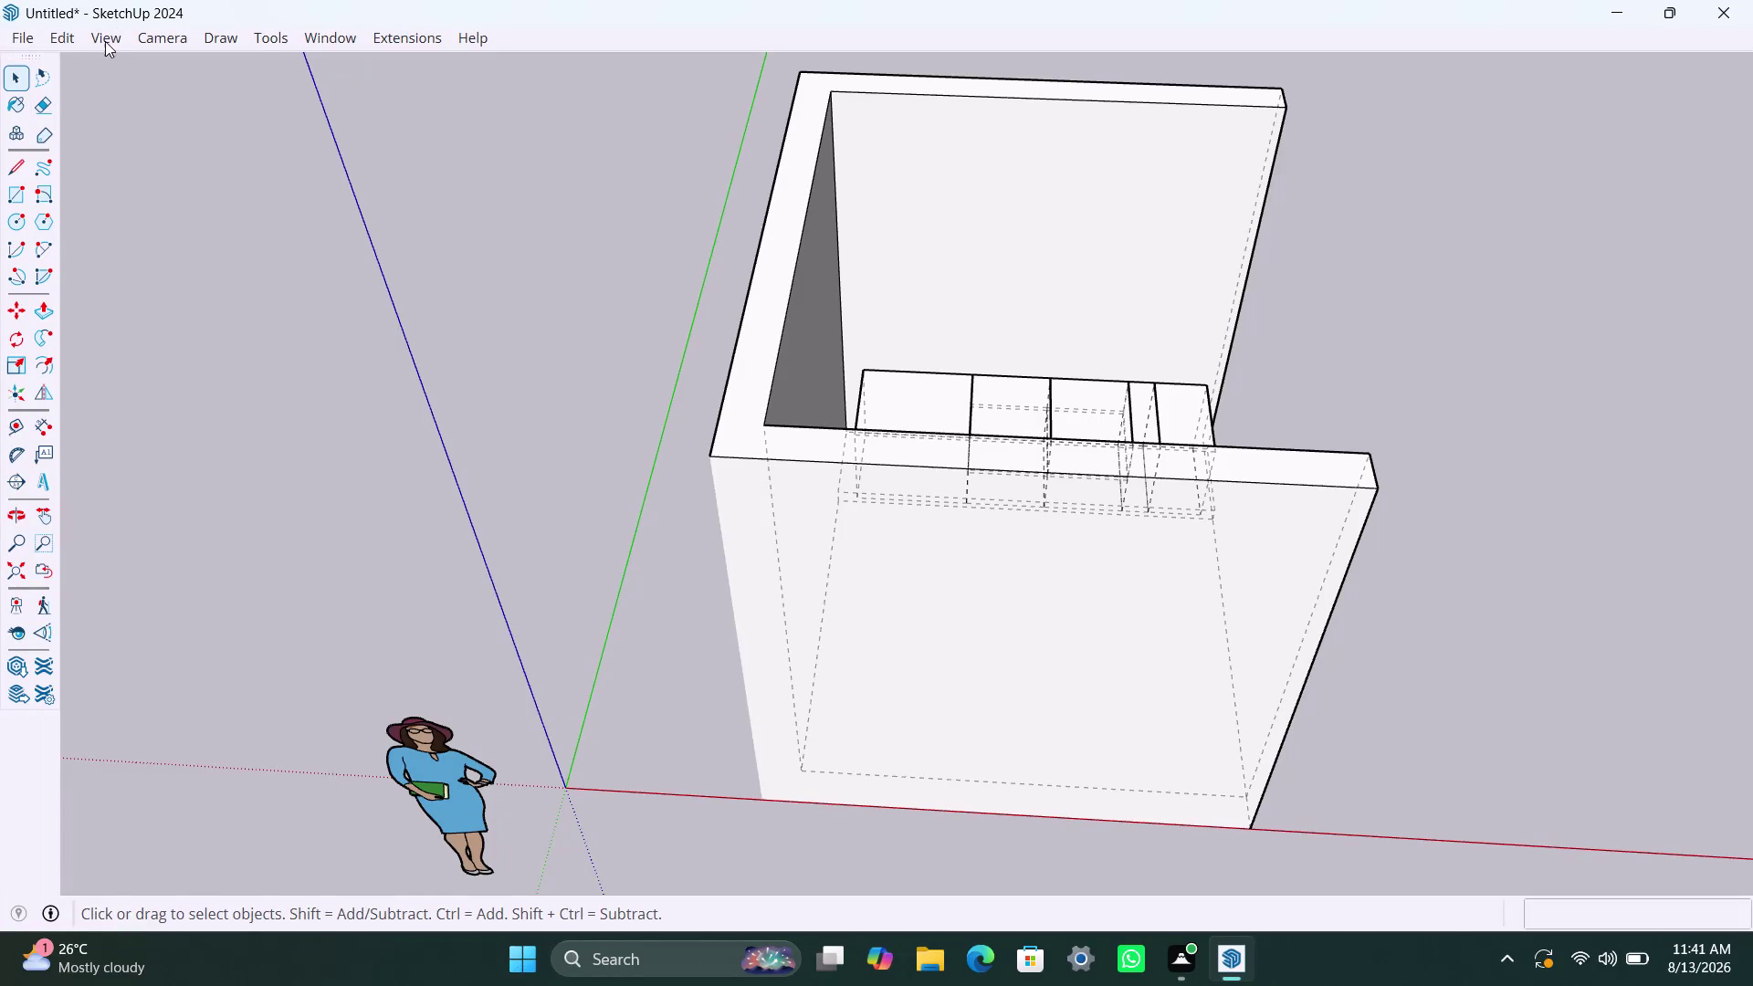
Toggle Hidden Geometry on and back off from the View menu to hide dashed edges.
click(105, 41)
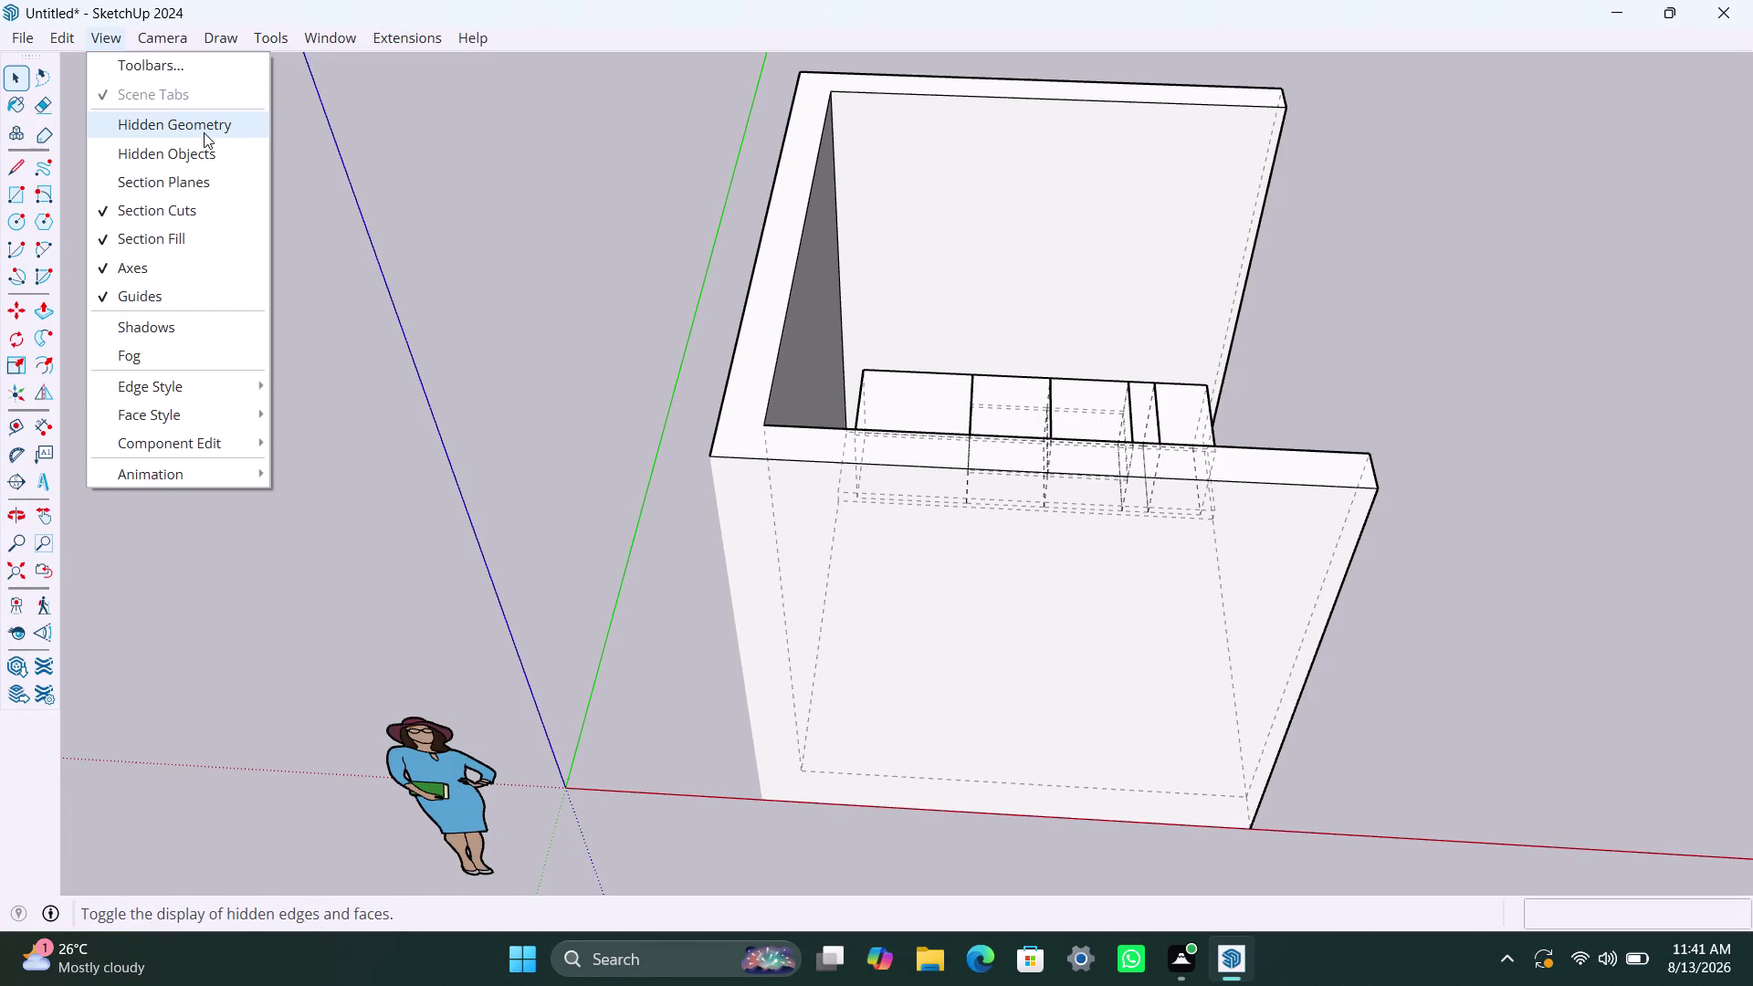
click(210, 132)
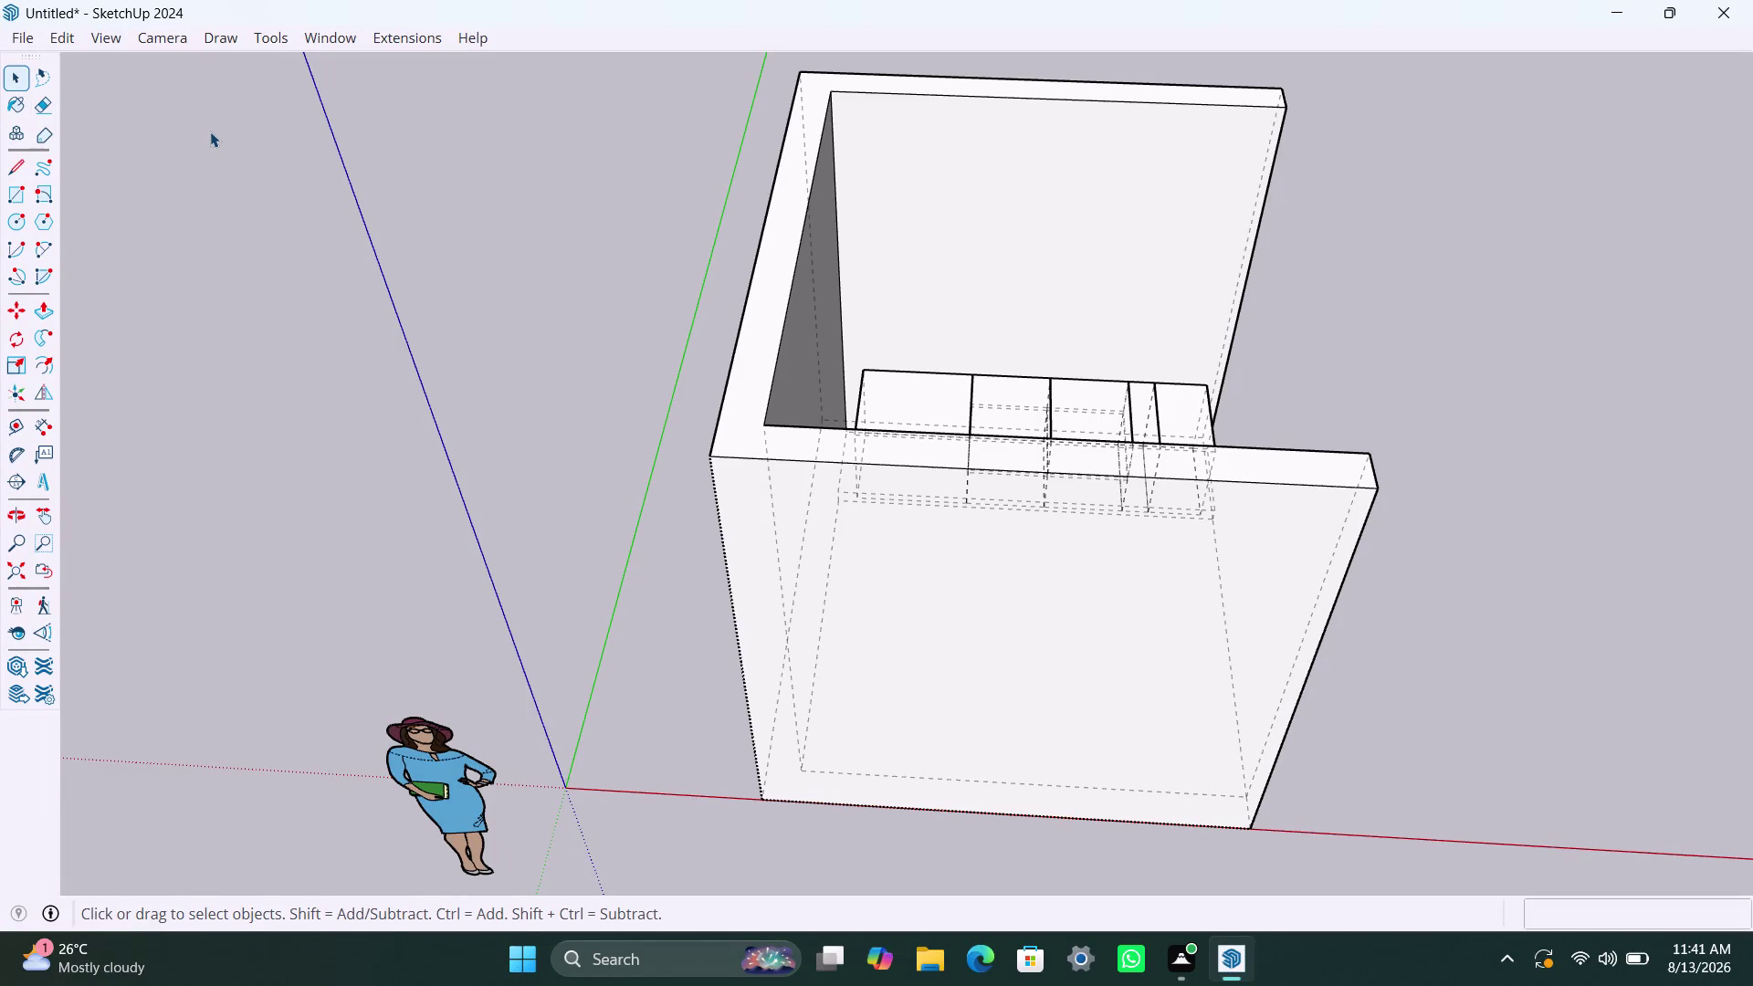
click(102, 34)
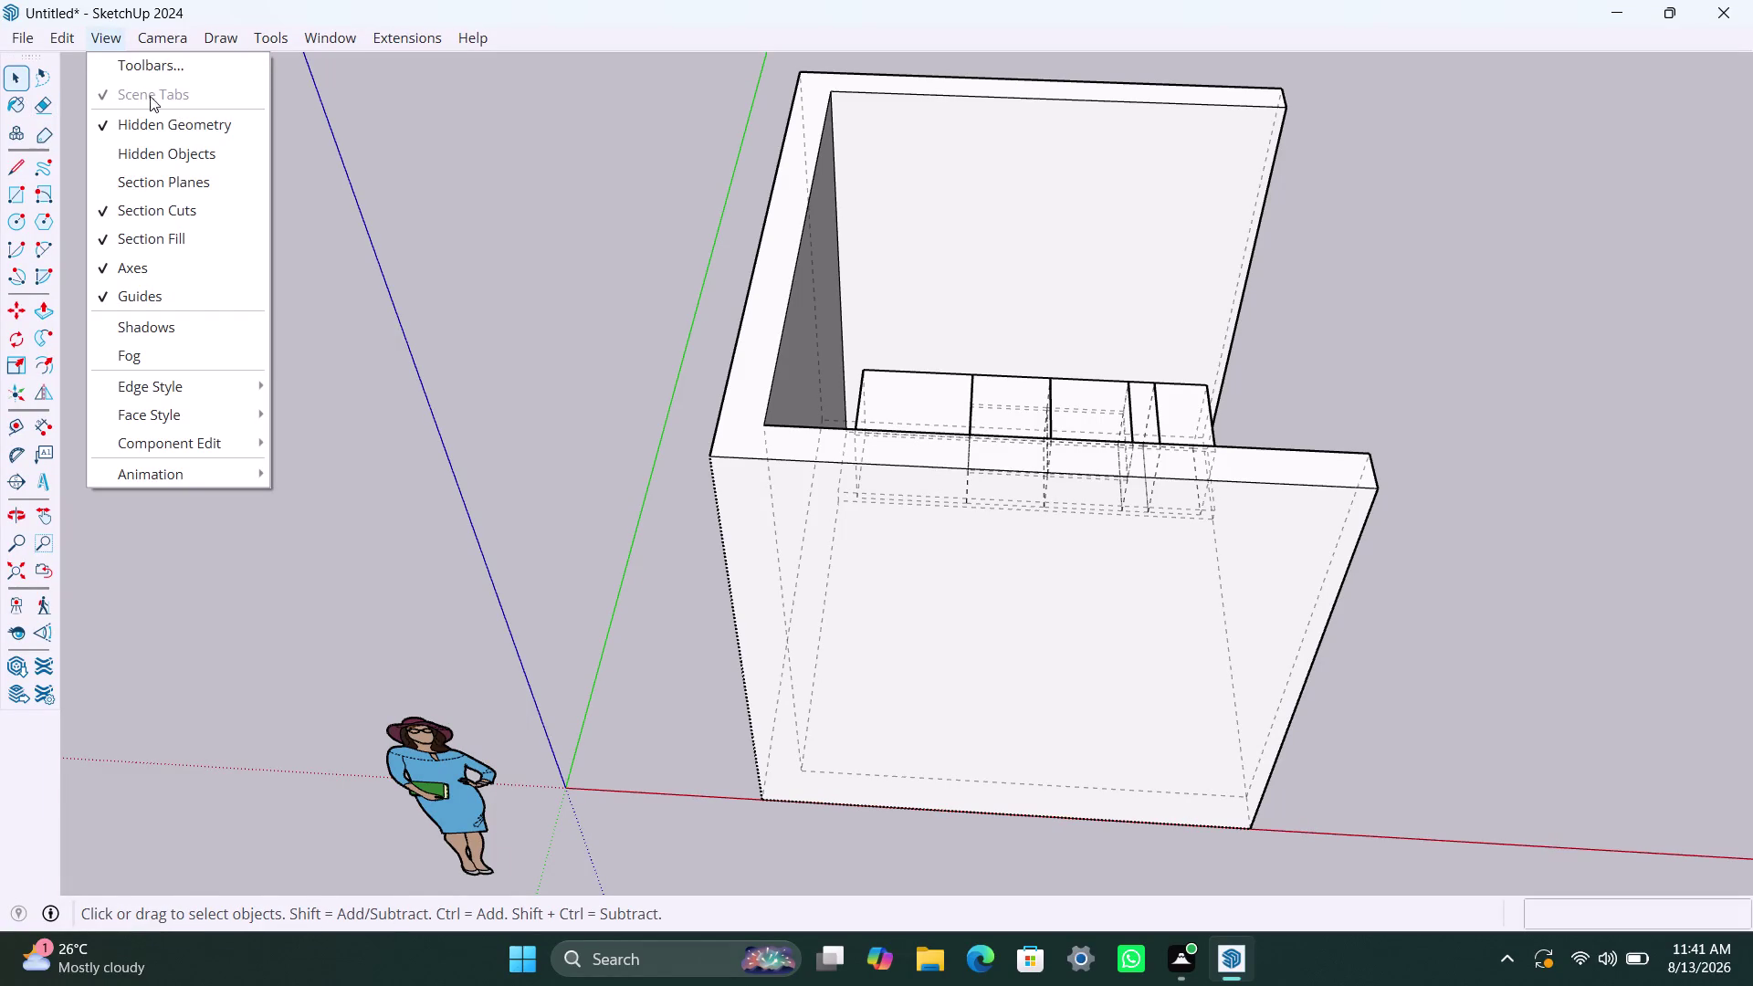
click(187, 124)
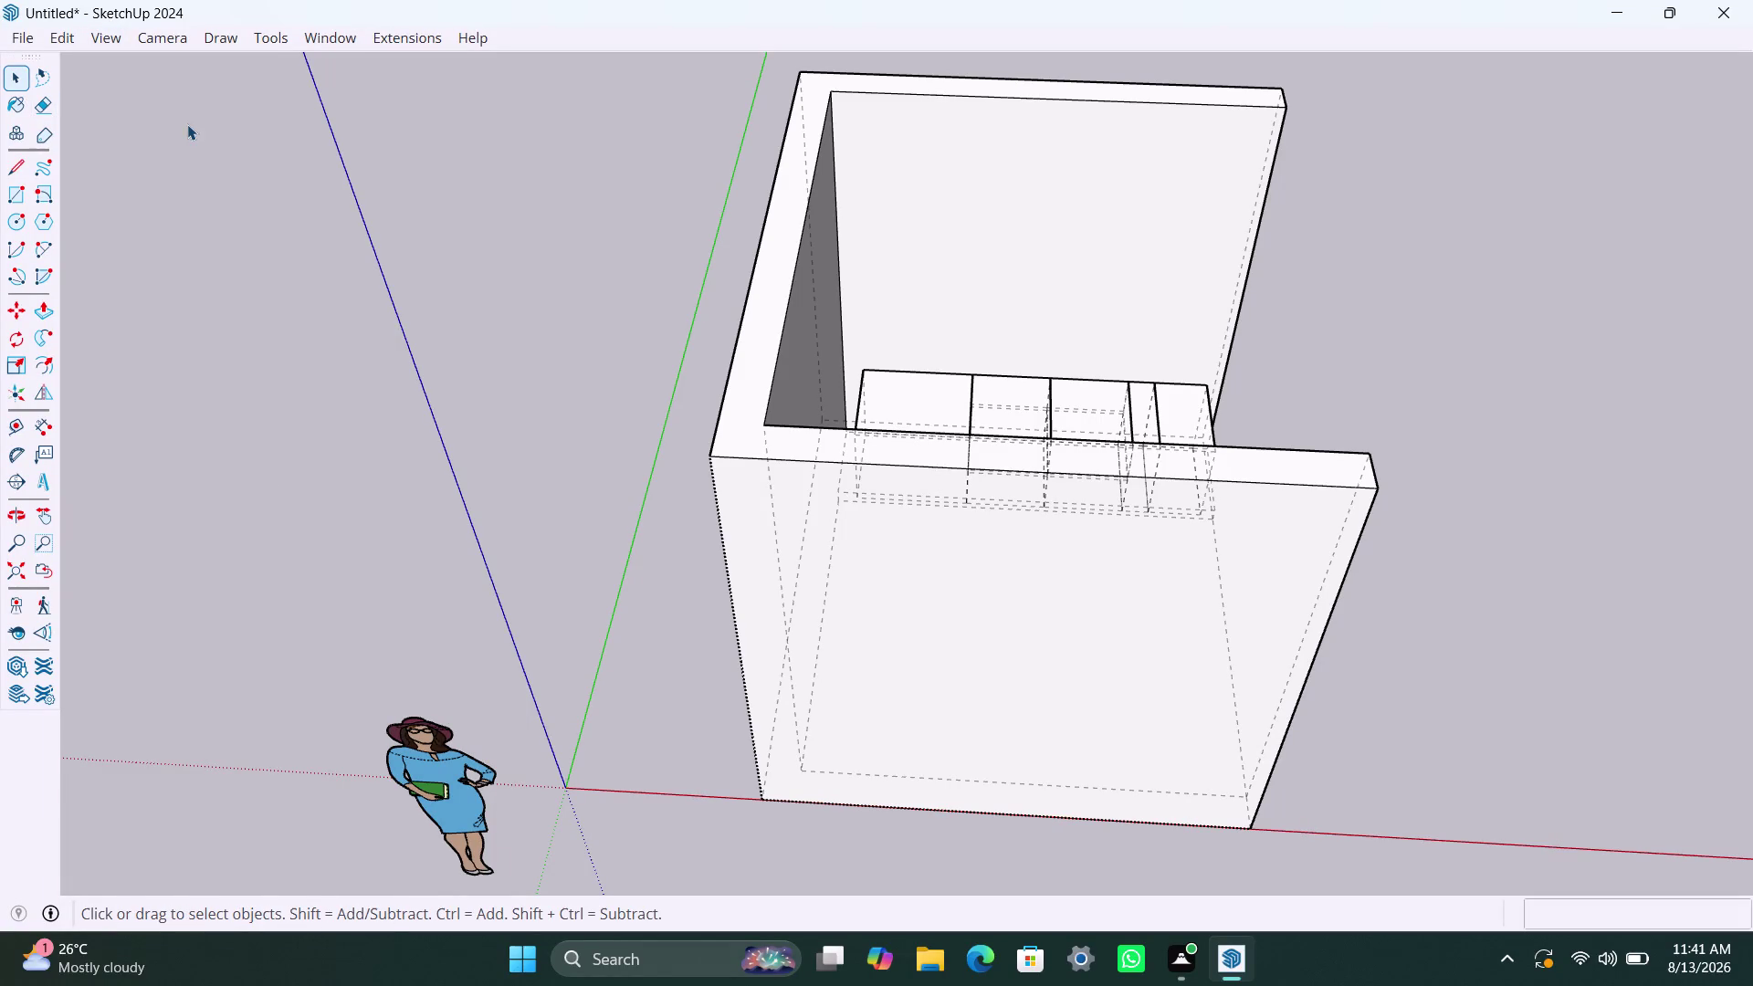
click(108, 34)
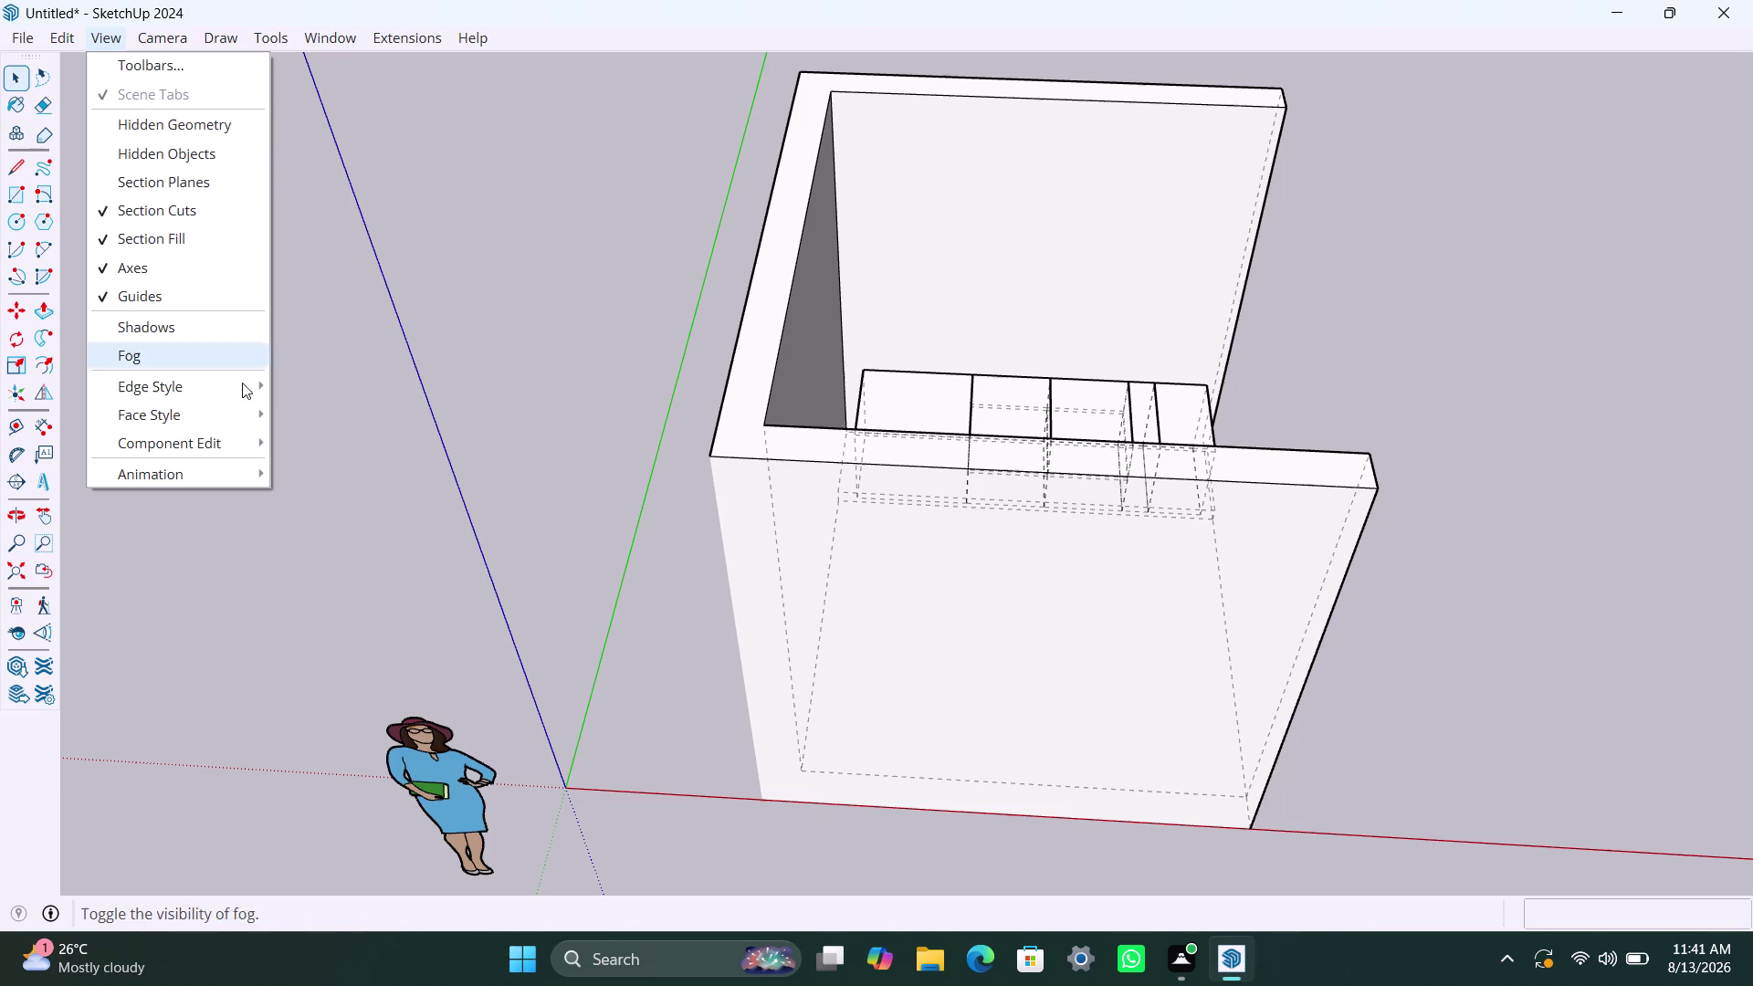
click(260, 394)
click(311, 410)
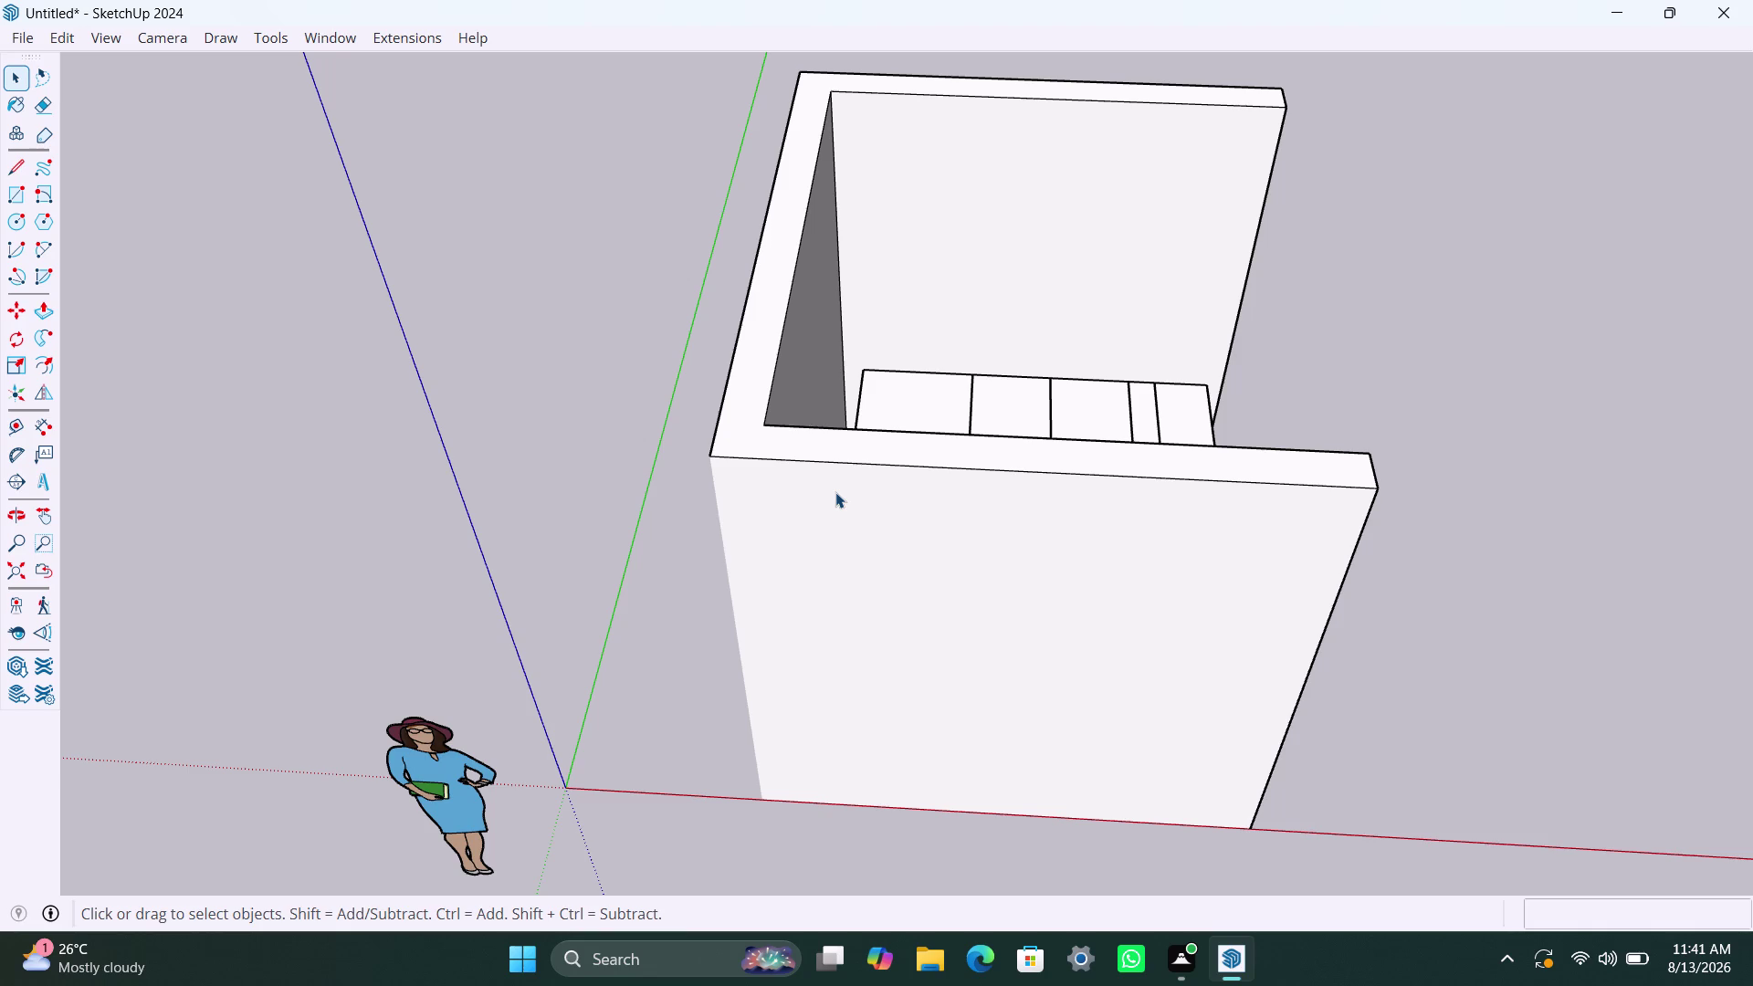
Orbit and zoom in on the sideboard standing inside the room.
scroll(down, 3)
middle_drag(1092, 487, 1097, 542)
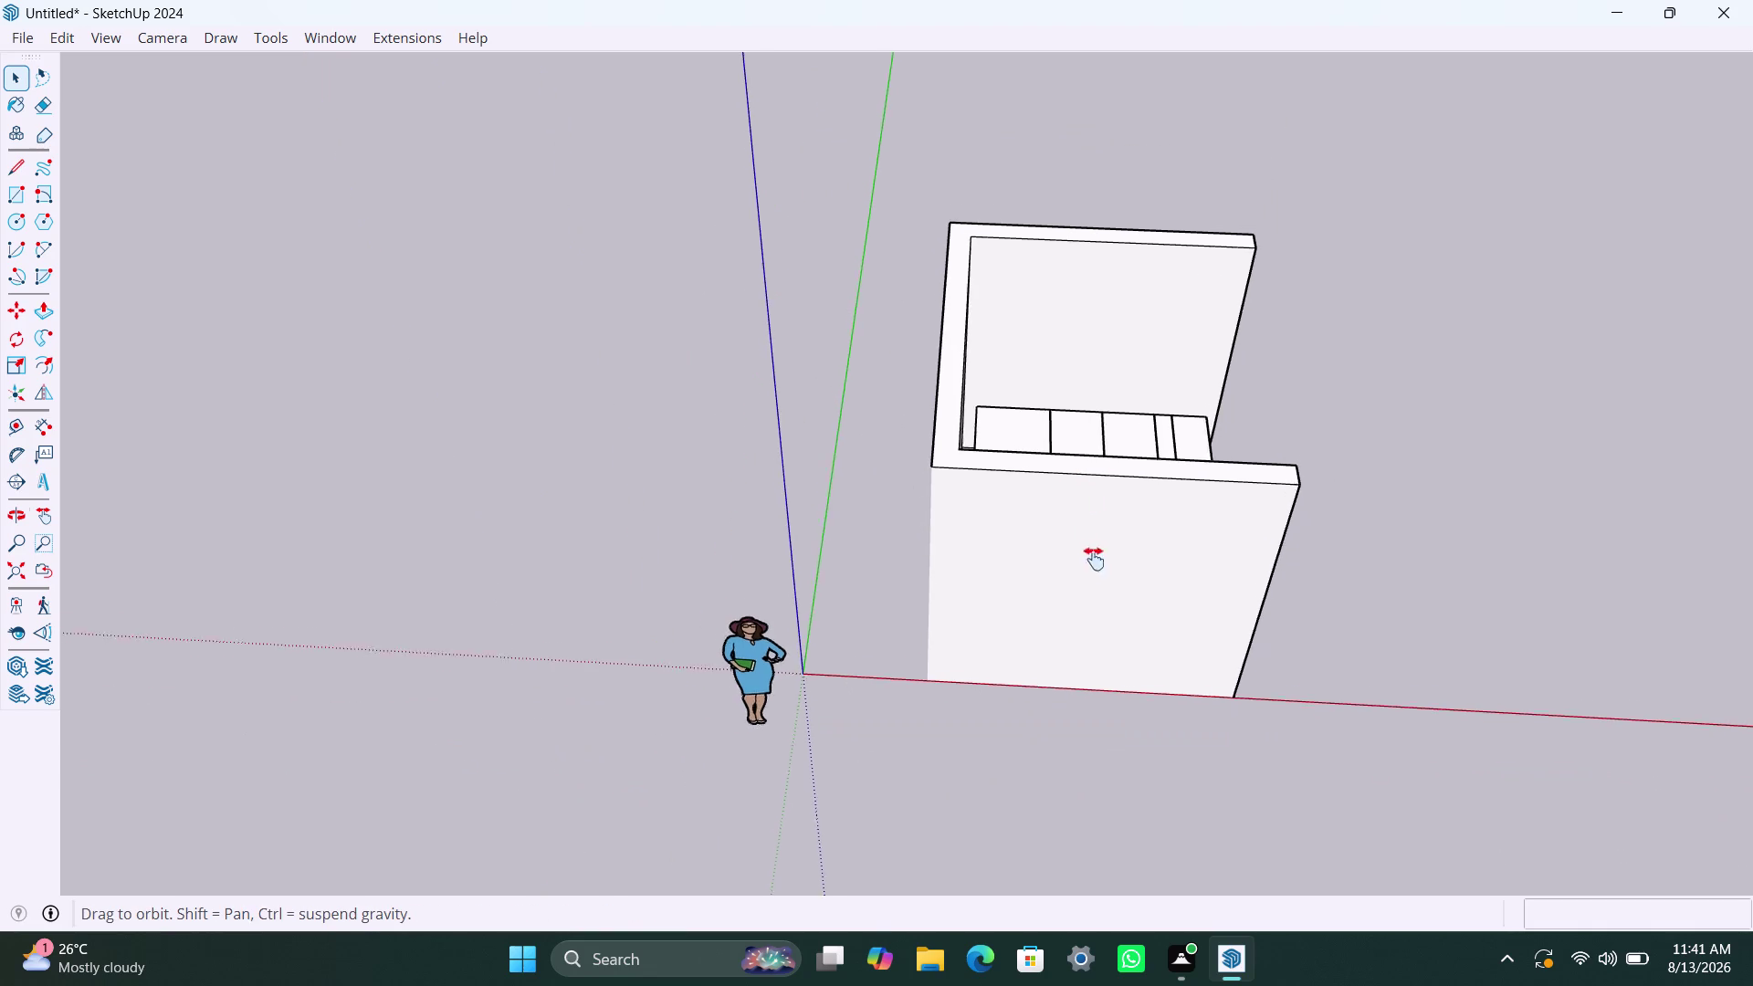
middle_drag(1097, 542, 955, 741)
scroll(down, 3)
scroll(up, 3)
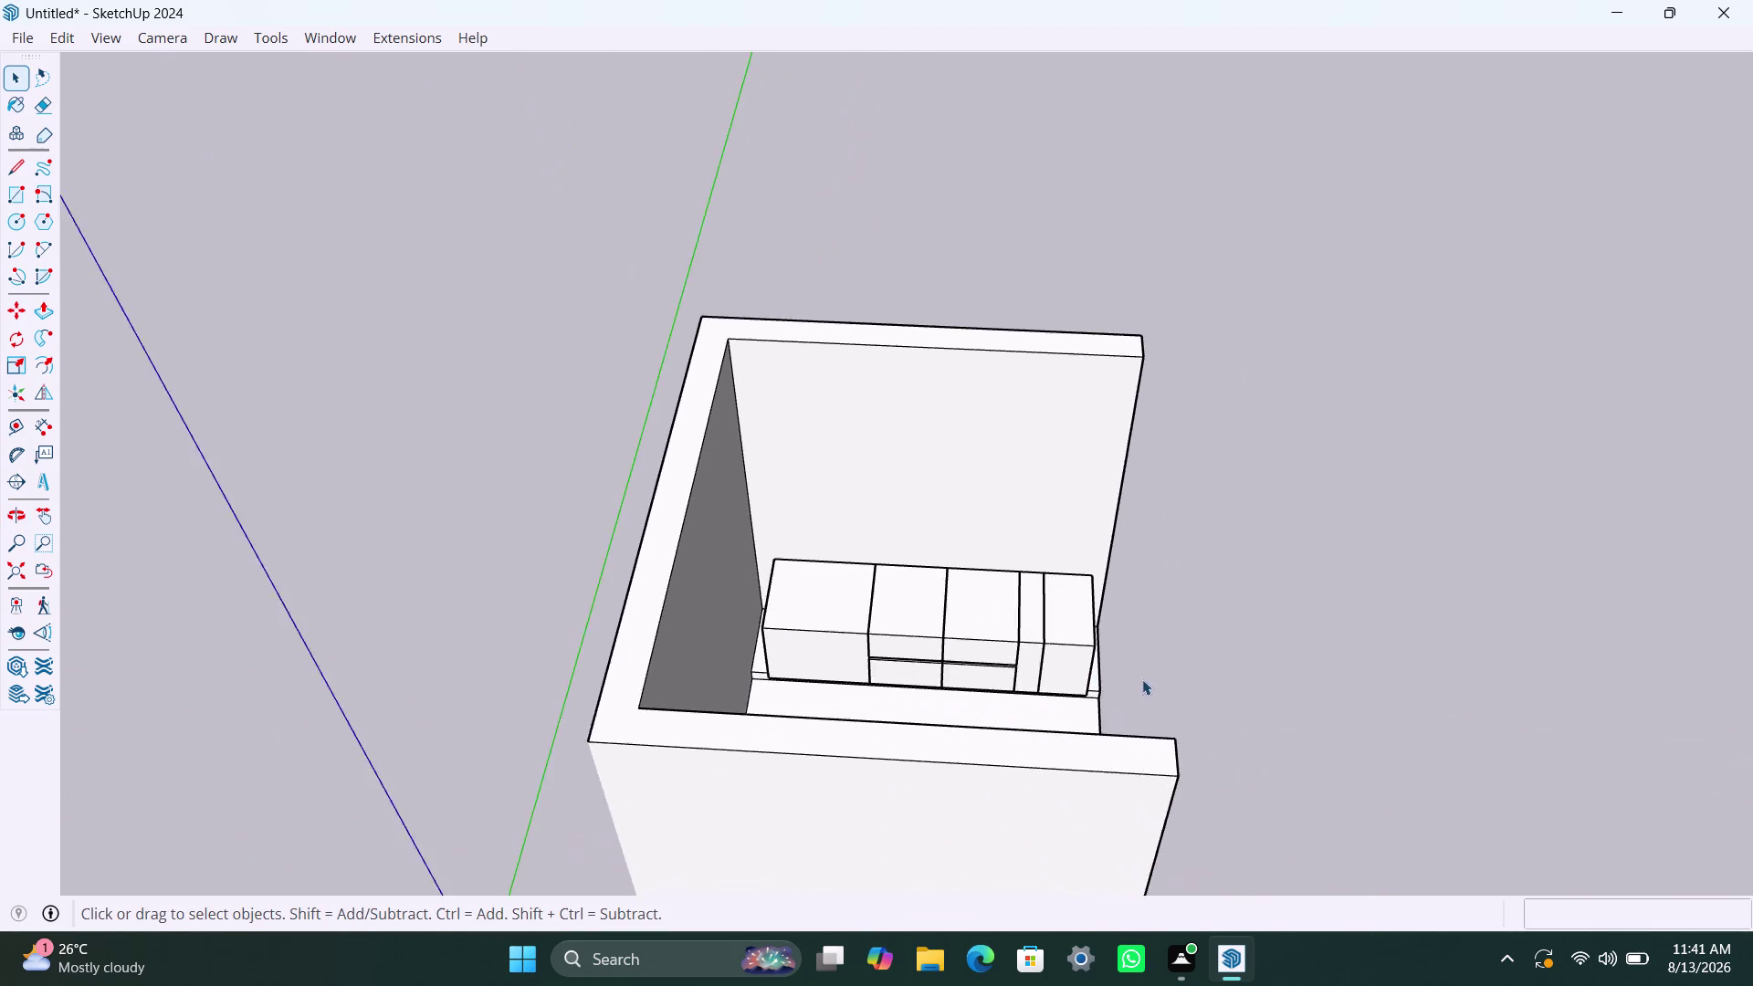
scroll(up, 3)
scroll(up, 3)
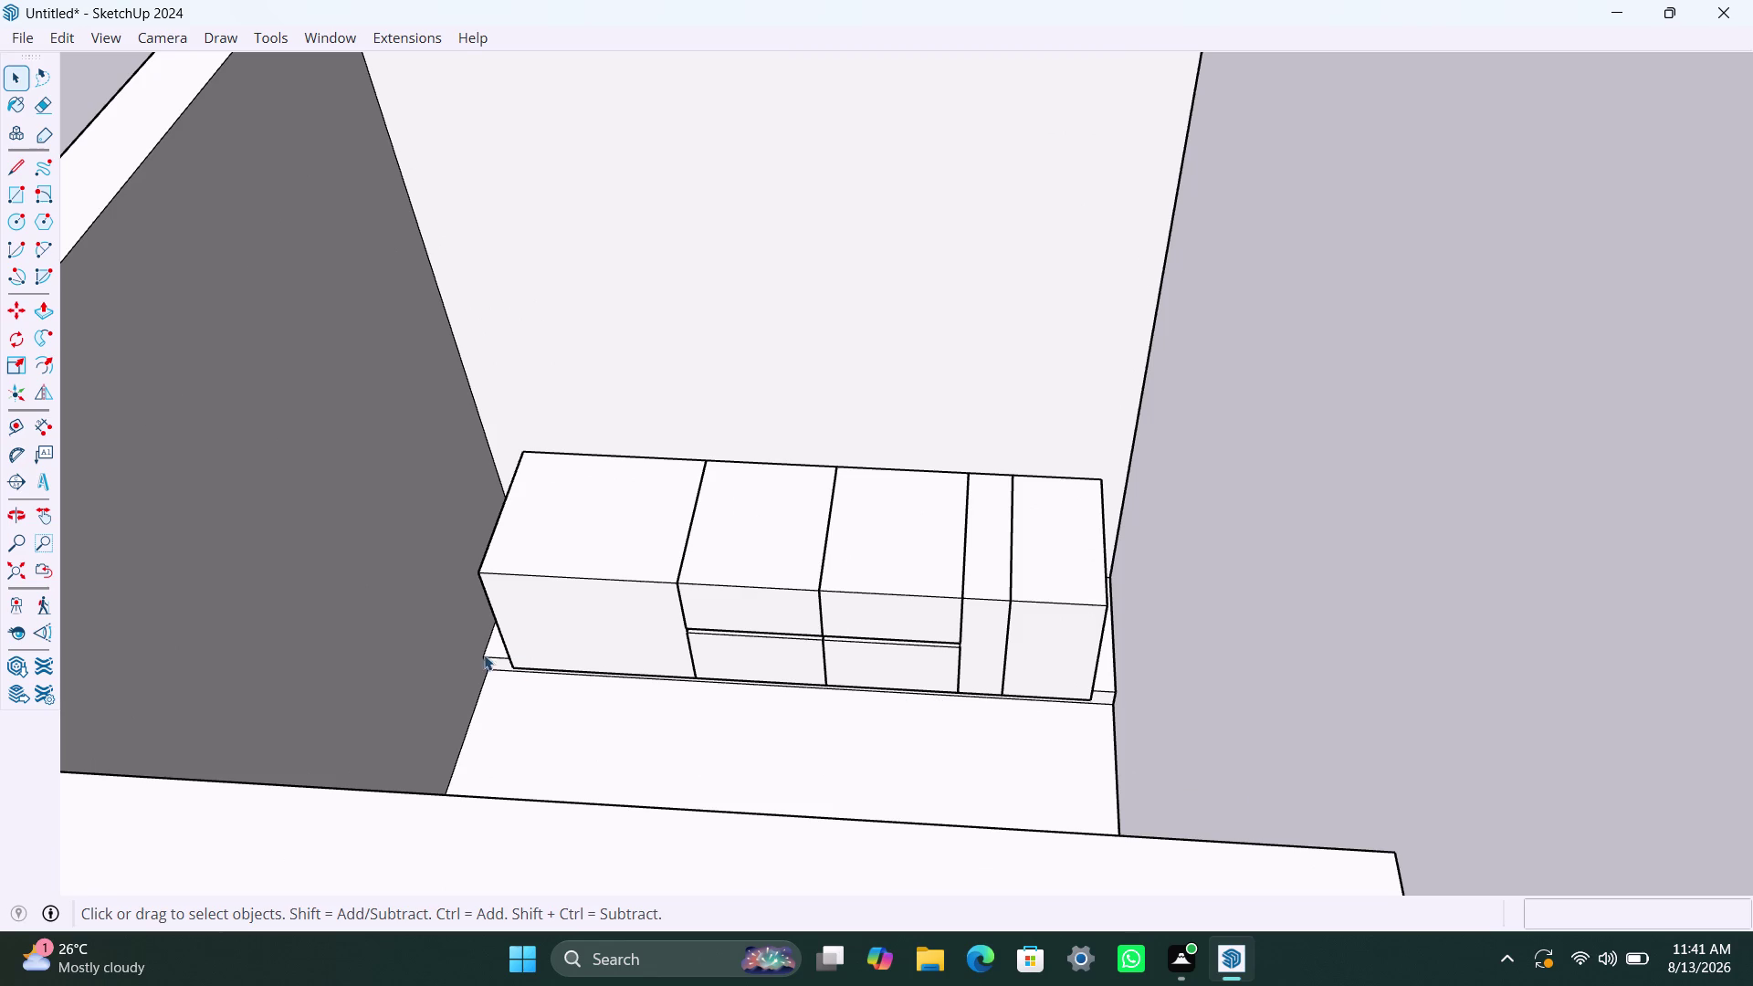
scroll(down, 3)
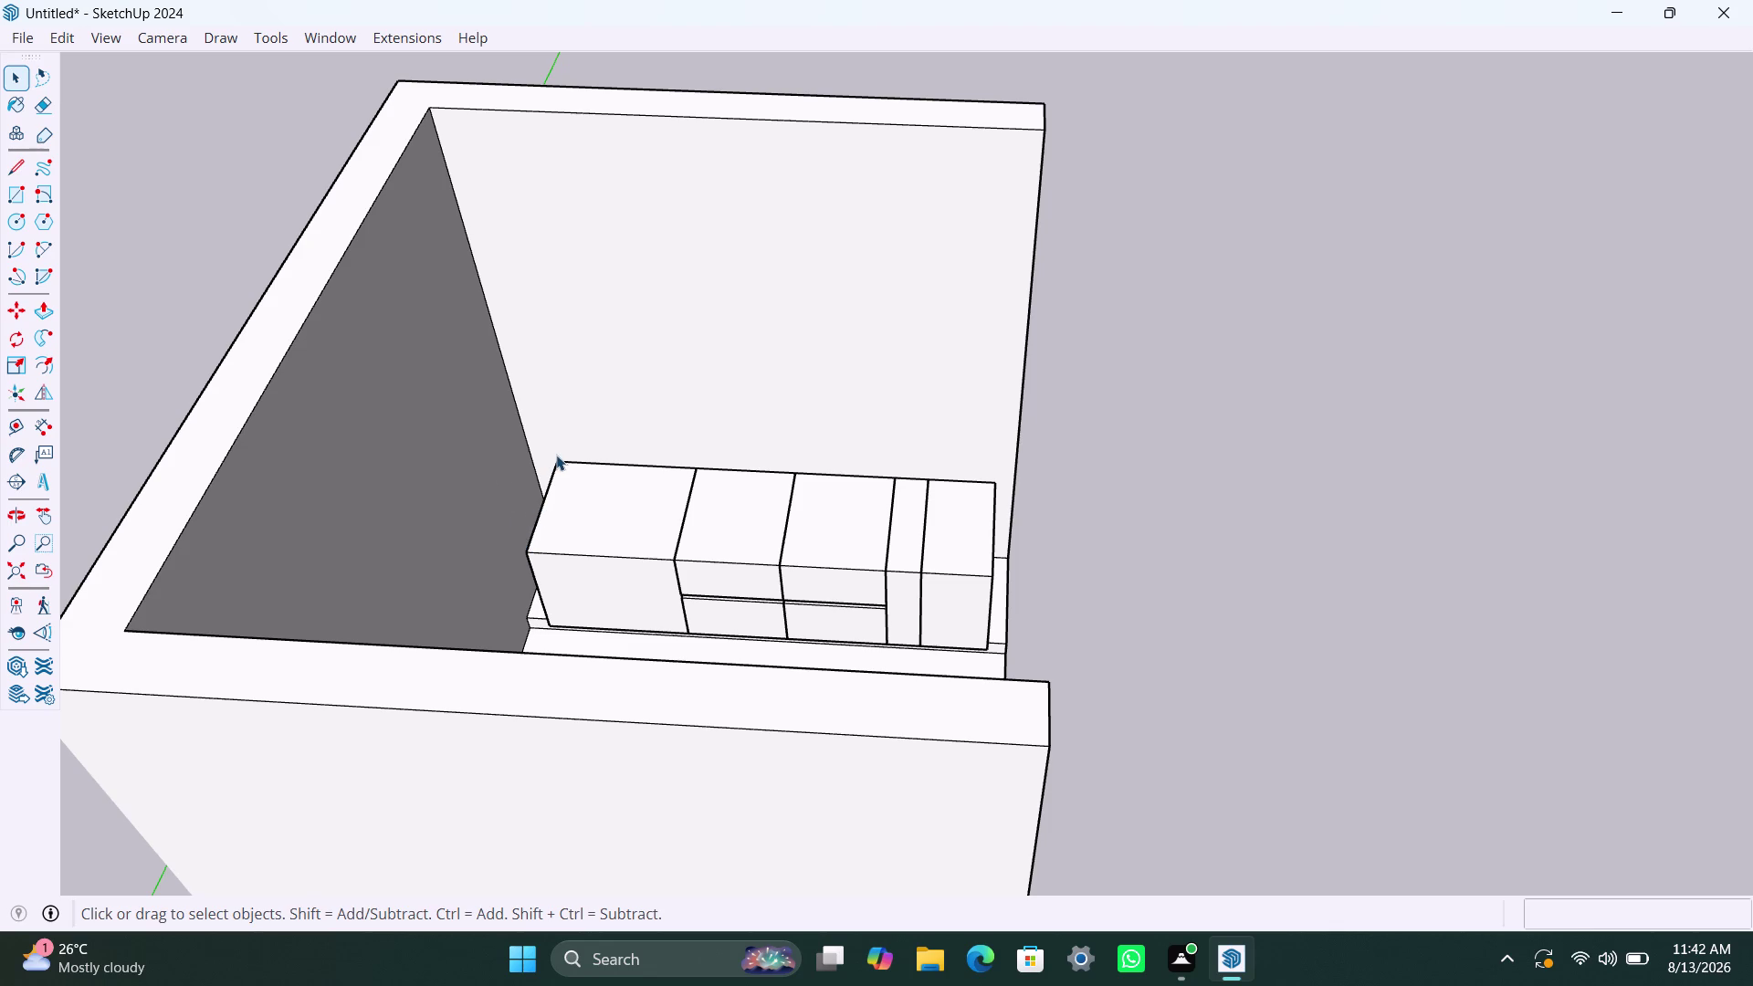
click(538, 616)
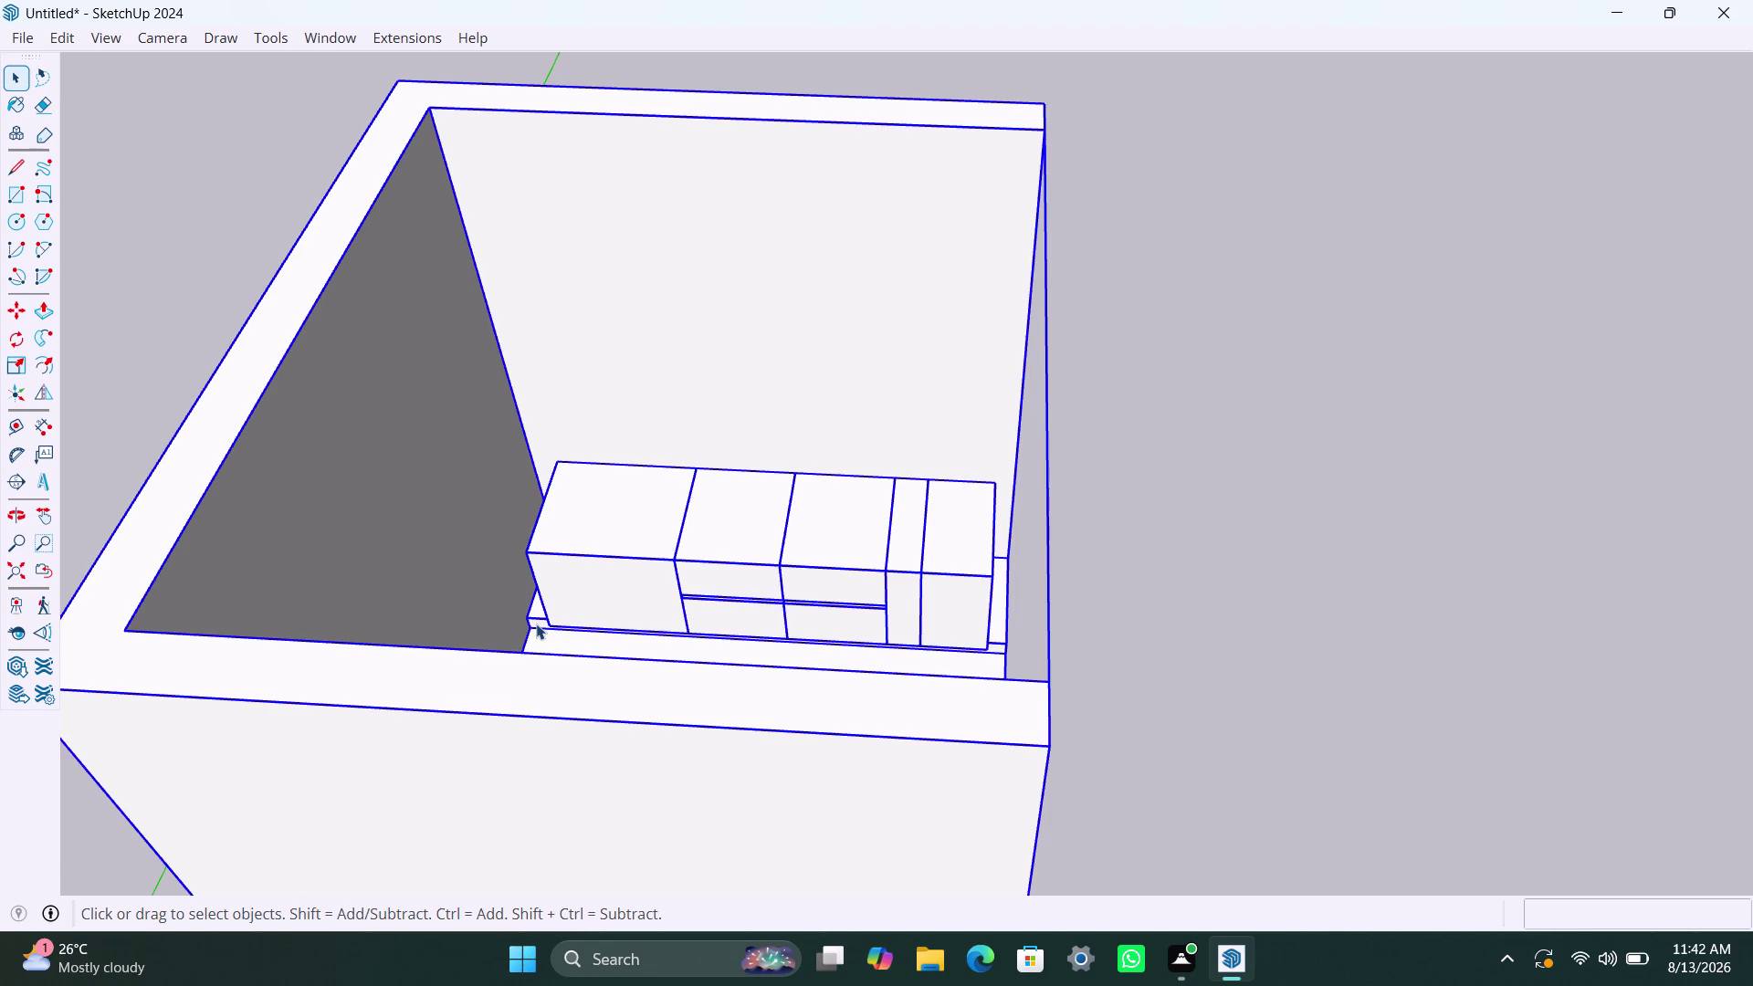
Select the room group and inspect its right-click context menus.
triple_click(535, 623)
double_click(535, 622)
click(535, 621)
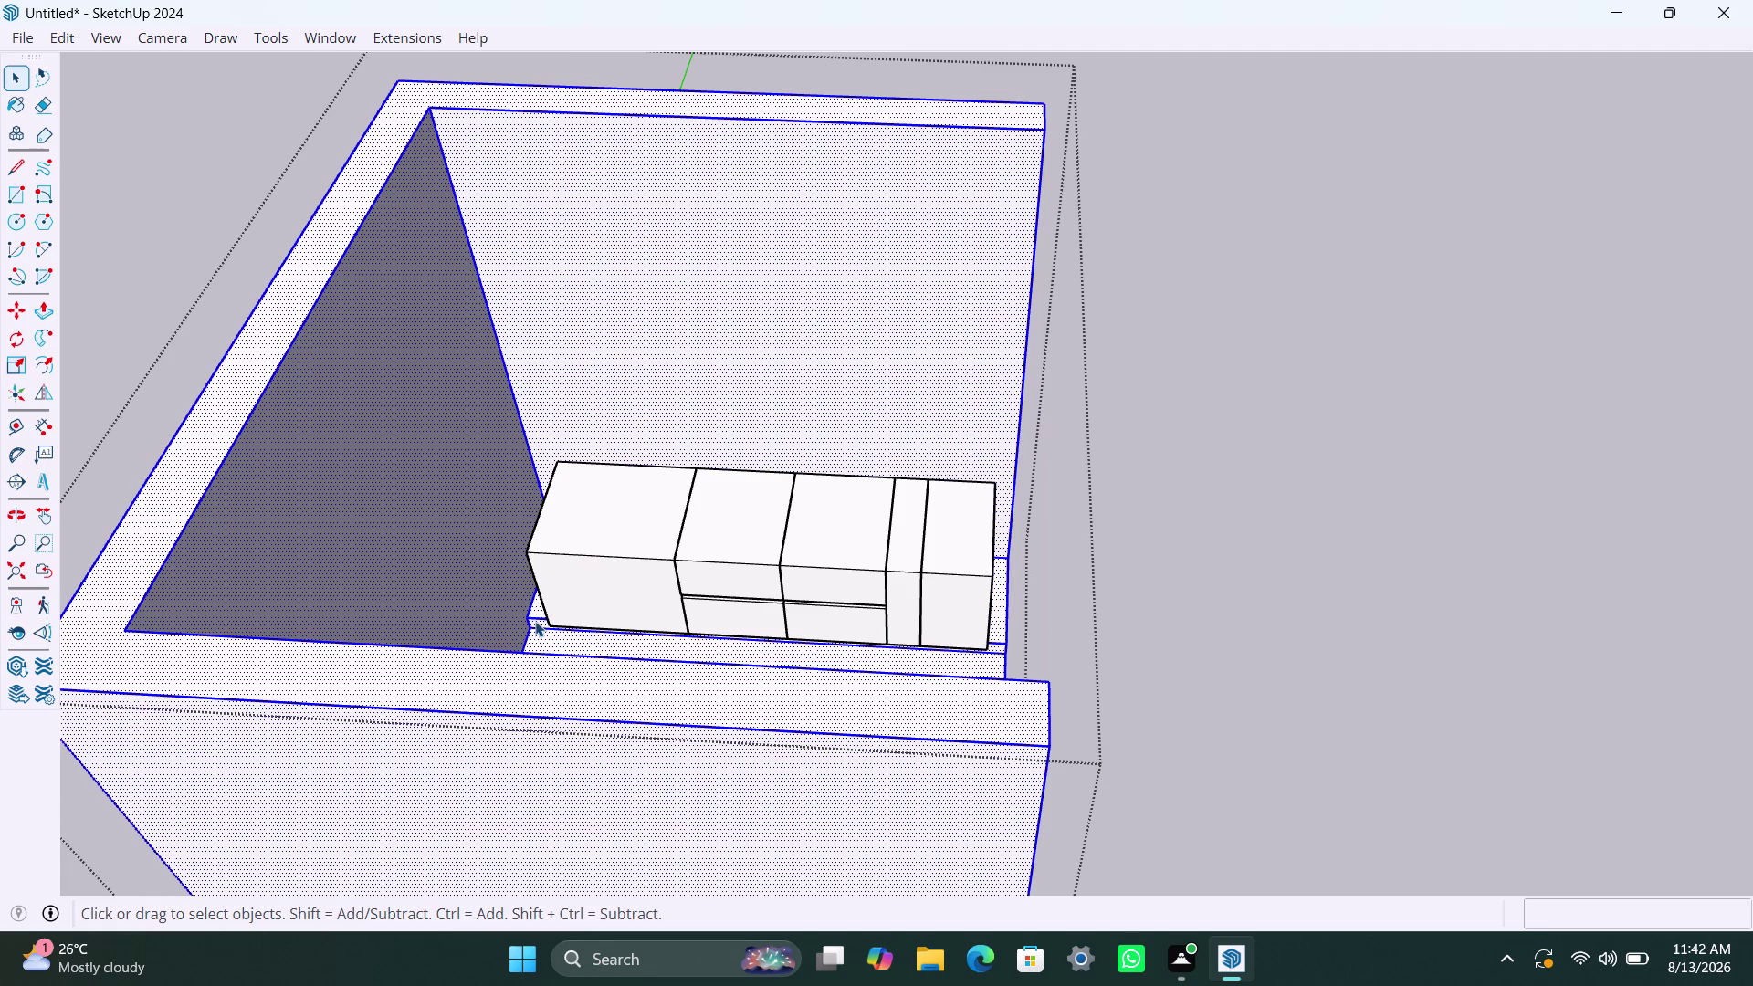
click(1235, 548)
click(1006, 627)
triple_click(997, 641)
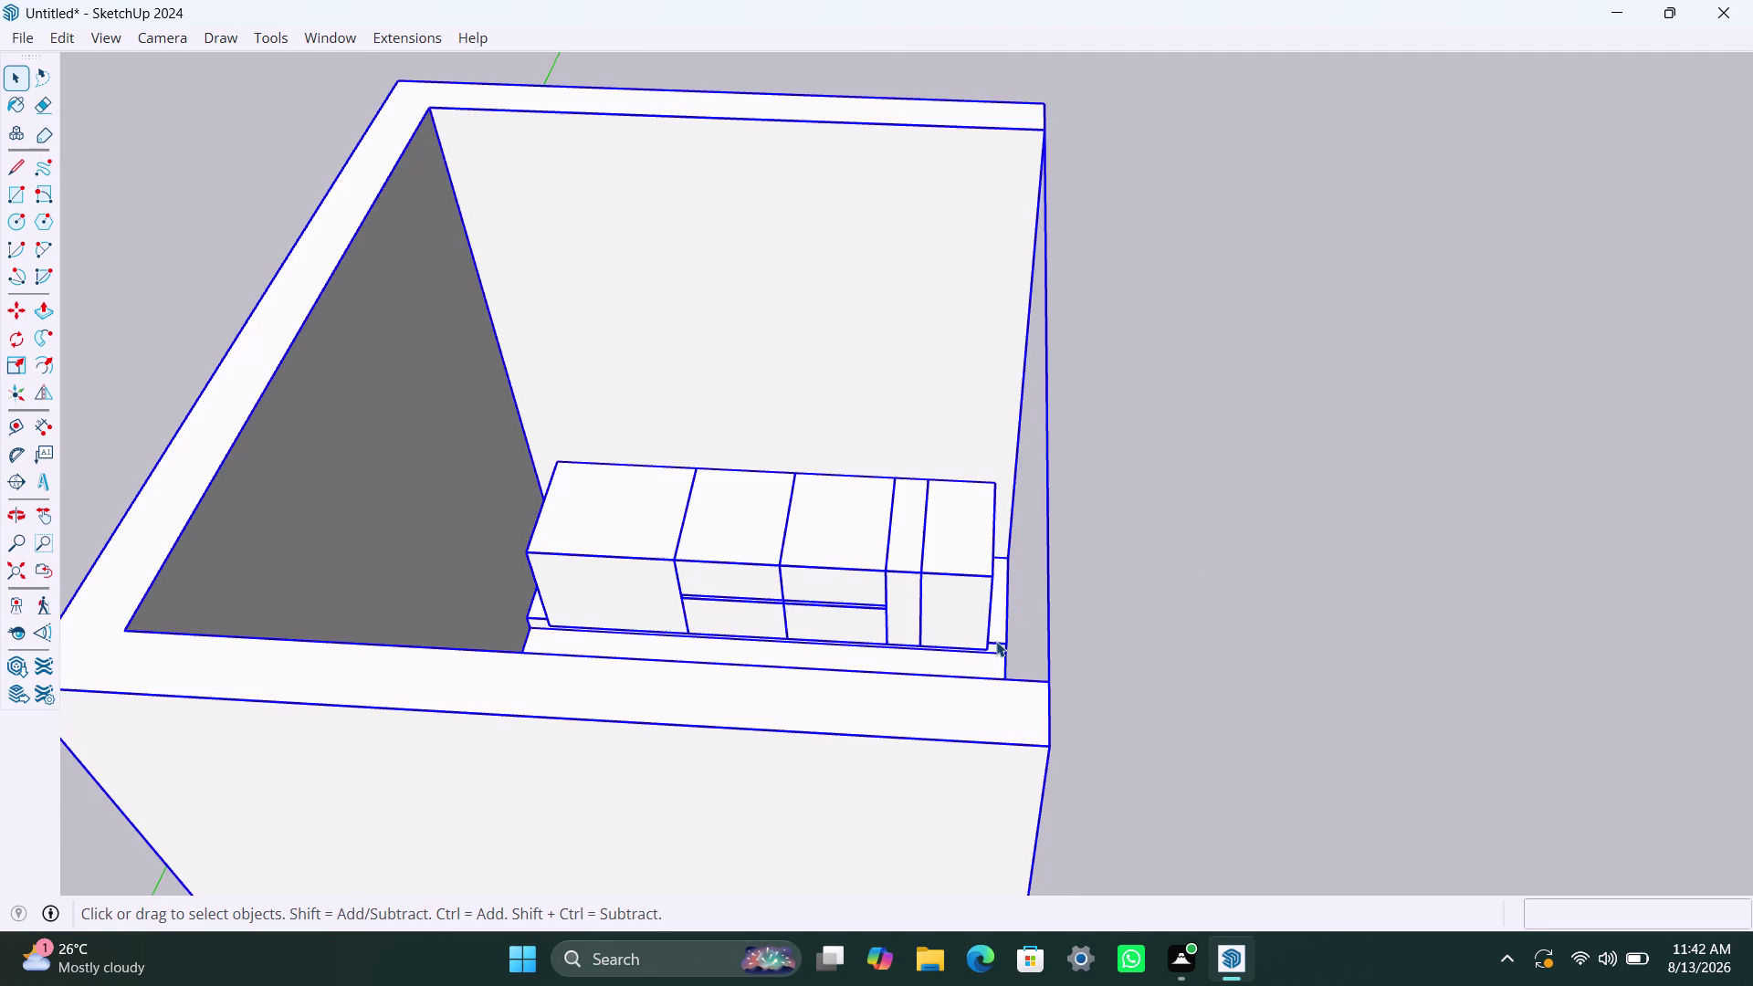
right_click(992, 638)
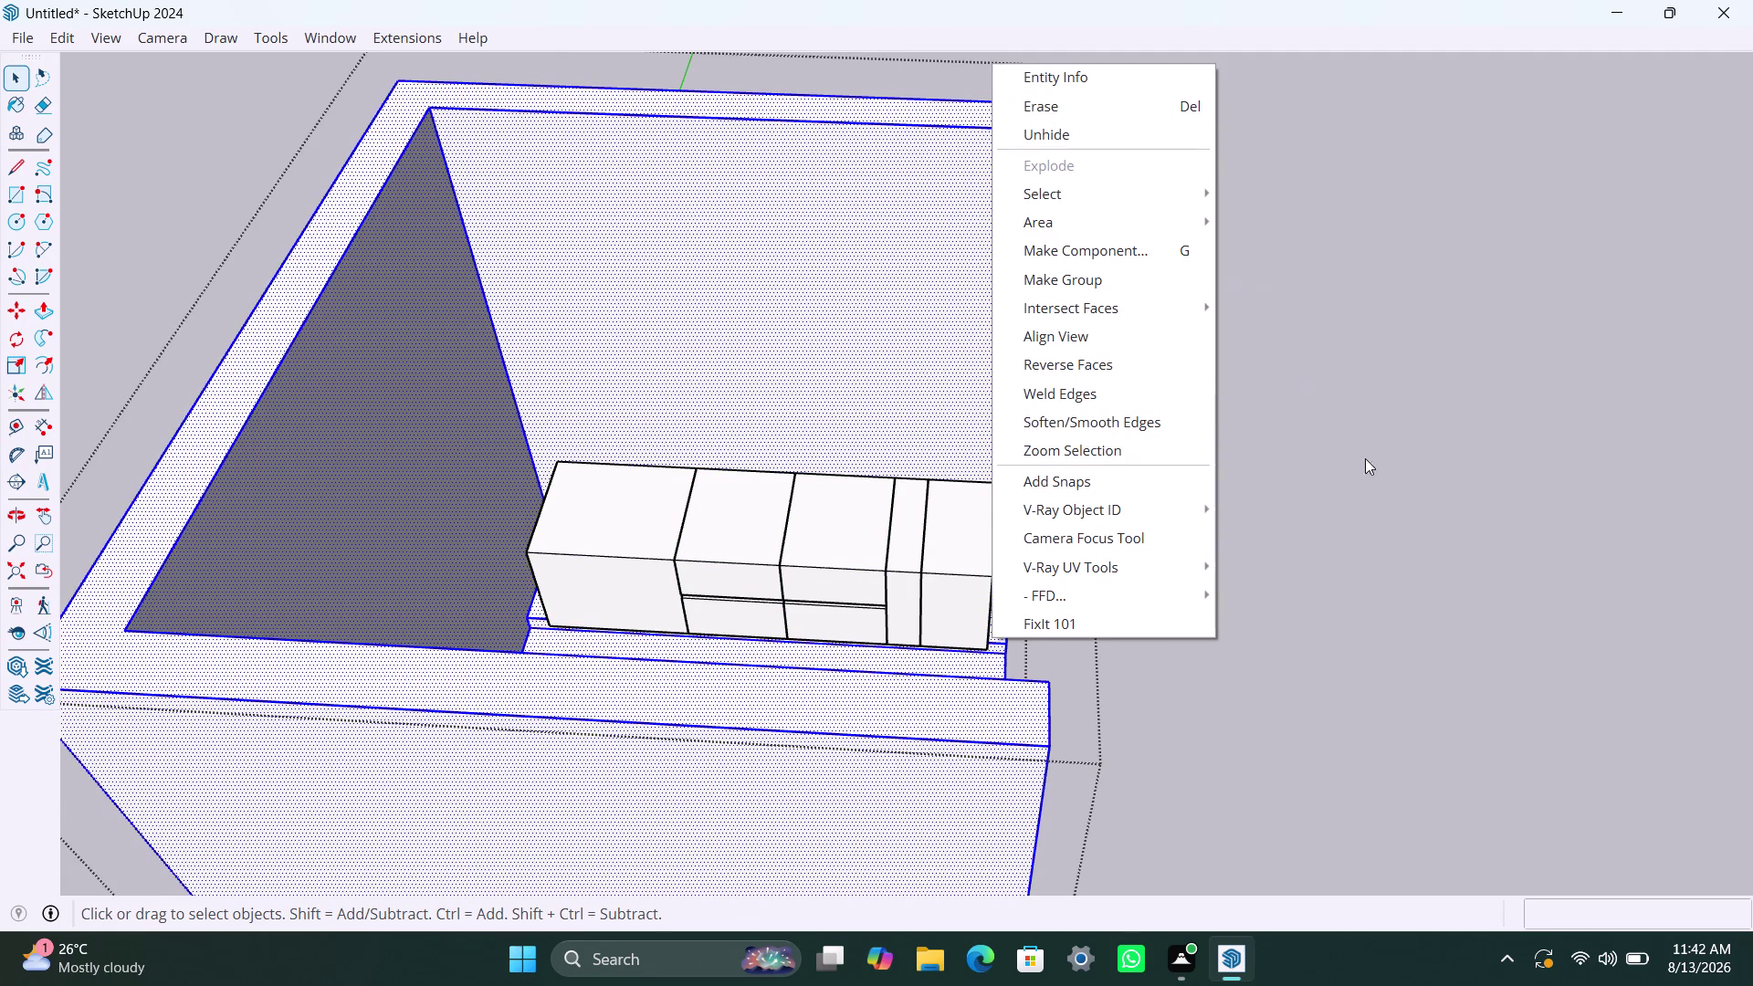
click(1382, 458)
click(958, 703)
right_click(998, 394)
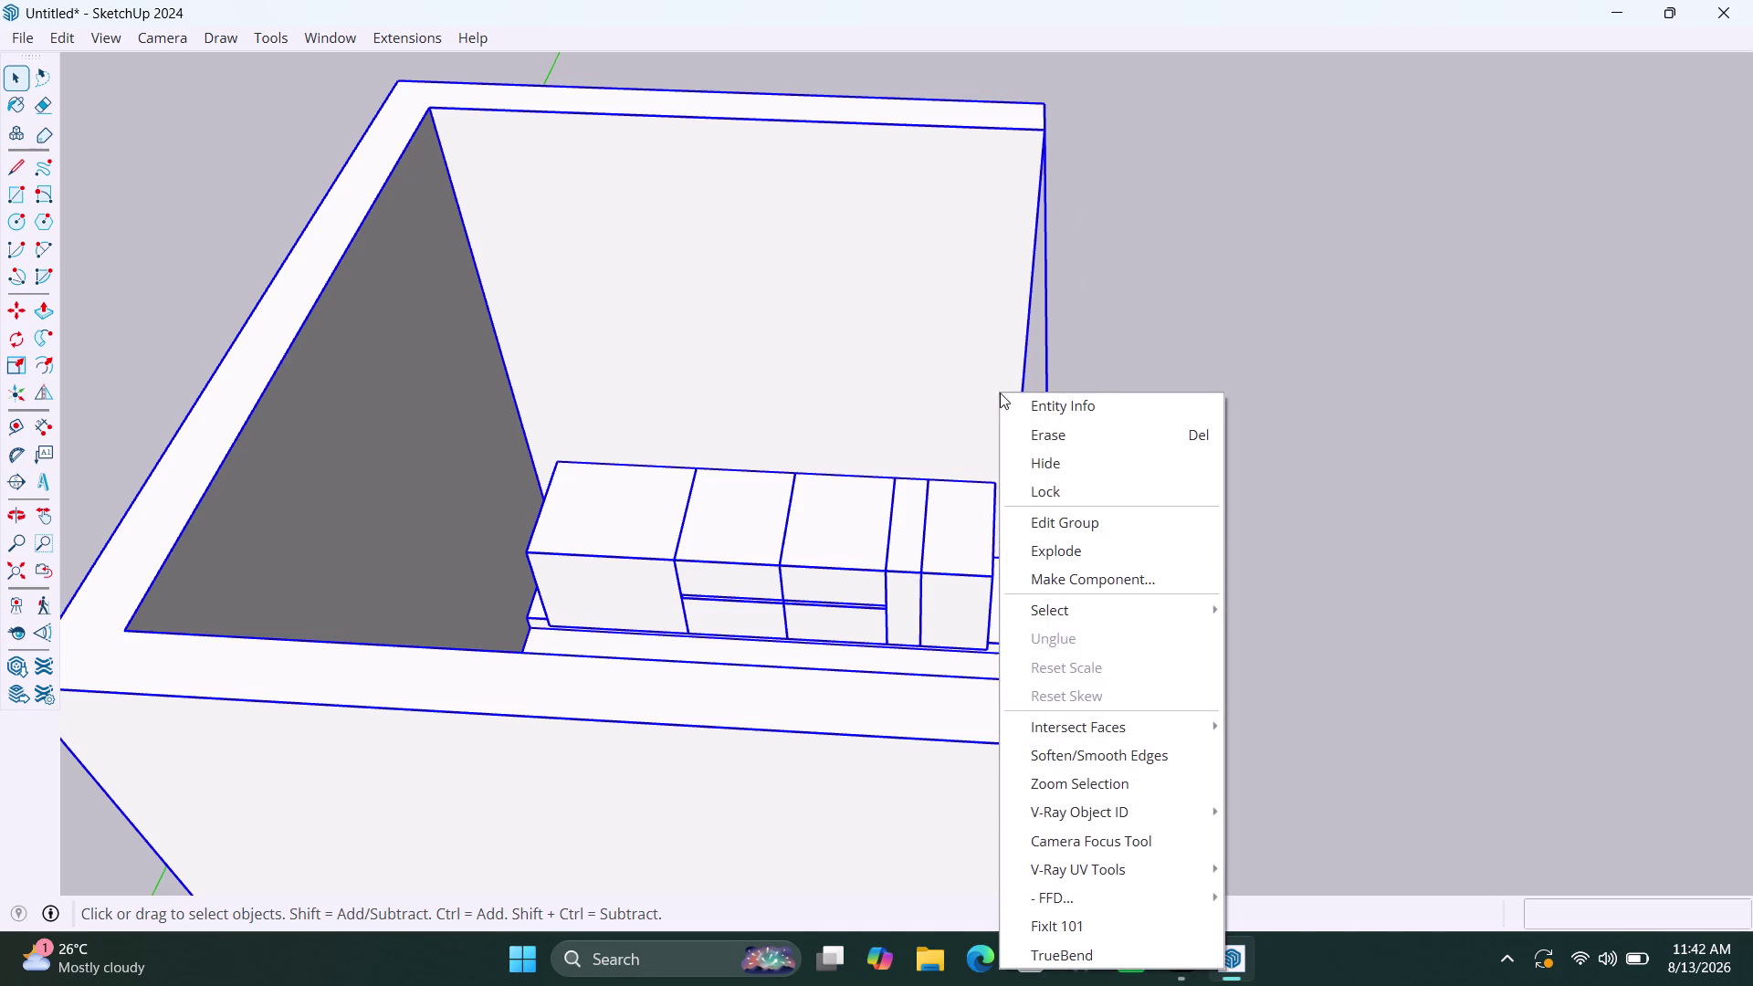
click(1077, 559)
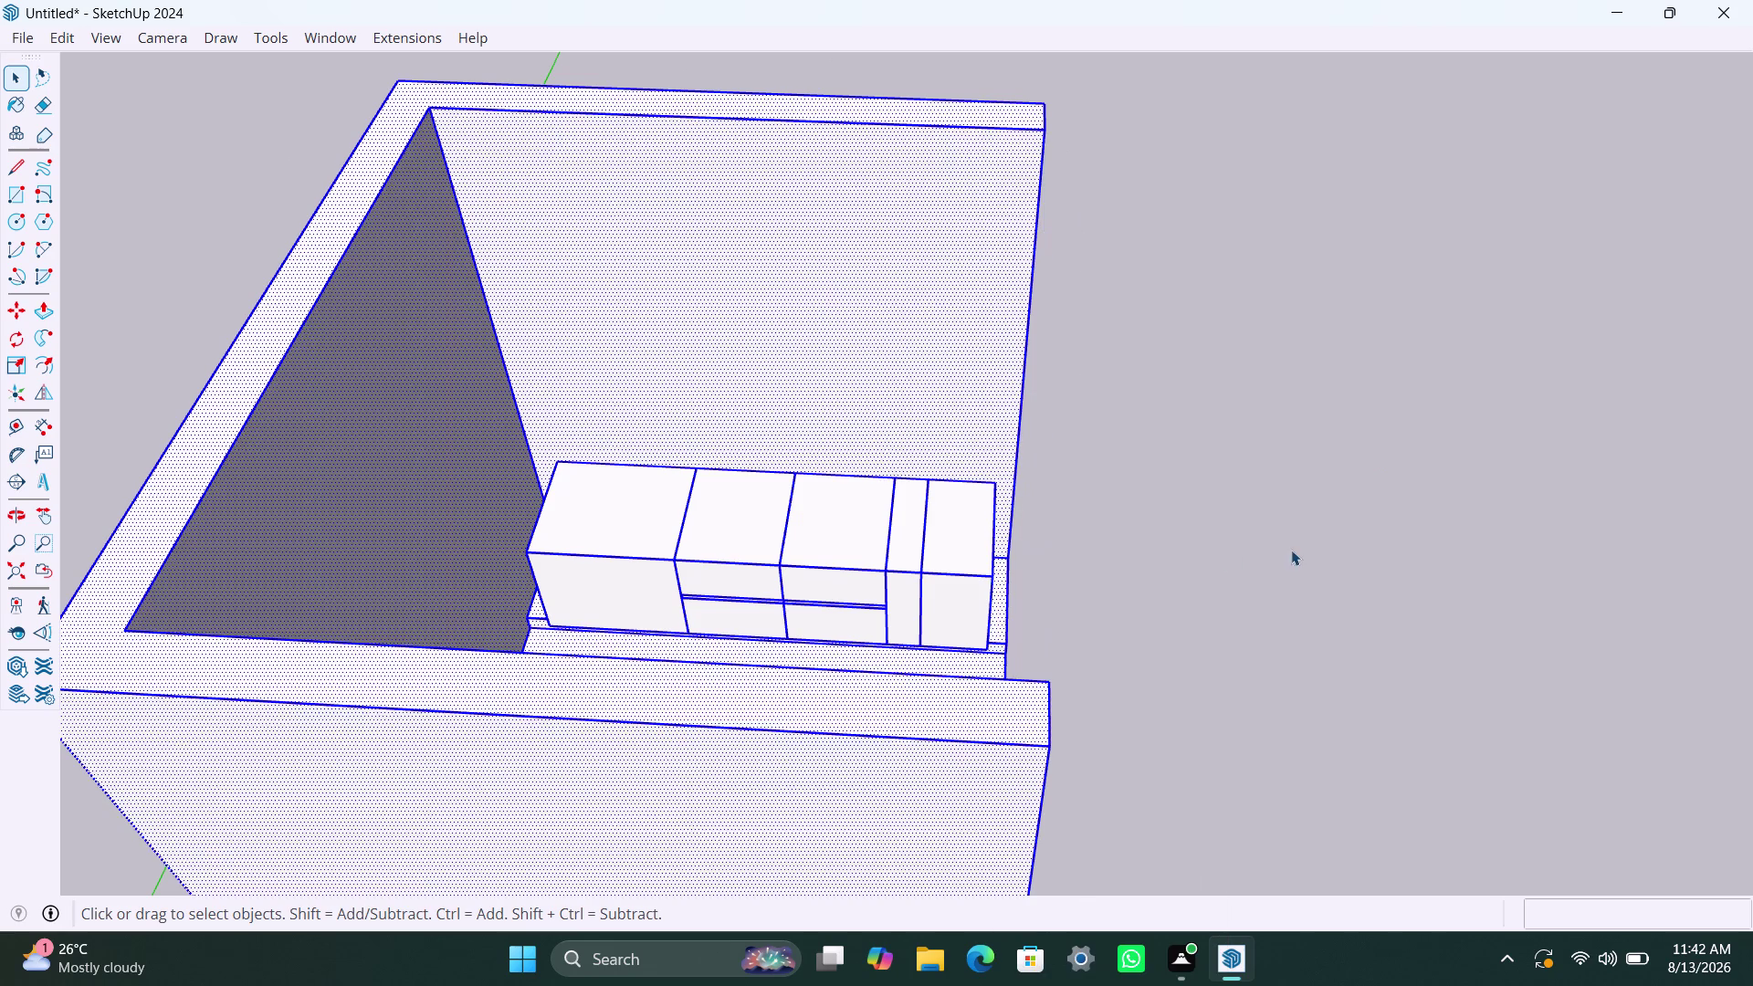
click(1291, 549)
Click through the sideboard's cabinets and the platform's end face to isolate the platform.
click(966, 589)
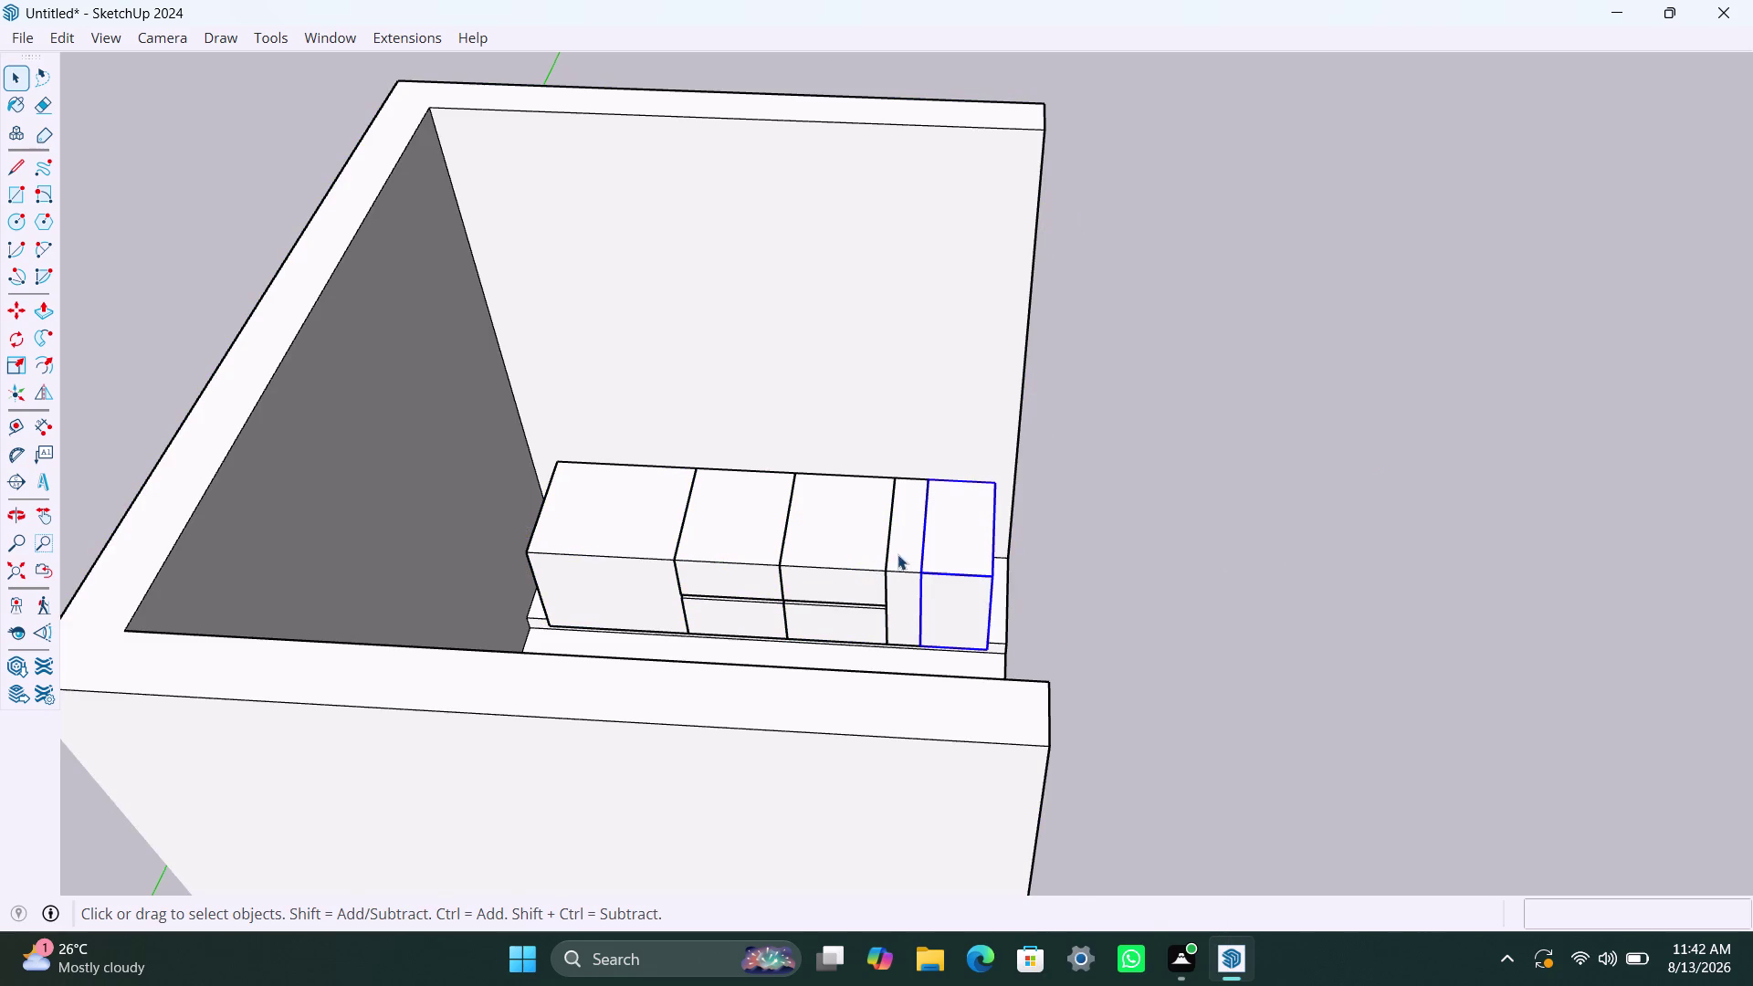
click(898, 554)
click(871, 563)
click(749, 544)
click(646, 540)
click(740, 611)
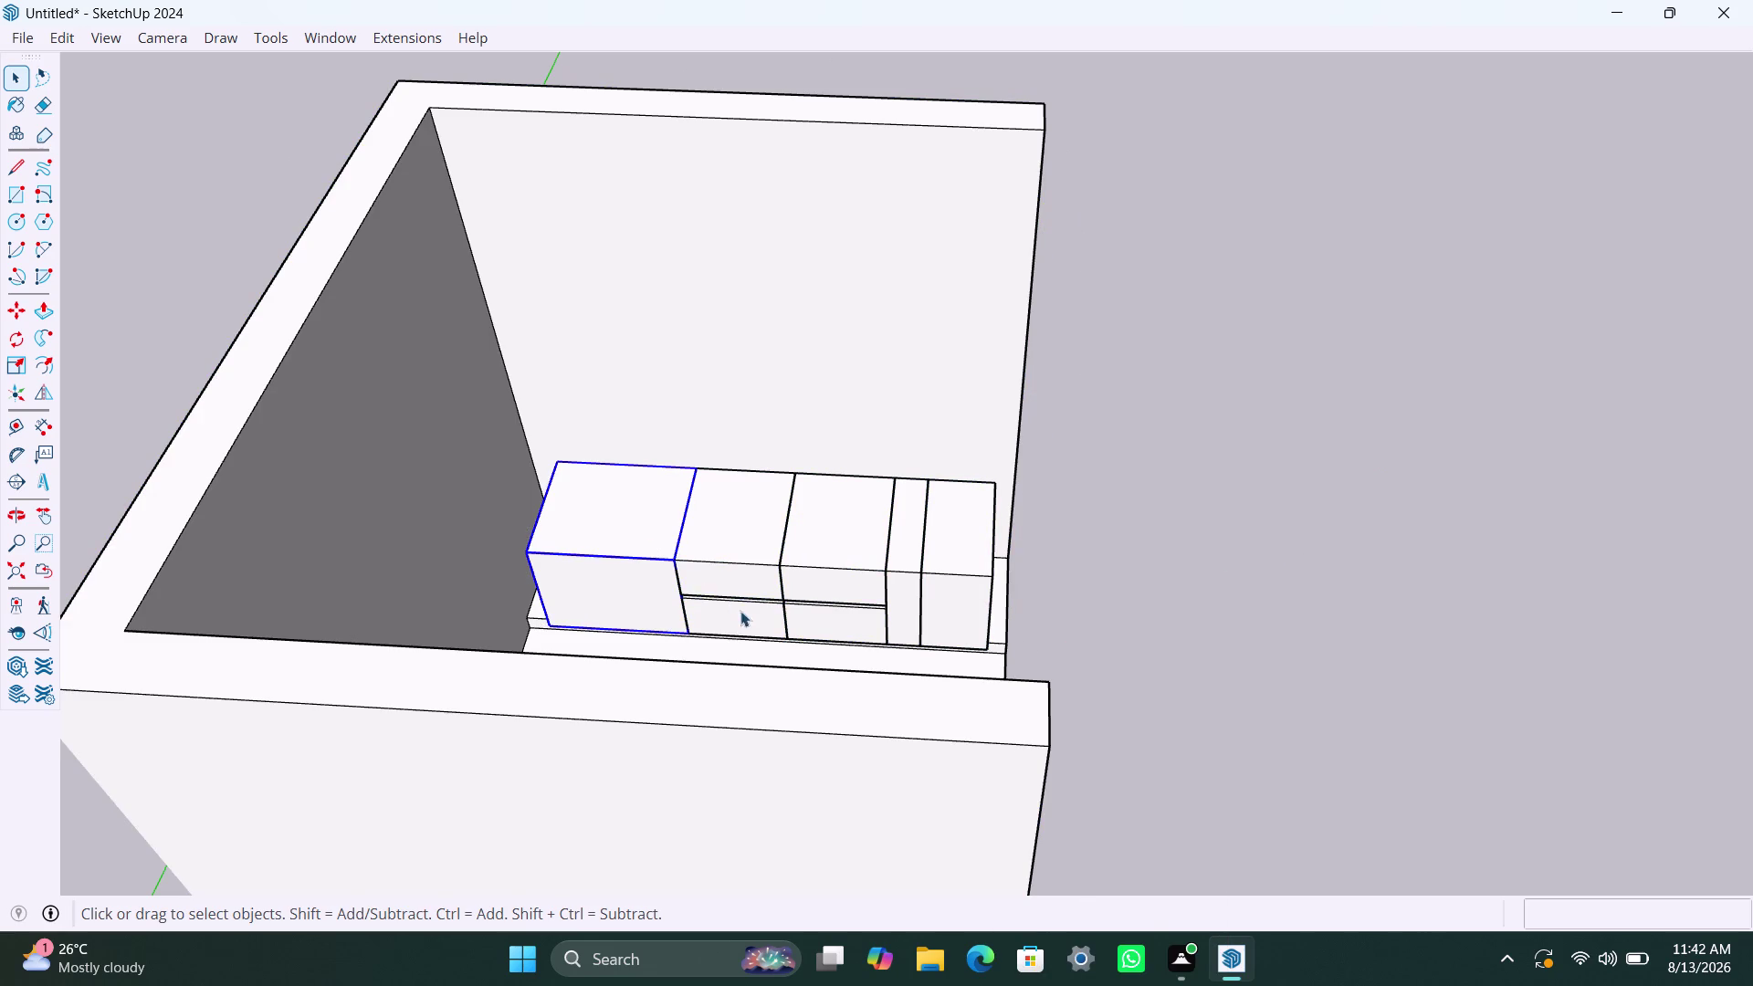
click(819, 602)
click(1001, 614)
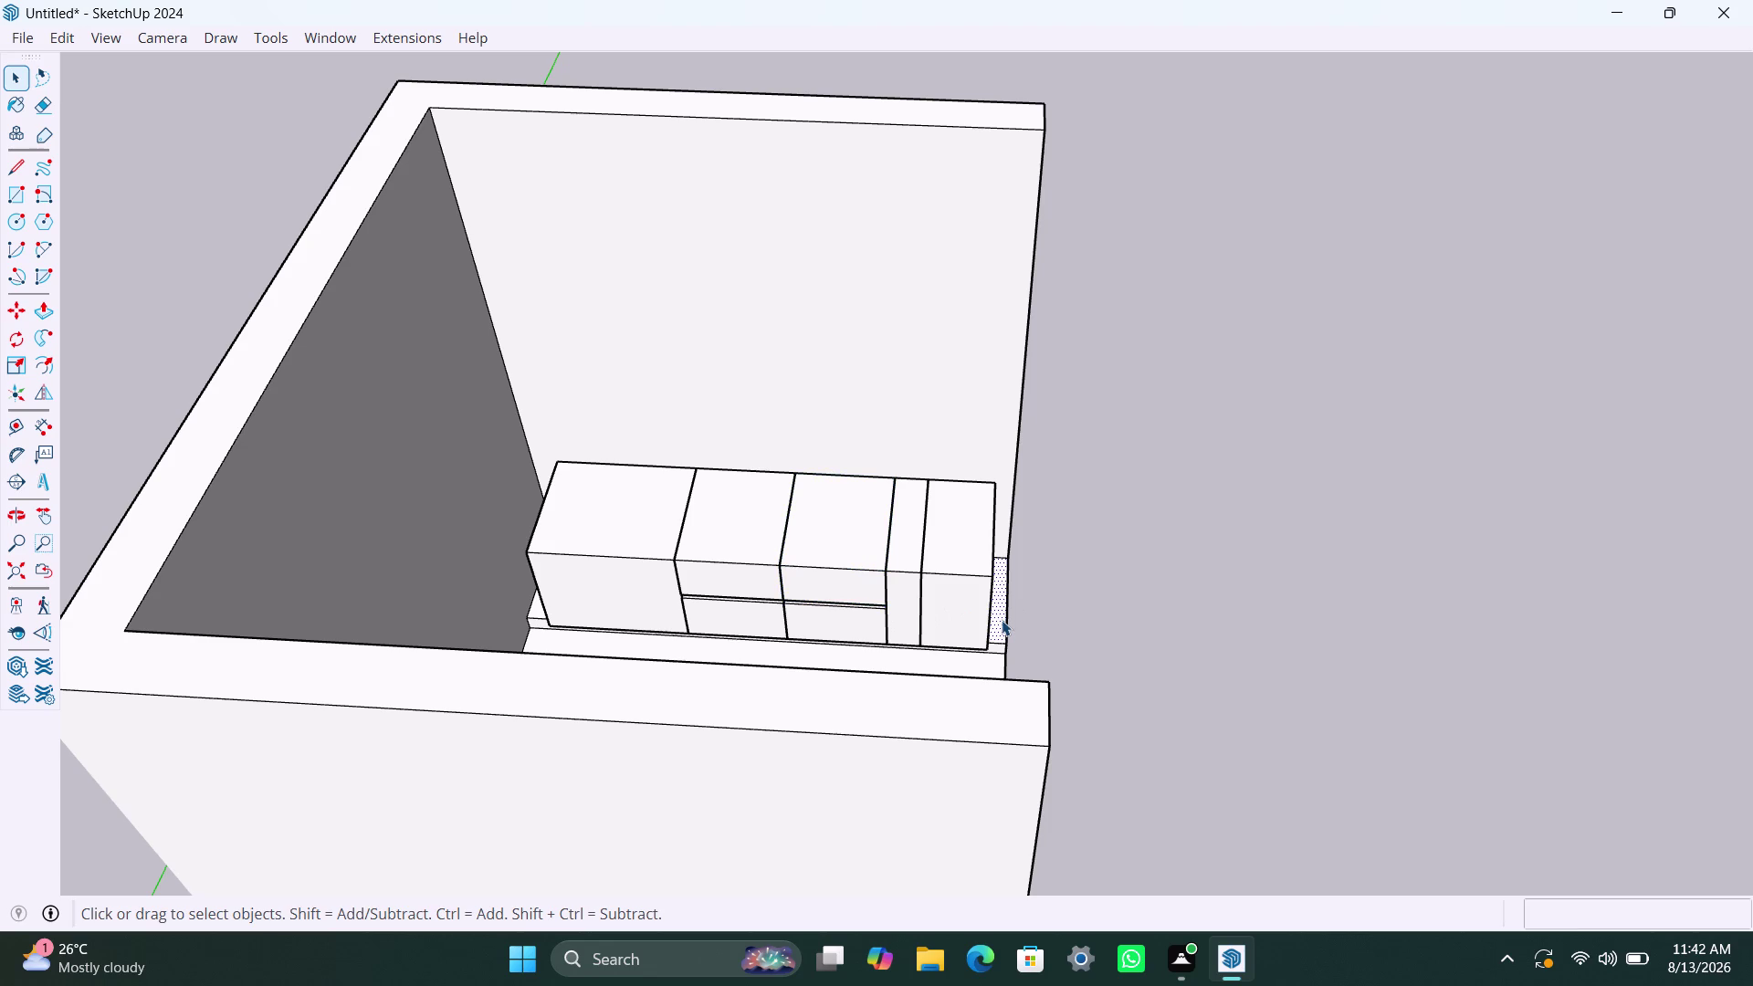
double_click(1002, 620)
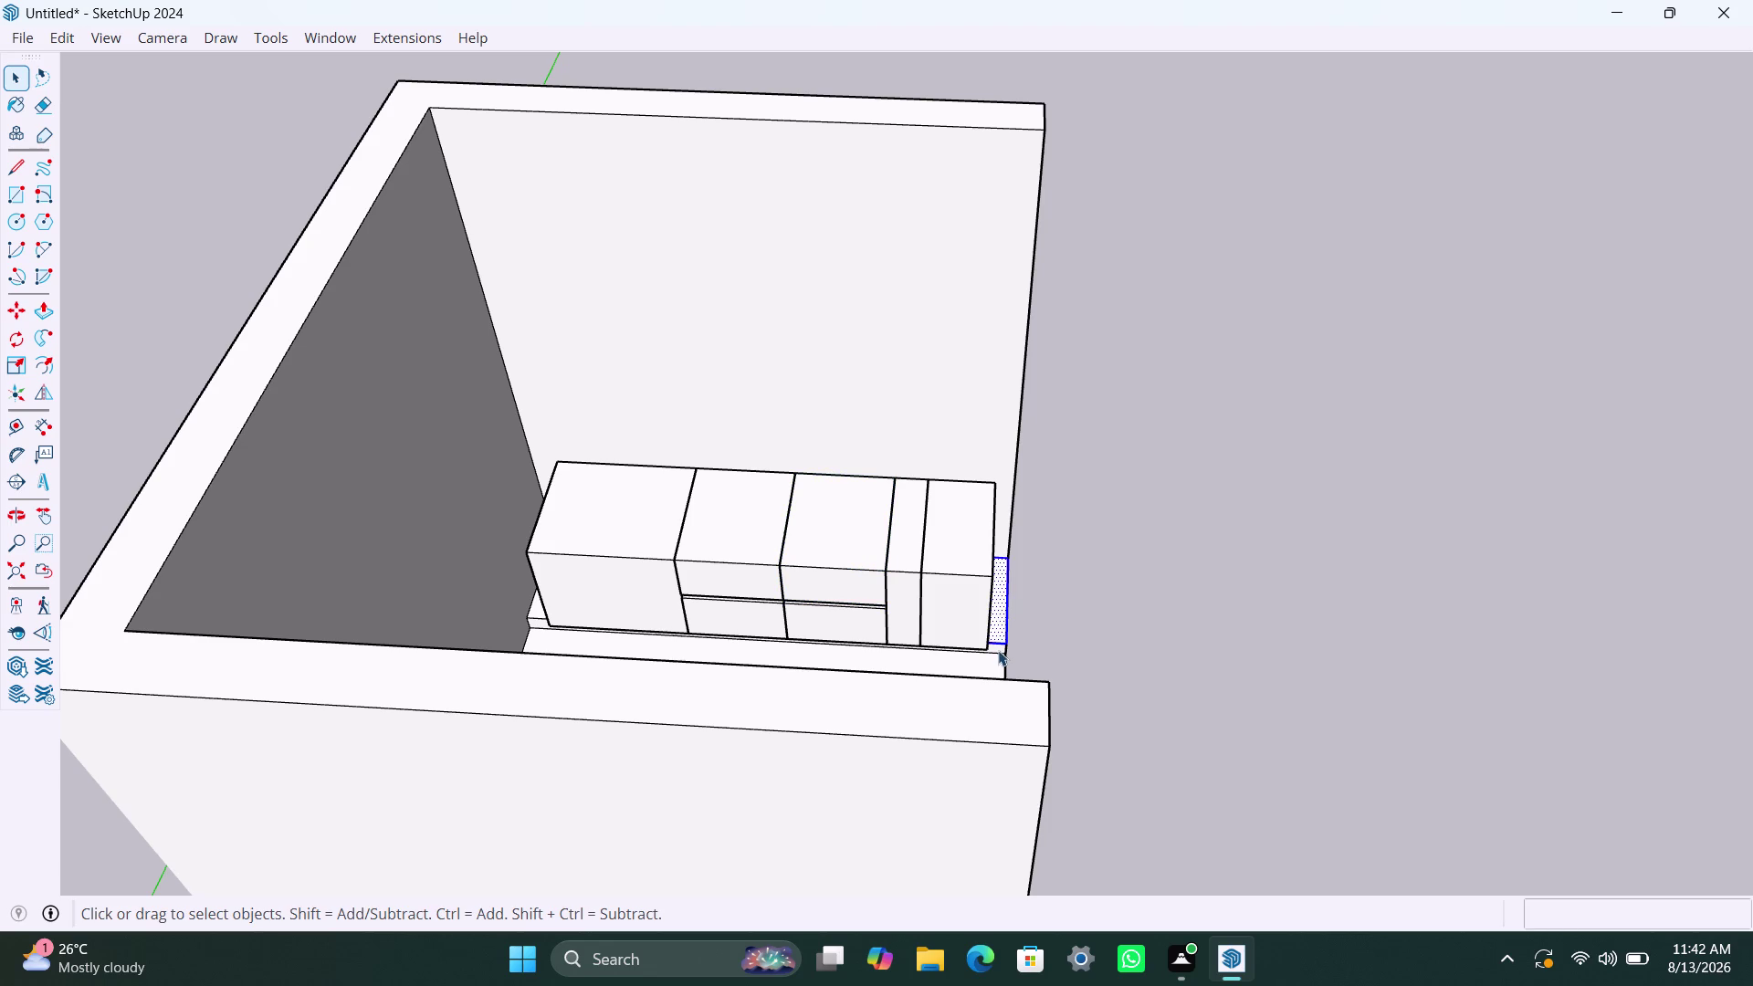
click(997, 648)
click(997, 647)
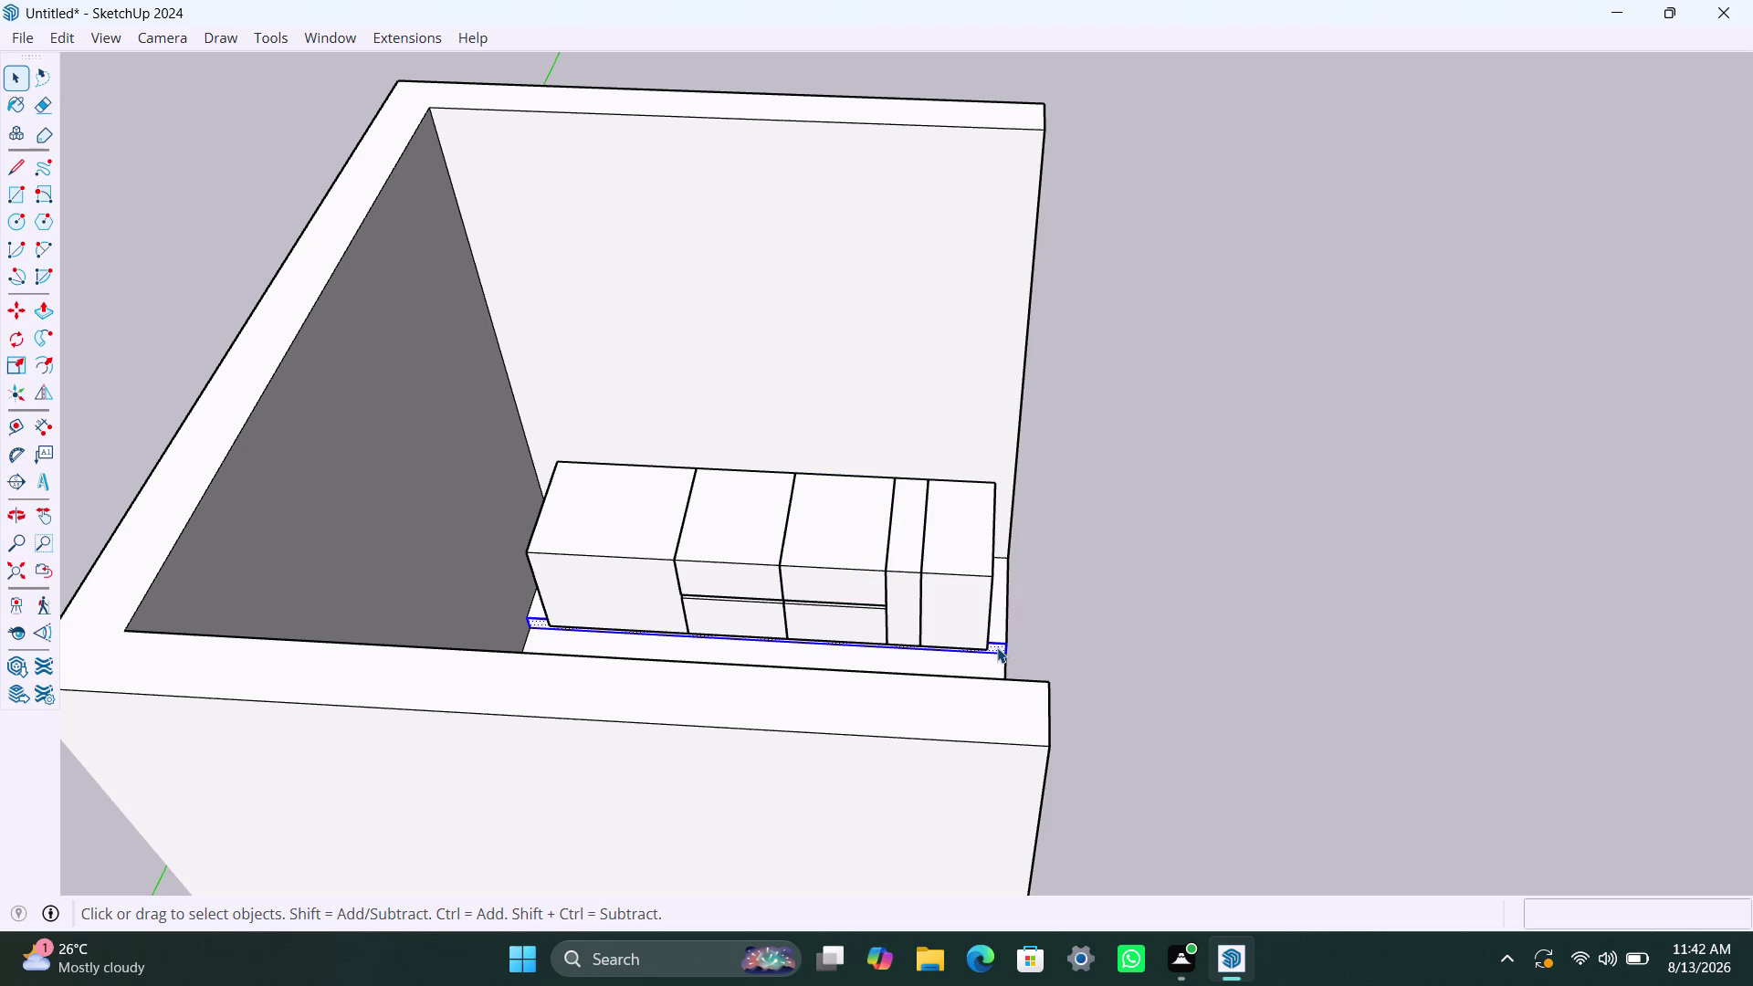
double_click(997, 647)
double_click(997, 648)
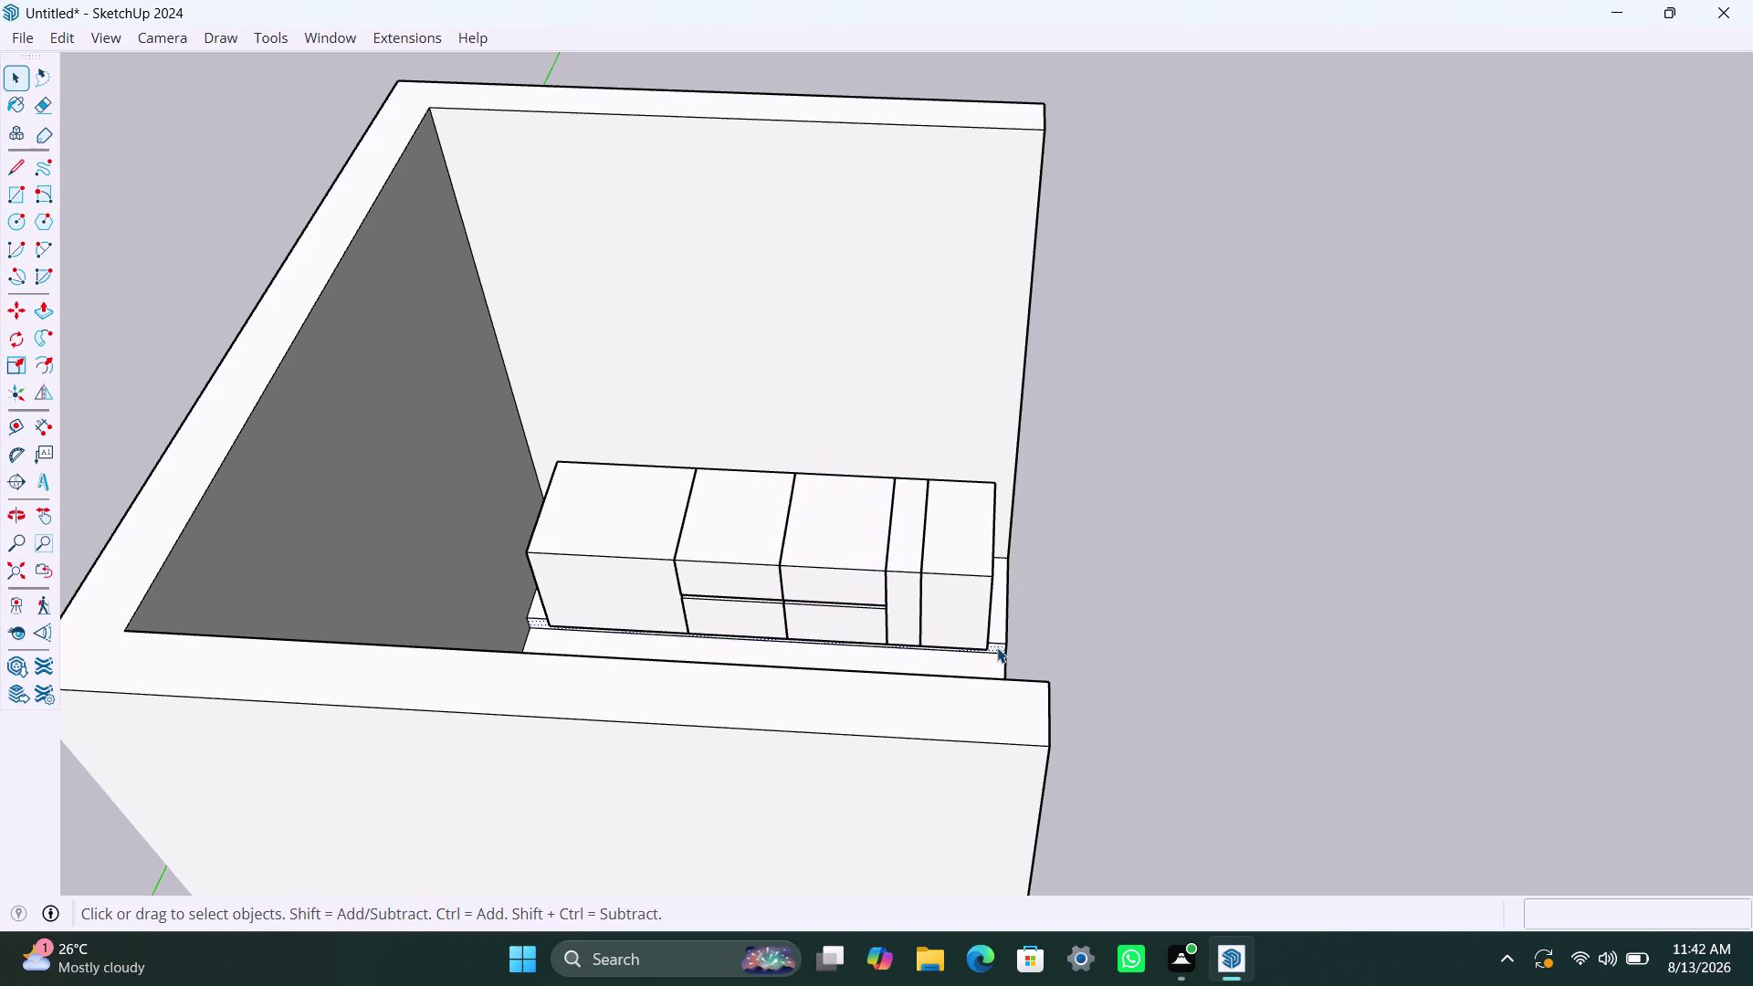
Zoom in and select the thin platform under the sideboard with its edges.
scroll(up, 3)
triple_click(566, 635)
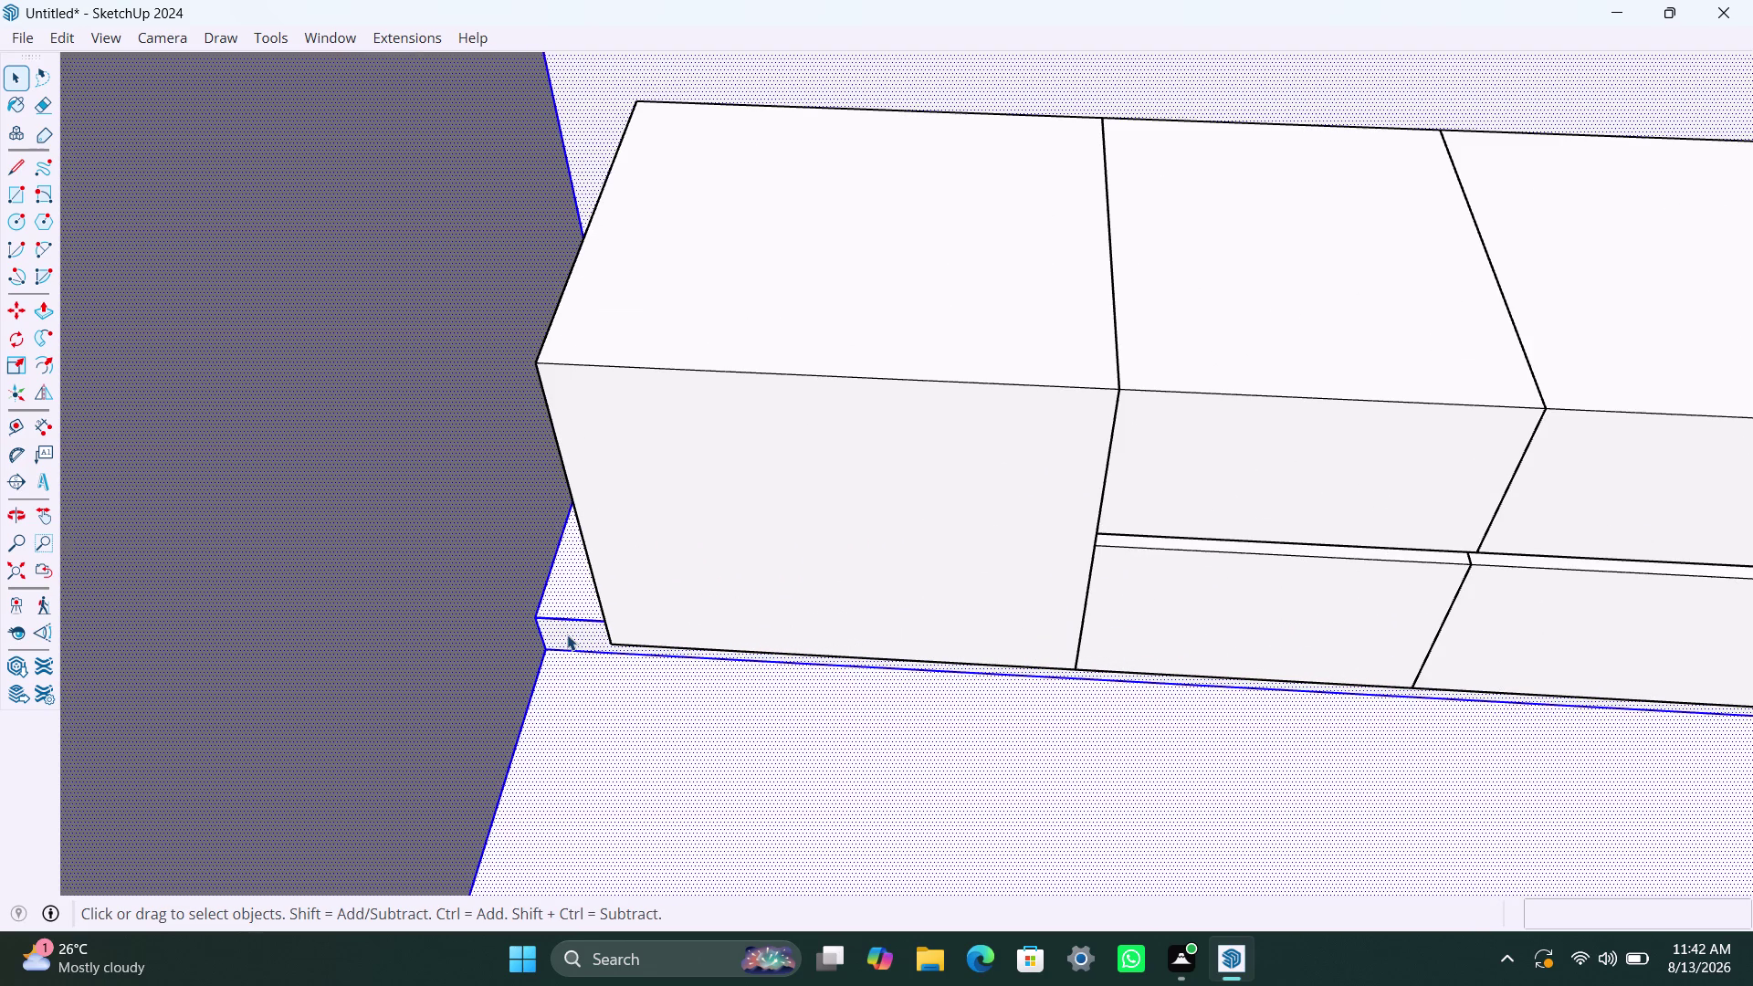
click(567, 634)
double_click(567, 635)
click(567, 634)
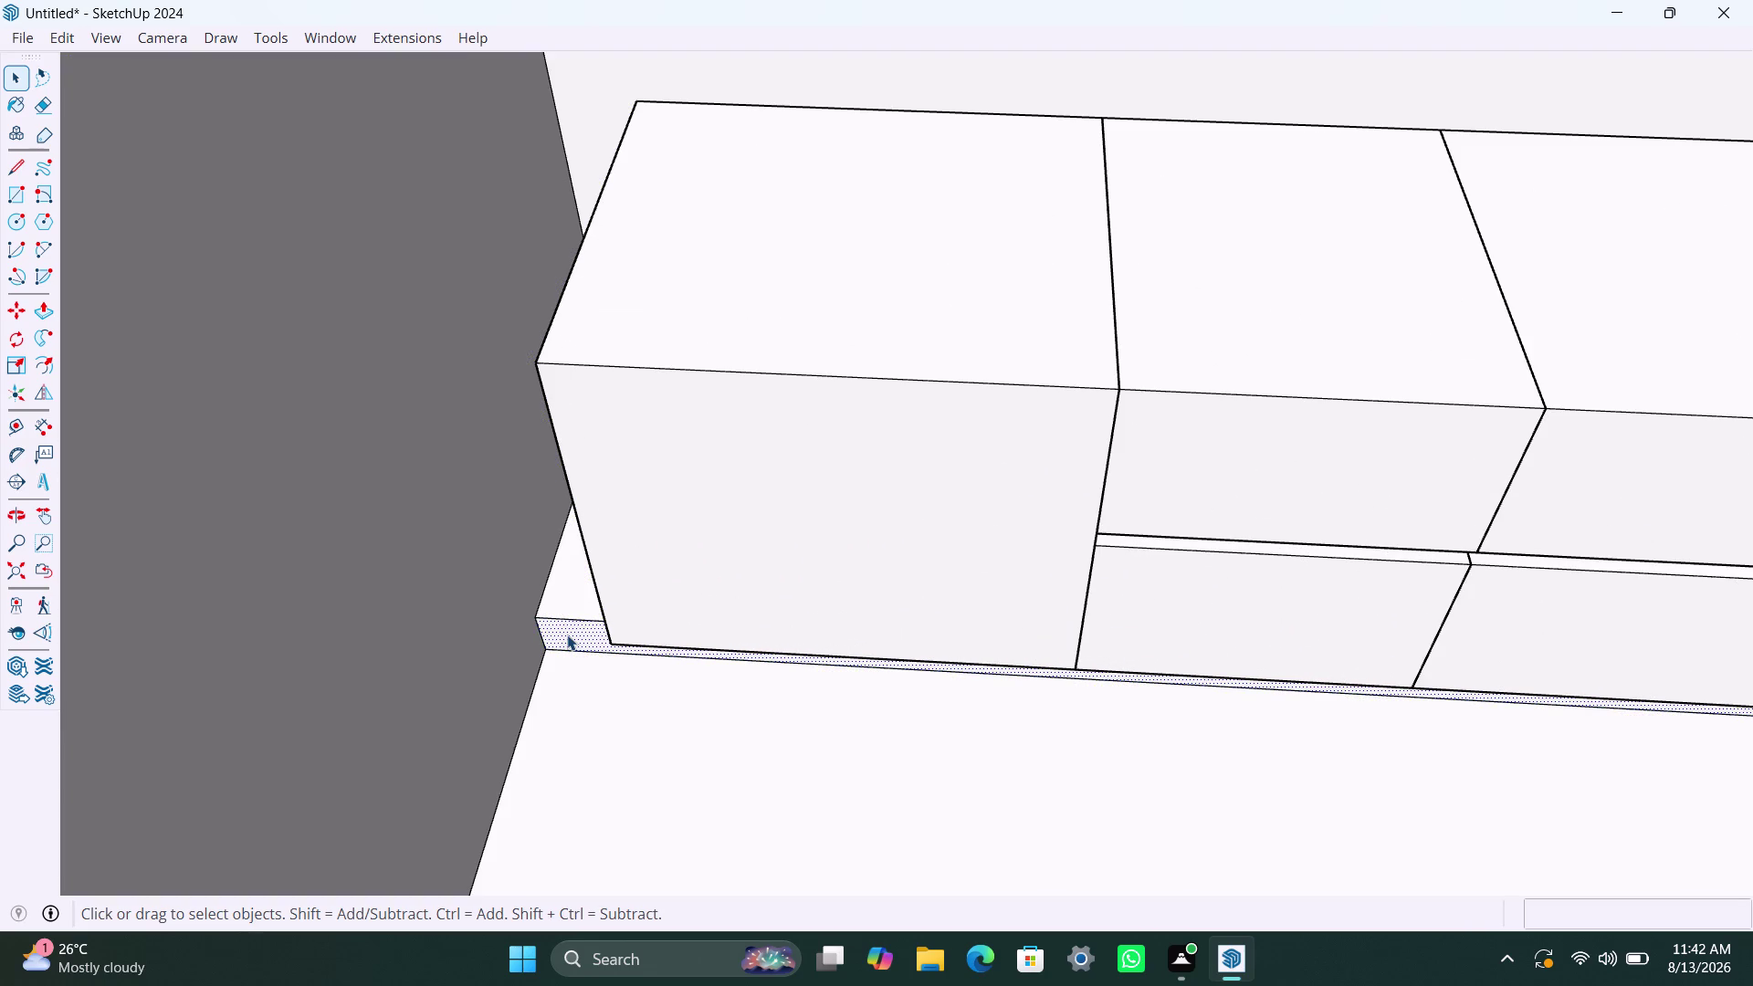
double_click(567, 634)
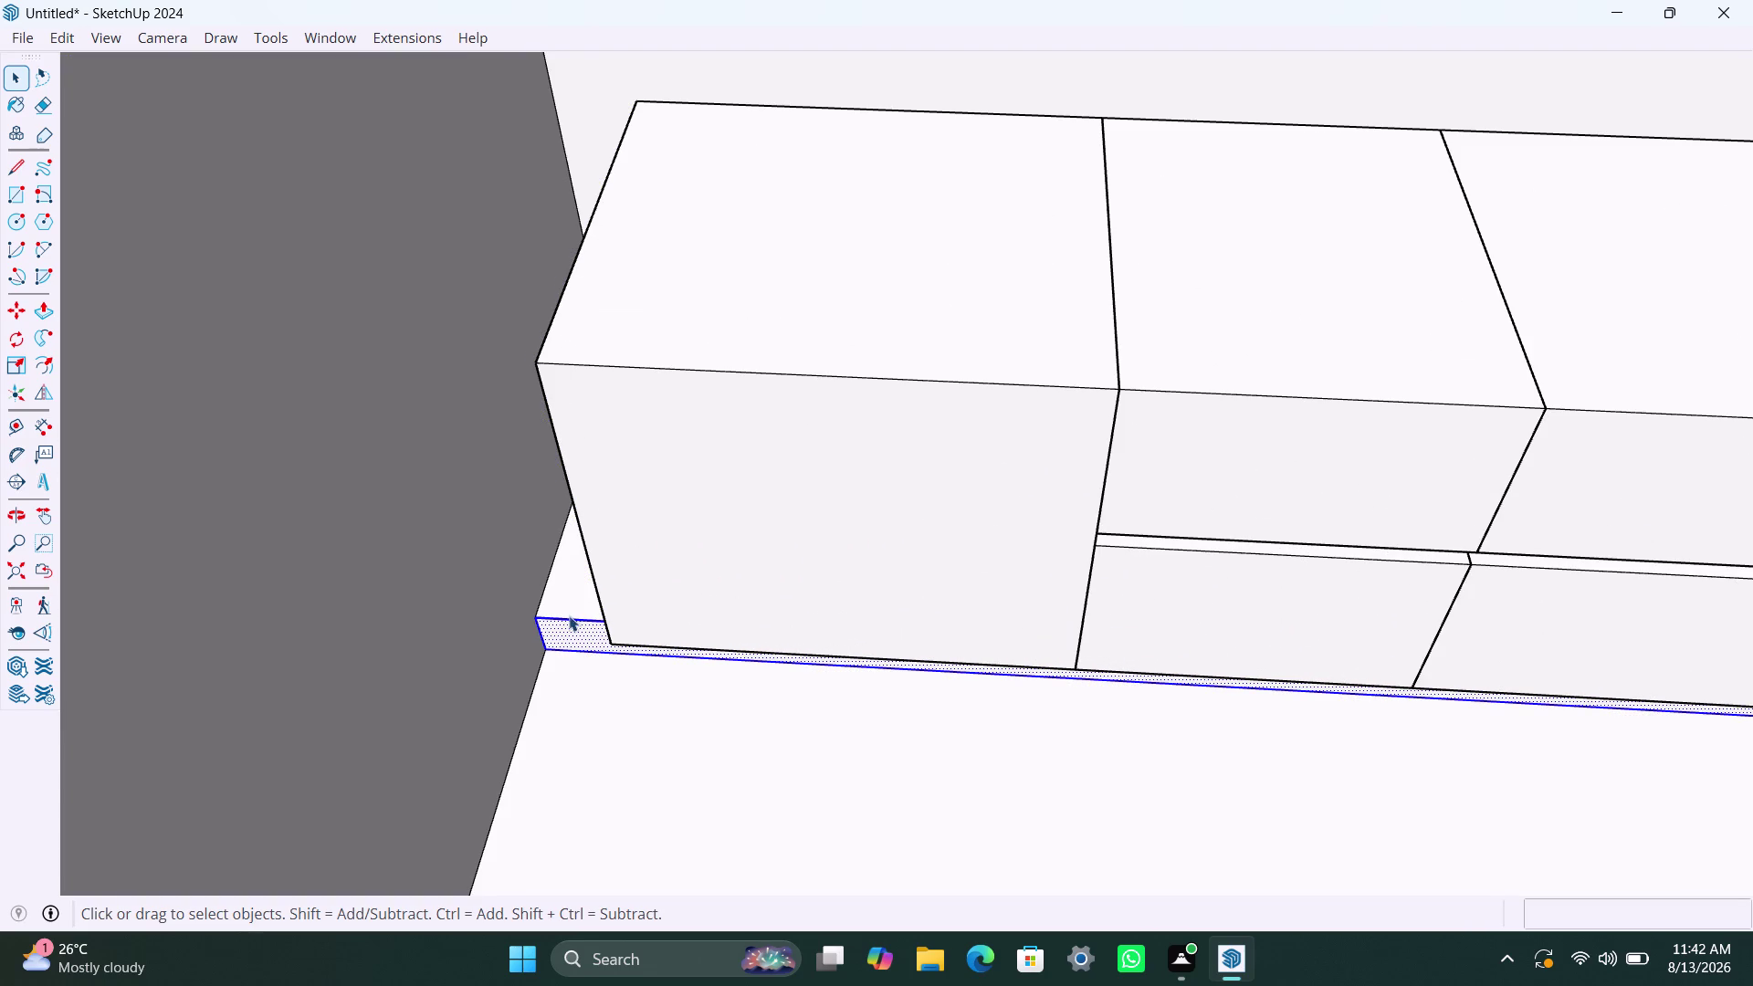
click(569, 612)
double_click(553, 606)
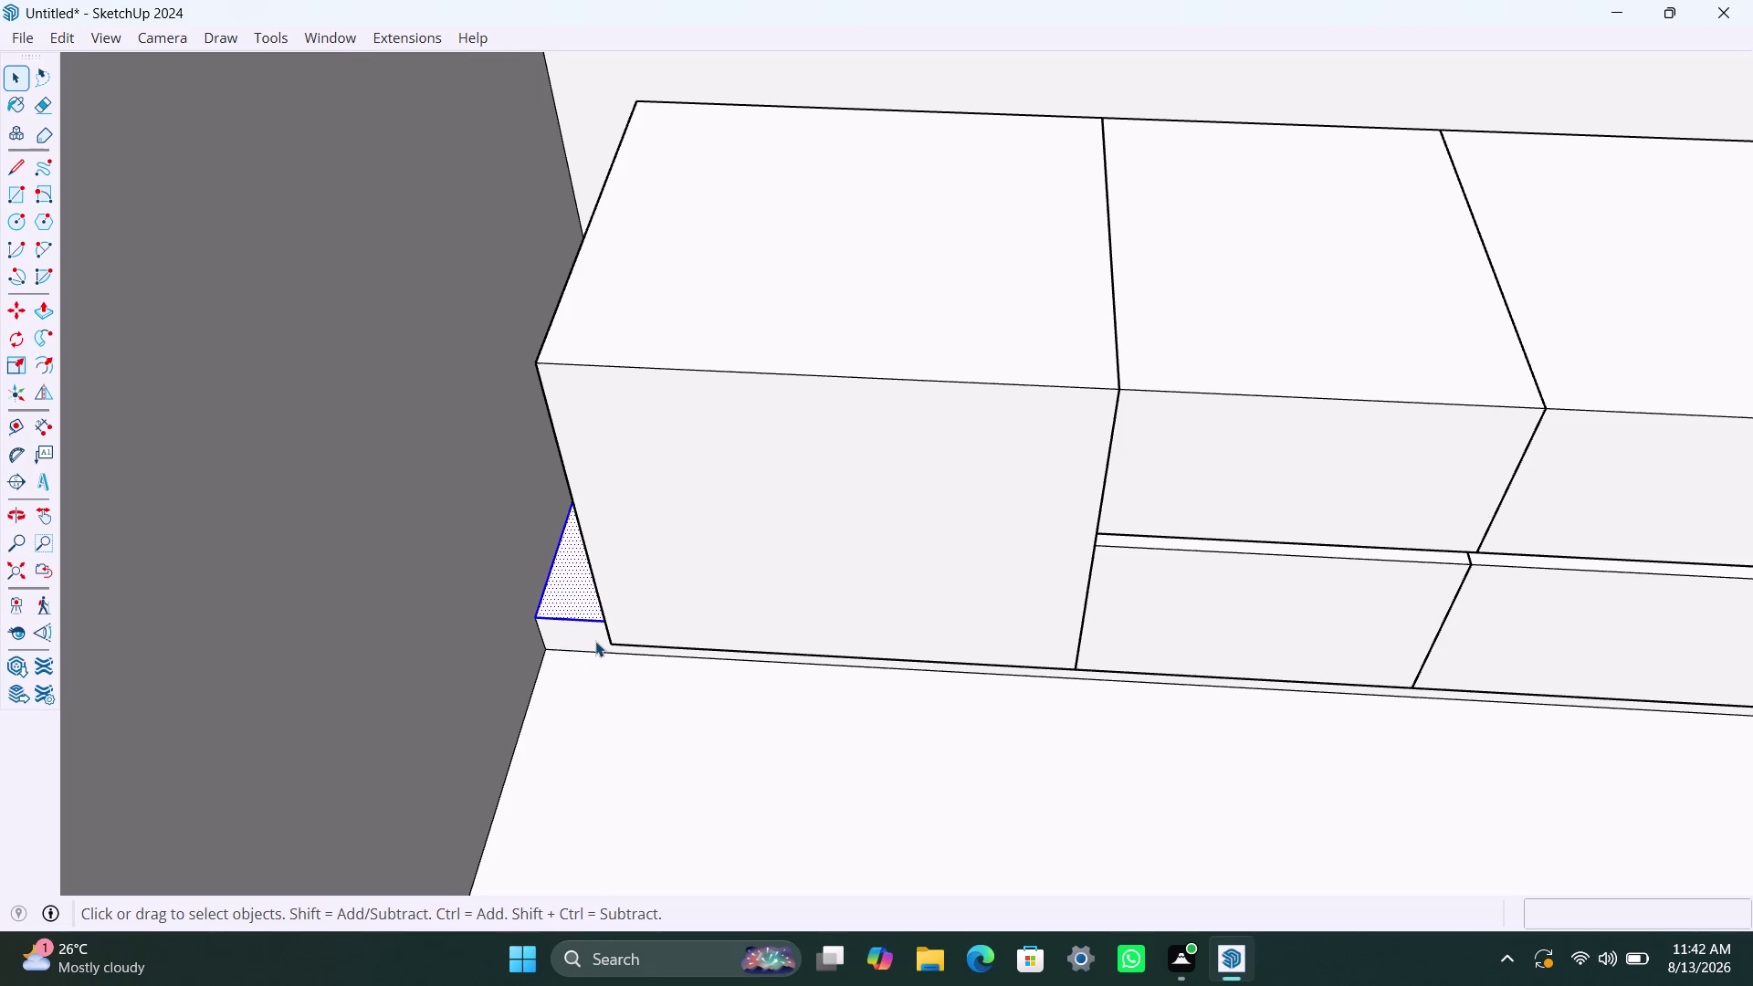
double_click(585, 635)
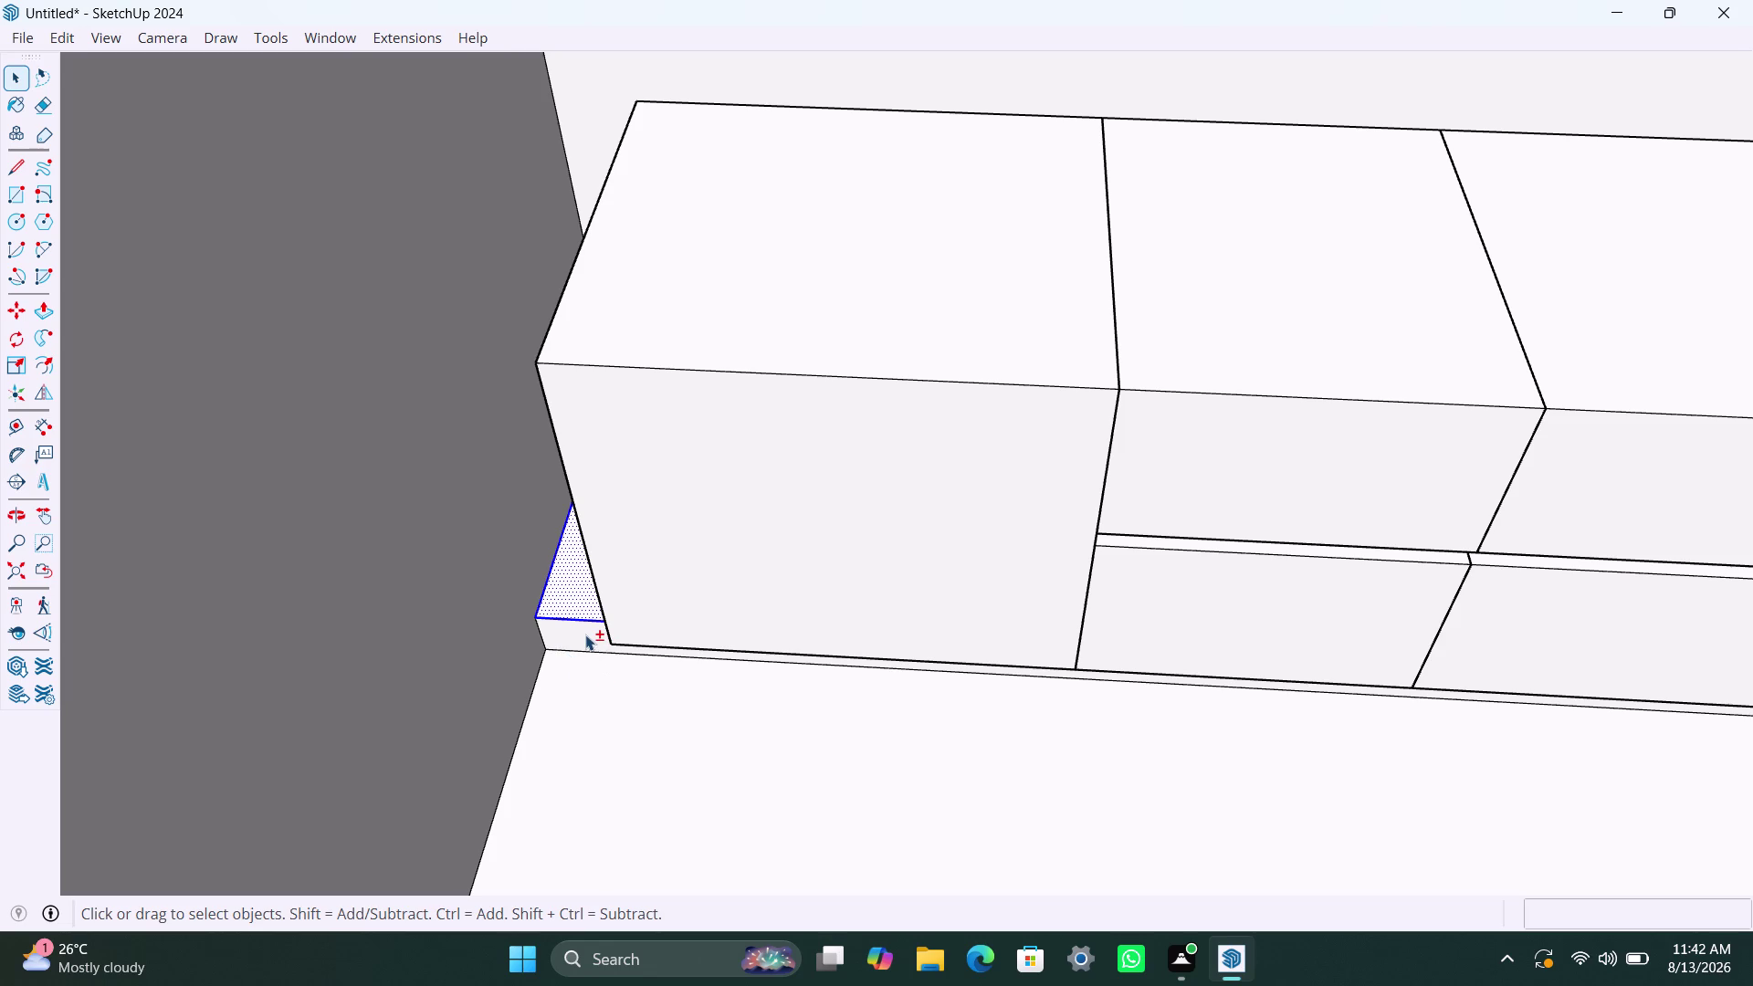
double_click(585, 635)
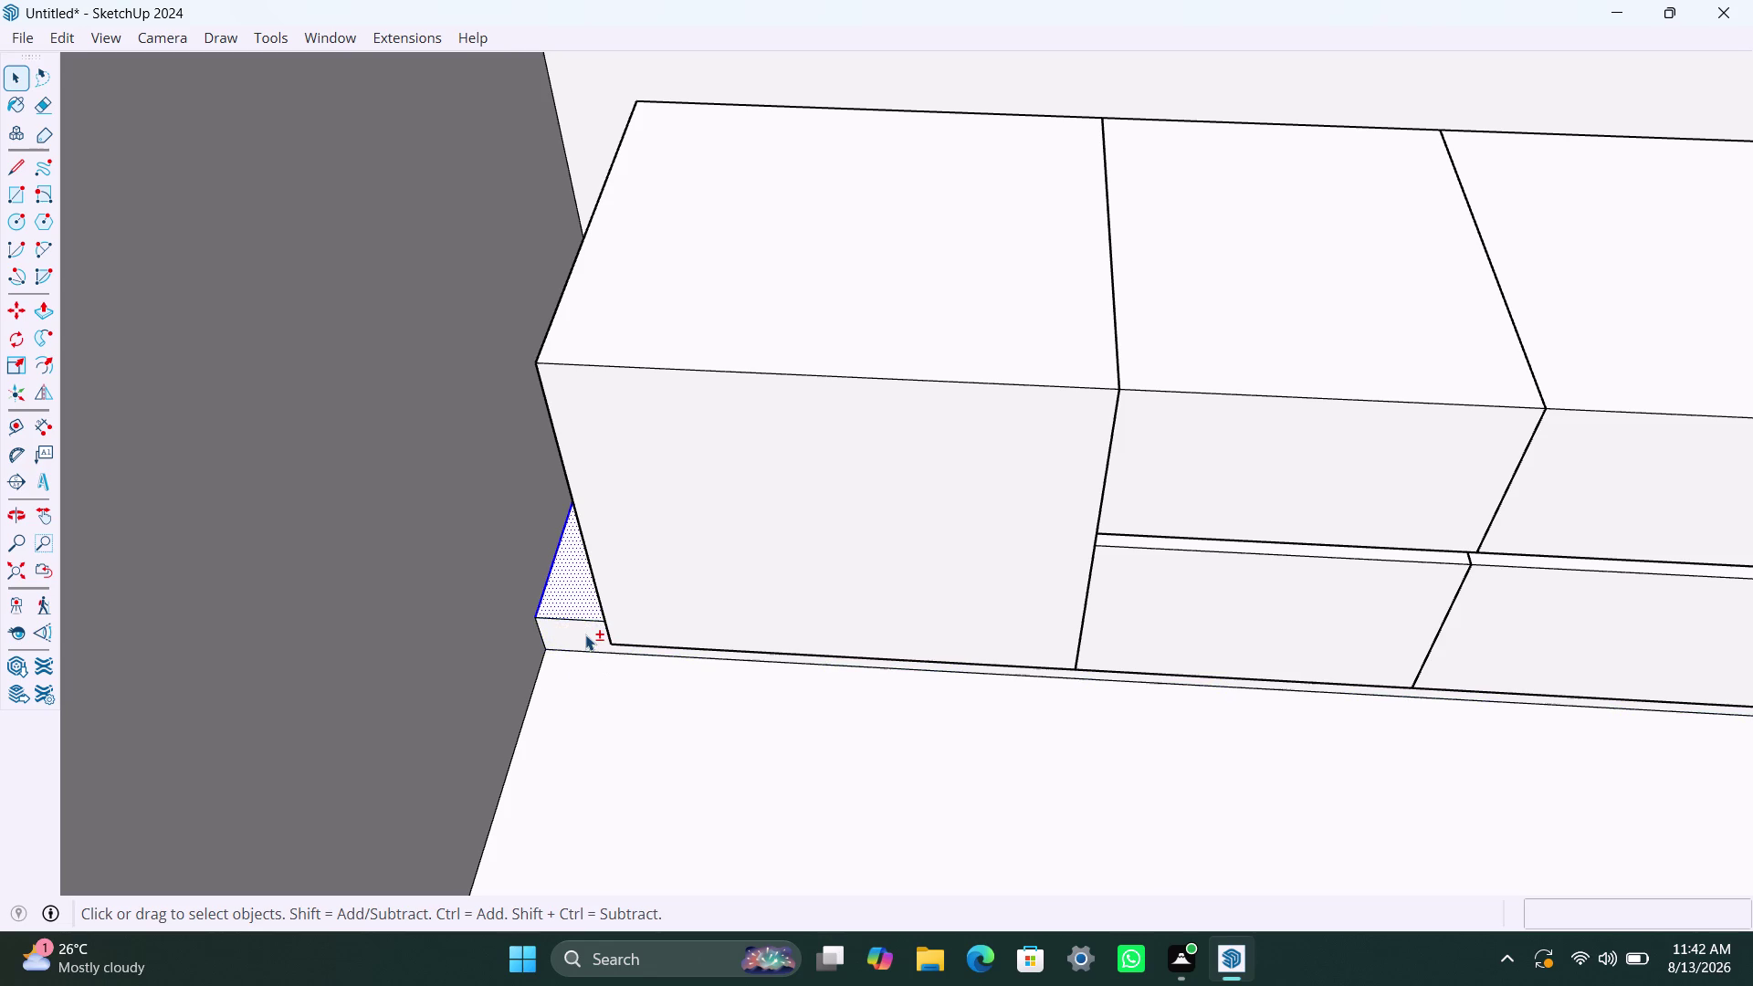
triple_click(586, 635)
click(585, 634)
double_click(572, 595)
double_click(575, 632)
right_click(575, 632)
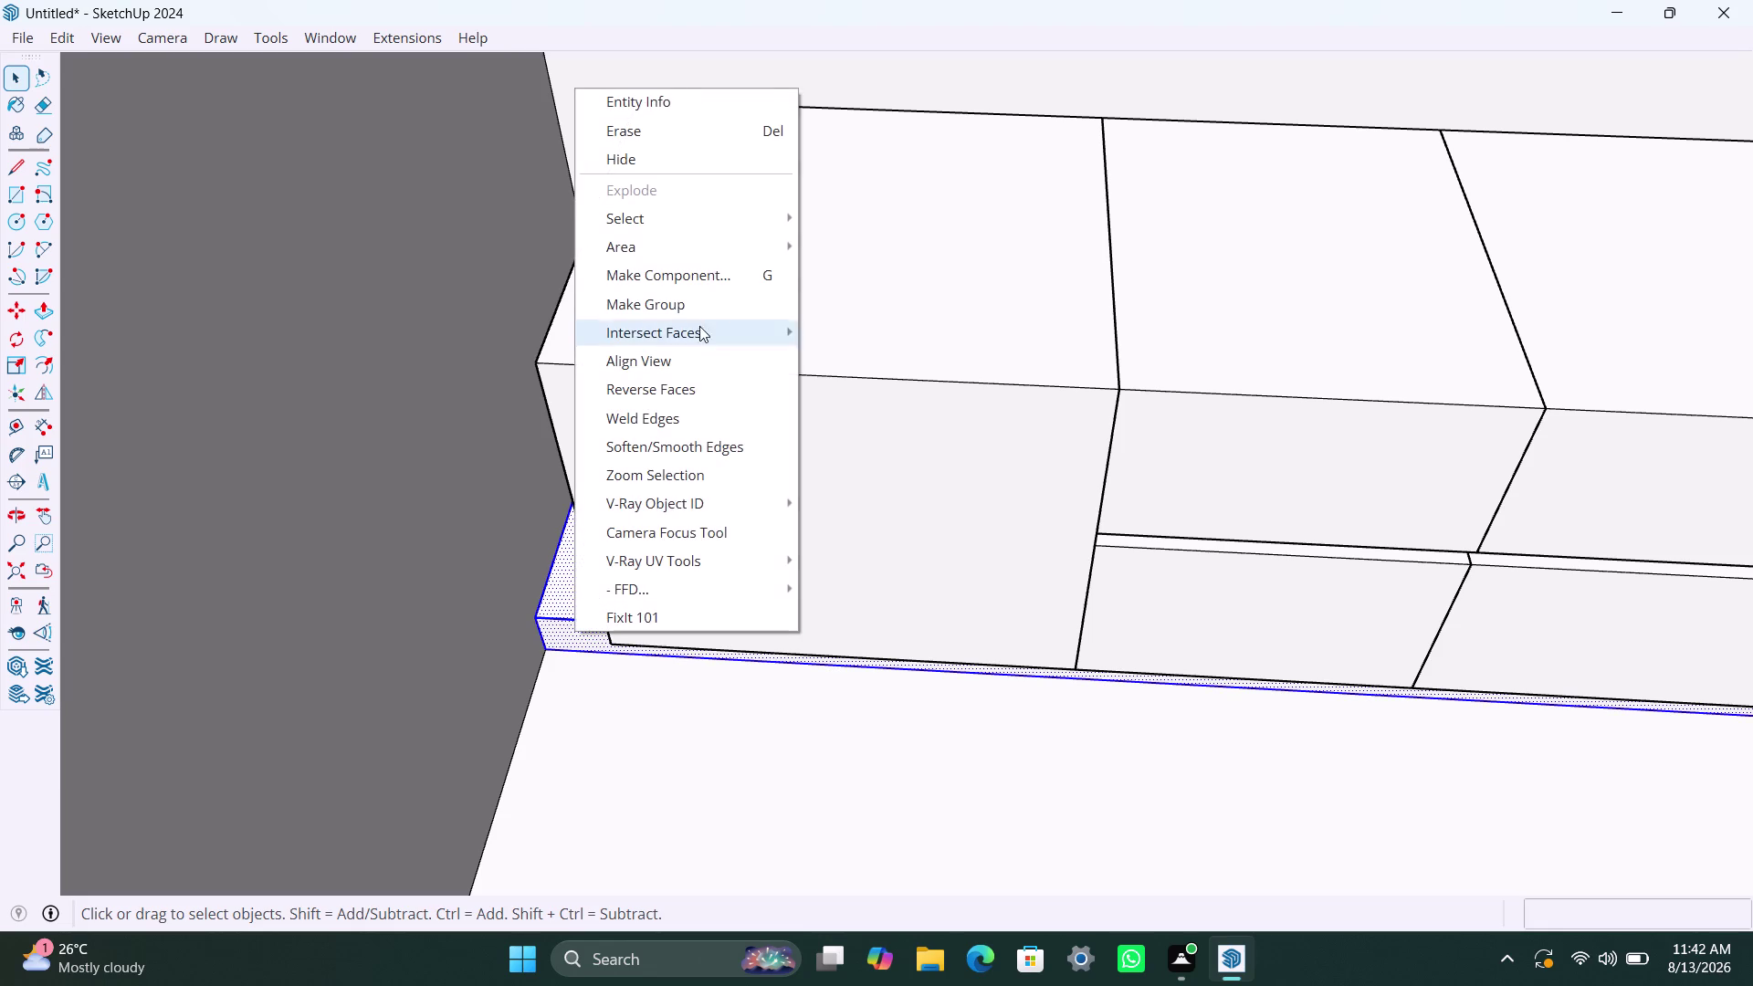
click(700, 307)
click(573, 619)
Copy the base strip with Move onto the sideboard top, overhanging its right end.
key(m)
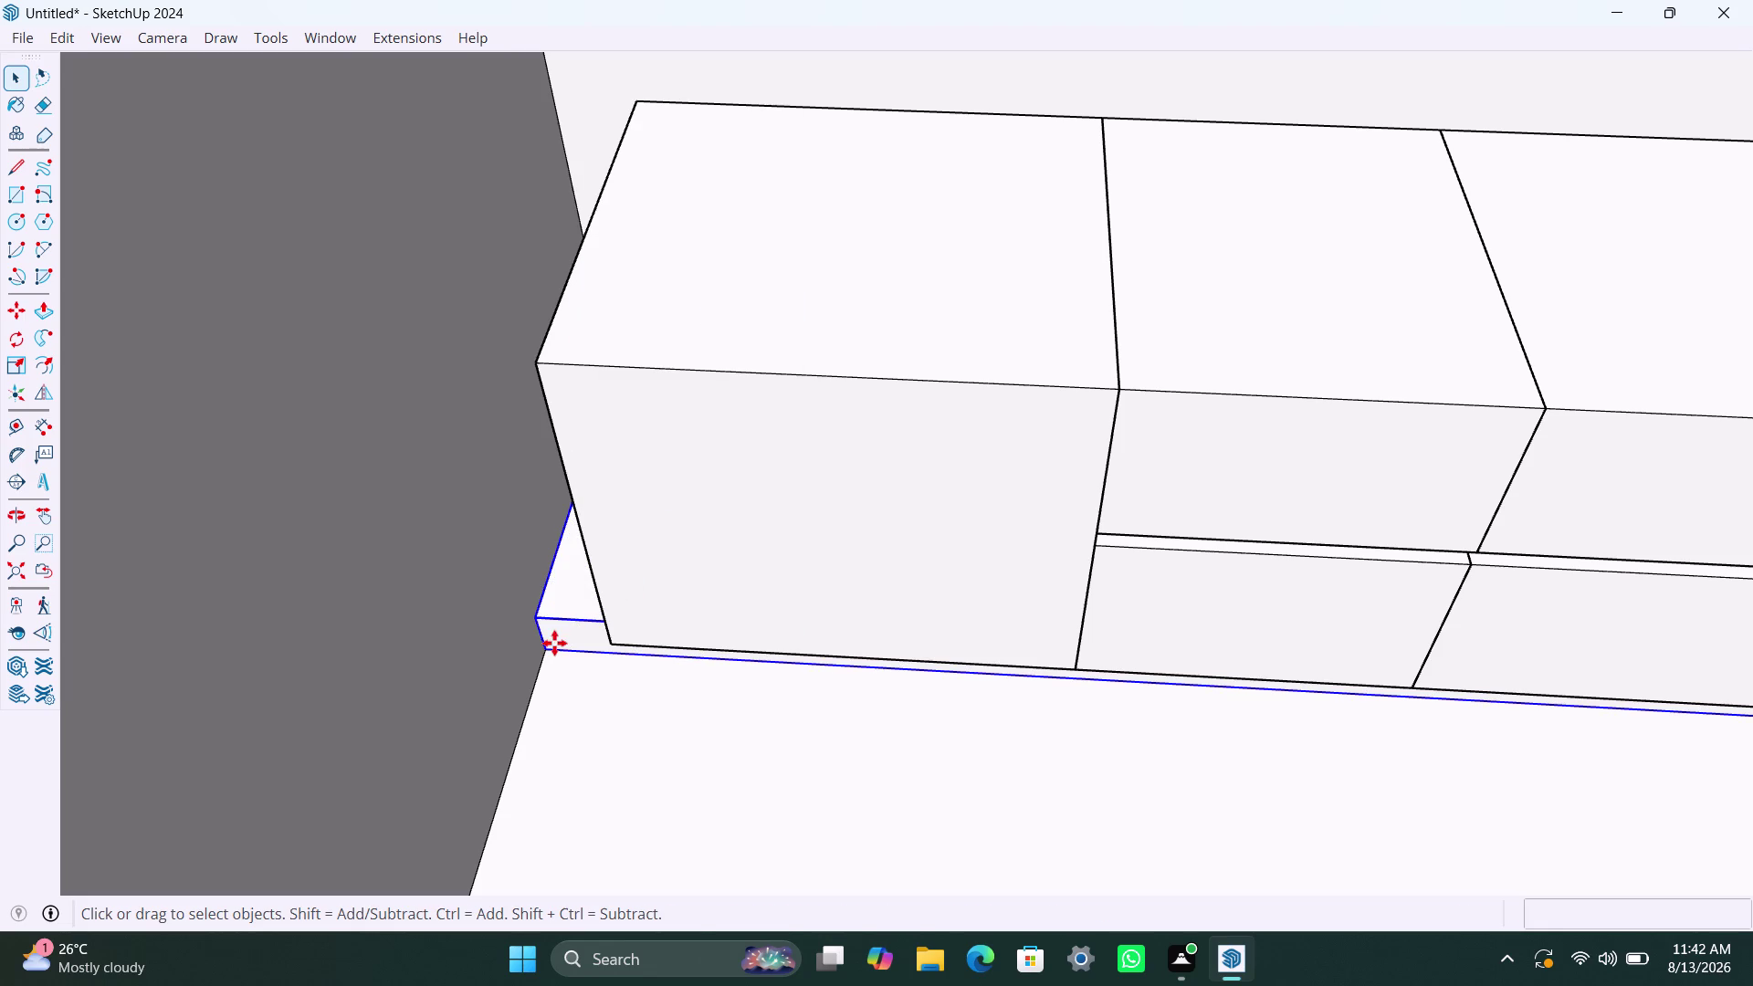
click(547, 660)
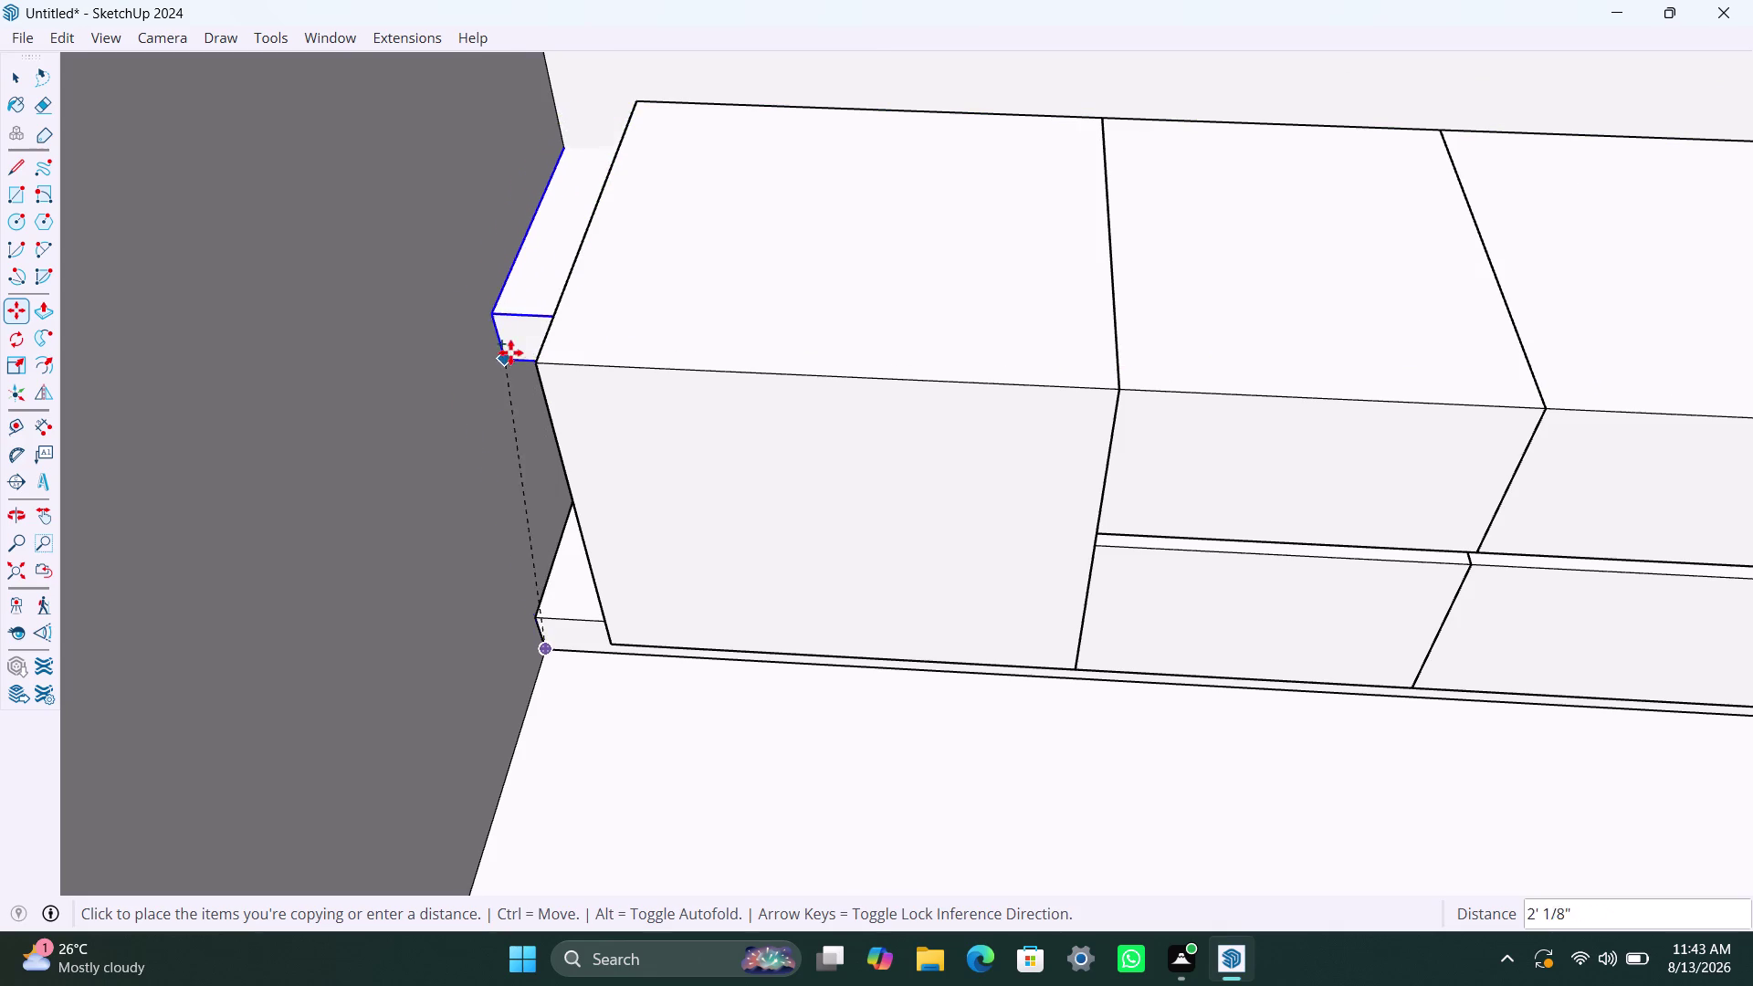
click(544, 359)
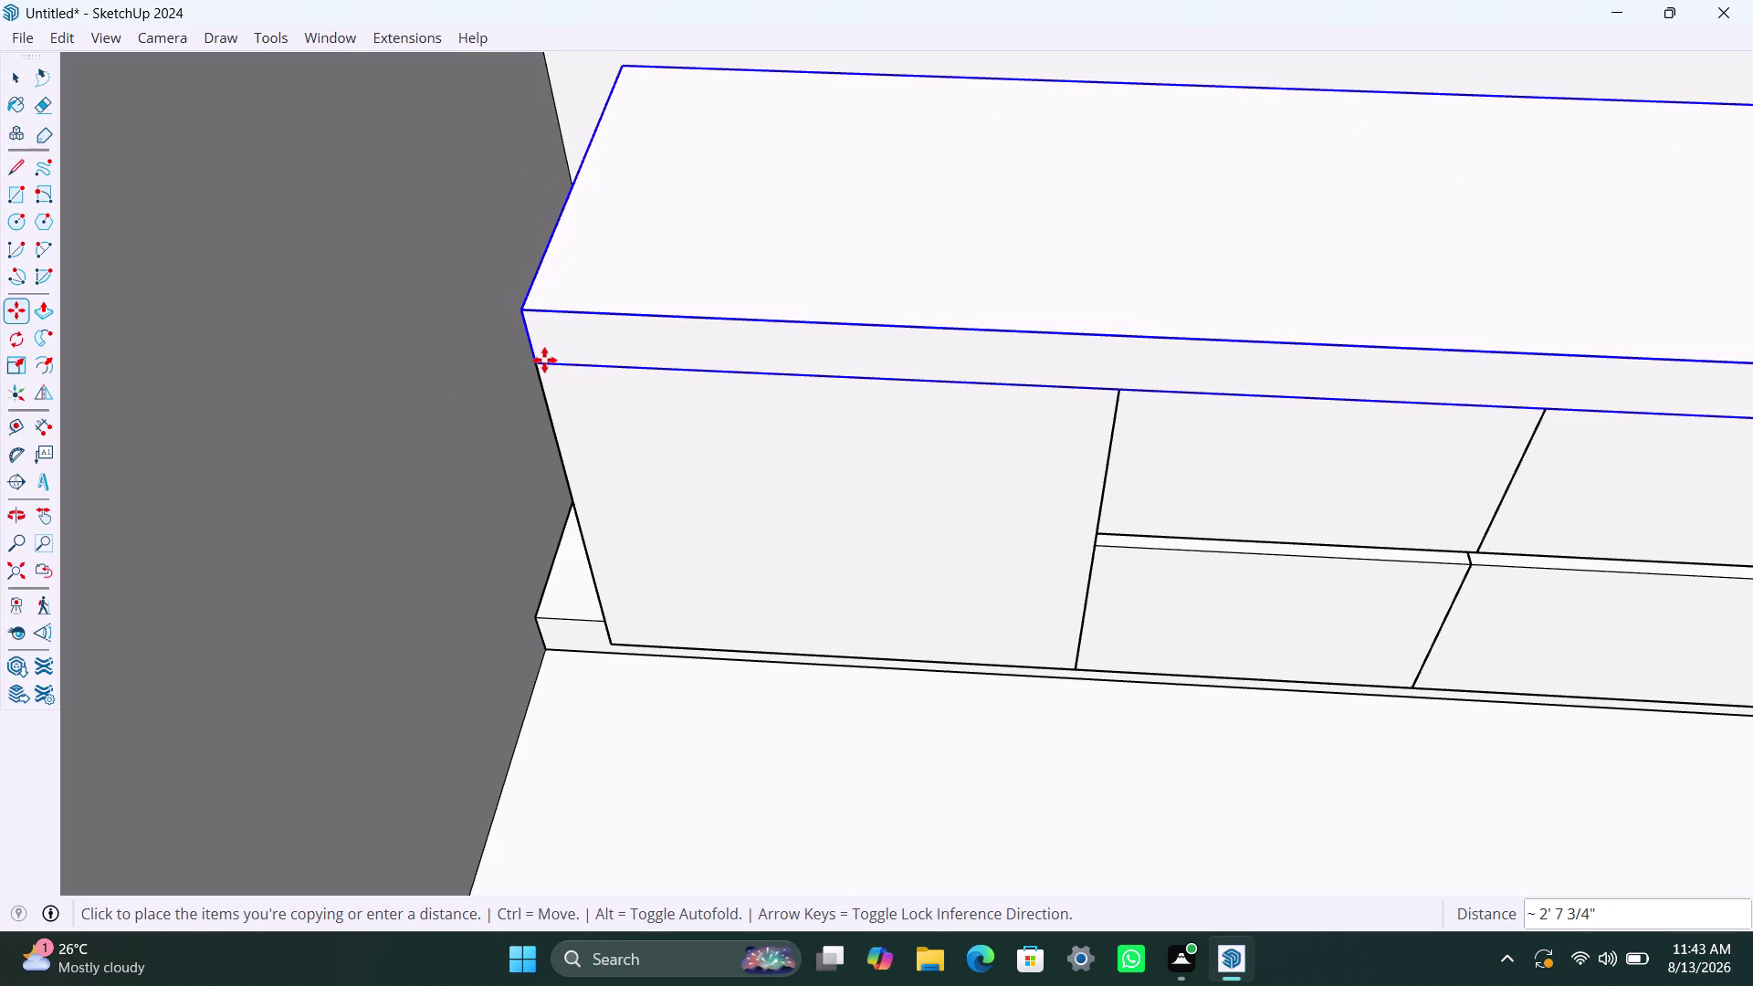
key(Escape)
scroll(down, 3)
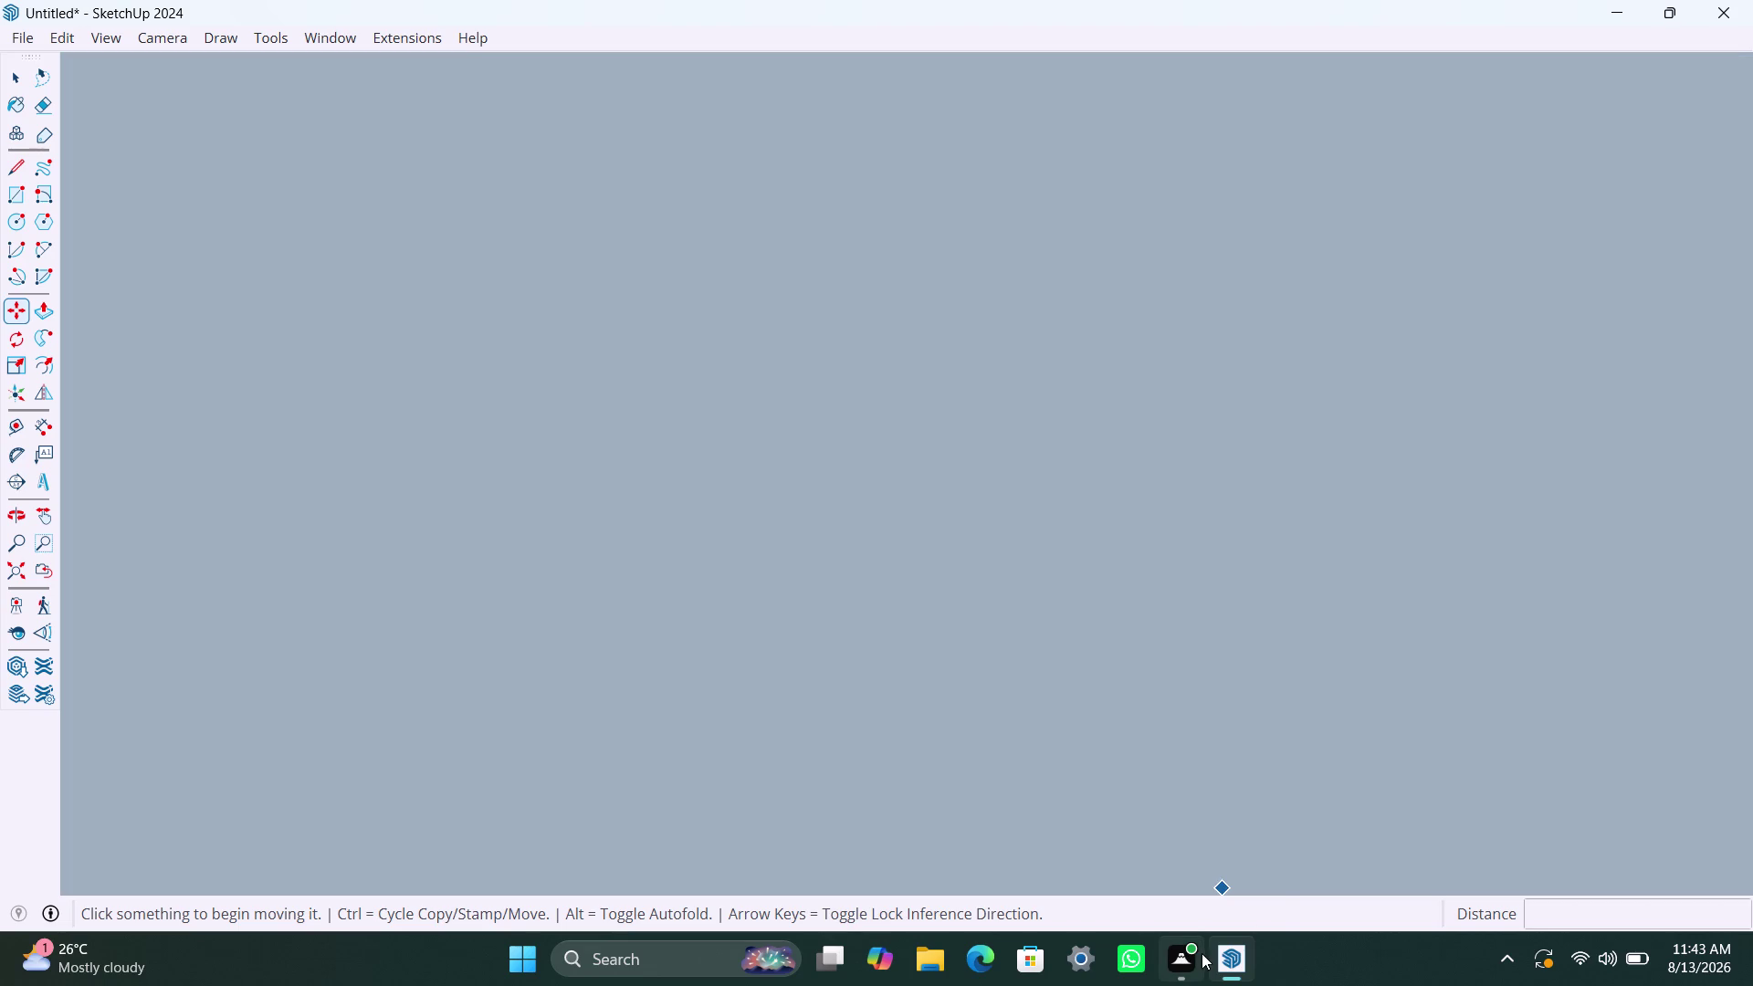
click(14, 570)
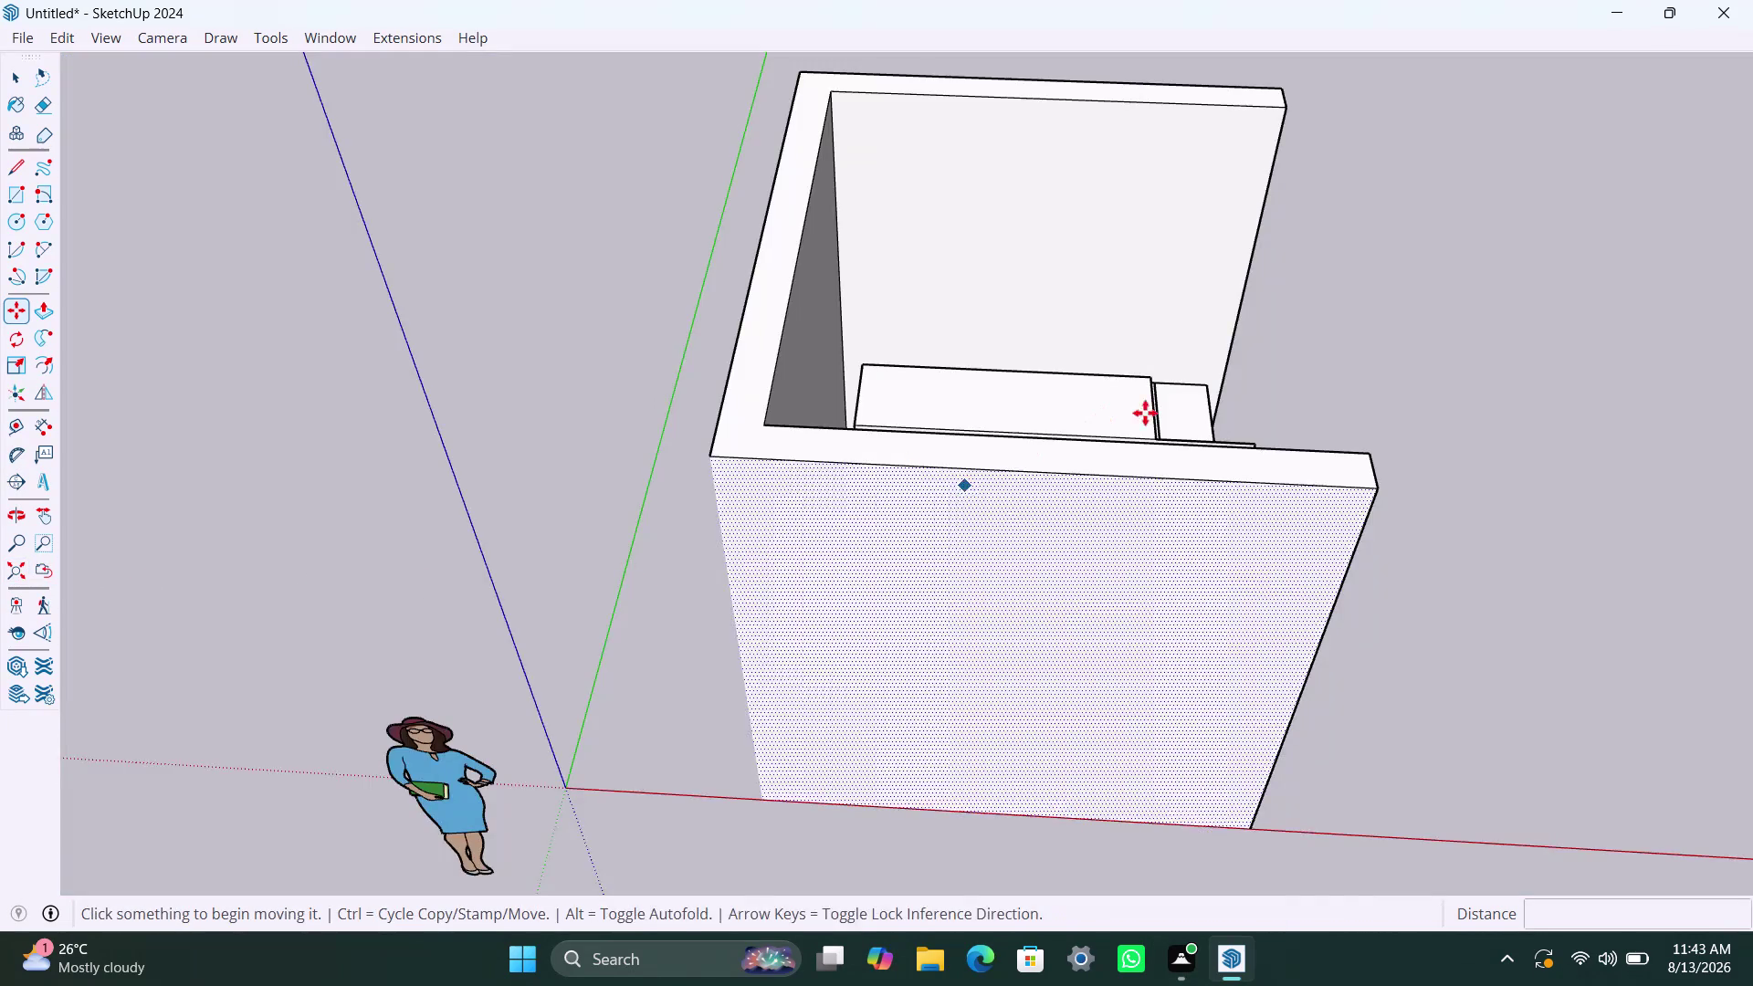
scroll(up, 3)
scroll(up, 3)
middle_drag(1359, 447, 1308, 519)
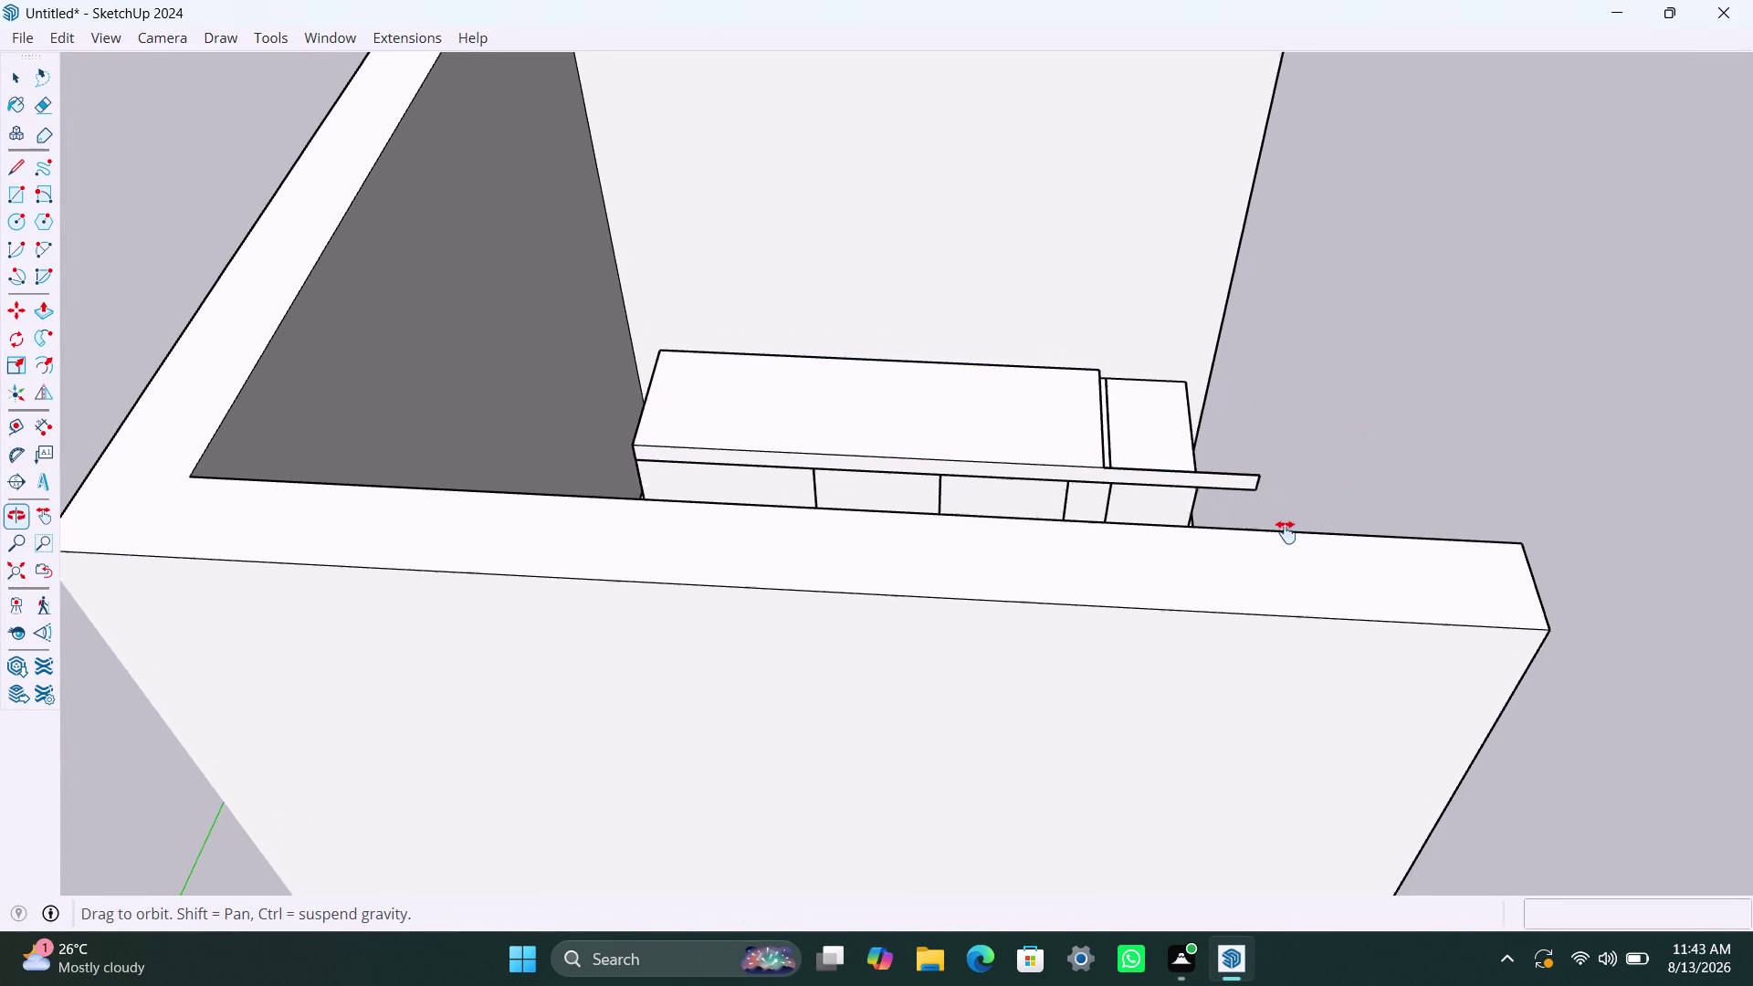
middle_drag(1308, 520, 787, 783)
scroll(up, 3)
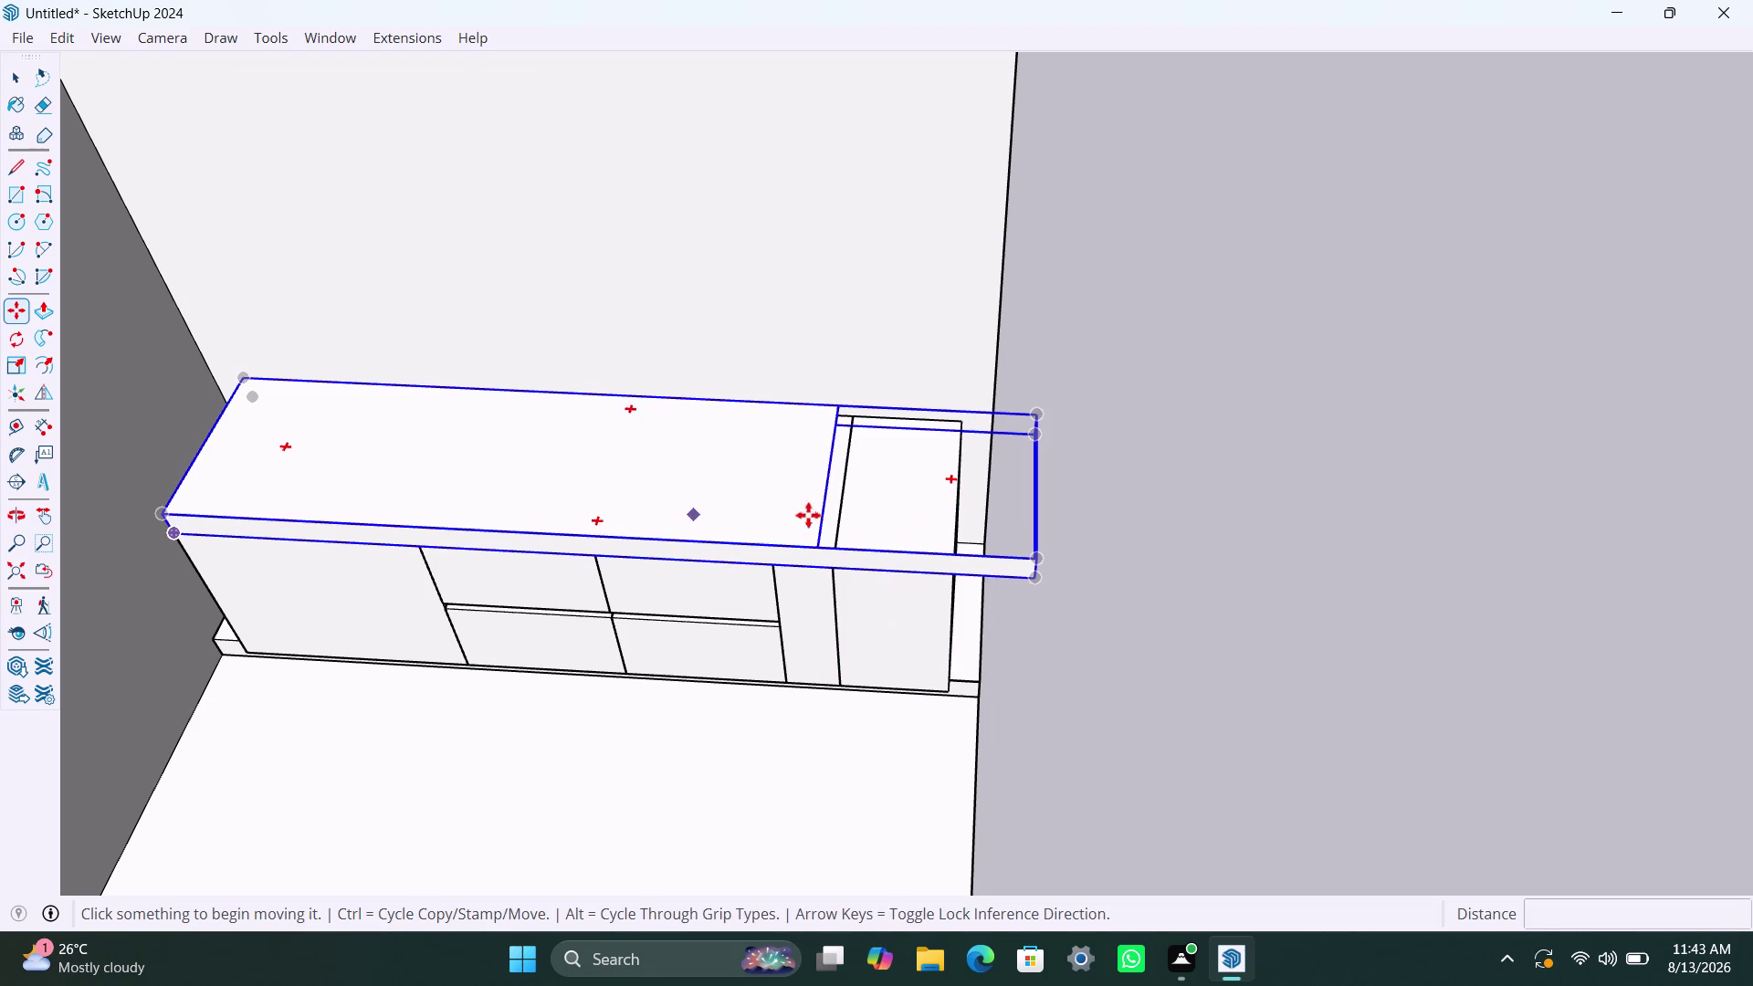
Open the top panel group and draw a cut line where the tall cabinet begins.
key(space)
click(1013, 558)
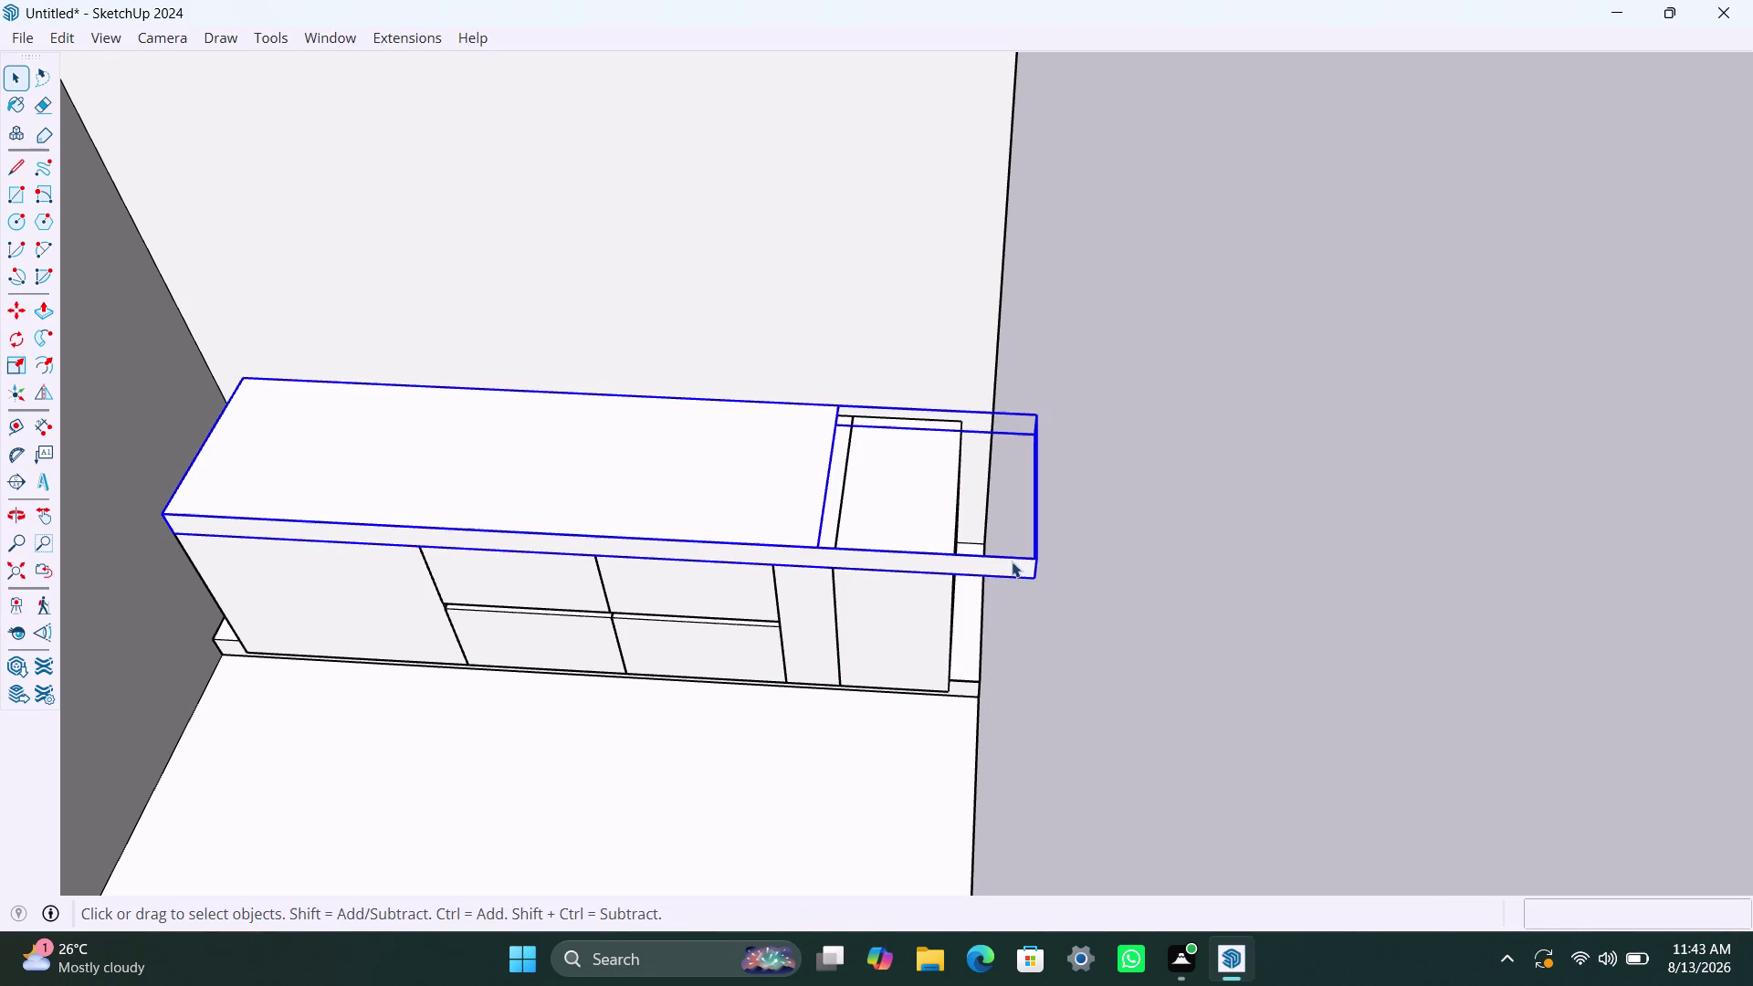
click(1009, 566)
click(1010, 566)
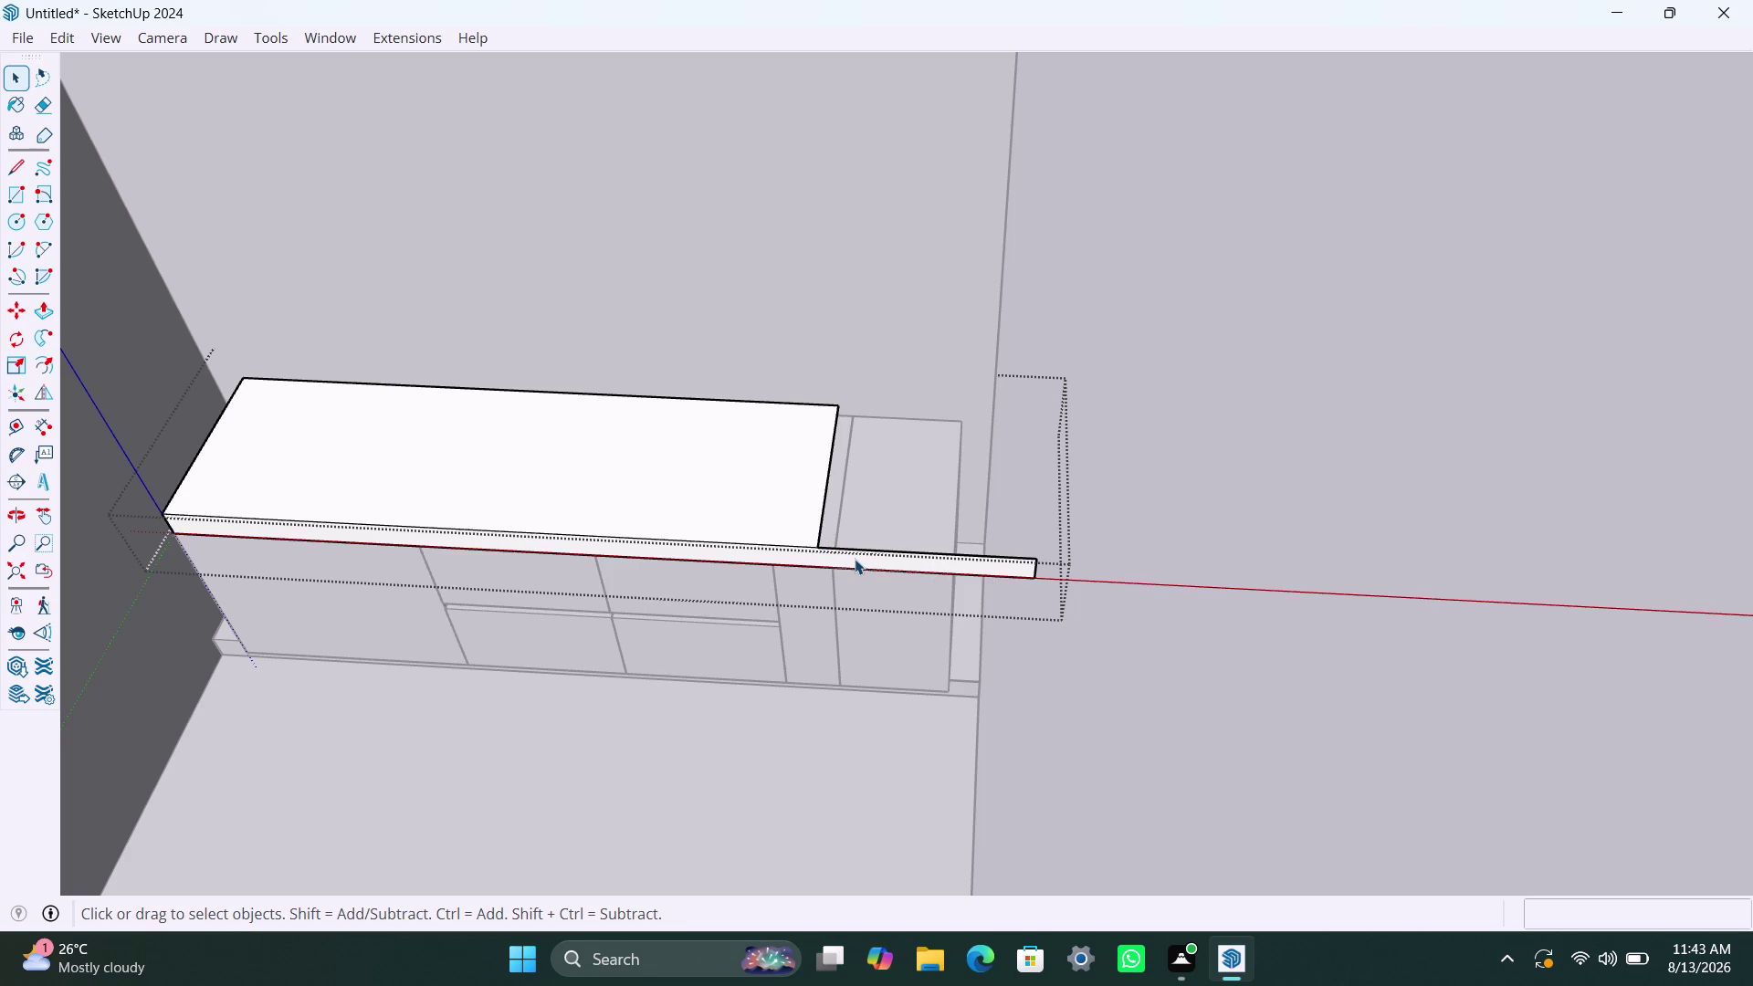
key(l)
click(822, 547)
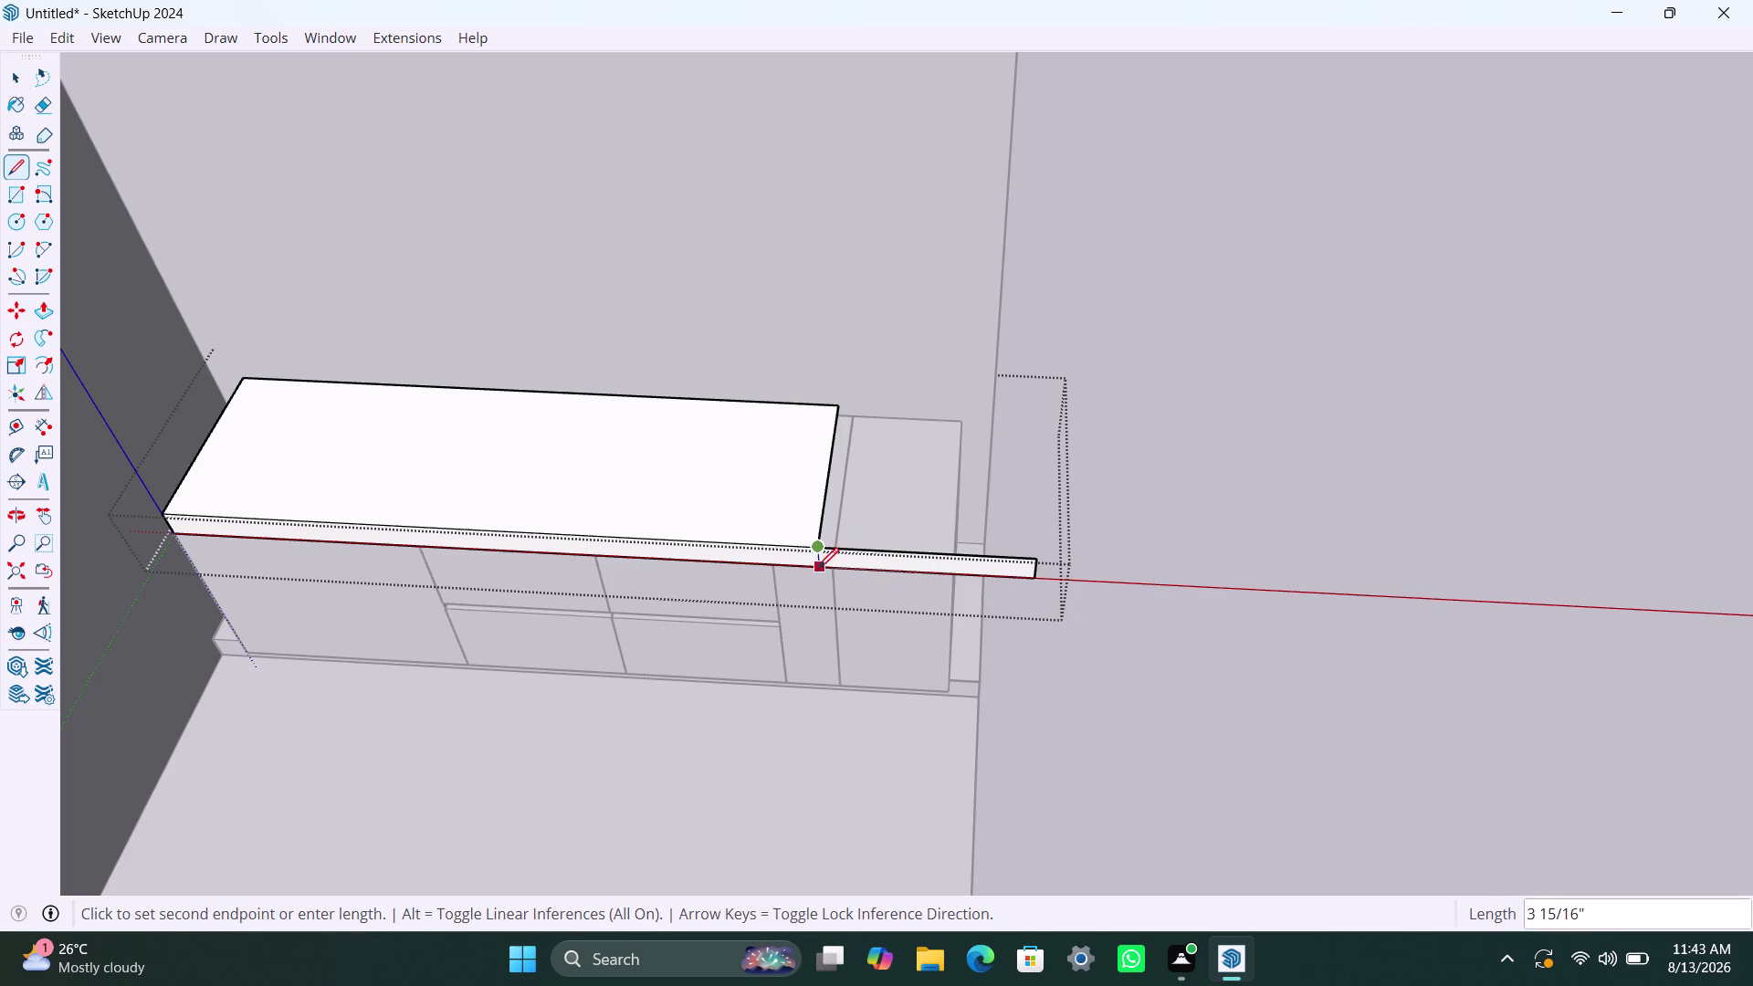
click(817, 573)
key(space)
Re-enter the top panel group and select its overhanging piece.
click(936, 552)
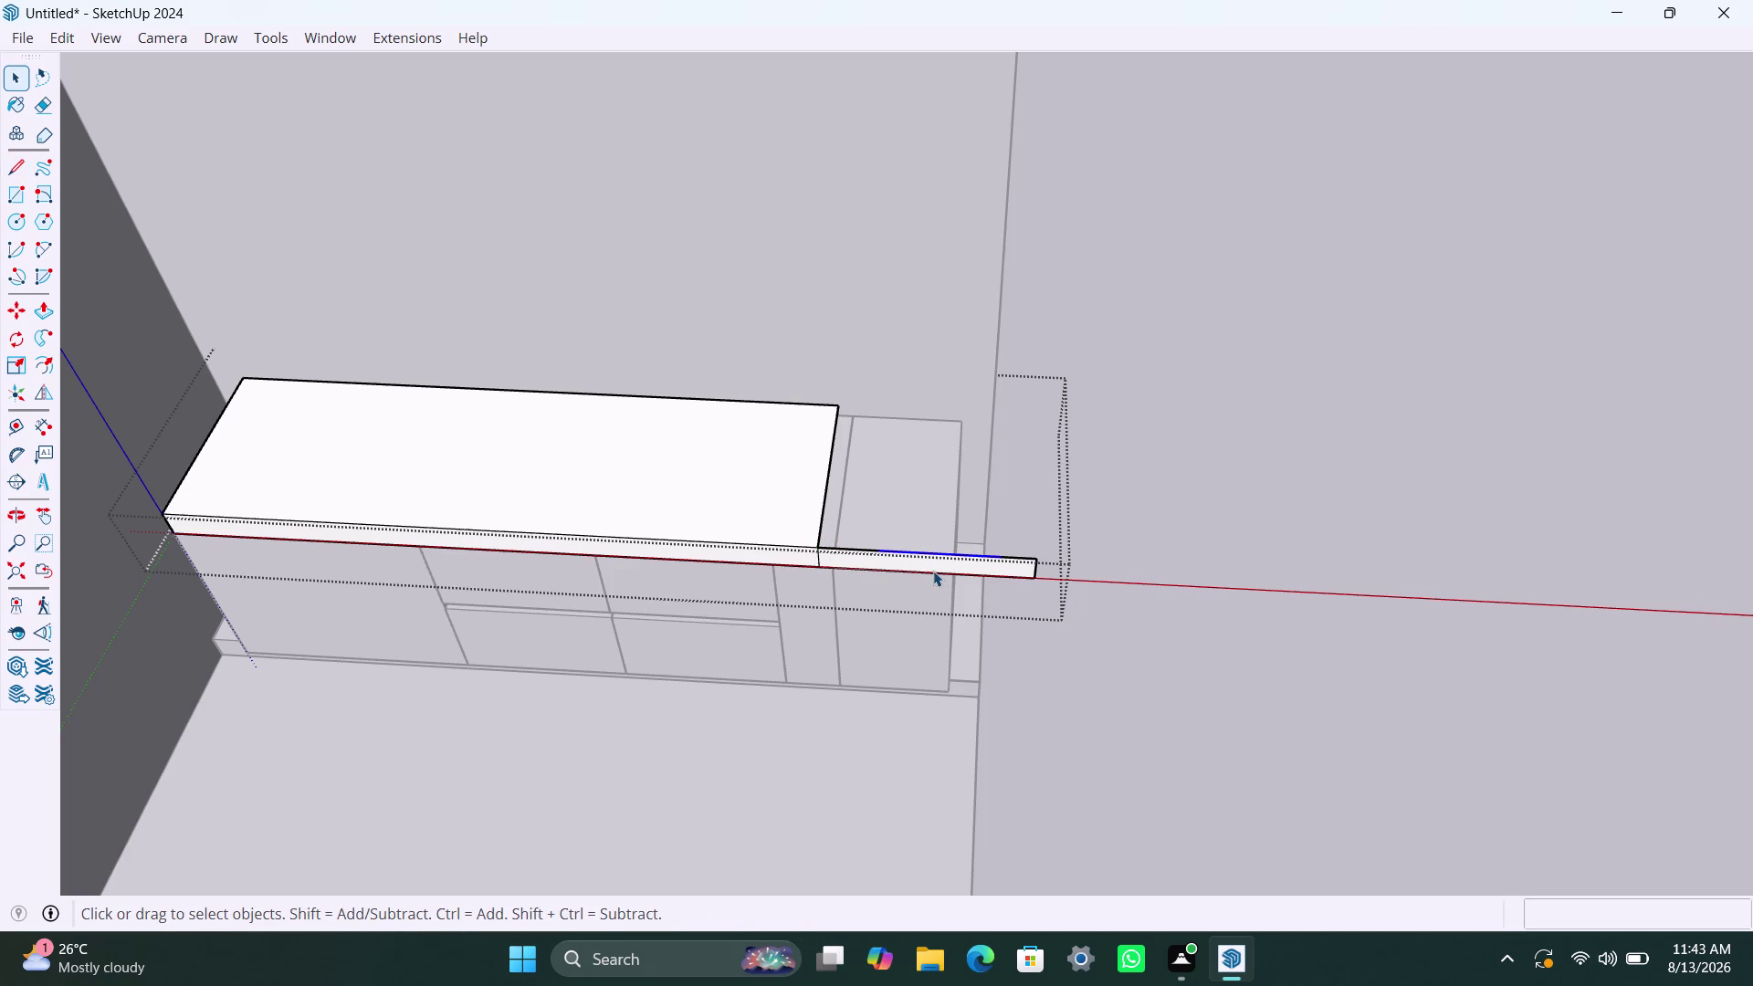
click(933, 570)
click(1253, 570)
click(1023, 571)
double_click(916, 569)
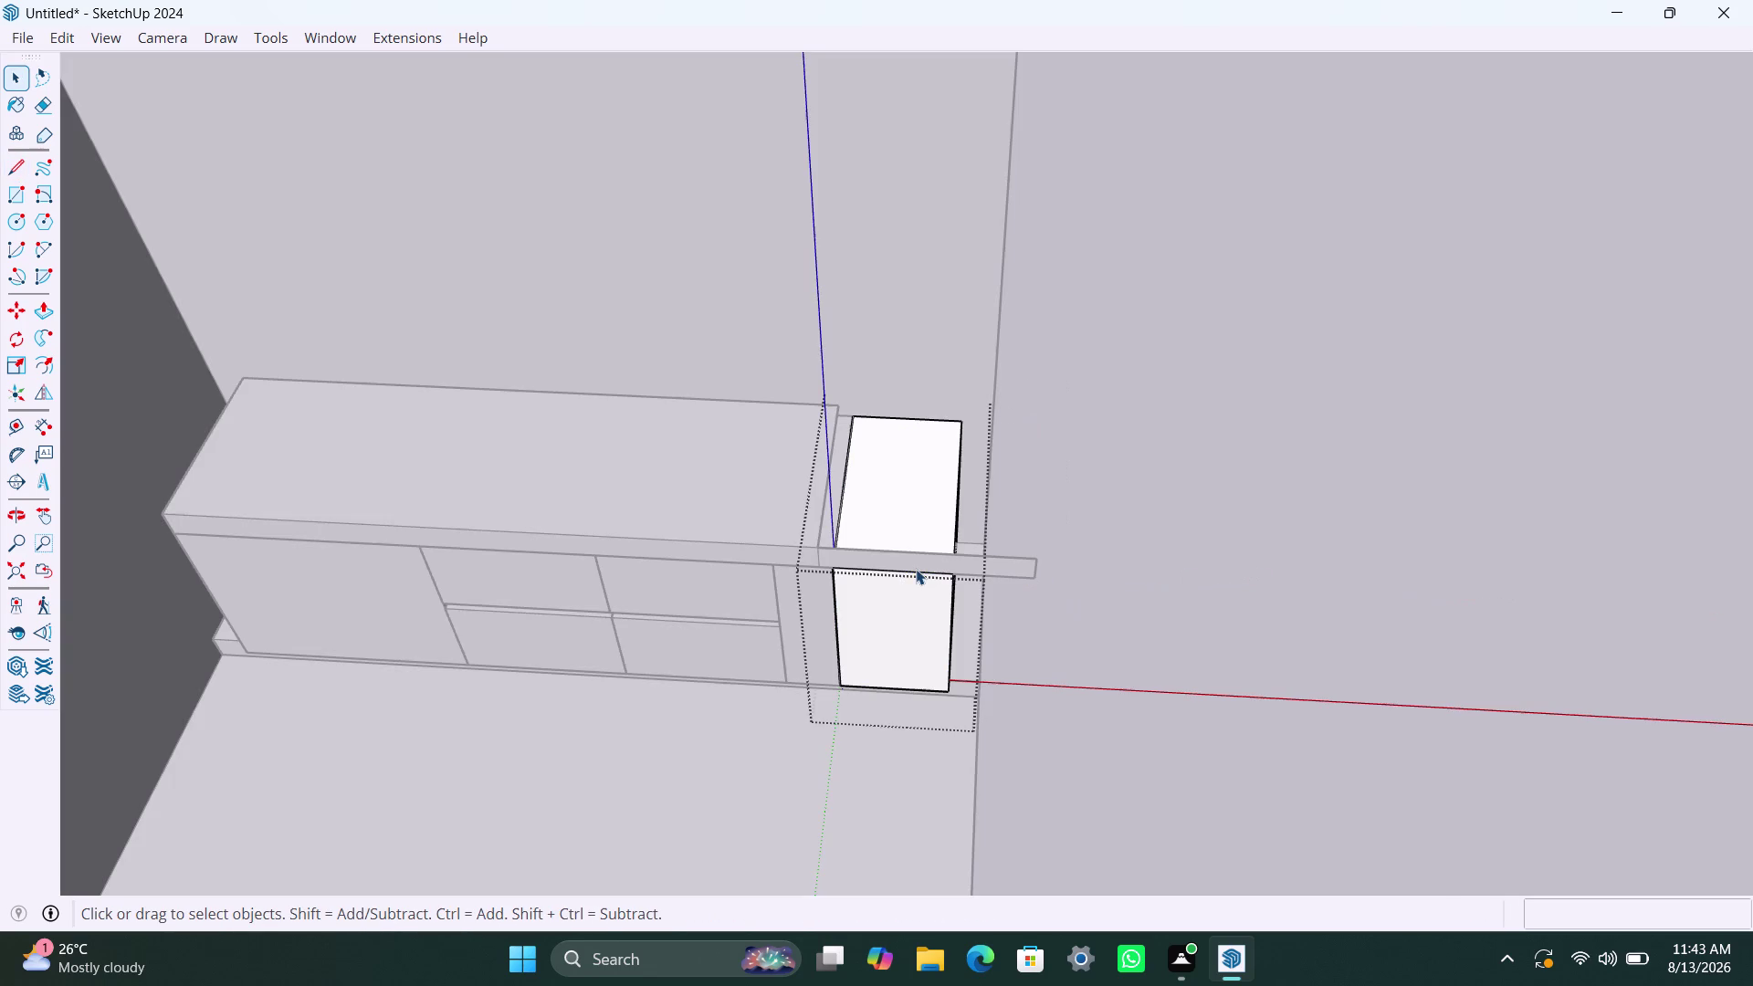
click(1136, 576)
click(886, 560)
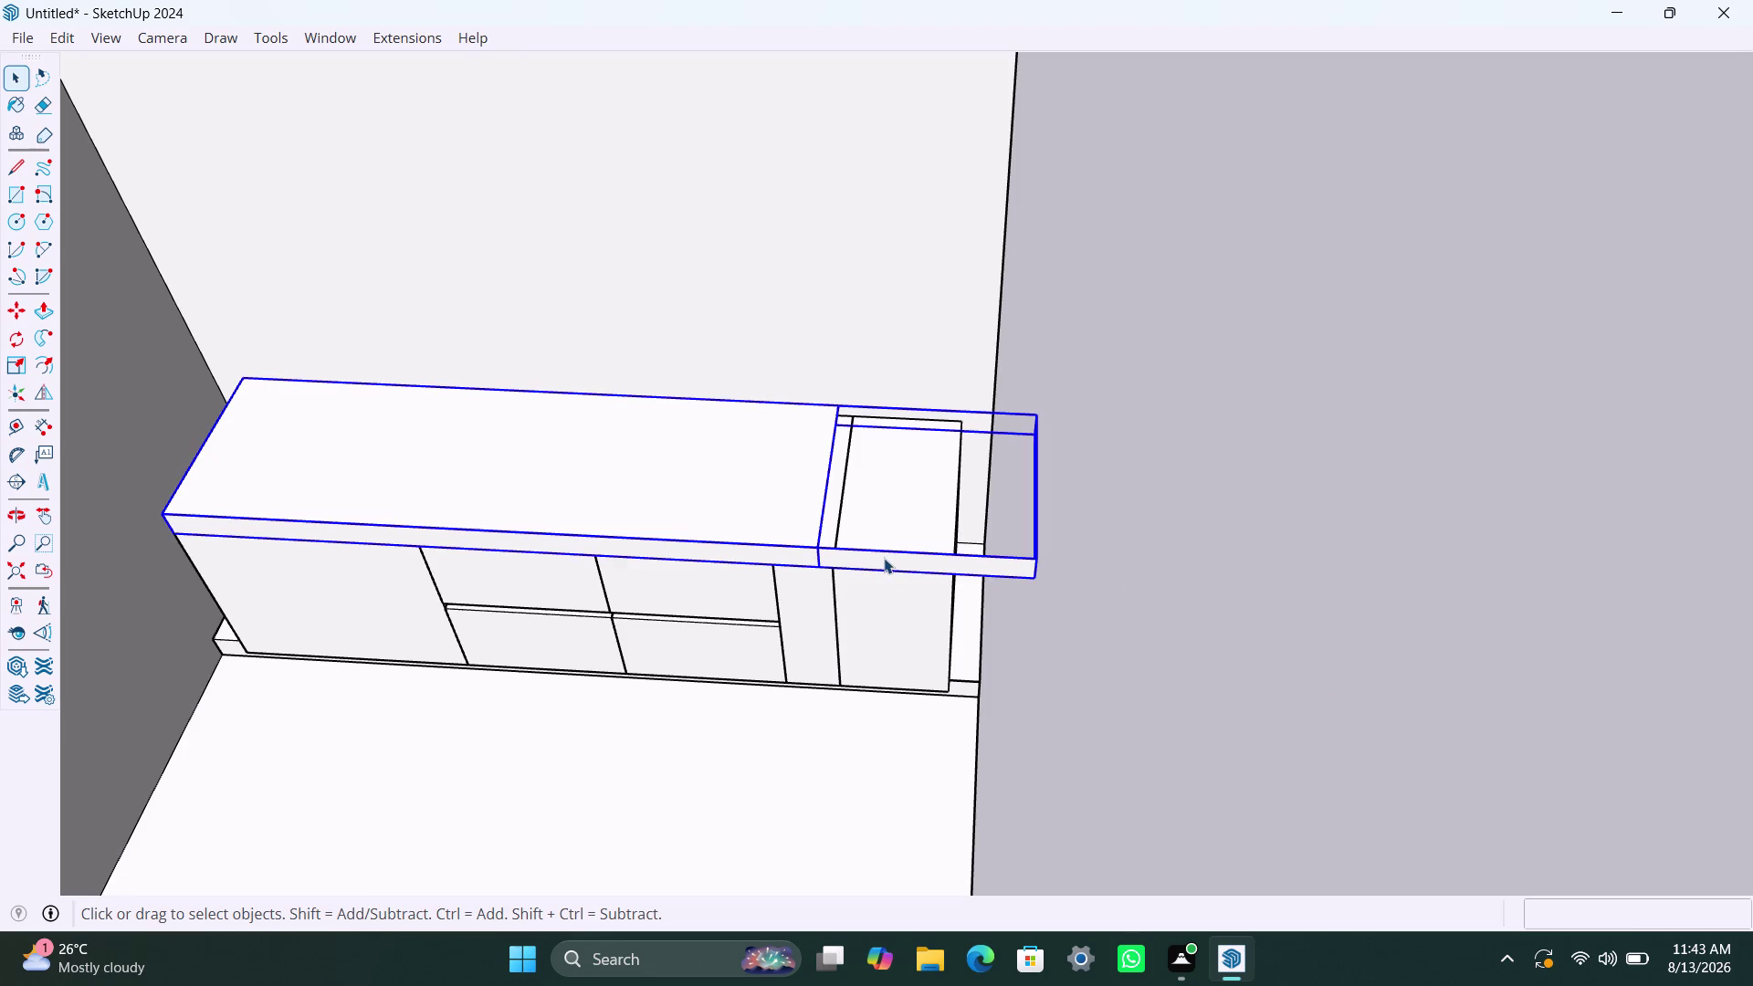
click(884, 557)
click(884, 558)
click(937, 552)
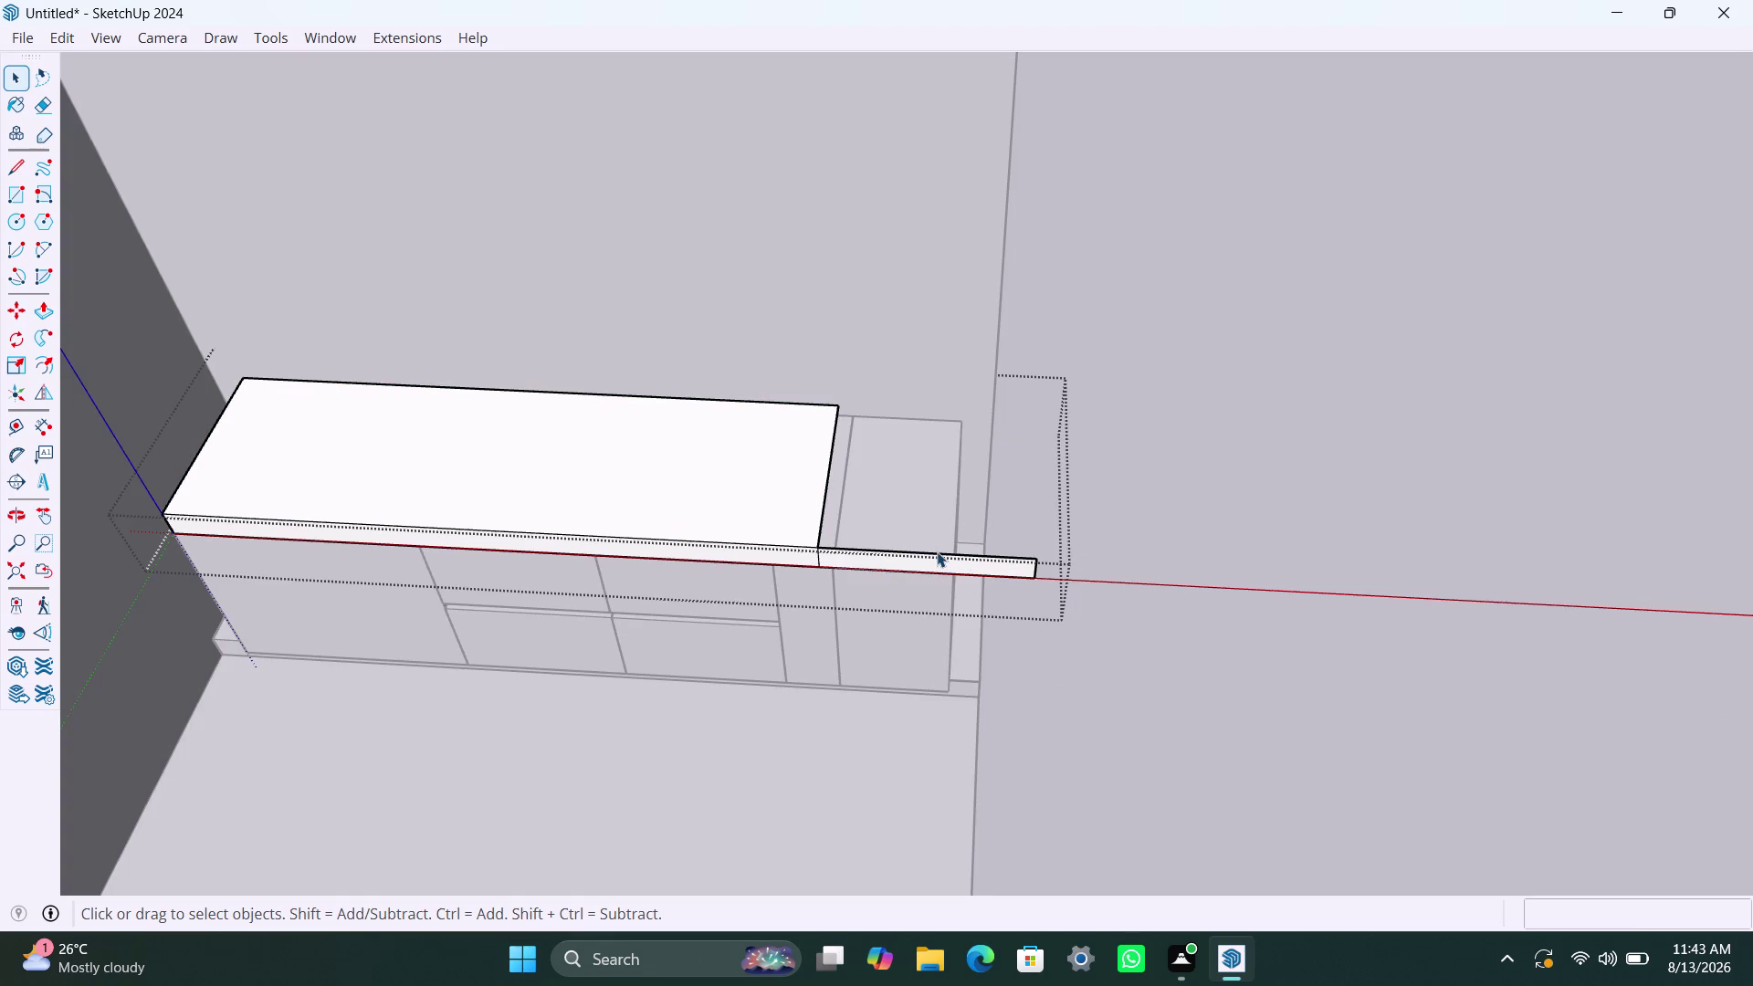
Delete the overhanging face and its leftover edges, then exit the group.
key(Delete)
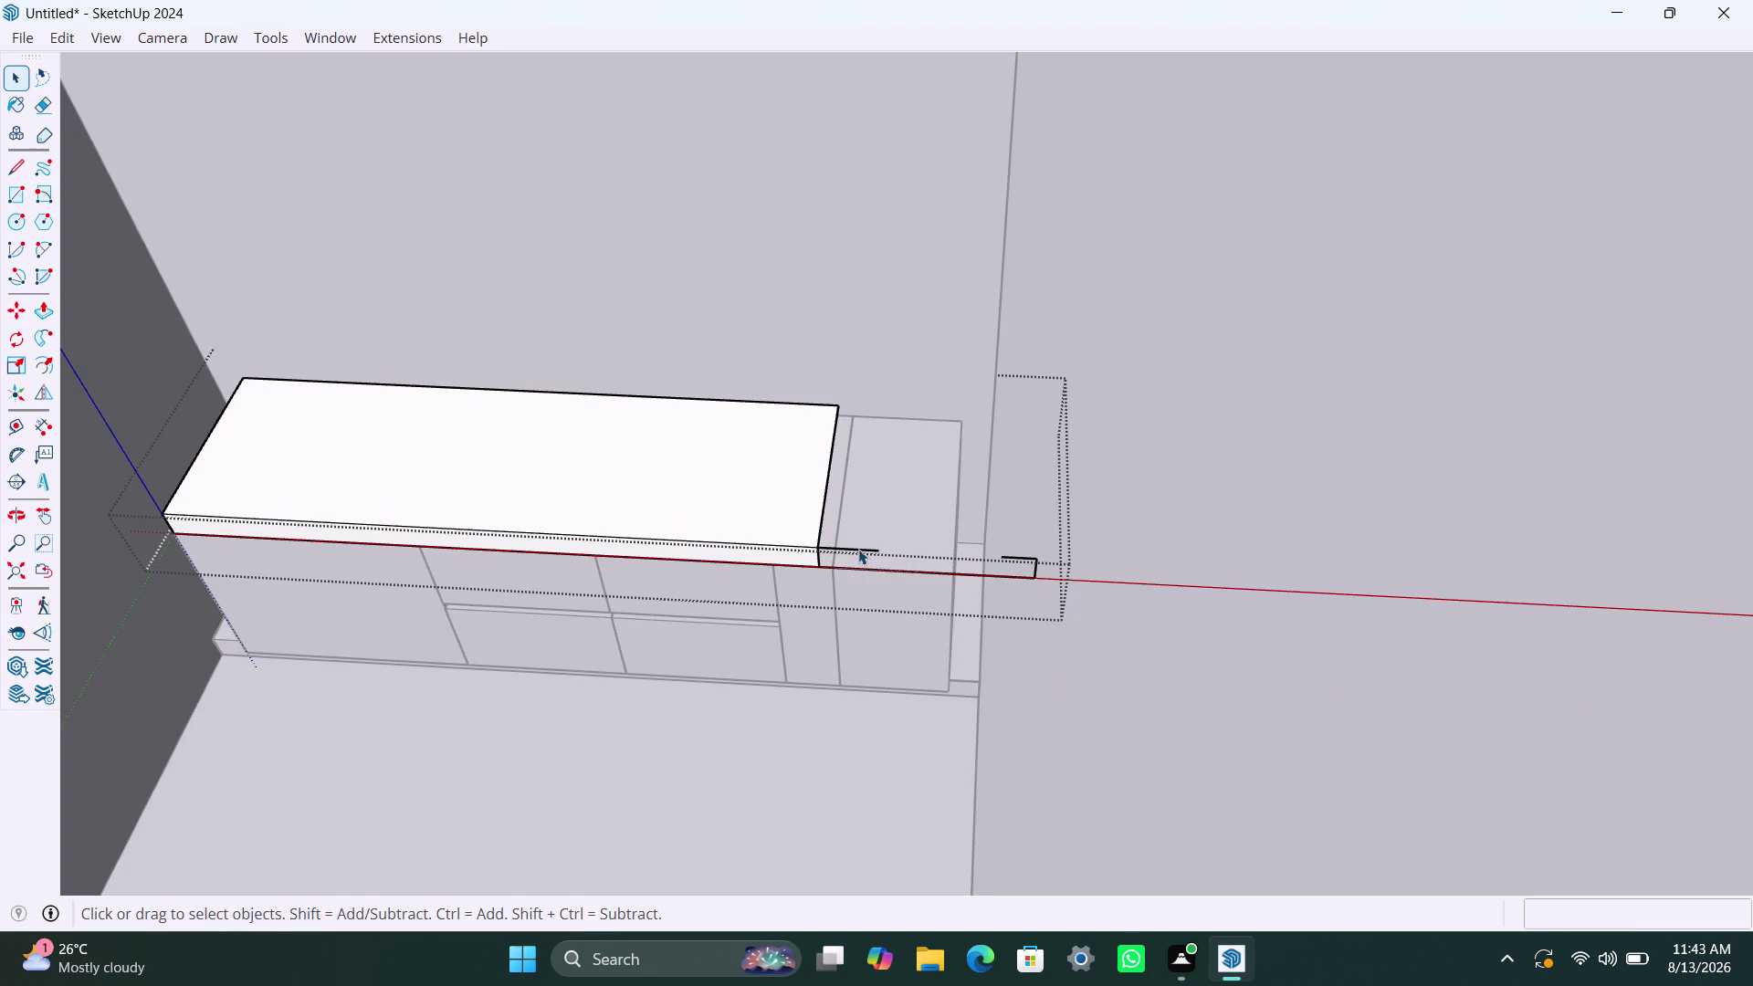
click(858, 548)
key(Delete)
click(866, 566)
click(877, 570)
key(Delete)
click(1024, 557)
key(Delete)
click(1037, 570)
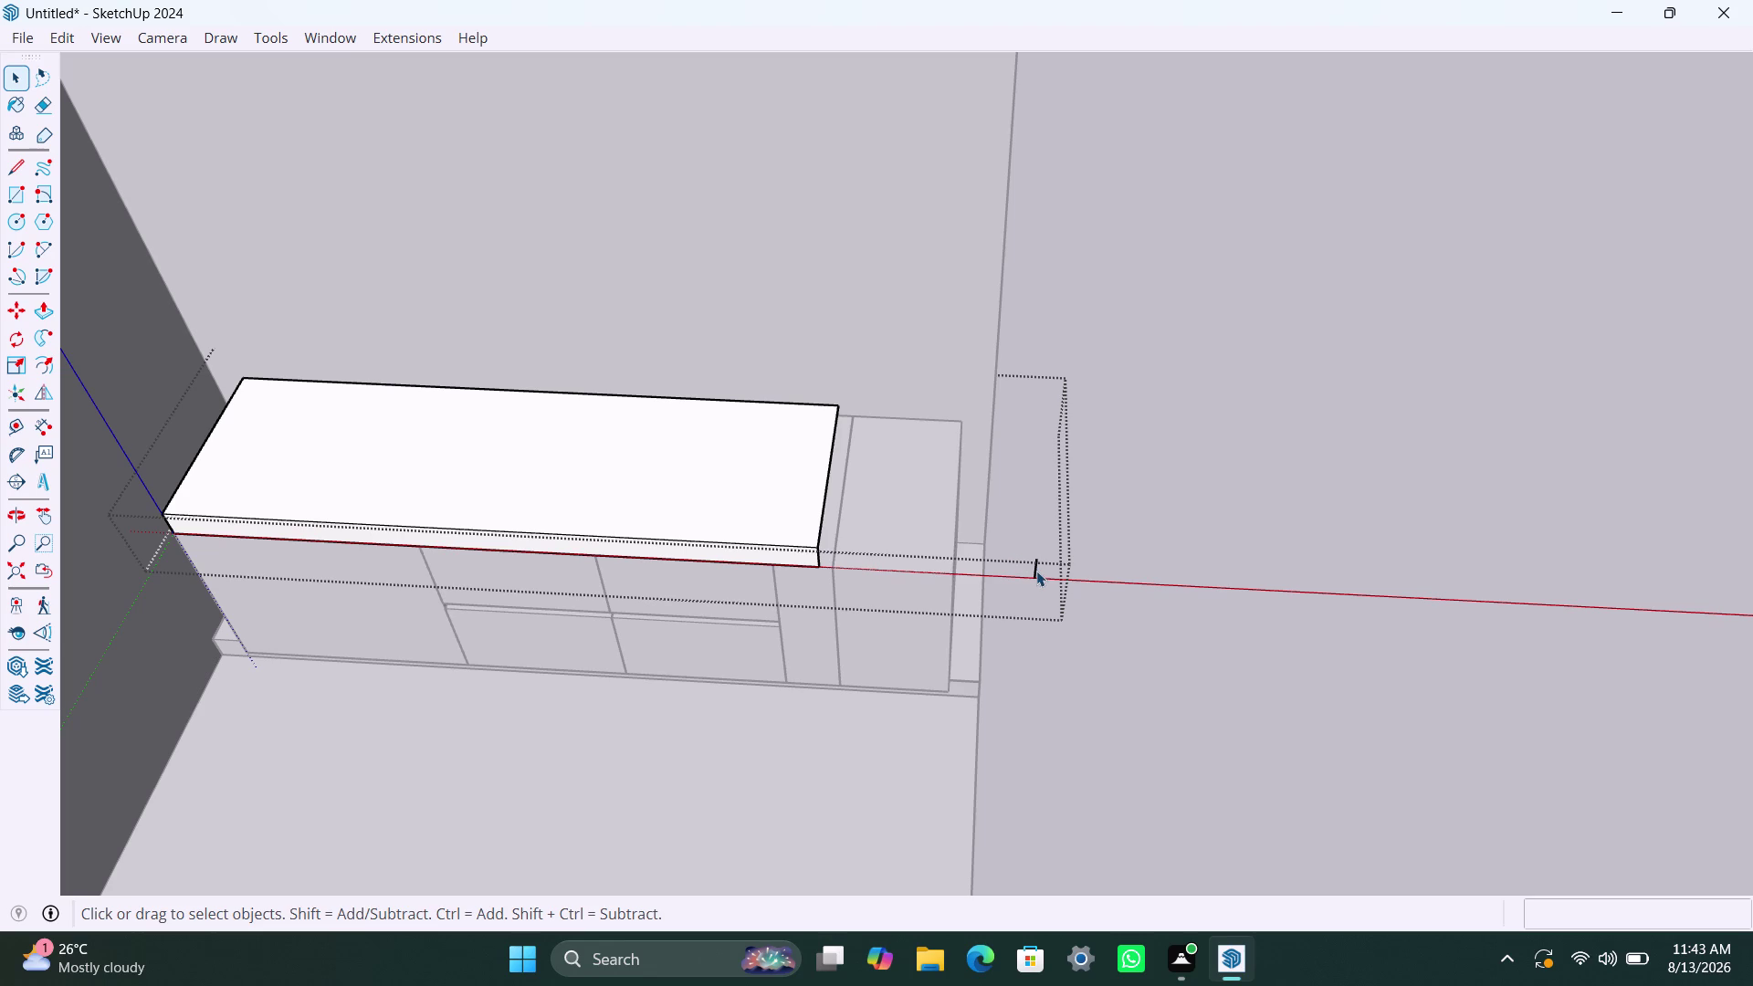
key(Delete)
click(1229, 556)
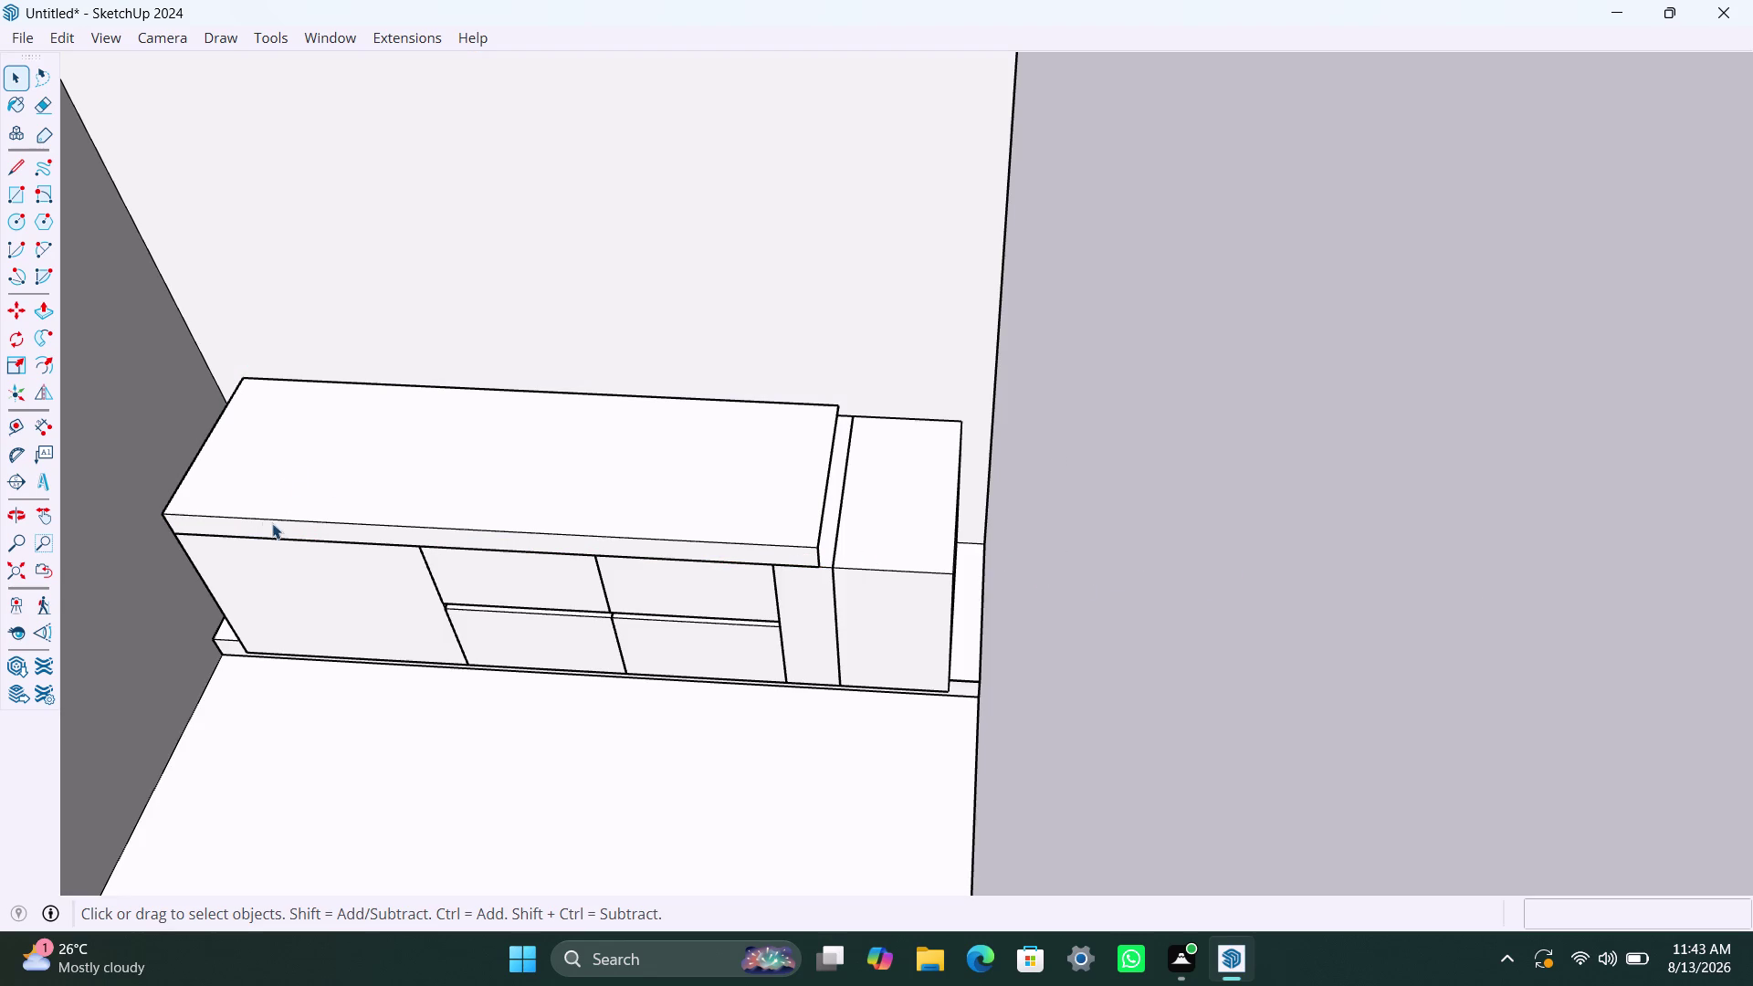
Move the top panel along the red axis toward the left wall.
click(261, 523)
key(m)
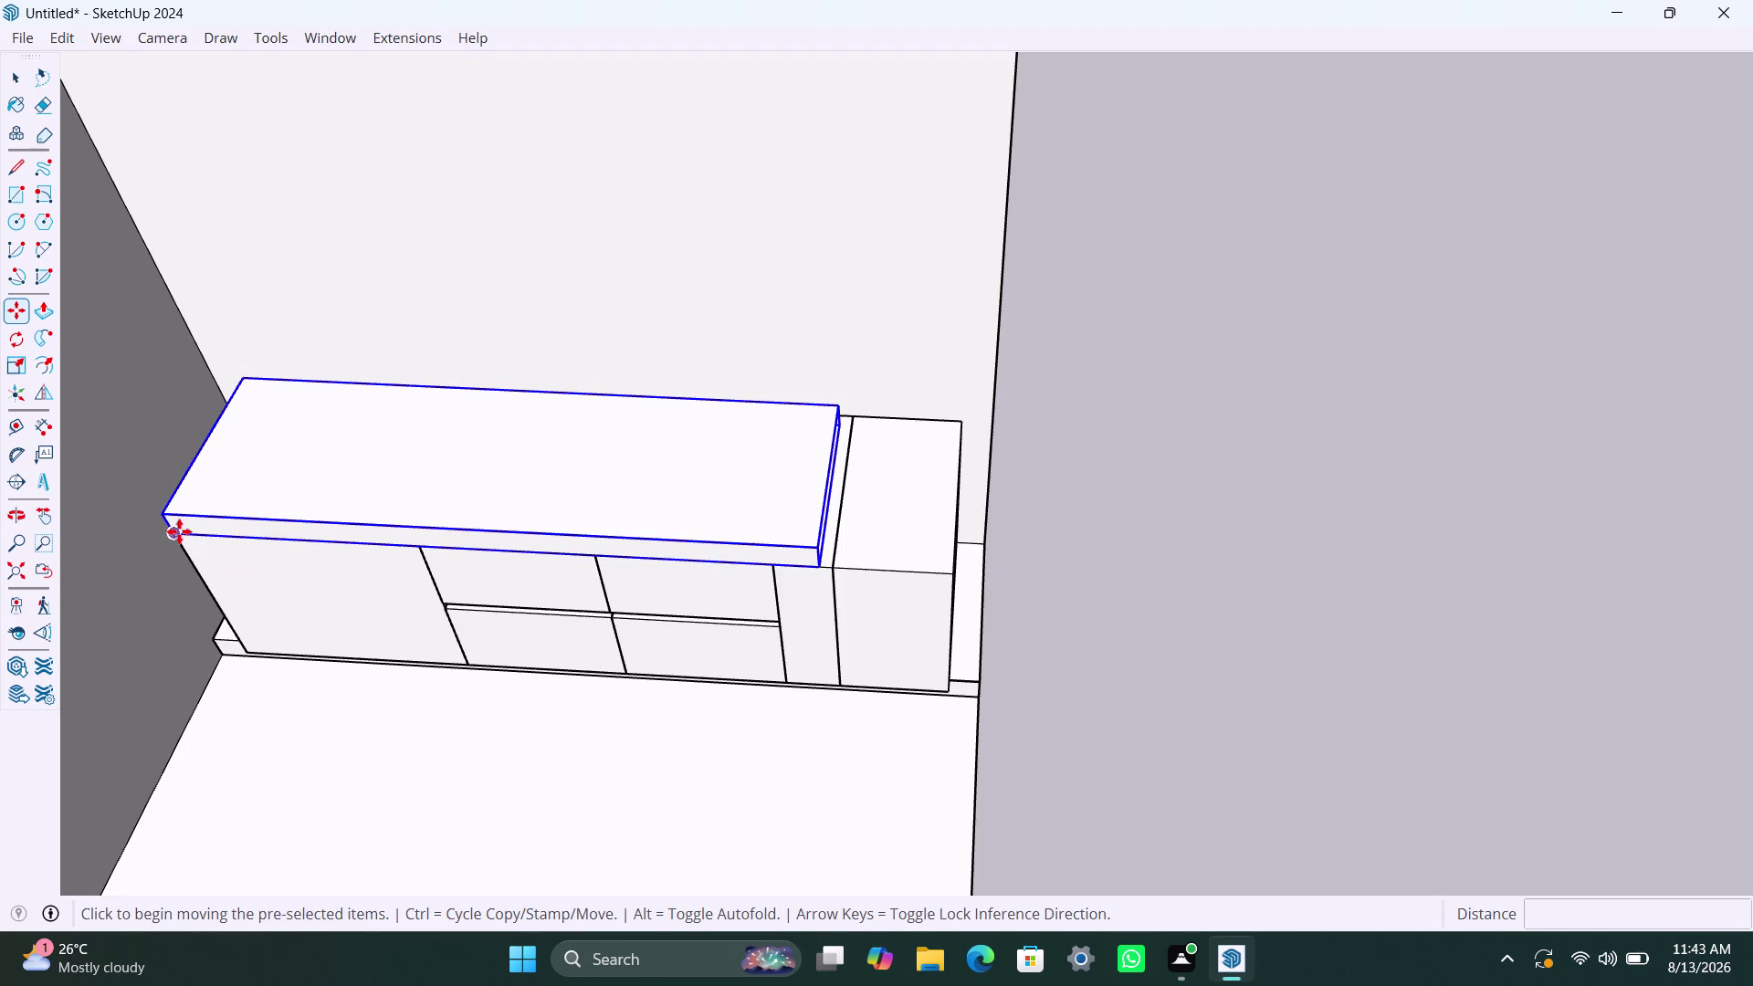
click(179, 531)
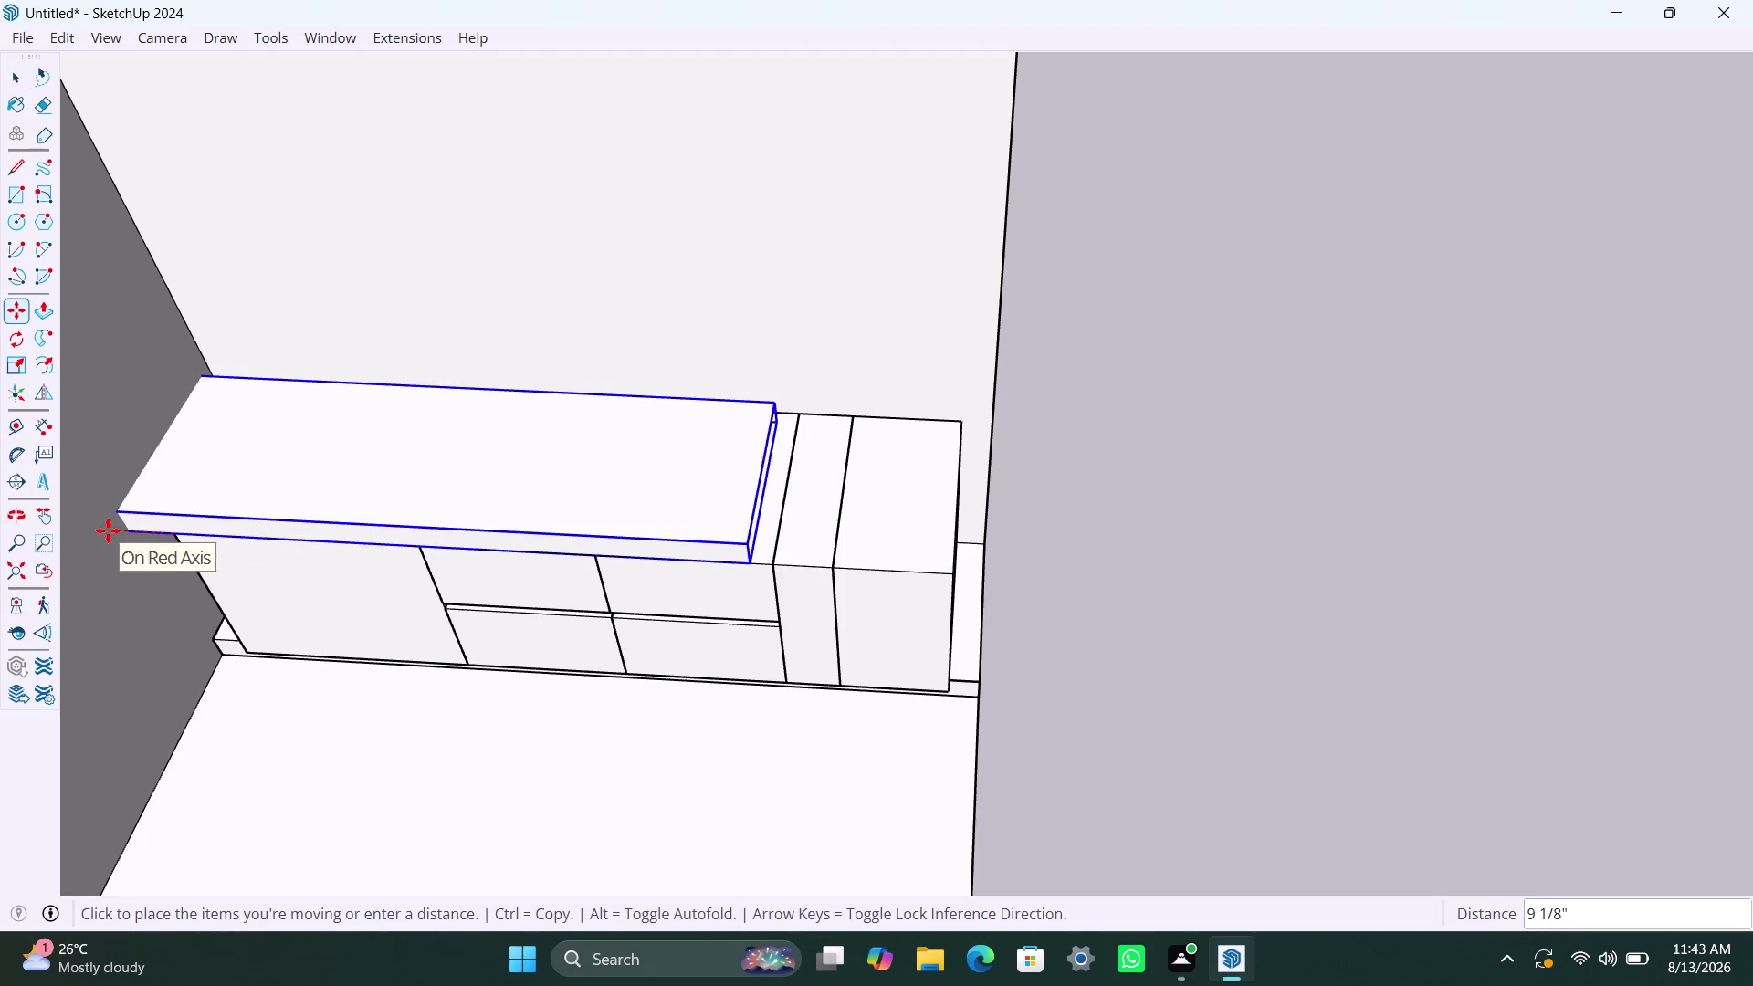
click(115, 532)
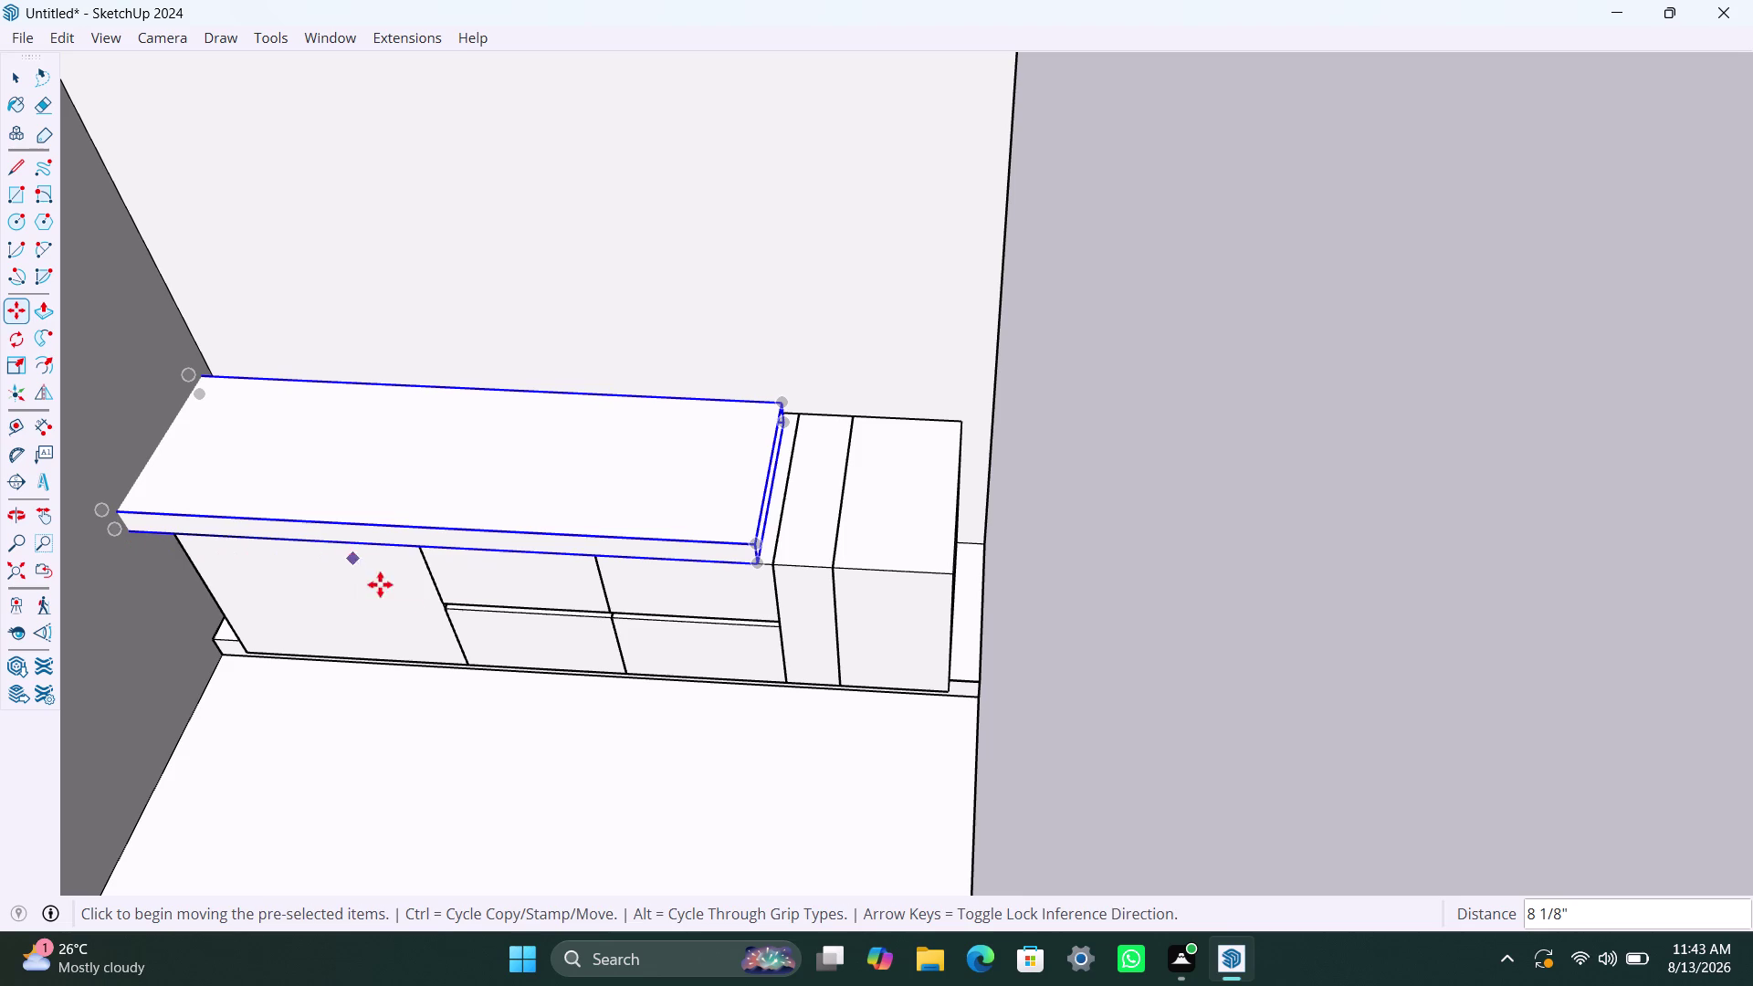
key(Escape)
scroll(up, 3)
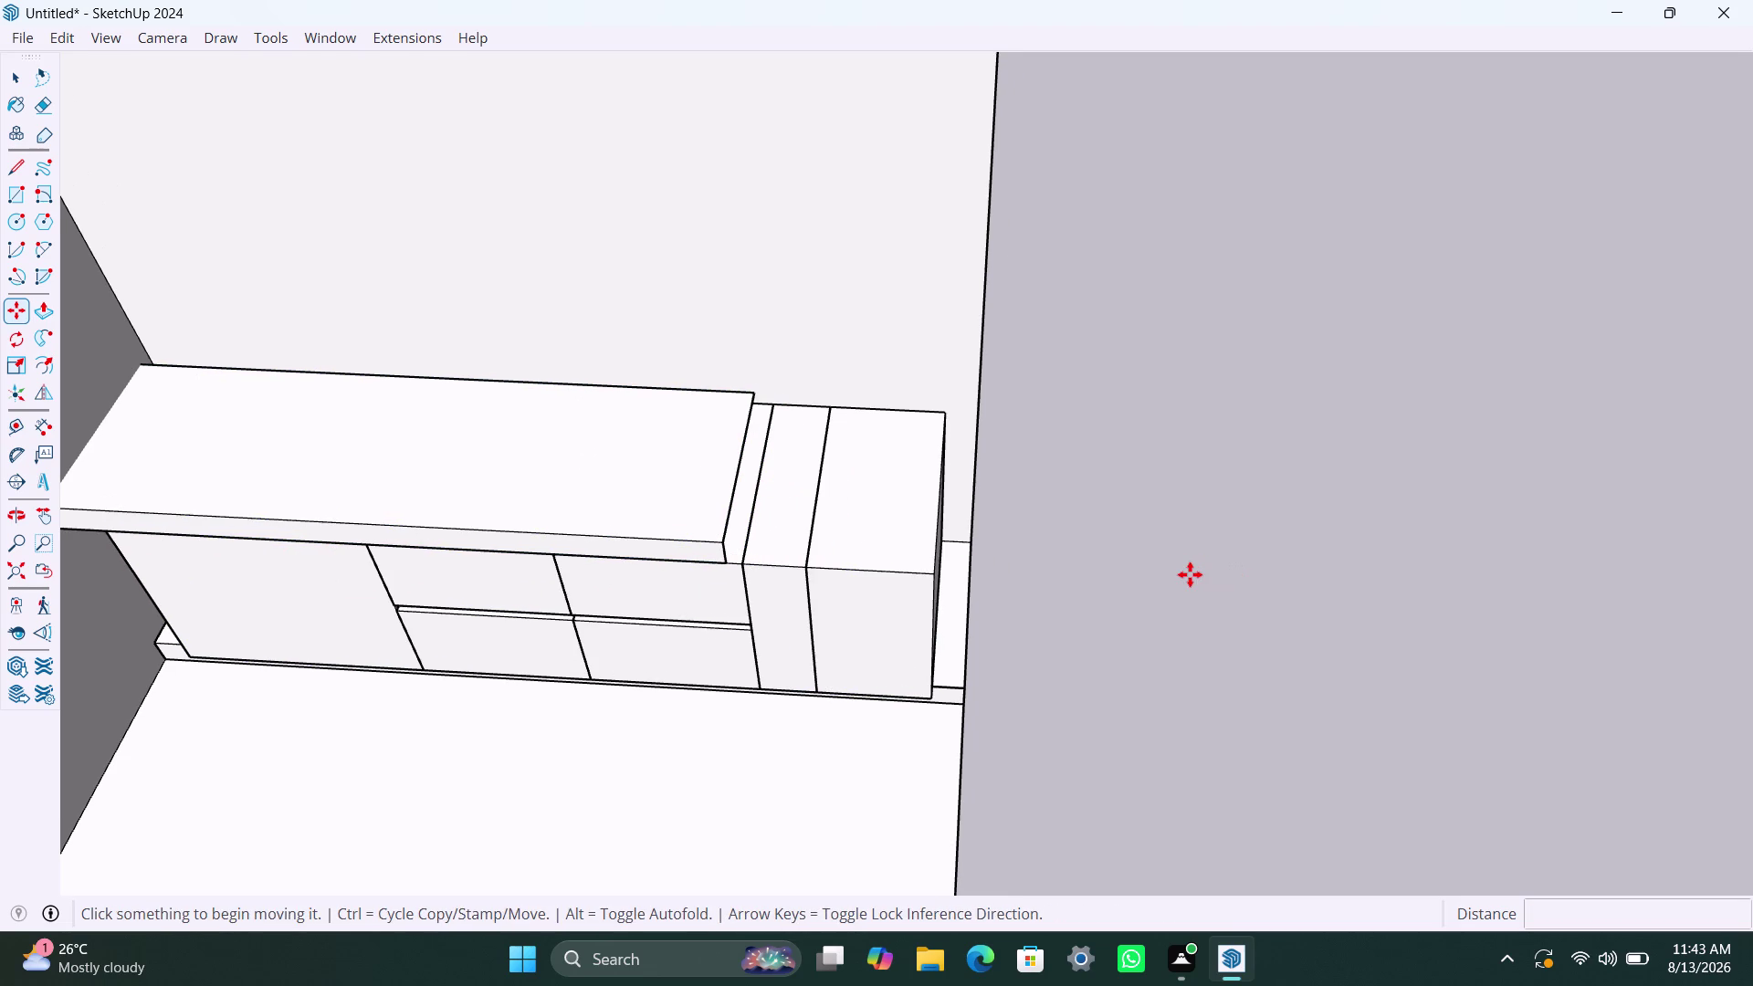
middle_drag(1188, 577, 678, 603)
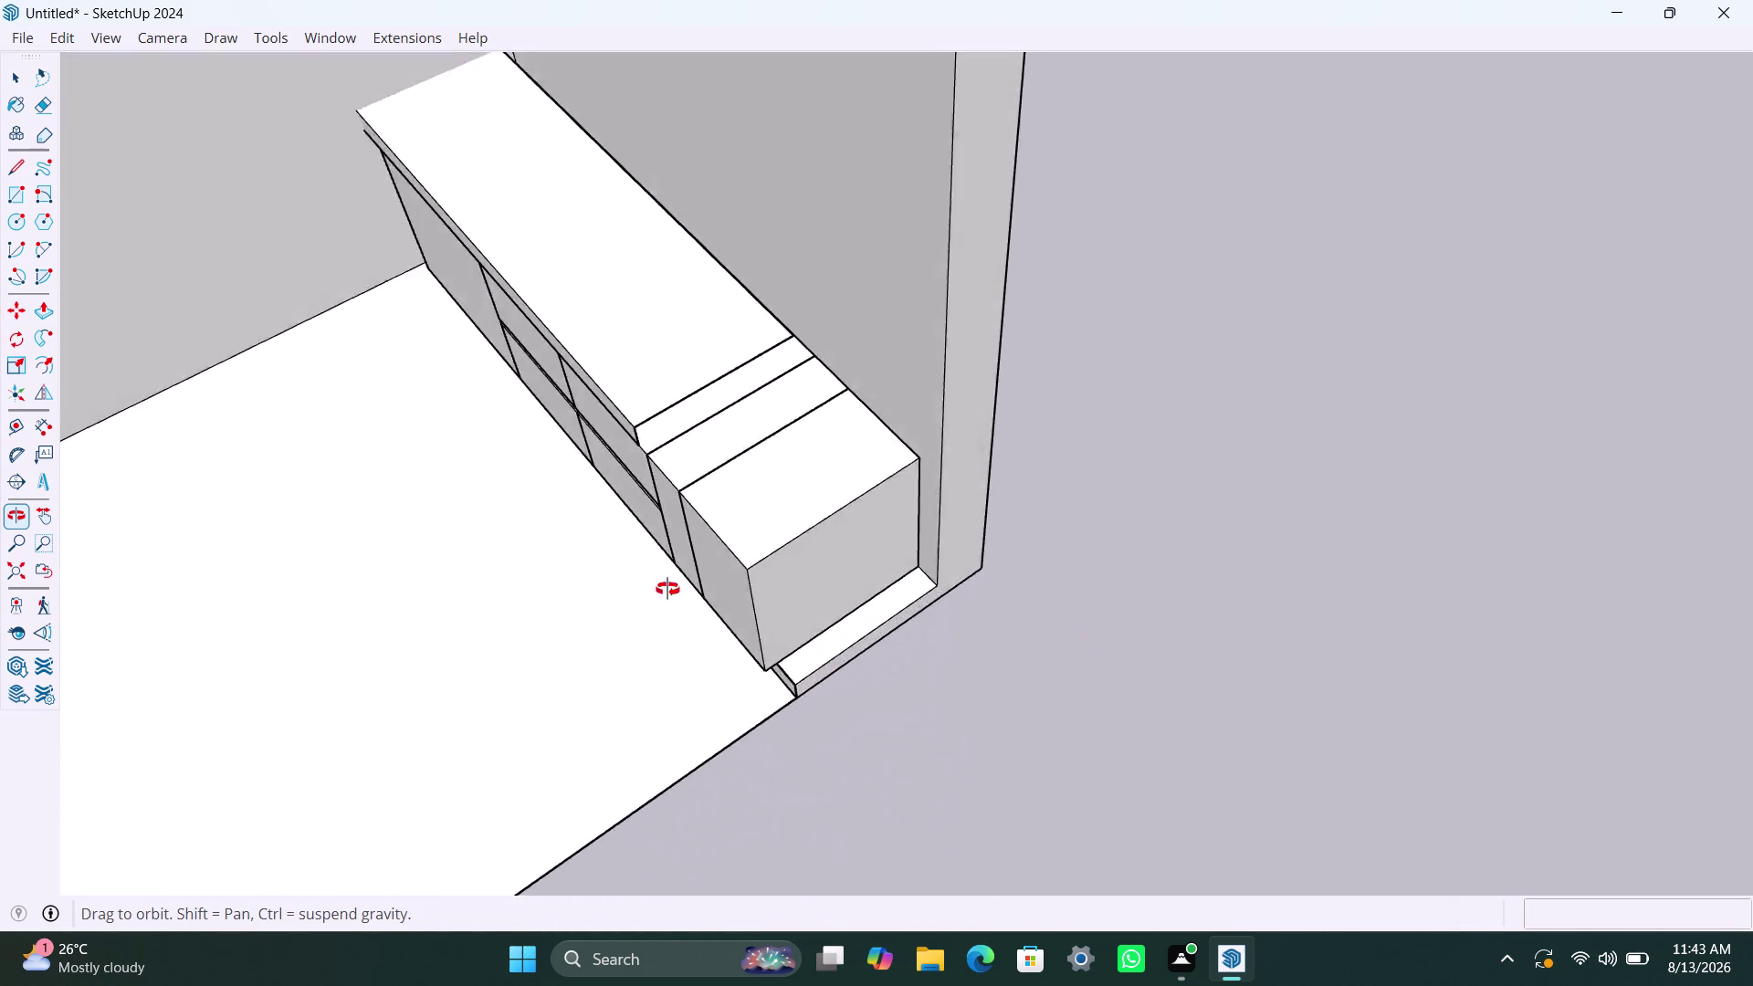
middle_drag(678, 603, 526, 363)
scroll(up, 3)
key(space)
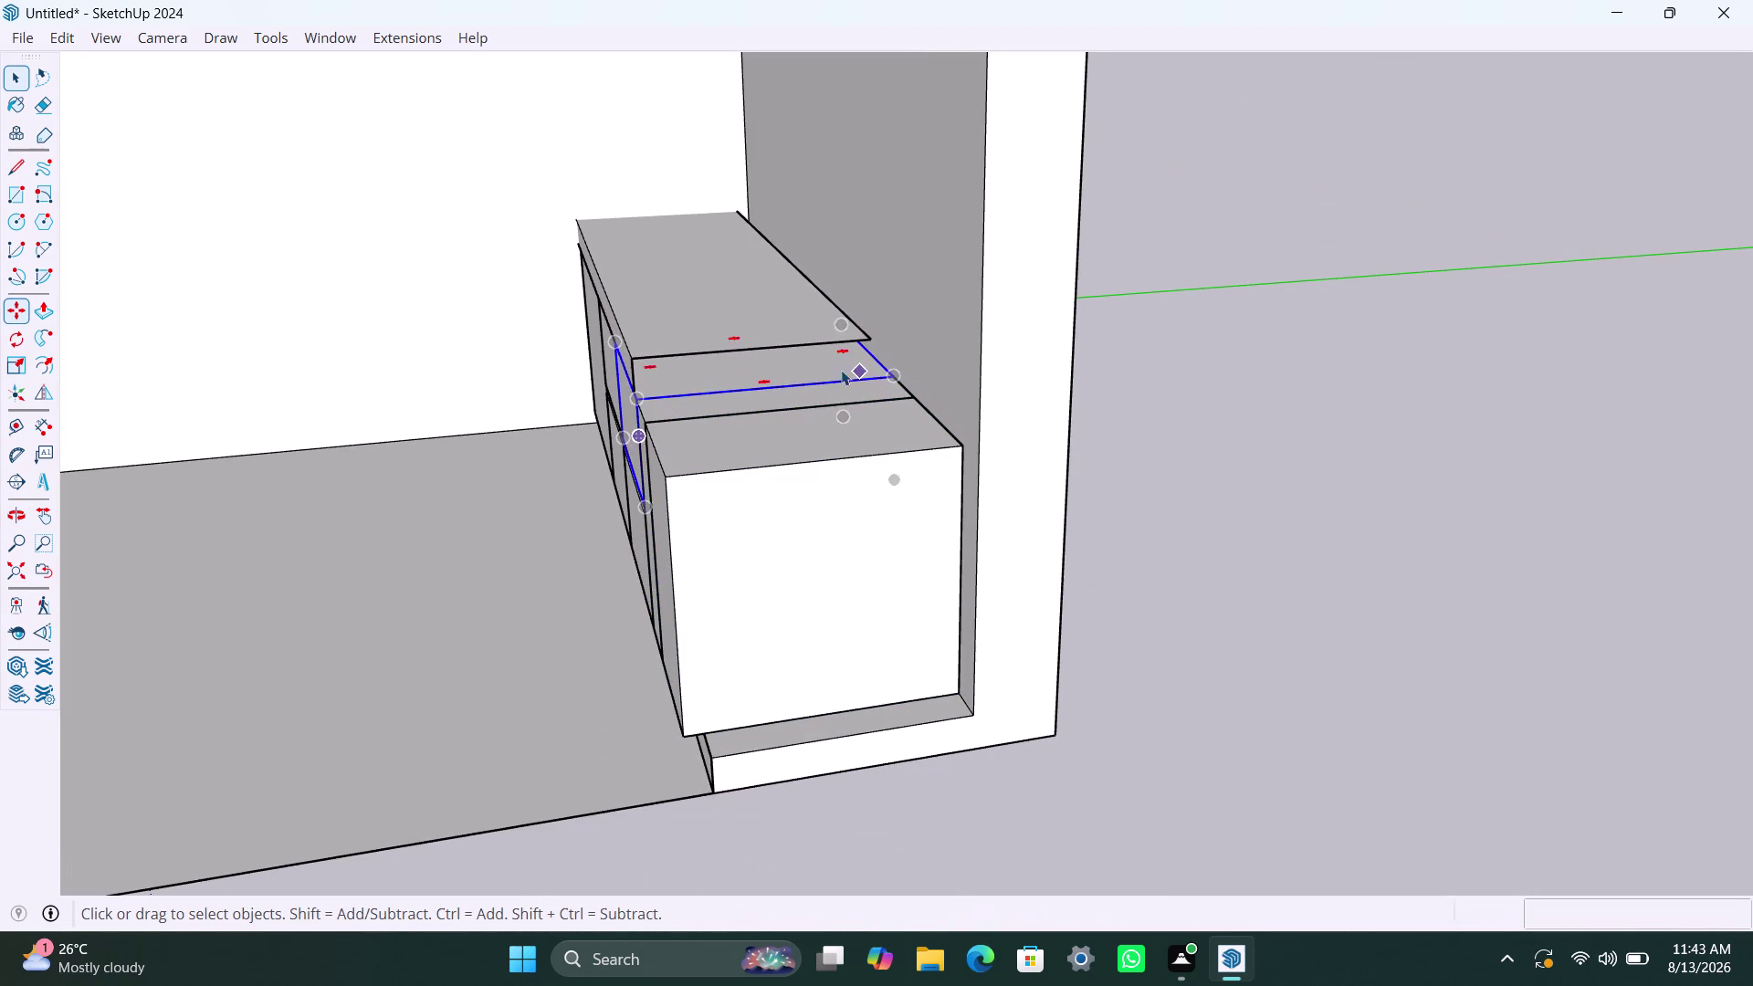
click(704, 352)
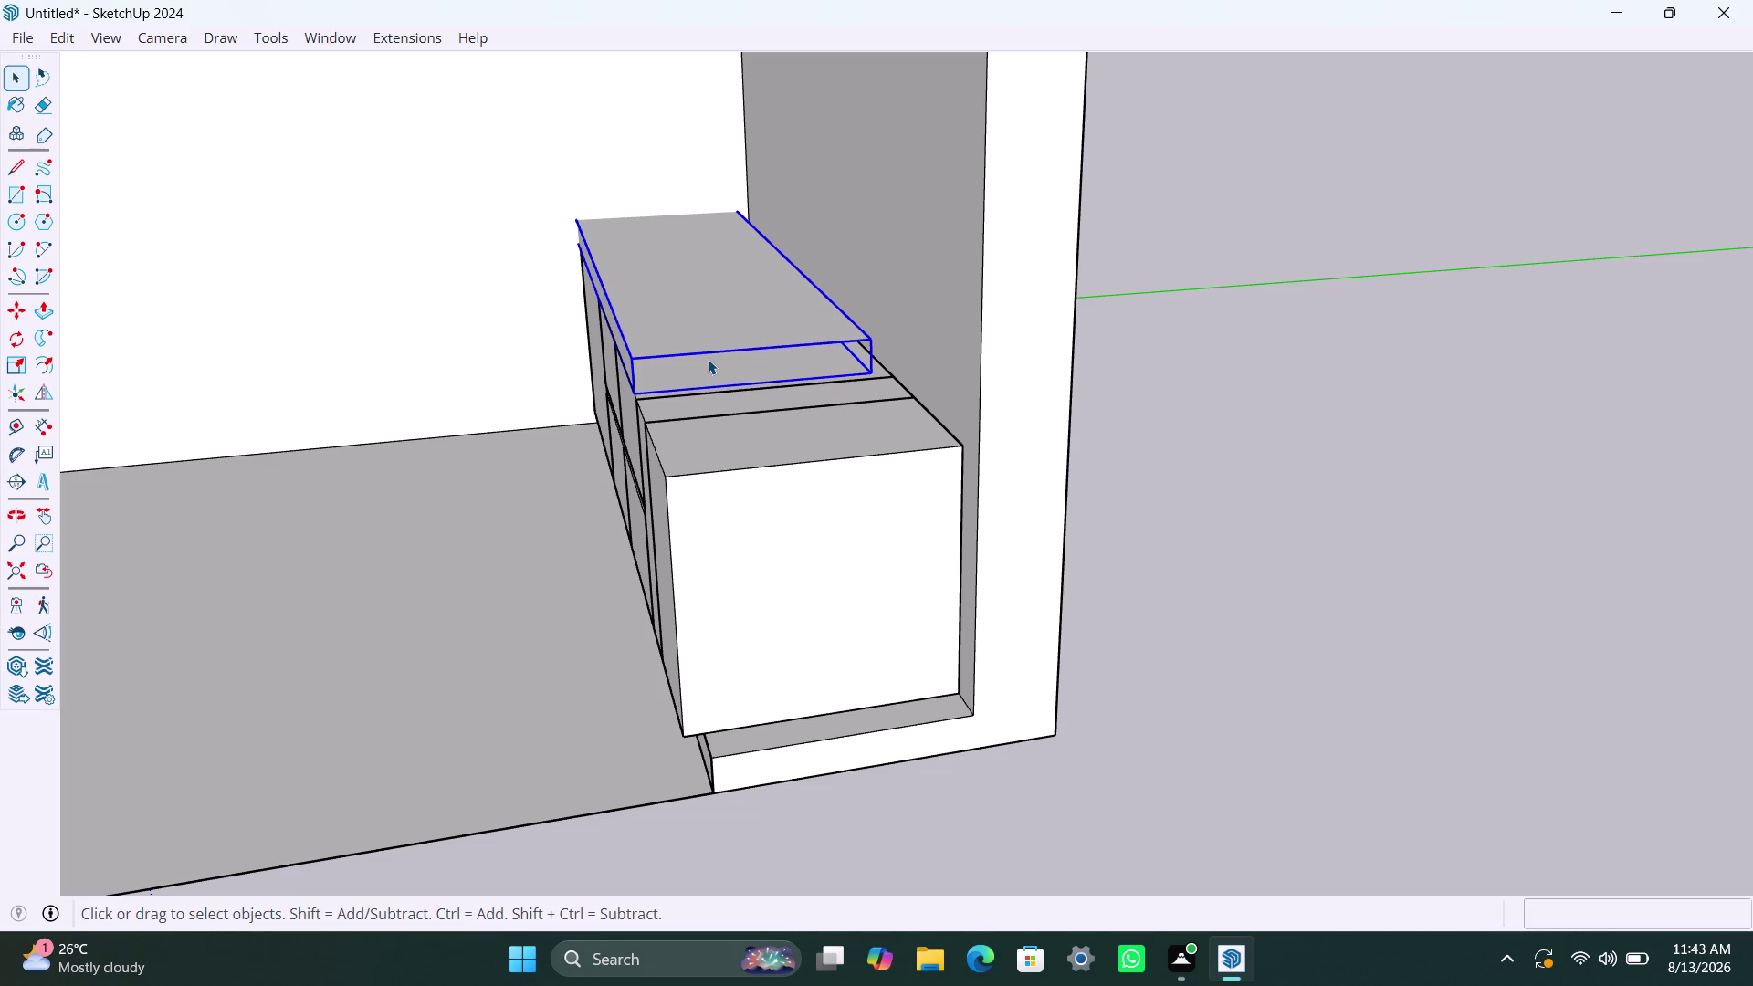
Move the top panel outside the room and orbit to face its front edge.
key(m)
click(699, 360)
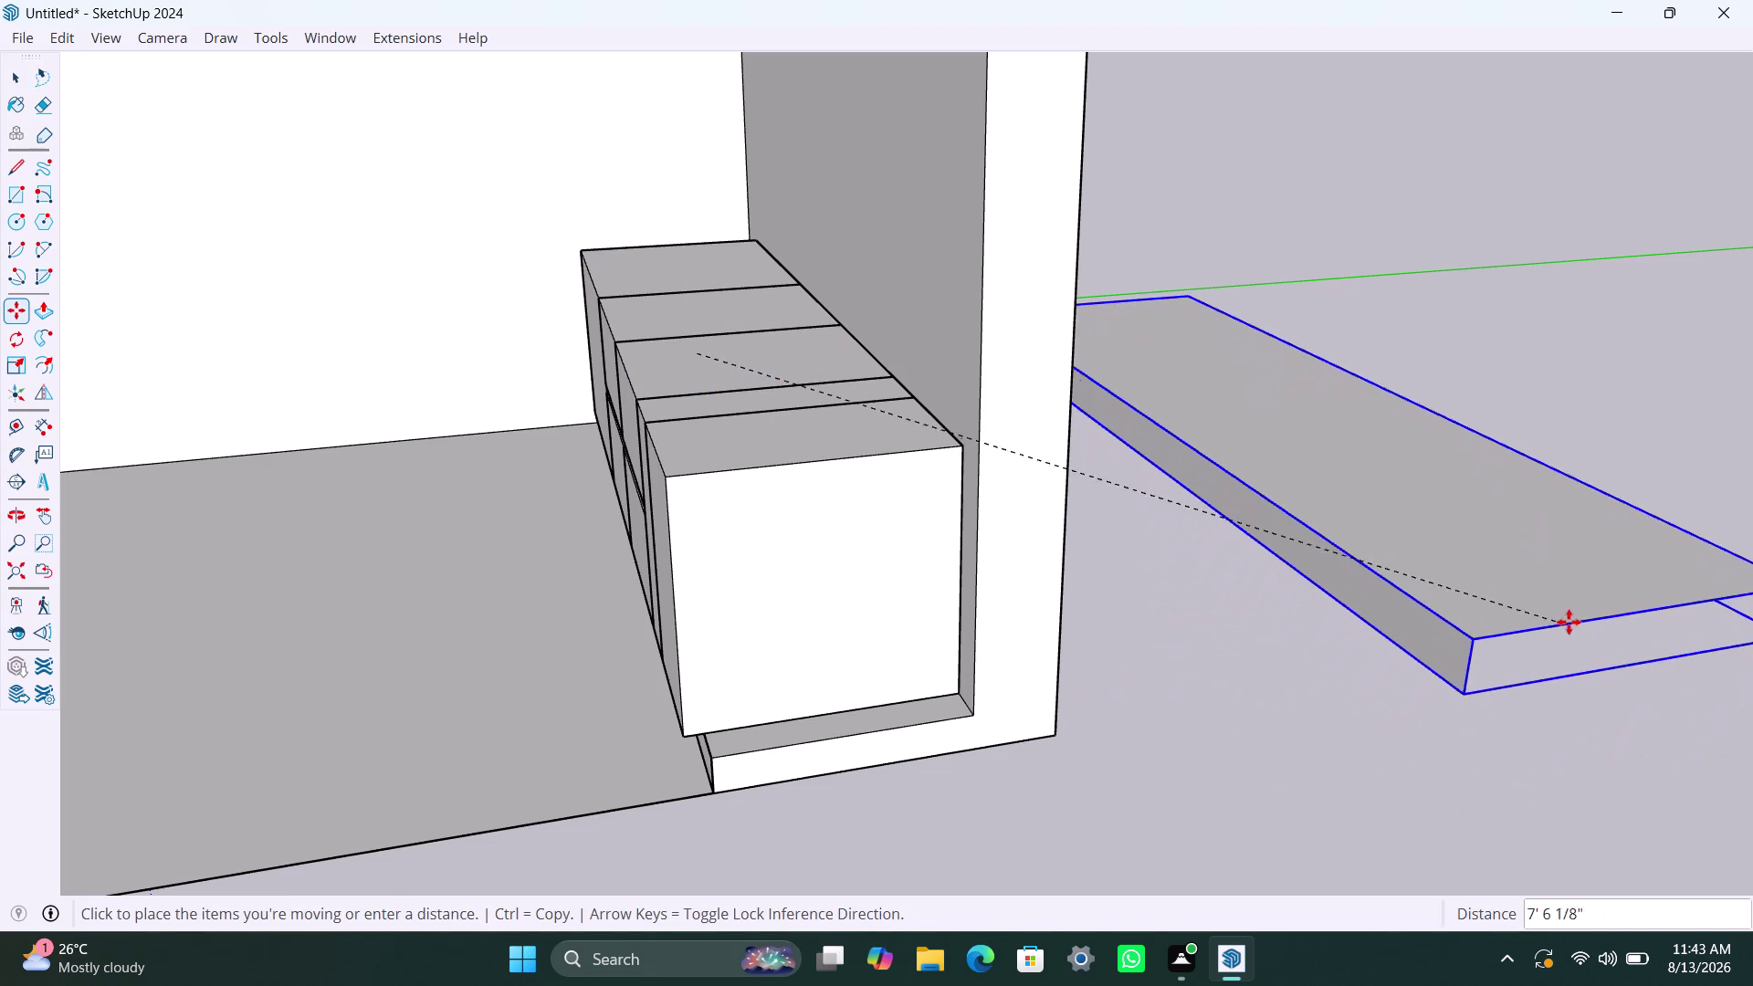
click(1568, 620)
key(space)
click(1312, 717)
scroll(down, 3)
middle_drag(1392, 695, 1391, 693)
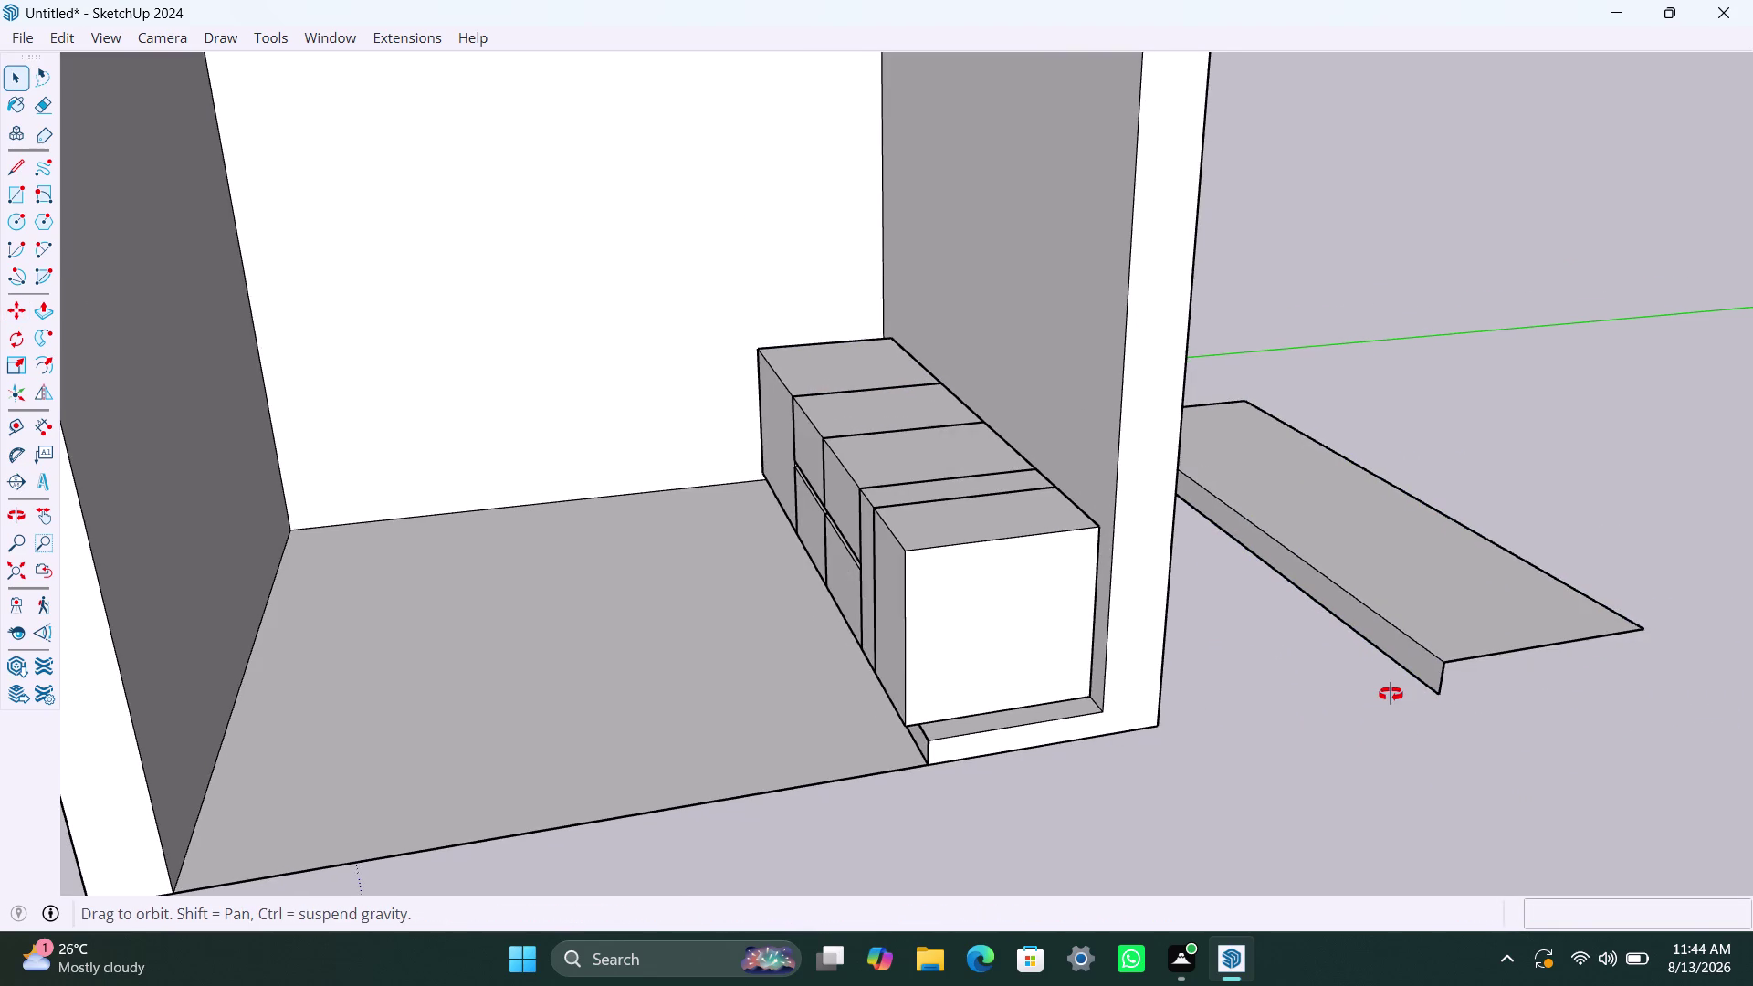
middle_drag(1390, 694, 923, 452)
scroll(up, 3)
scroll(up, 3)
Draw a bottom edge and a vertical edge beneath the panel to close its front face.
key(l)
click(890, 452)
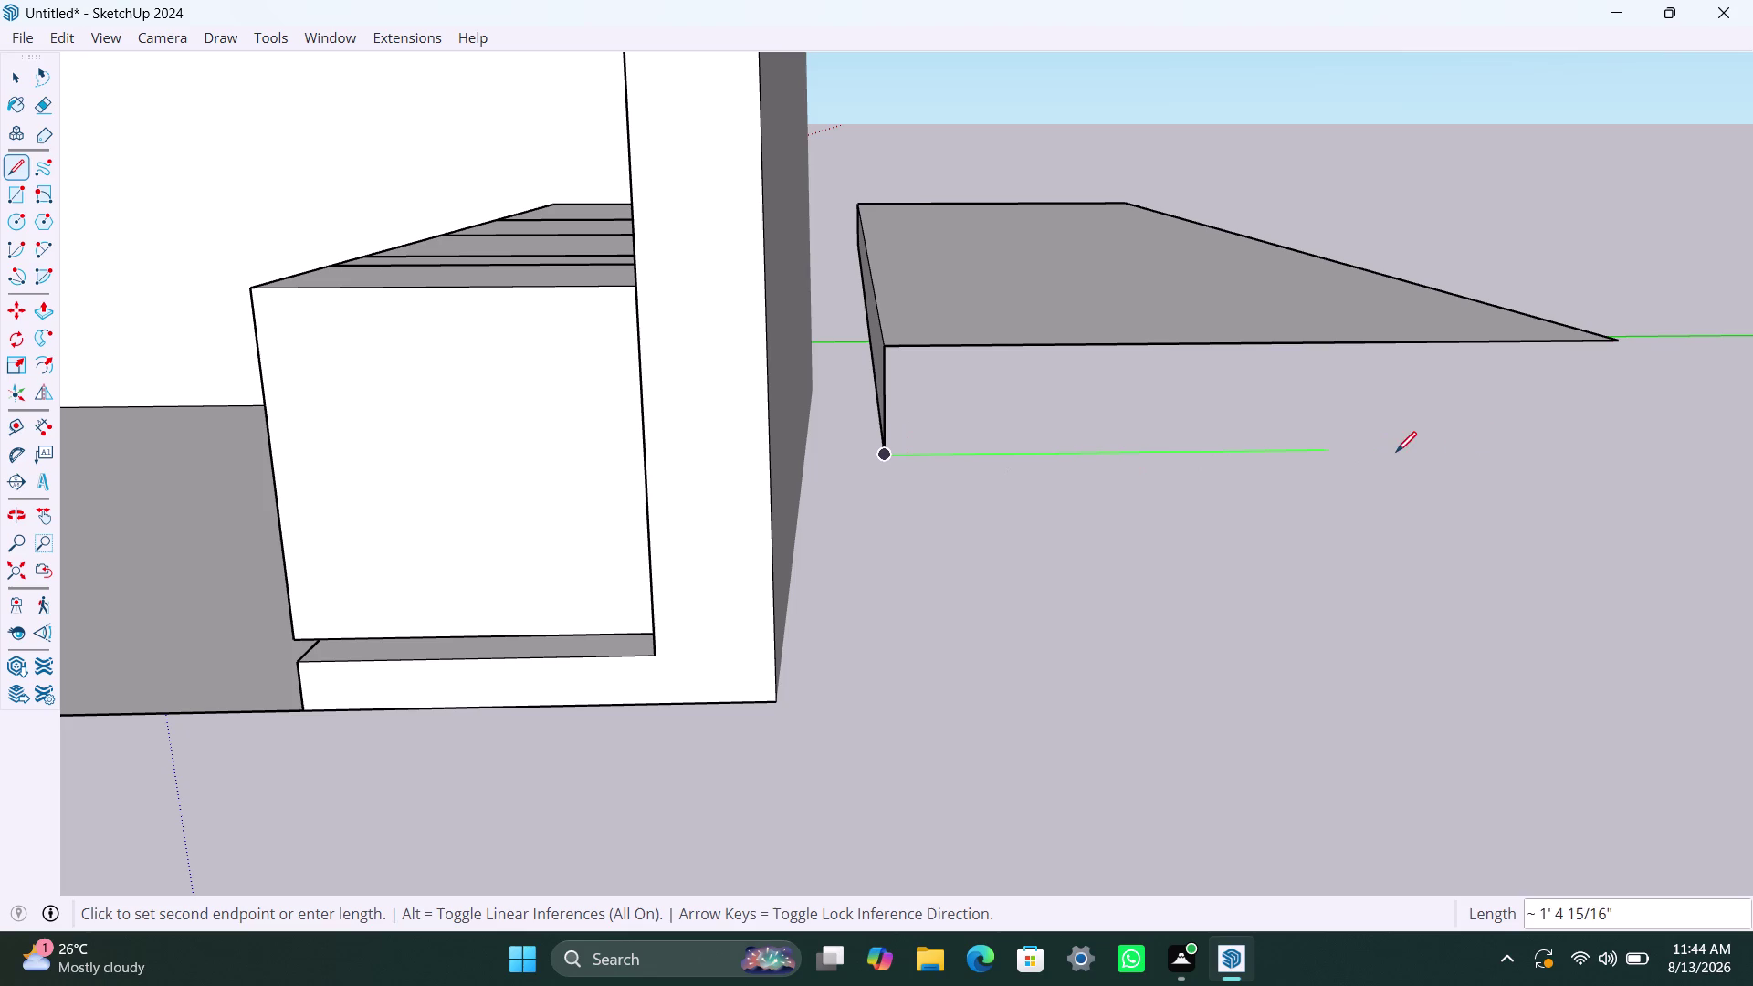
click(1628, 434)
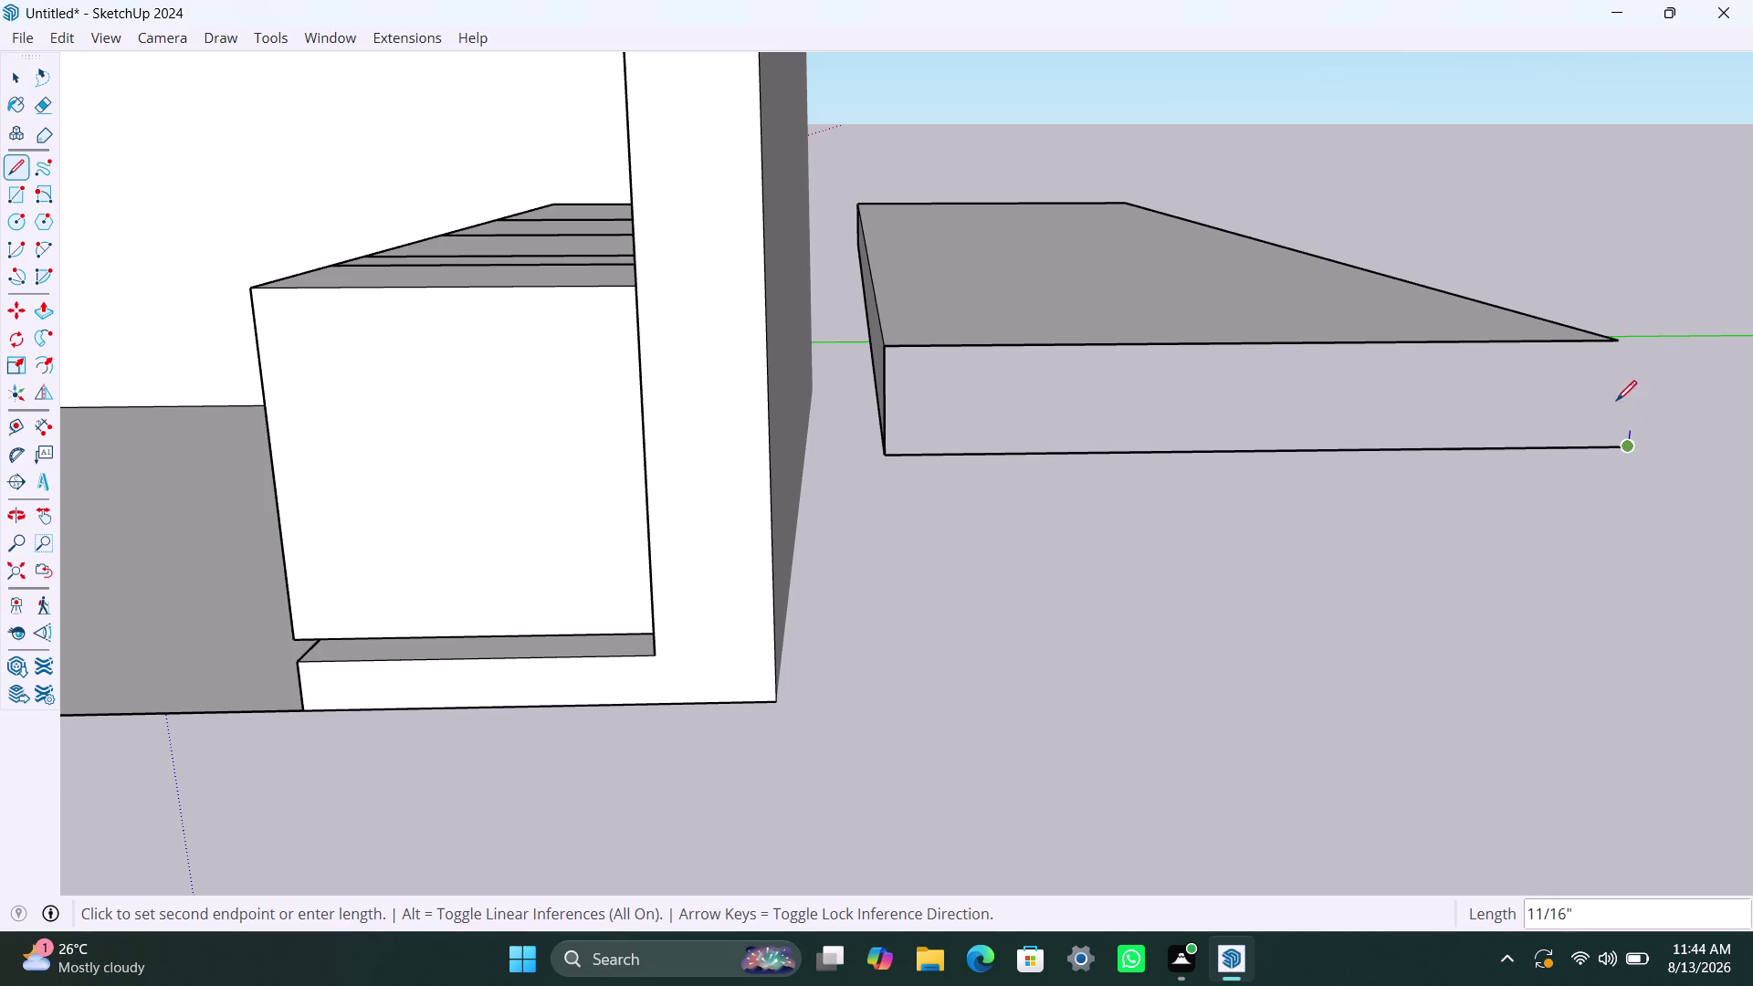
click(1614, 347)
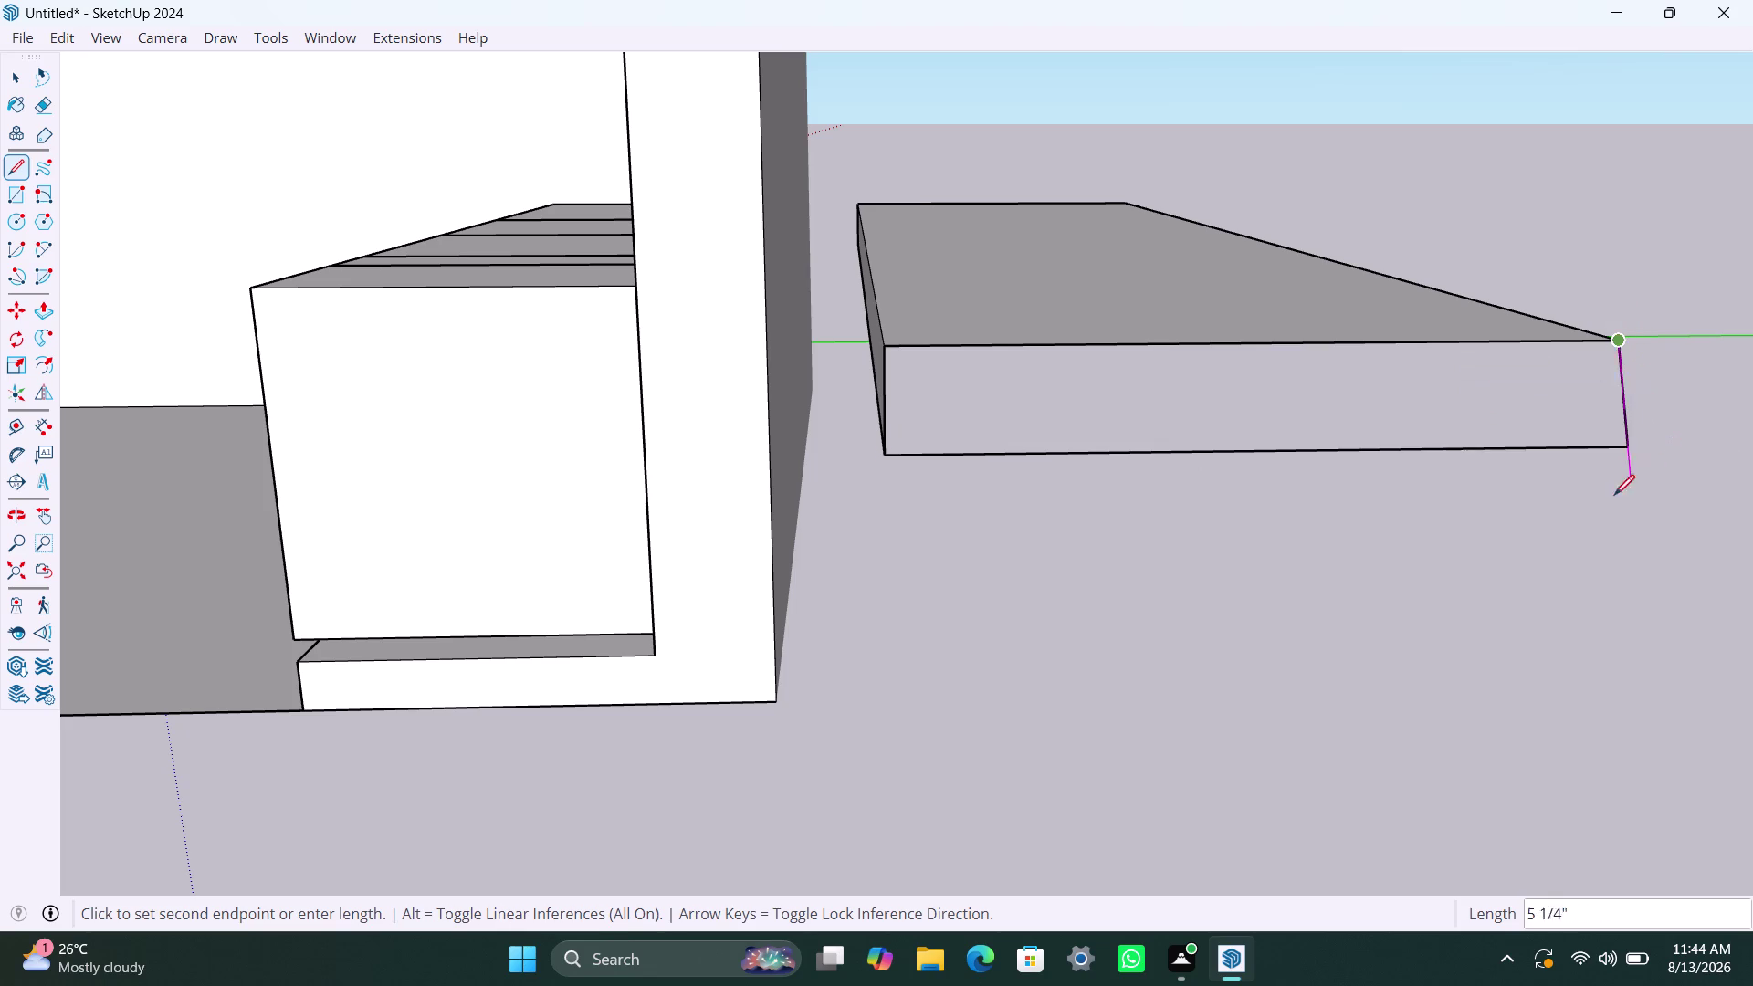
scroll(down, 3)
middle_drag(1652, 500, 1049, 445)
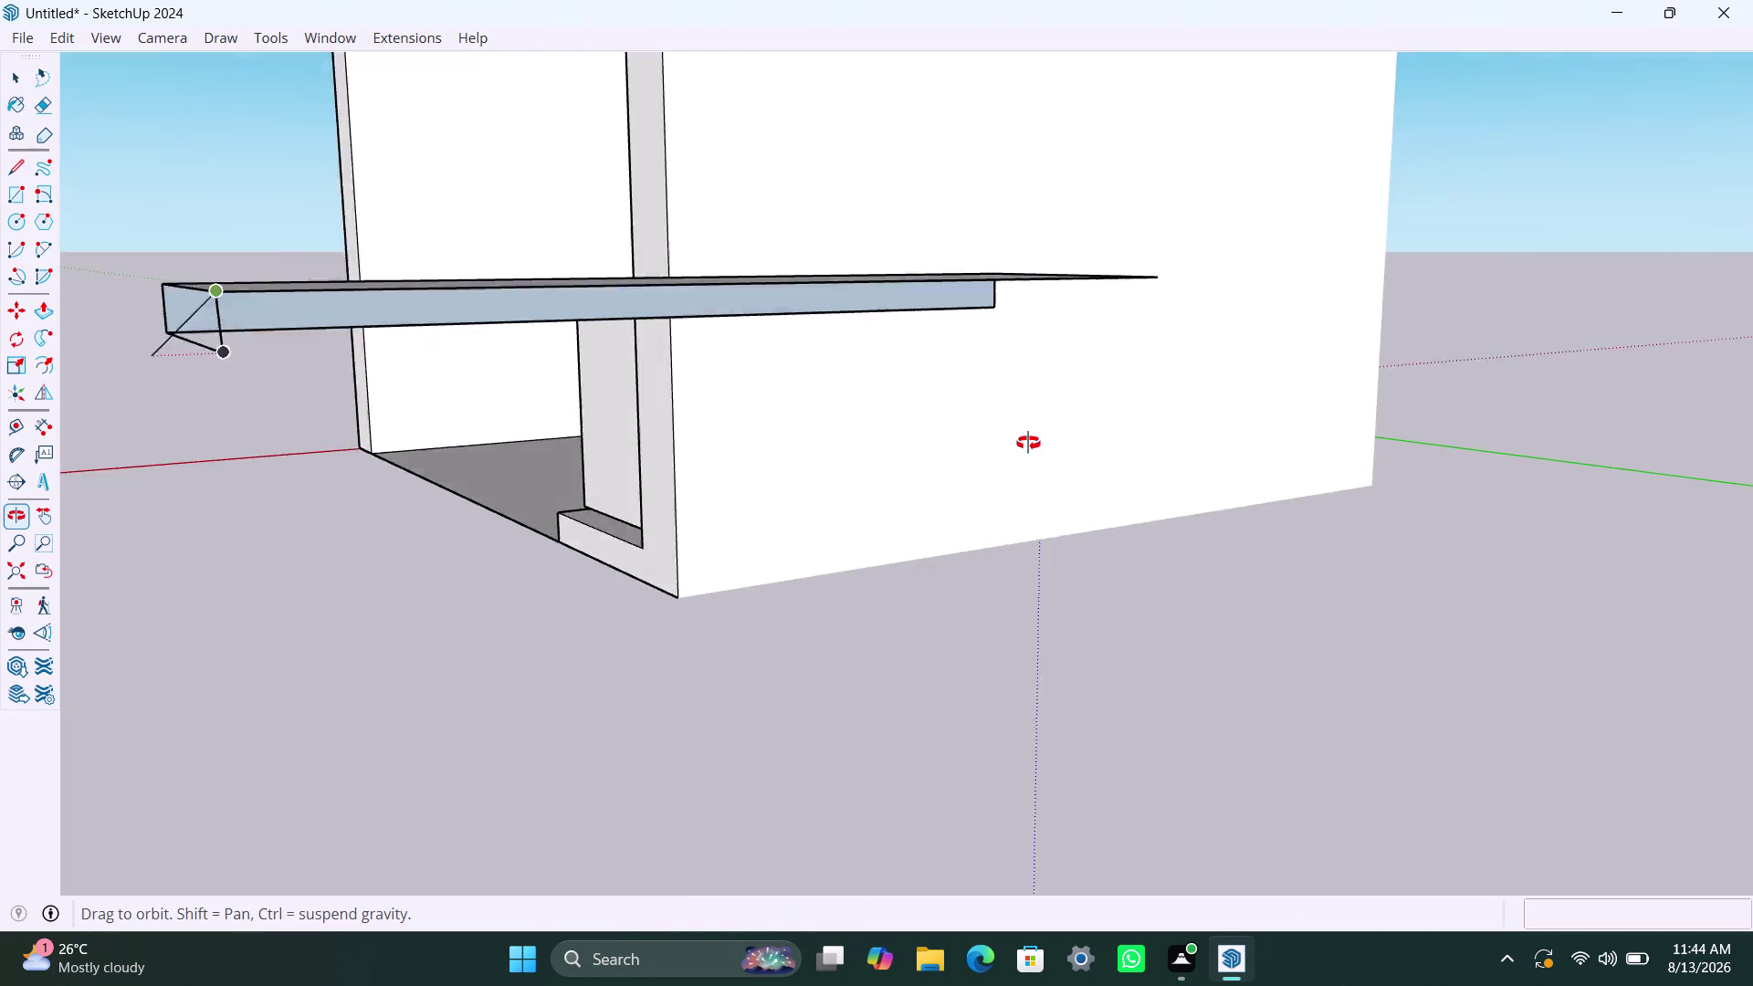
Draw initial edges from the slab's end out to the new right end.
middle_drag(1049, 445, 1027, 442)
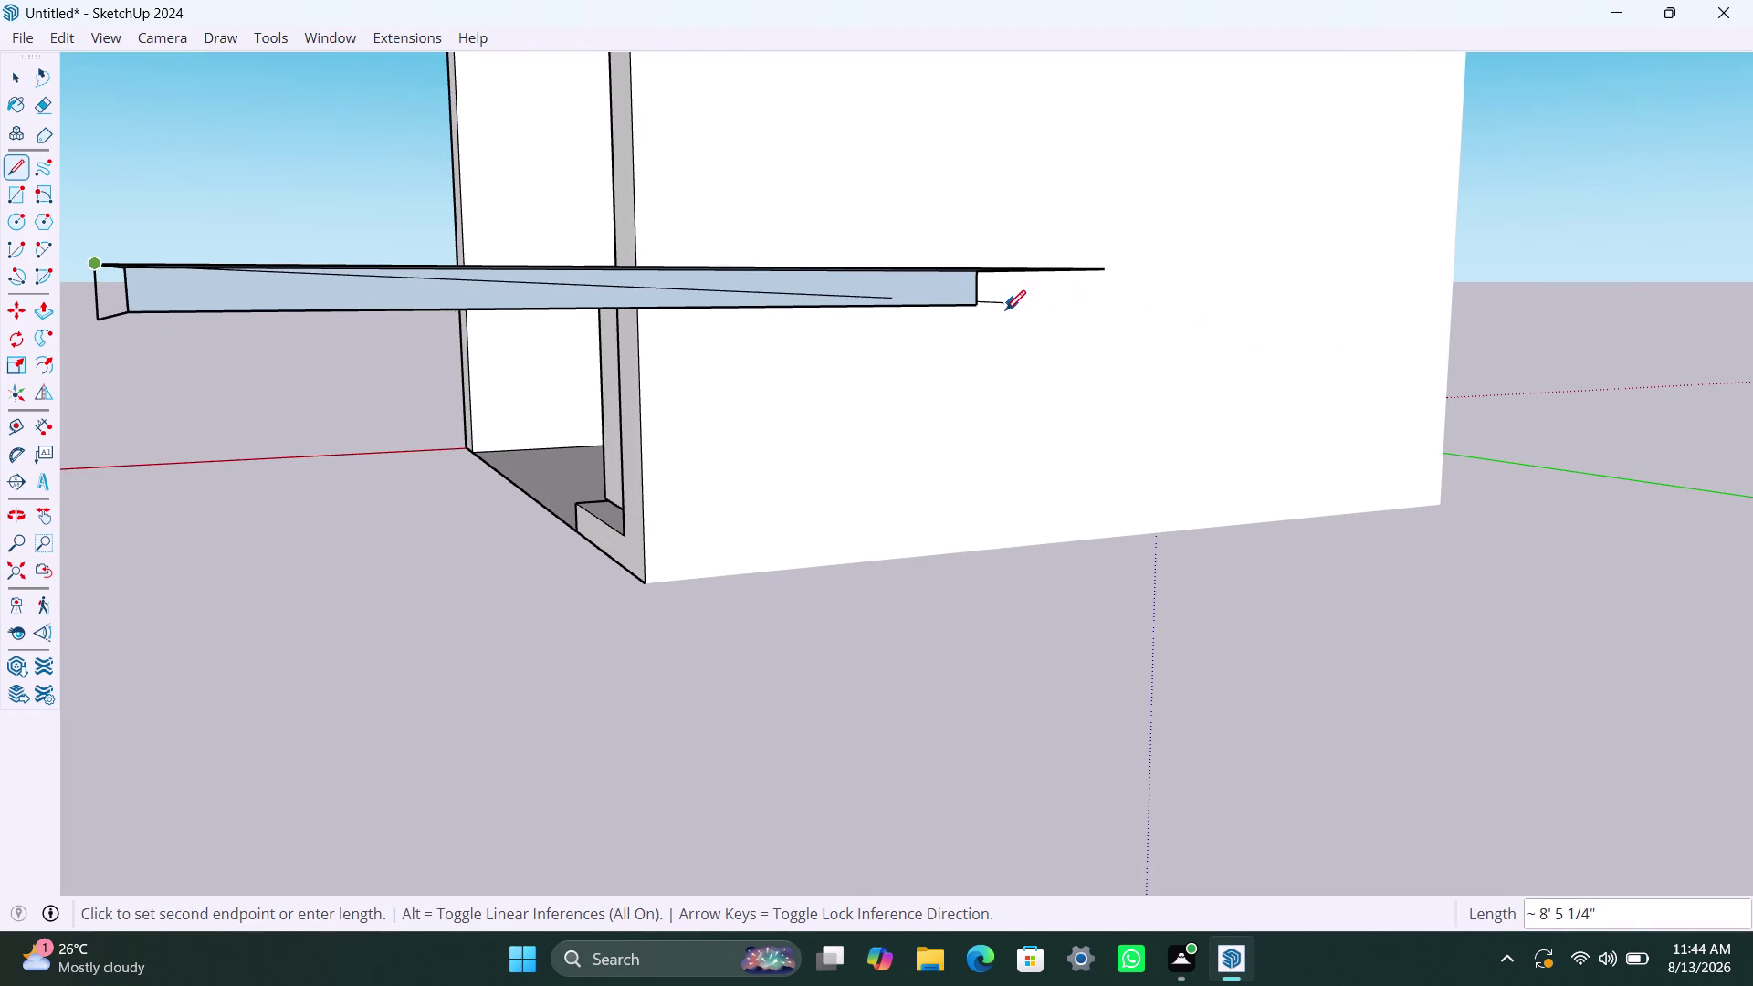
key(Escape)
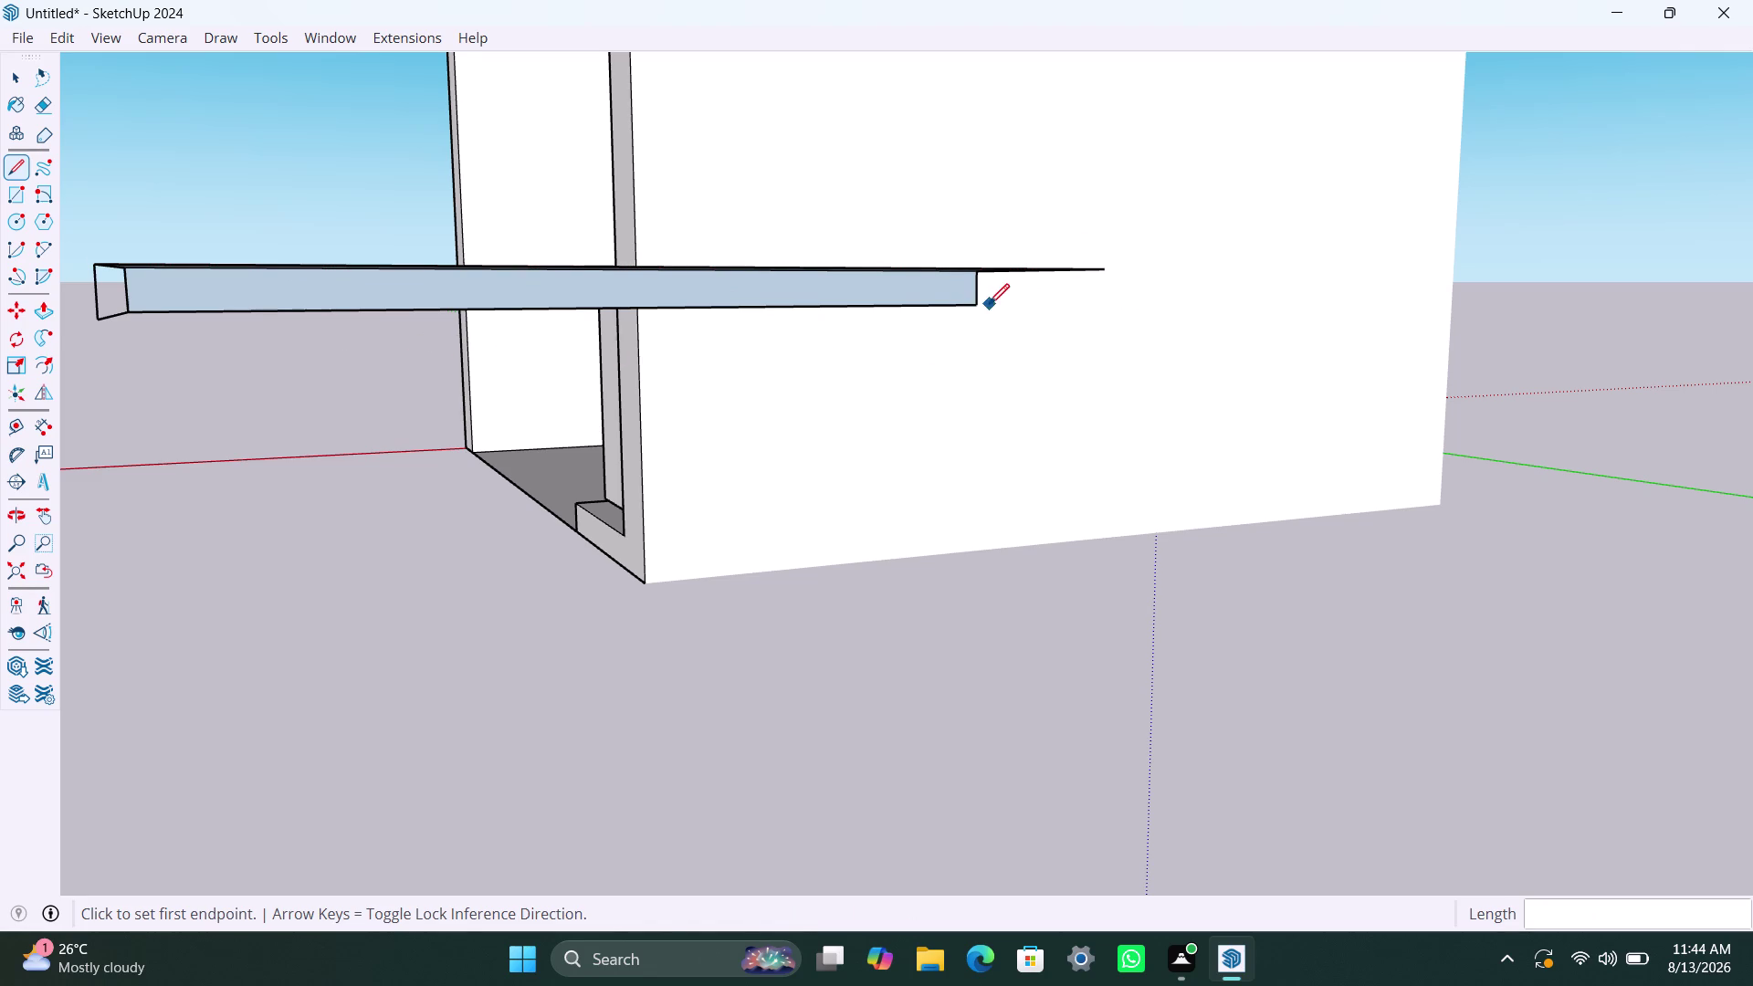
click(978, 301)
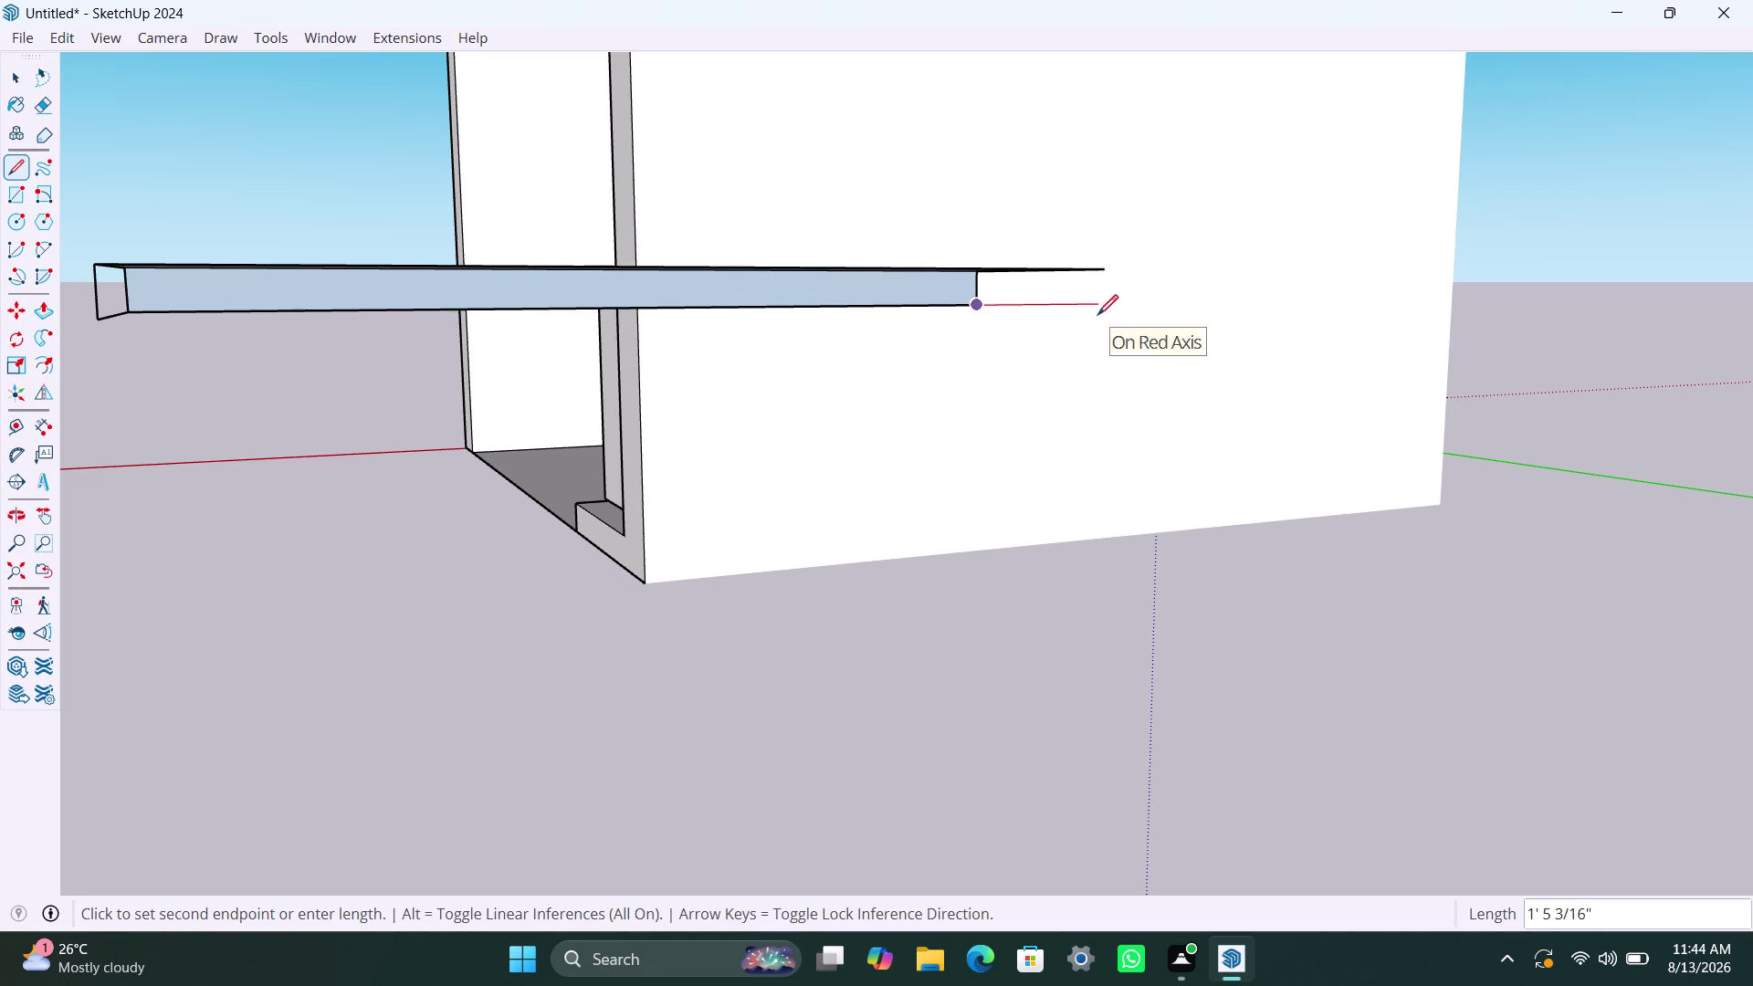
click(1094, 324)
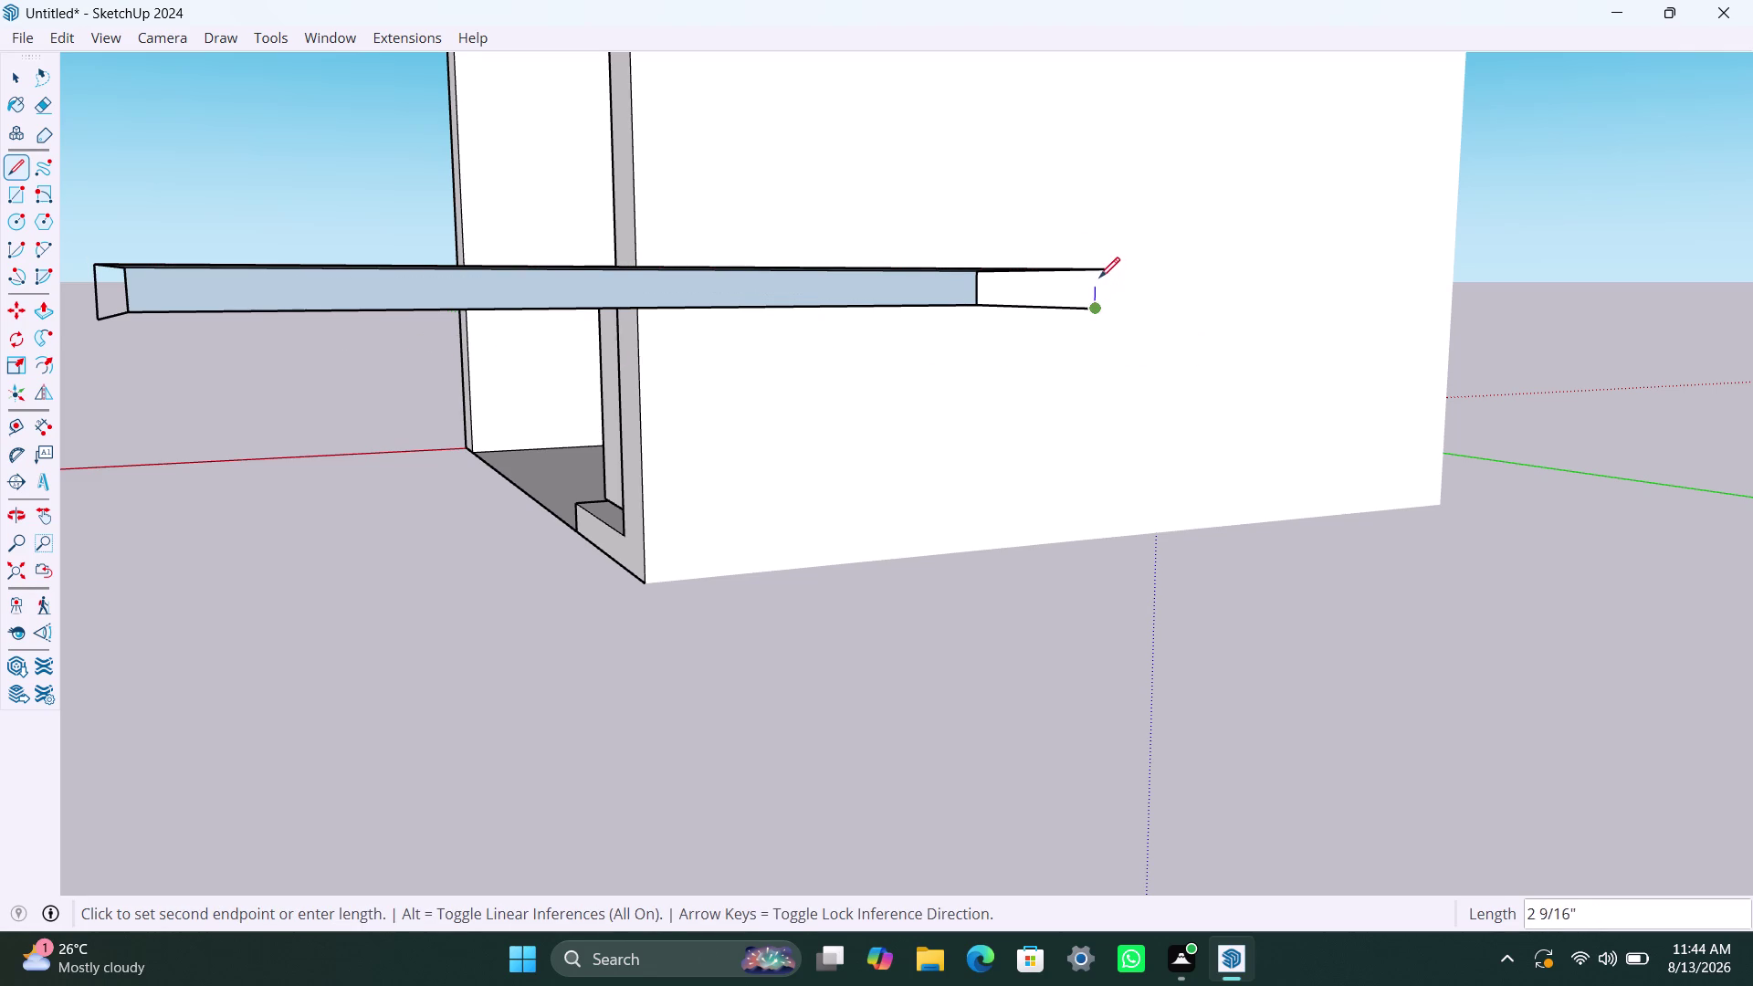
key(Escape)
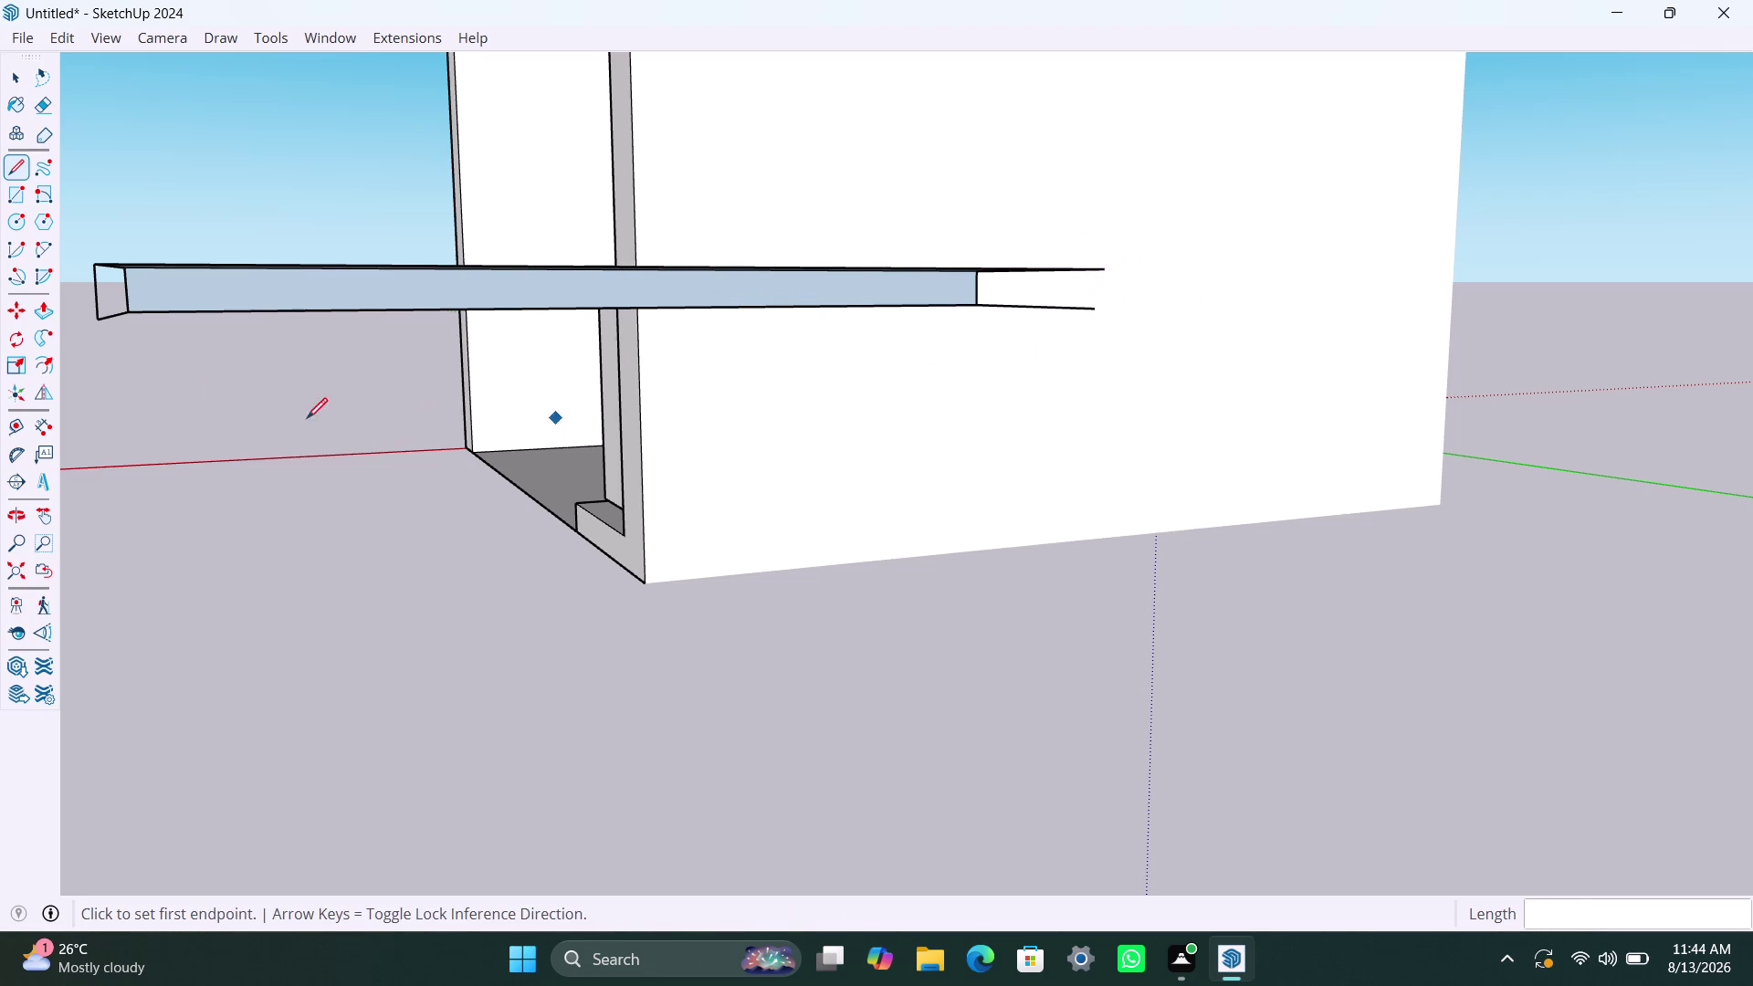
click(102, 314)
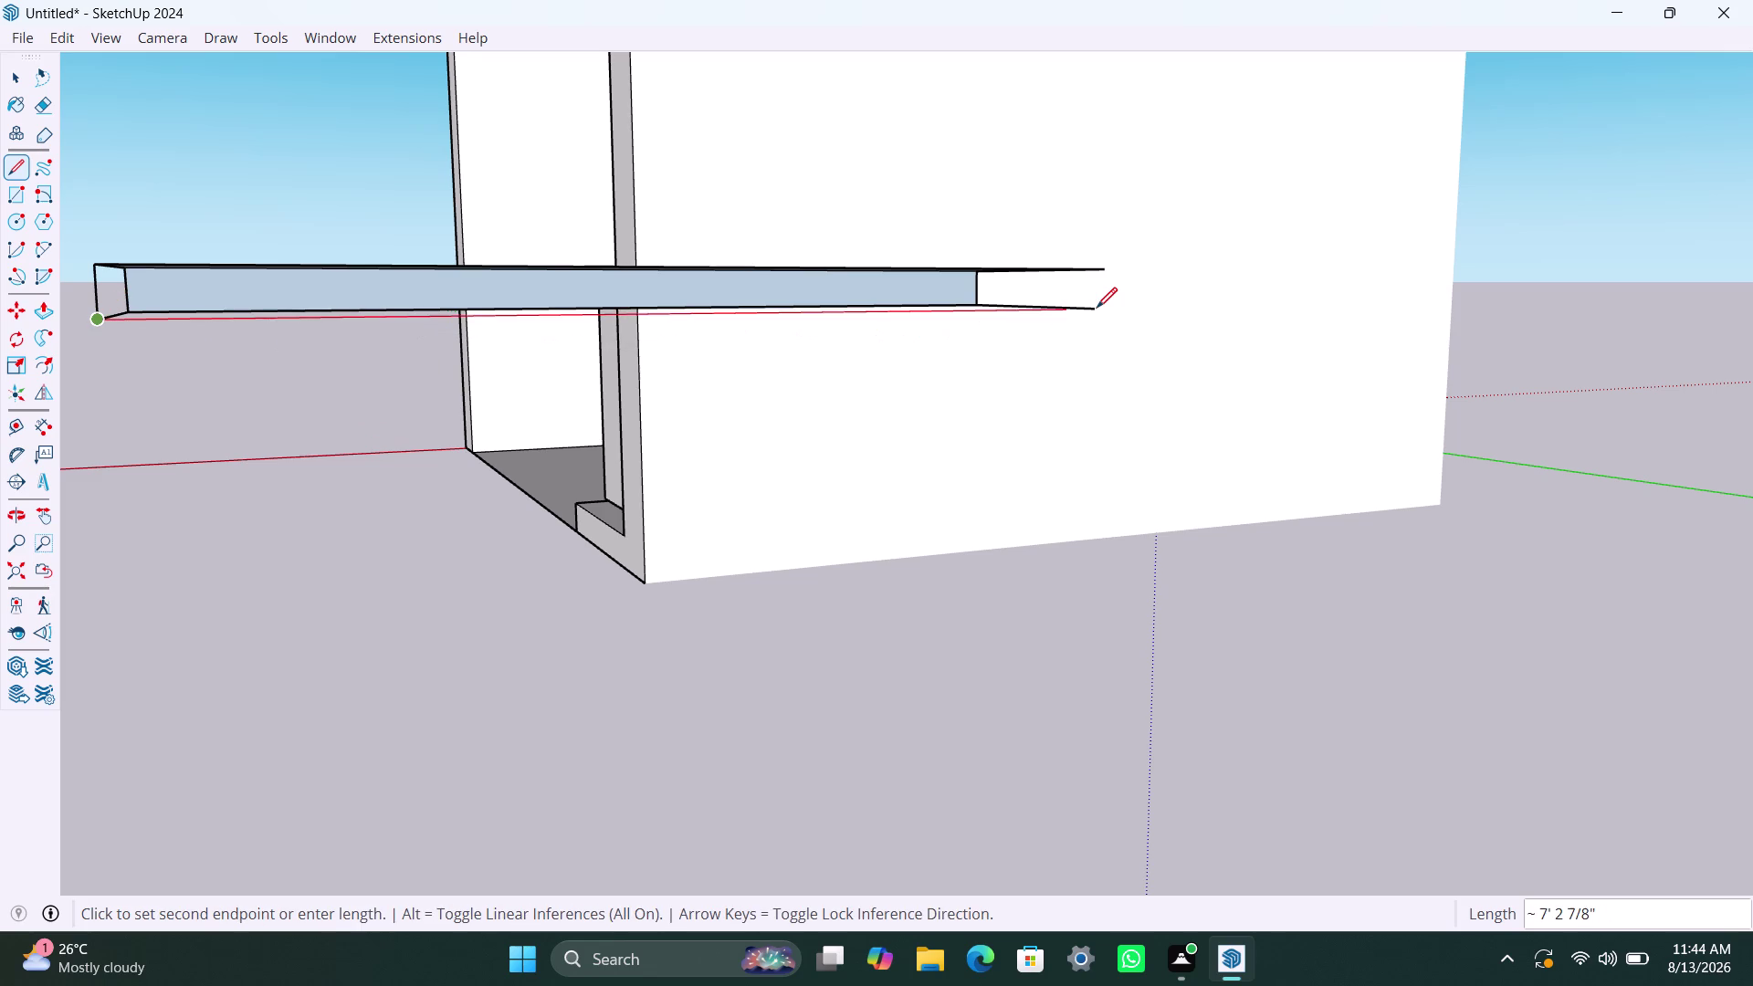
click(1099, 308)
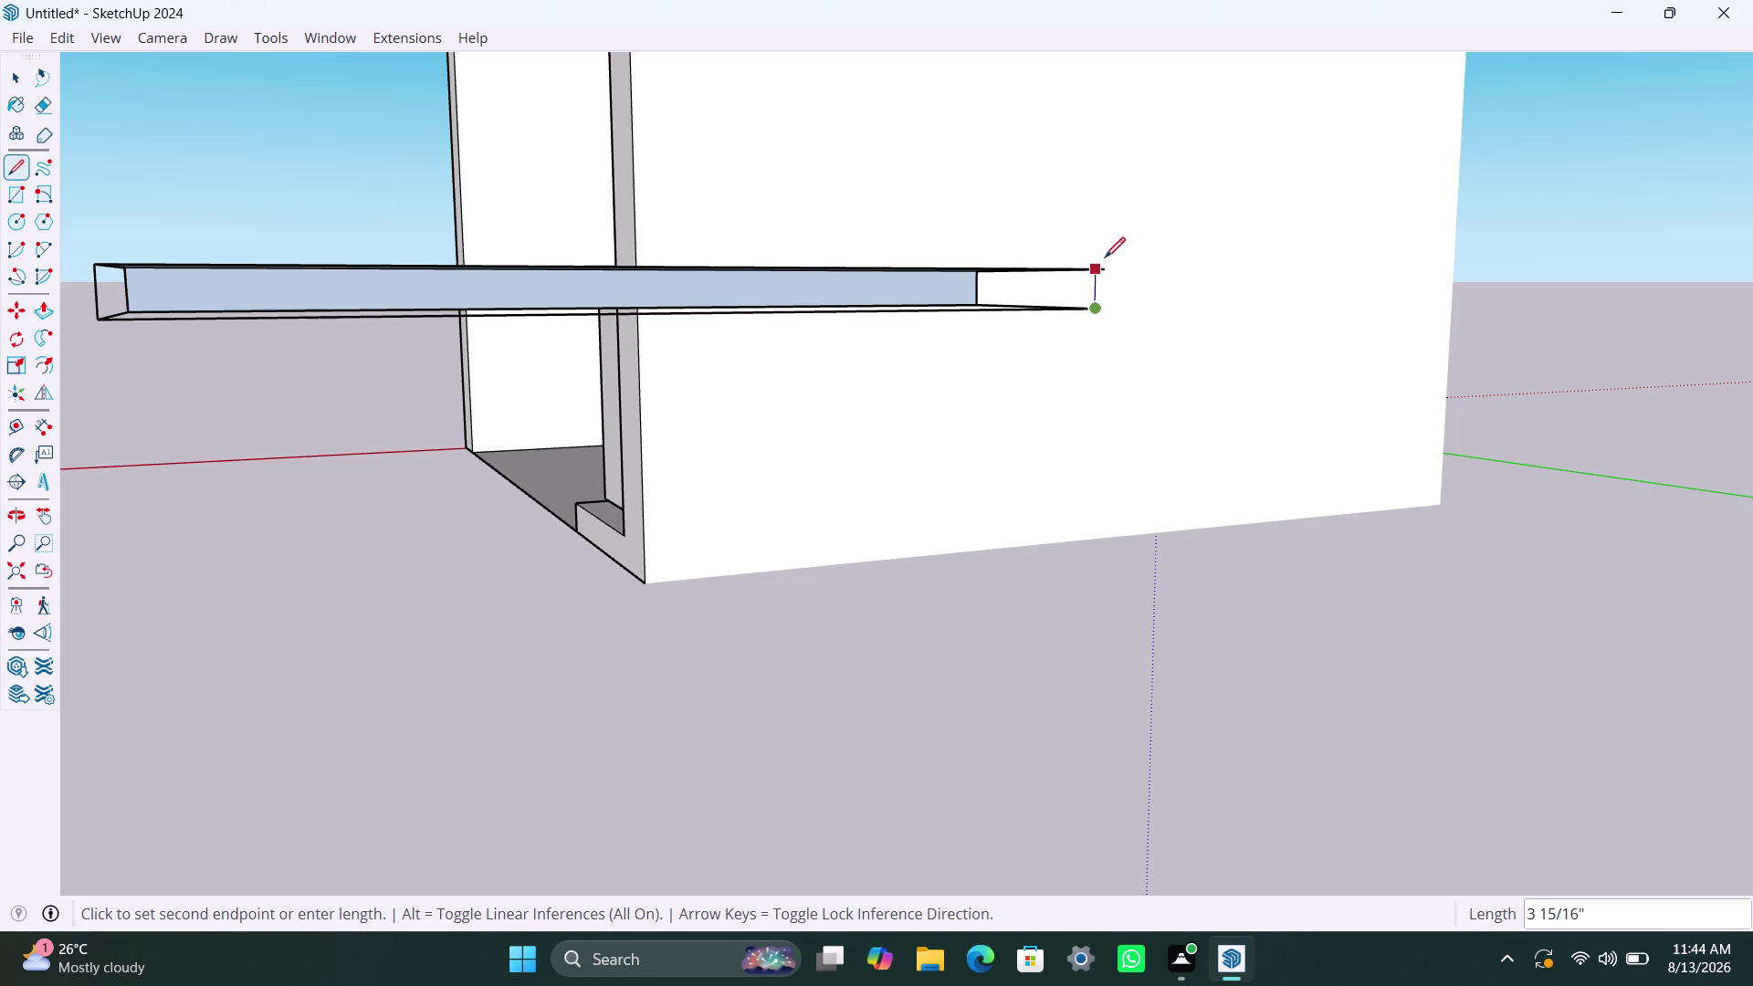
key(Escape)
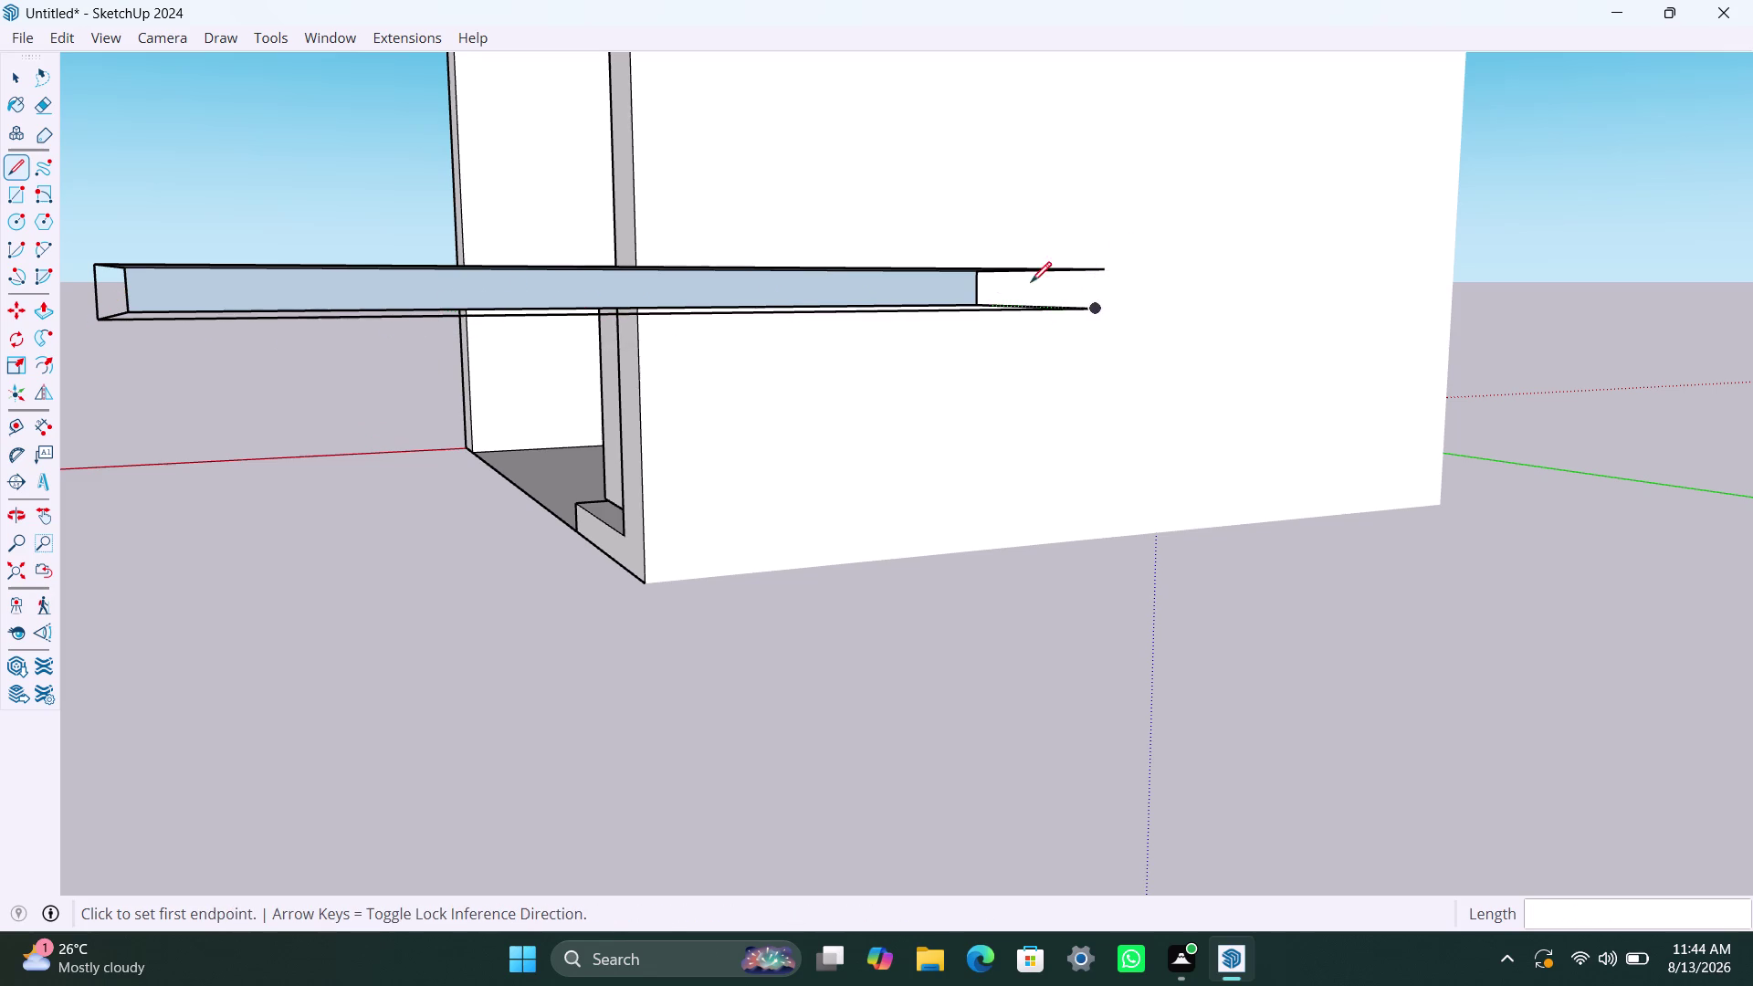
Place another right-end point, then undo the five stray edges.
click(1106, 268)
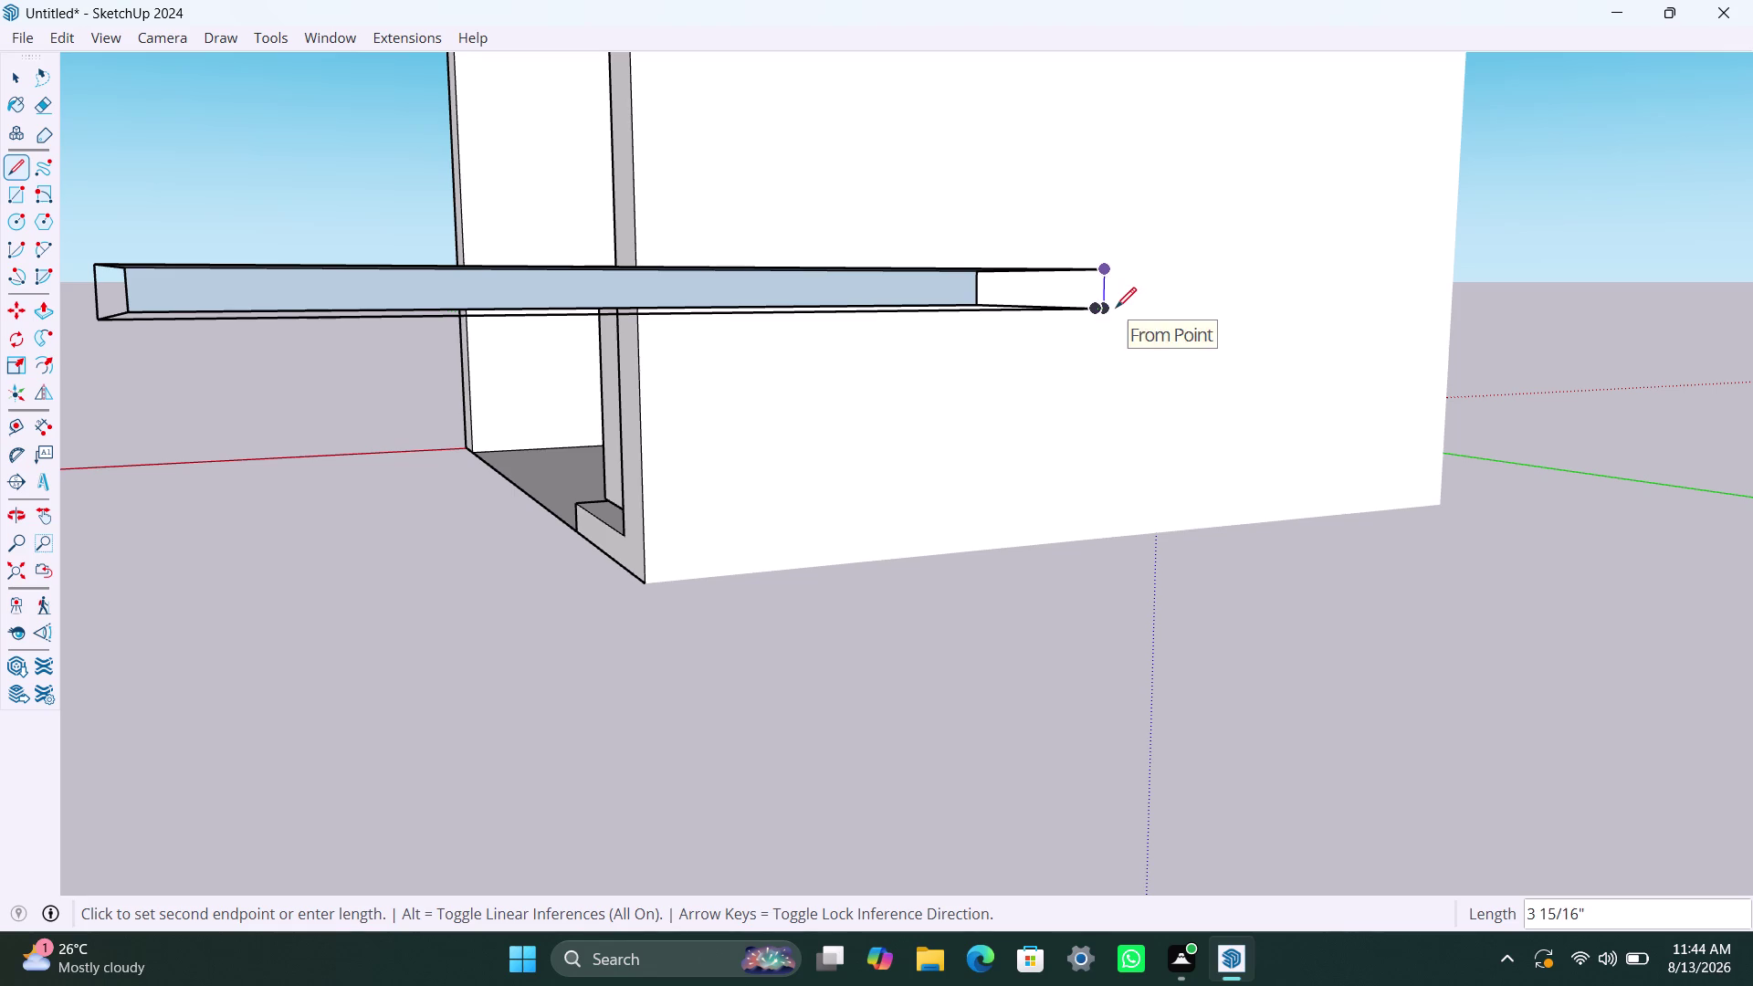
key(ctrl+z)
key(ctrl+z)
key(ctrl+z)
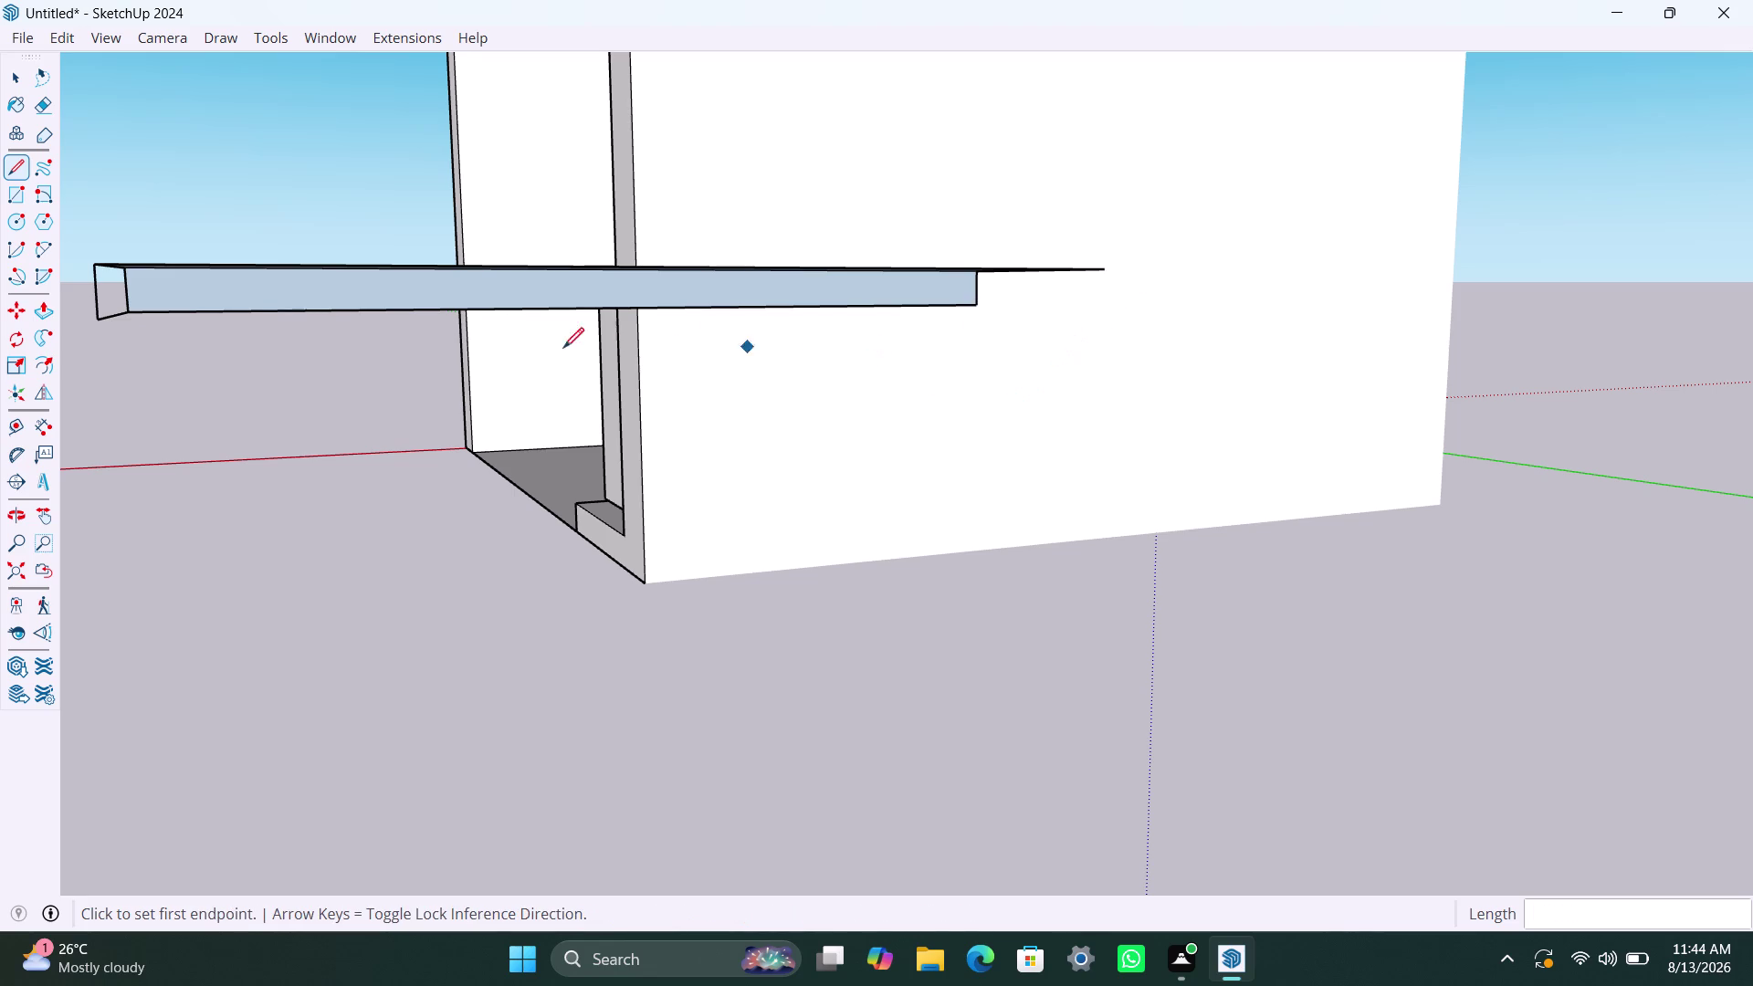
key(ctrl+z)
key(ctrl+z)
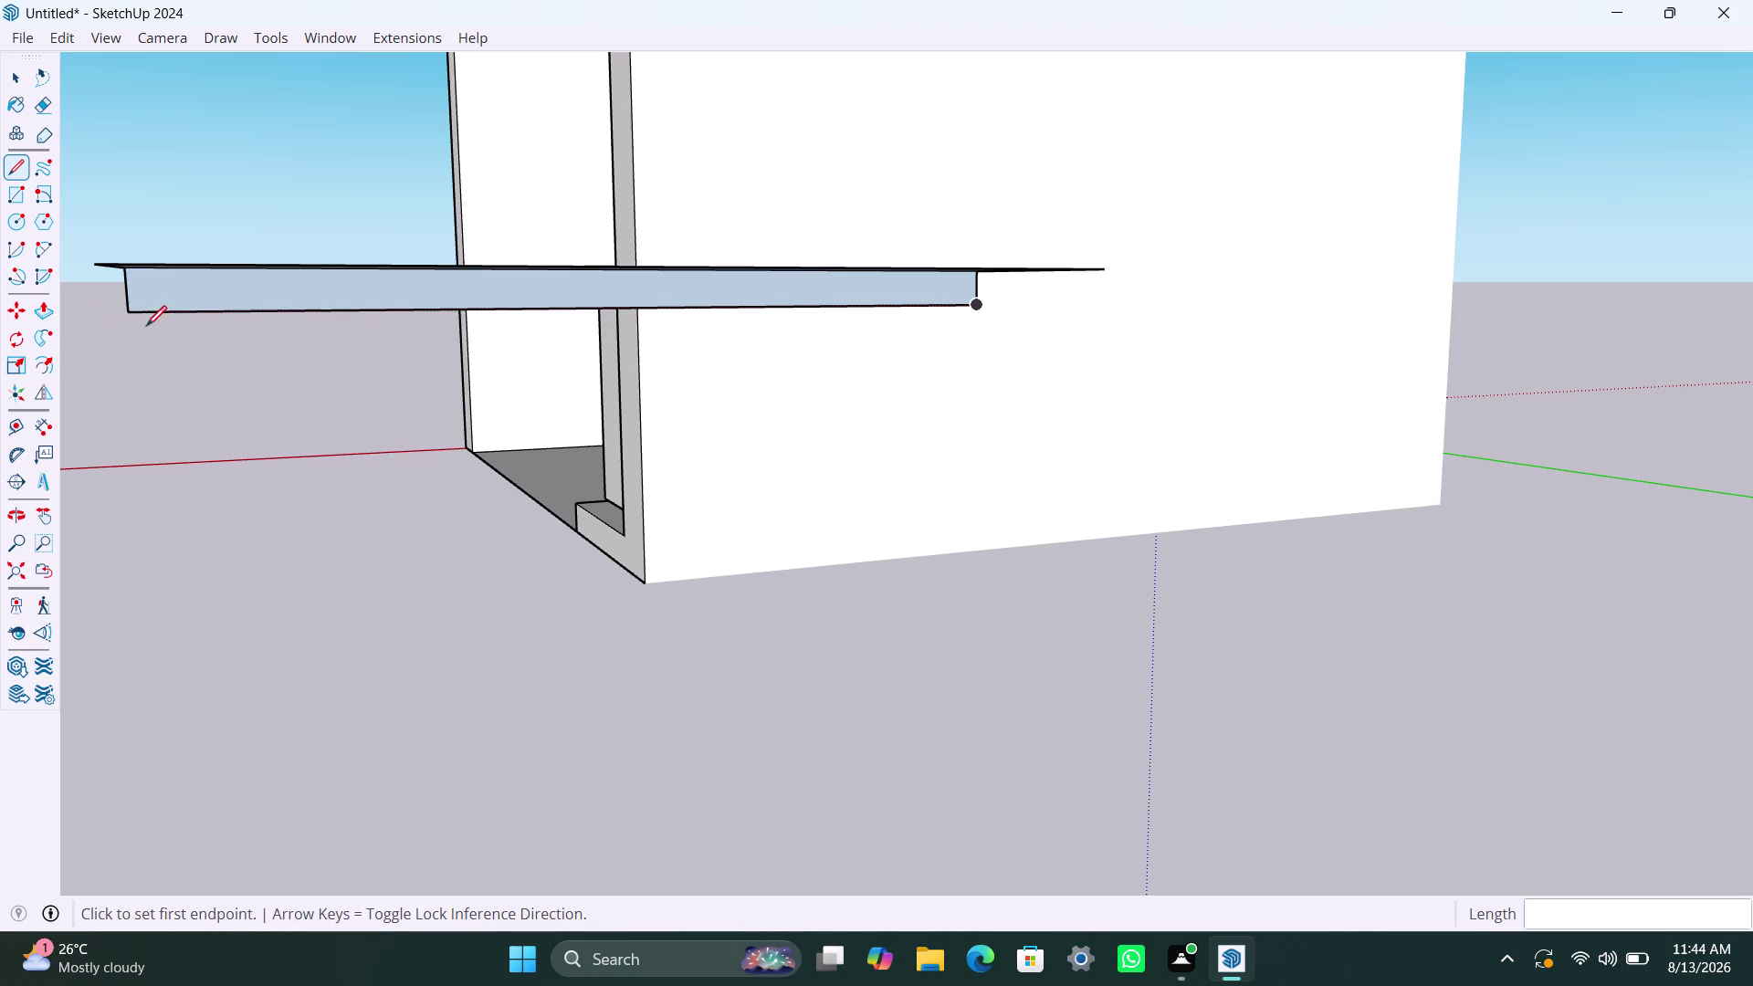
Close the slab's left end with a vertical edge.
click(100, 266)
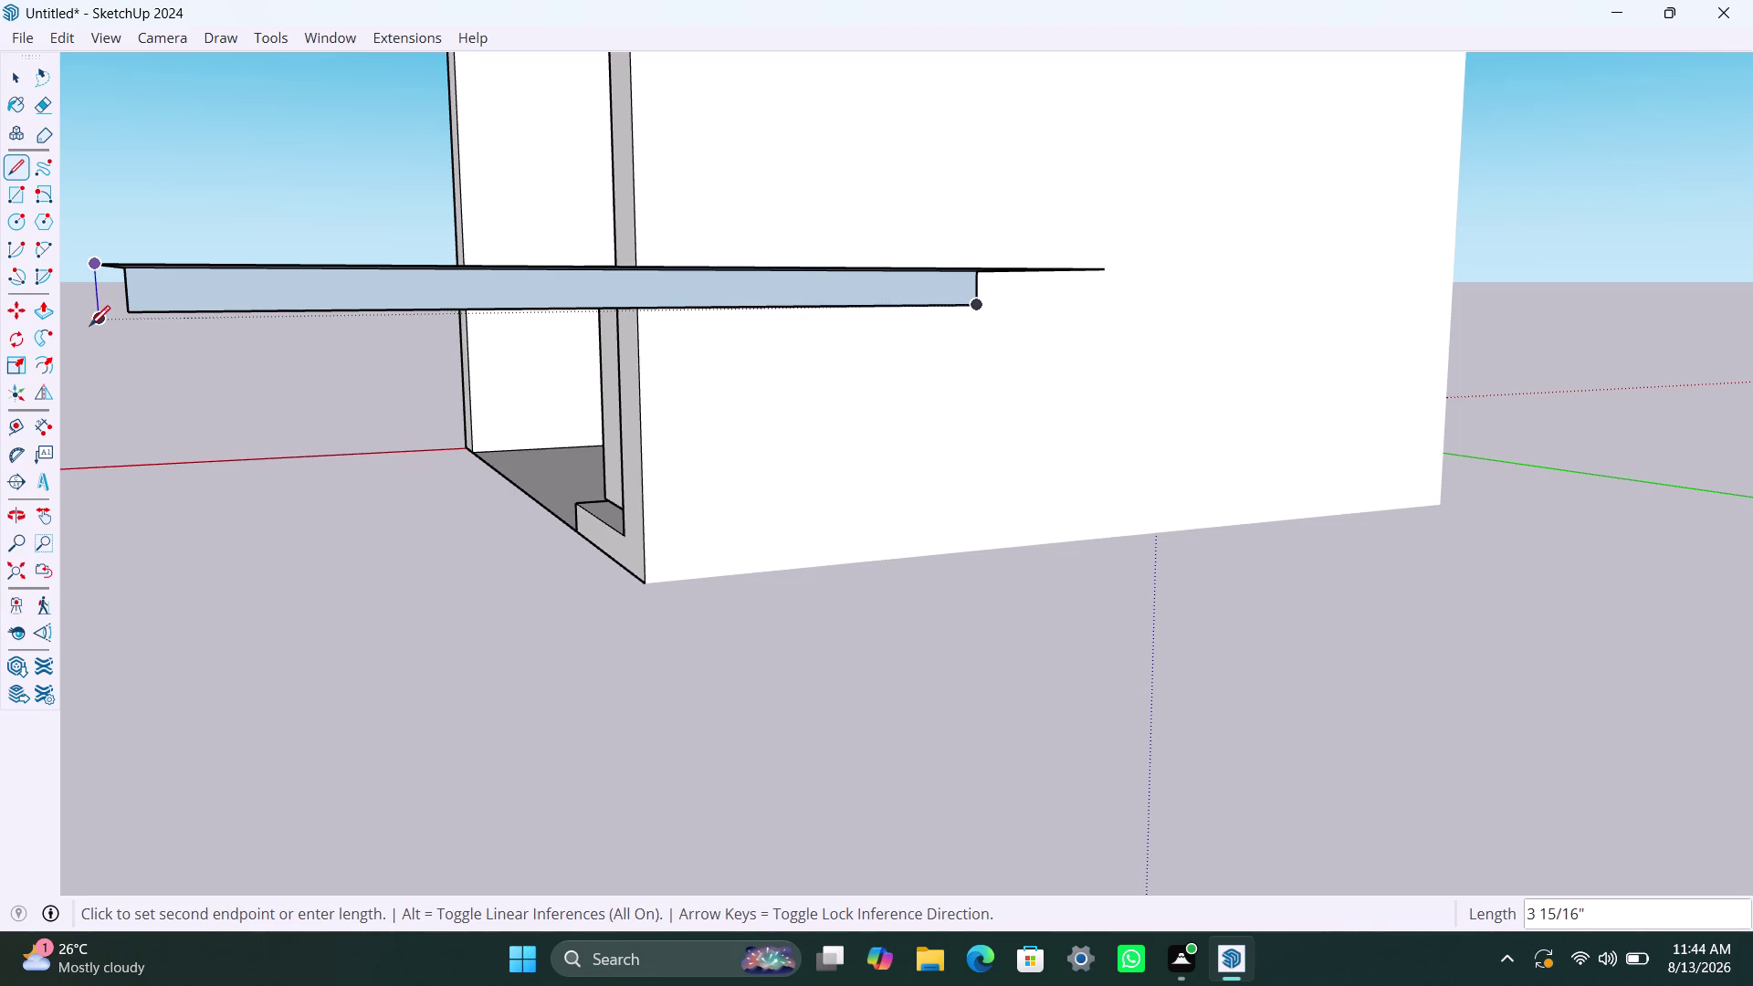
click(96, 320)
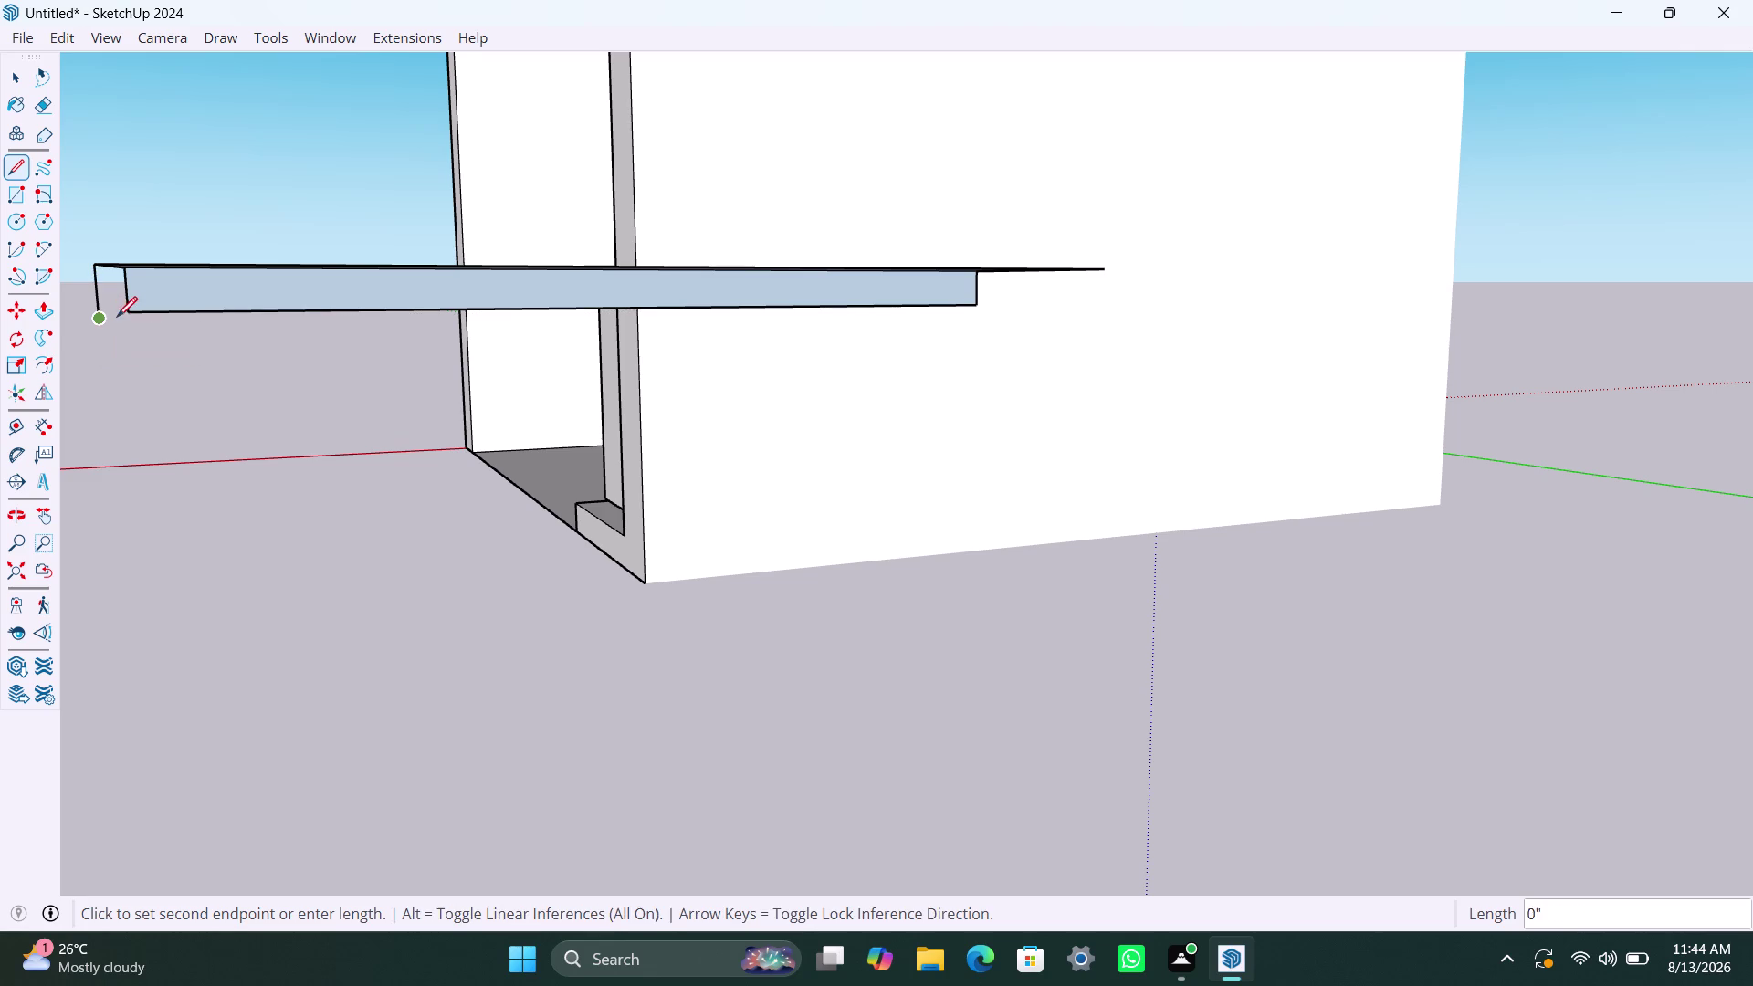
click(137, 310)
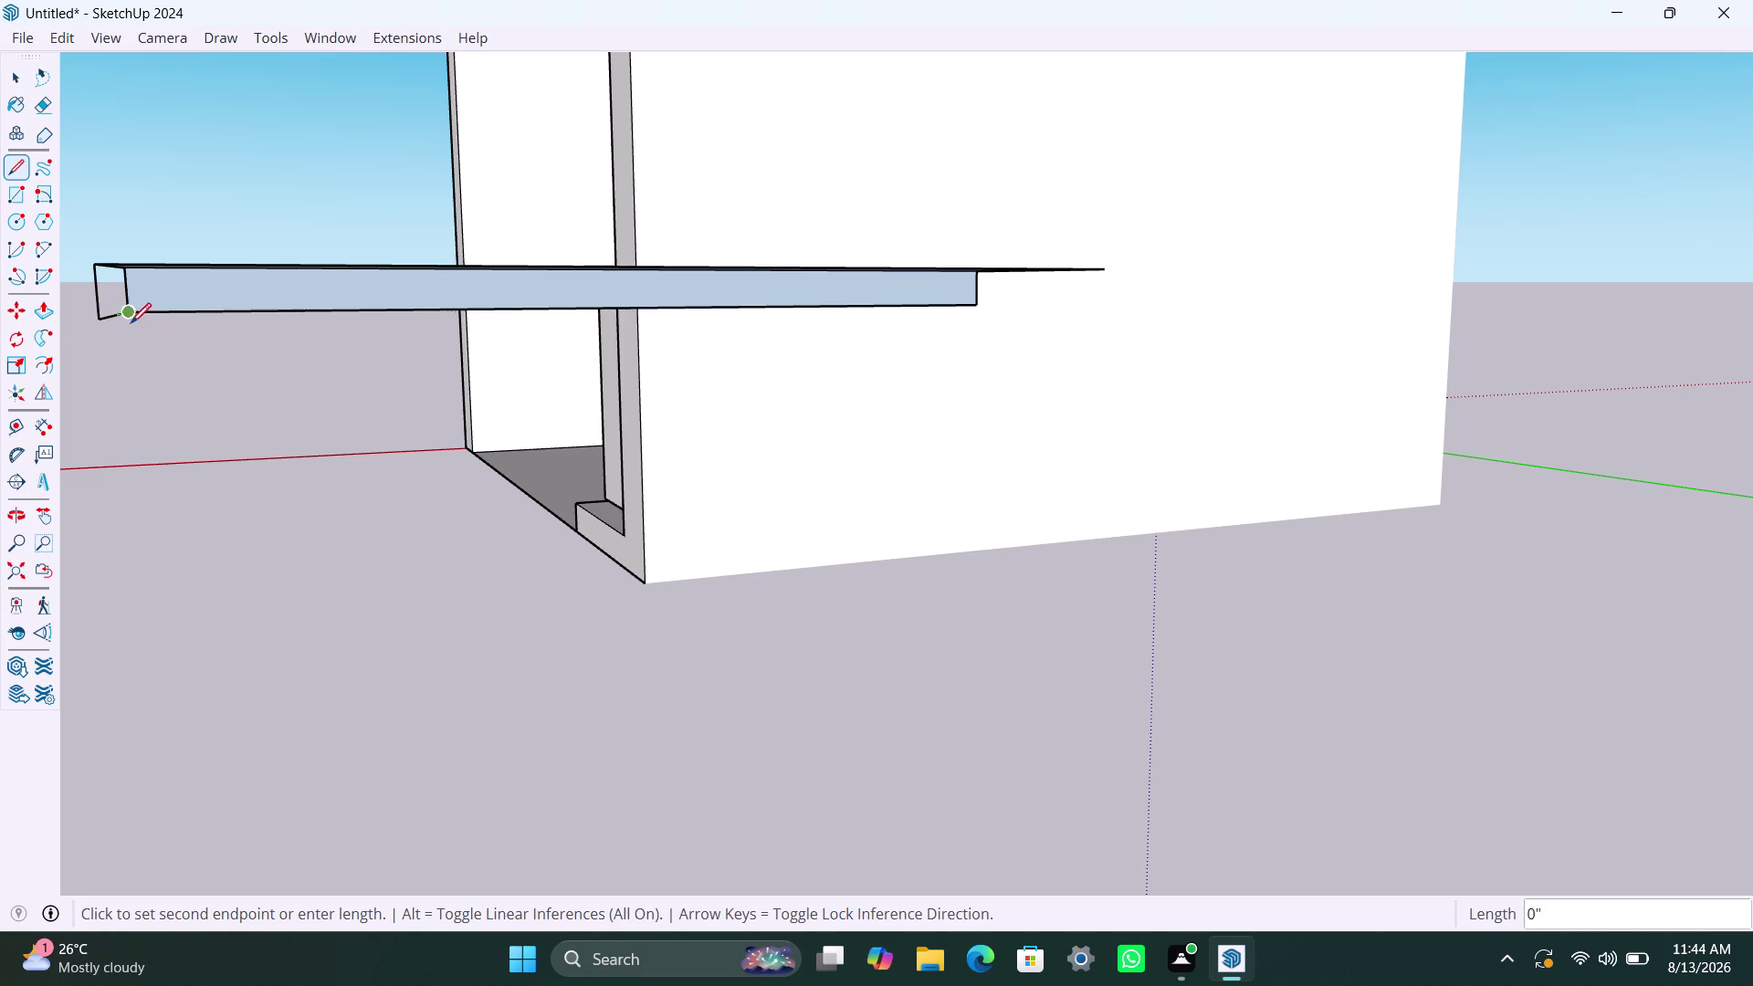
key(Escape)
Draw the bottom edge and right-end vertical edge, connecting back to the slab.
click(105, 318)
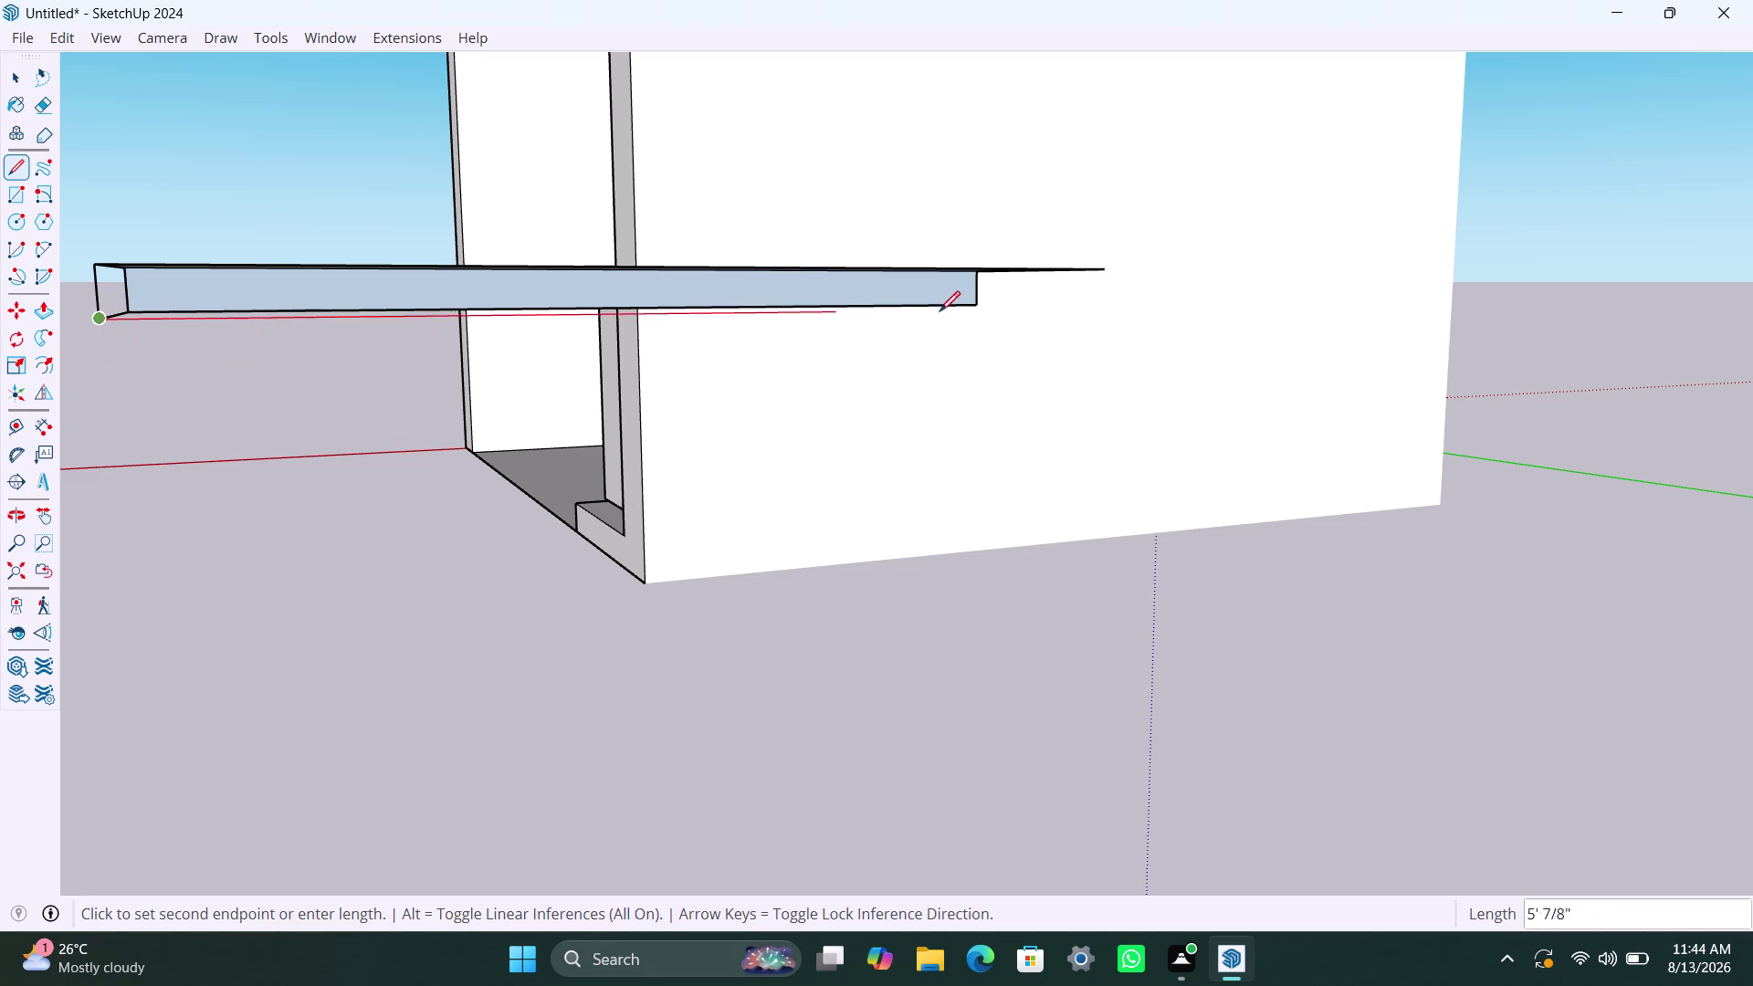
click(1109, 319)
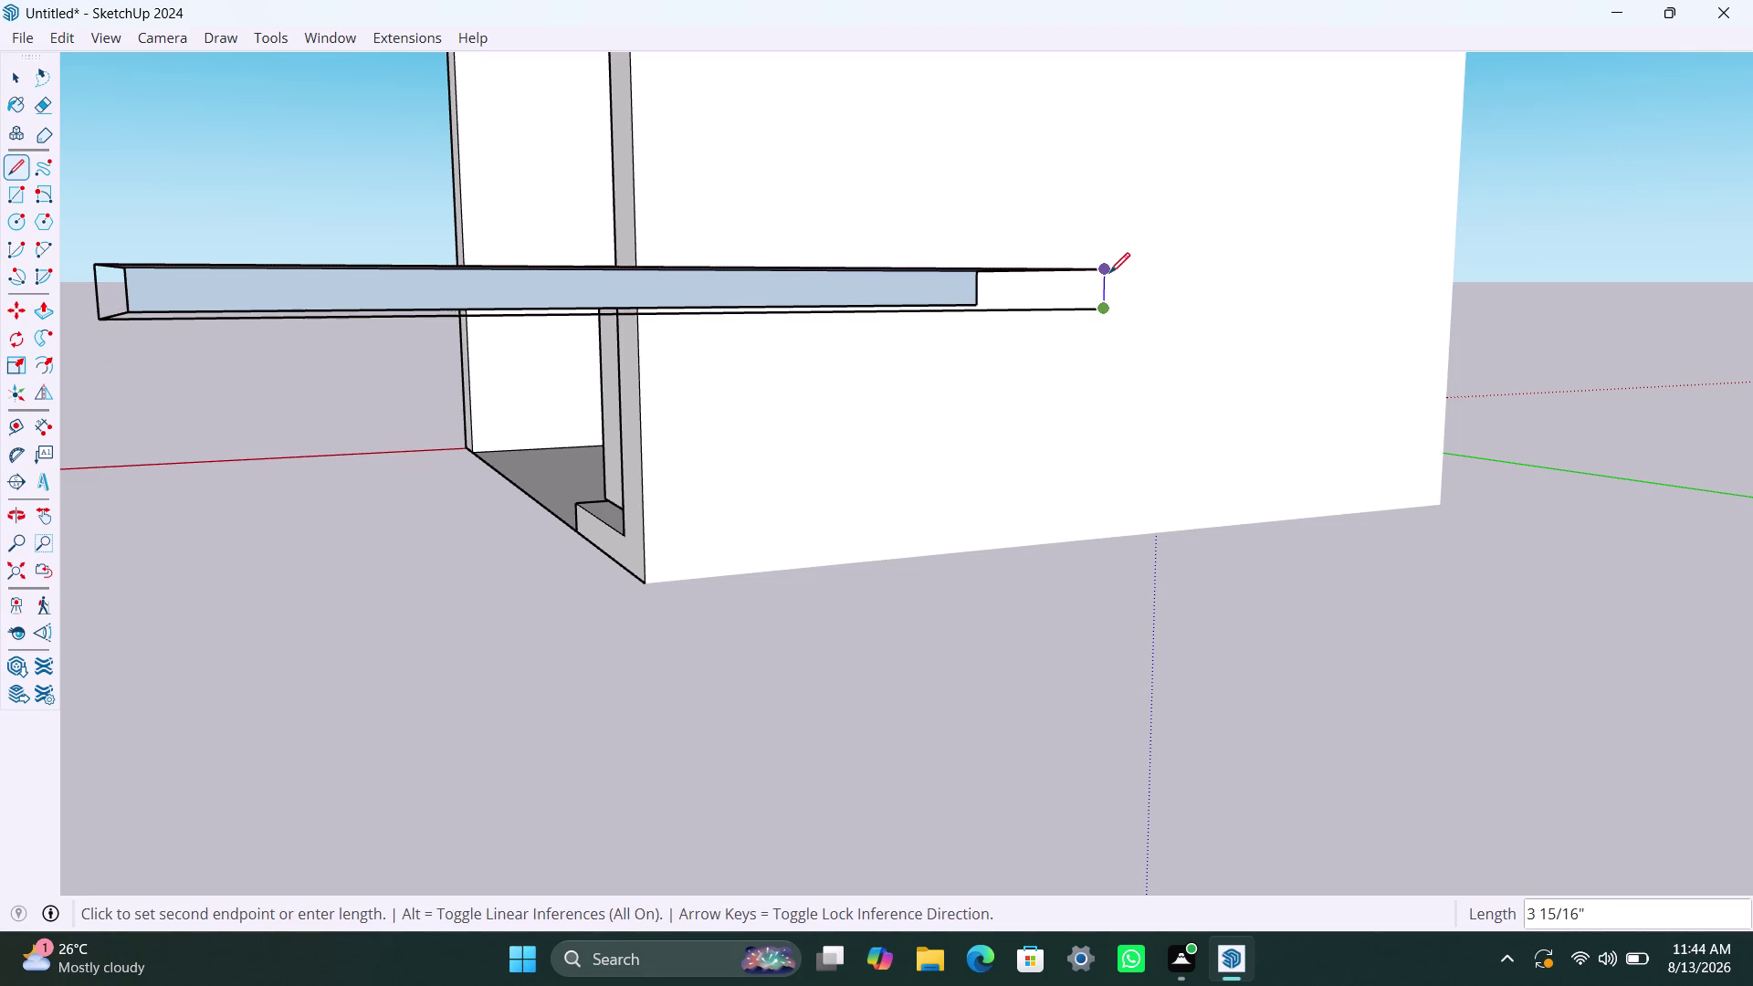
click(1110, 273)
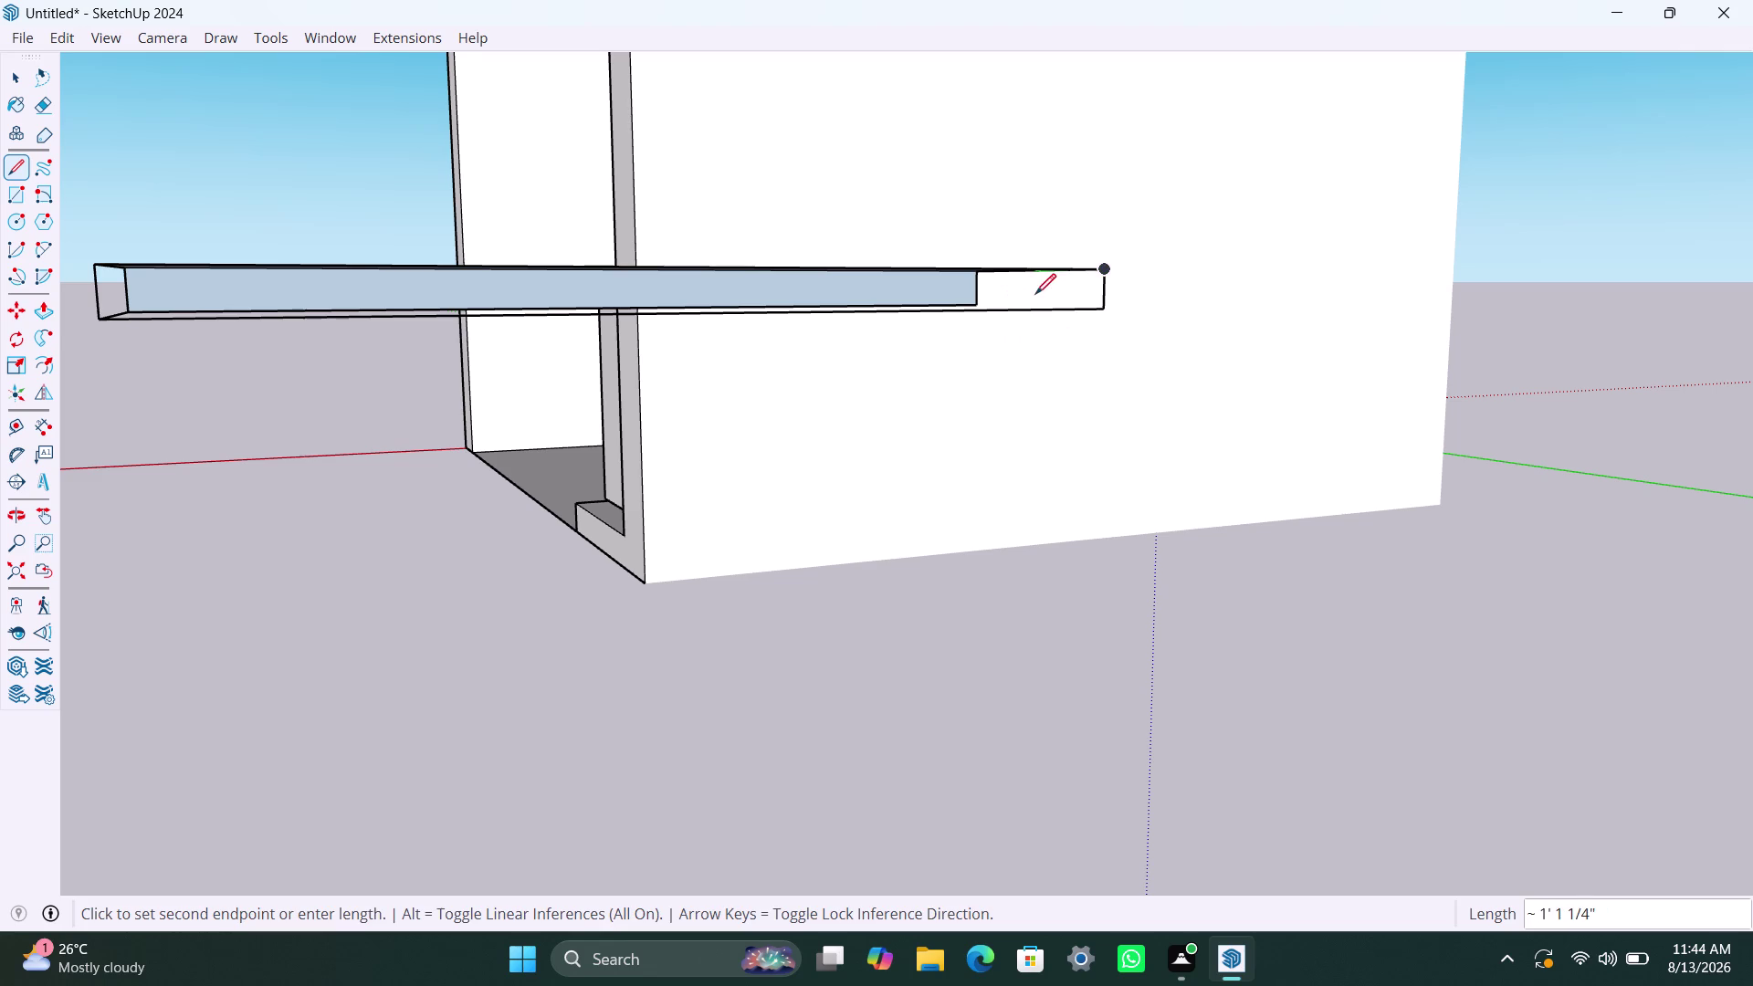
key(Escape)
click(1108, 308)
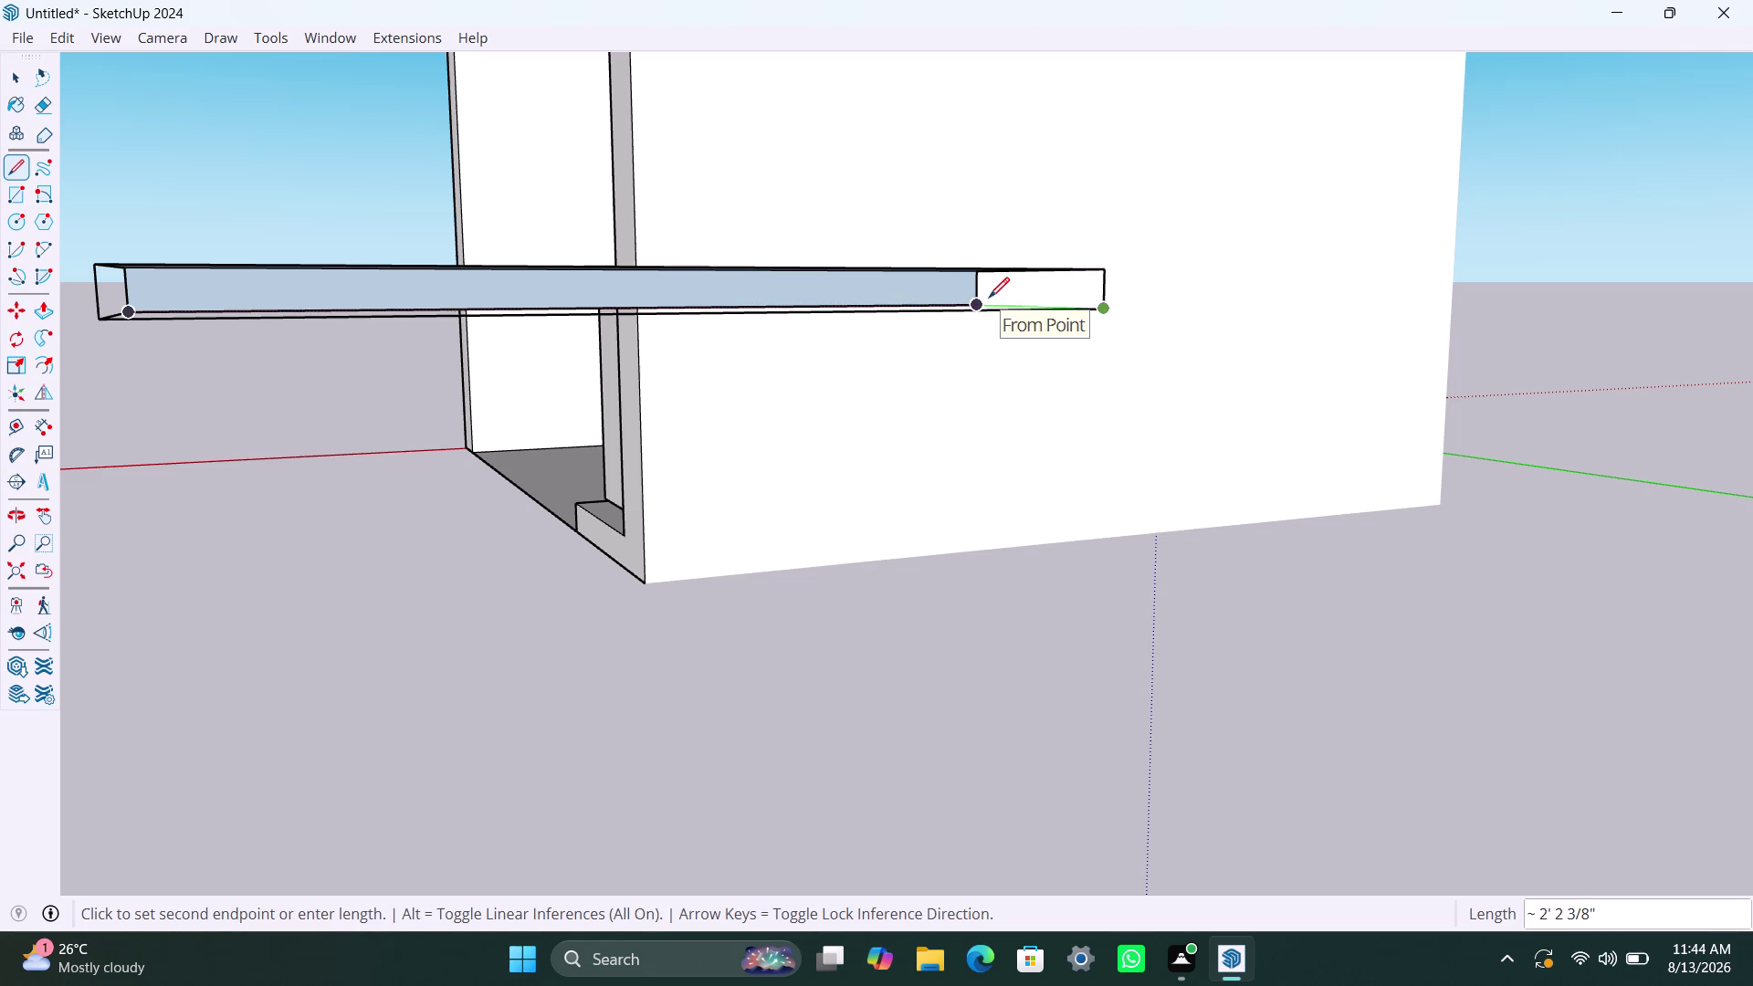
click(988, 294)
key(Escape)
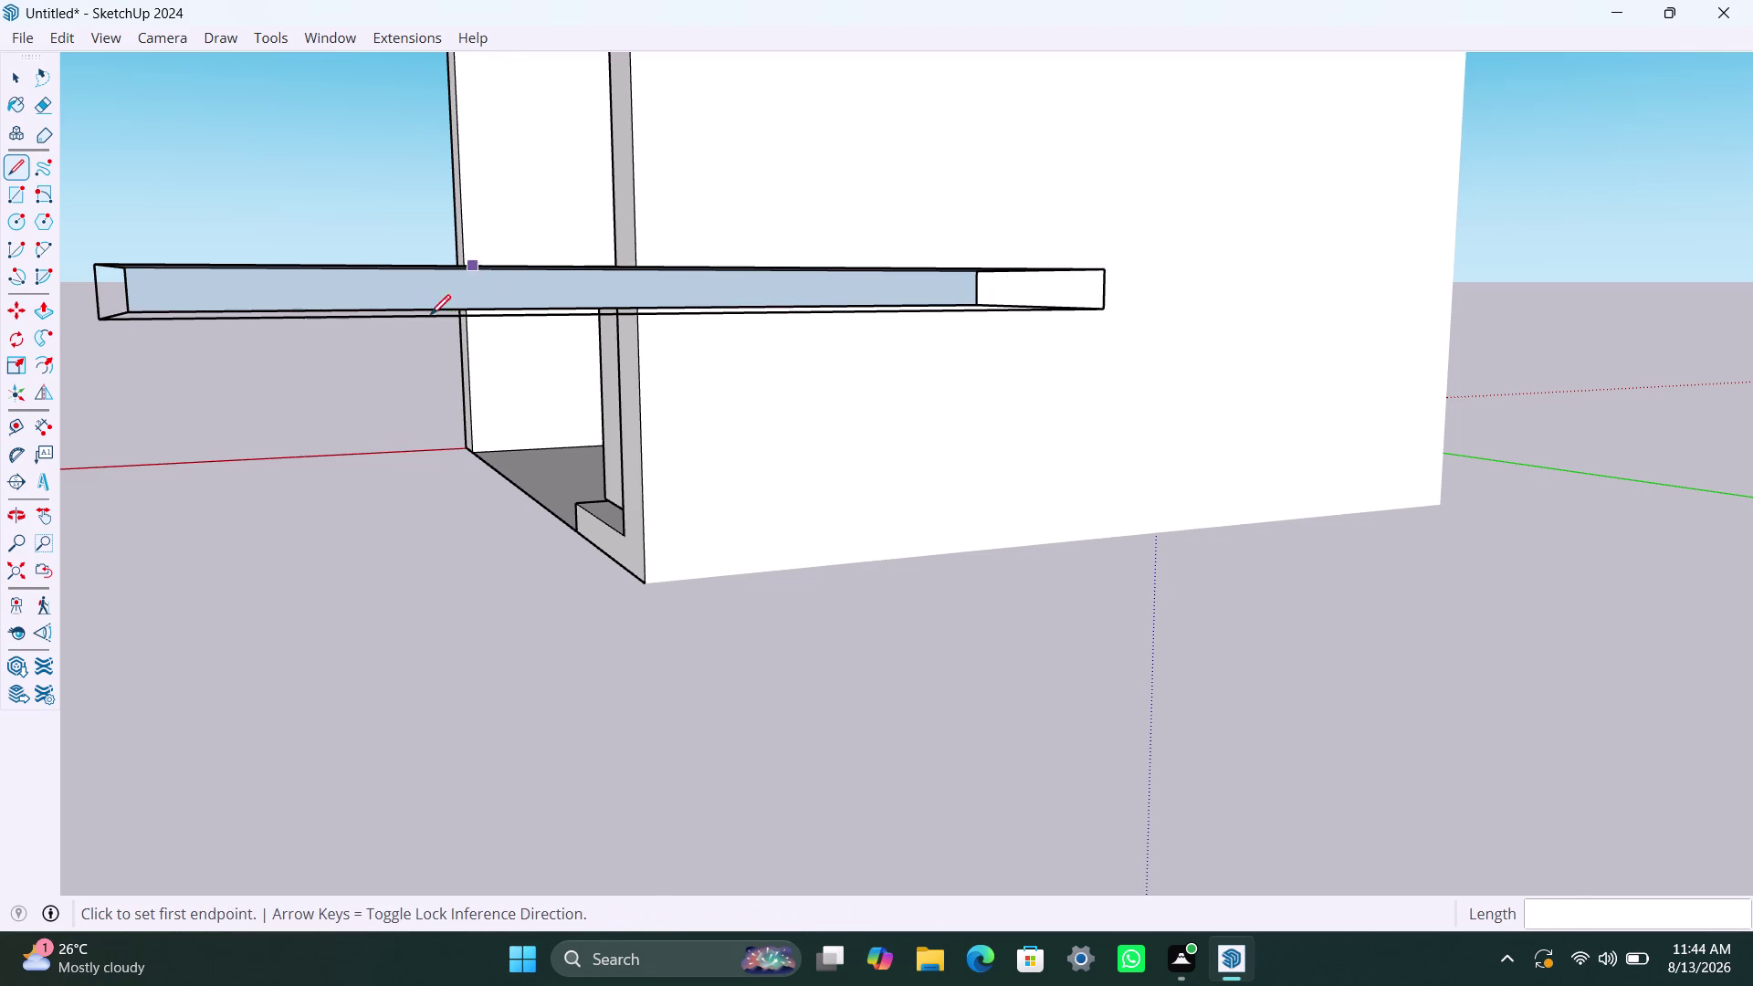
scroll(down, 3)
scroll(down, 3)
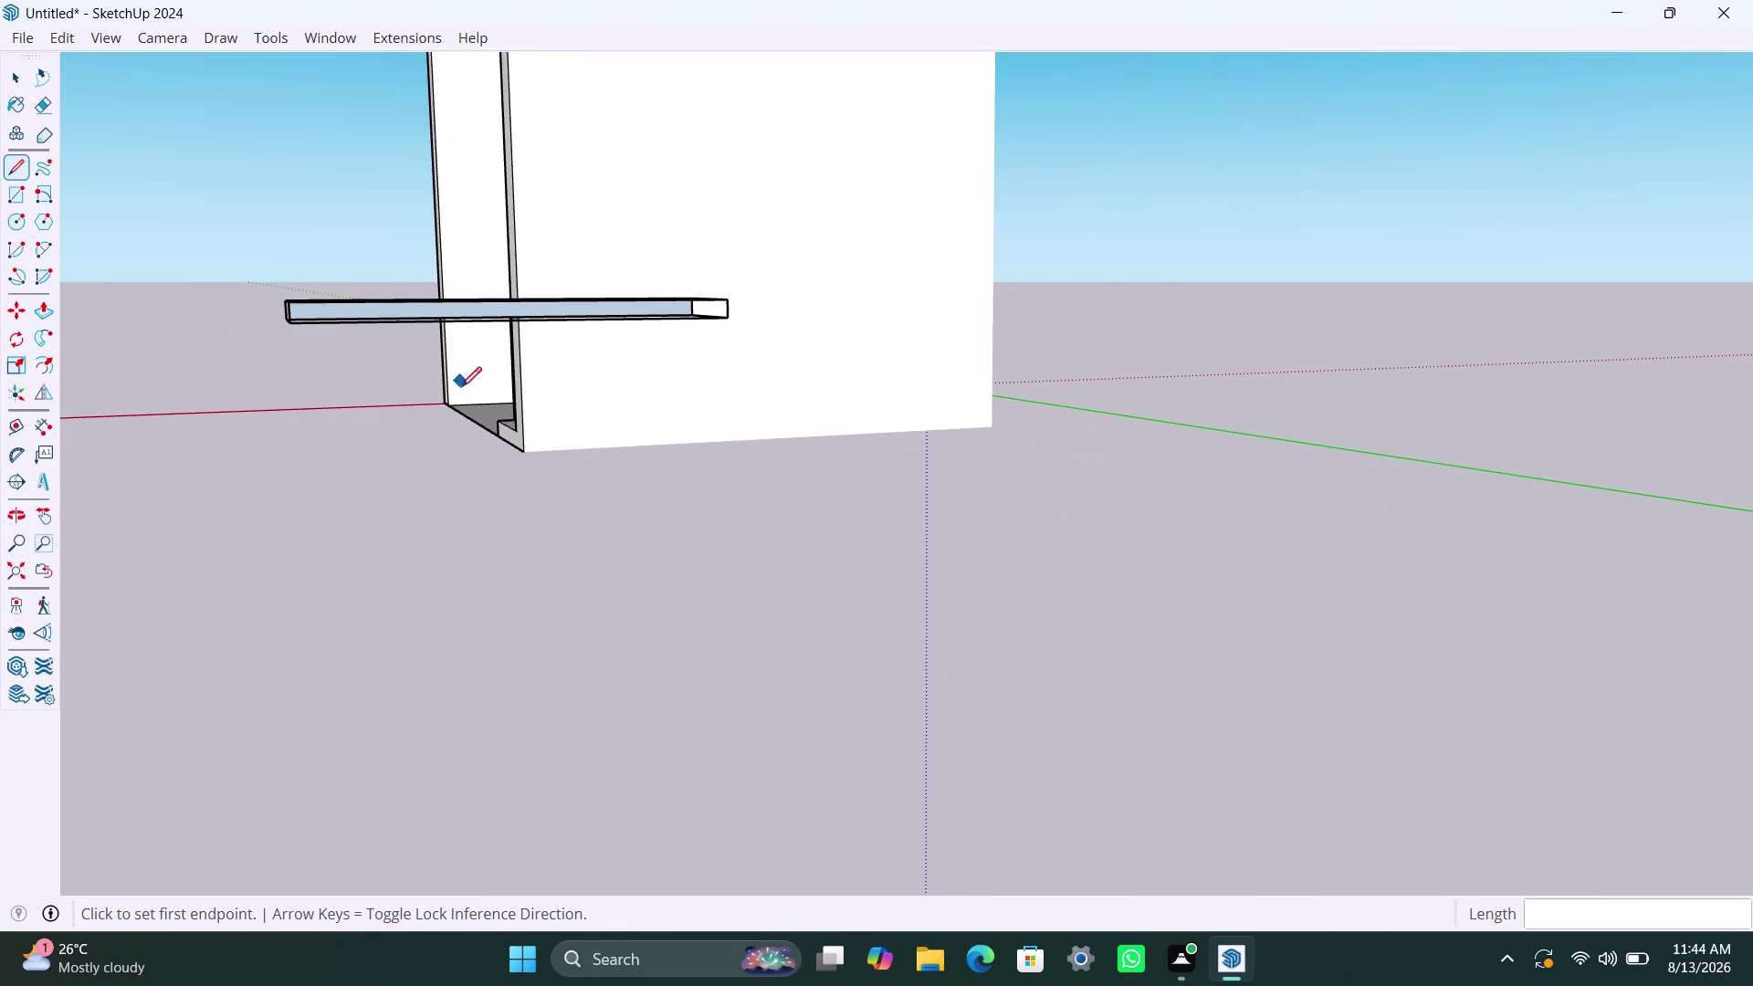
Orbit and zoom in close under the slab, switching to the Select tool.
middle_drag(473, 428, 603, 730)
scroll(up, 3)
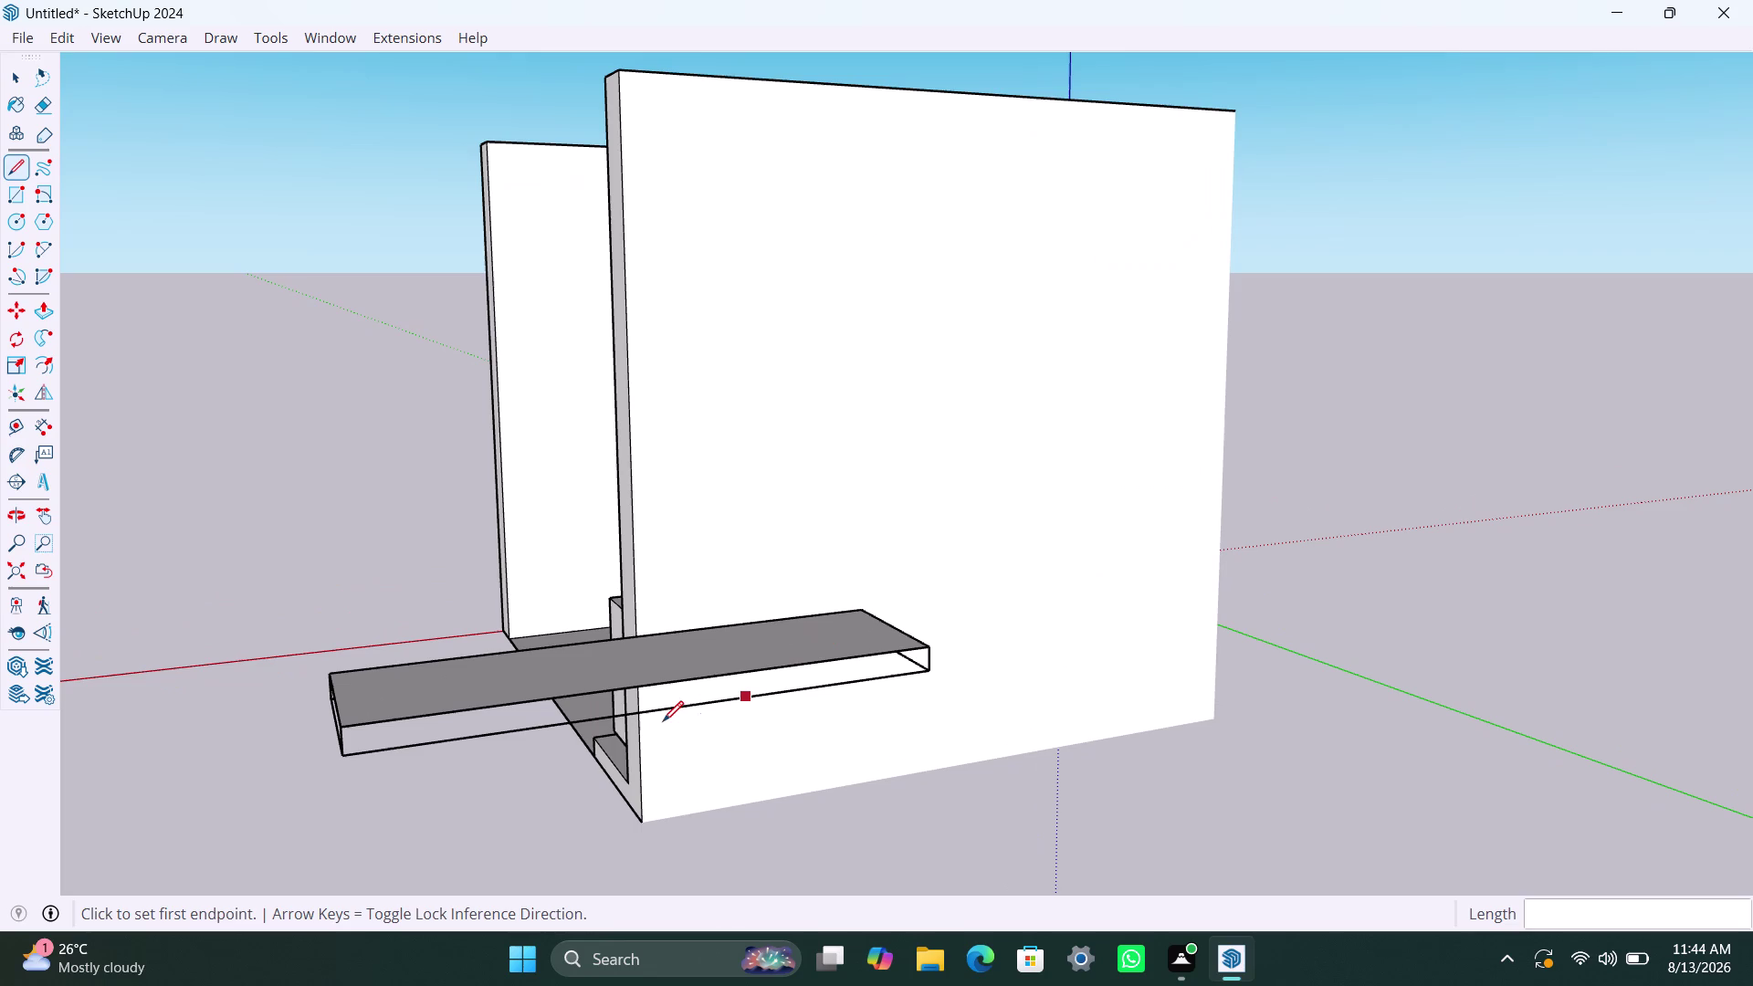
middle_drag(666, 744, 1136, 487)
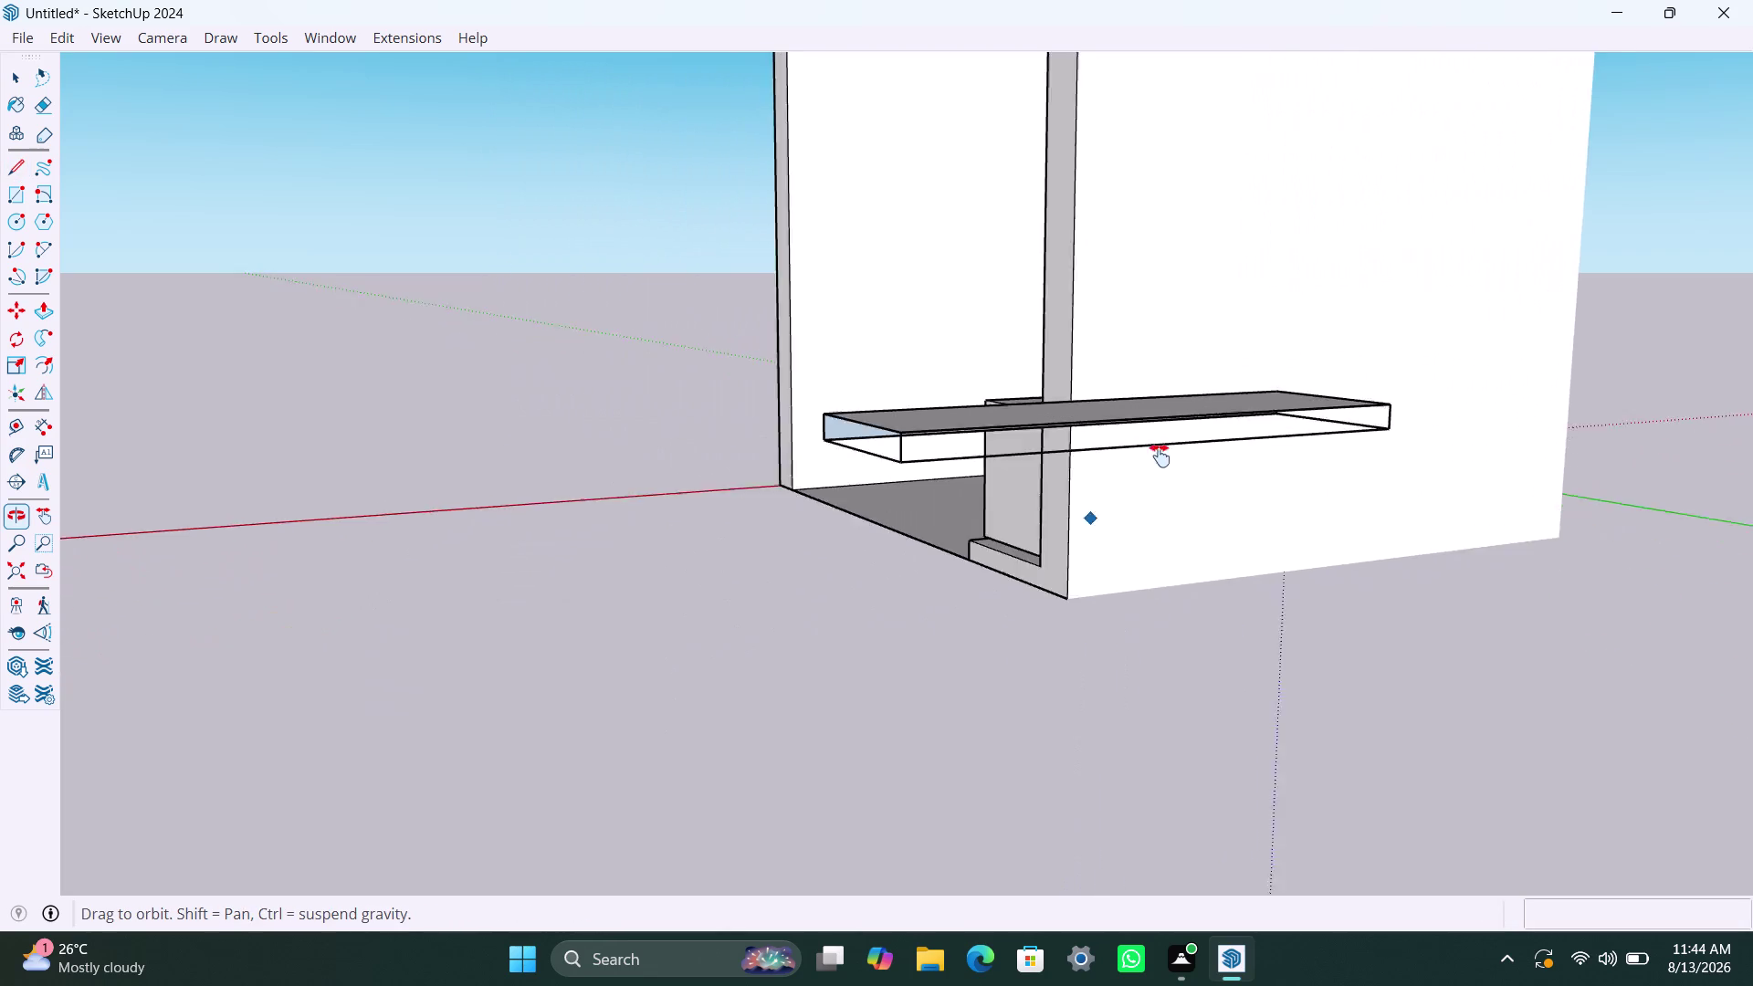
middle_drag(1136, 487, 1164, 448)
scroll(up, 3)
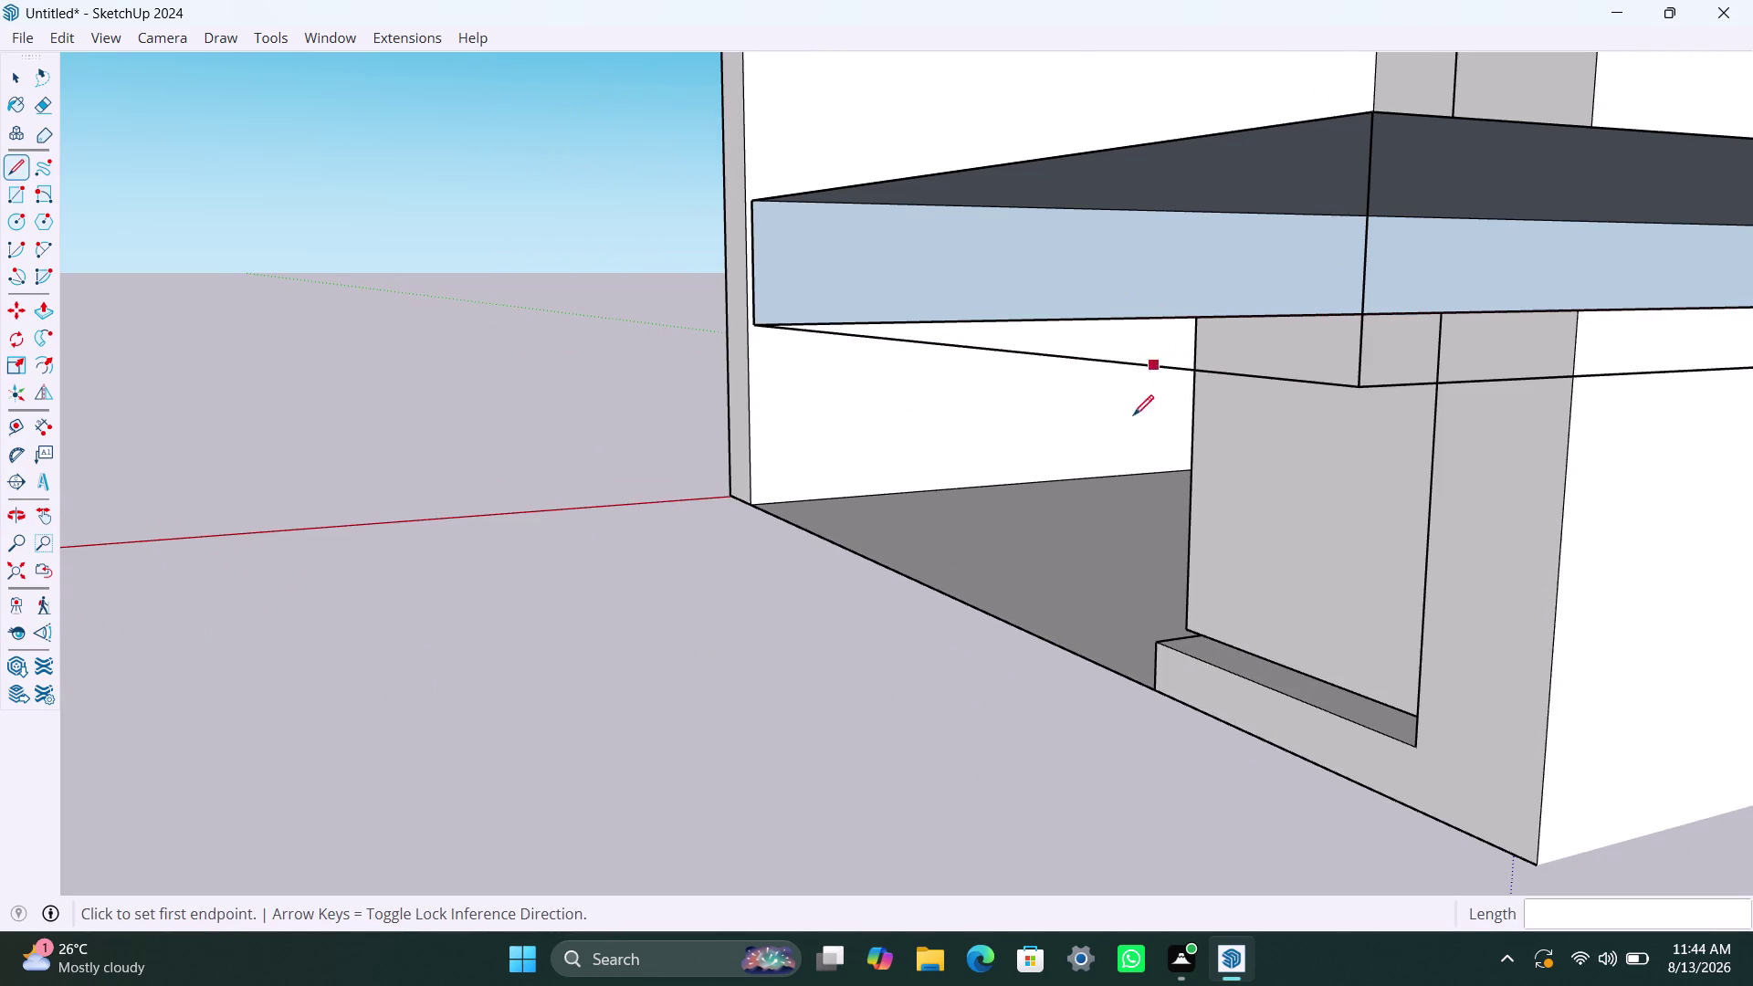
key(space)
key(space)
Select the slab group, inspect its context menu, and delete it.
click(1356, 301)
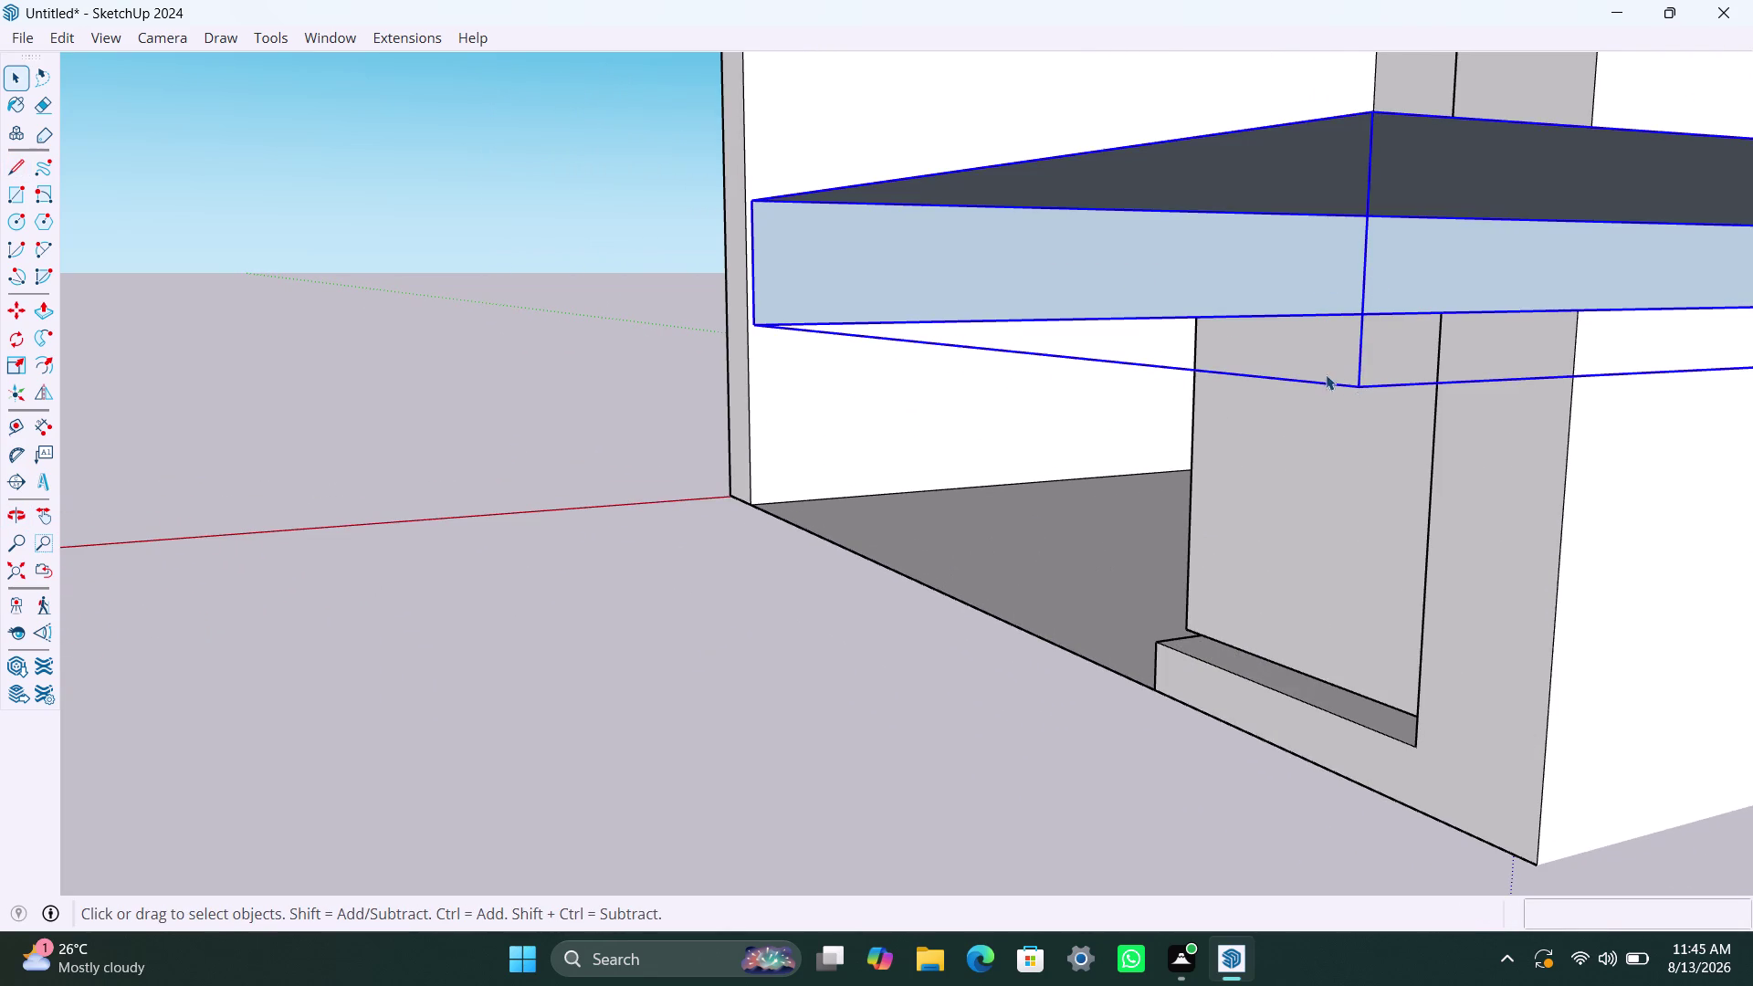
scroll(down, 3)
scroll(down, 3)
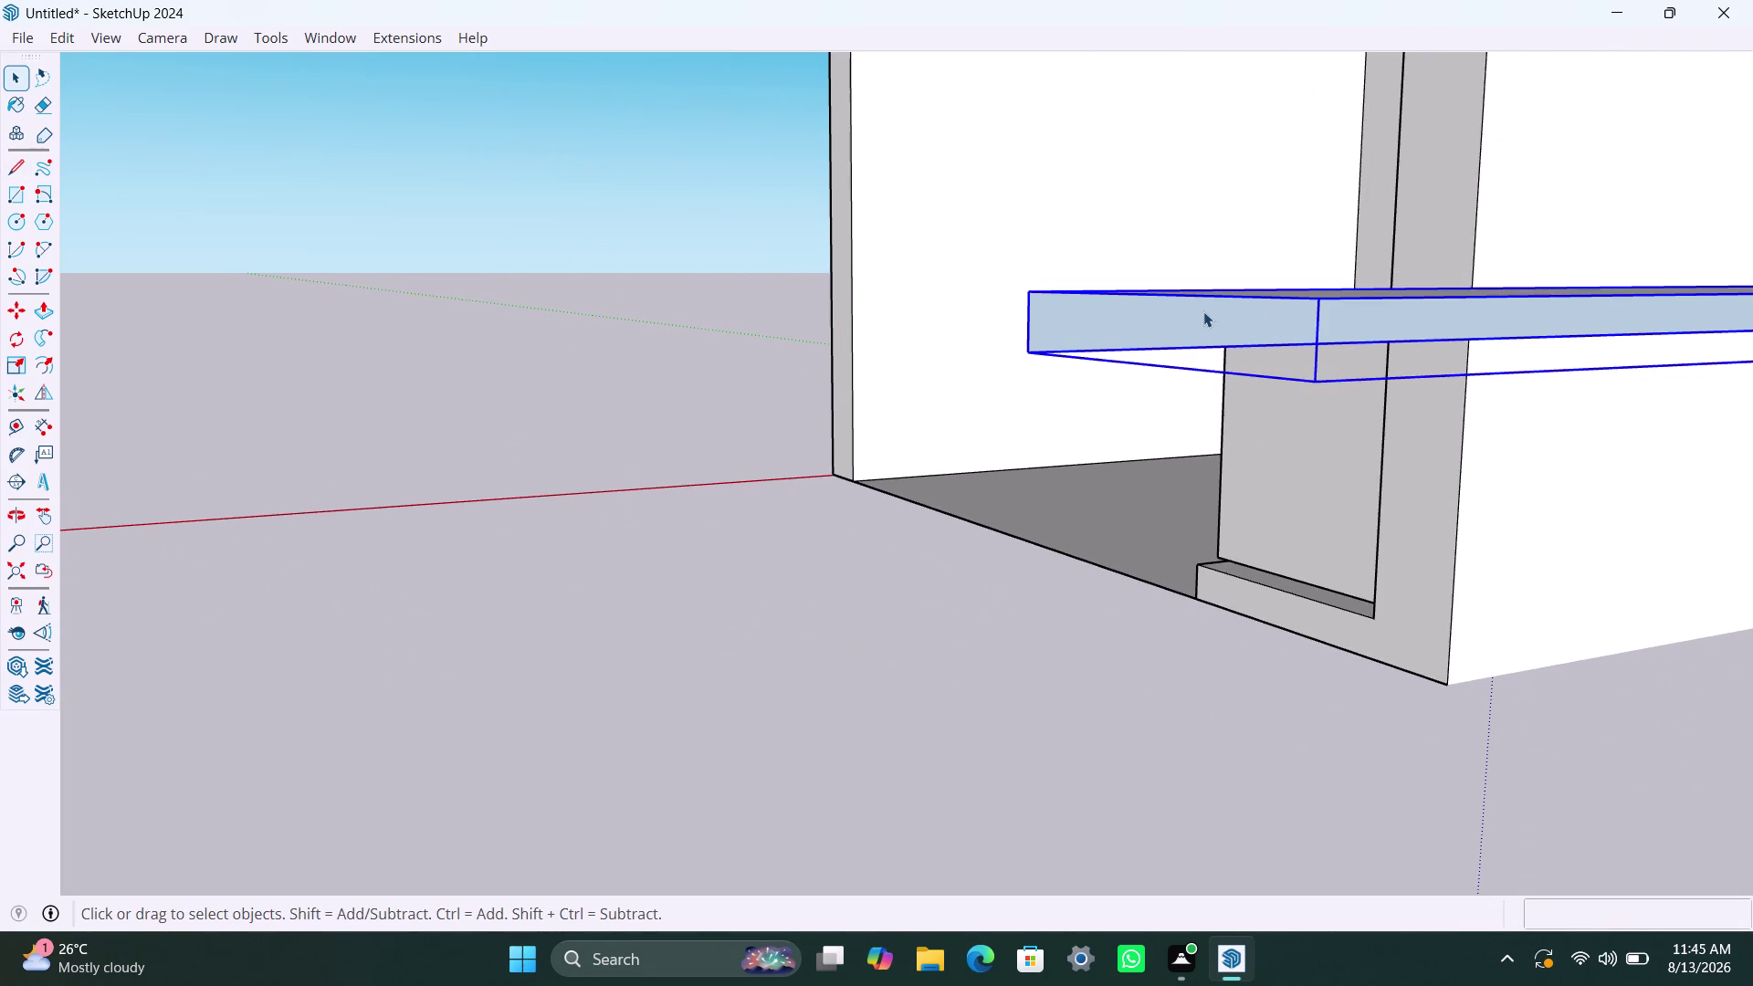
click(1200, 311)
right_click(1230, 302)
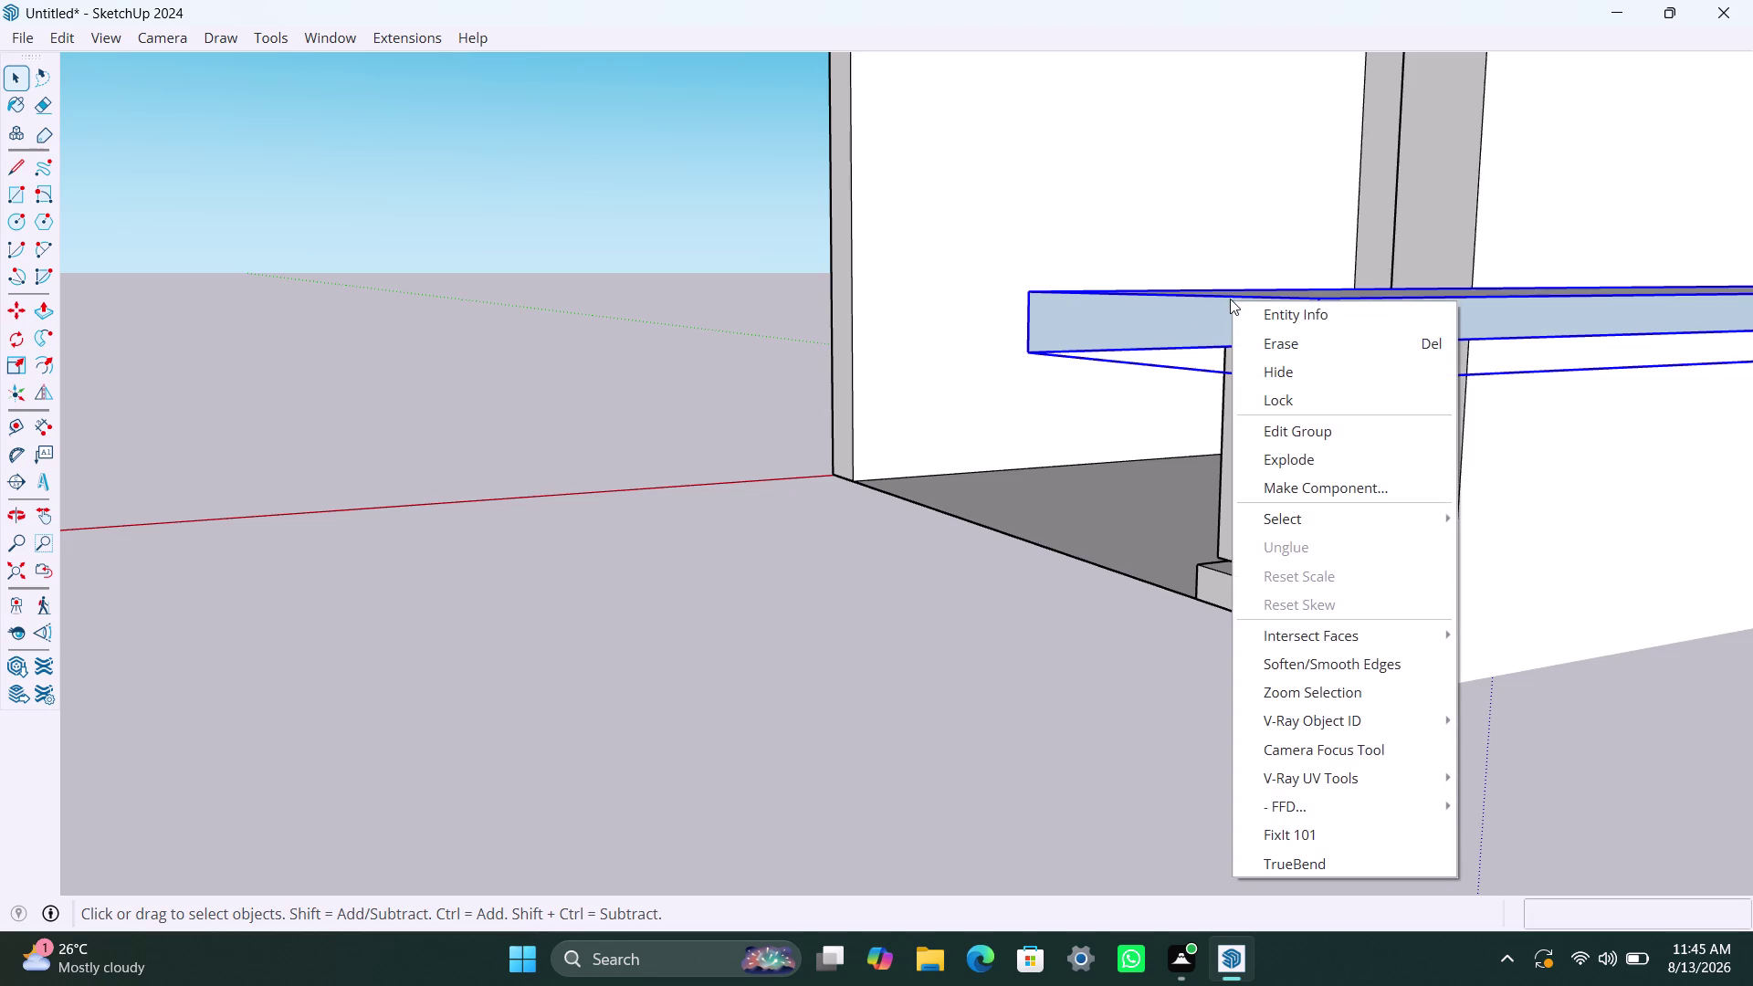
click(1011, 574)
triple_click(1214, 364)
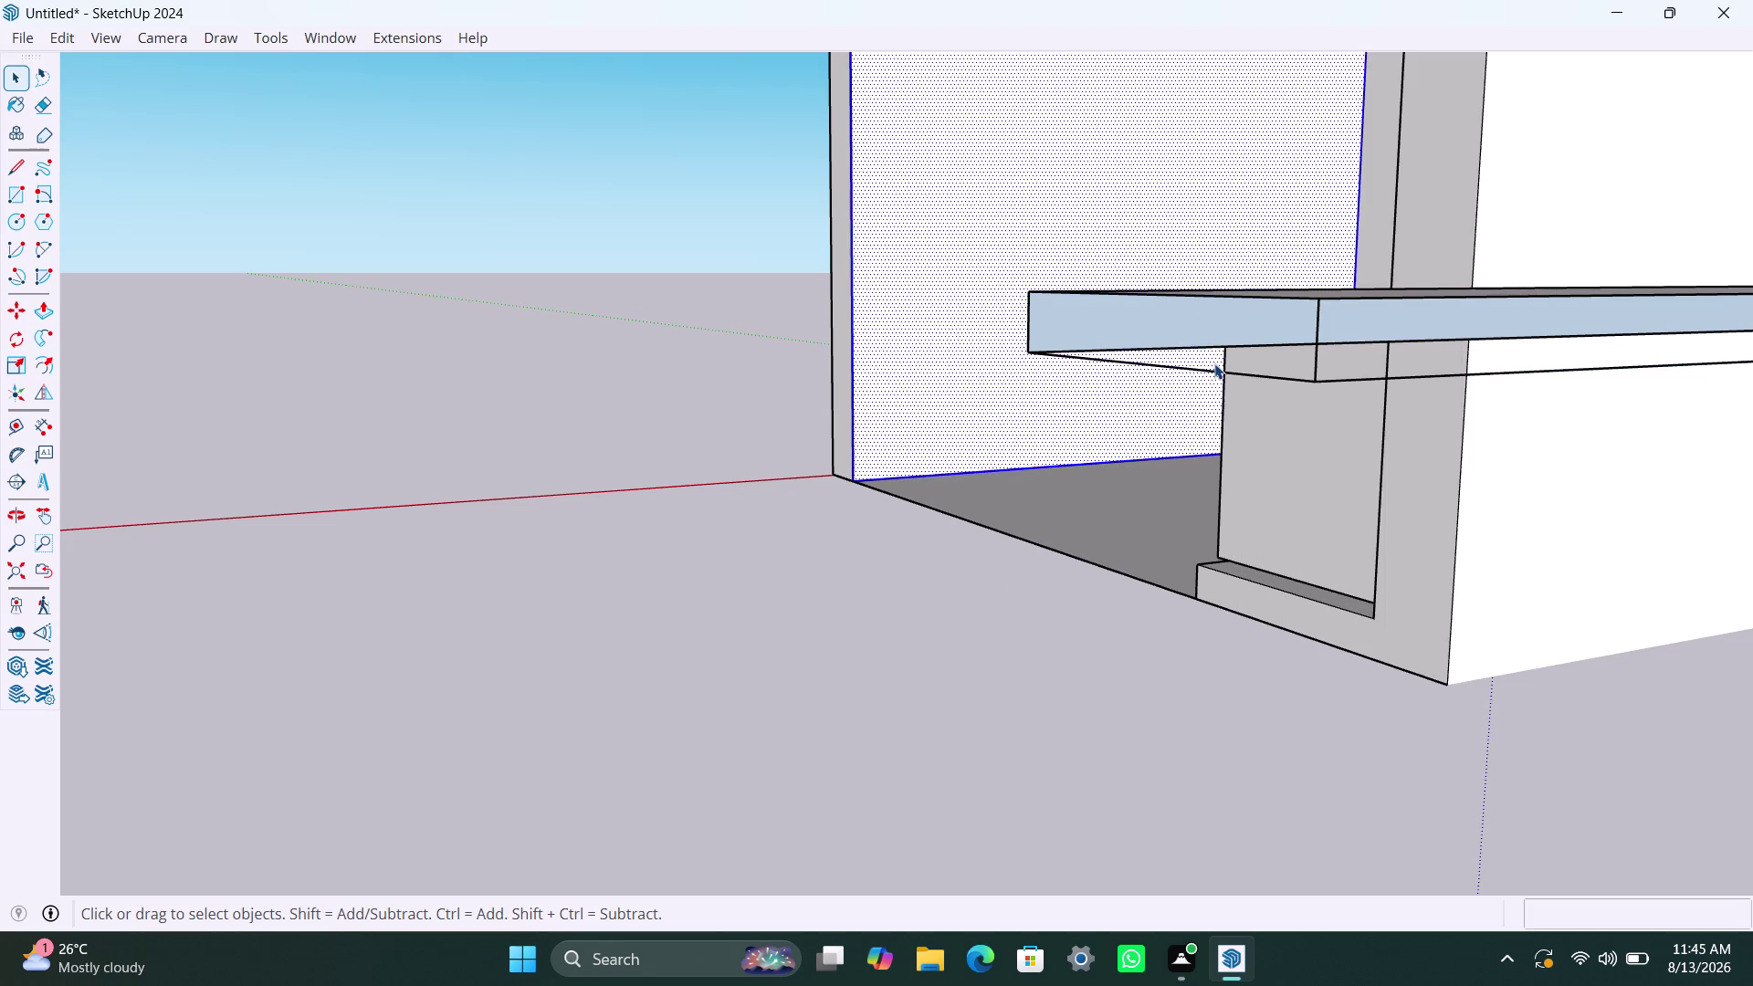
click(1042, 566)
click(1205, 302)
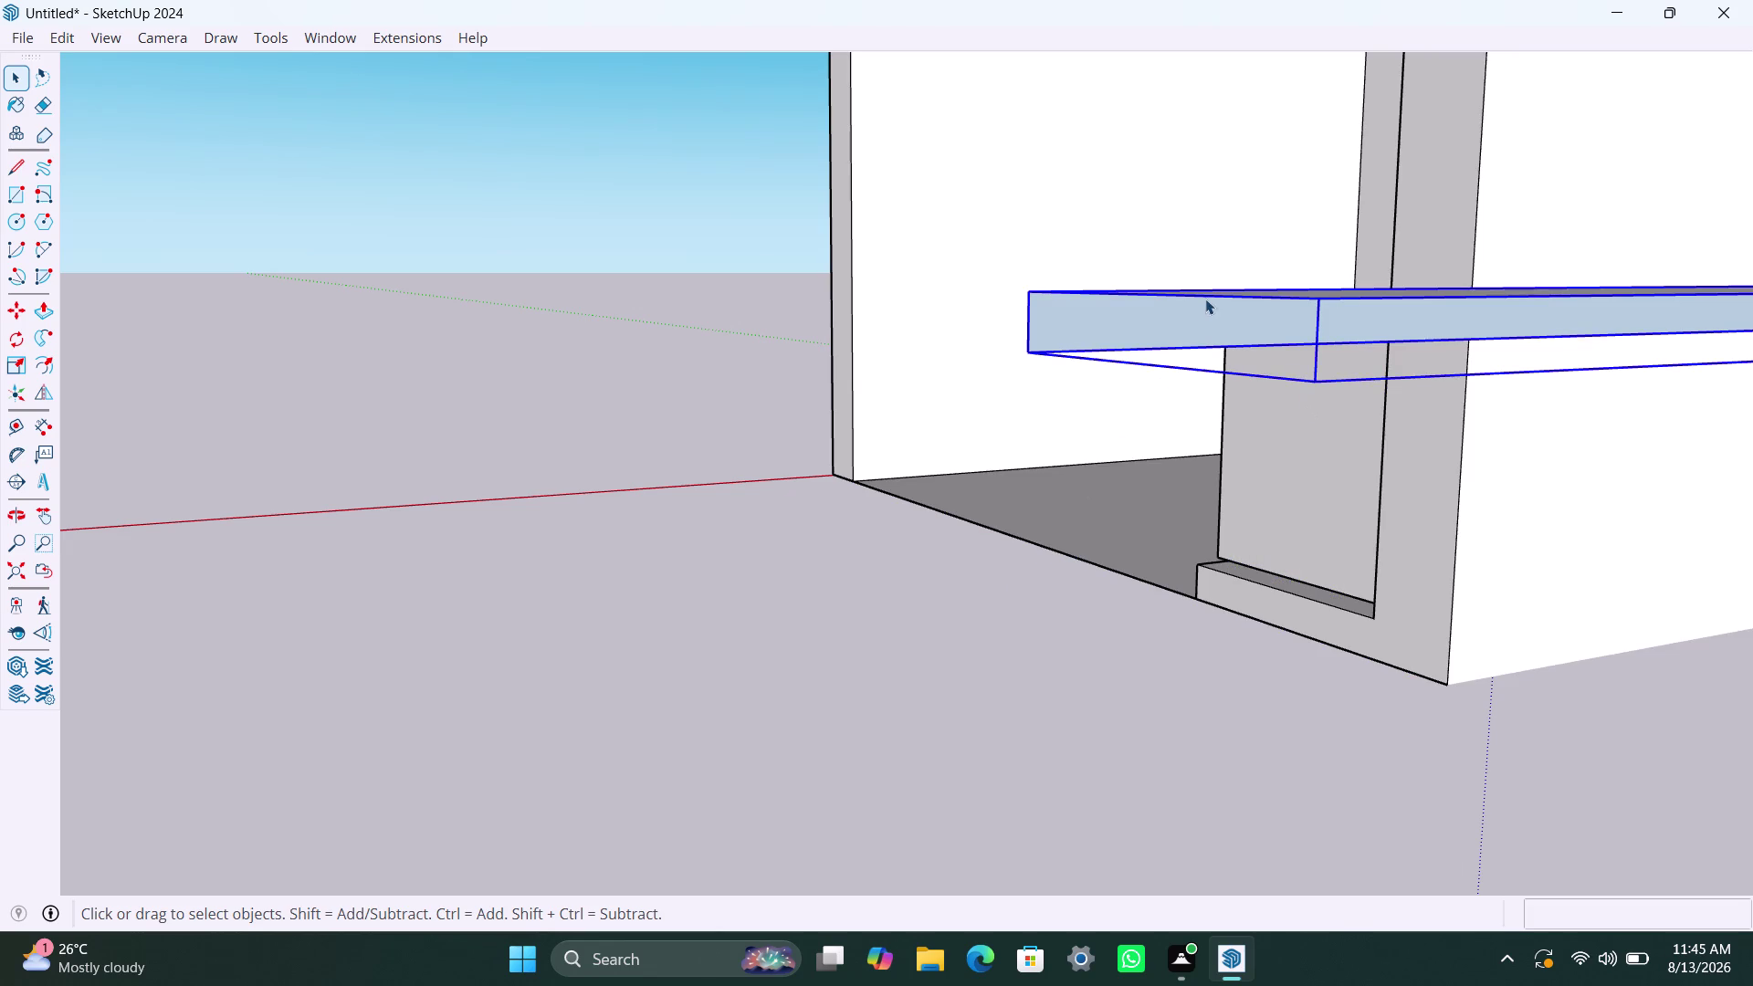
key(Delete)
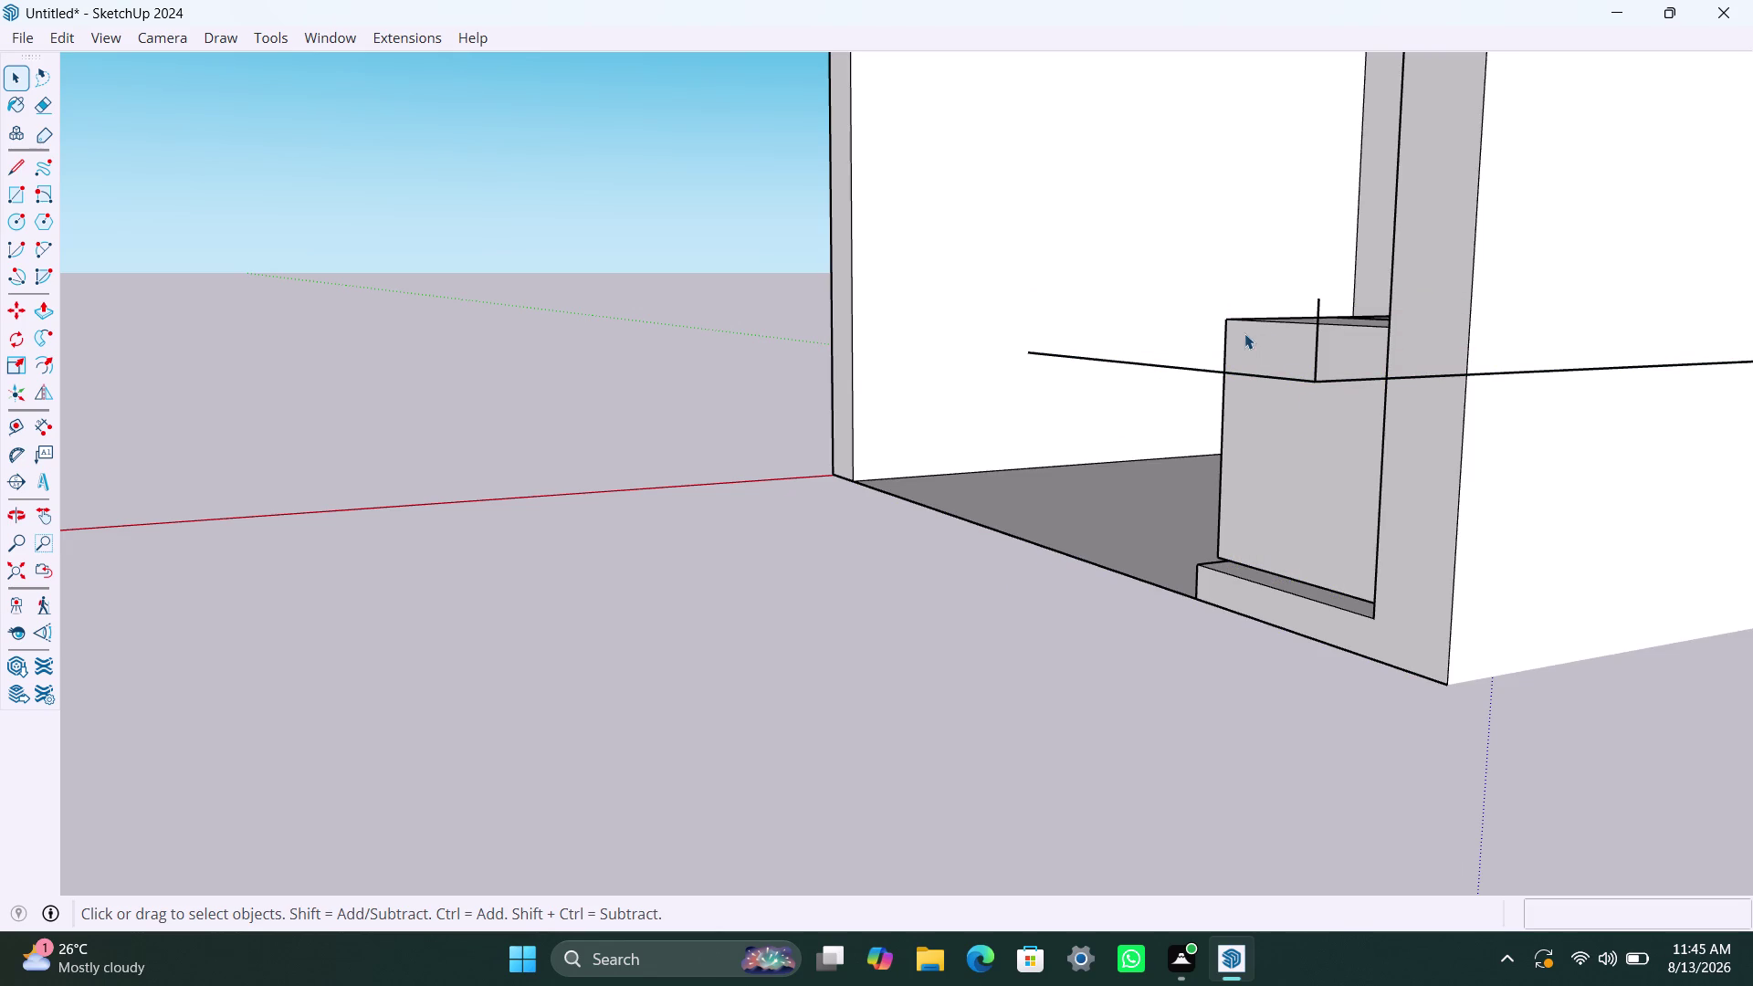
Swing the view away from the slab to see the whole room.
scroll(down, 3)
middle_drag(1151, 409, 782, 519)
drag(740, 321, 740, 337)
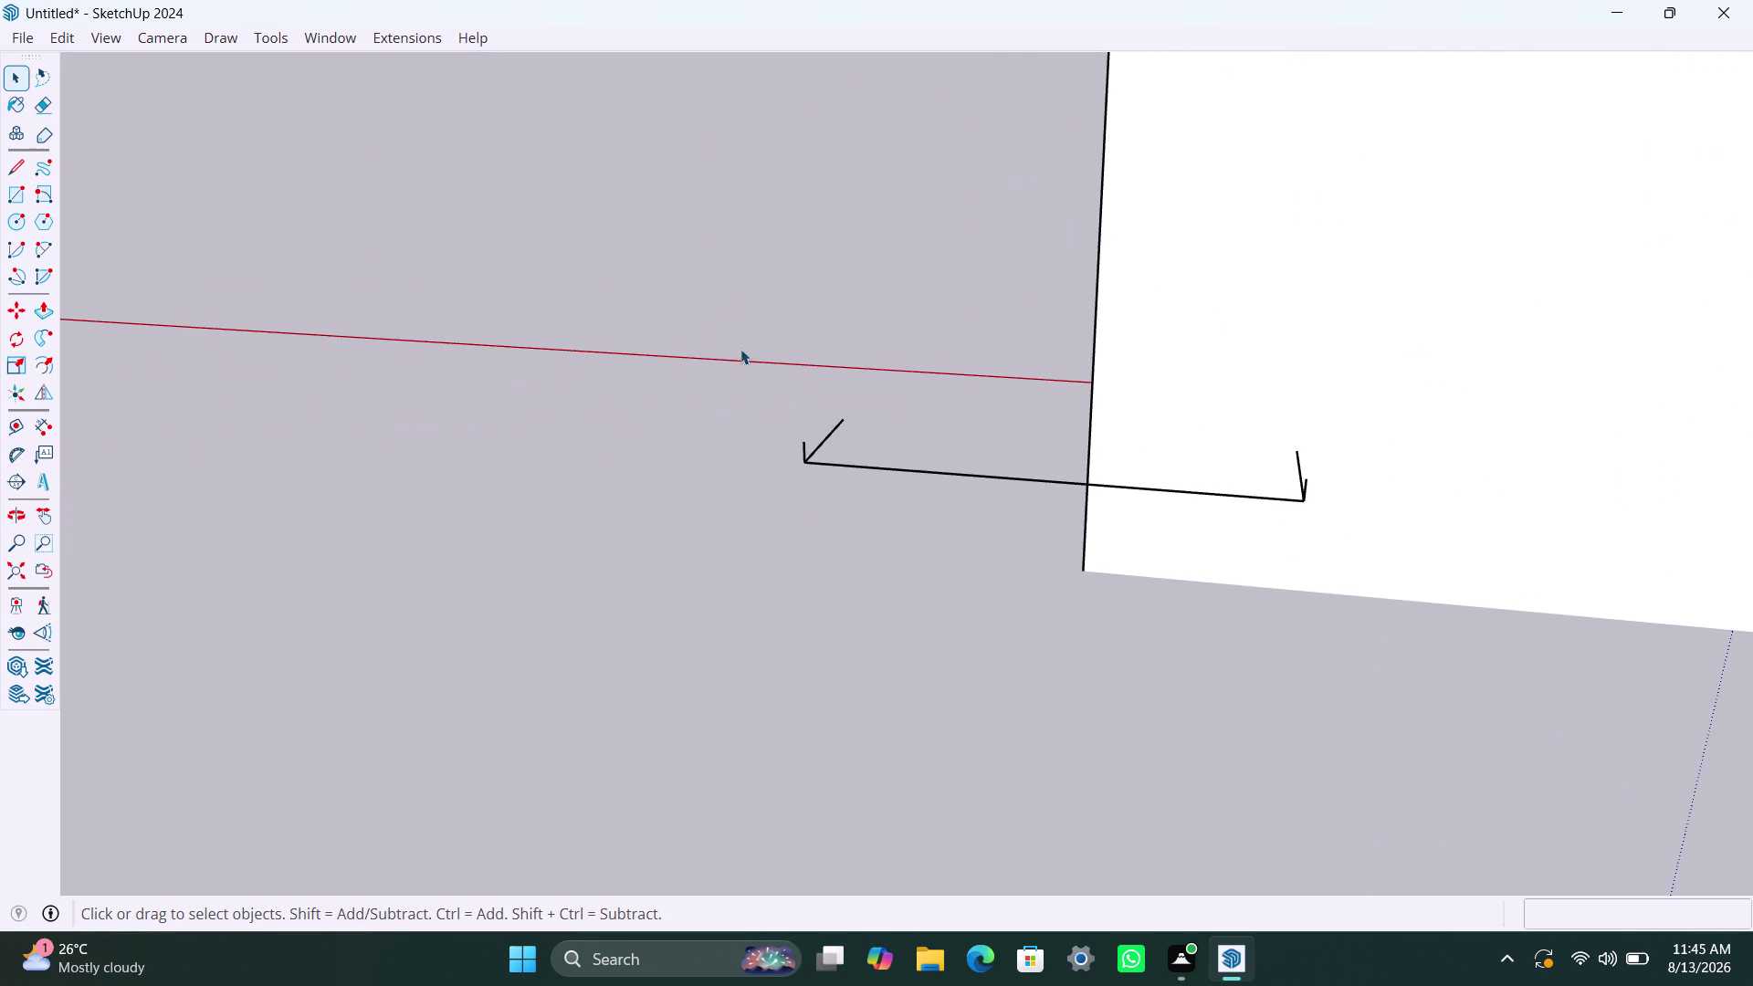
drag(739, 337, 1409, 590)
key(Delete)
scroll(down, 3)
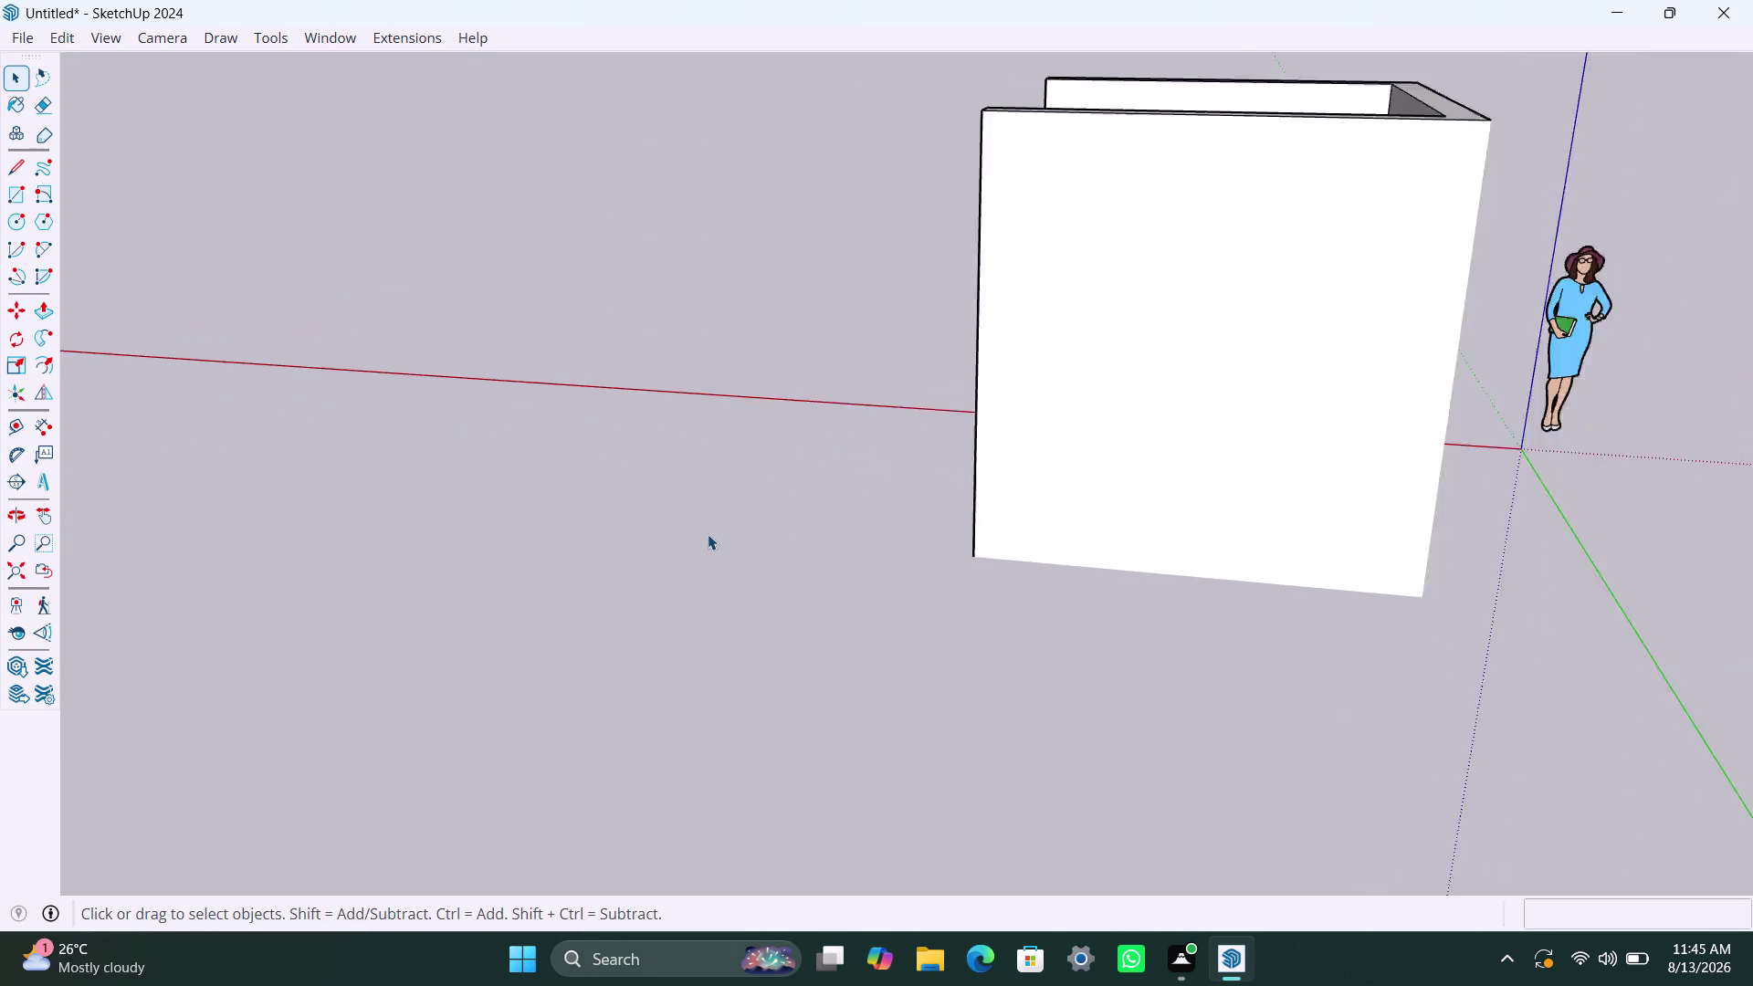
scroll(up, 3)
scroll(up, 3)
Undo eleven times to restore the deleted slab and earlier edits.
key(ctrl+z)
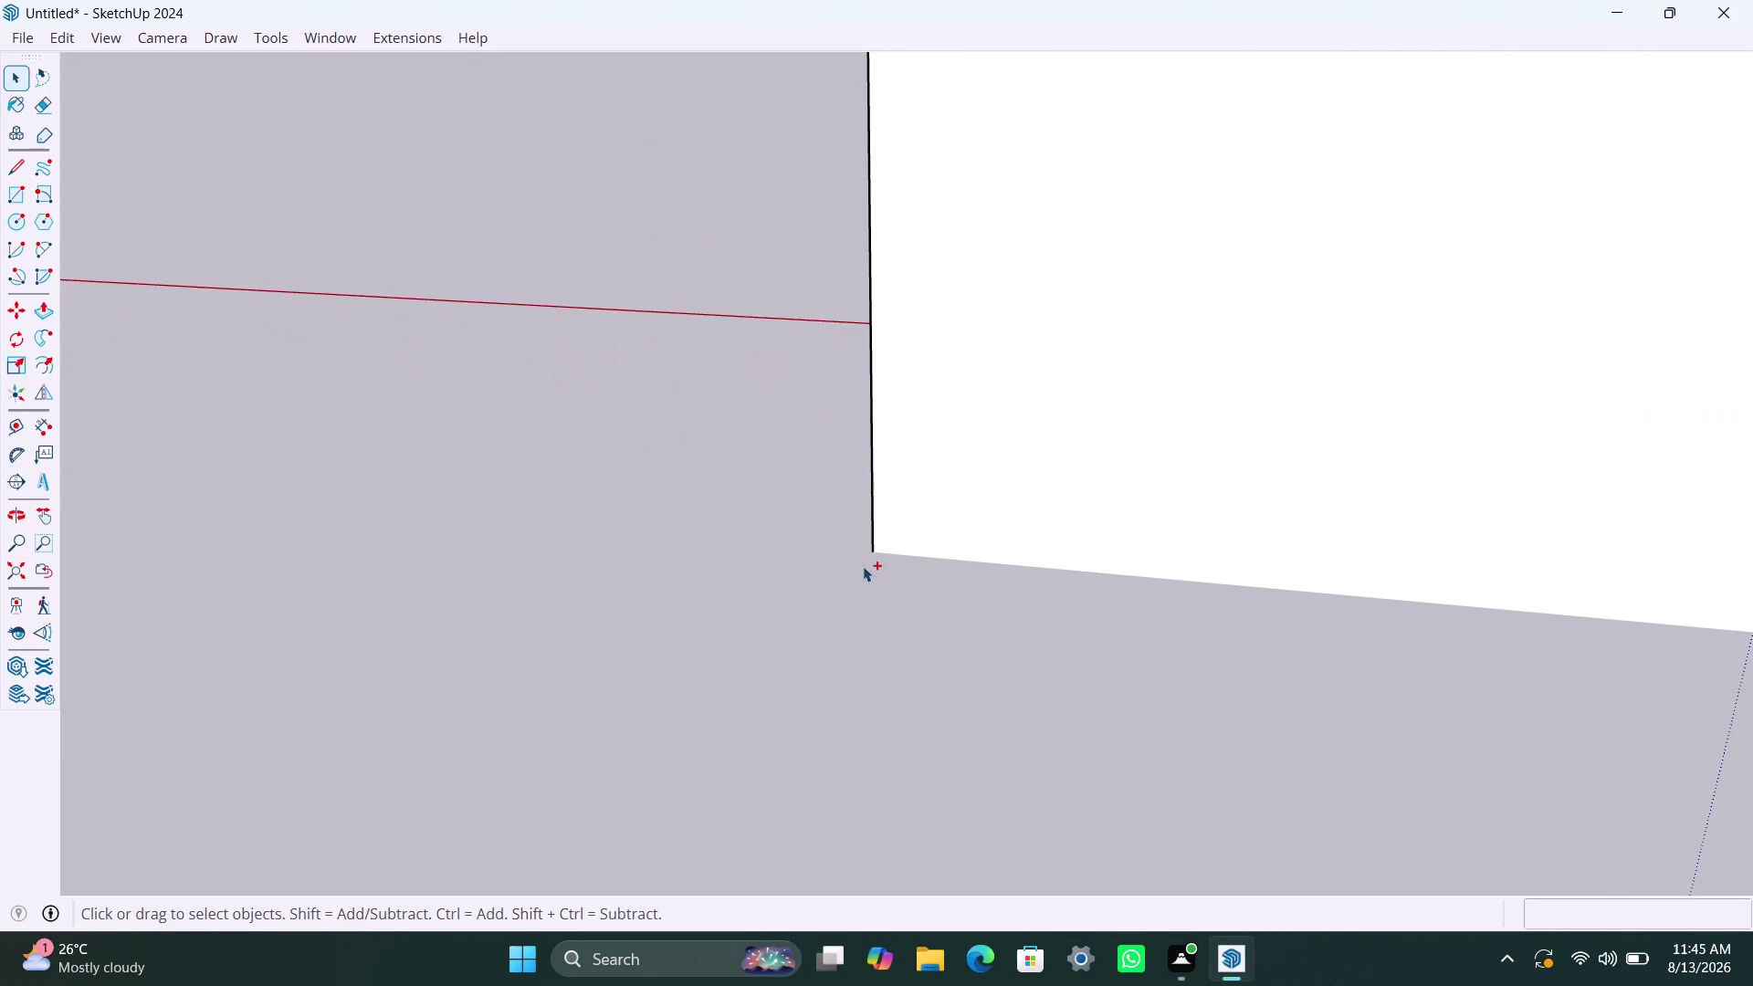
key(ctrl+z)
key(ctrl+z)
key(ctrl+z)
key(ctrl+z)
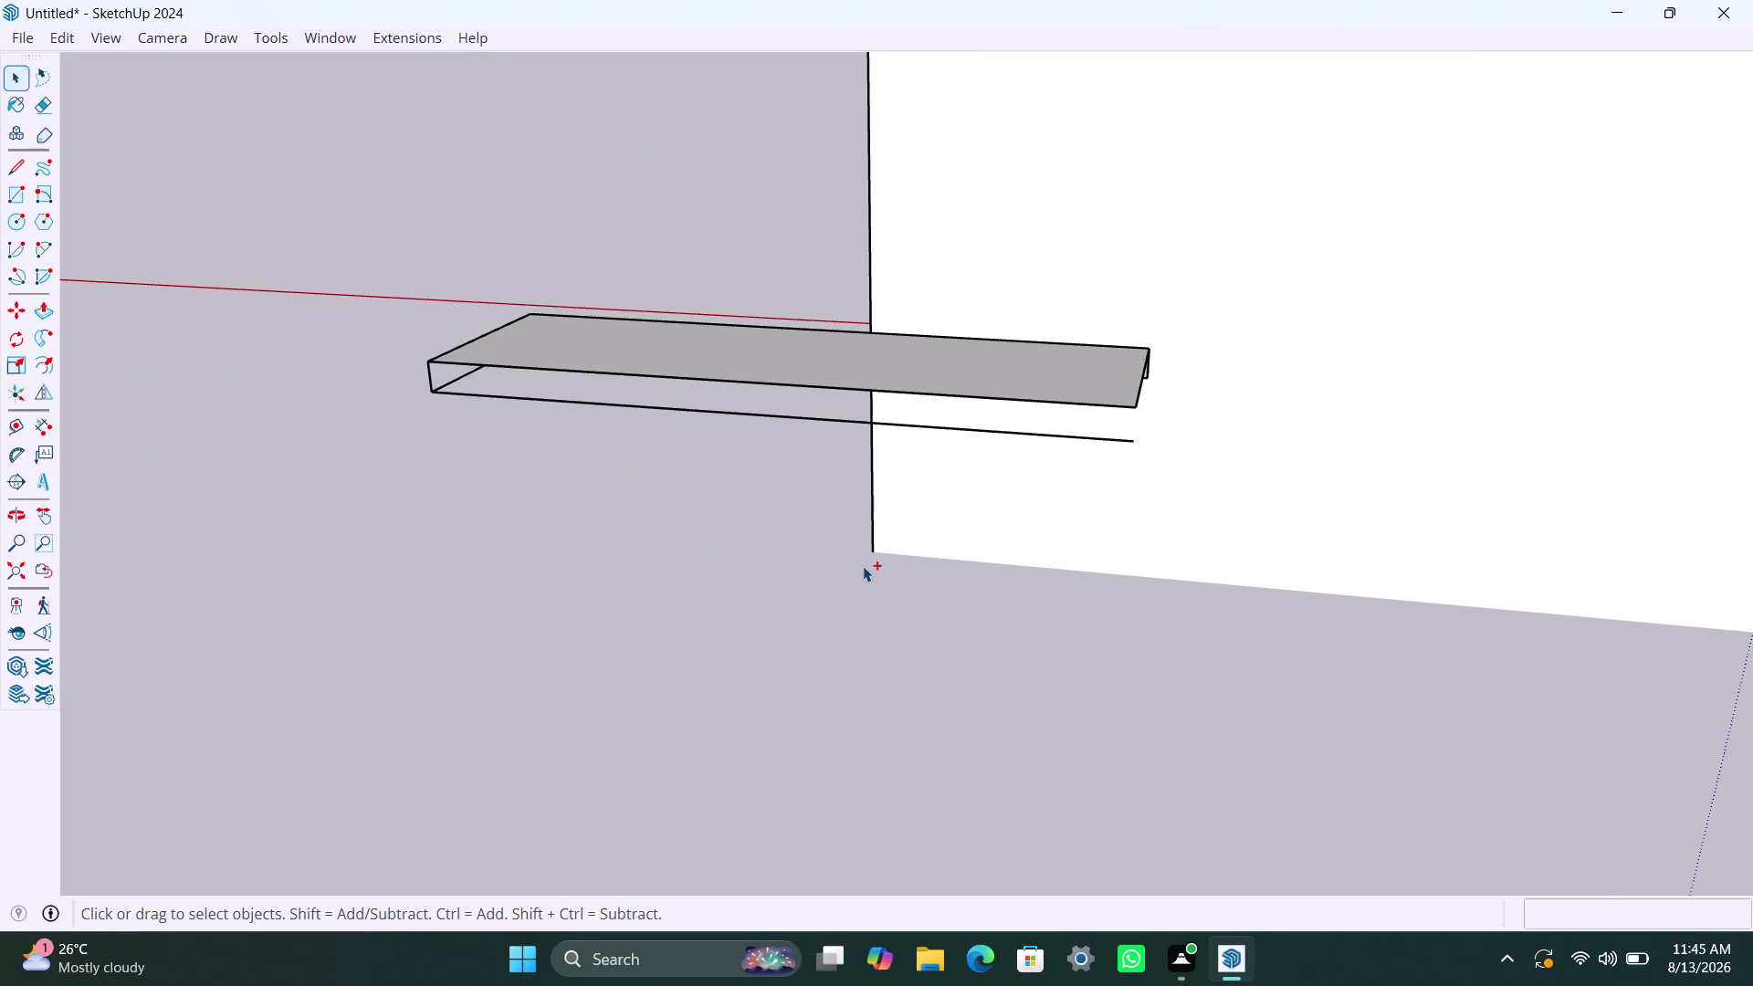
key(ctrl+z)
key(ctrl+z)
key(ctrl+z)
key(ctrl+z)
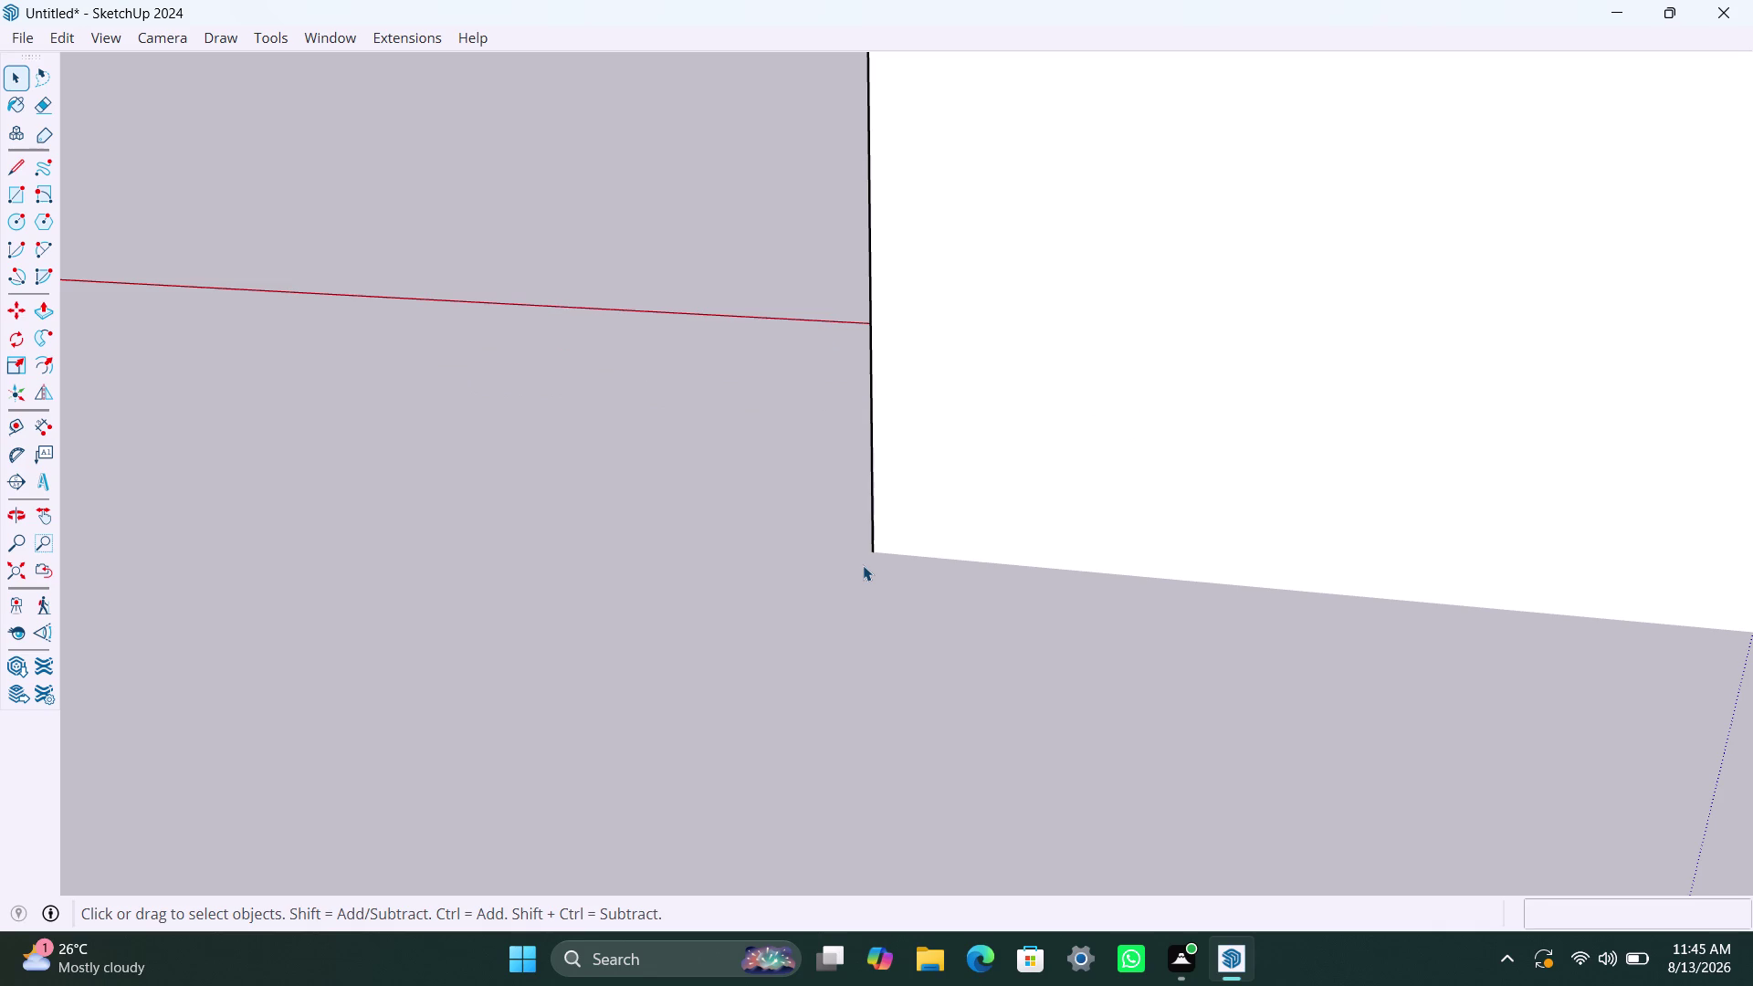
key(ctrl+z)
key(ctrl+z)
Orbit to the sideboard inside the room and select its top panel.
scroll(down, 3)
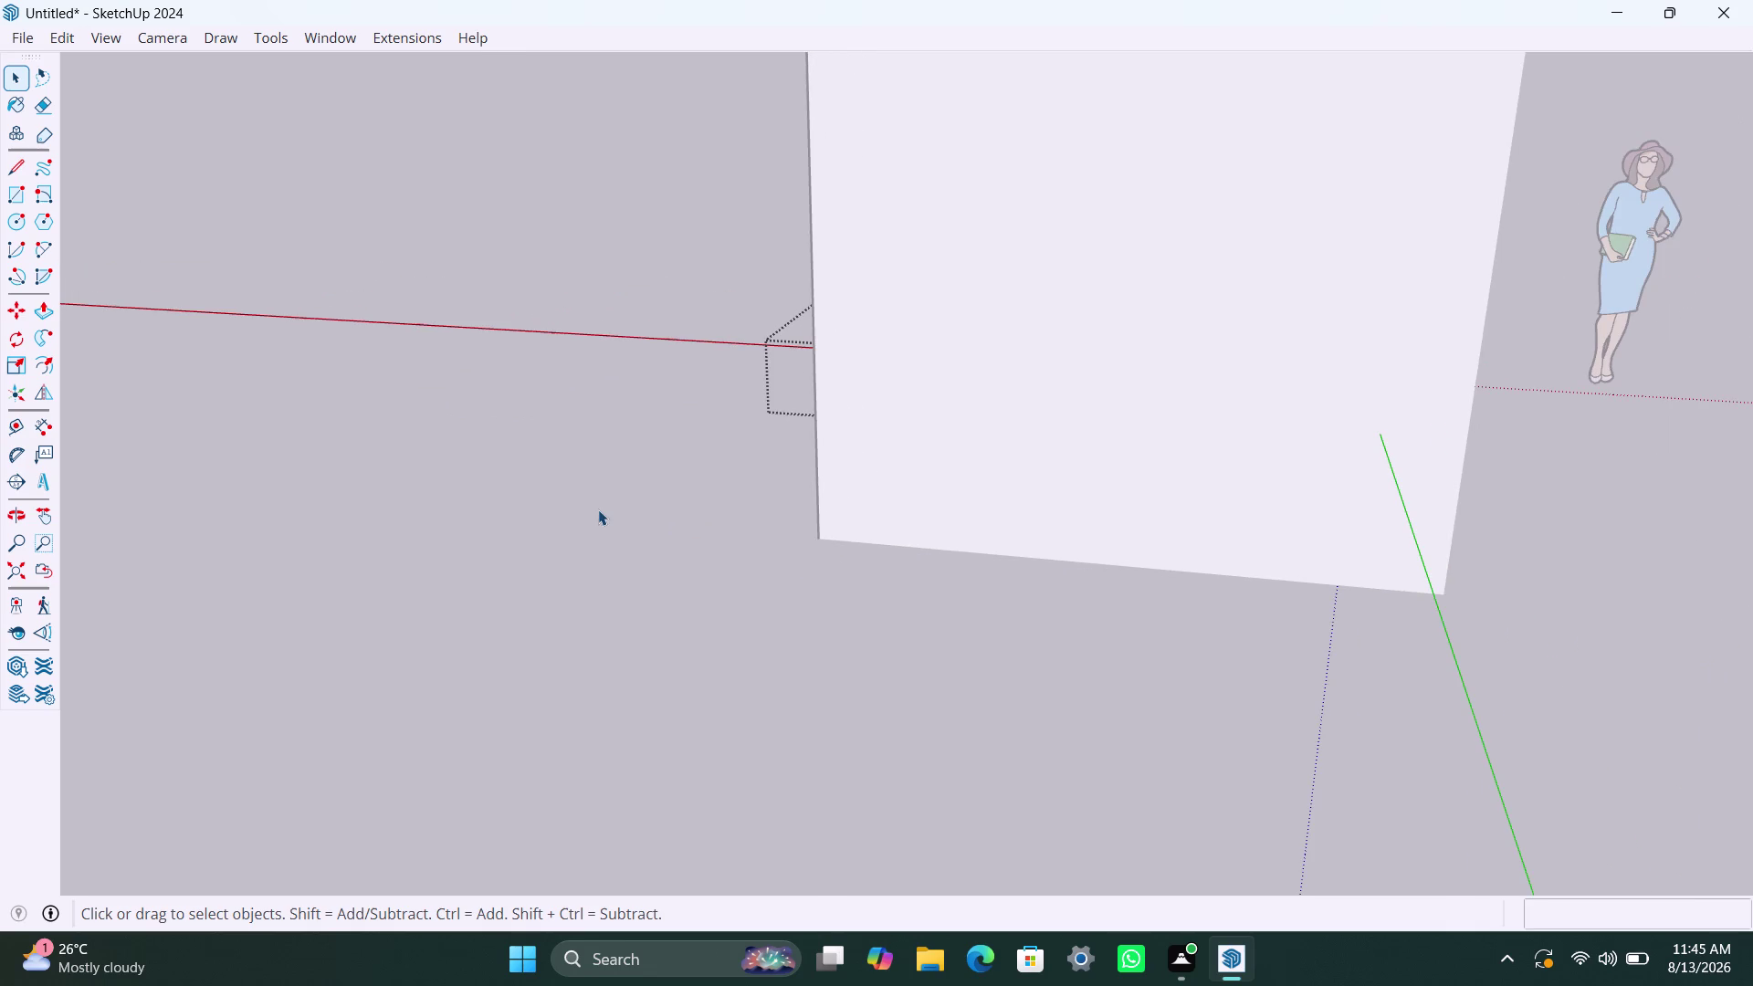
middle_drag(596, 514, 976, 637)
scroll(down, 3)
middle_drag(724, 591, 958, 732)
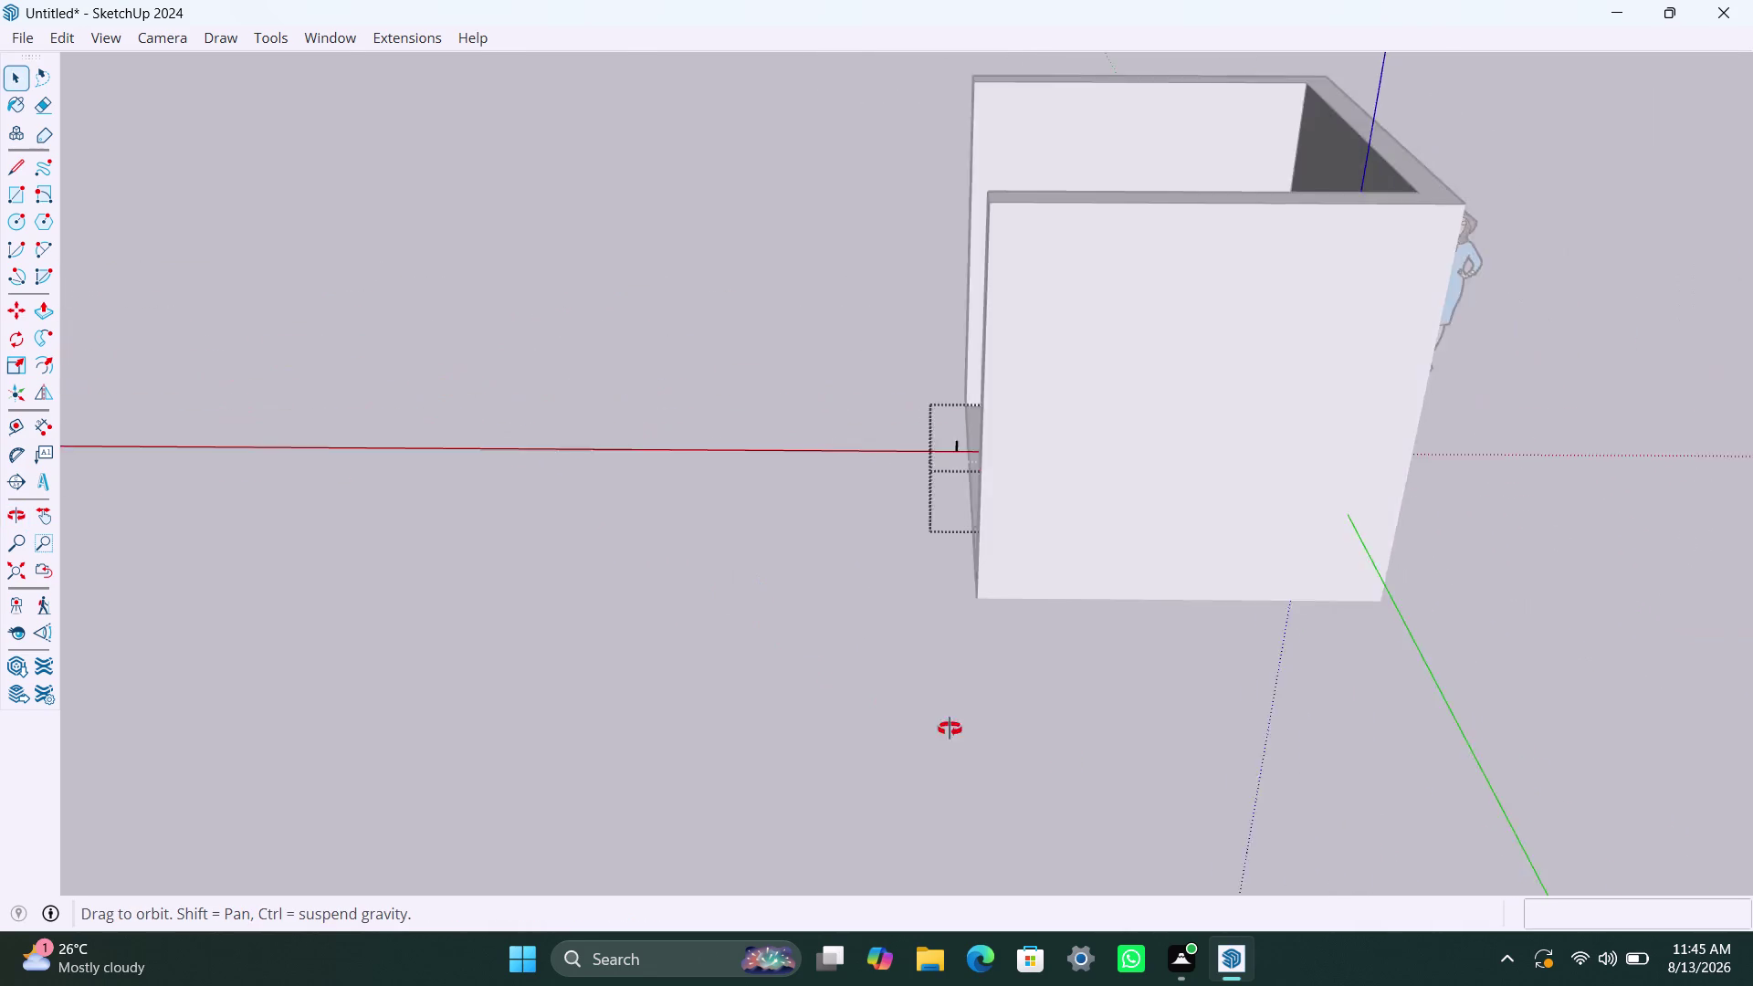
middle_drag(959, 732, 1706, 535)
middle_drag(831, 506, 1034, 597)
click(1222, 530)
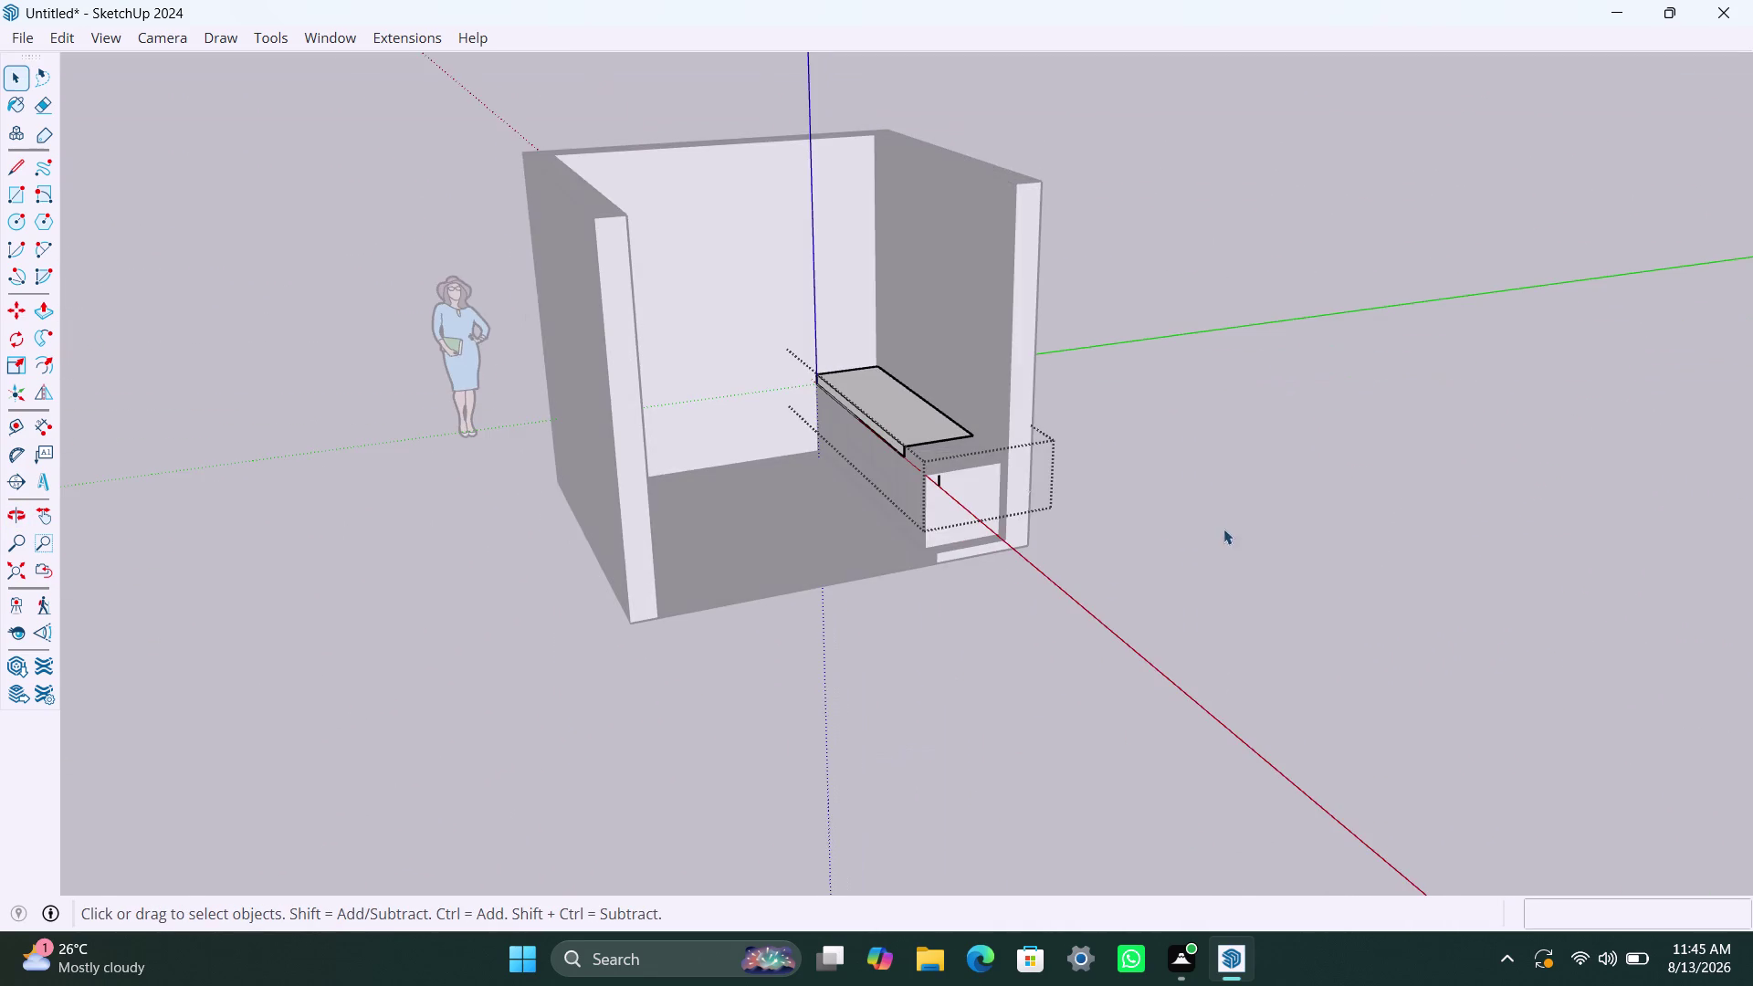
scroll(up, 3)
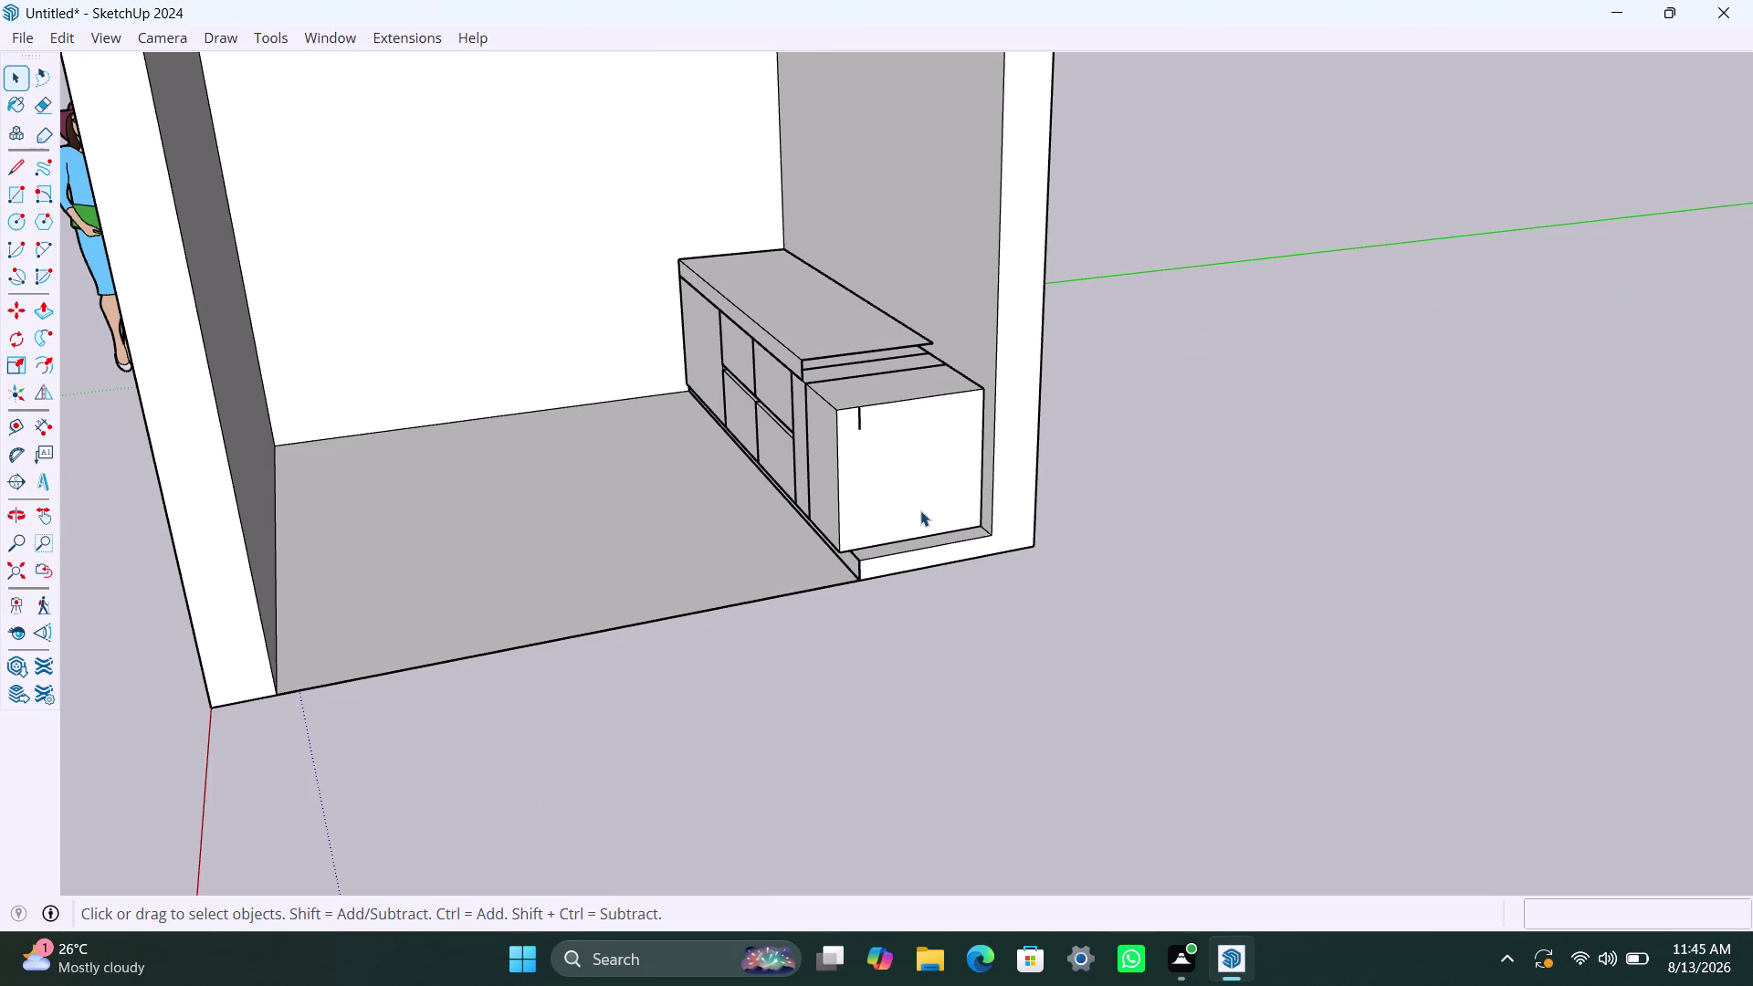
scroll(up, 3)
Undo the recent sideboard edits until the top panel is gone.
key(ctrl+z)
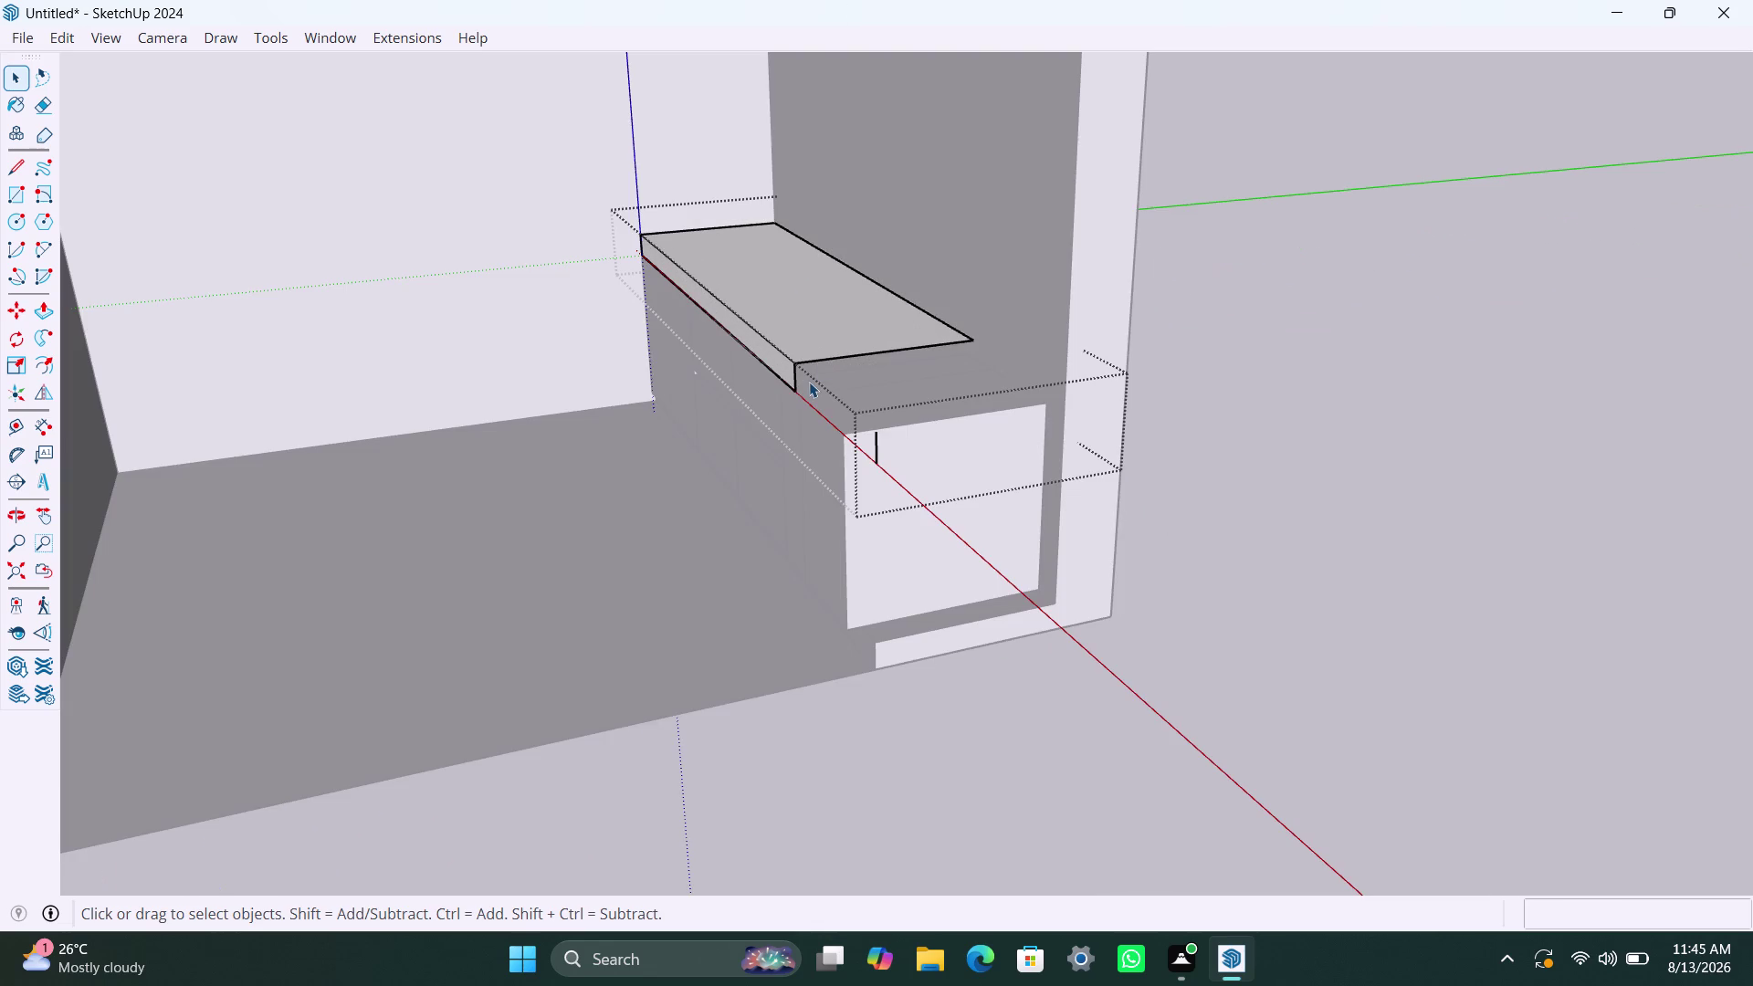
key(ctrl+z)
key(ctrl+z)
key(ctrl+z)
key(ctrl+z)
key(ctrl+z)
key(ctrl+z)
key(ctrl+z)
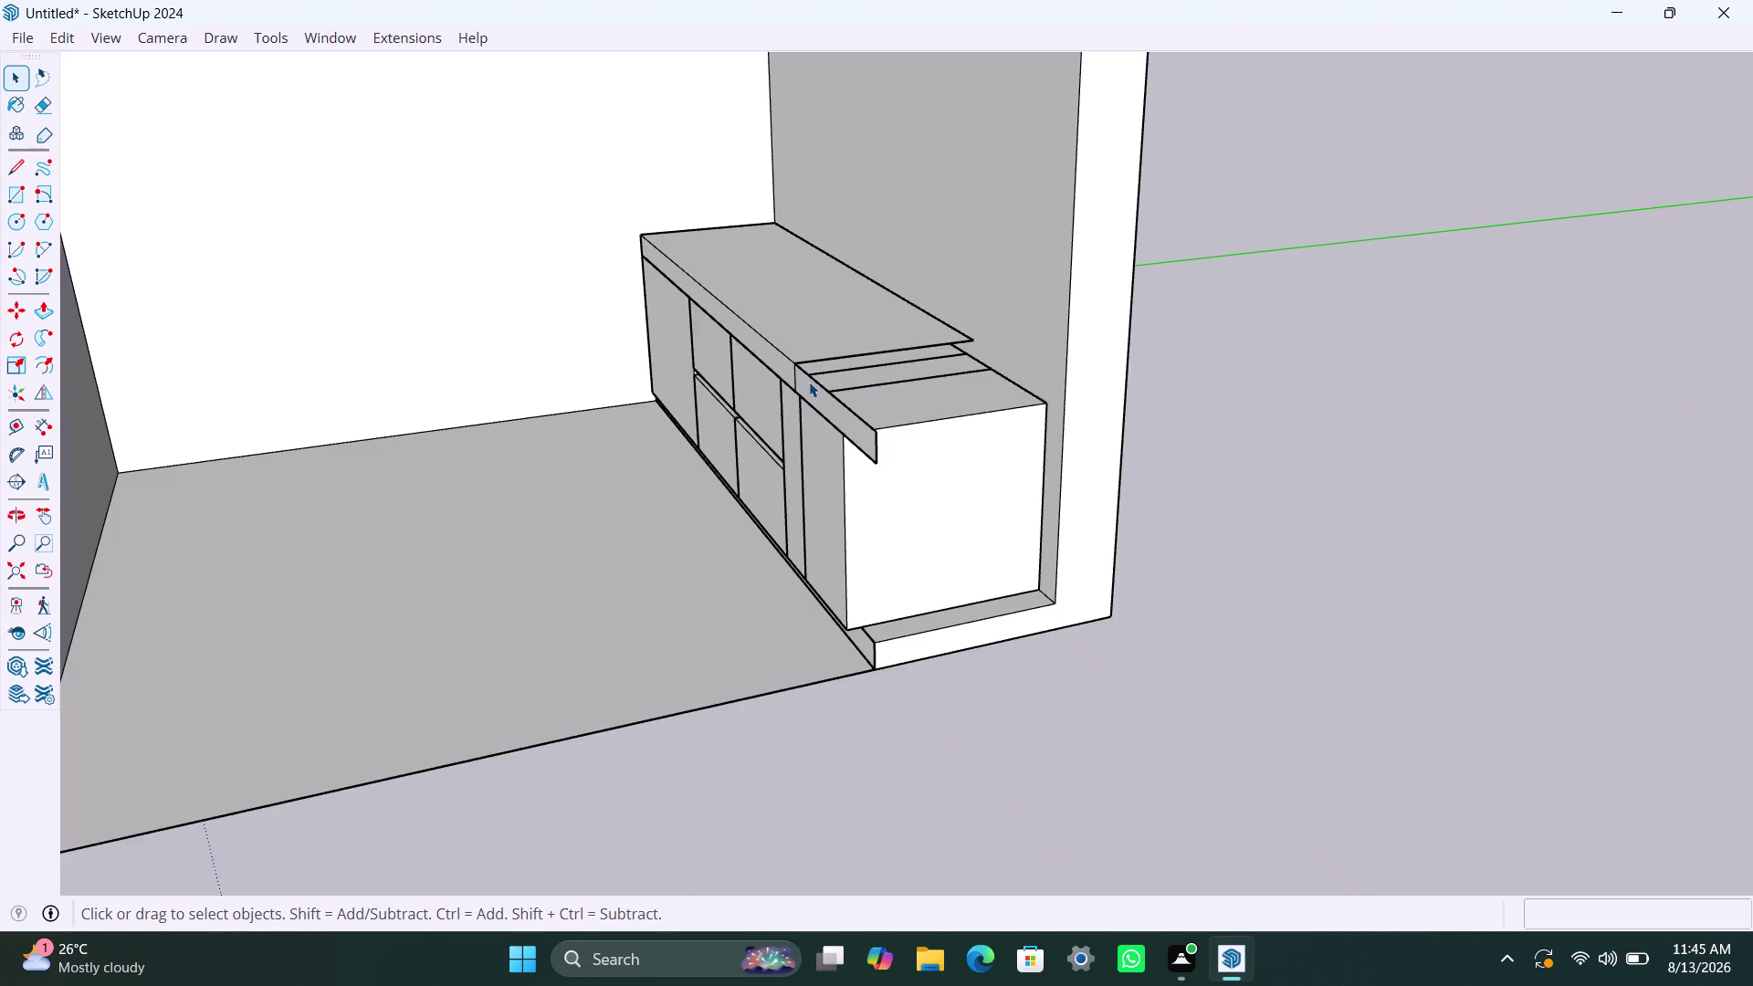
key(ctrl+z)
key(ctrl+z)
key(ctrl+z)
key(ctrl+z)
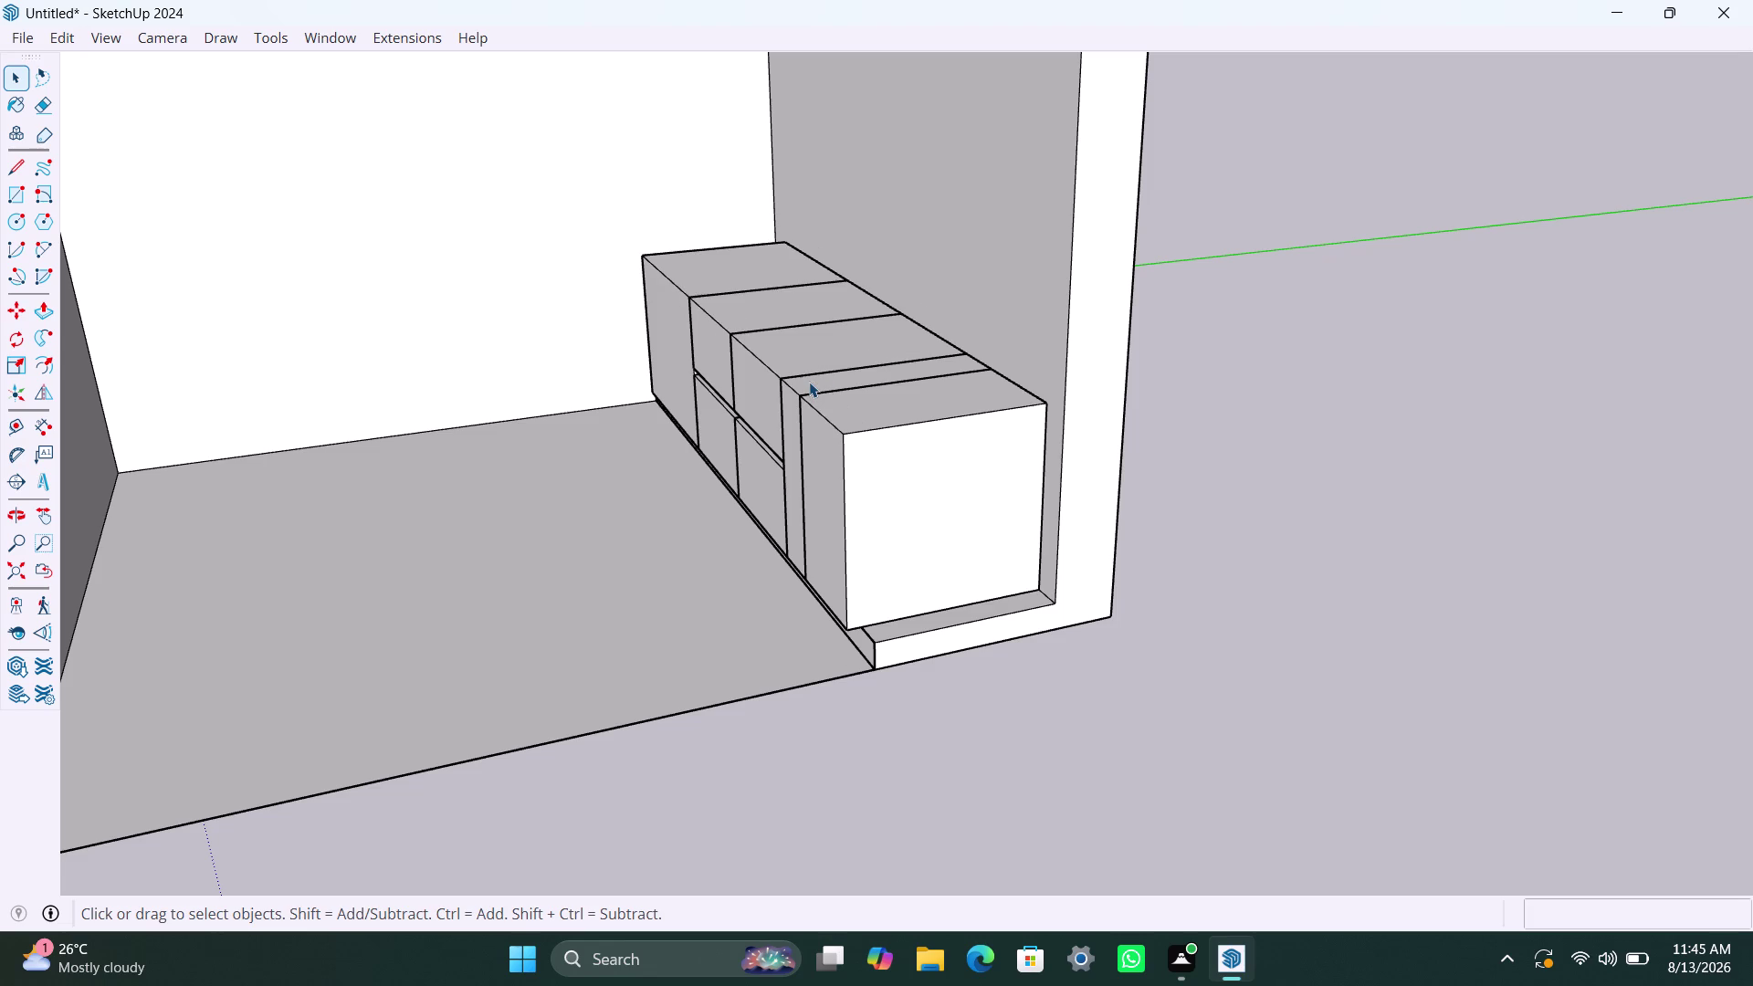
Clear the selection and orbit to look straight down on the sideboard.
scroll(up, 3)
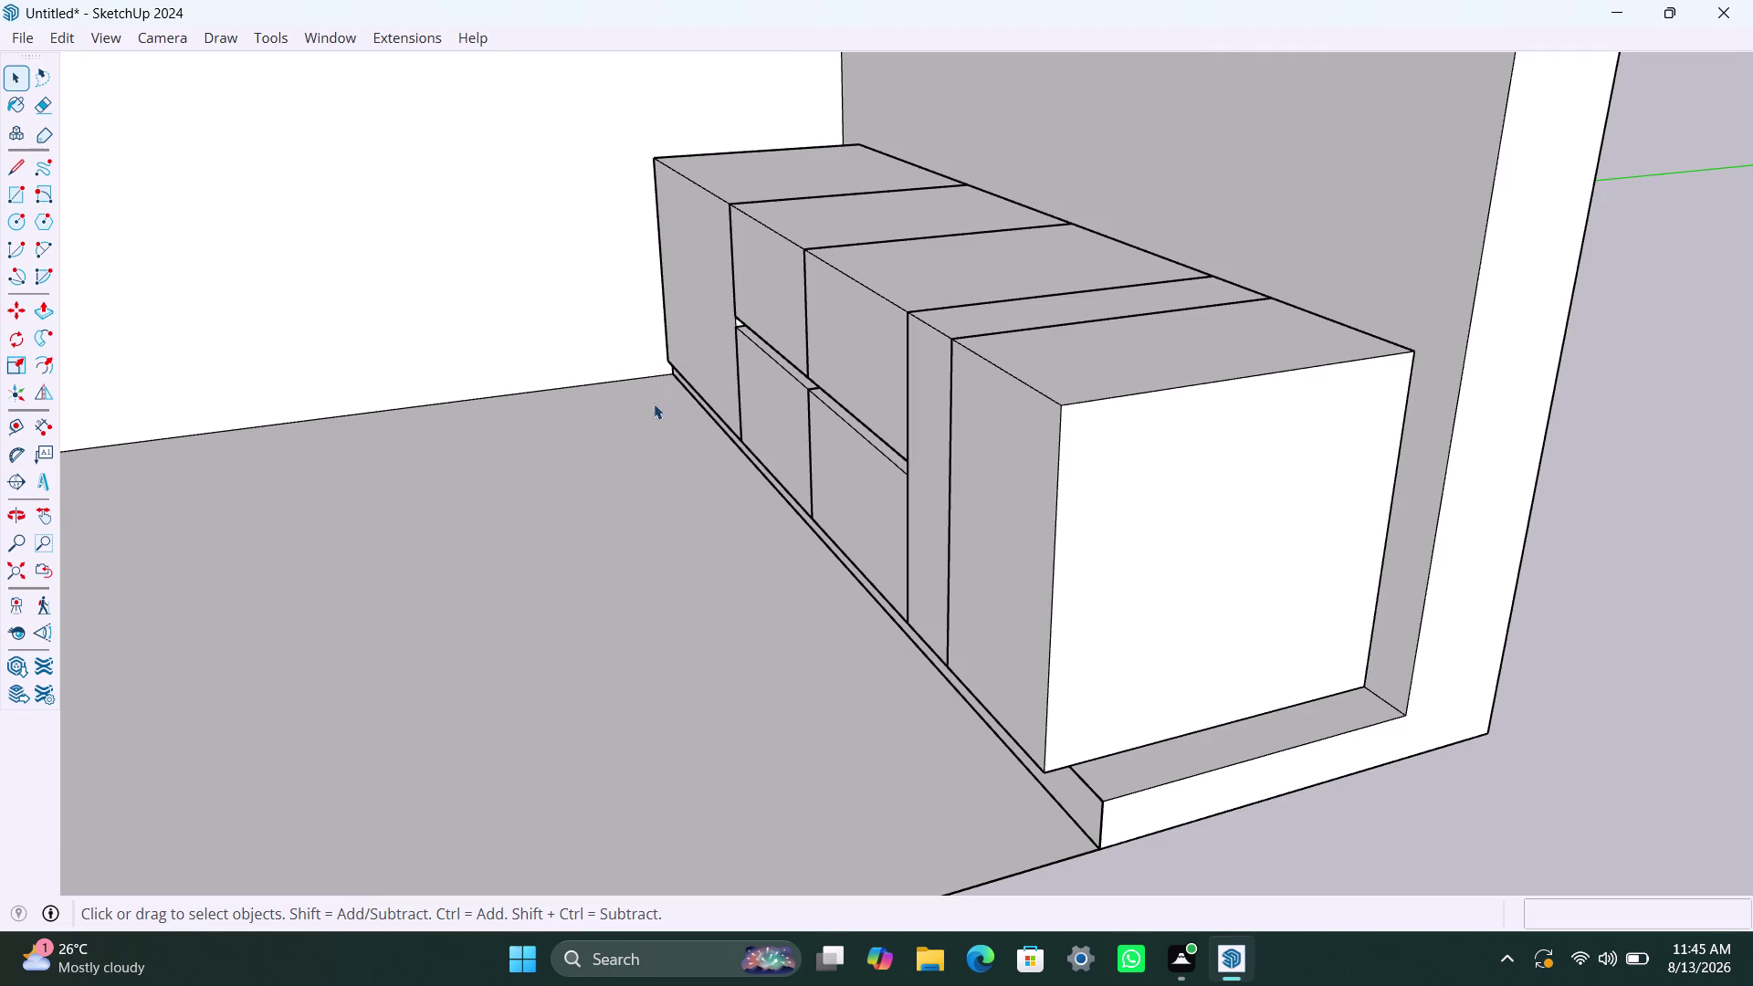
click(554, 515)
click(1639, 331)
scroll(down, 3)
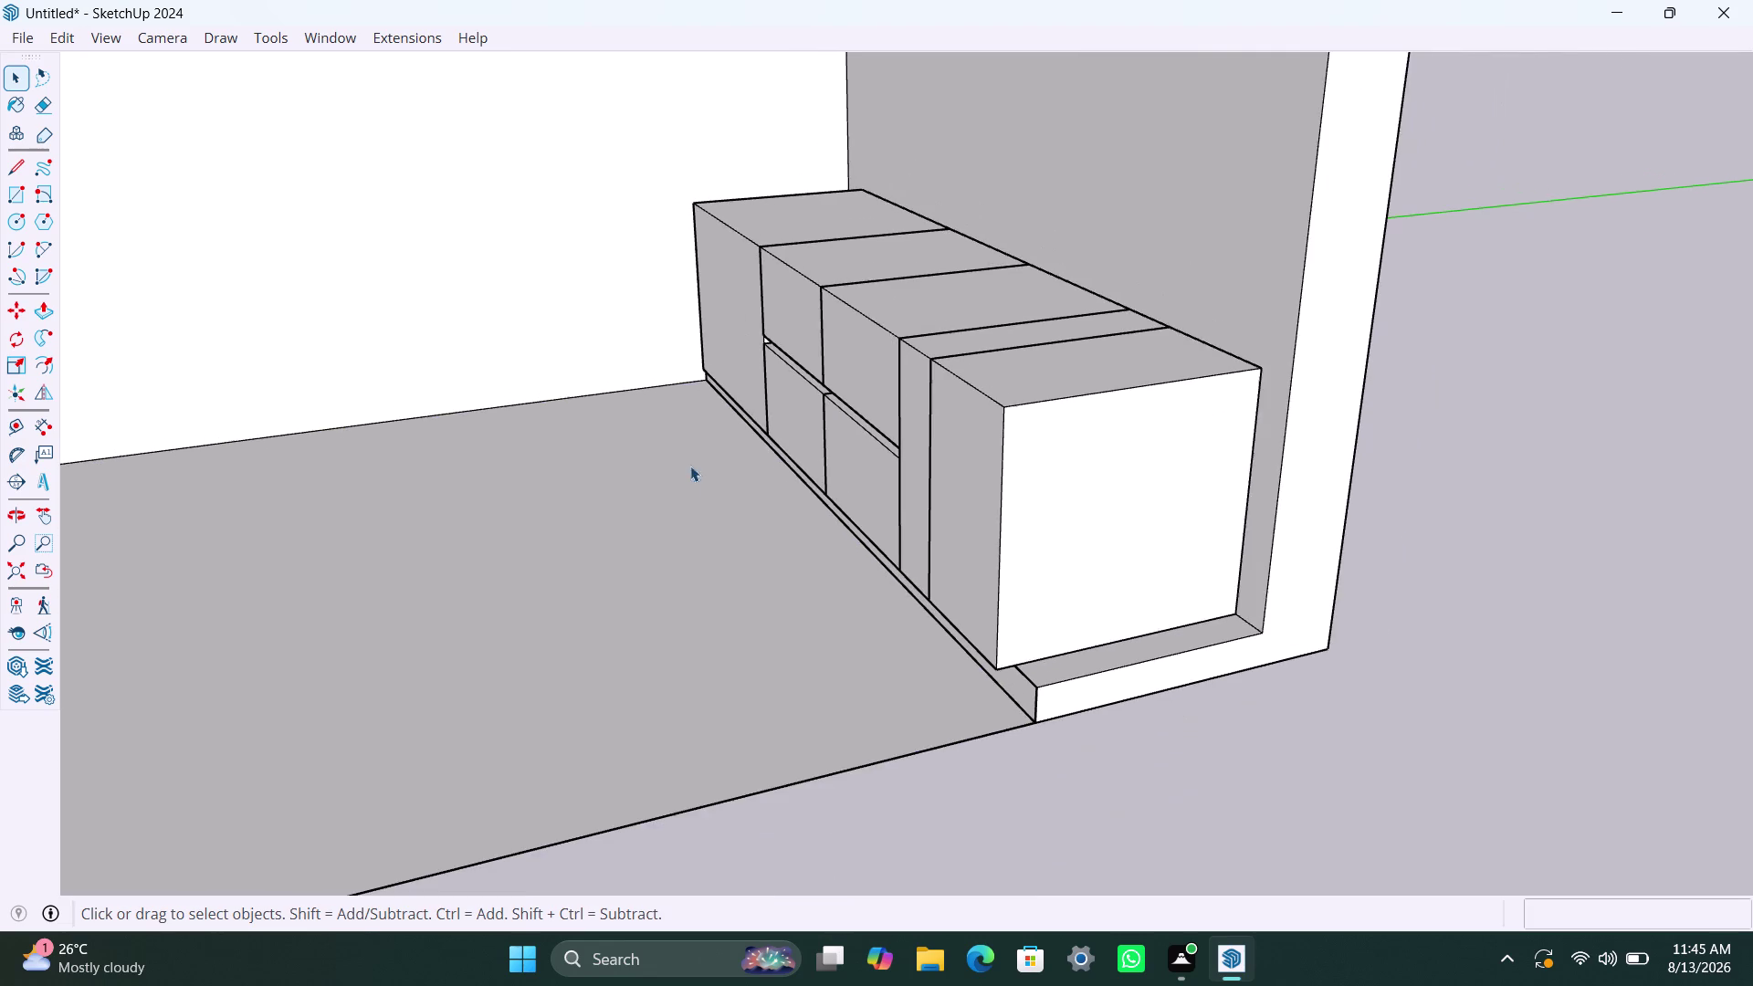
middle_drag(687, 527, 1016, 847)
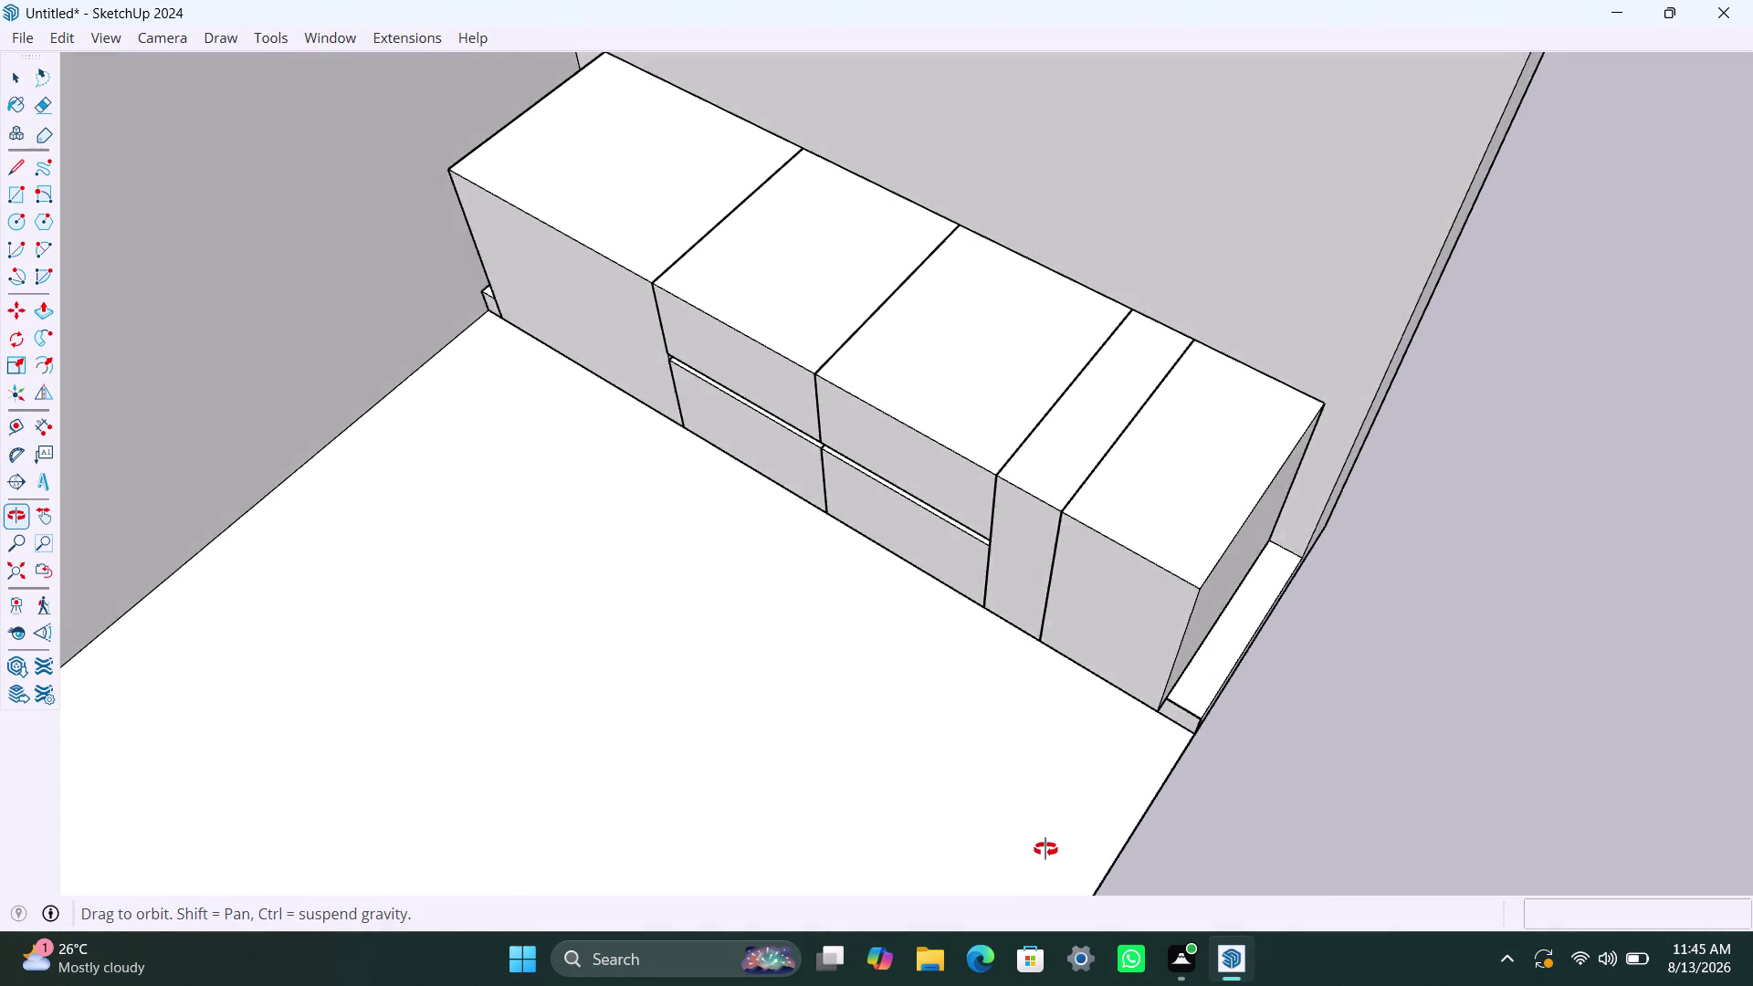
middle_drag(1017, 846, 1181, 860)
scroll(down, 3)
middle_drag(519, 582, 626, 696)
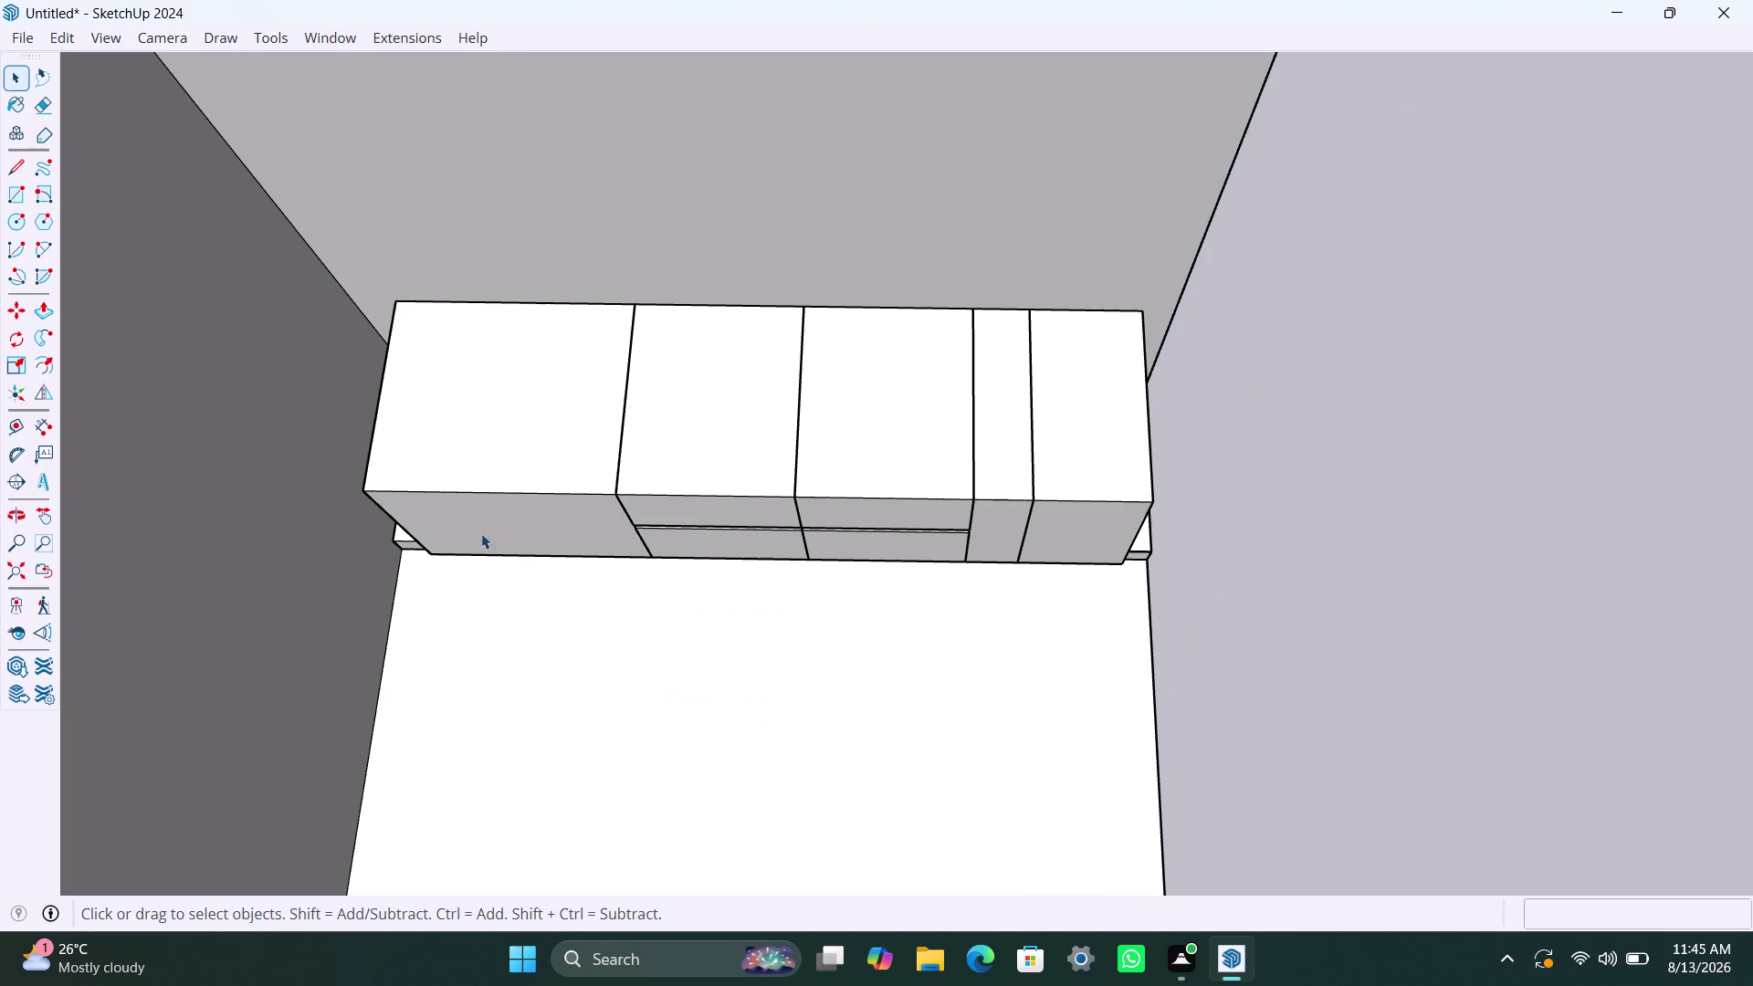
key(r)
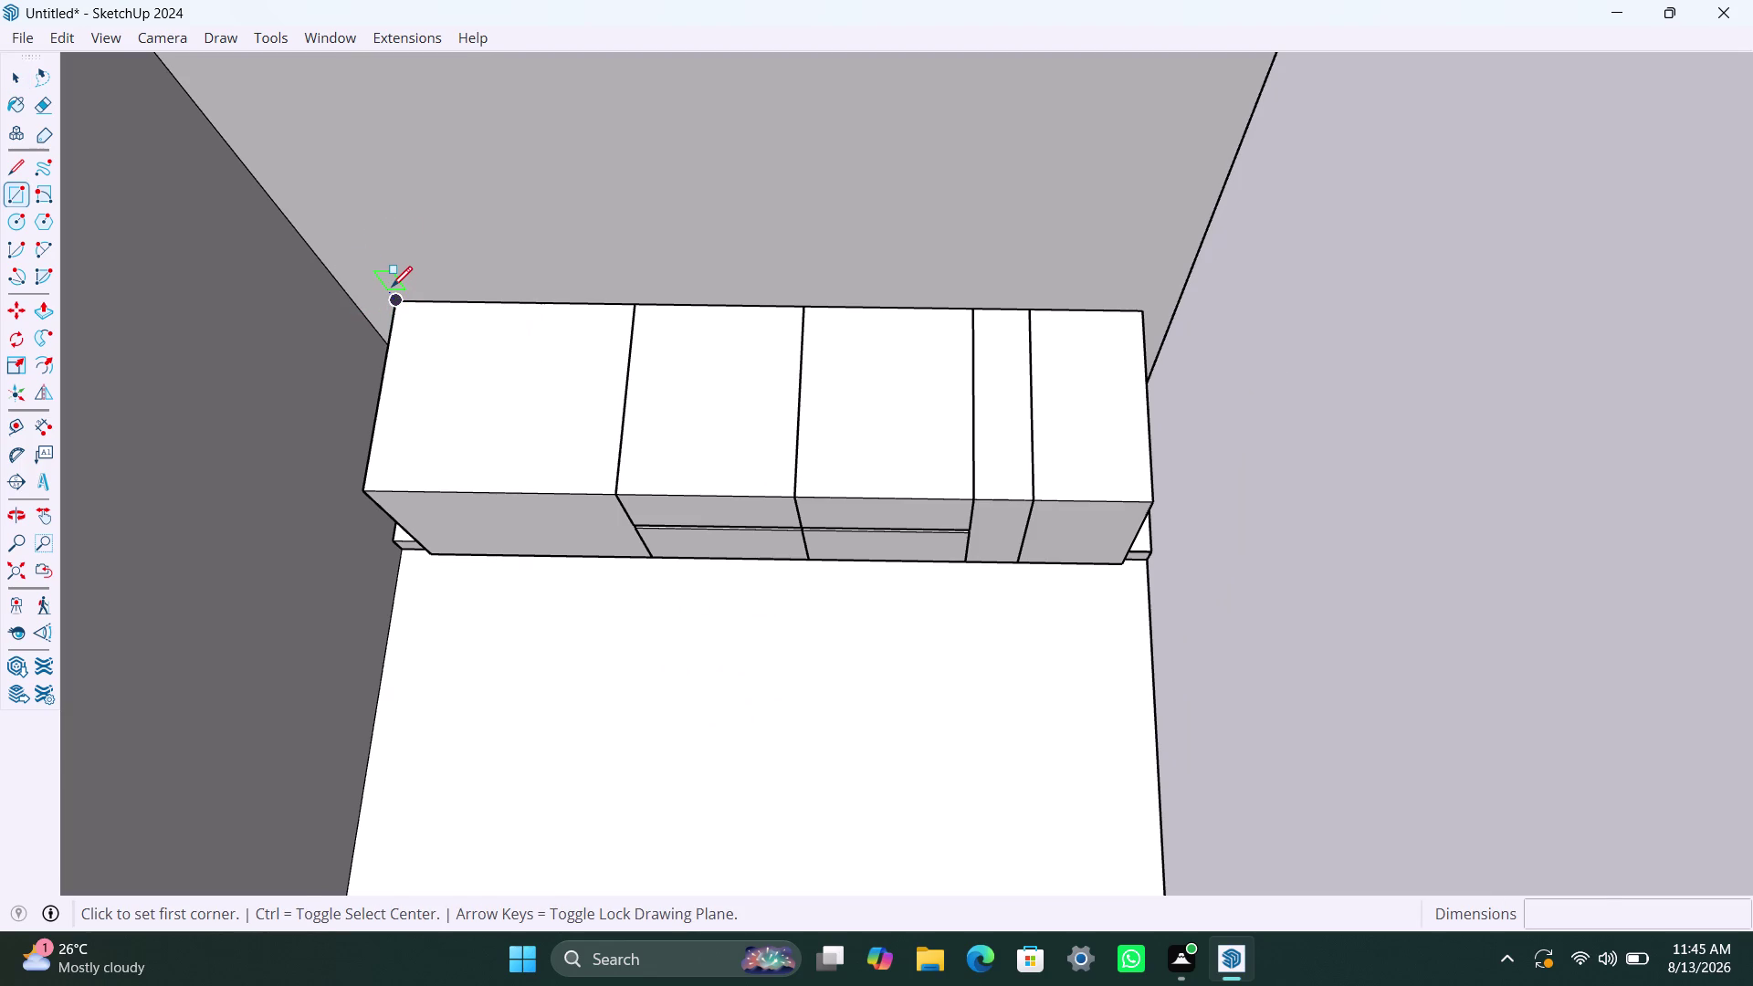
Draw a rectangle from the wall corner across the sideboard top.
click(392, 285)
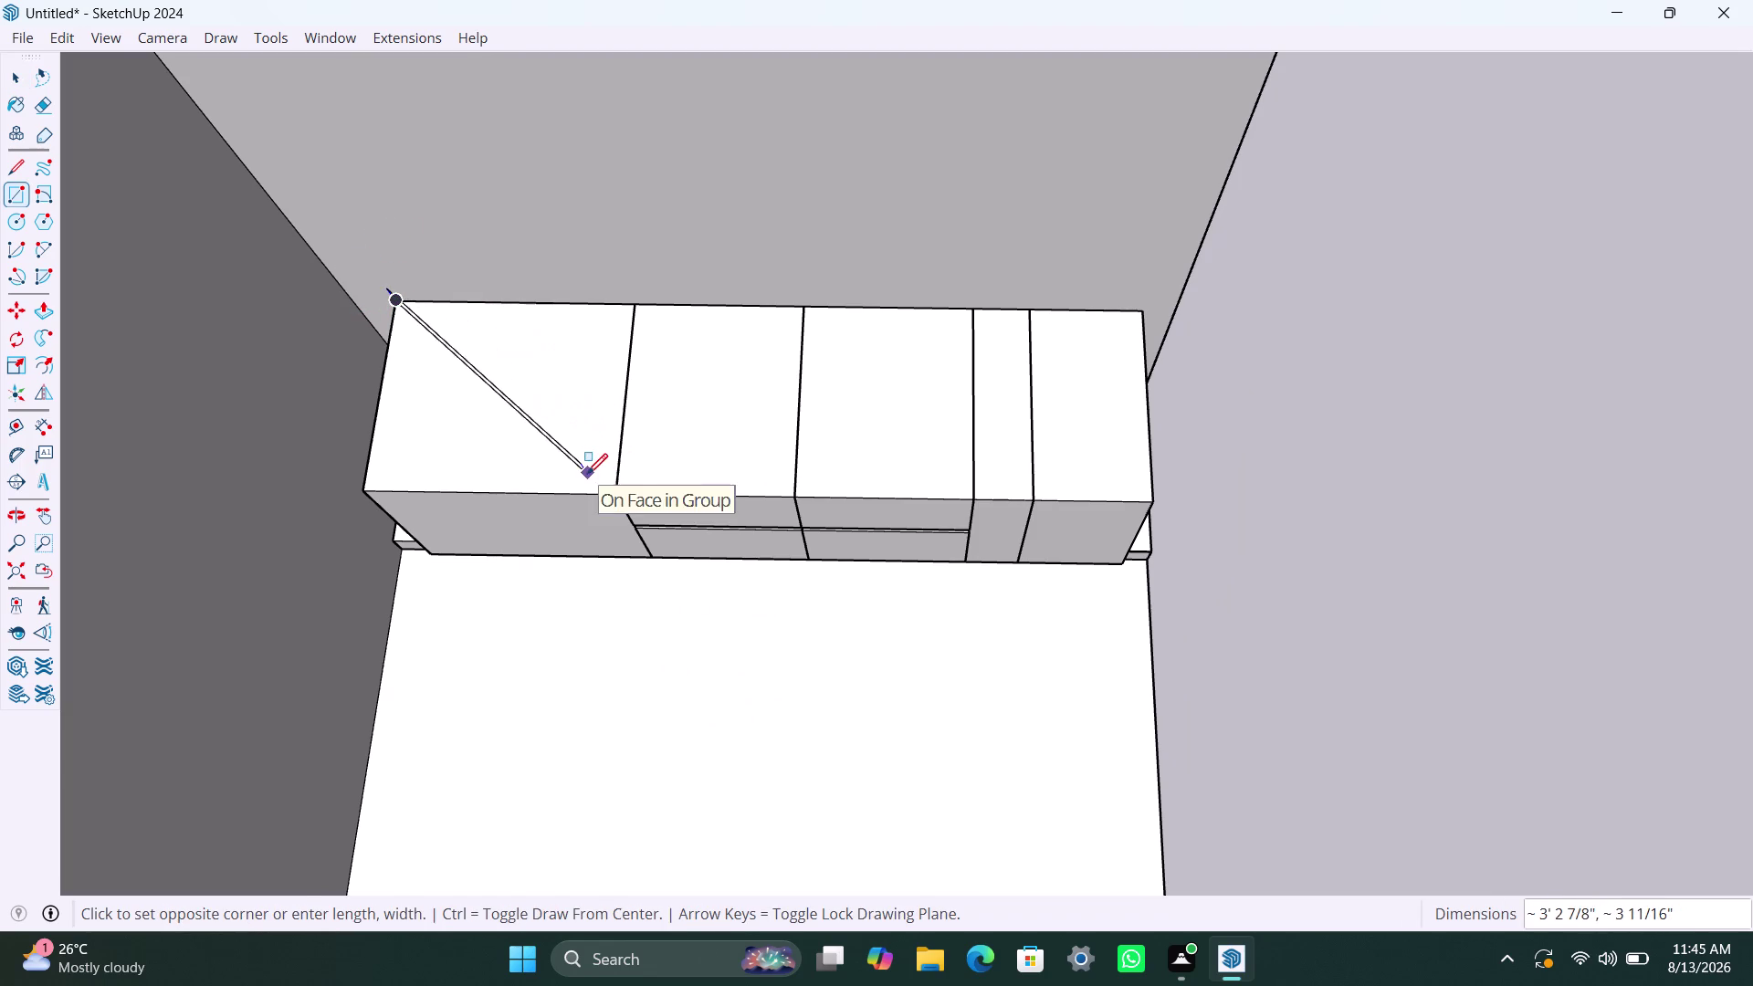
key(Escape)
key(Down)
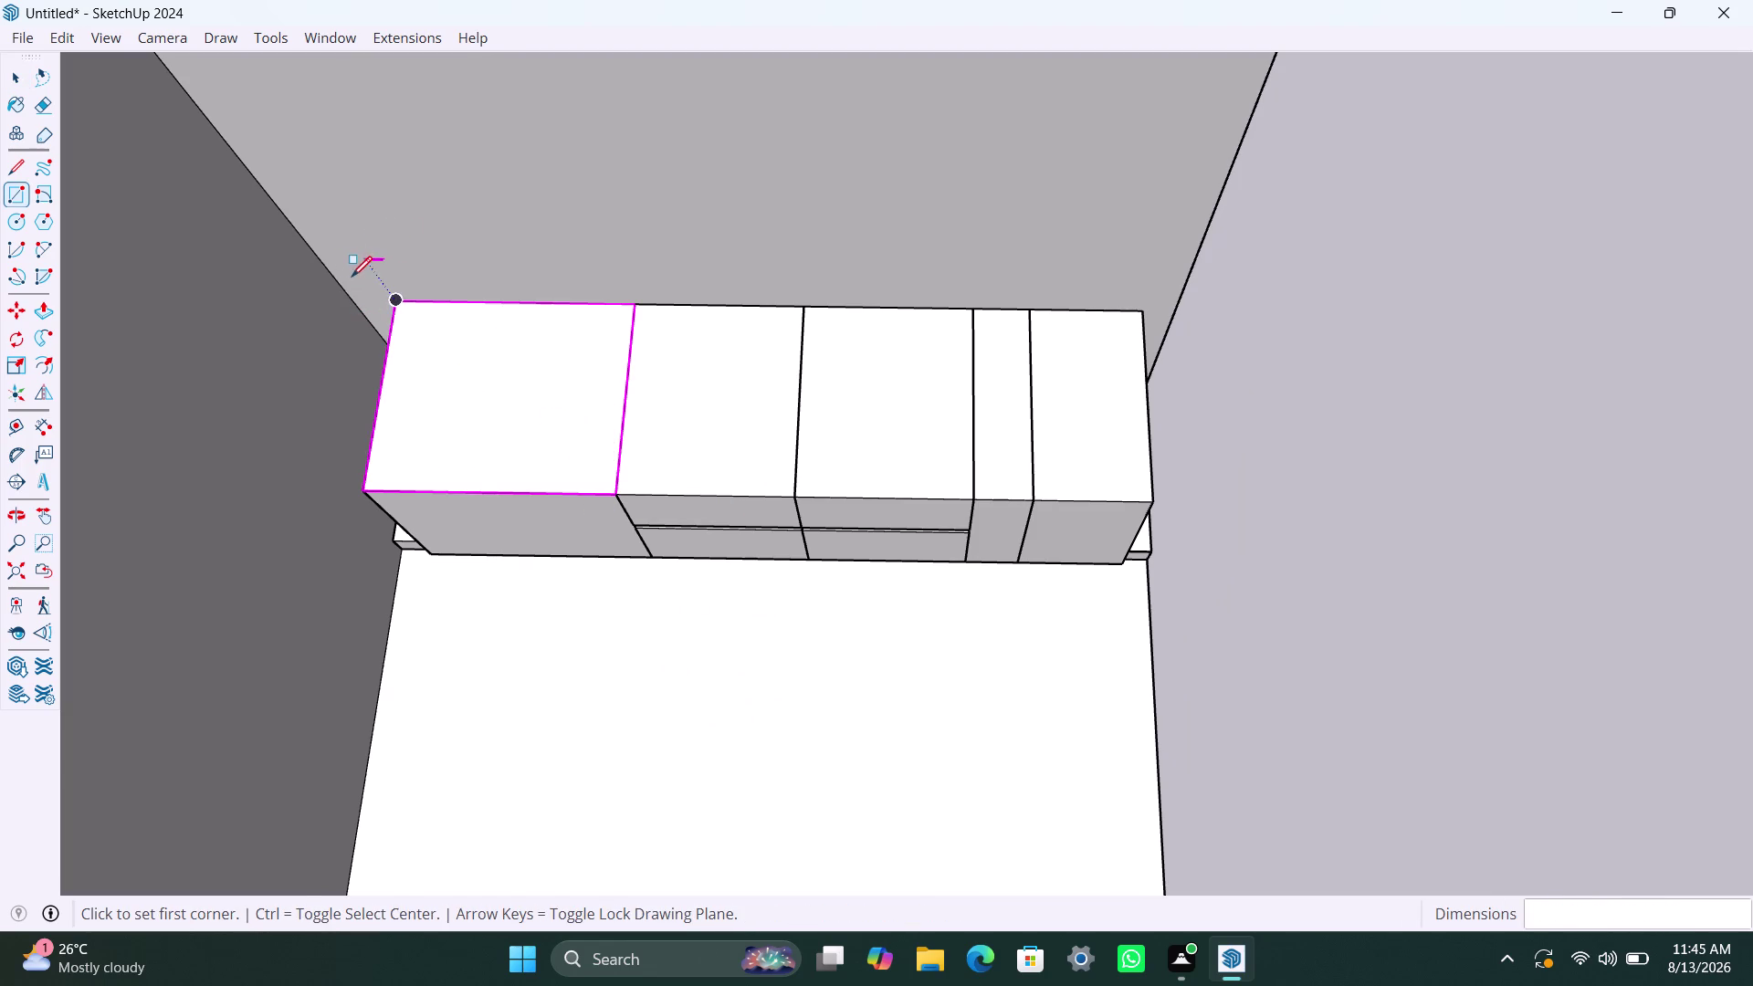
click(346, 299)
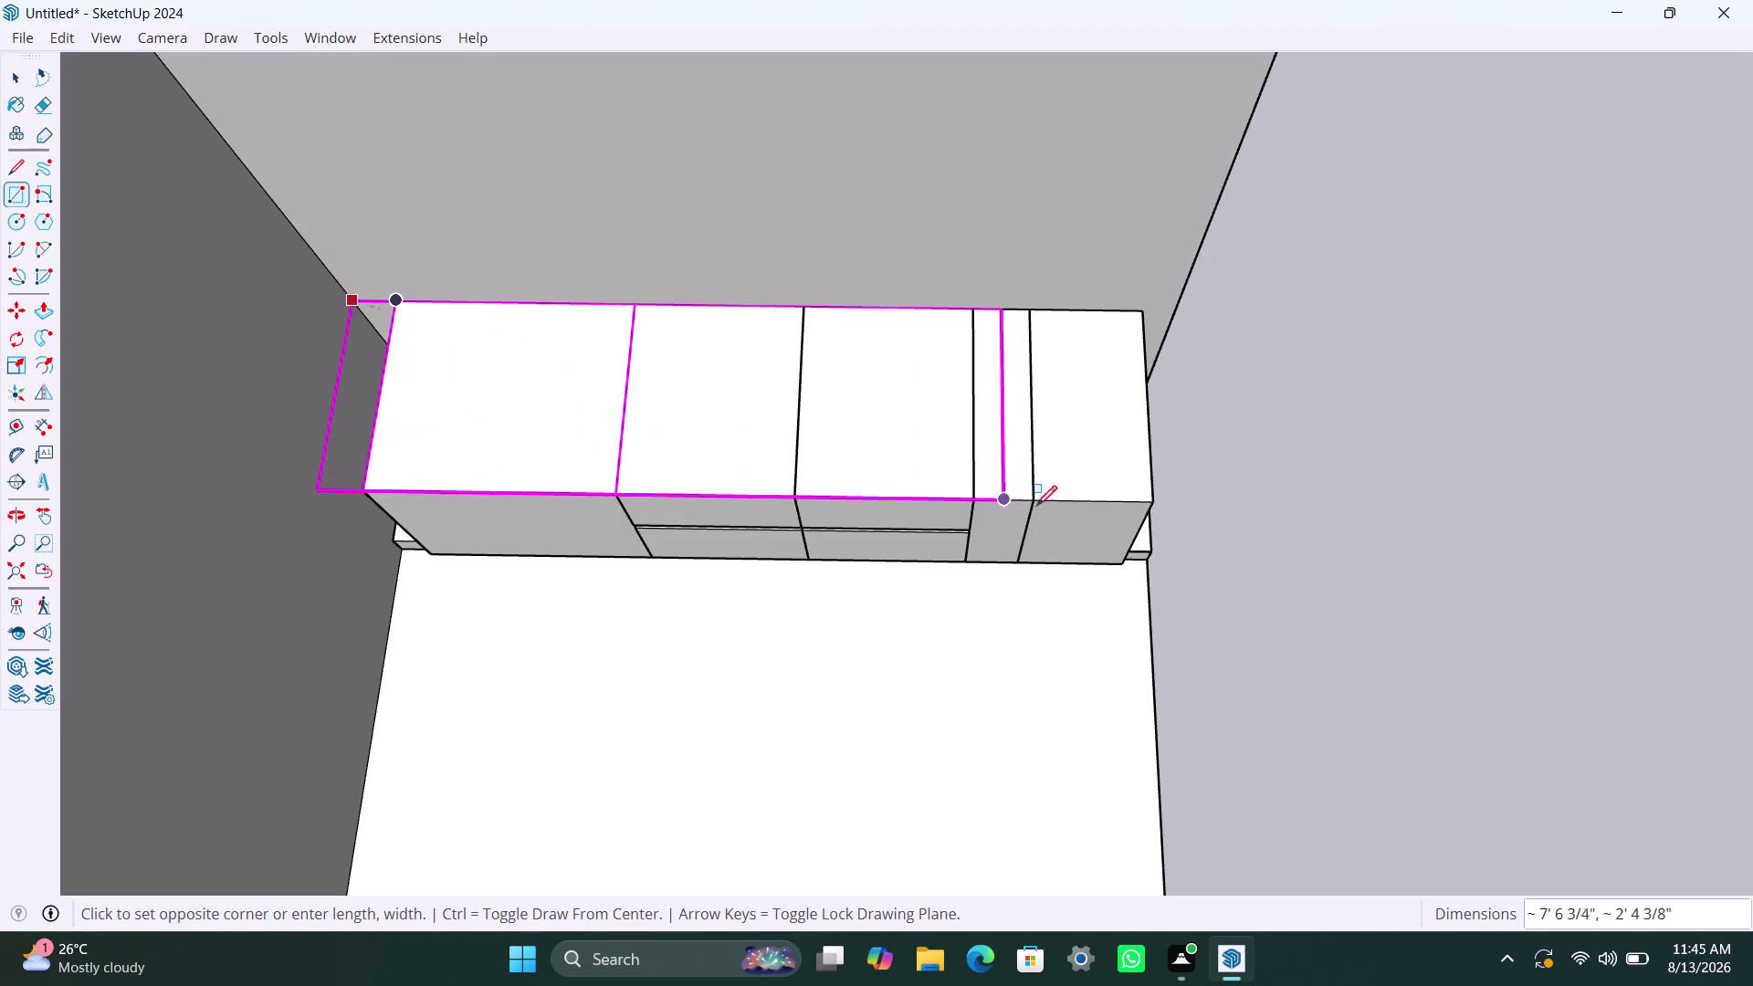
click(1152, 502)
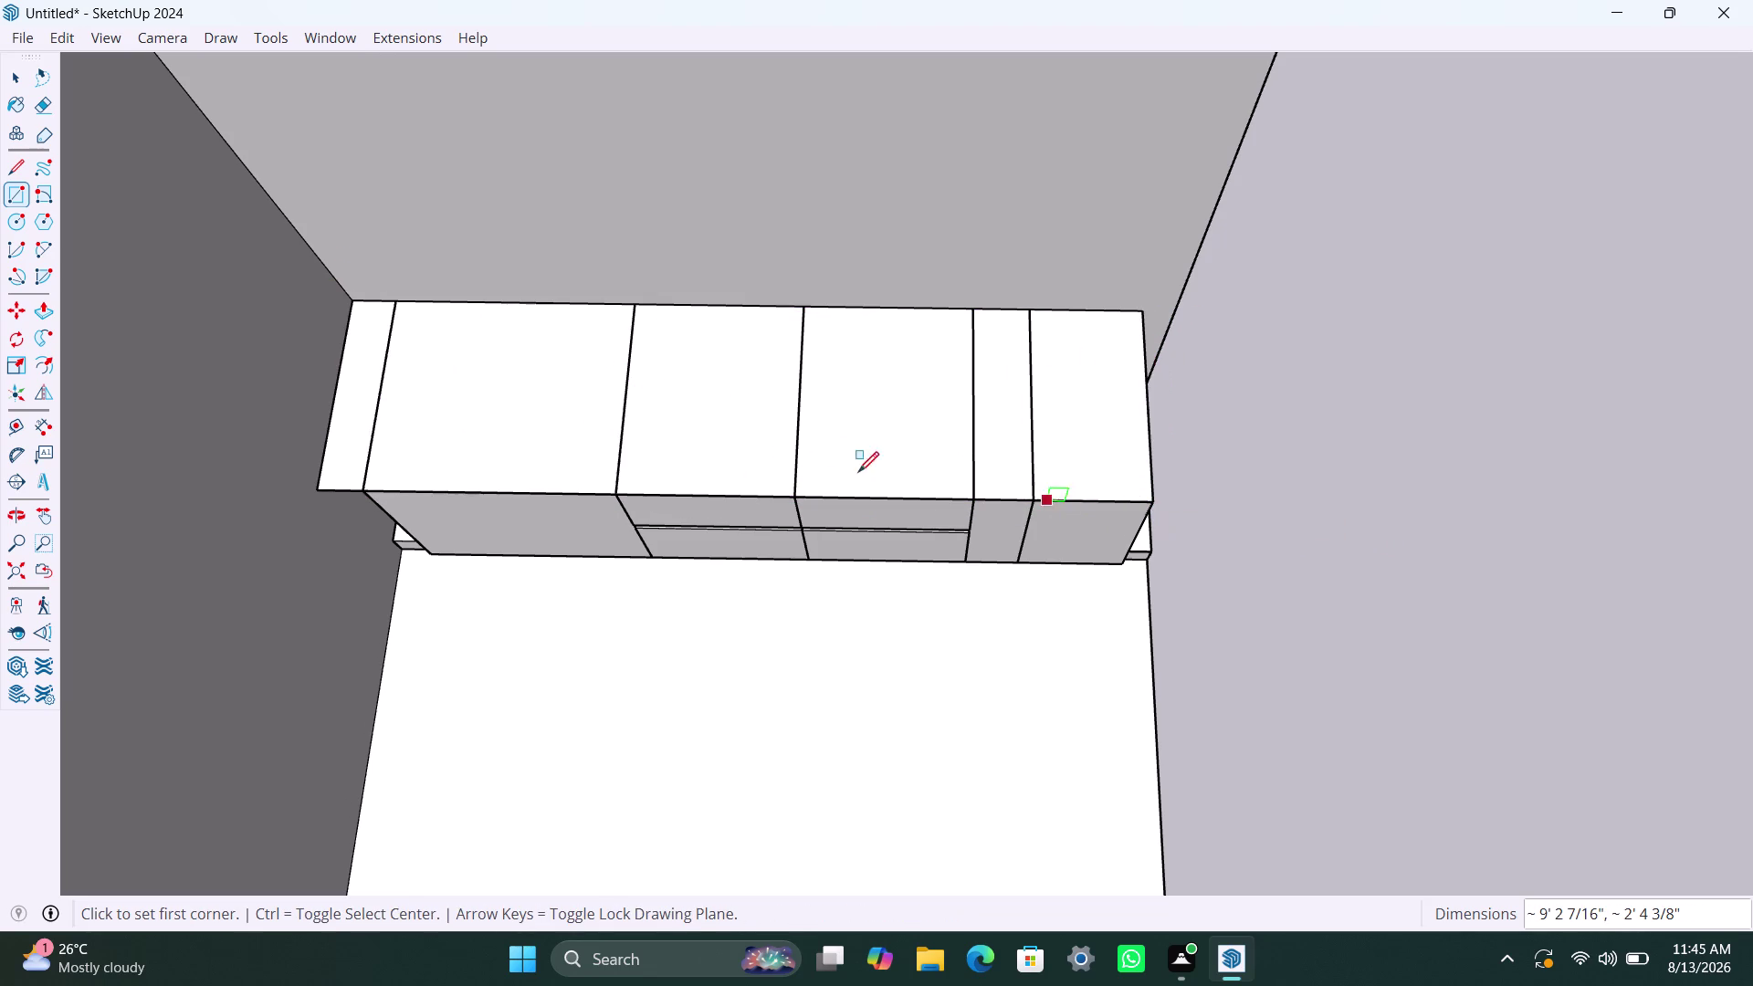
key(Down)
click(524, 413)
key(Escape)
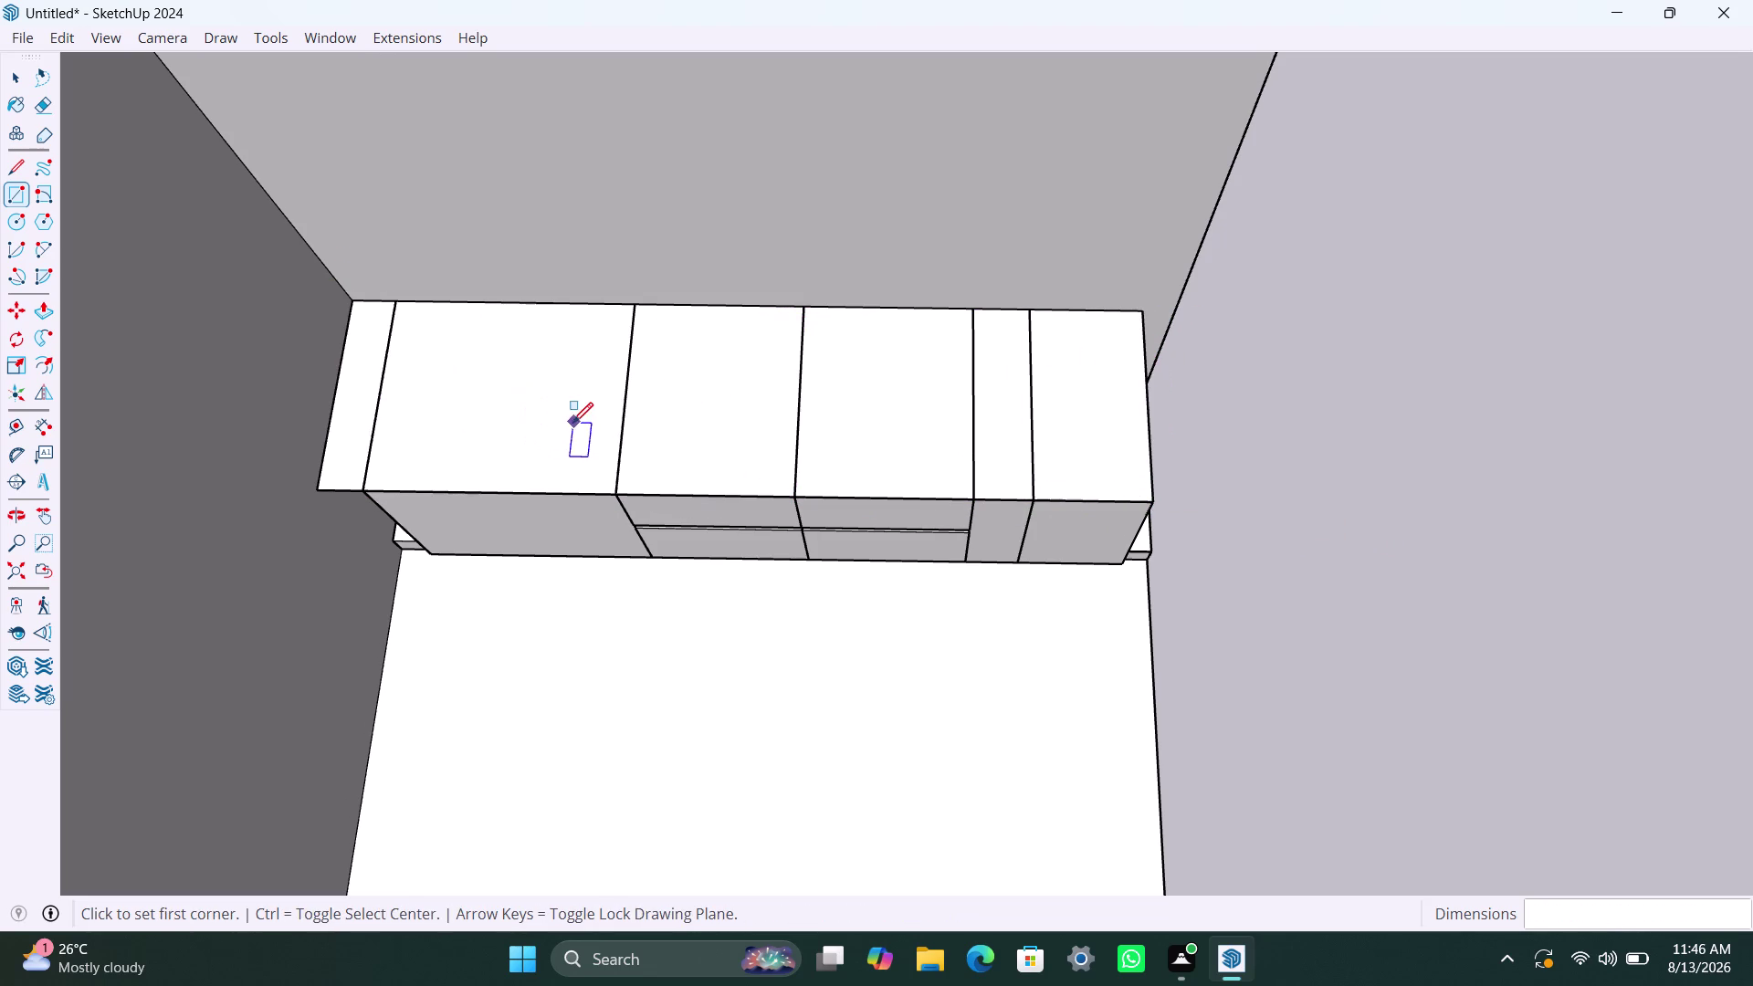
Select the rectangle with its edges and make it a group.
key(Escape)
key(space)
click(561, 422)
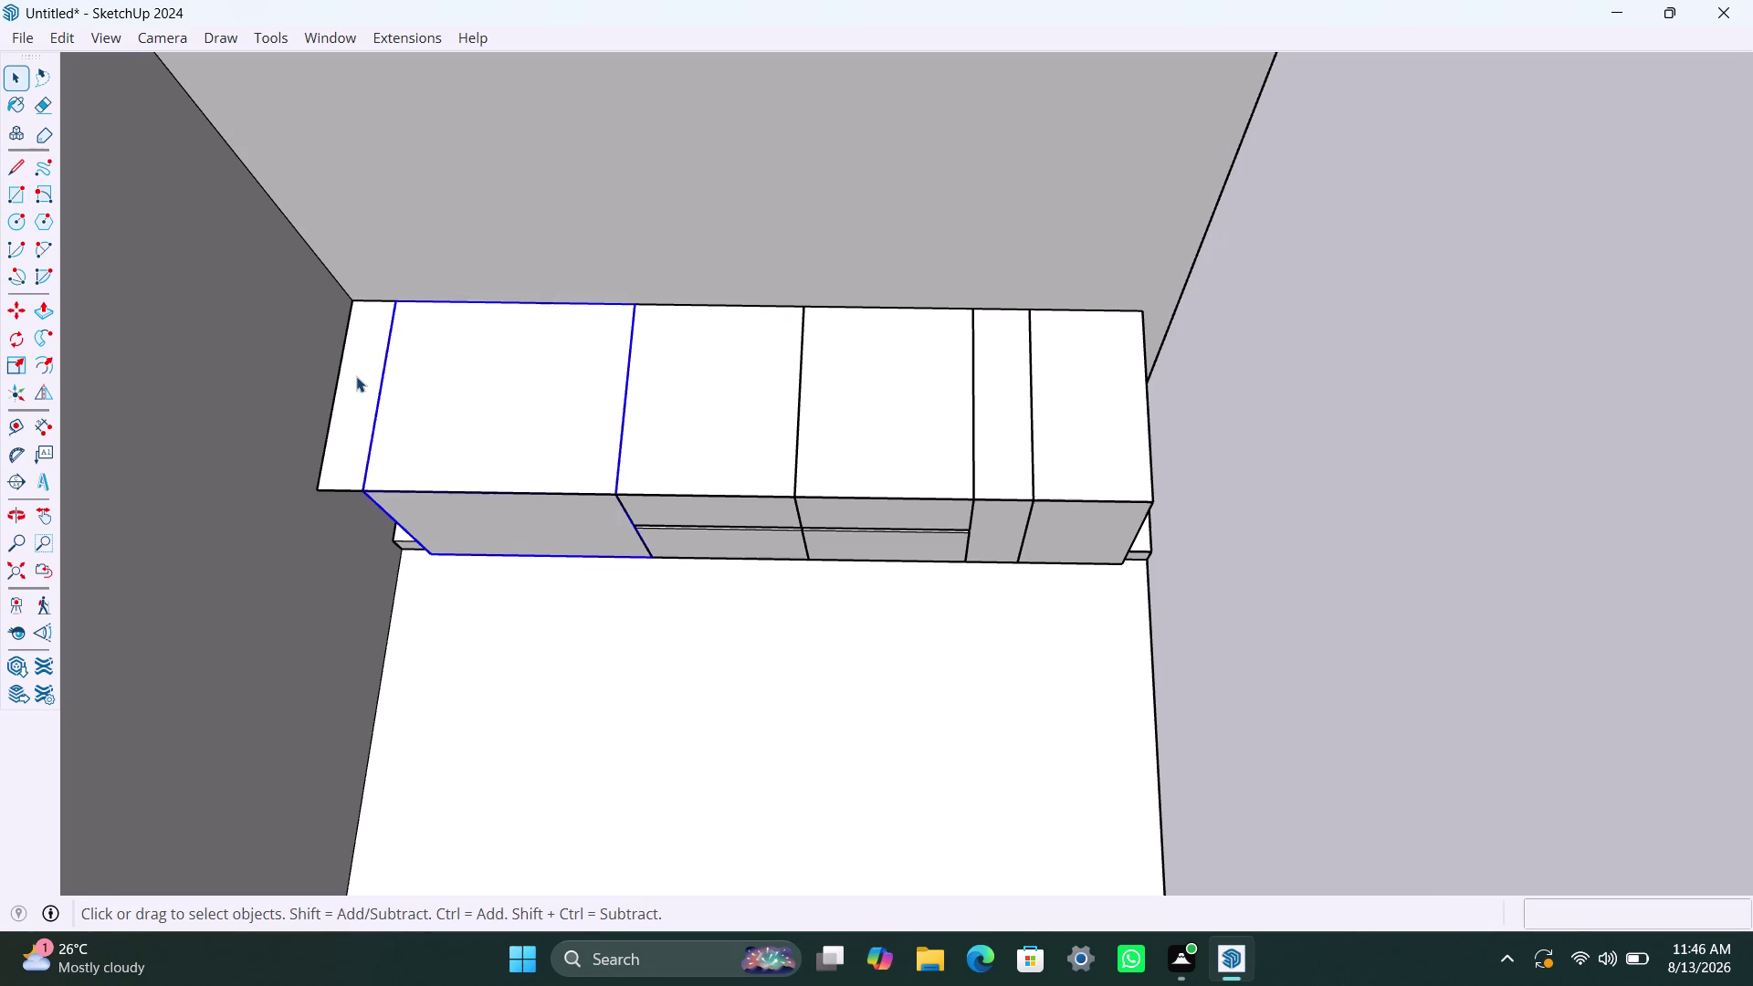
double_click(350, 374)
right_click(349, 374)
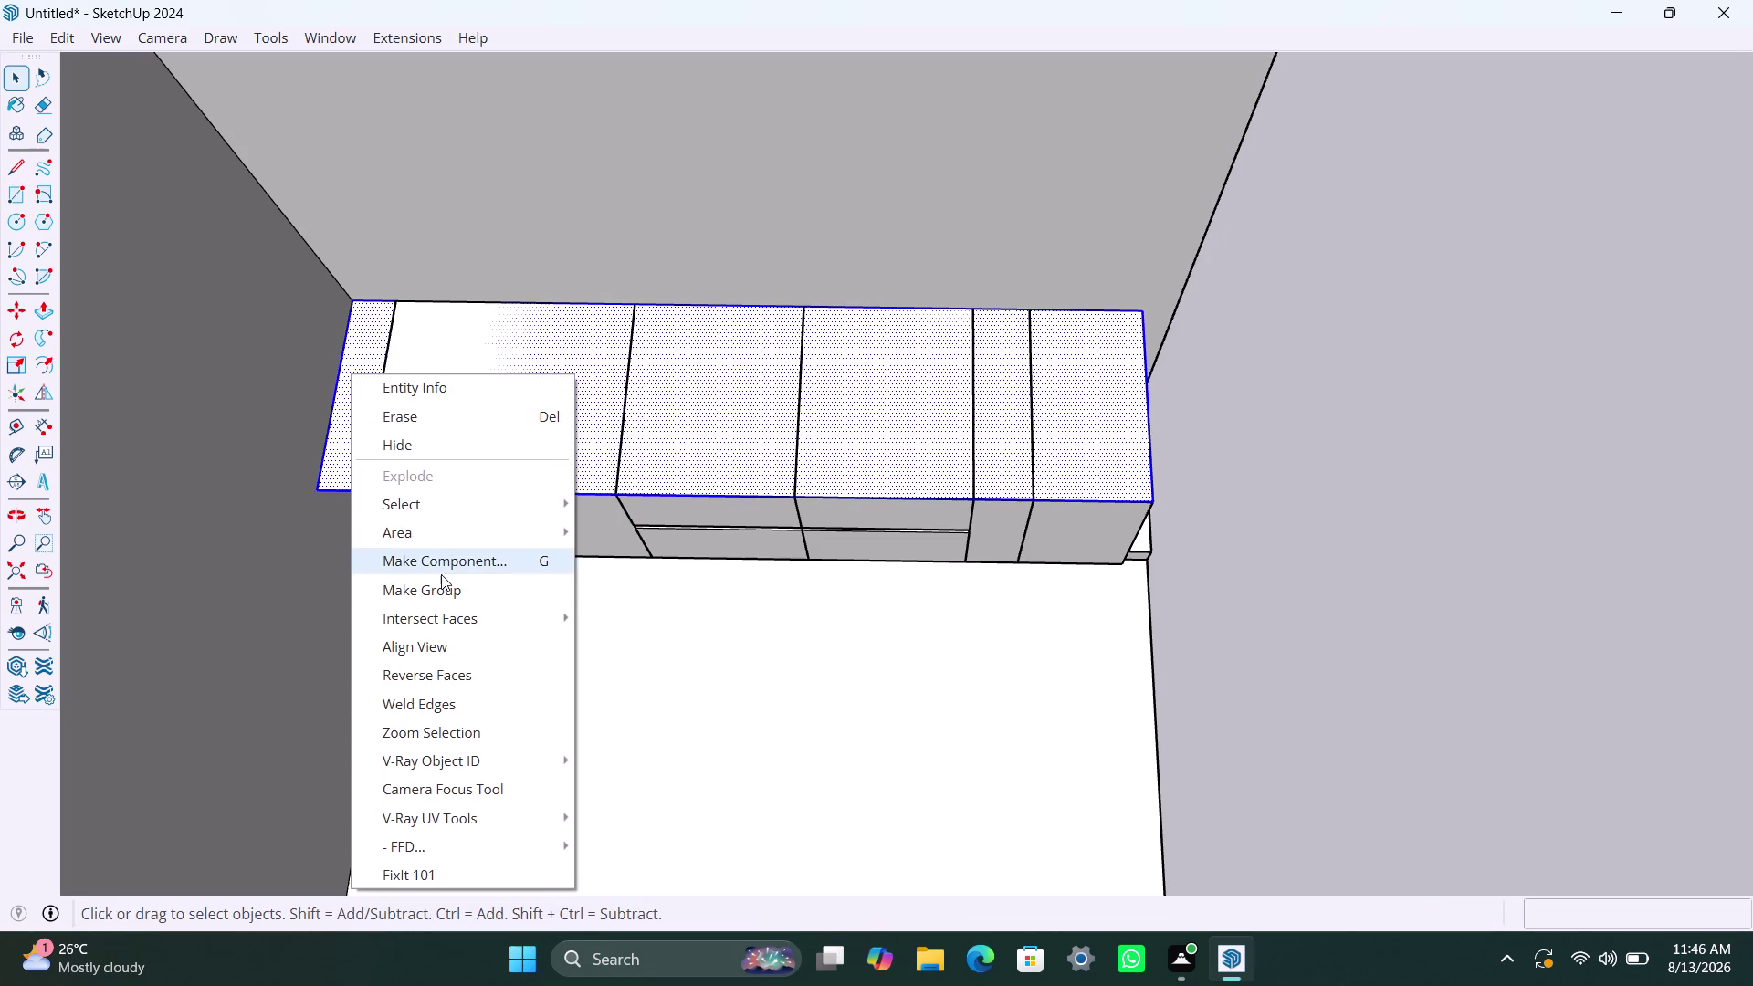
click(445, 593)
click(347, 431)
click(347, 431)
click(347, 431)
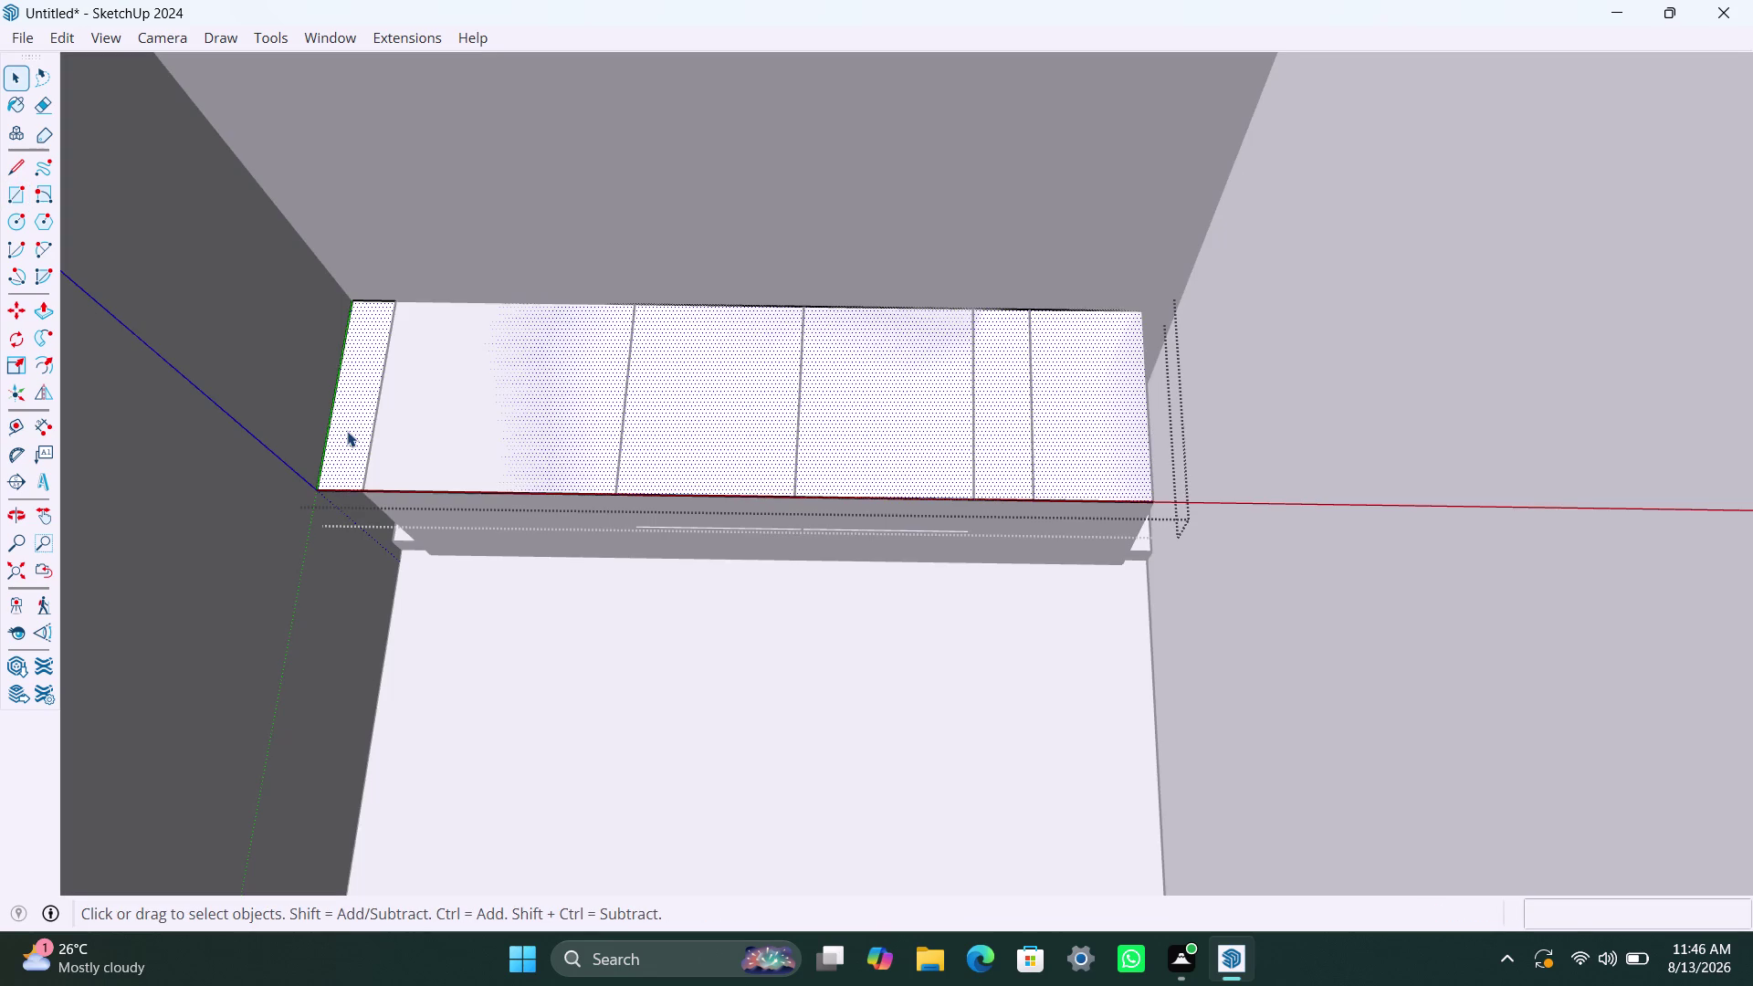
Push/Pull the grouped rectangle up 30 mm into a slab.
key(p)
click(347, 430)
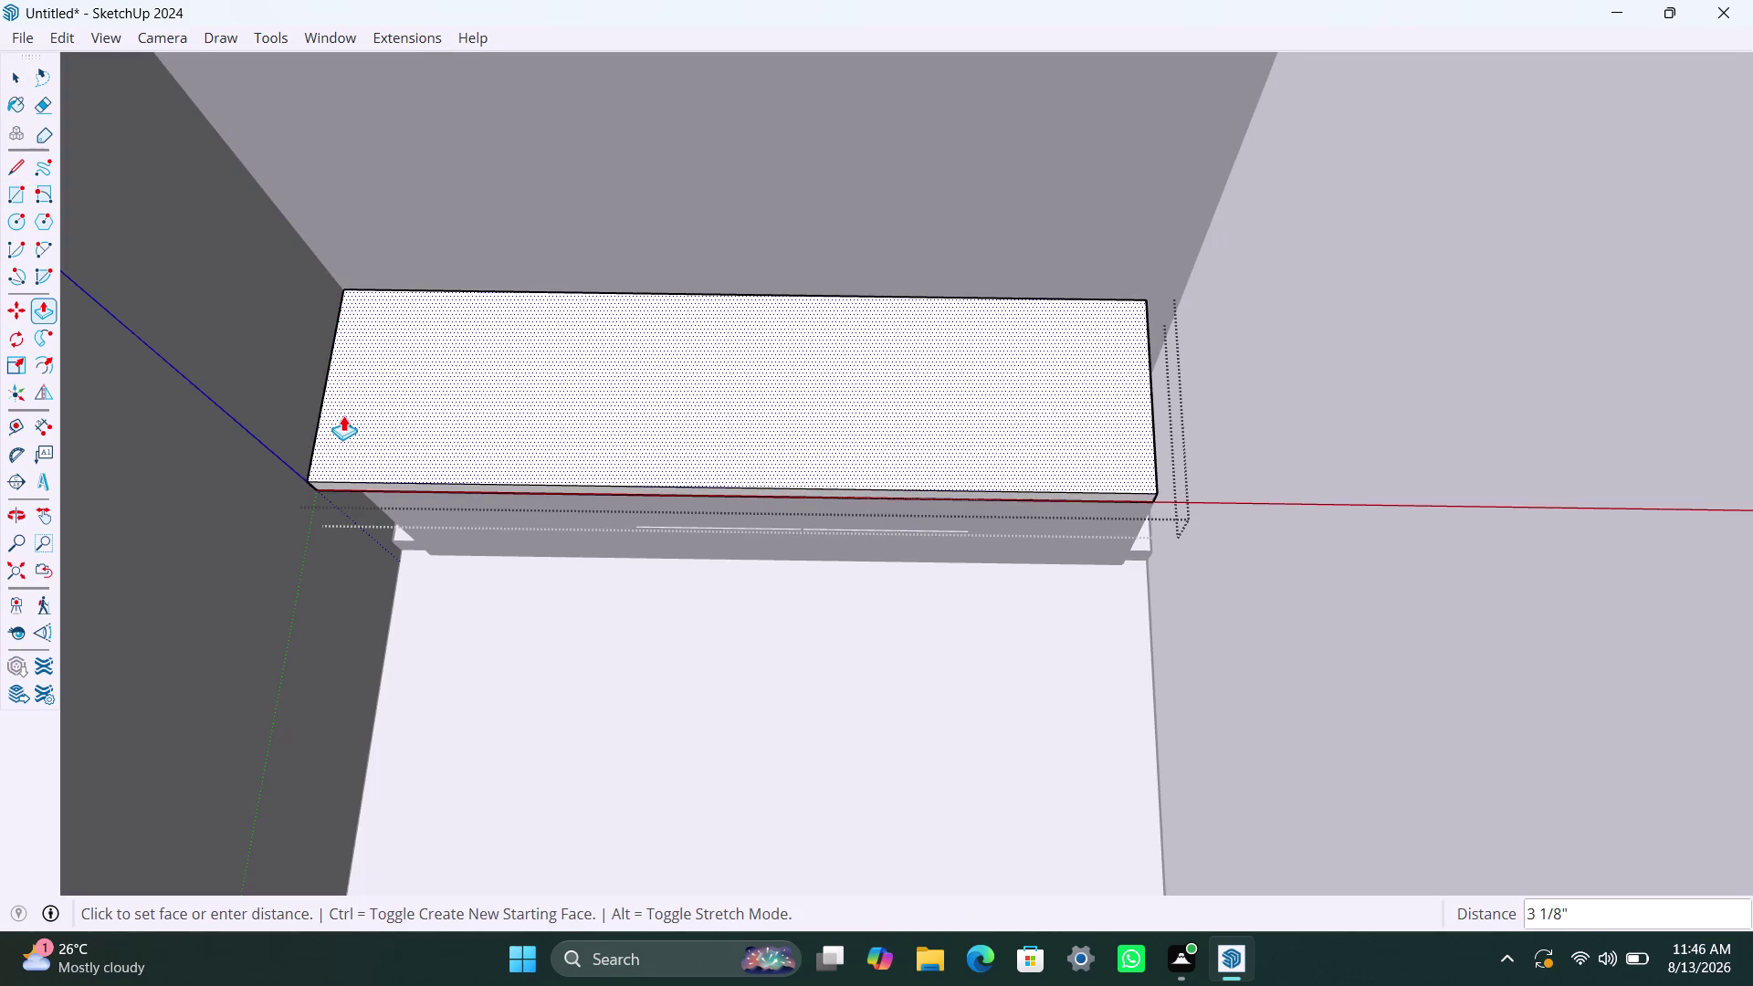
text(30)
text(mm)
key(Return)
key(space)
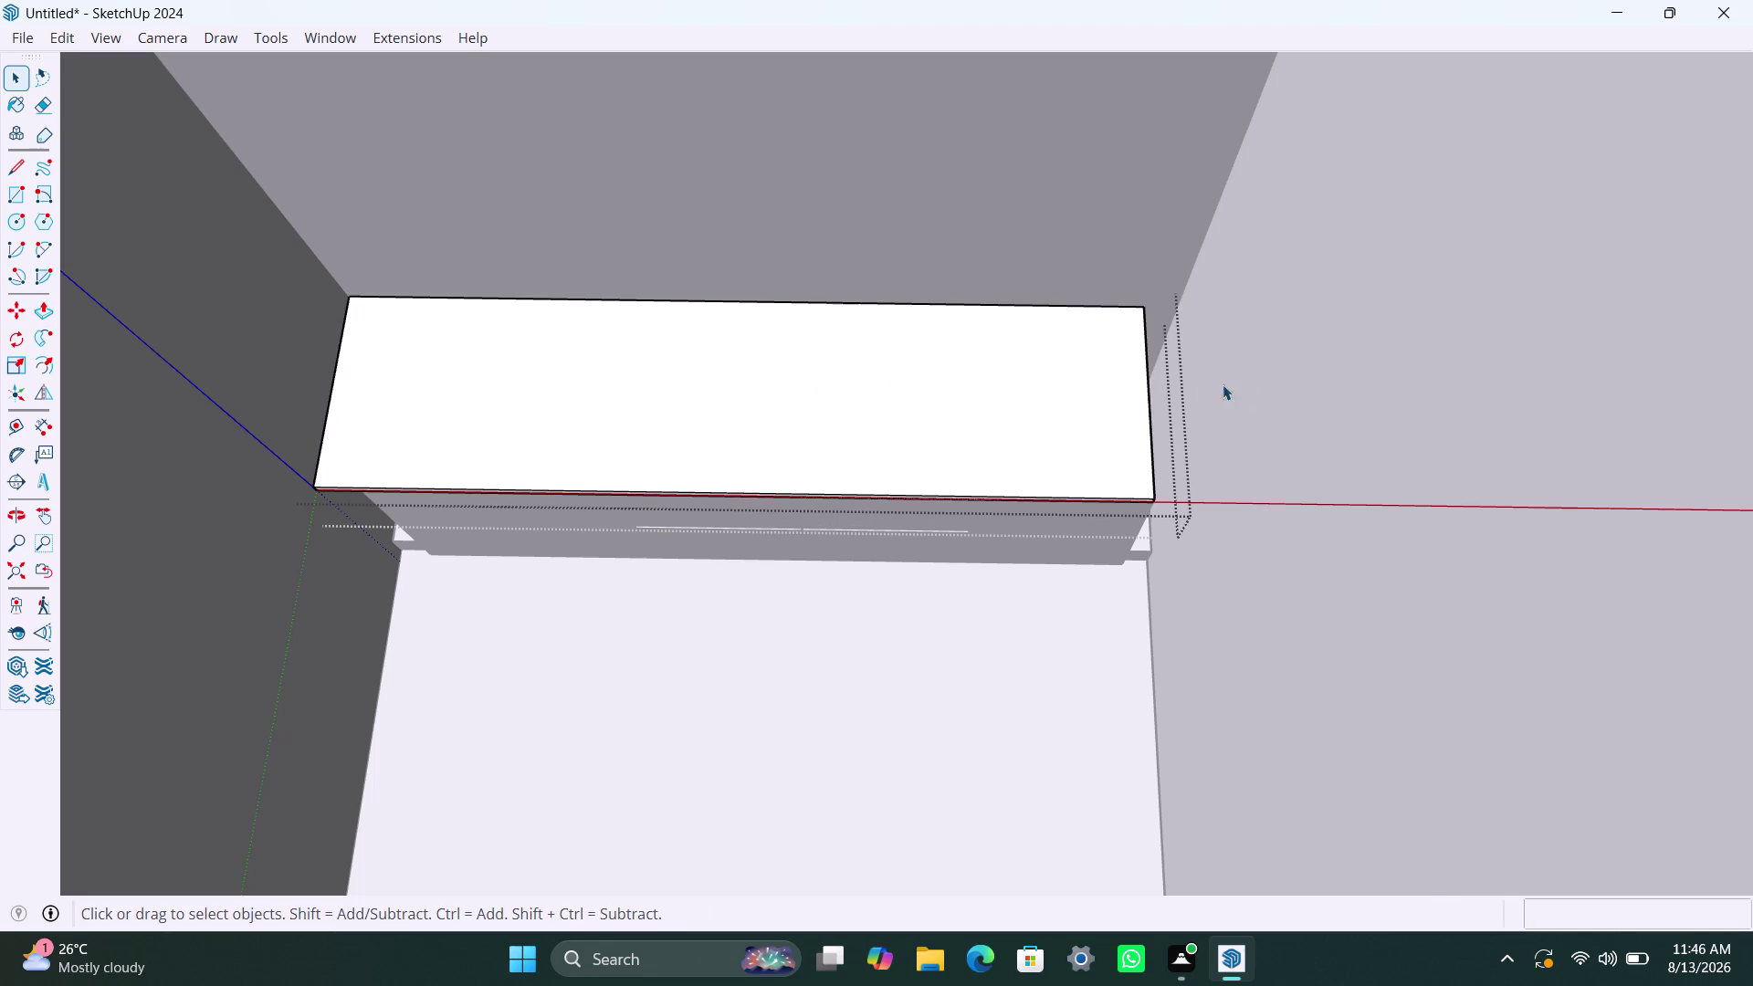
click(1264, 392)
scroll(down, 3)
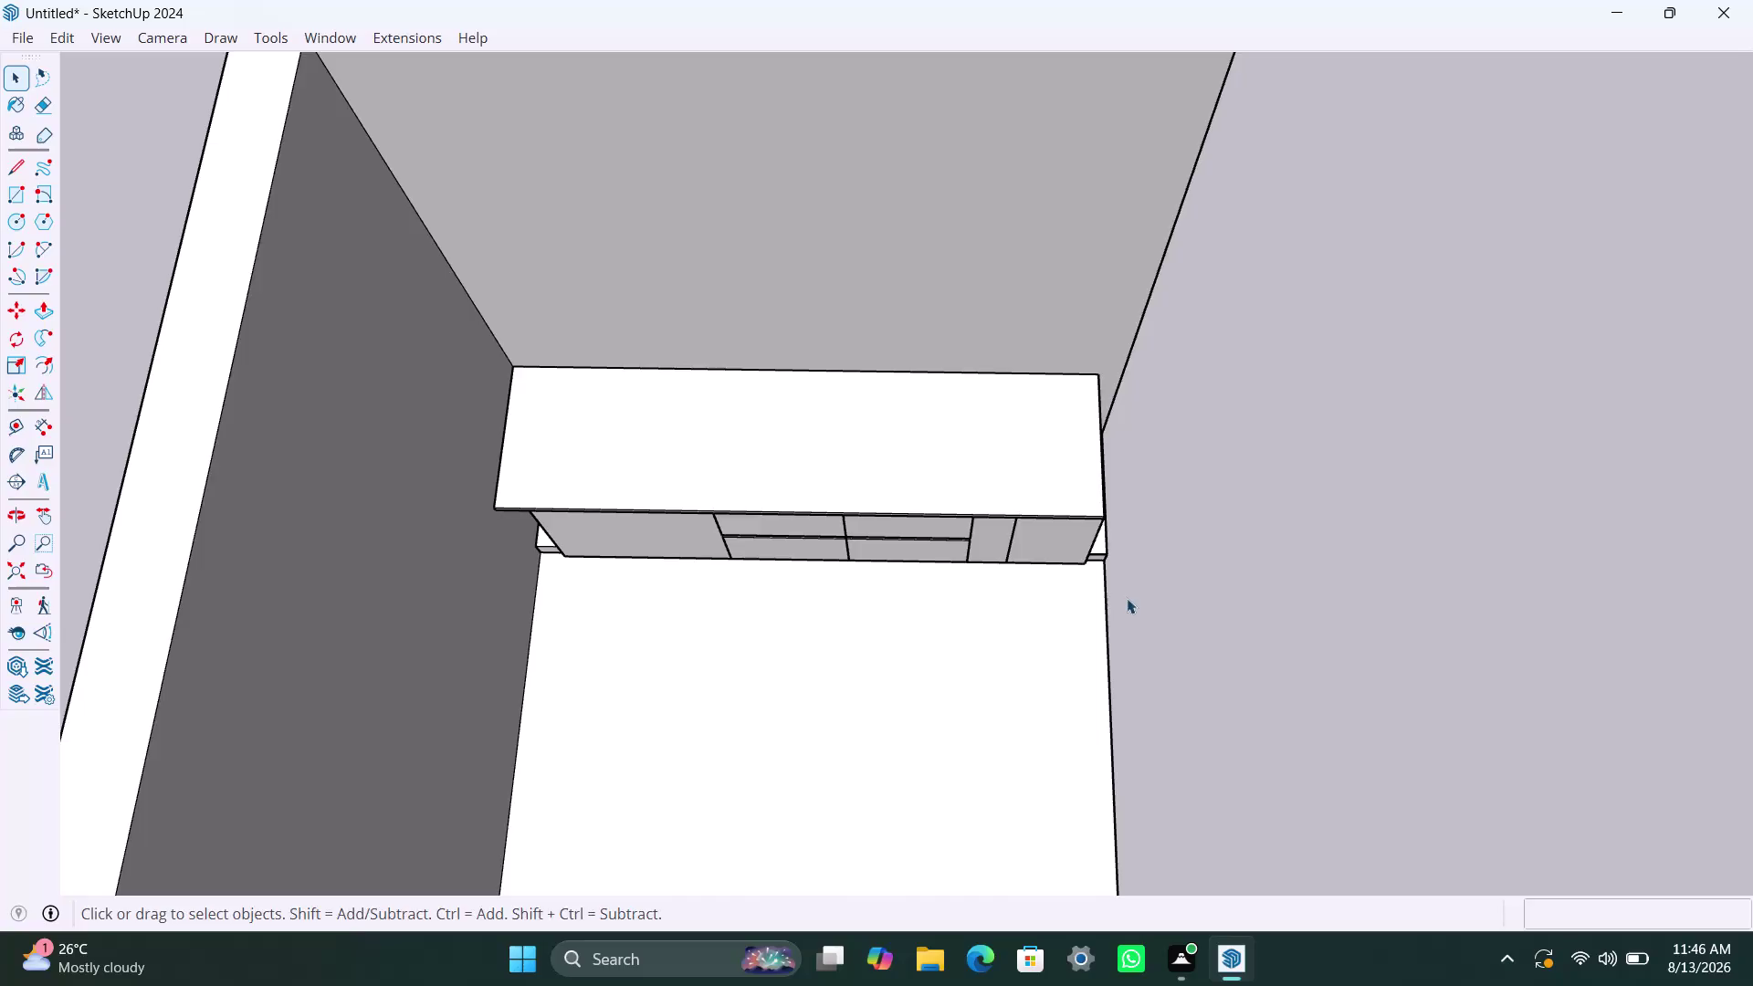
Open the sideboard's top slab group and pick its front face with Push/Pull.
middle_drag(1131, 607, 587, 512)
scroll(up, 3)
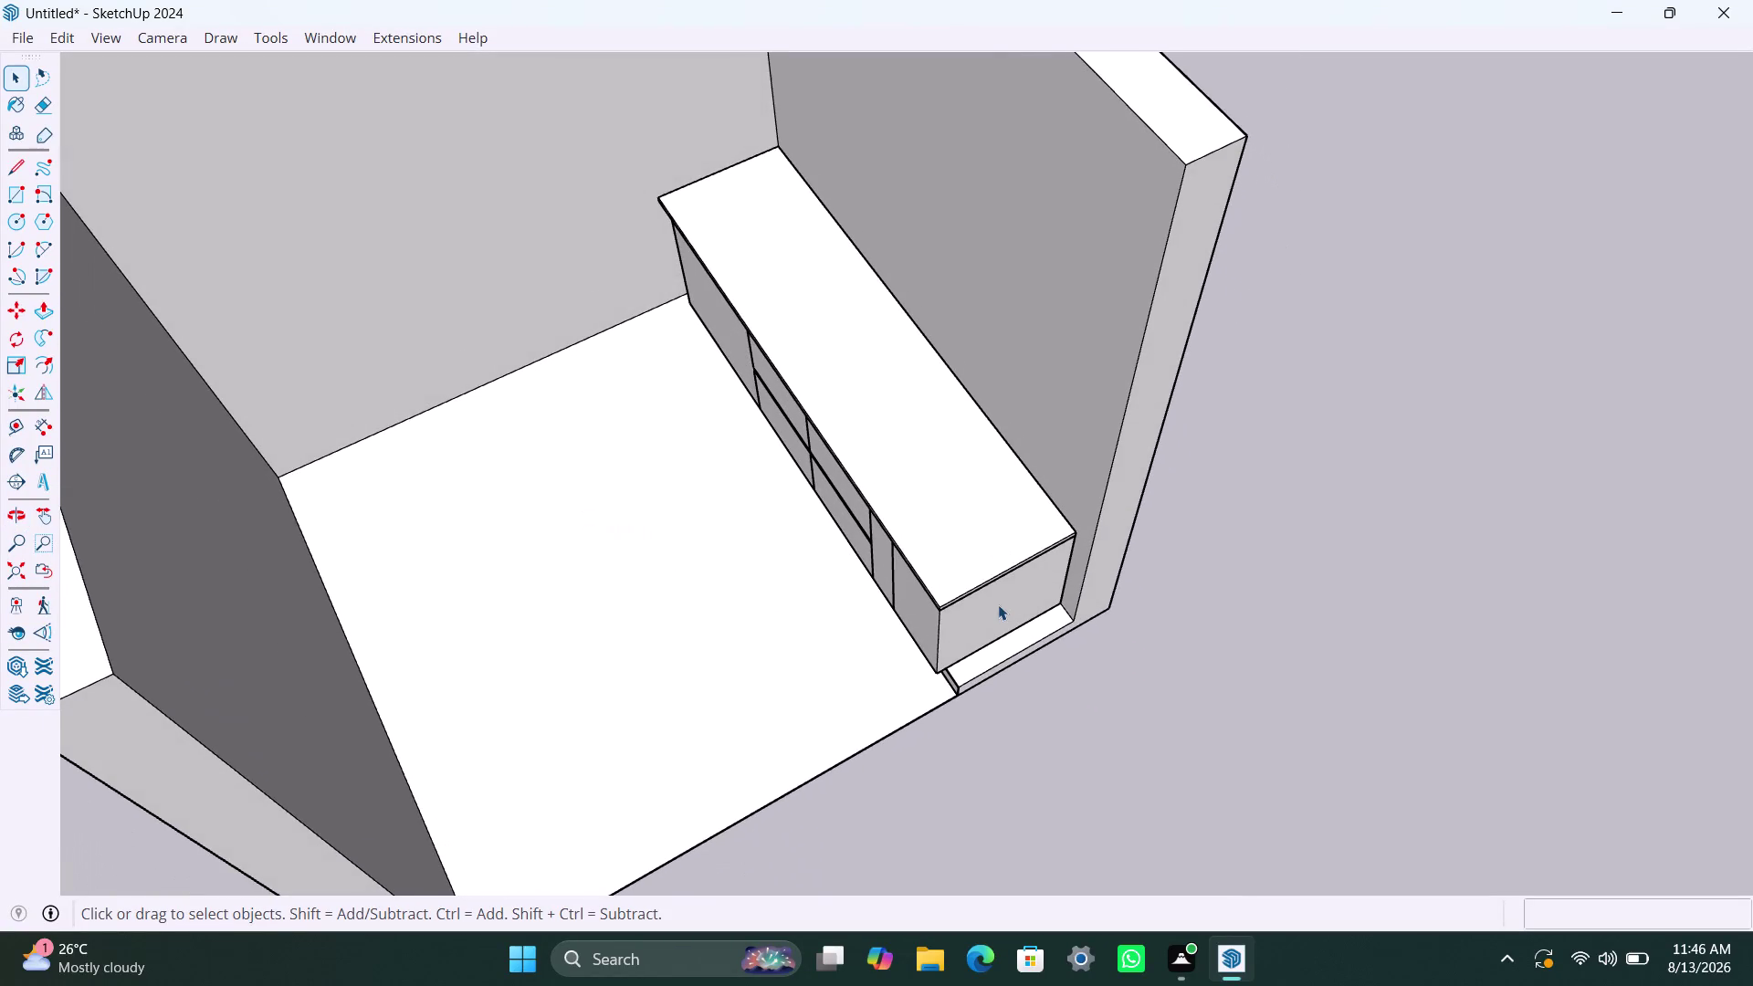
scroll(up, 3)
scroll(up, 3)
click(927, 600)
double_click(927, 600)
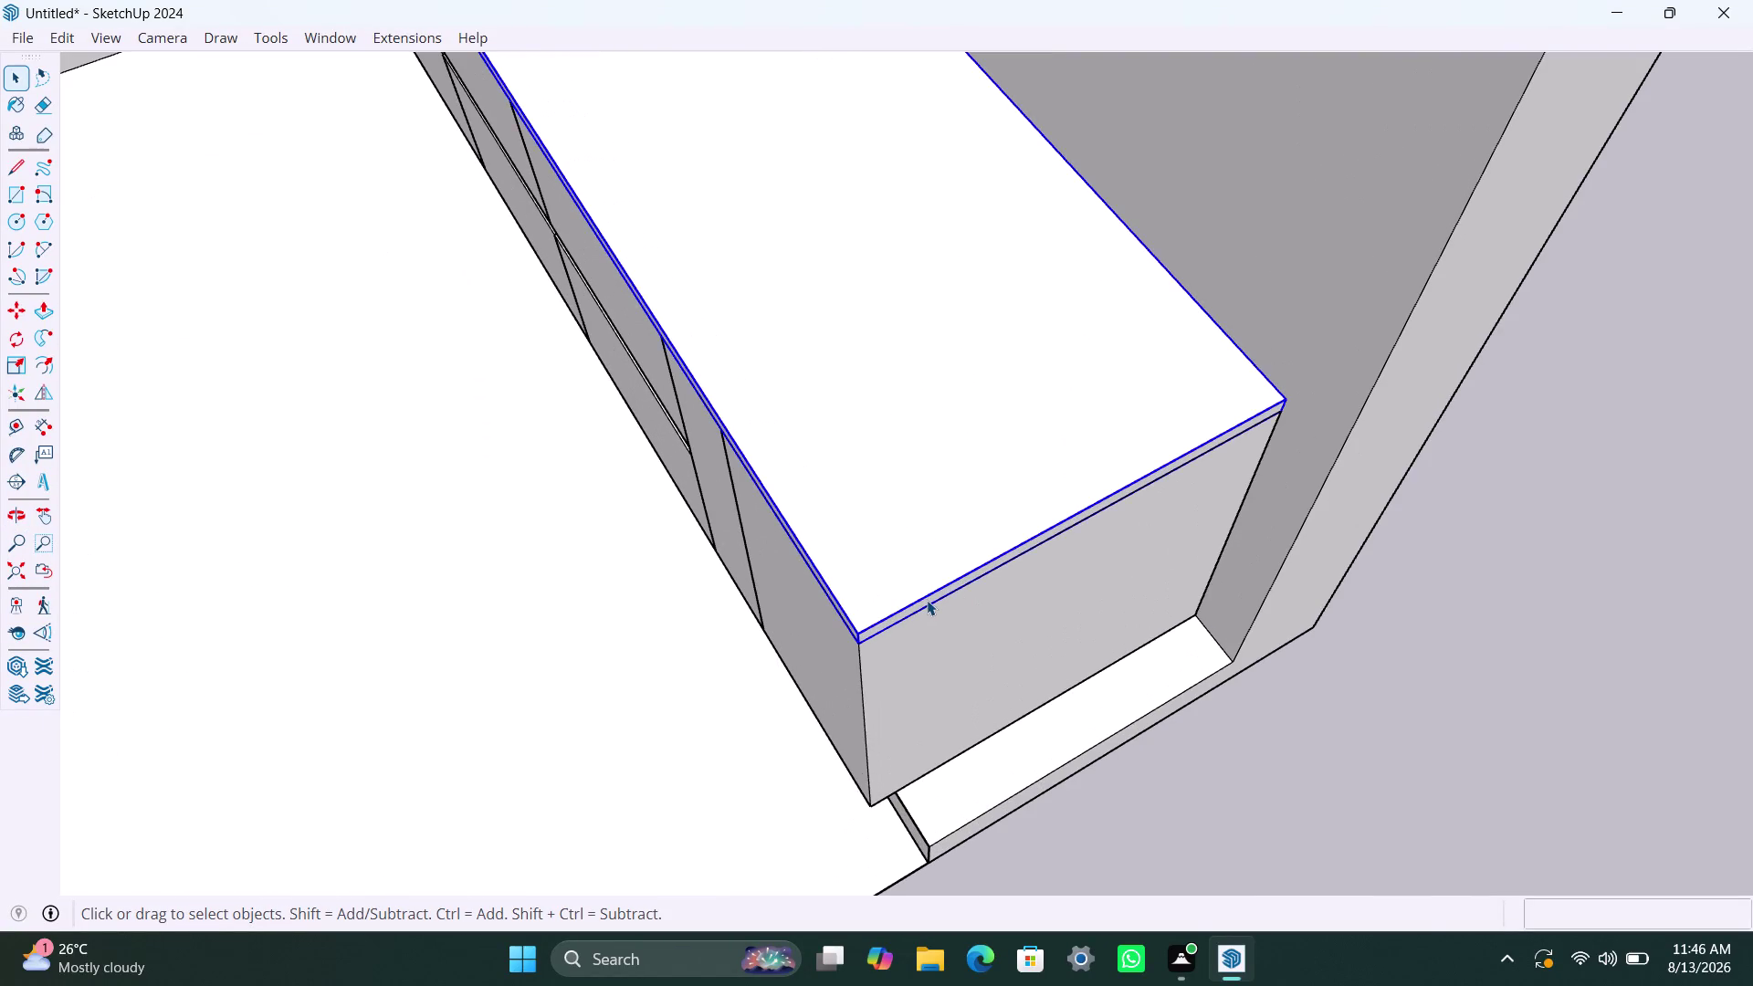
click(929, 604)
click(928, 602)
scroll(up, 3)
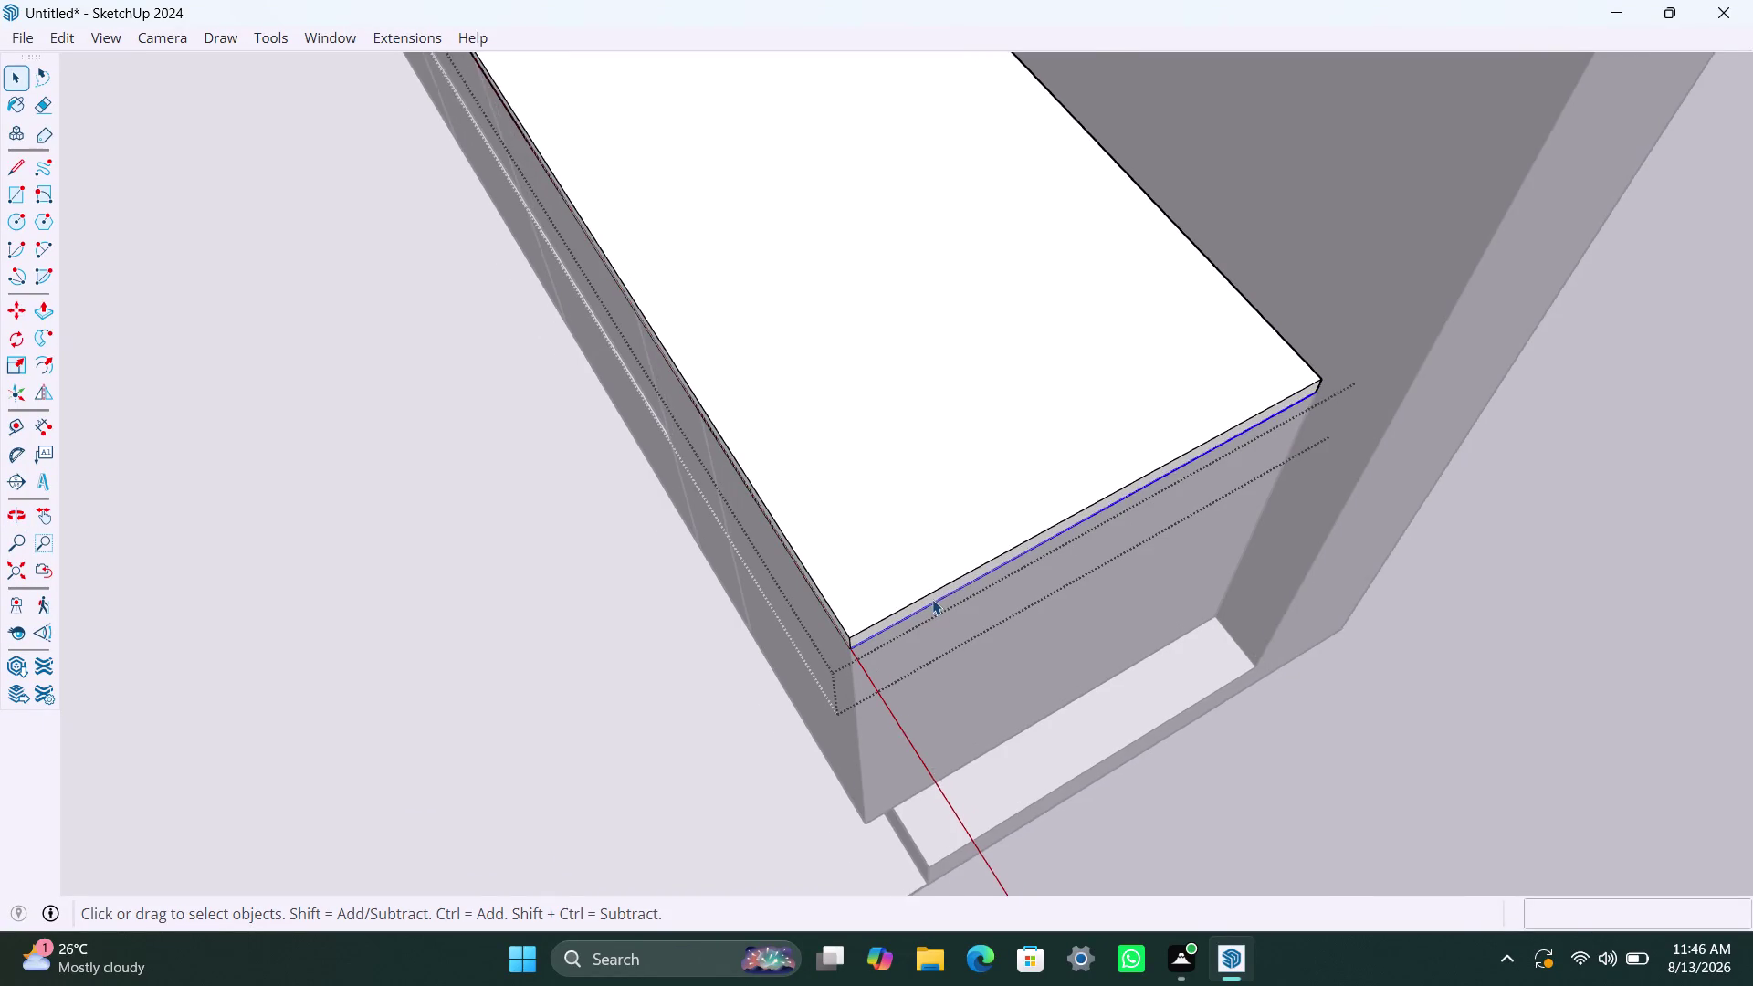
click(931, 597)
click(928, 599)
scroll(up, 3)
click(932, 599)
key(p)
click(934, 593)
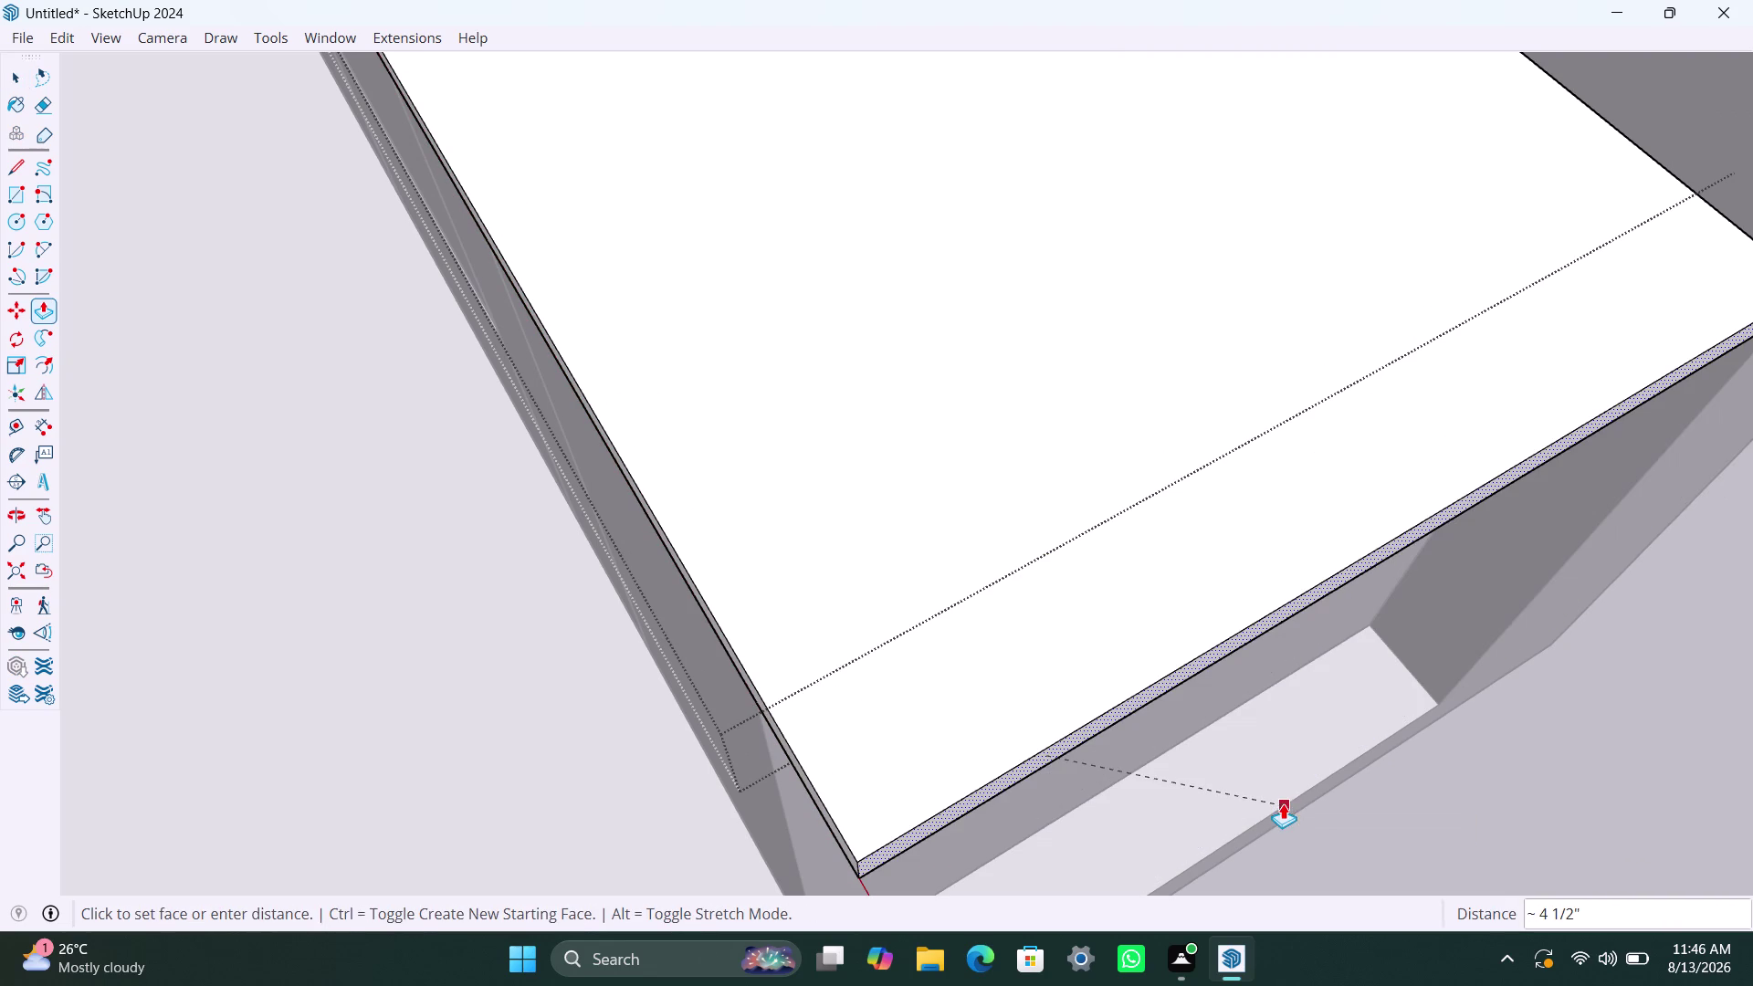
Try pulling the slab's front and end faces, cancelling, then orbit to view below.
click(1283, 803)
key(Escape)
key(Escape)
key(Escape)
key(Escape)
scroll(down, 3)
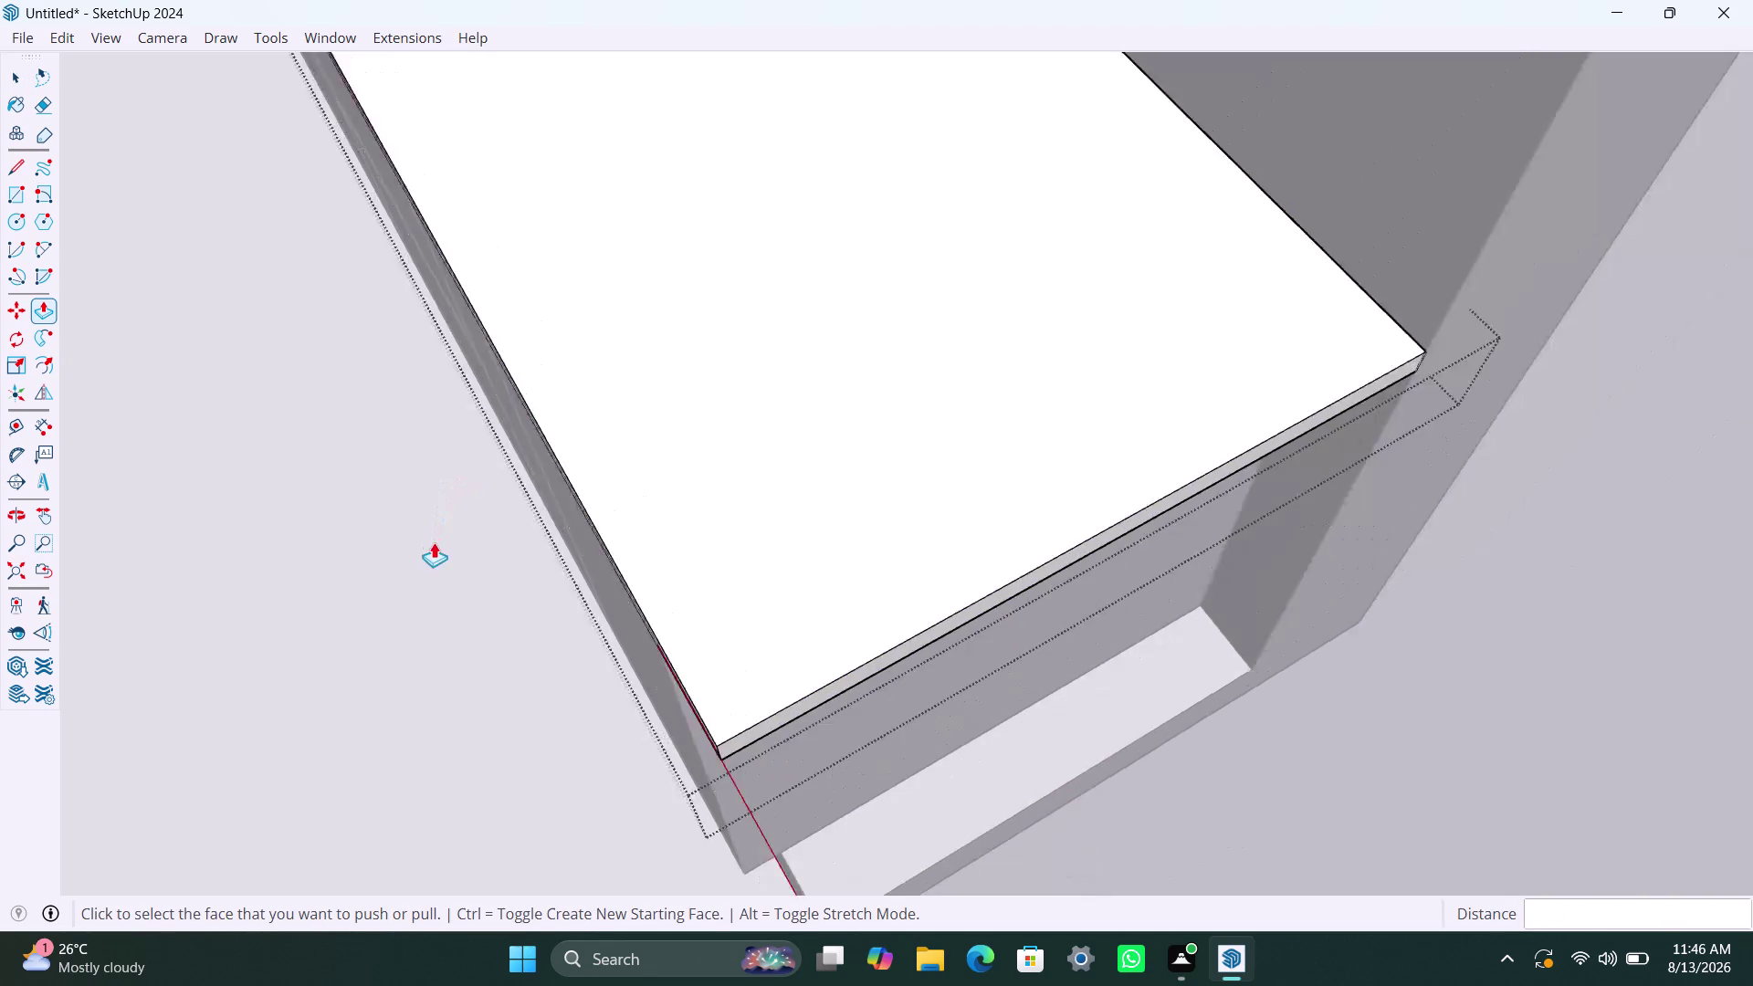
scroll(down, 3)
middle_drag(429, 653, 720, 689)
click(1110, 594)
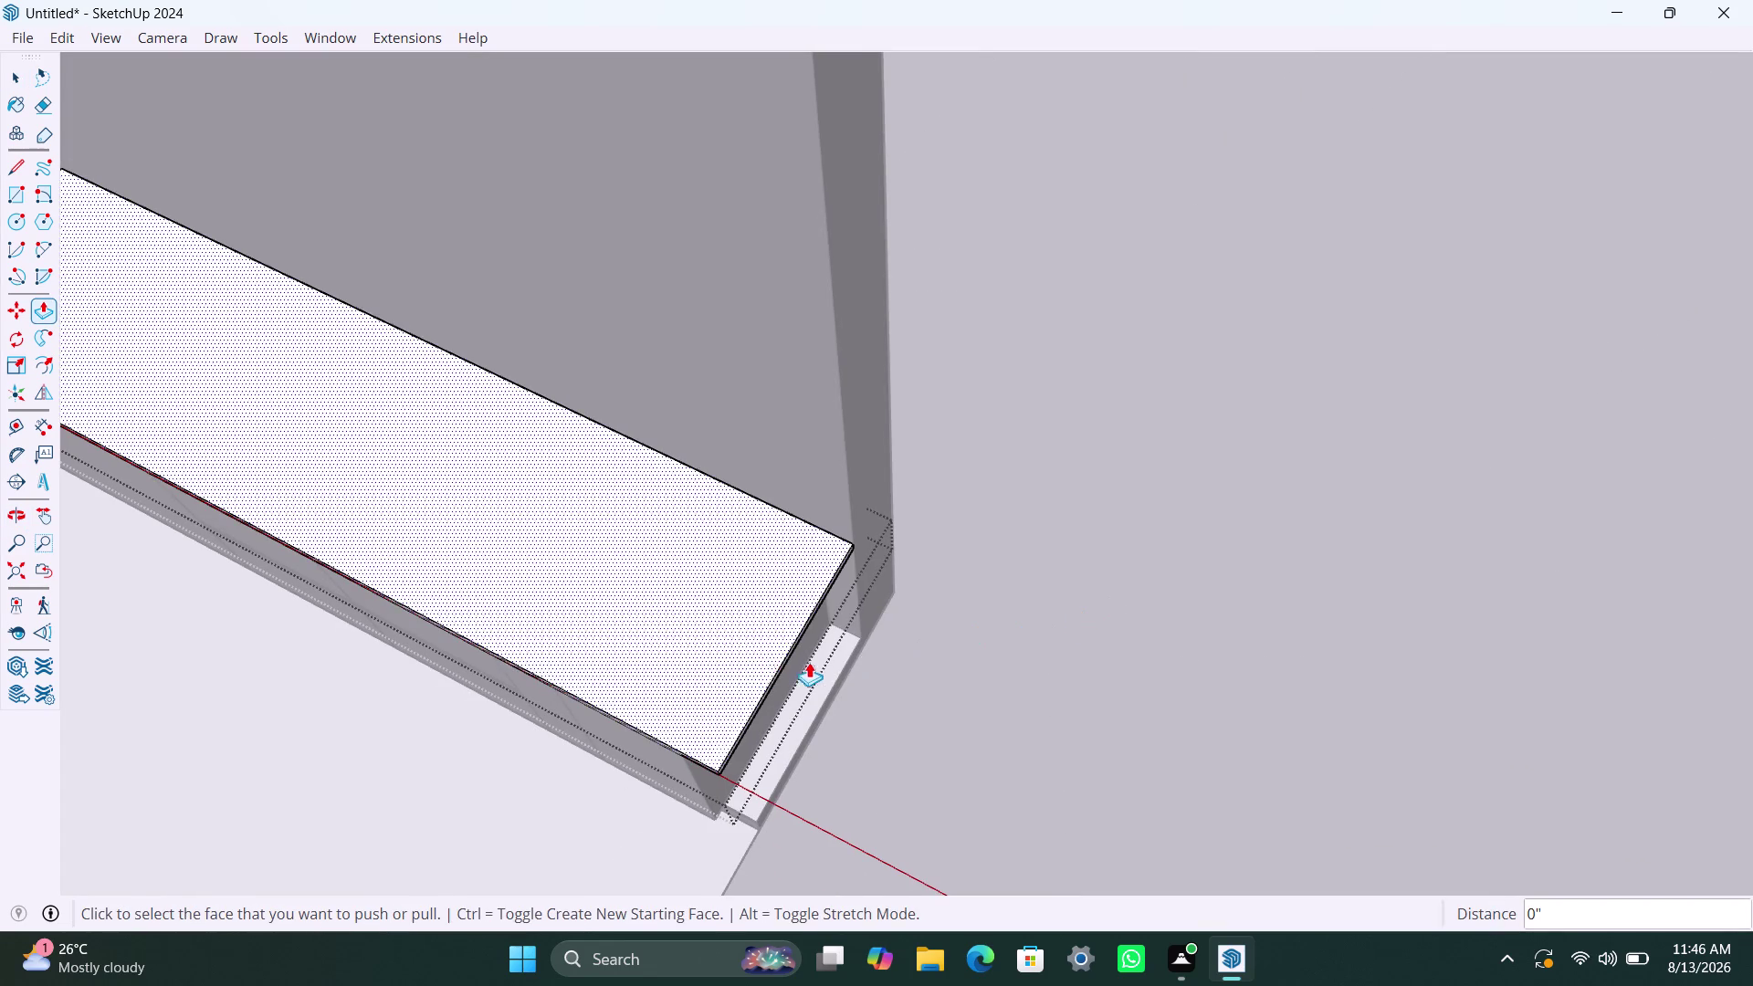
key(space)
key(space)
key(space)
key(space)
scroll(down, 3)
middle_drag(506, 696, 776, 631)
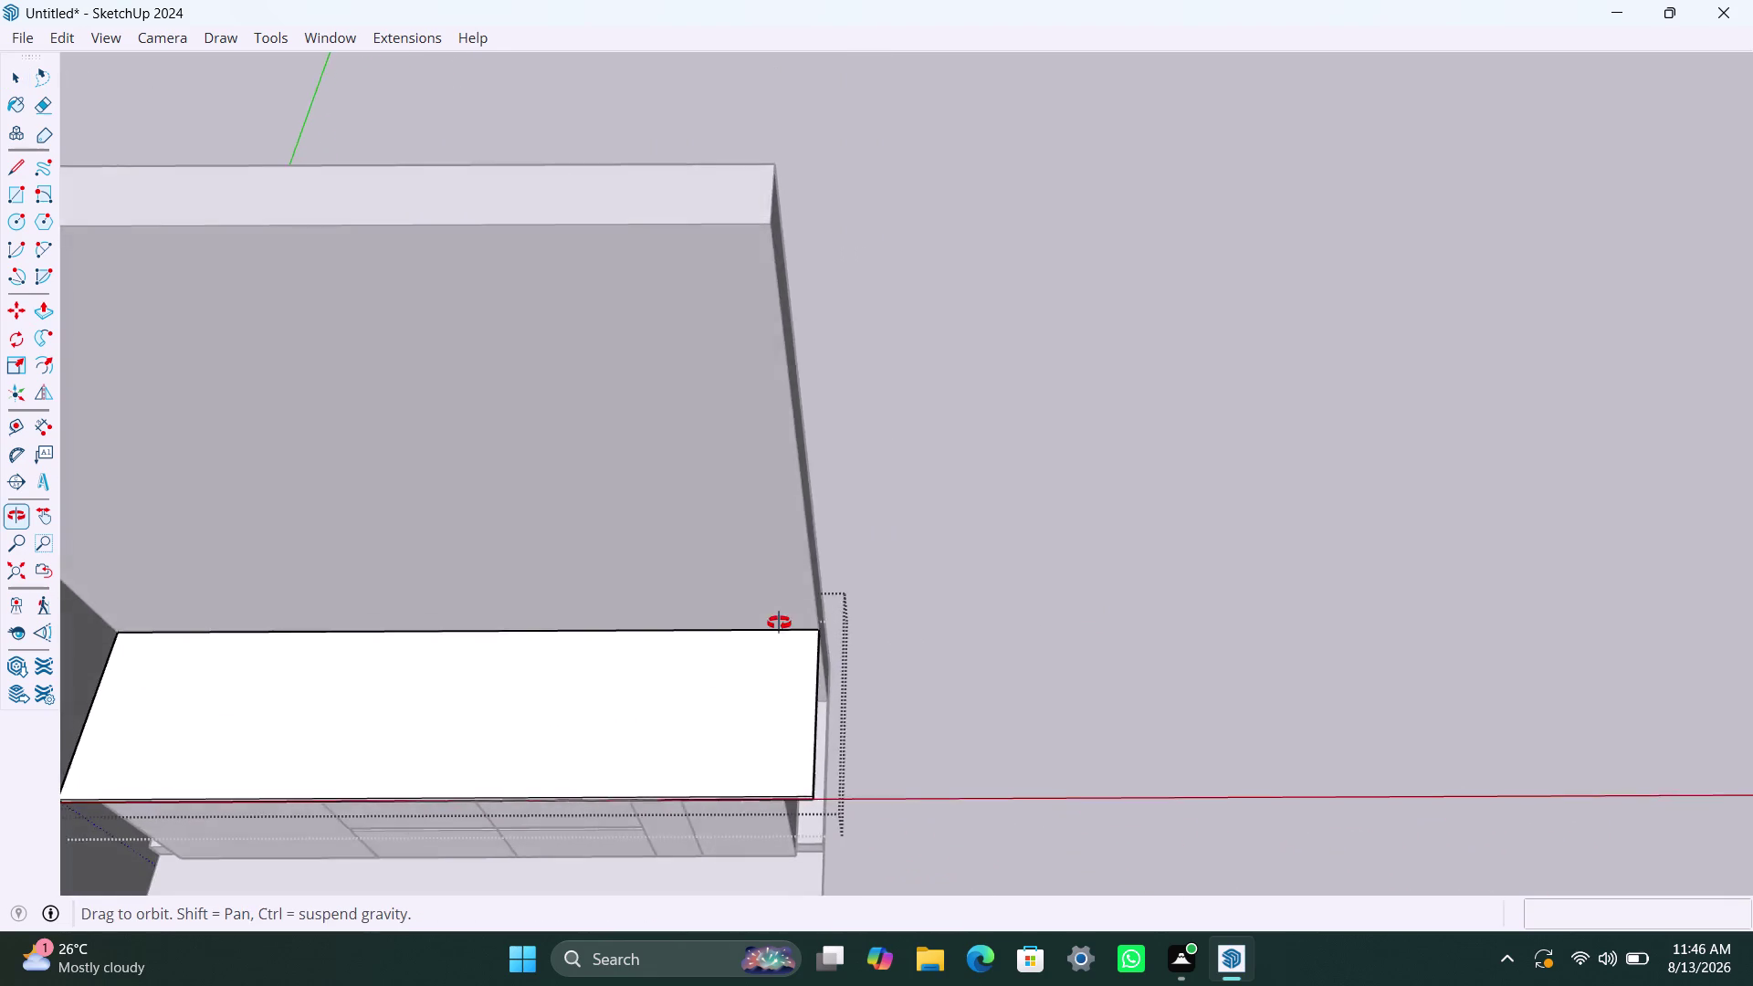
middle_drag(775, 631, 779, 623)
scroll(up, 3)
Push/Pull the selected top slab face out by 70 mm.
click(696, 774)
double_click(754, 778)
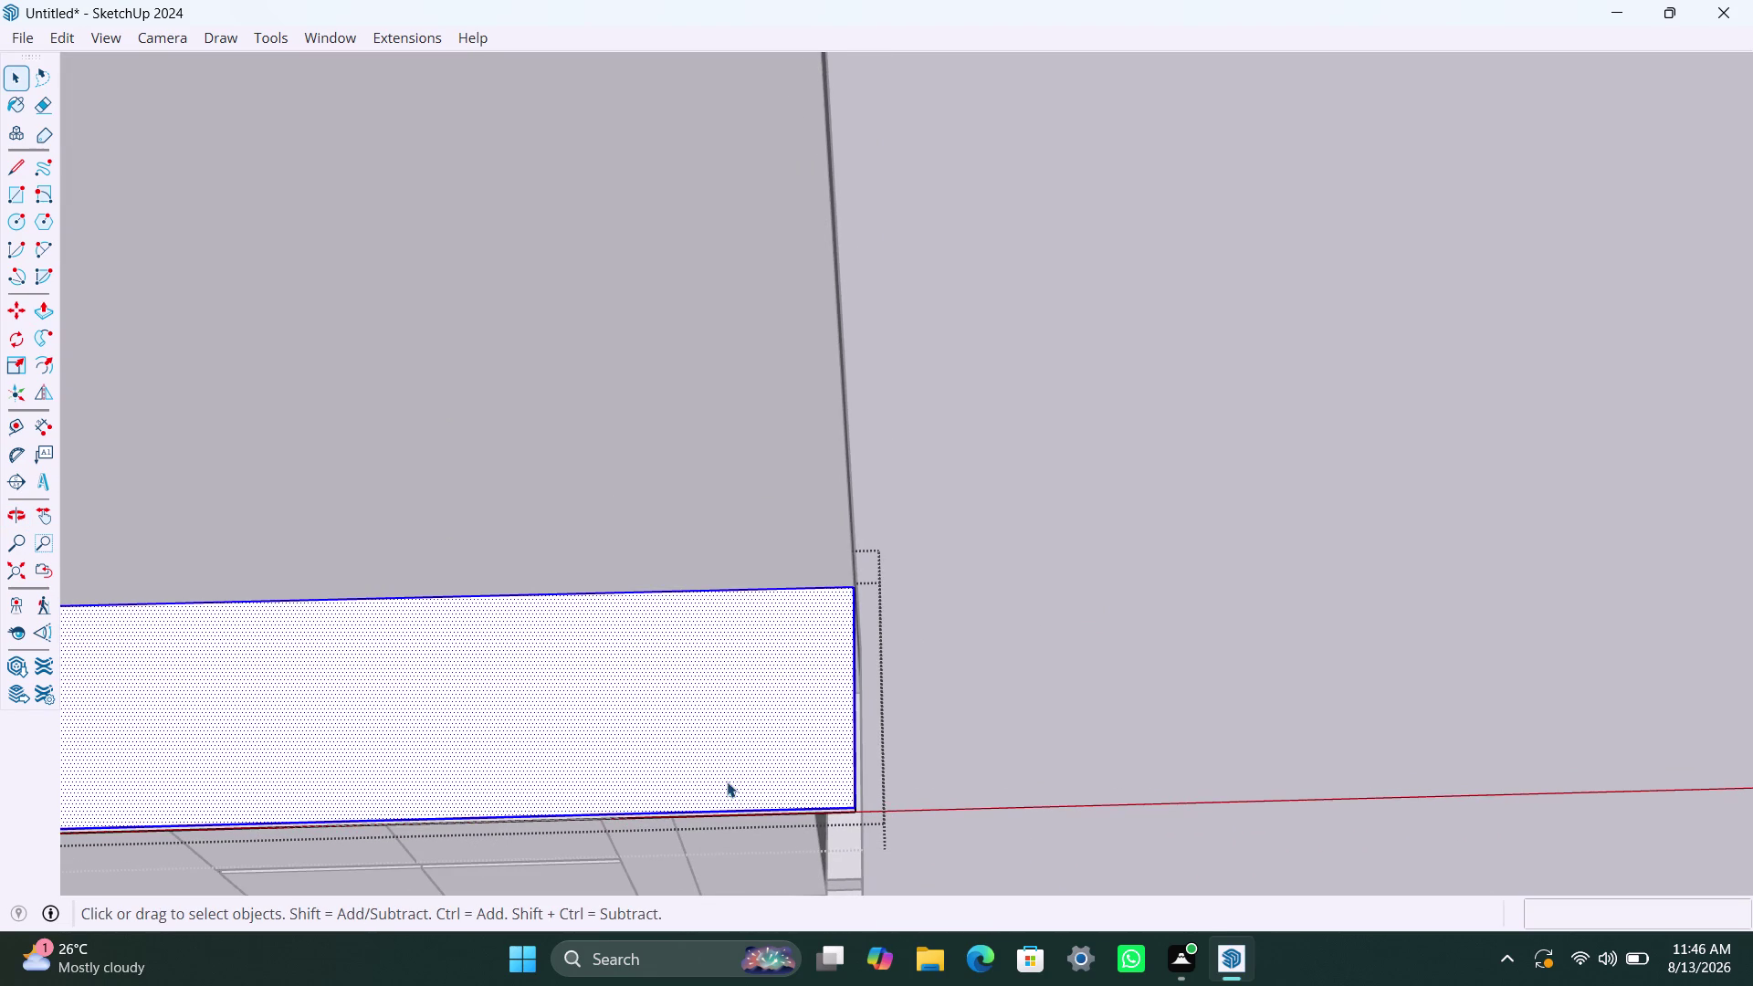
scroll(up, 3)
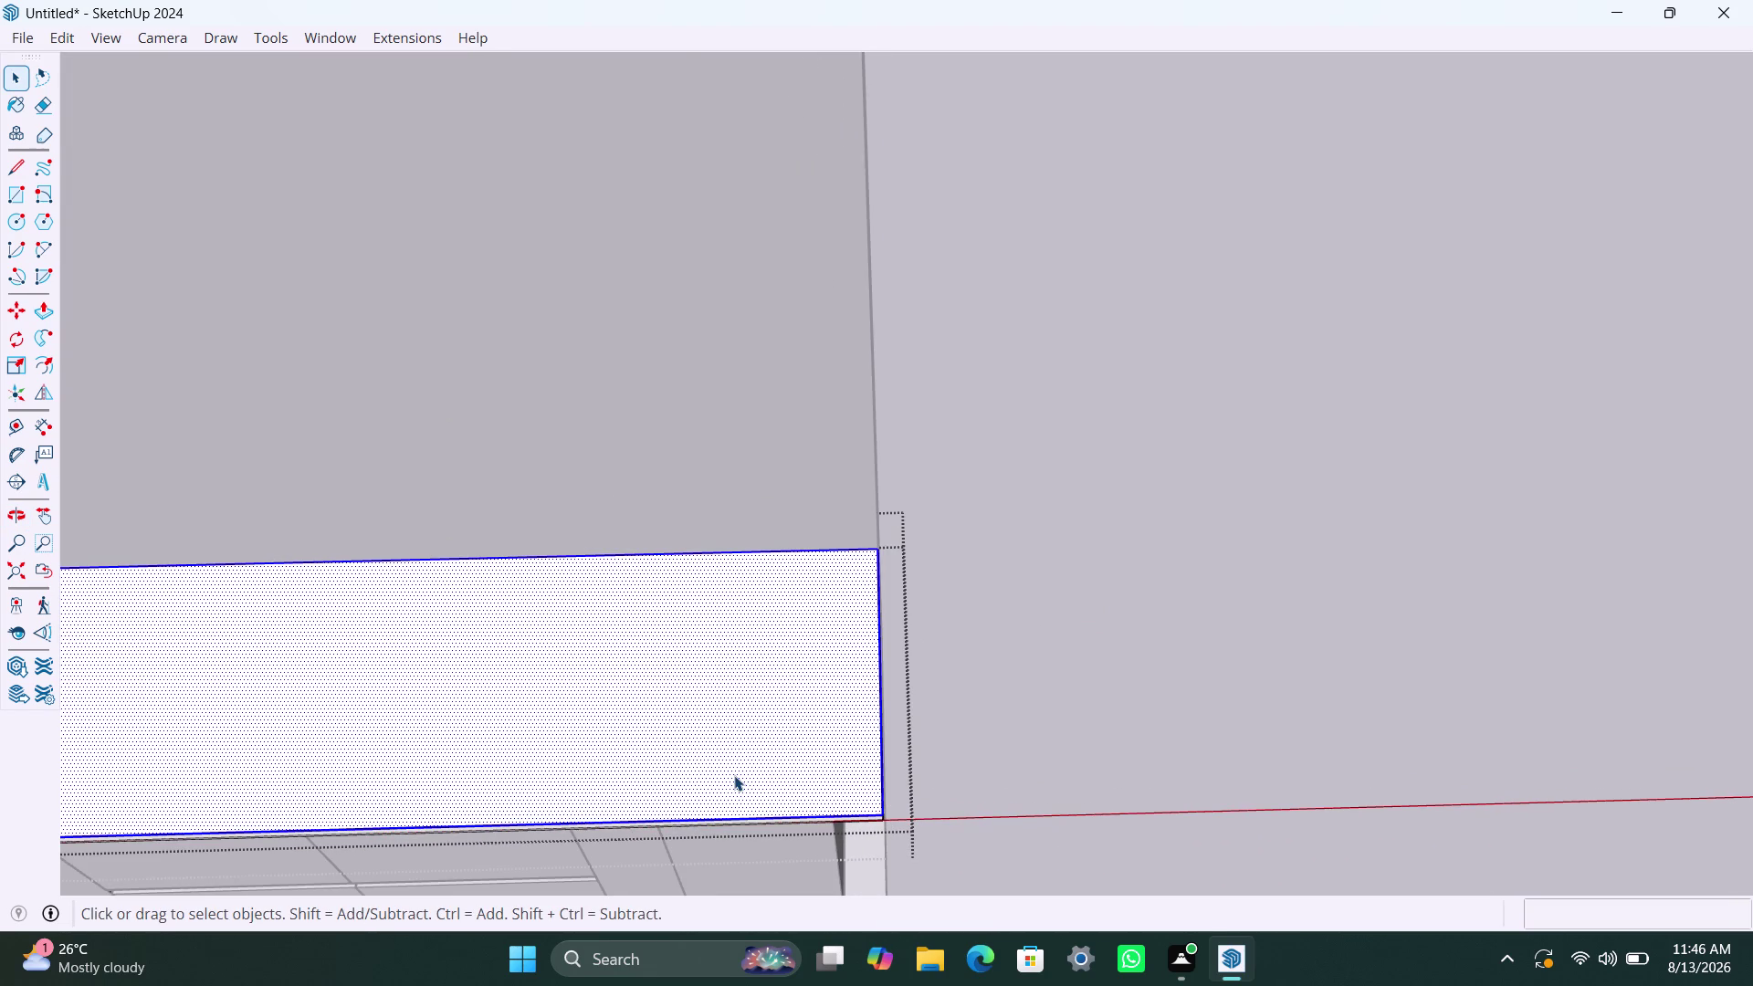
key(p)
click(735, 773)
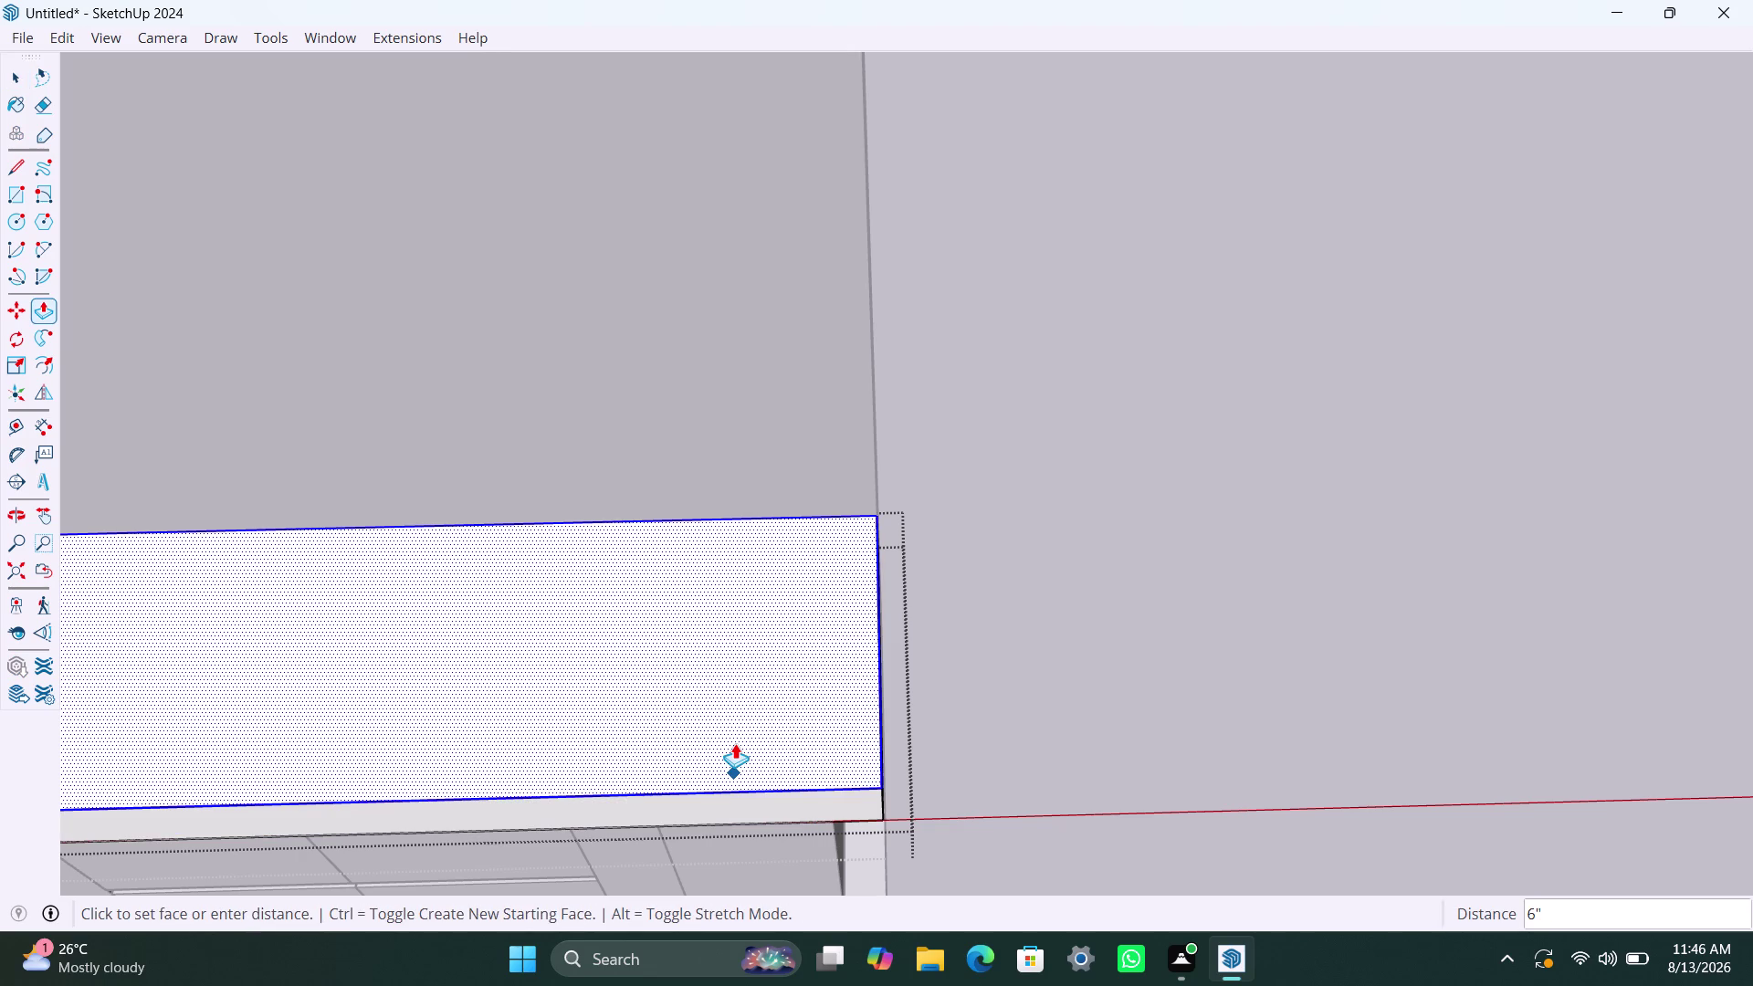
text(70)
text(mm)
key(Return)
key(space)
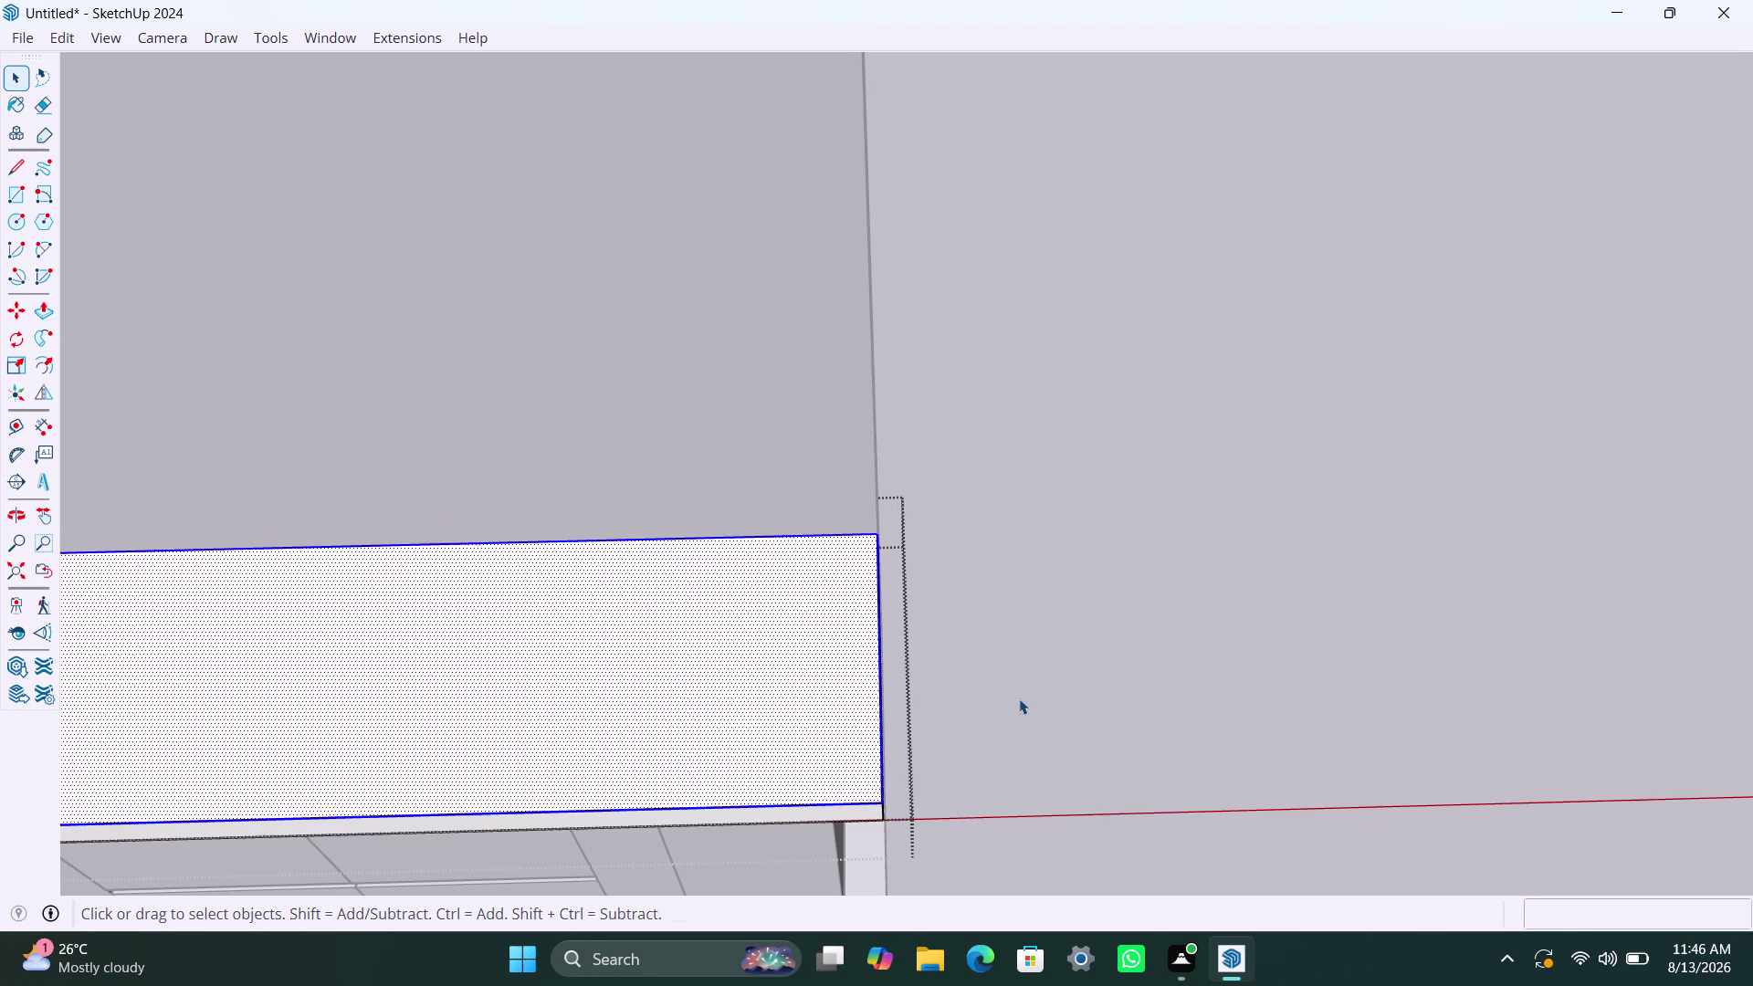
click(1032, 698)
Push the top slab's underside face out by 30 mm.
scroll(up, 3)
middle_drag(795, 808, 747, 535)
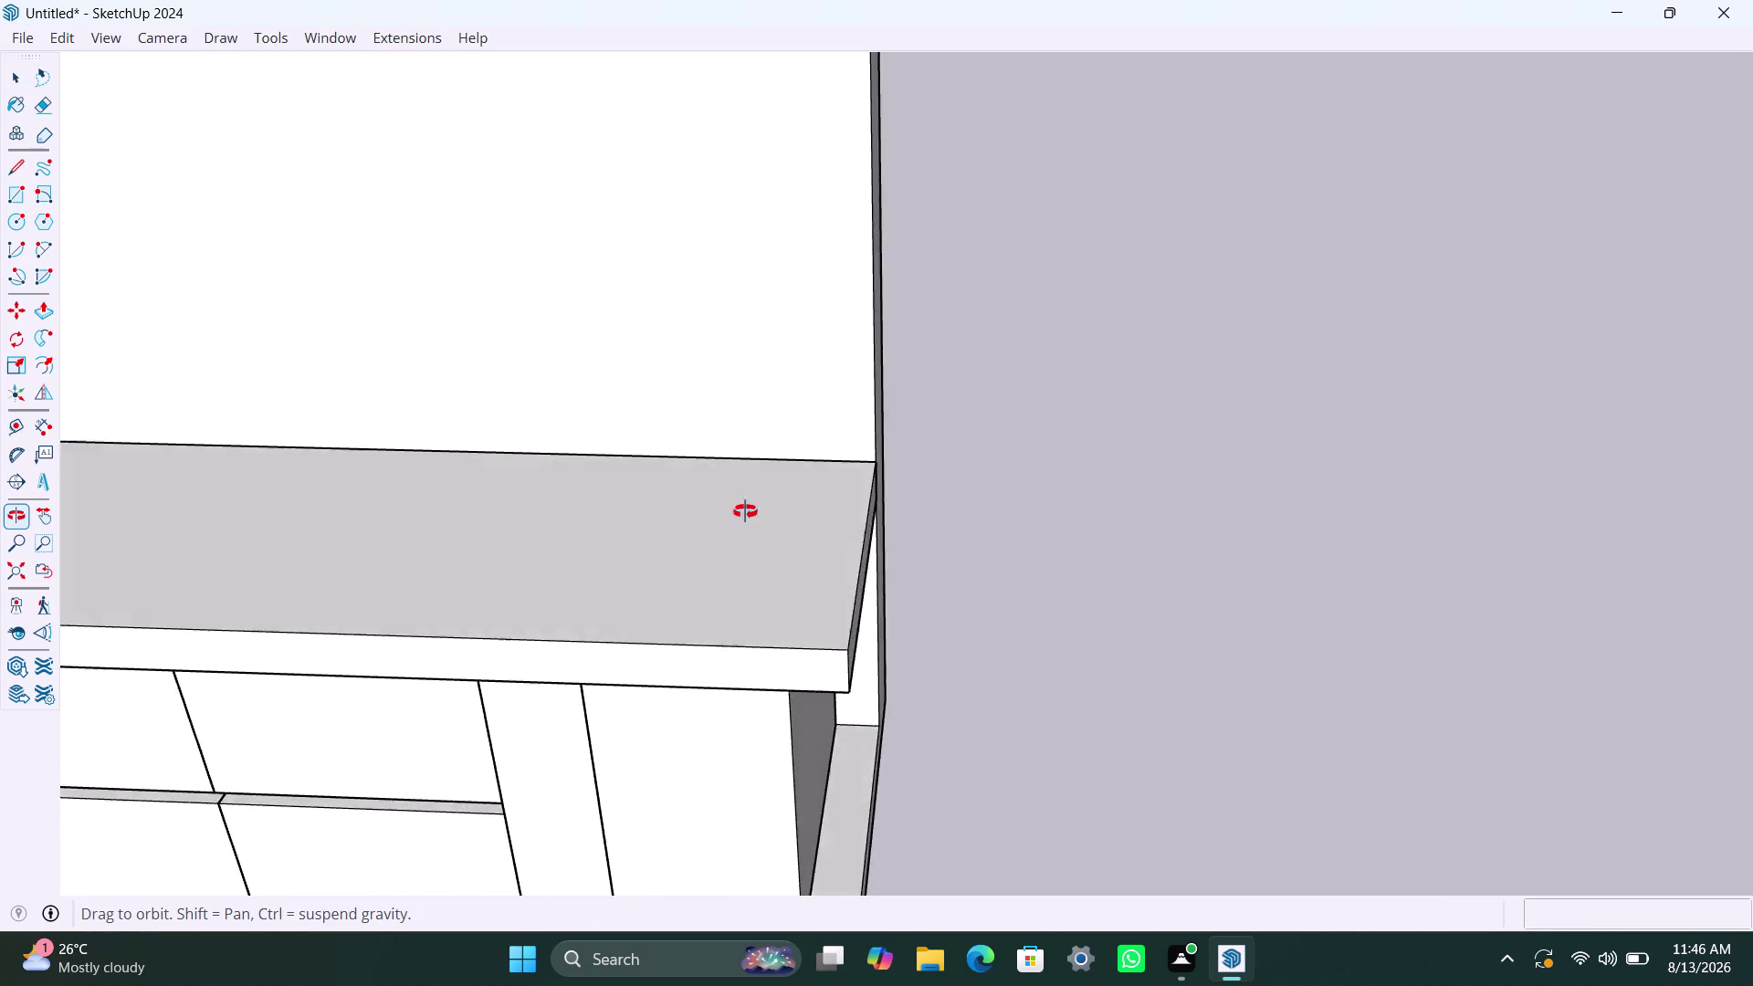
middle_drag(747, 535, 716, 114)
scroll(up, 3)
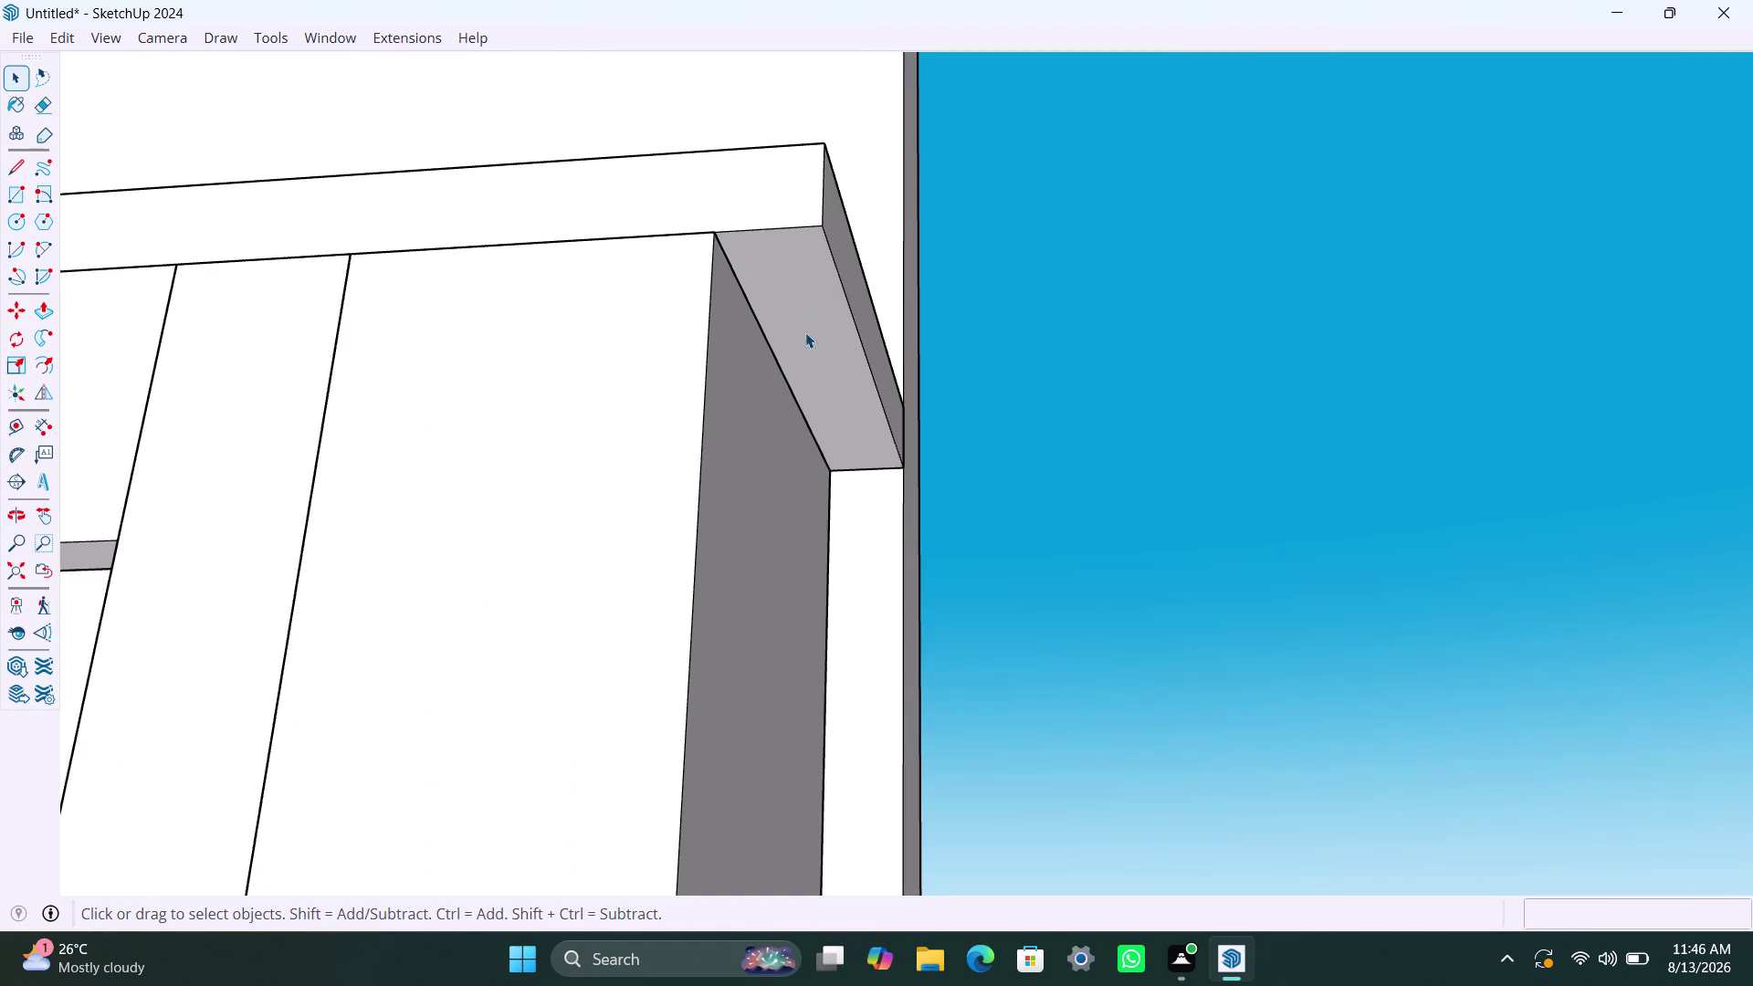
click(805, 332)
triple_click(805, 330)
click(802, 328)
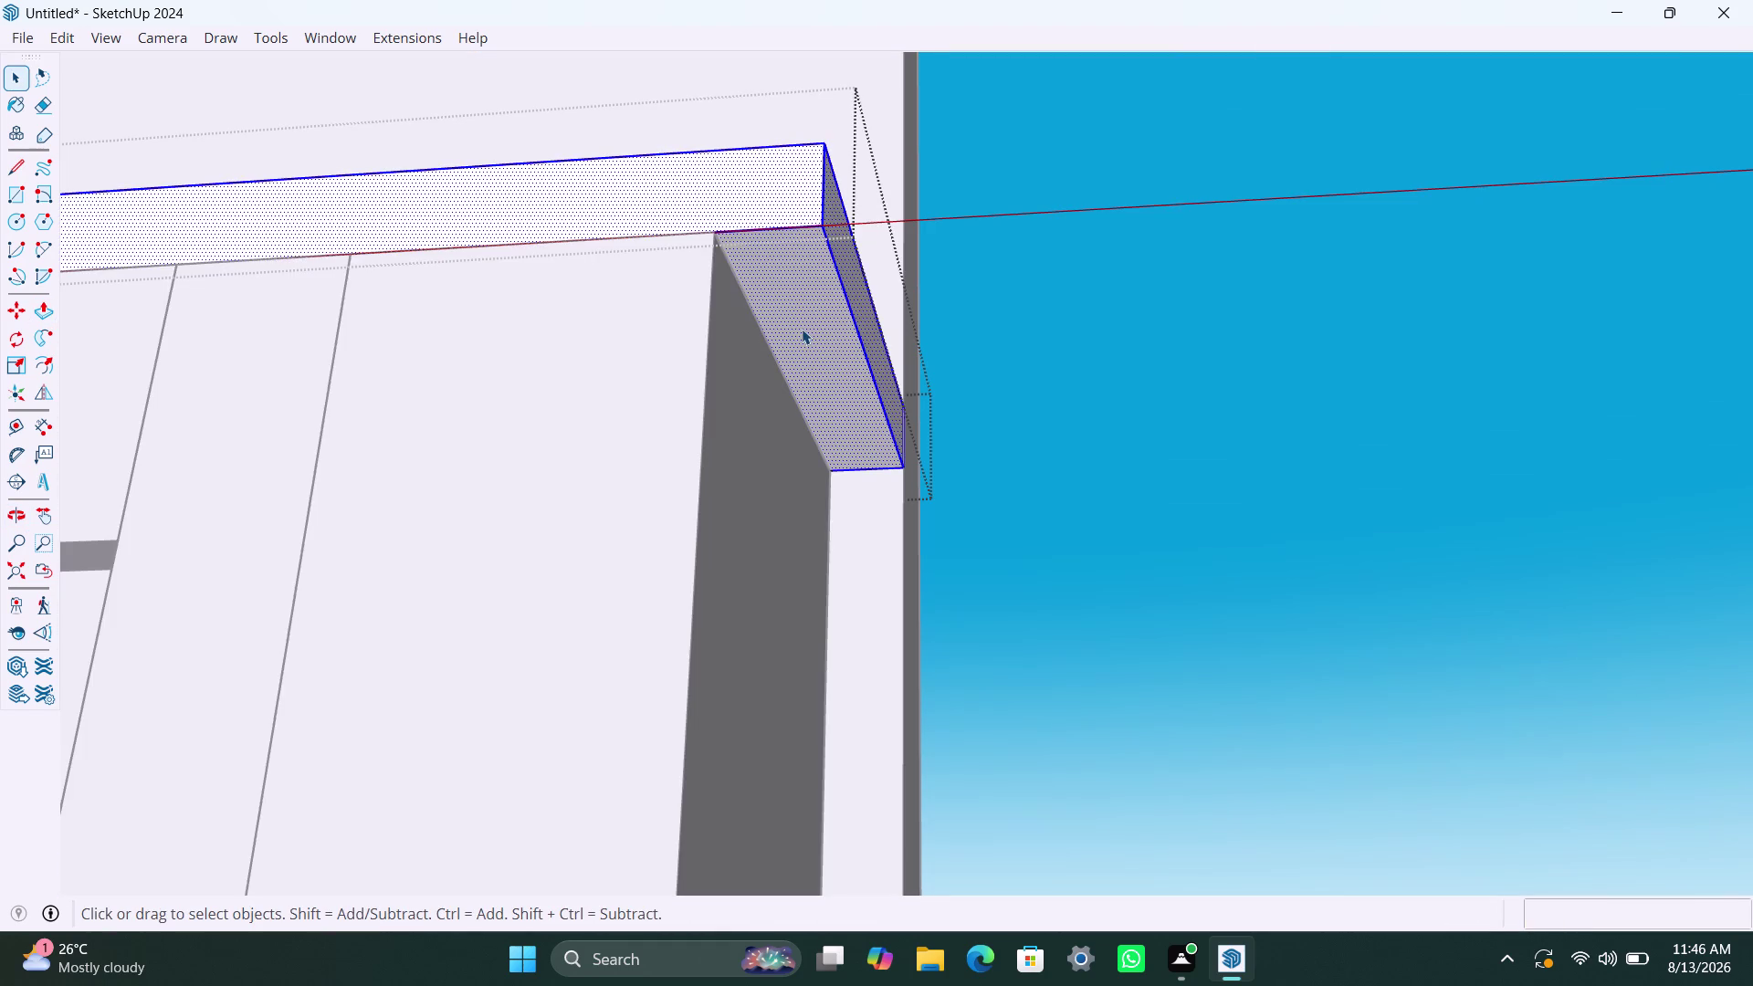
key(p)
click(802, 328)
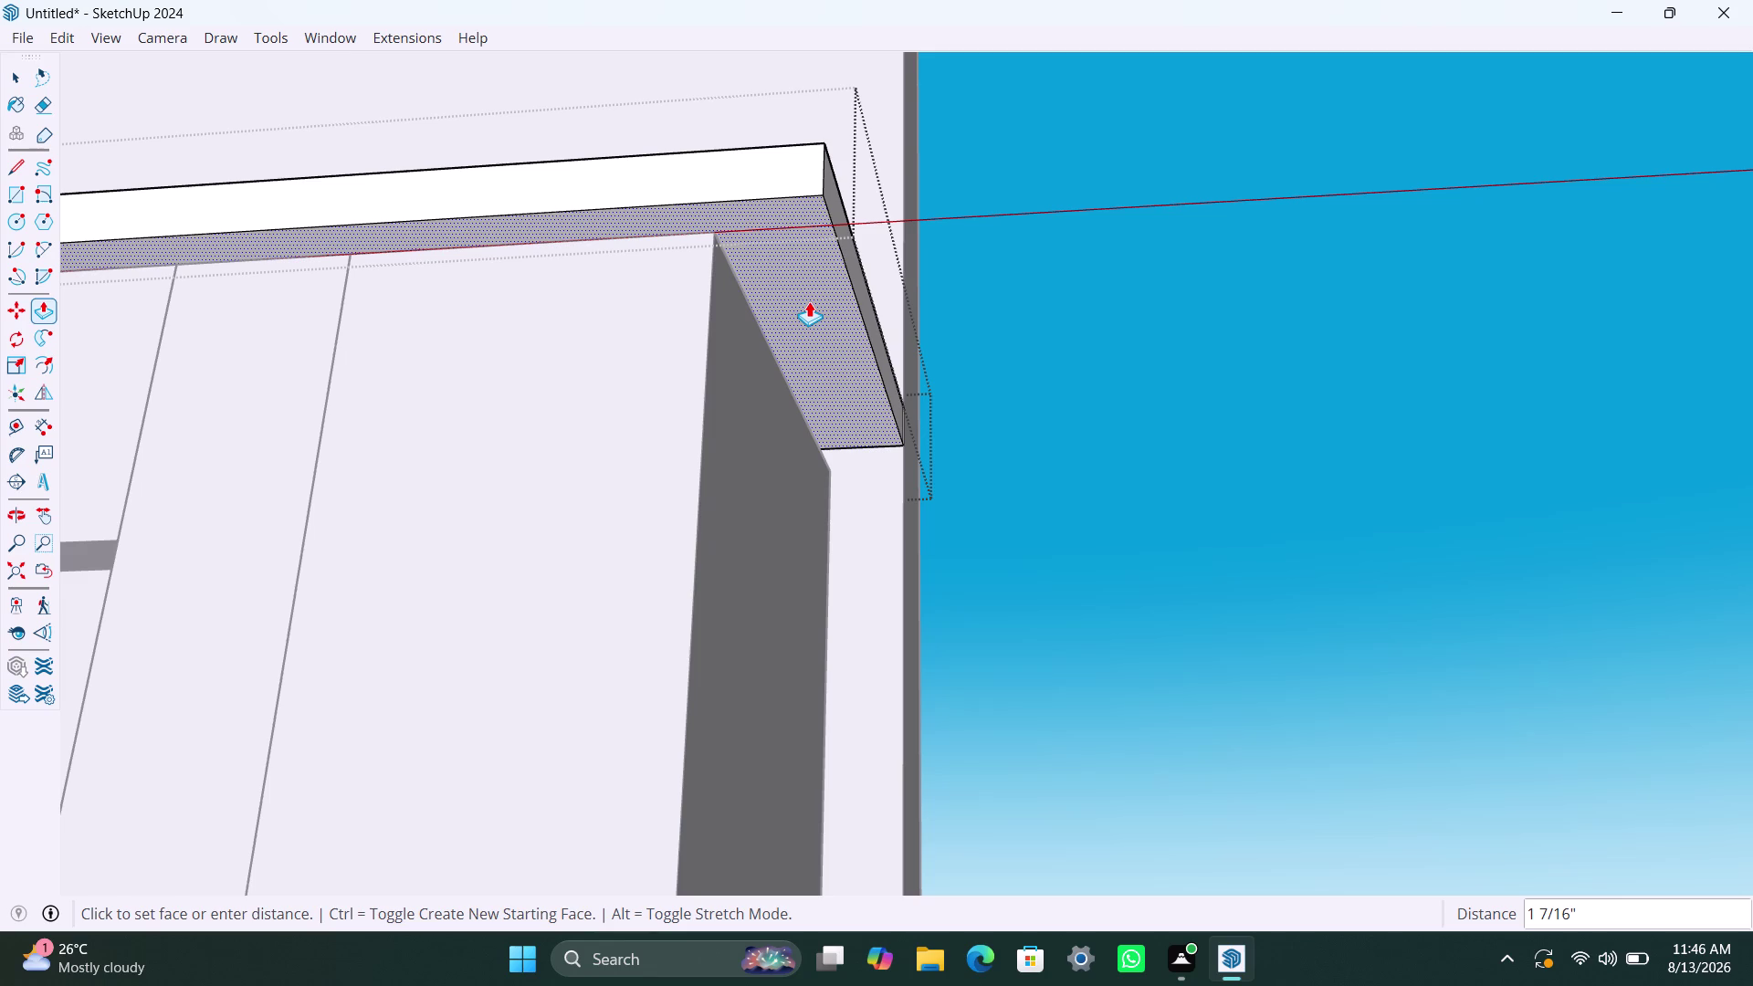
text(30mm)
key(Return)
key(space)
click(1163, 362)
scroll(down, 3)
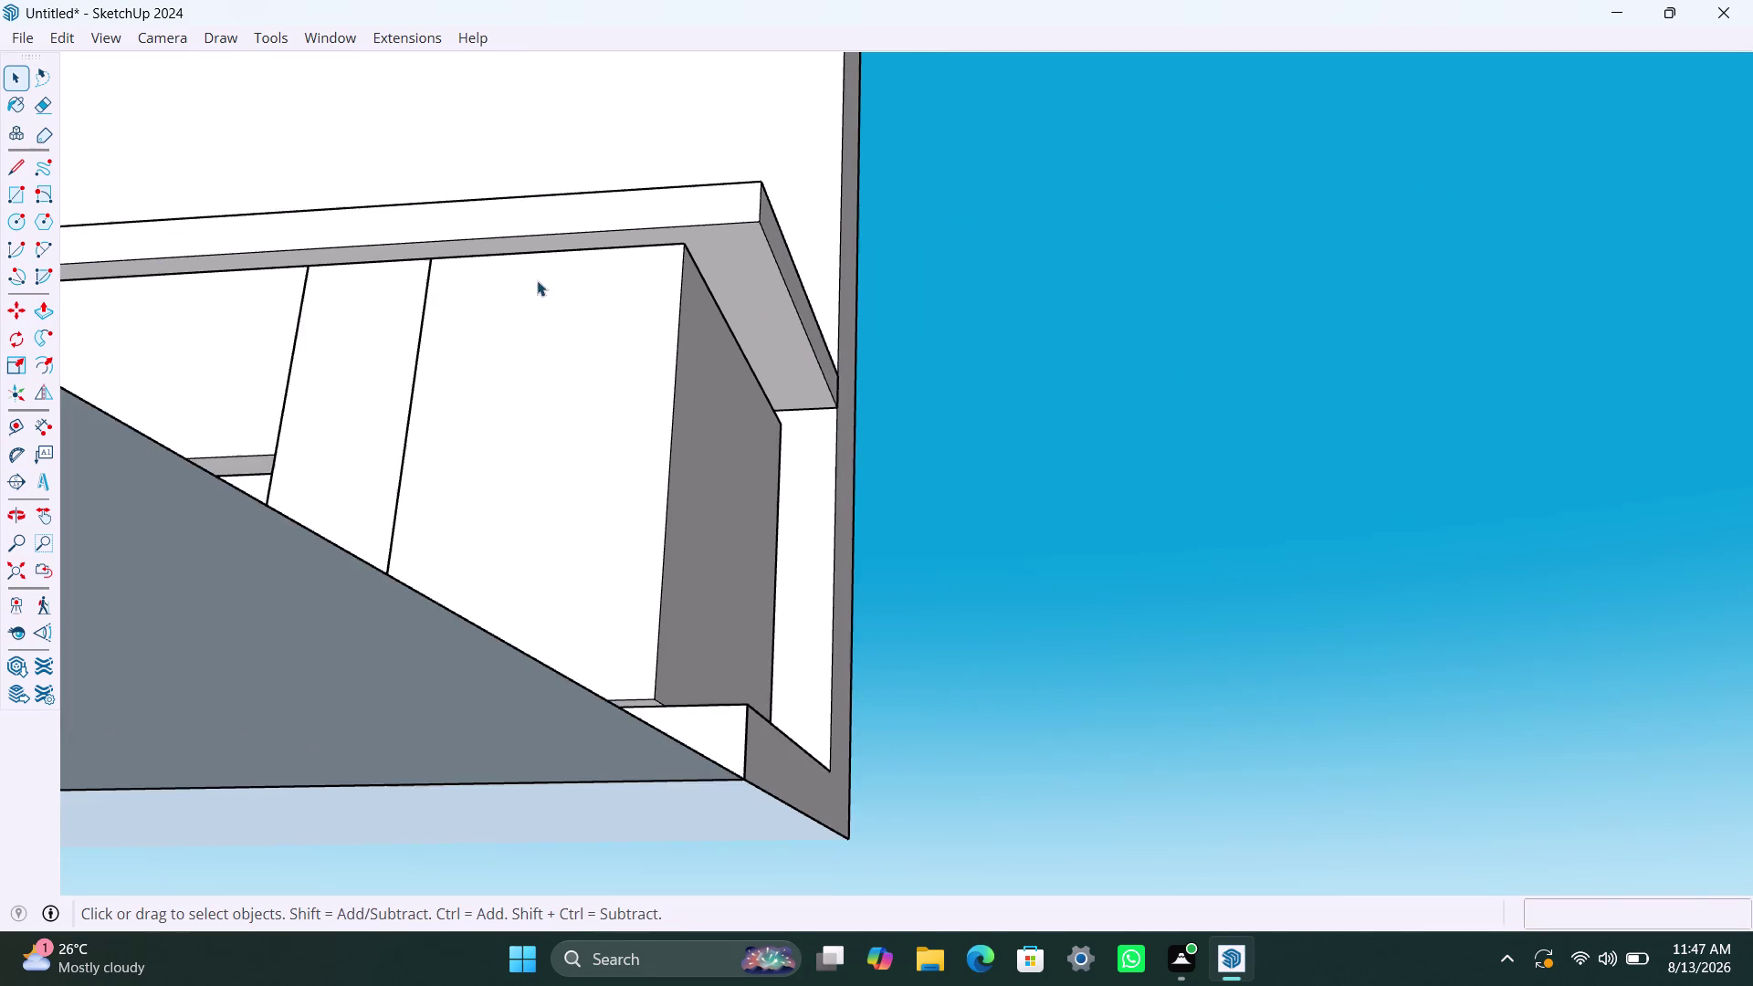
middle_drag(547, 319, 730, 640)
scroll(down, 3)
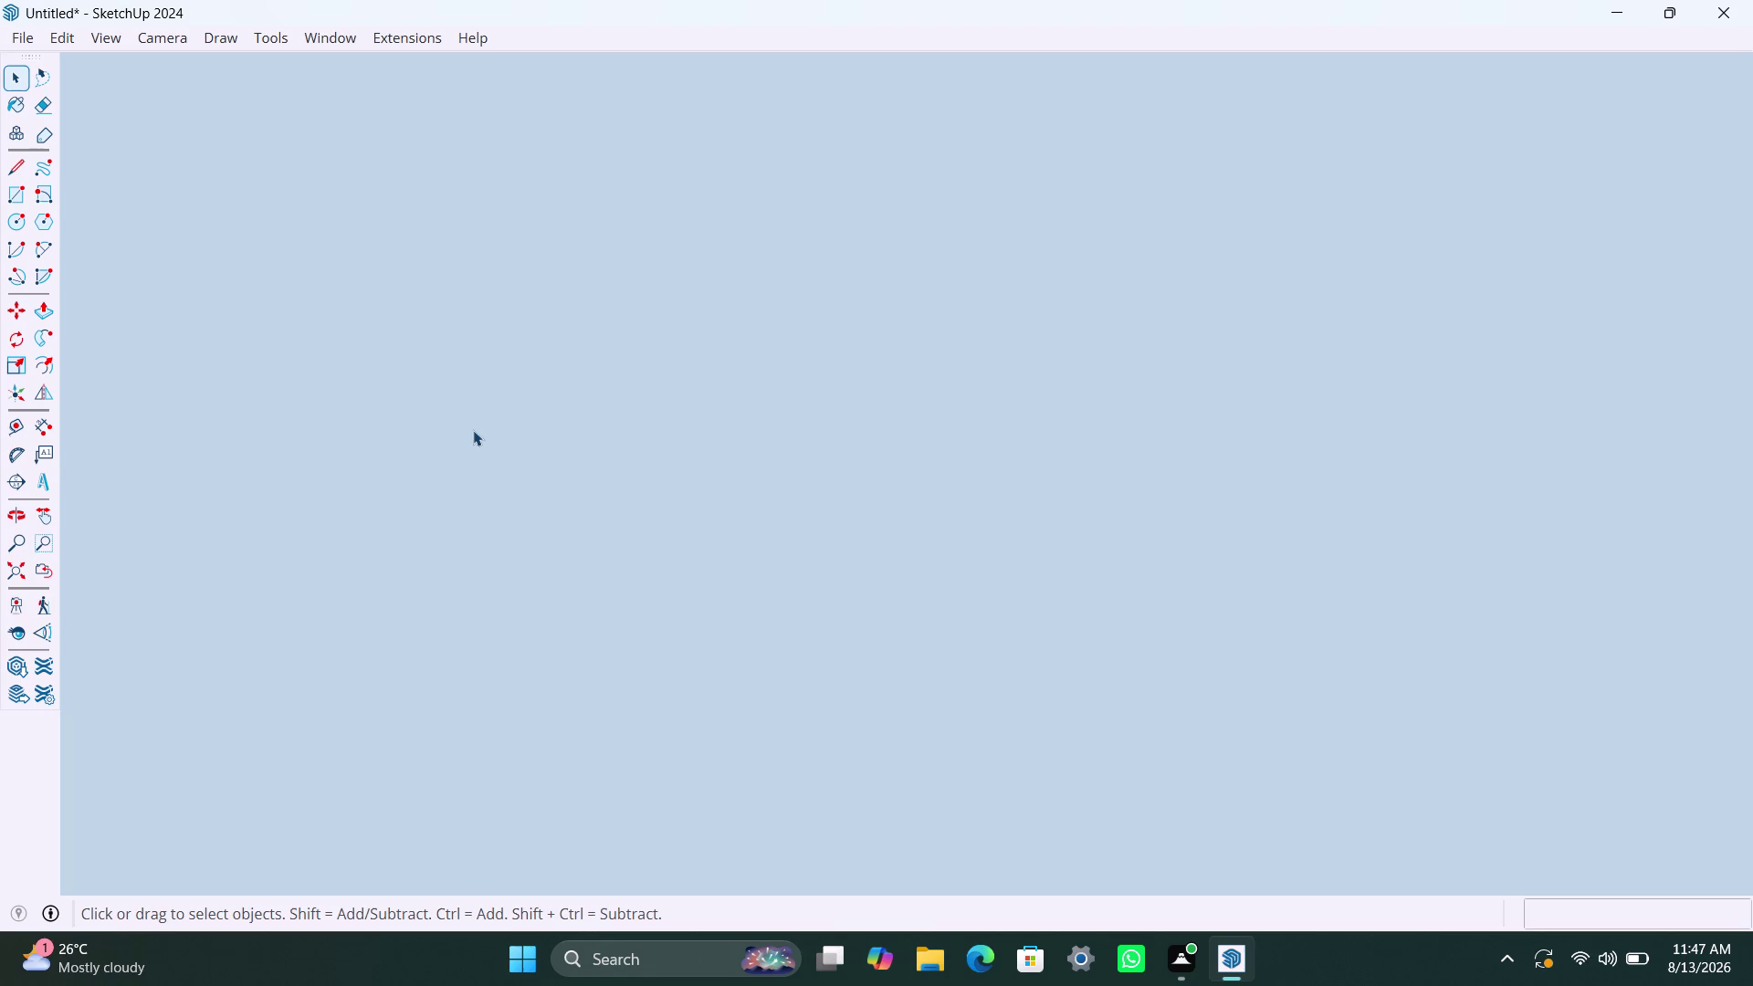
click(19, 573)
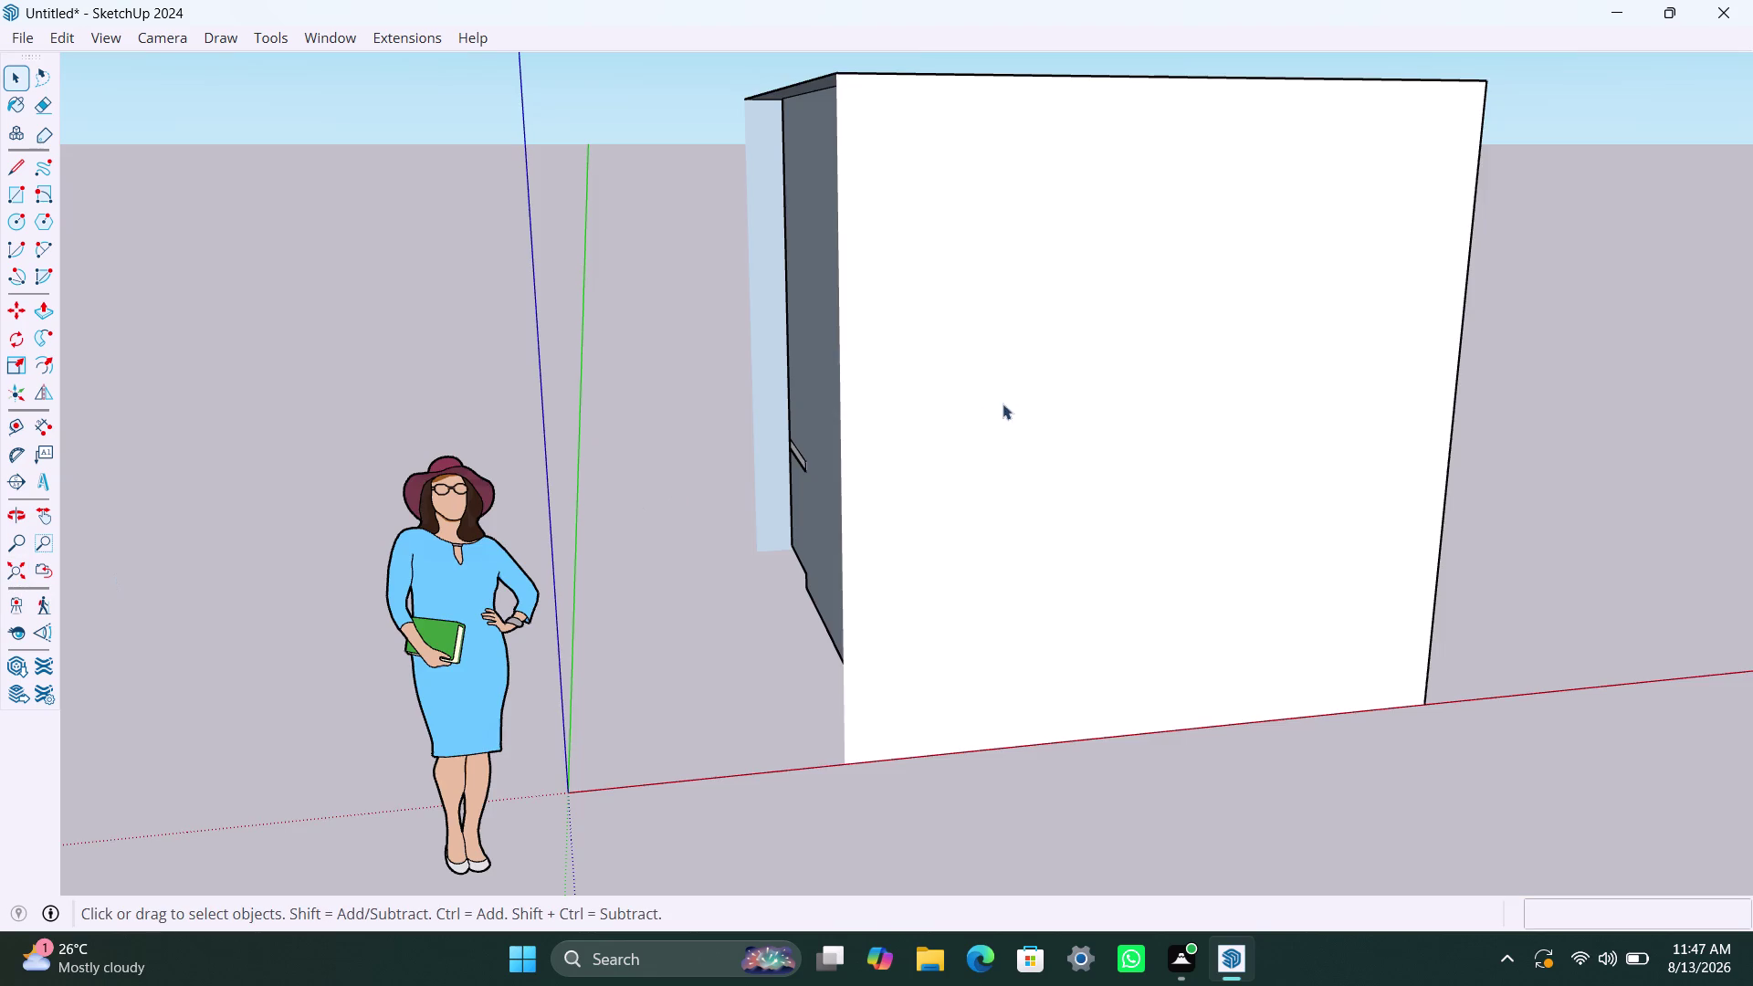
middle_drag(712, 501, 1359, 705)
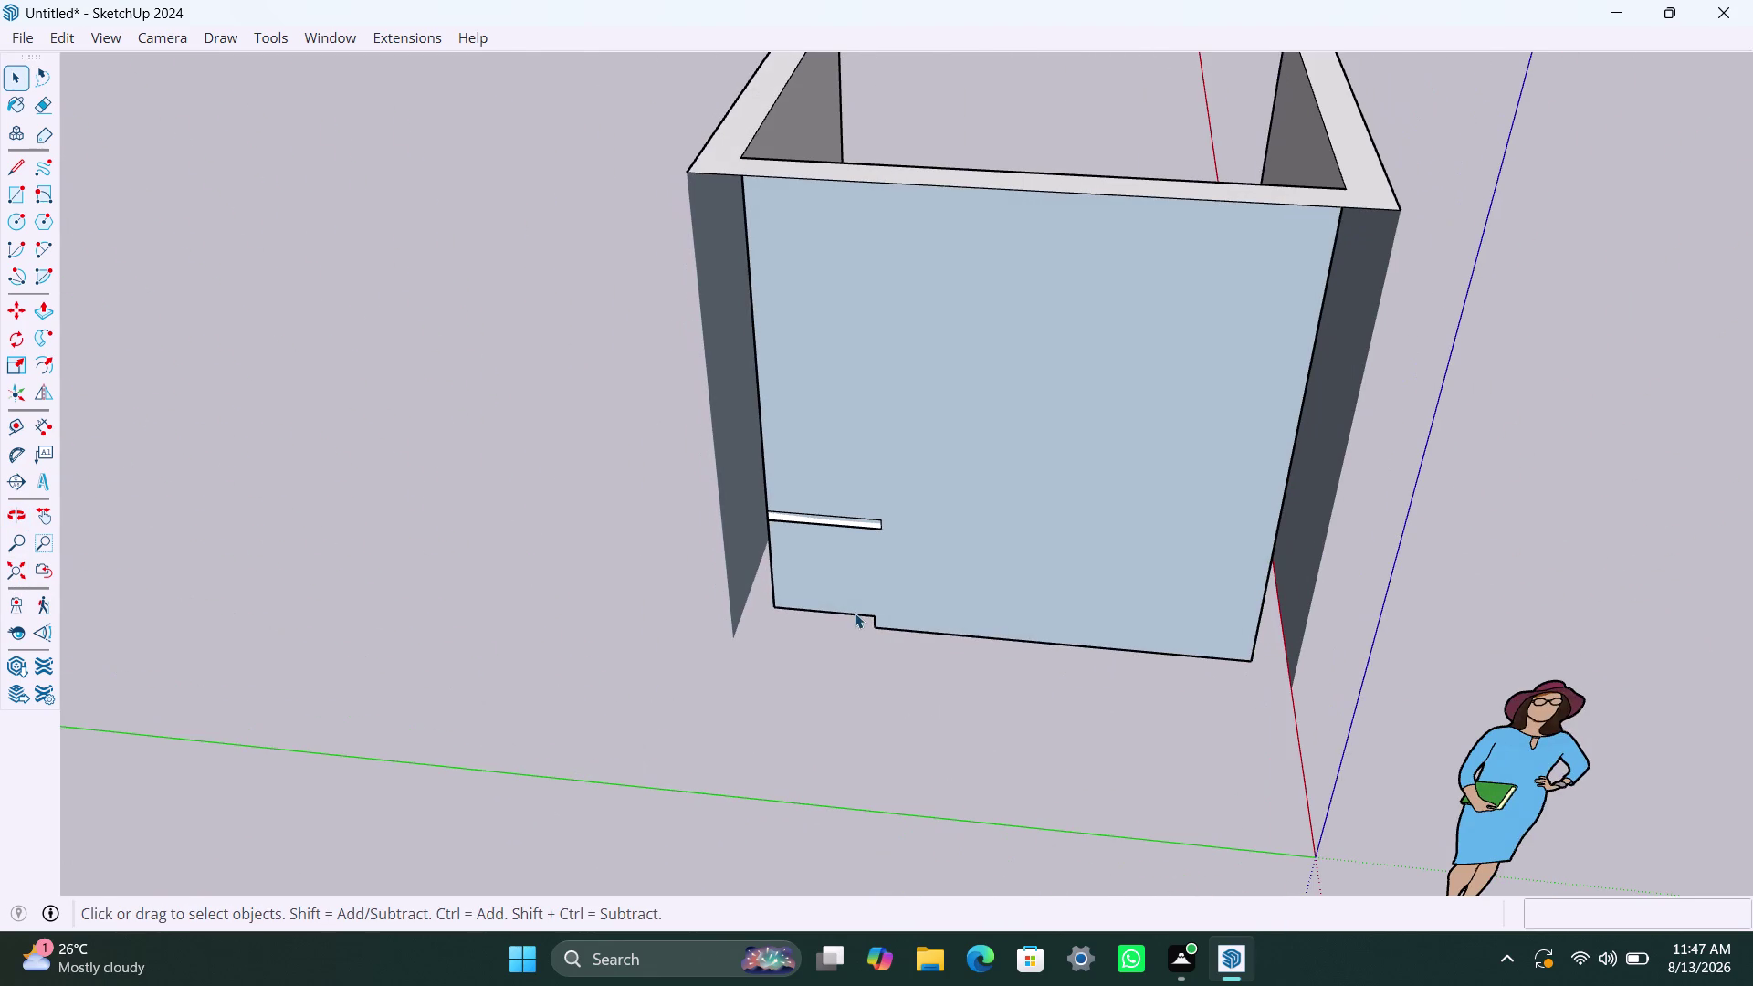
scroll(down, 3)
middle_drag(861, 474, 989, 573)
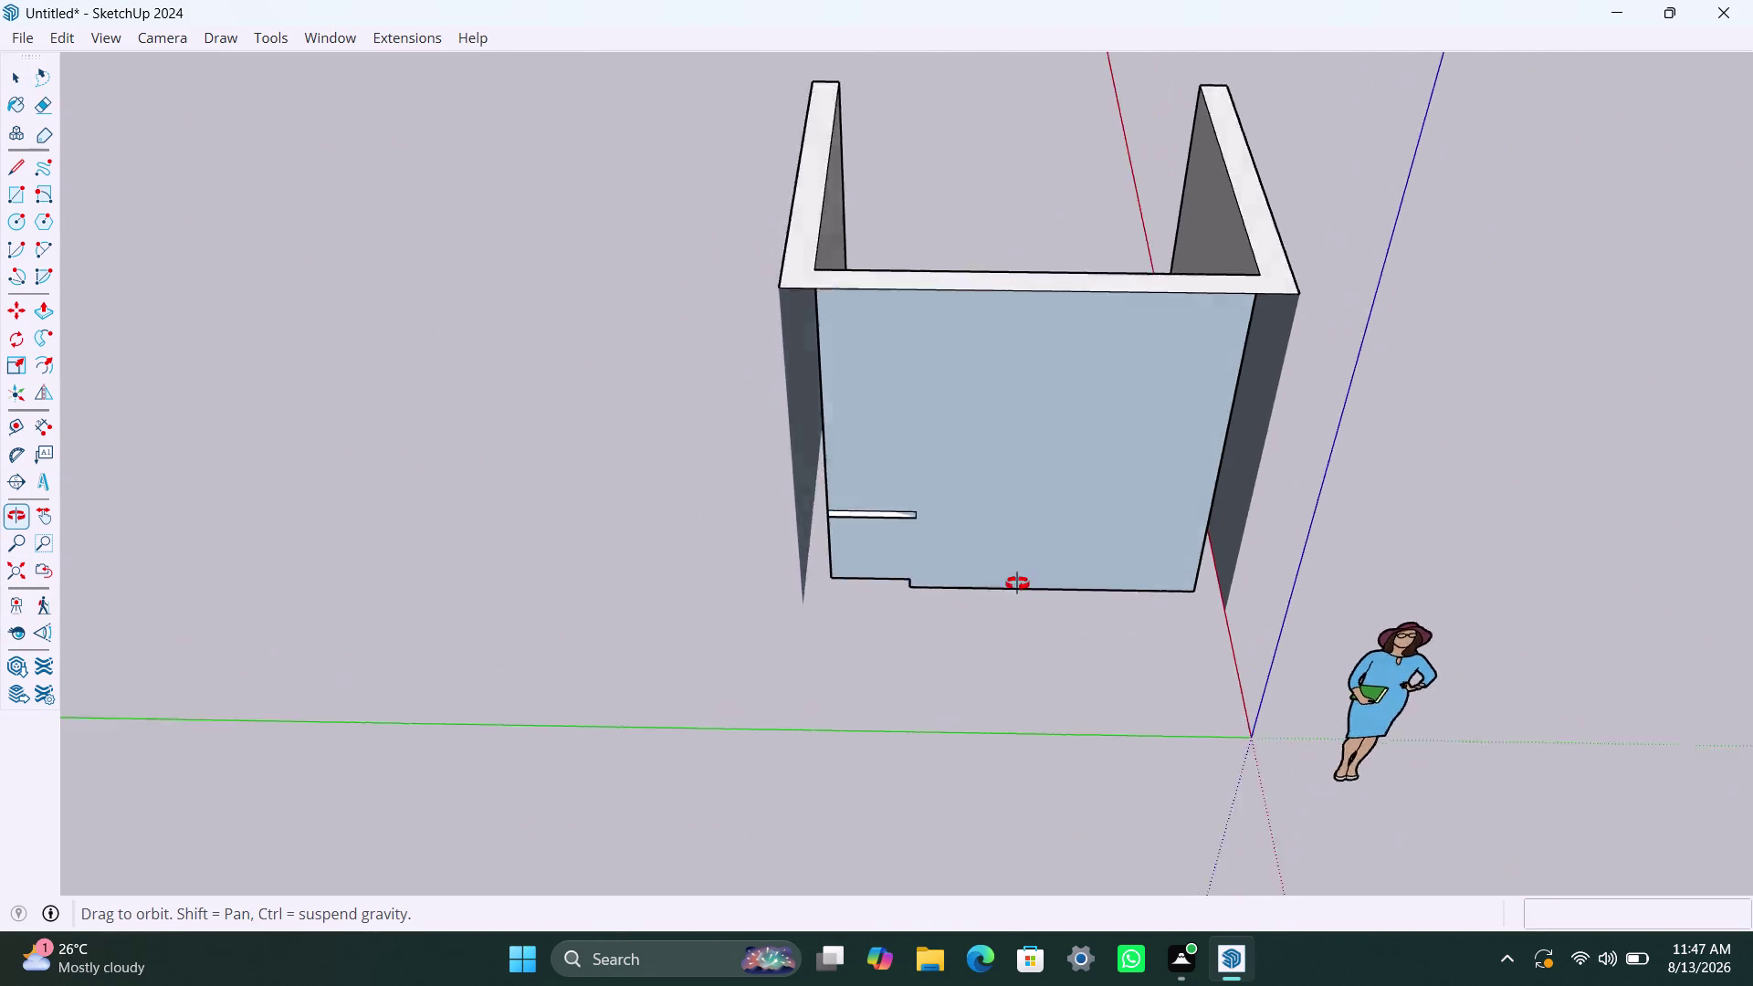
middle_drag(990, 572, 1440, 657)
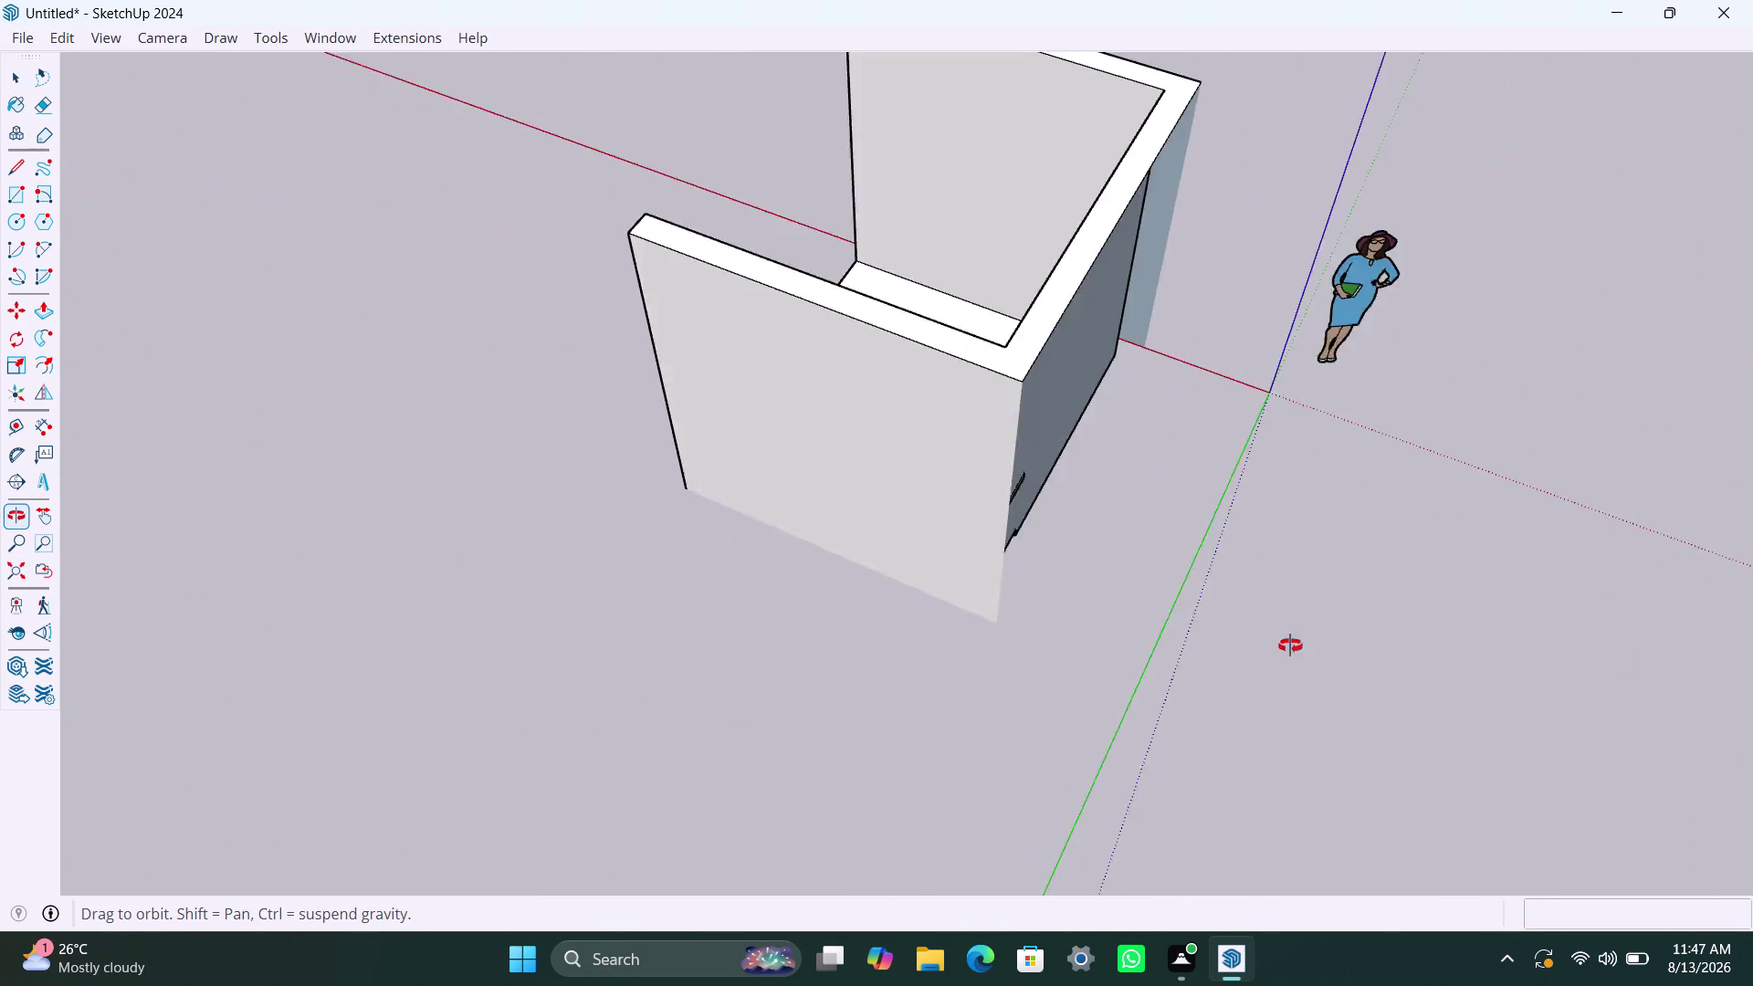
middle_drag(1440, 657, 725, 410)
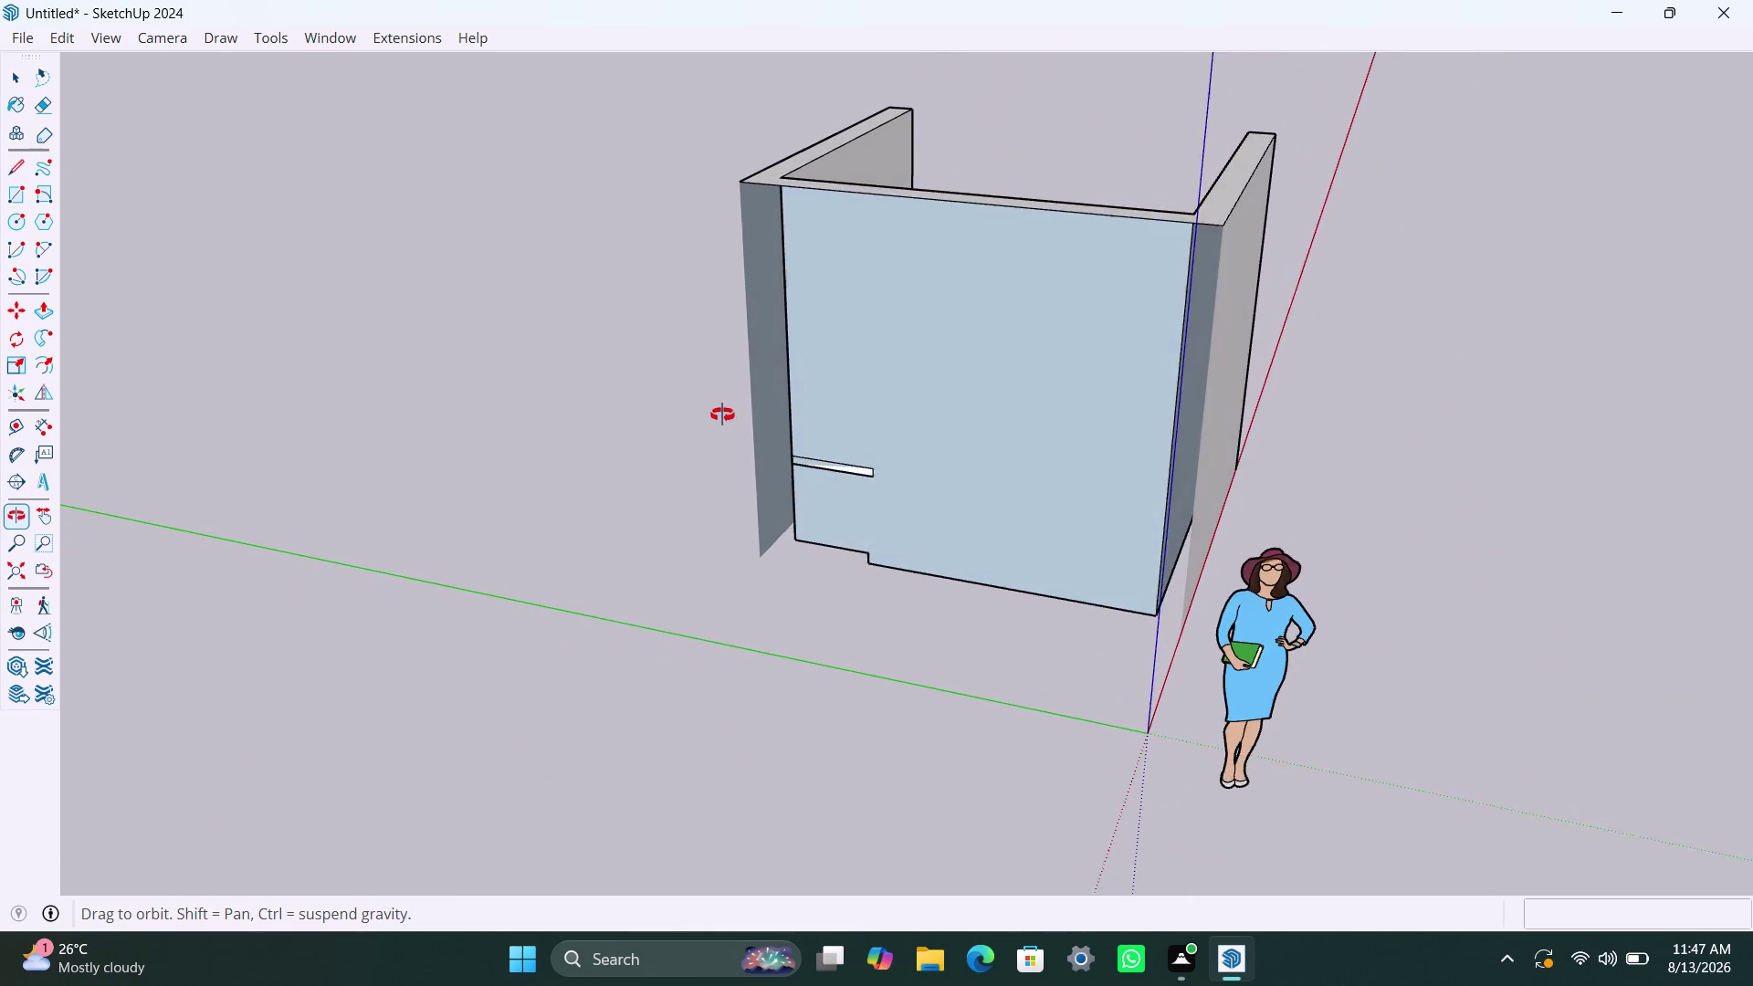
middle_drag(726, 410, 686, 429)
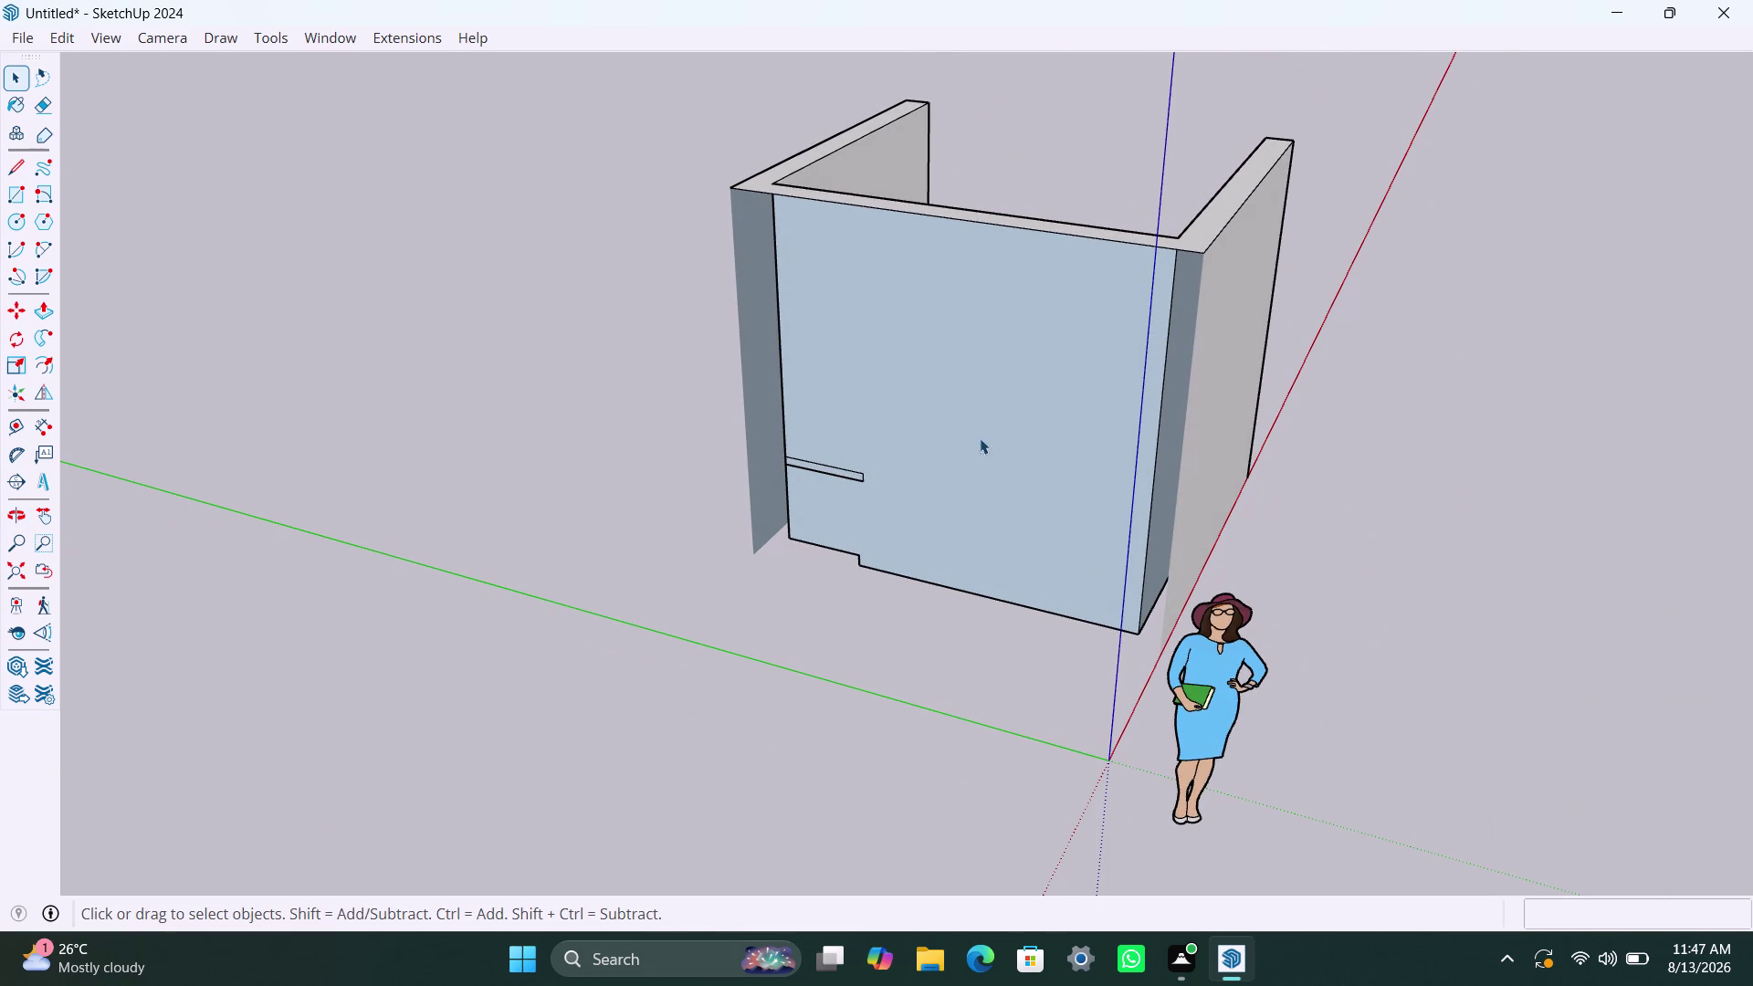
key(ctrl+z)
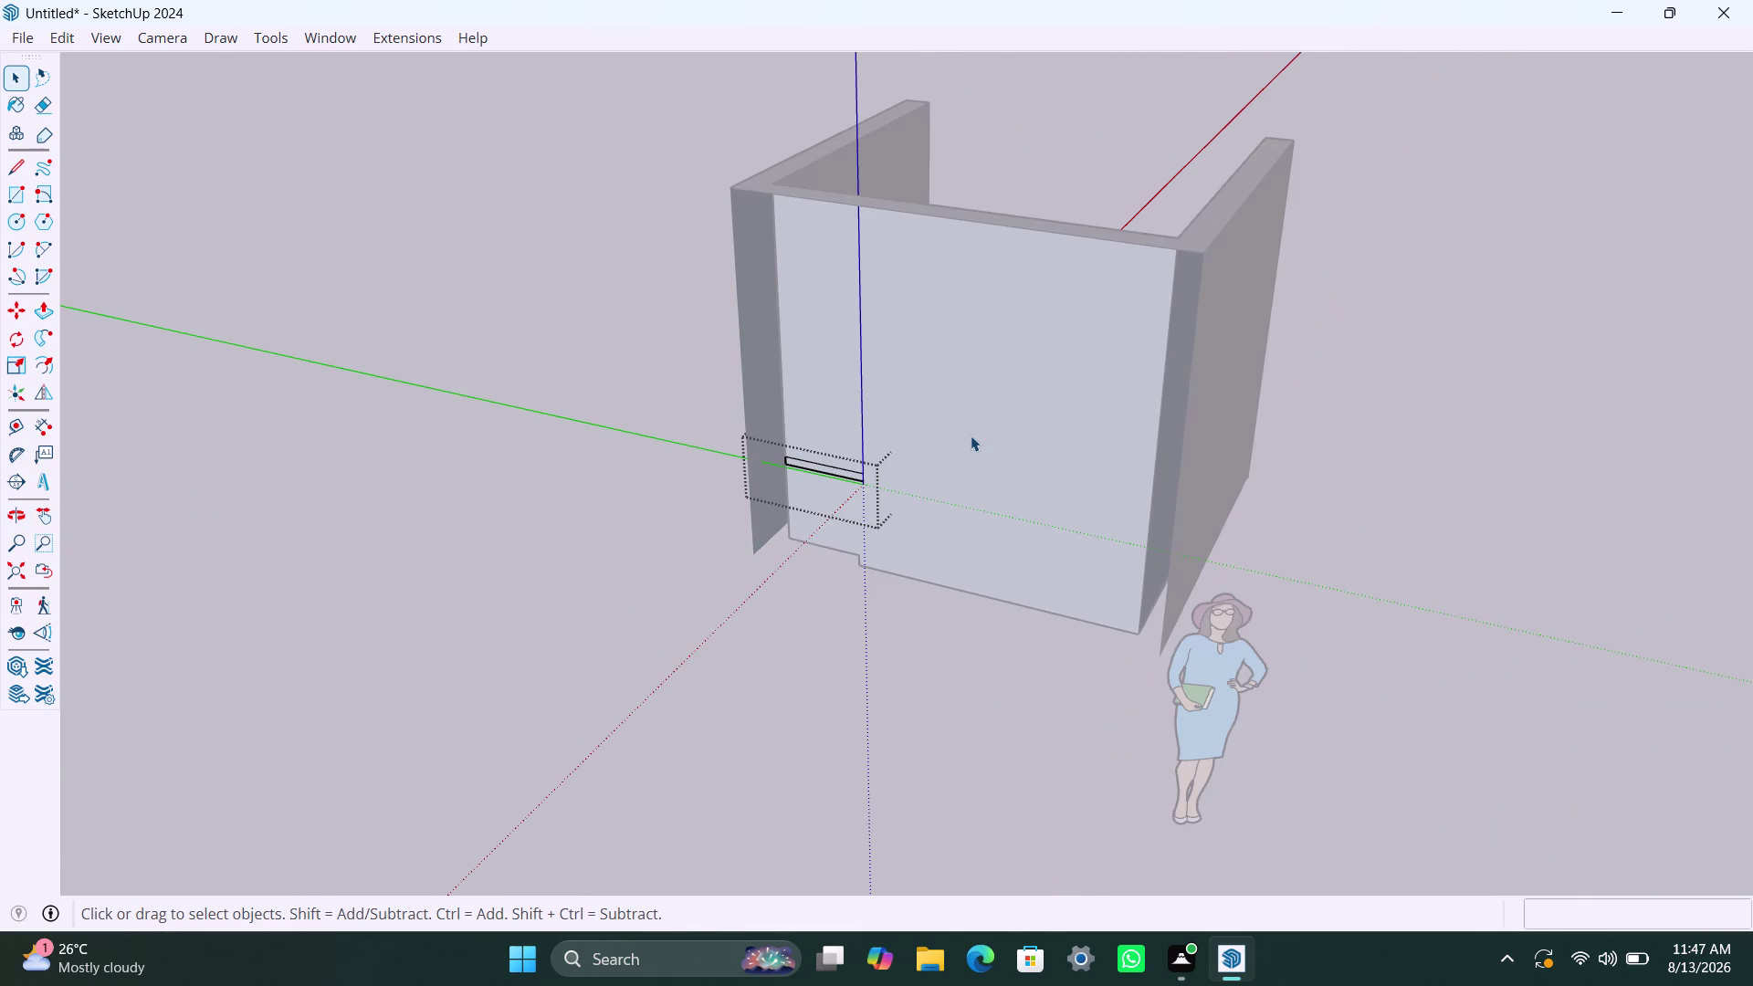
key(ctrl+z)
key(ctrl+z)
key(ctrl+z)
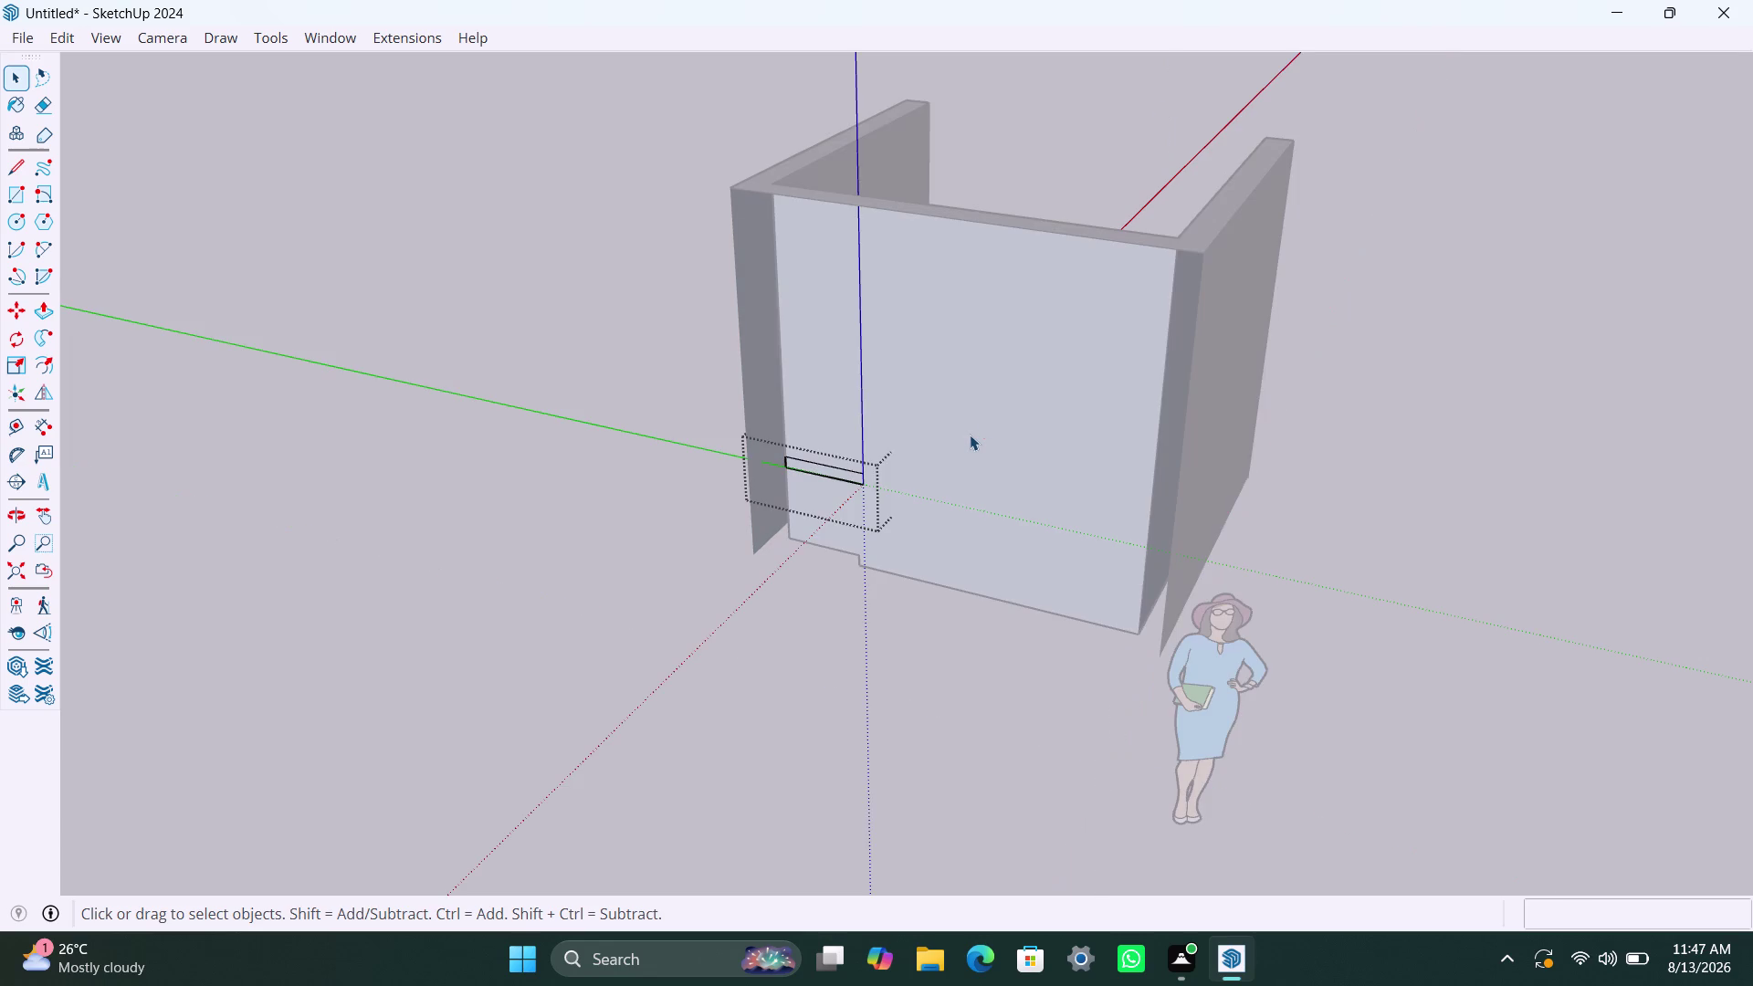
key(ctrl+z)
key(ctrl+z)
key(ctrl+z)
key(ctrl+z)
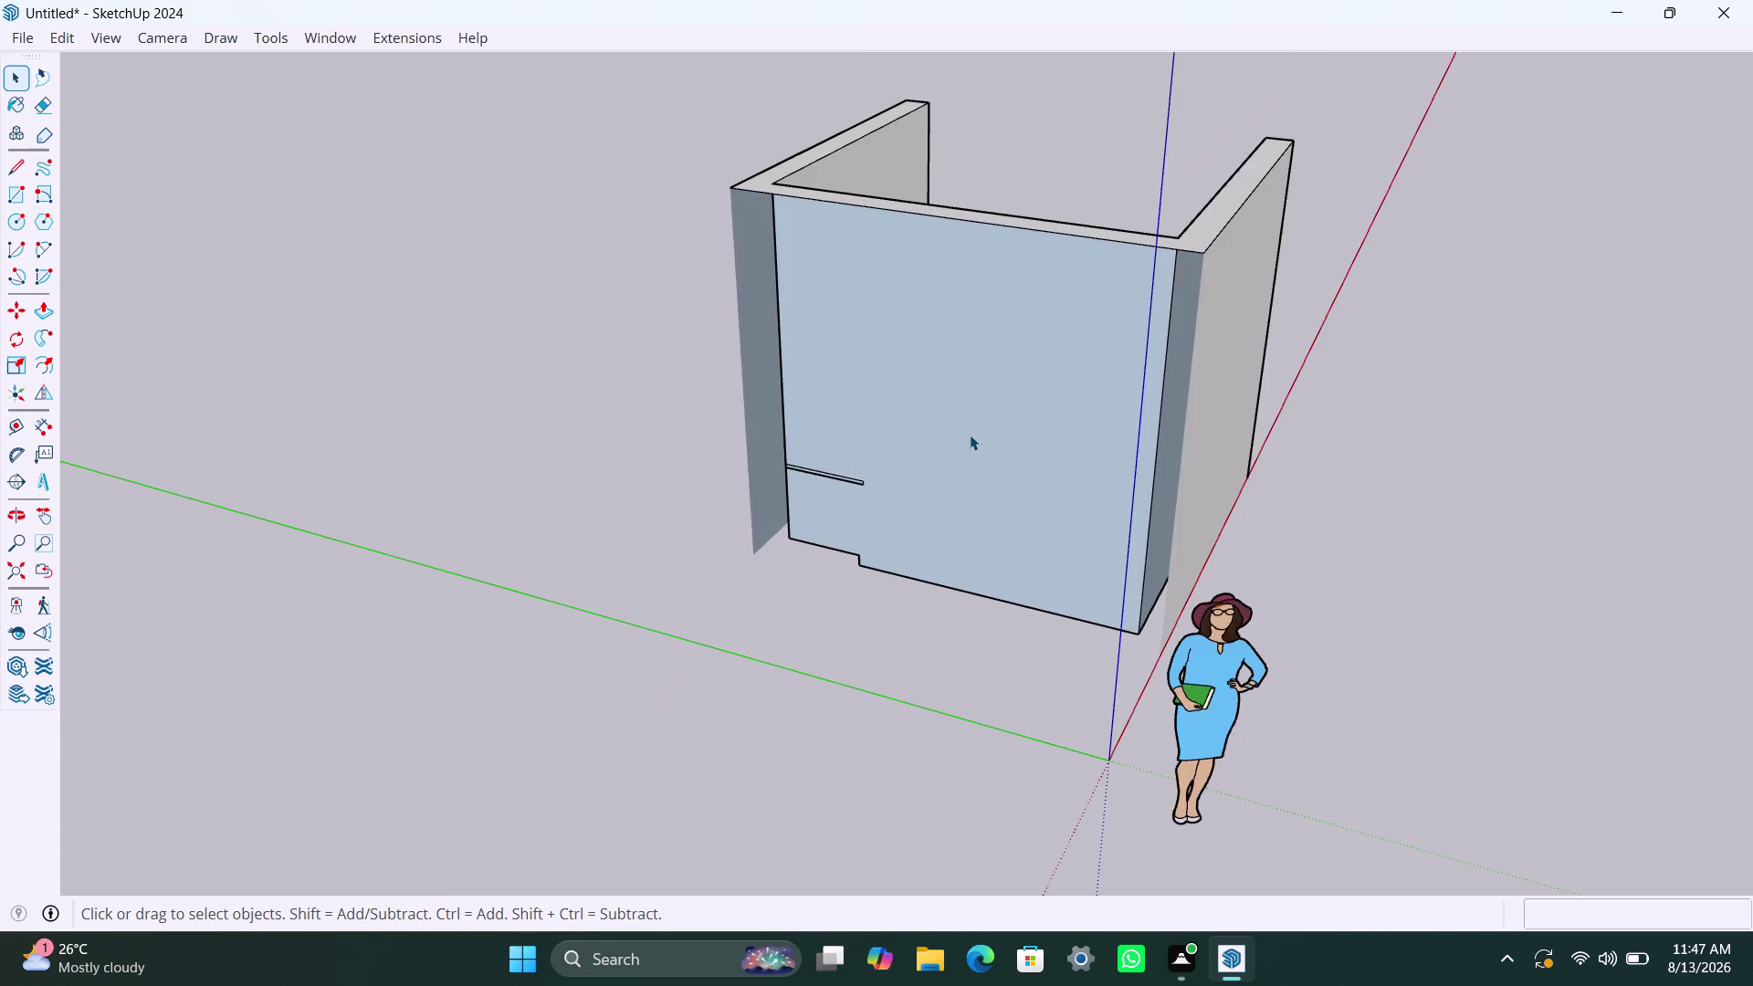
key(ctrl+z)
key(ctrl+z)
key(ctrl+z)
key(ctrl+z)
key(ctrl+z)
key(ctrl+z)
key(ctrl+z)
key(ctrl+z)
key(ctrl+z)
key(ctrl+z)
key(ctrl+z)
key(ctrl+z)
key(ctrl+z)
key(ctrl+z)
key(ctrl+z)
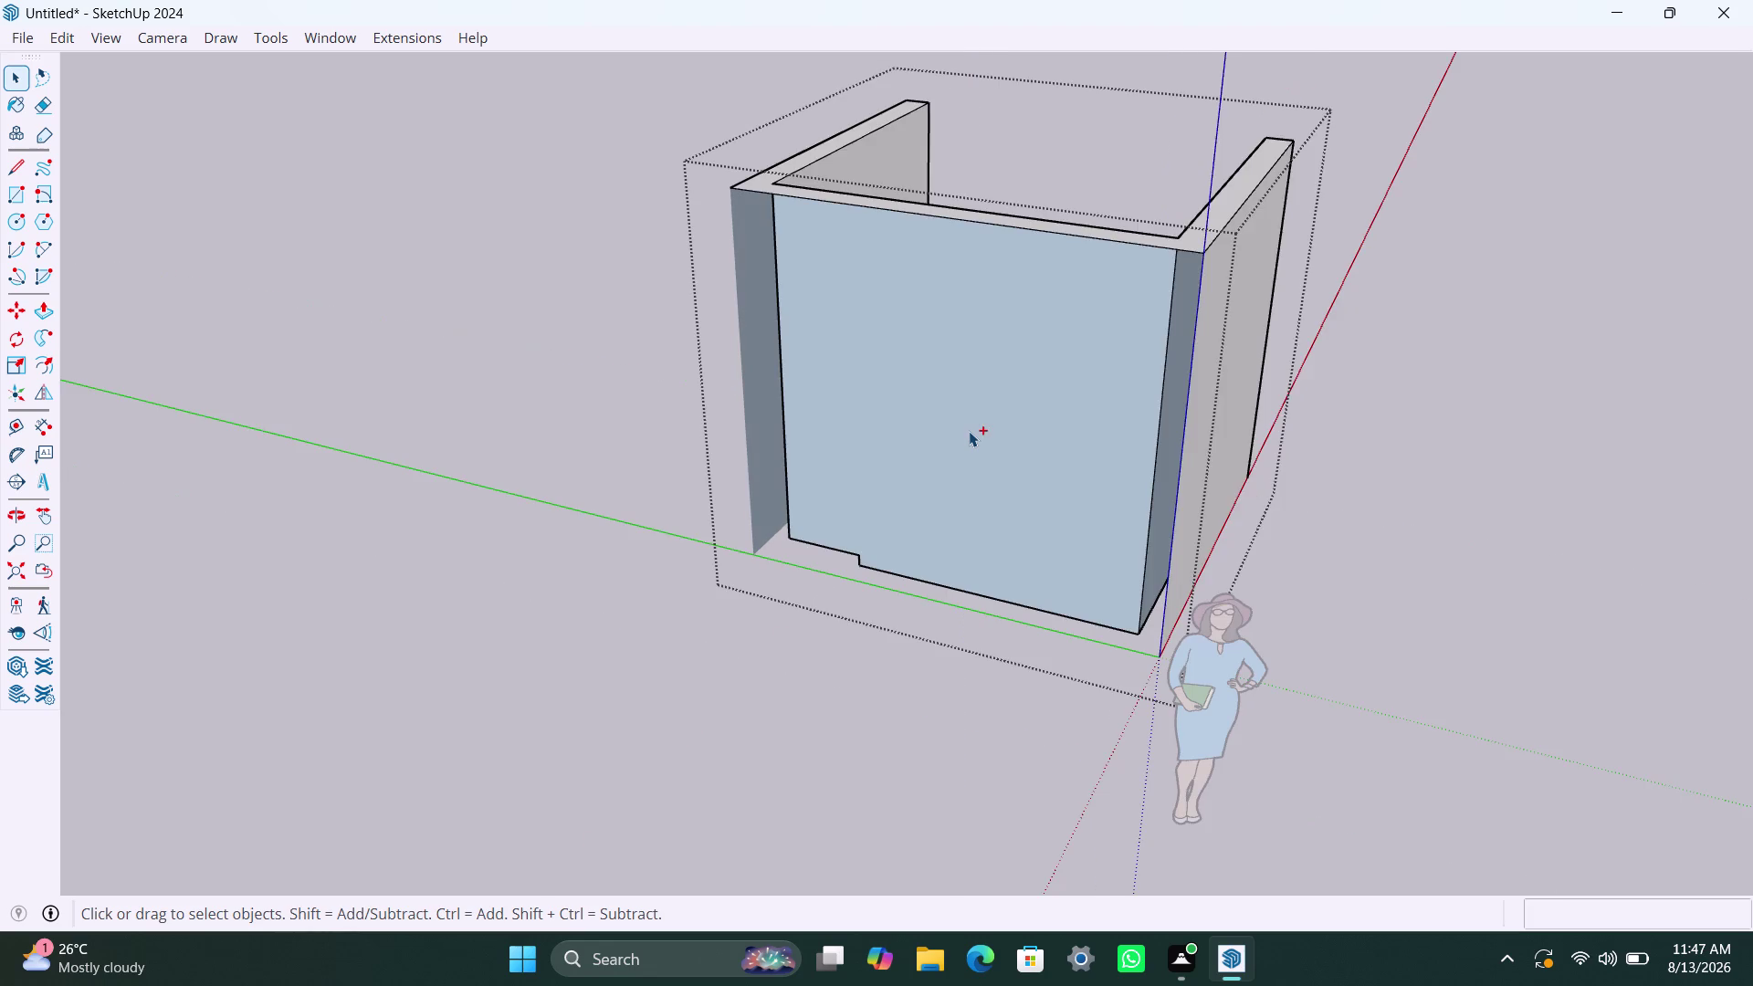
key(ctrl+z)
key(ctrl+z)
key(ctrl+z)
key(ctrl+z)
key(ctrl+z)
scroll(down, 3)
middle_drag(1377, 465, 208, 559)
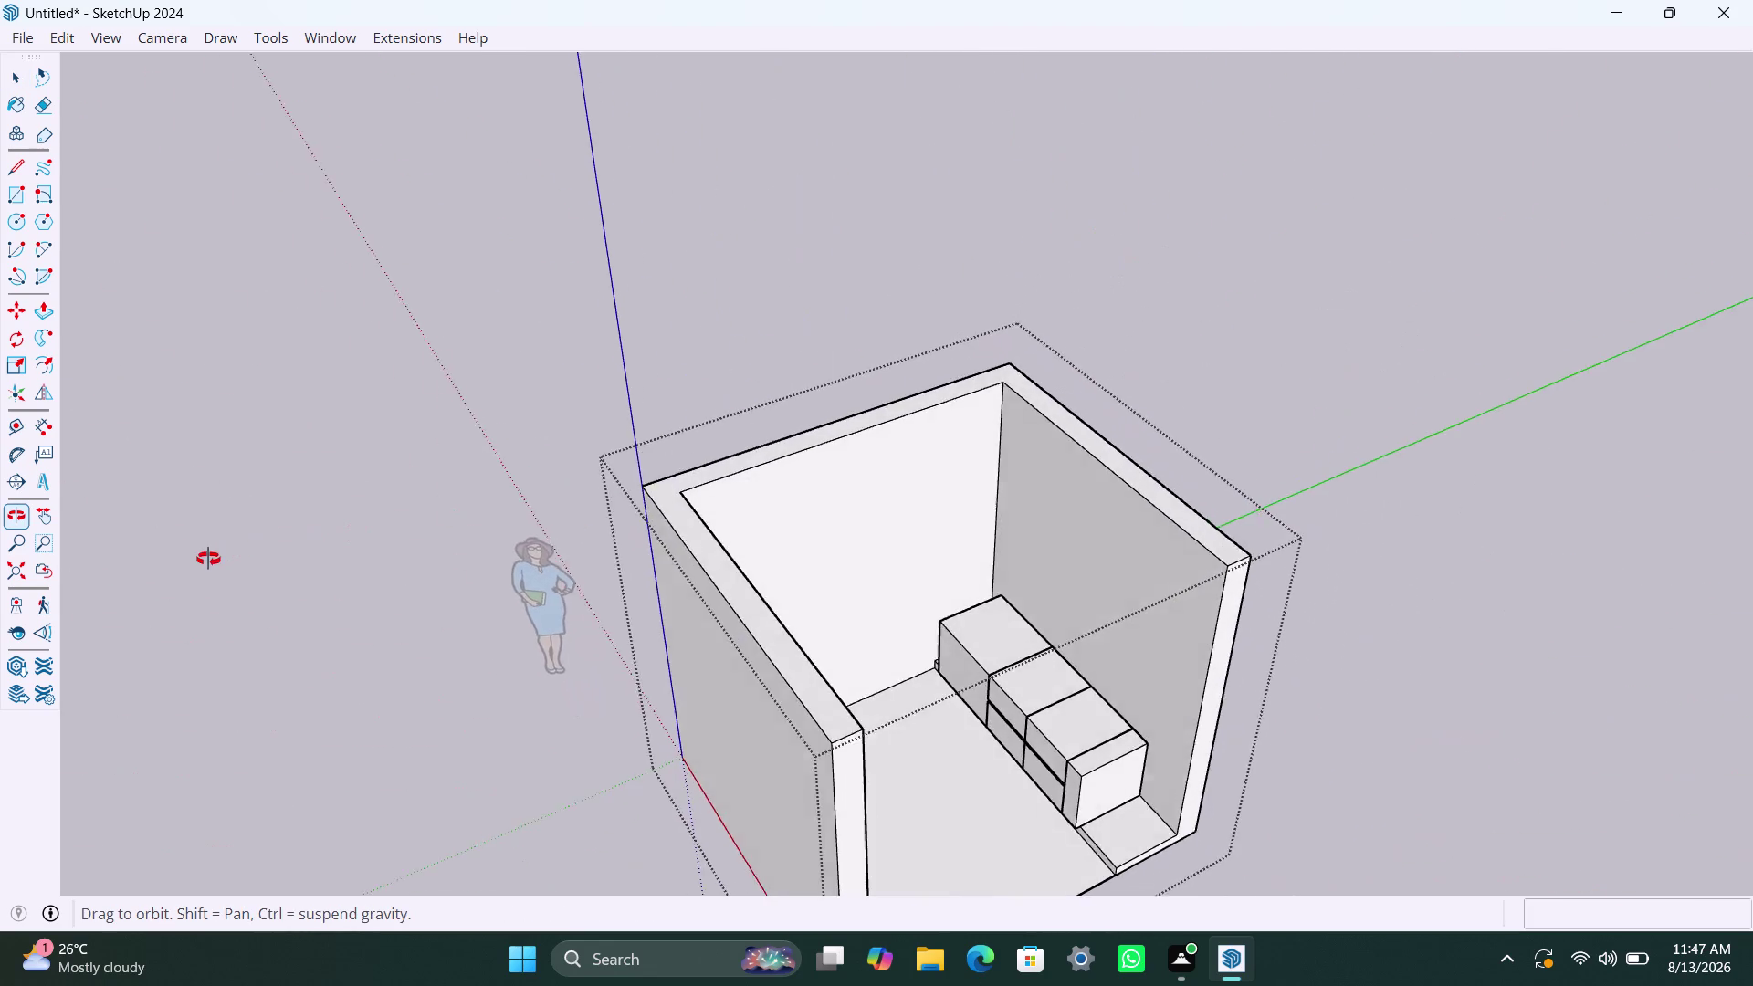
middle_drag(208, 559, 1211, 651)
scroll(up, 3)
middle_drag(959, 532, 1242, 611)
scroll(up, 3)
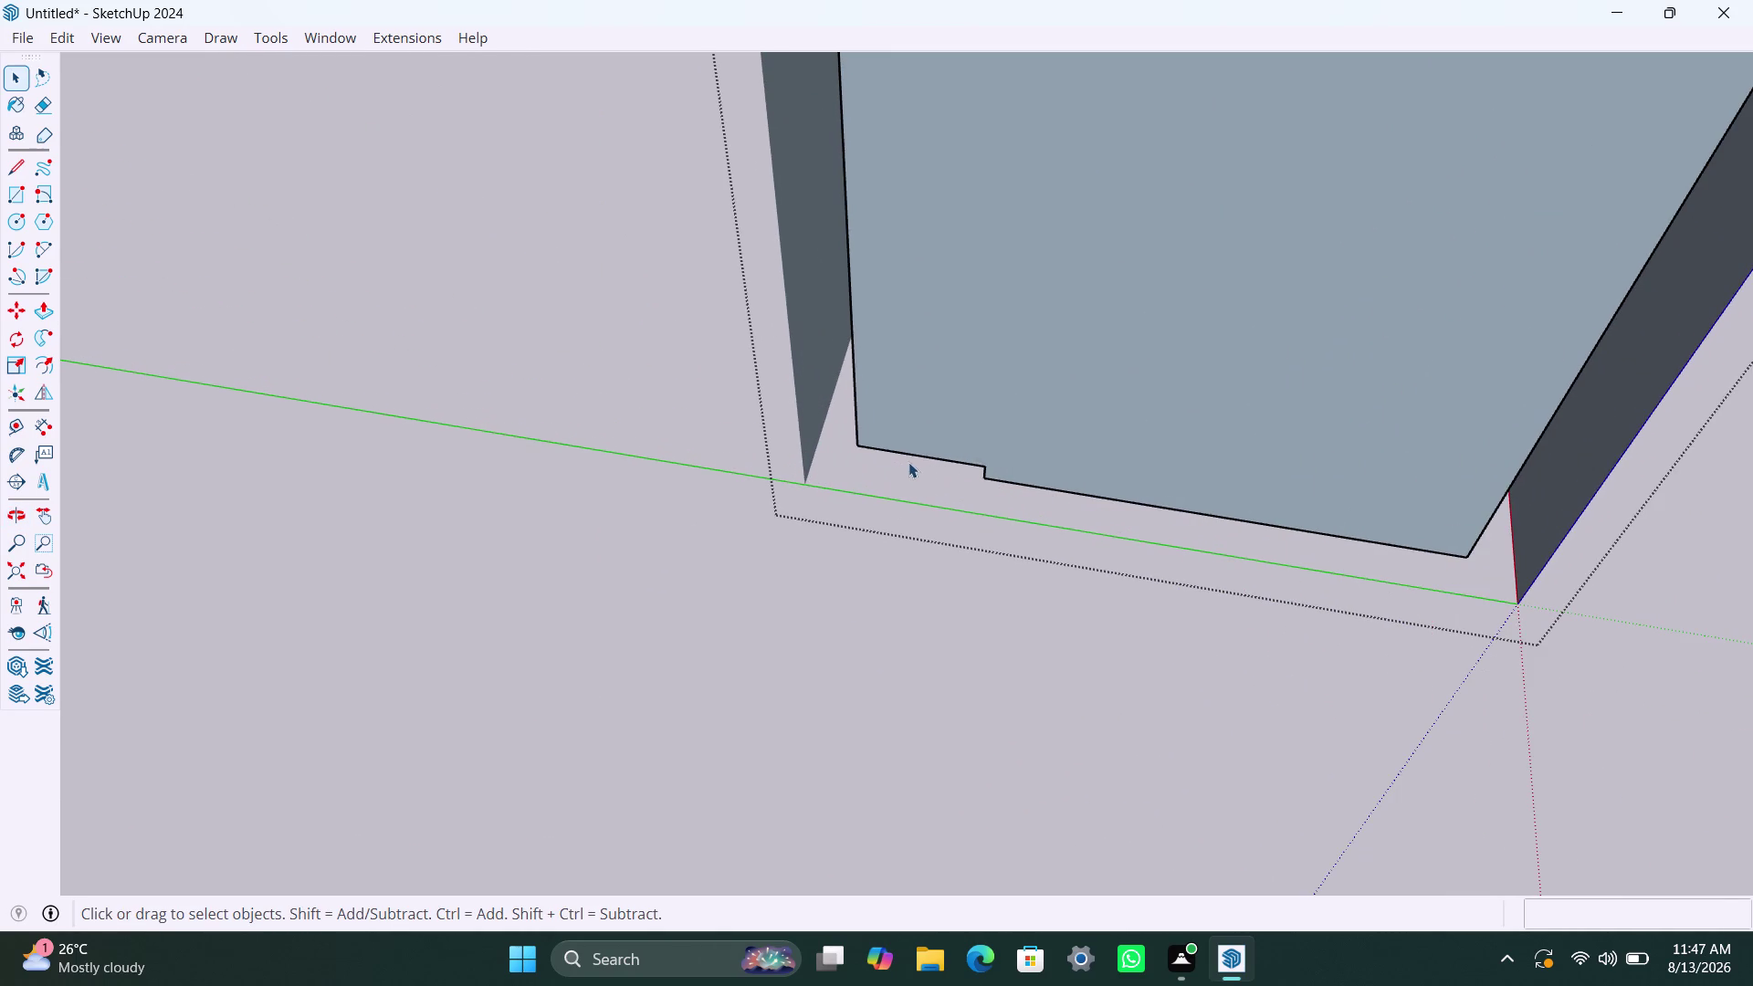
scroll(down, 3)
middle_drag(1144, 360, 993, 808)
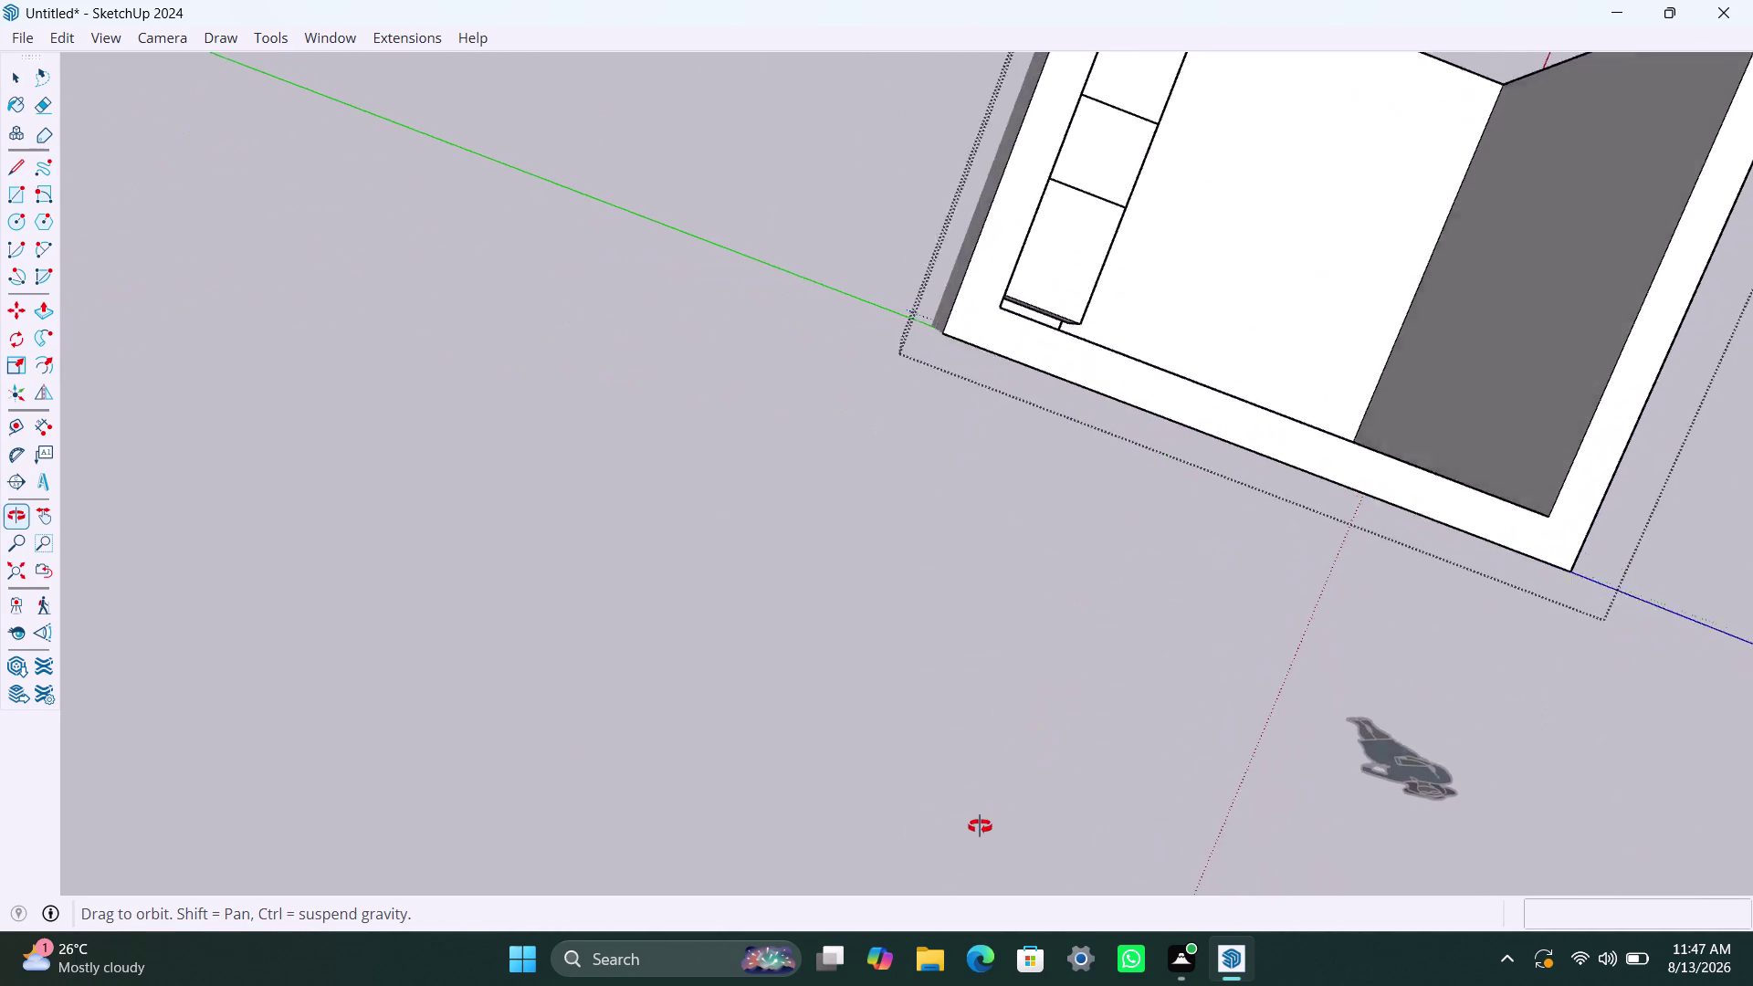
middle_drag(993, 808, 911, 487)
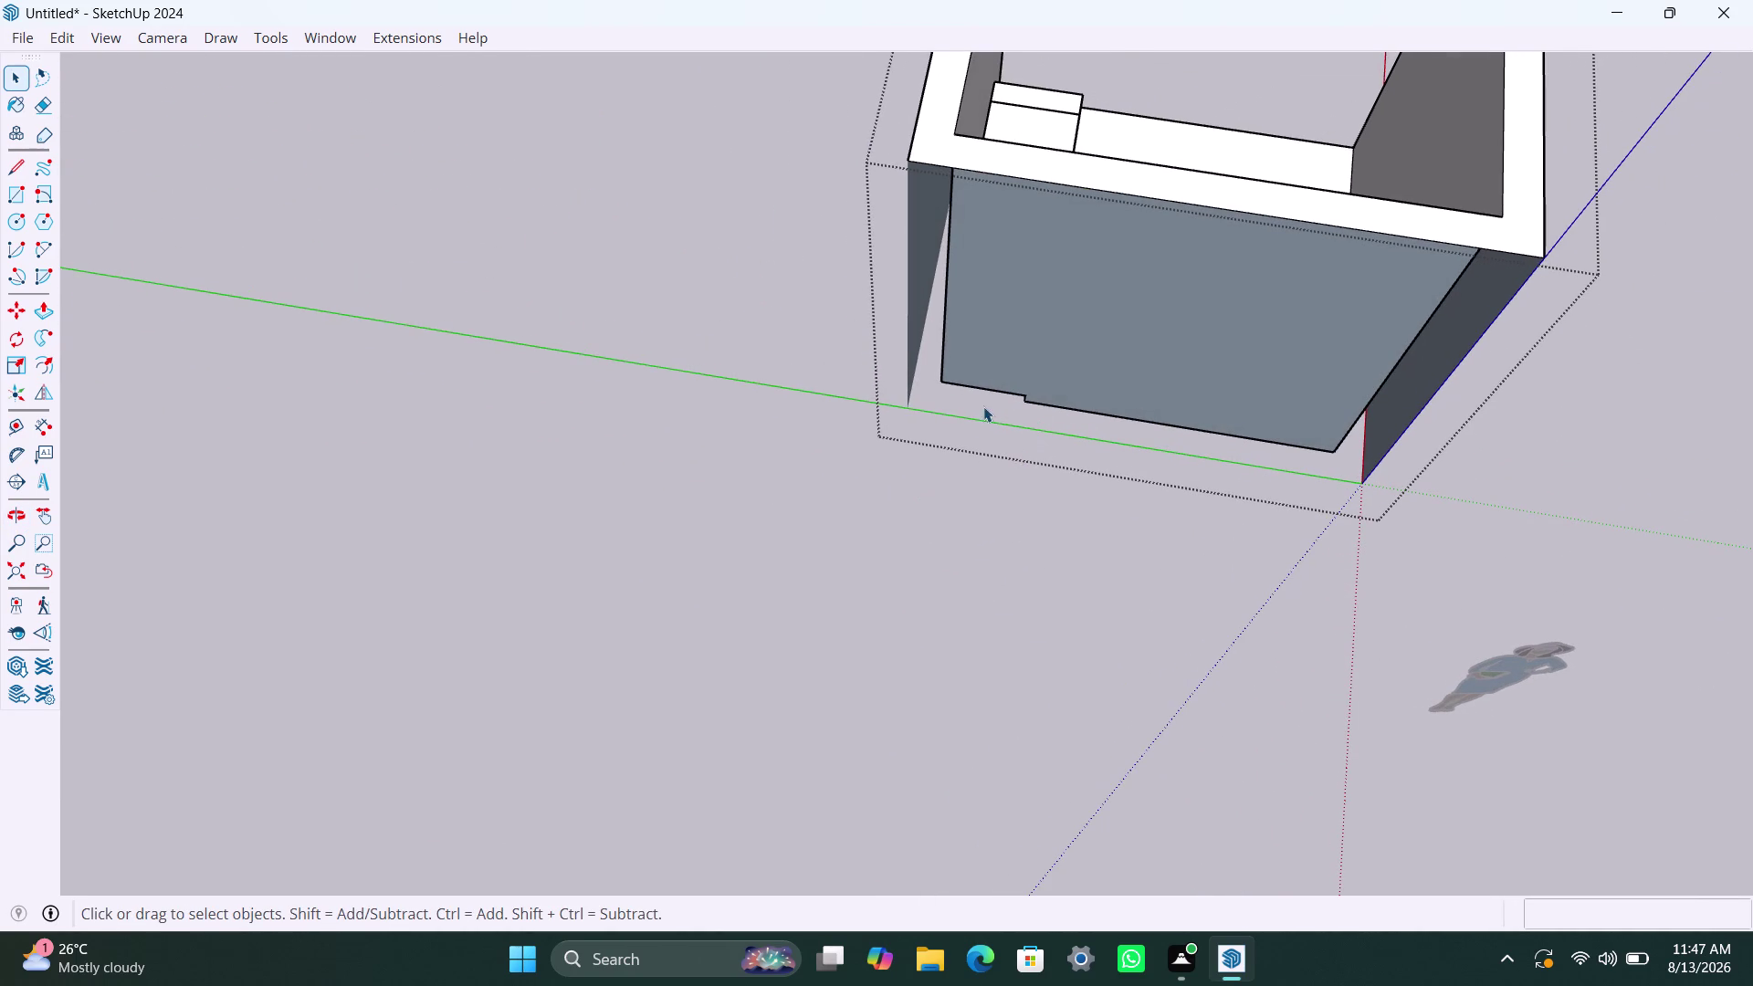
scroll(up, 3)
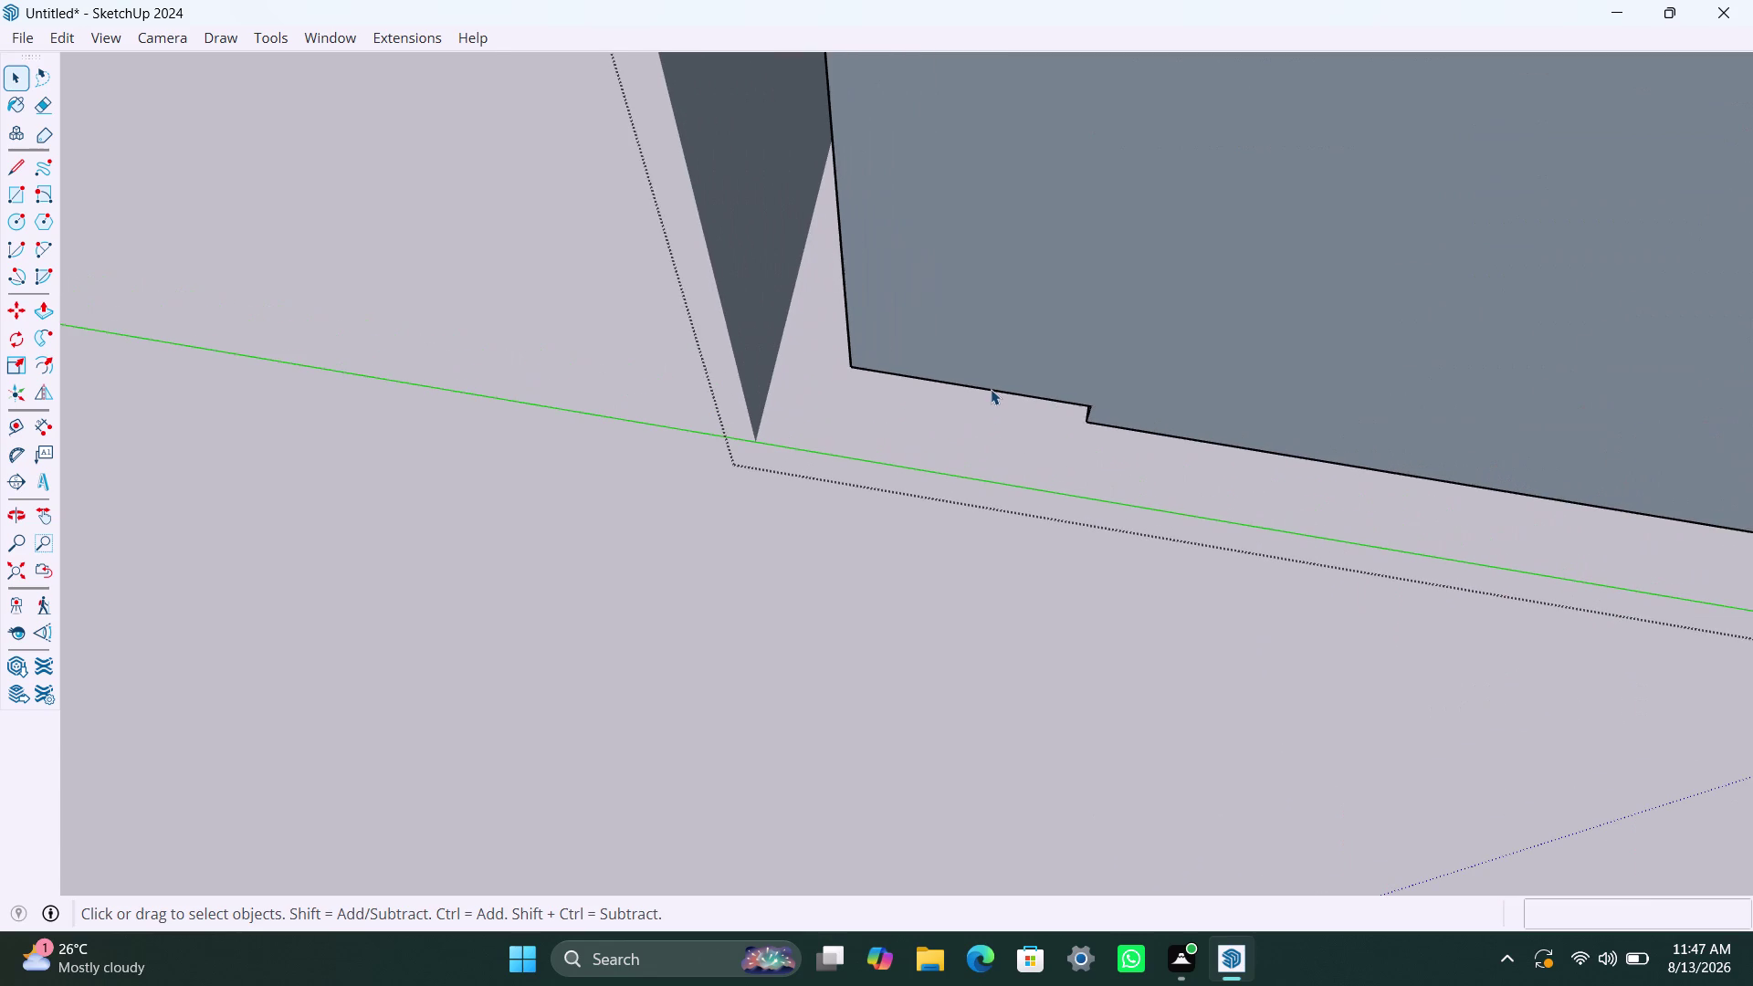
click(990, 389)
scroll(up, 3)
middle_drag(1005, 409, 1033, 253)
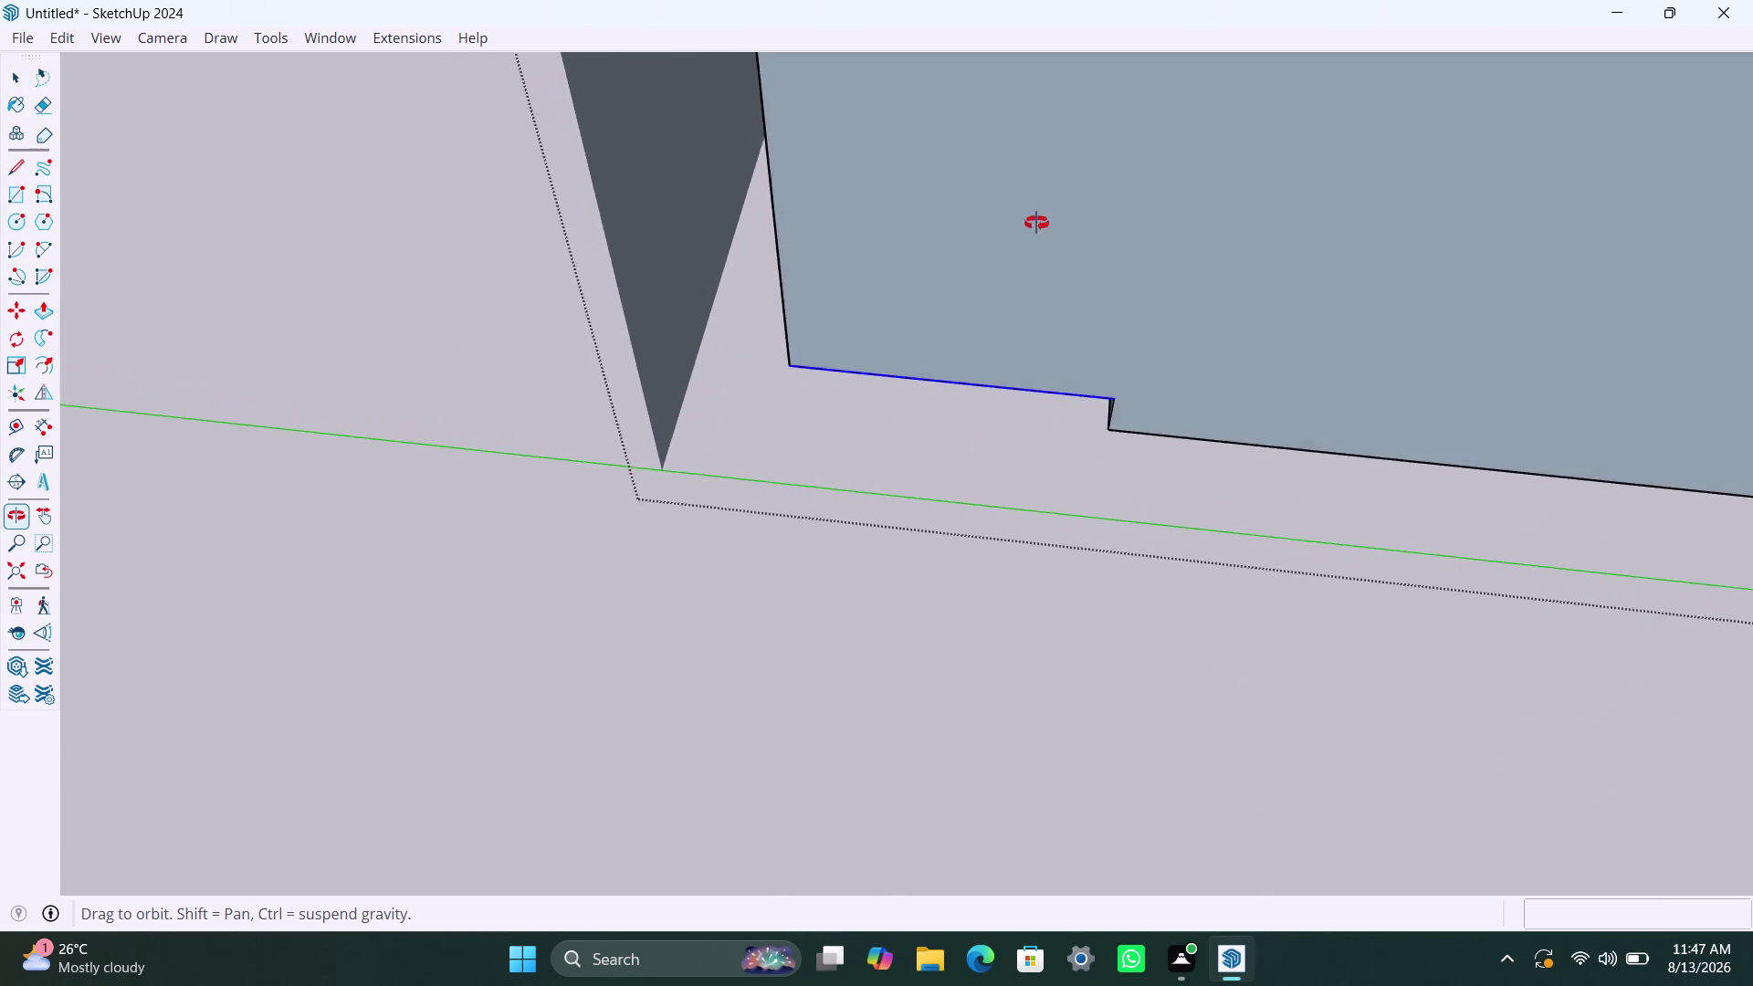
middle_drag(1033, 253, 1037, 23)
scroll(up, 3)
middle_drag(983, 277, 1050, 0)
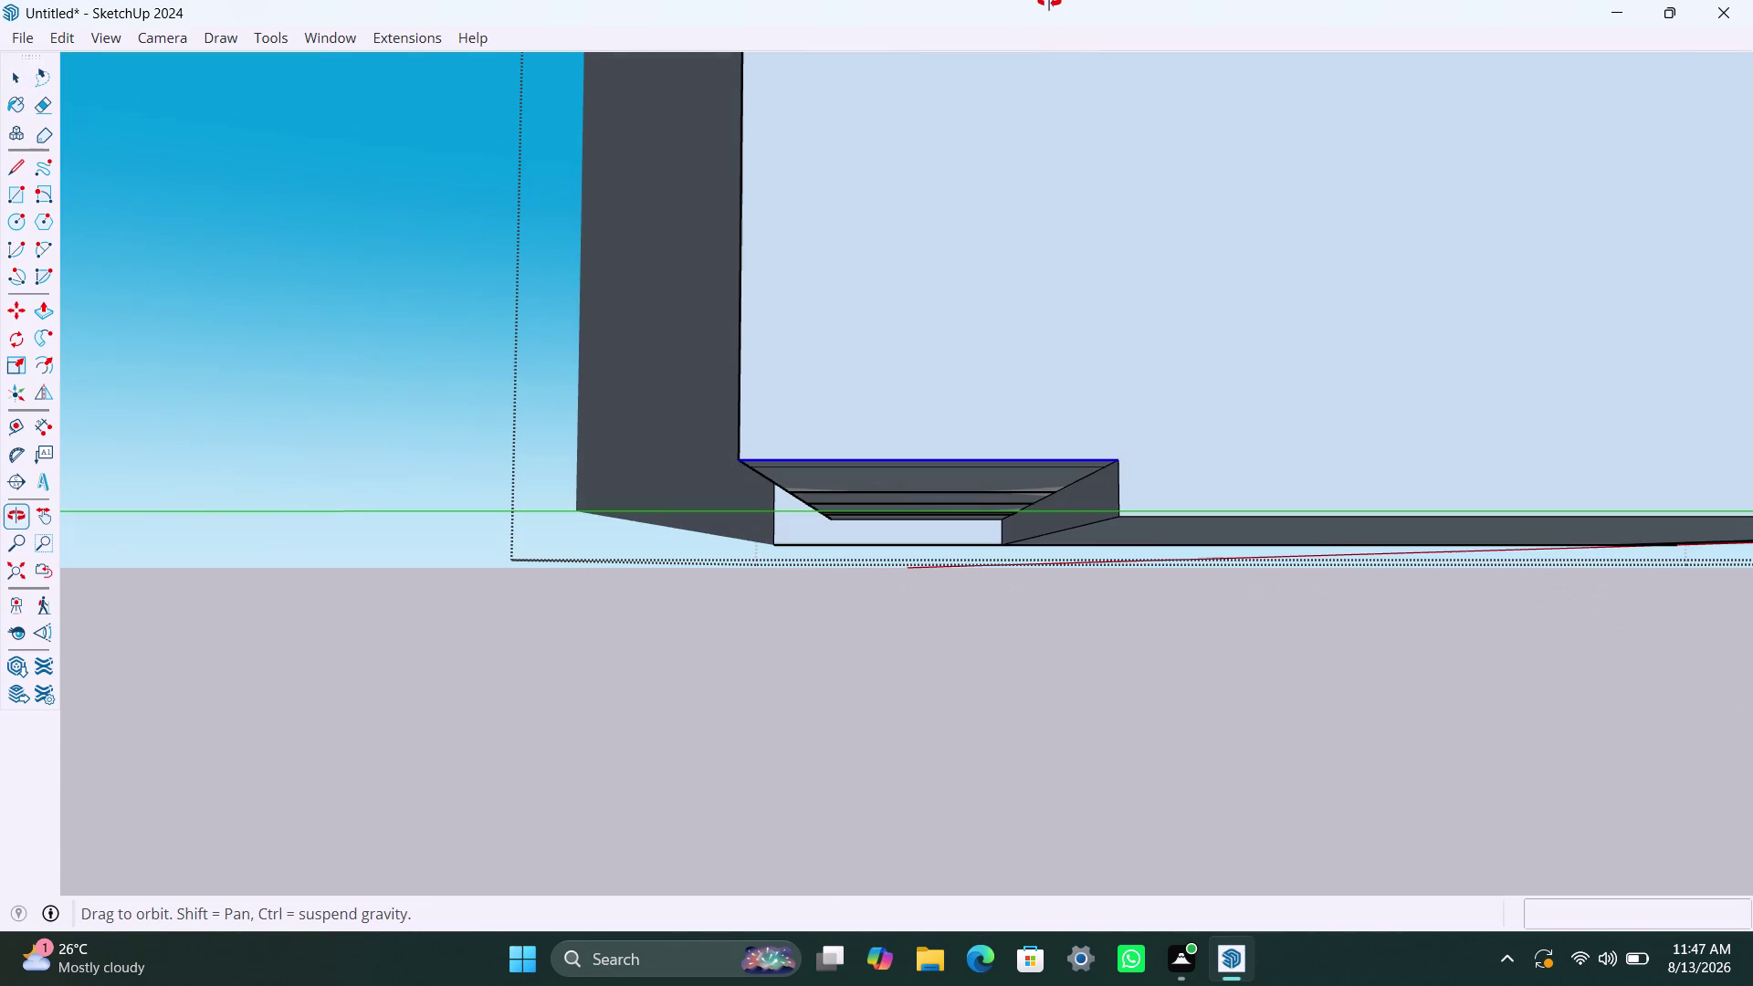
middle_drag(1049, 0, 1048, 20)
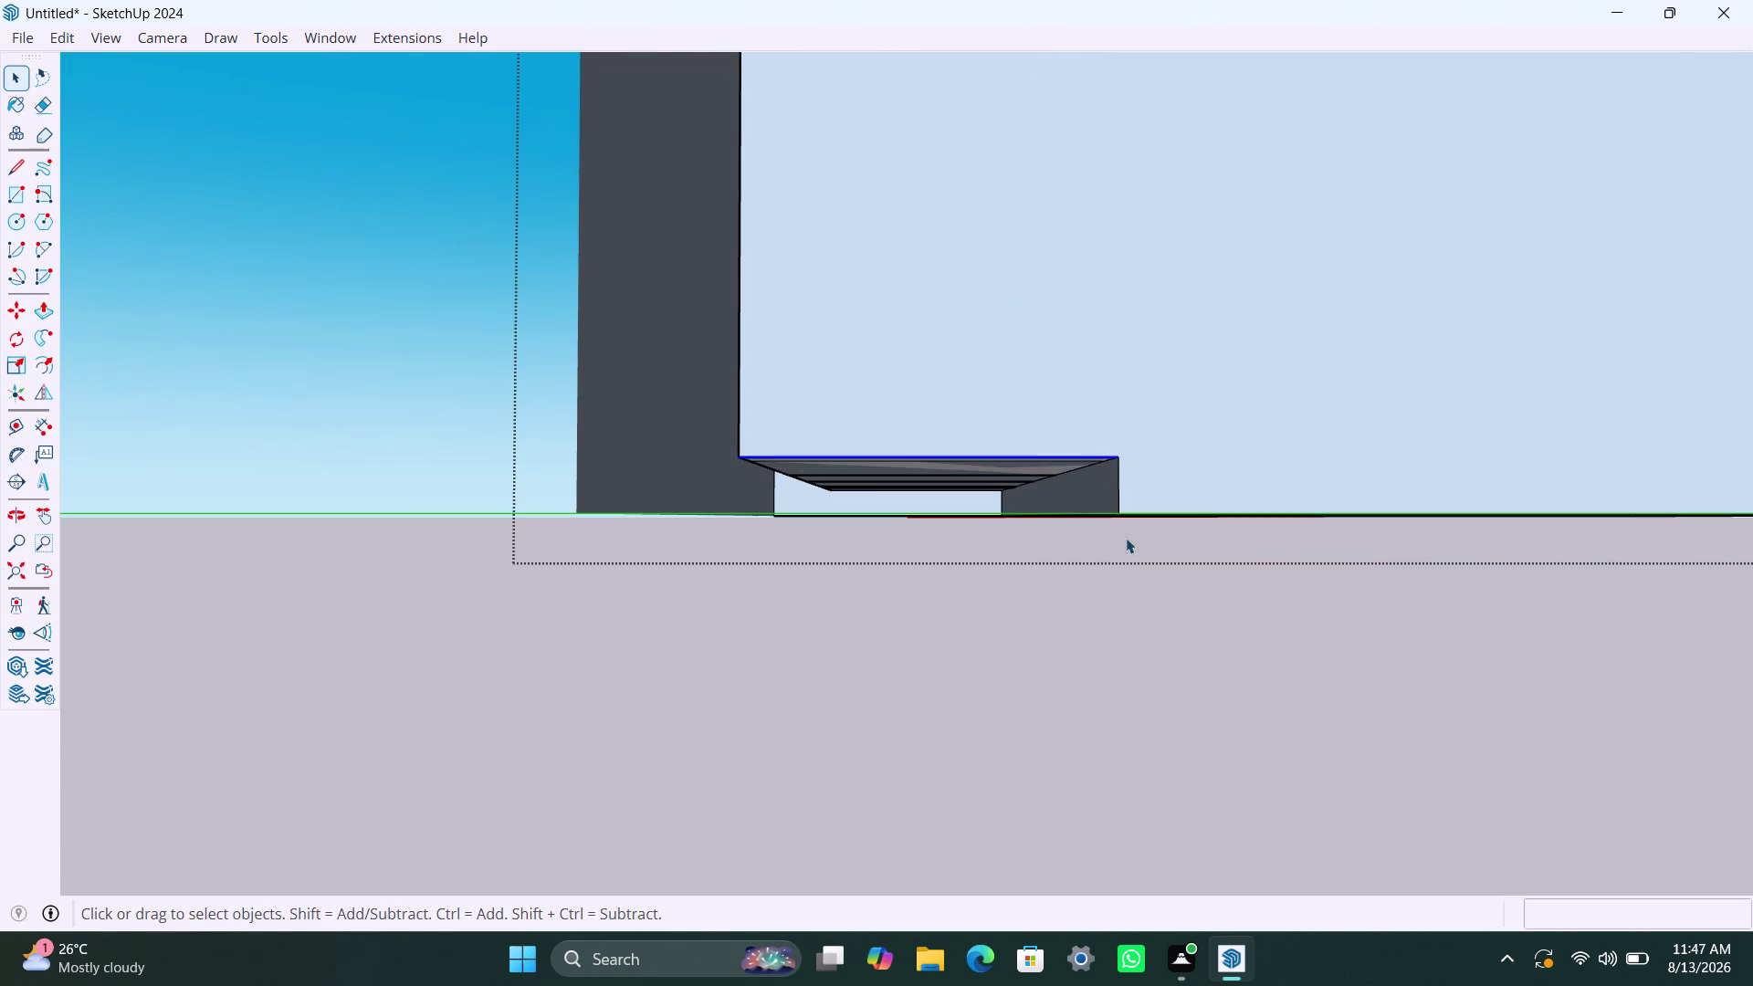
scroll(up, 3)
click(1073, 455)
key(p)
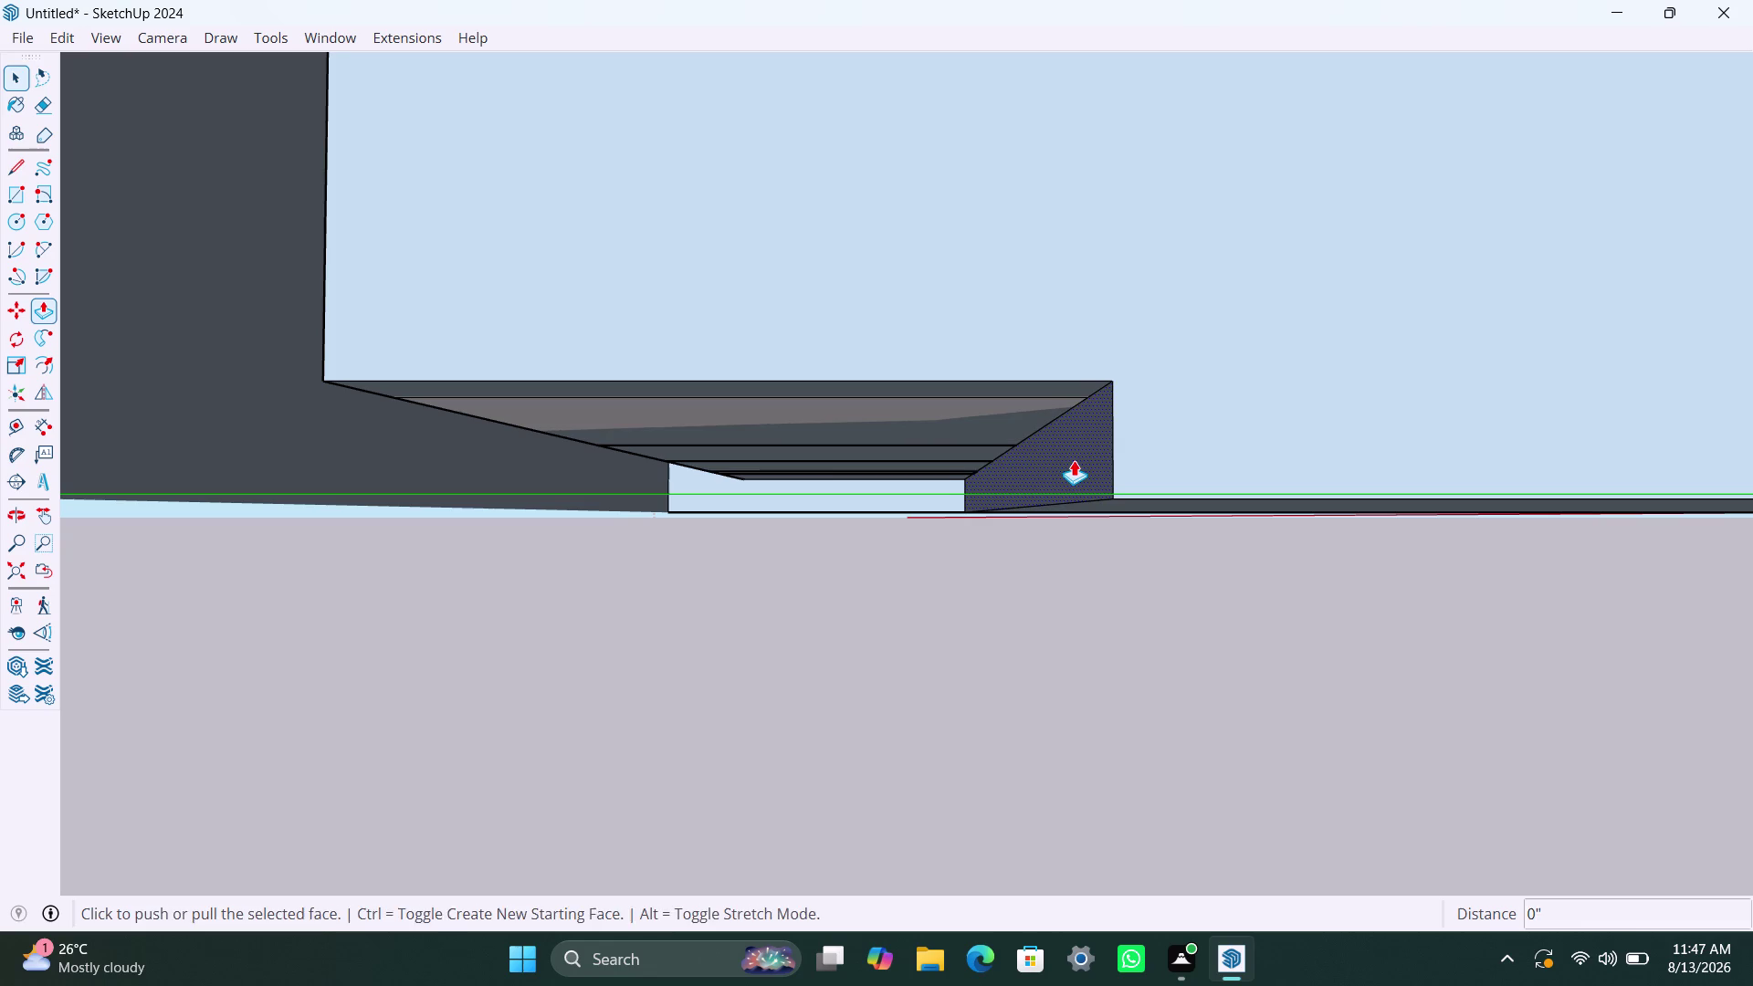
click(1074, 460)
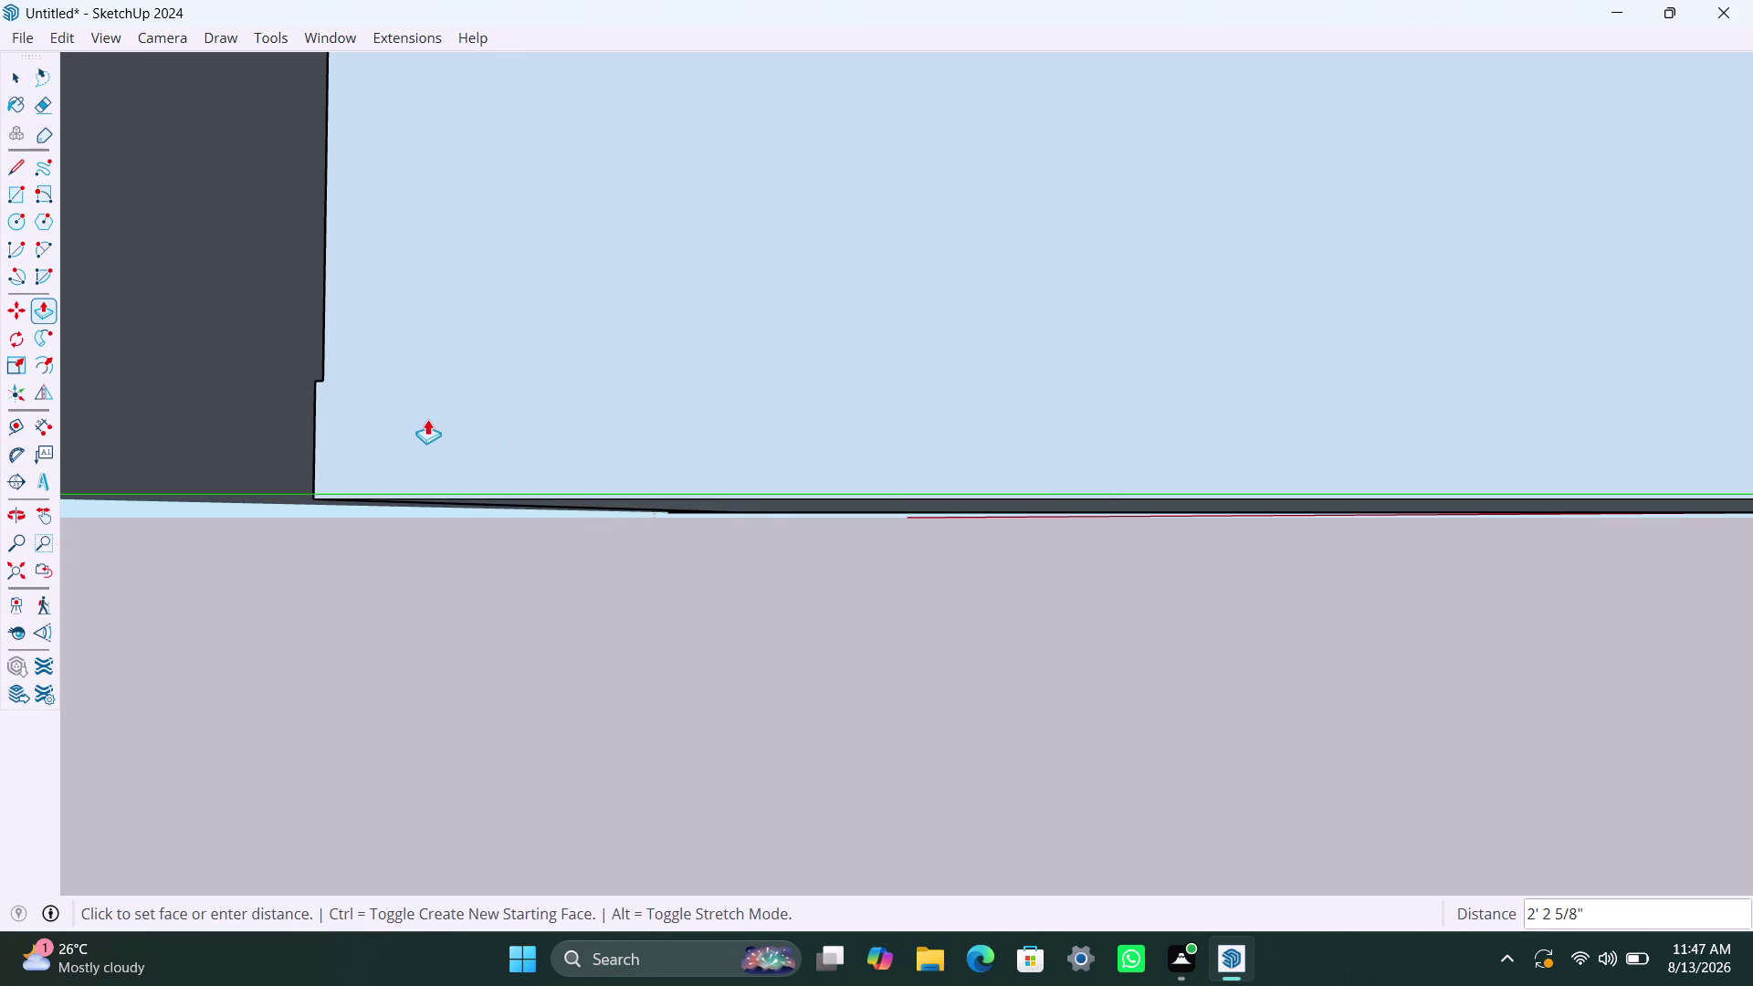
click(330, 333)
key(Escape)
key(Escape)
key(Escape)
scroll(down, 3)
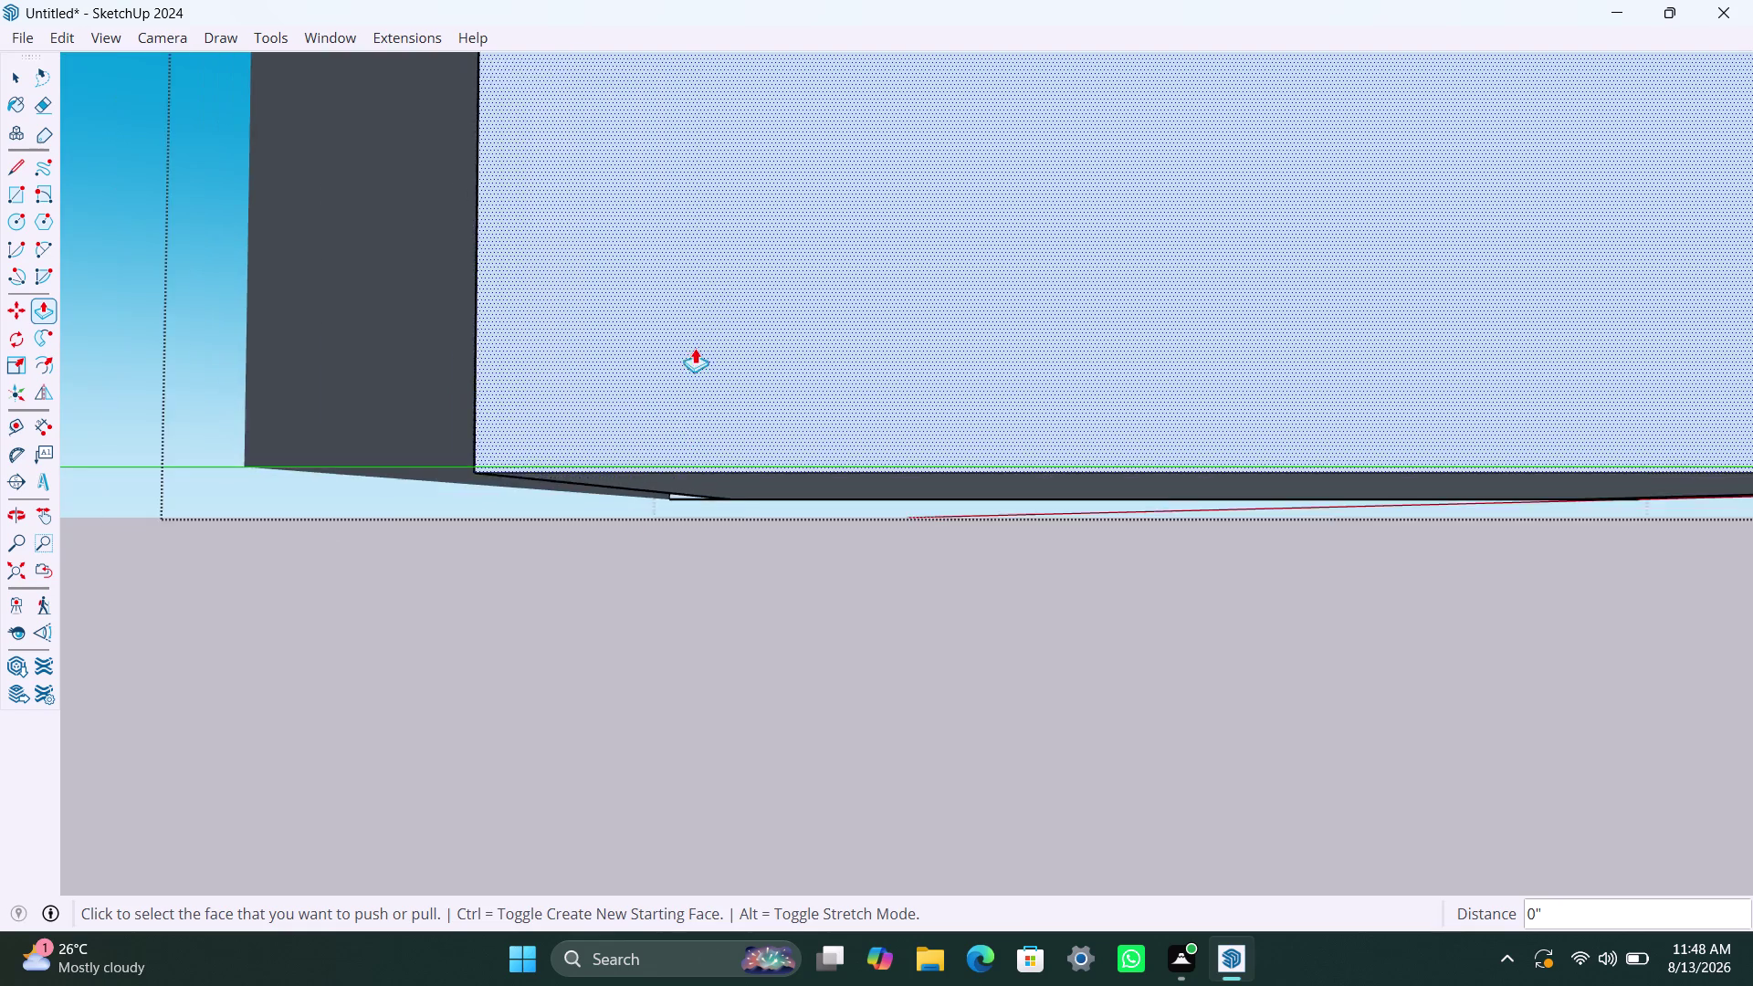
scroll(down, 3)
scroll(down, 3)
middle_drag(731, 248, 635, 735)
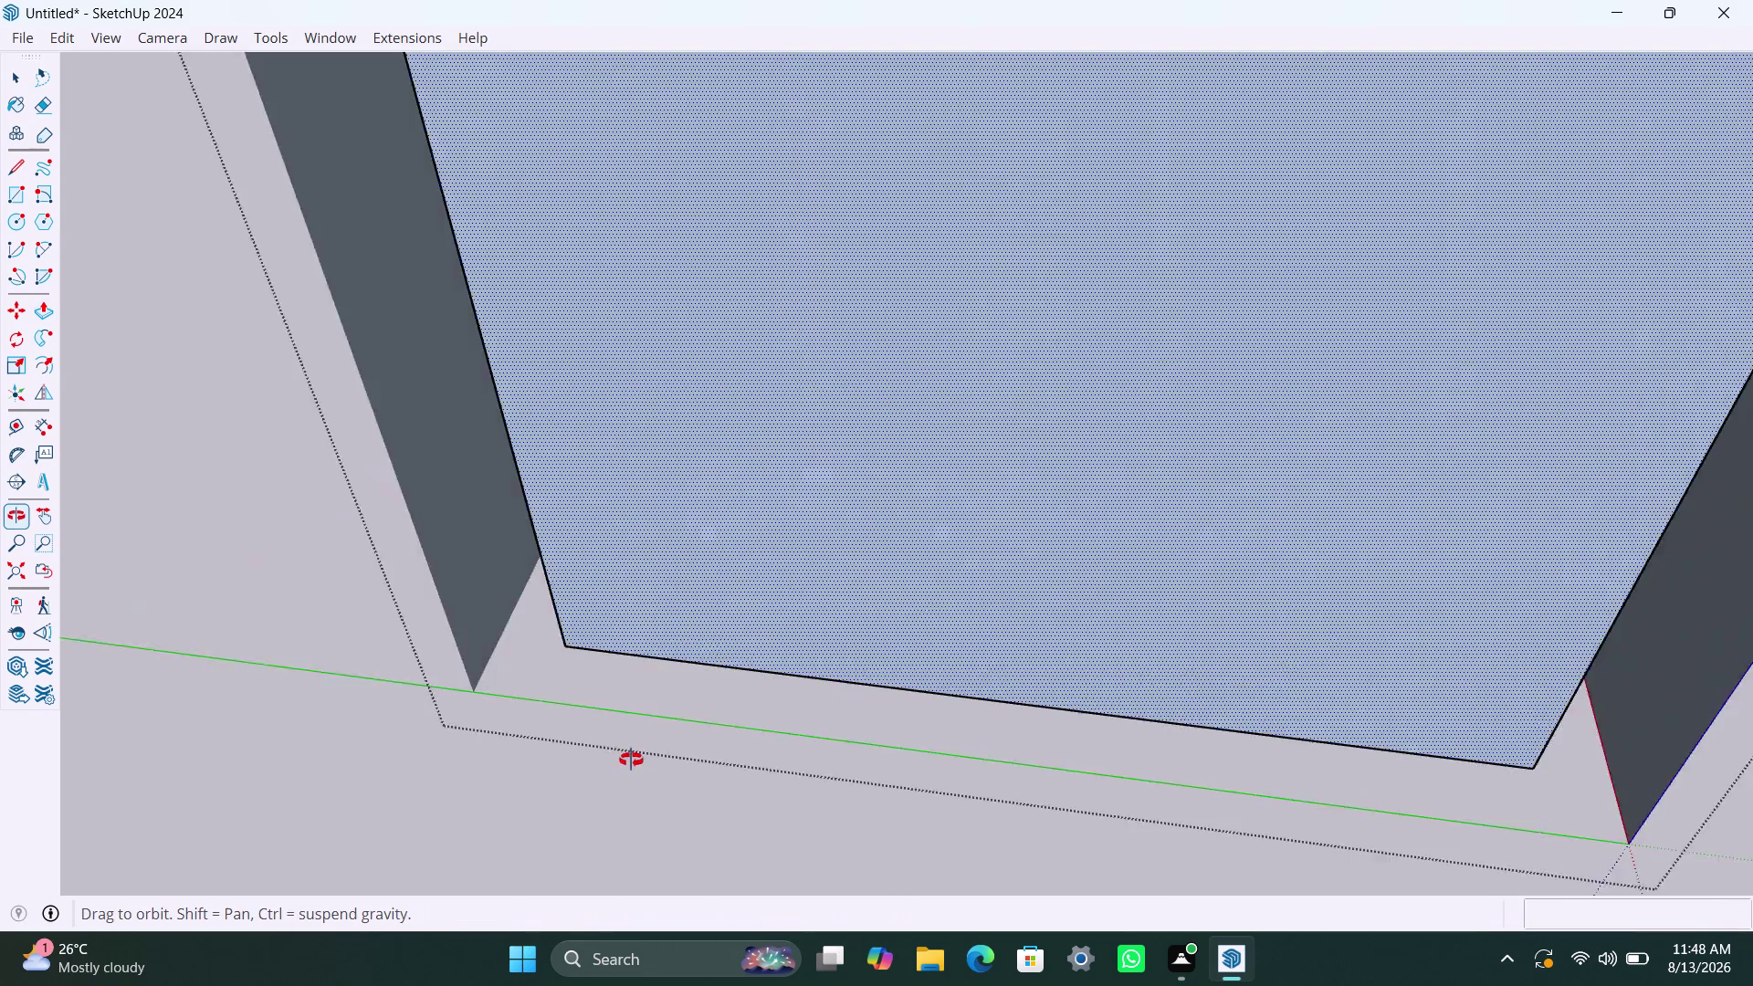
middle_drag(636, 735, 629, 765)
scroll(down, 3)
scroll(down, 3)
middle_drag(733, 473, 784, 425)
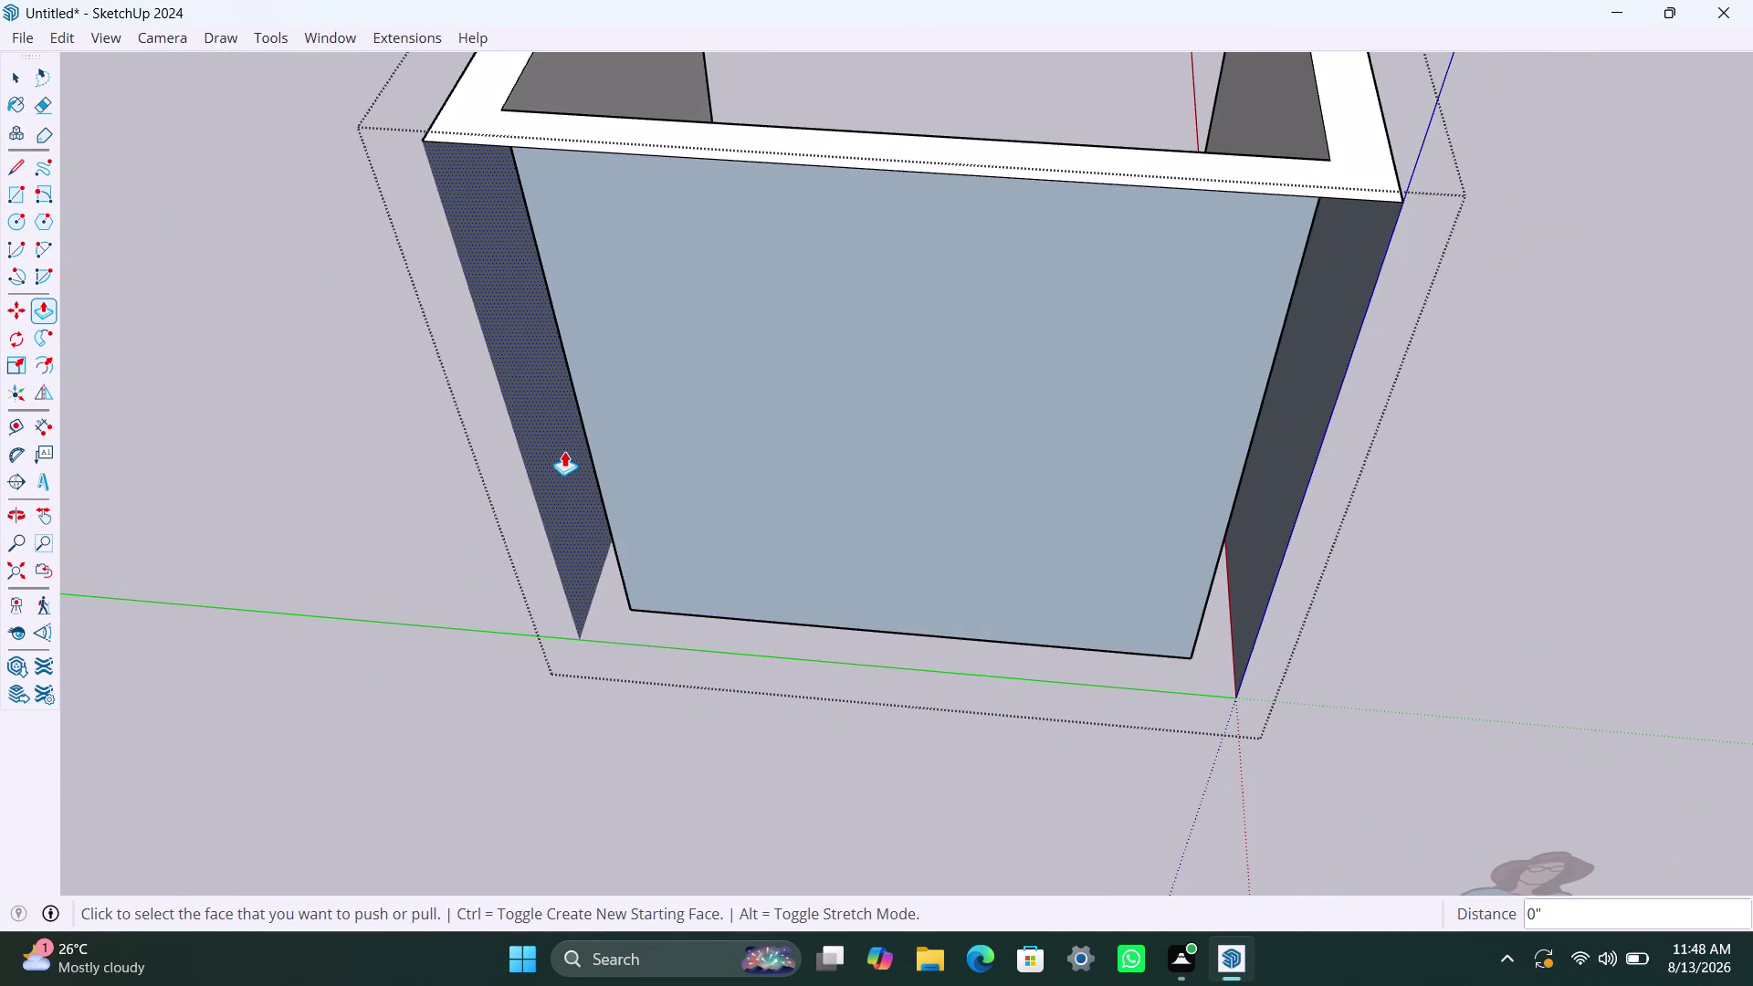
key(r)
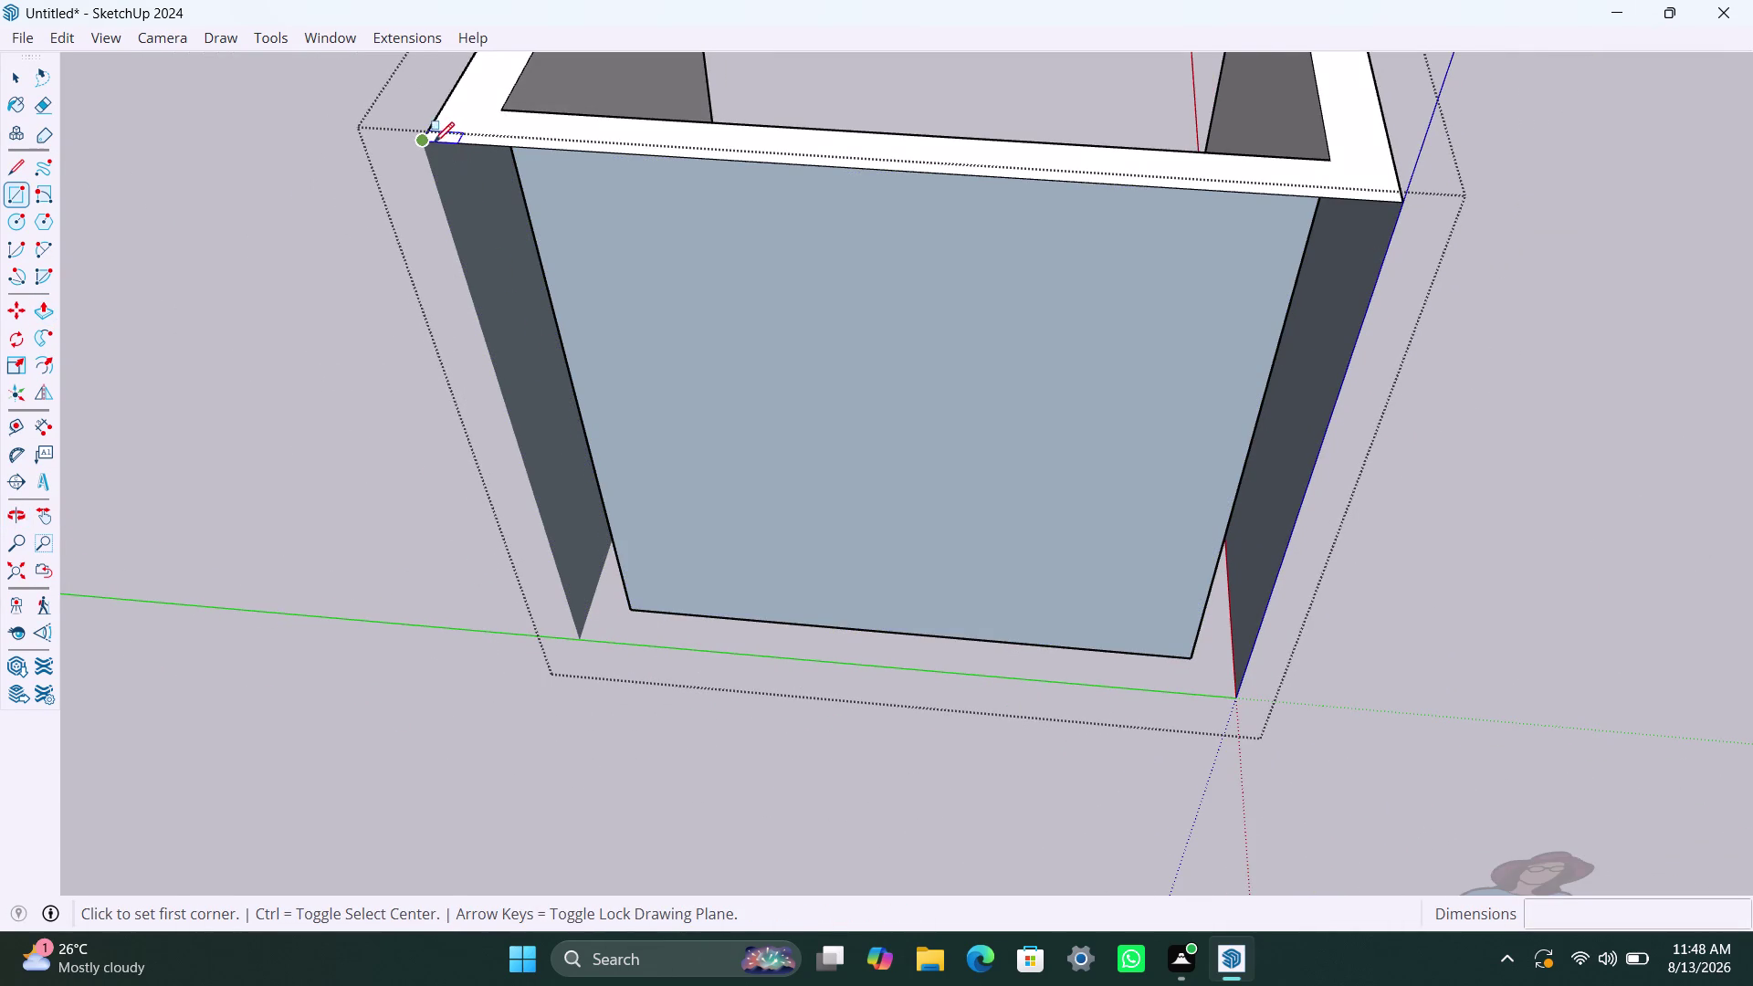
Draw a rectangle across the slab, undo it, and cancel a plane-locked retry.
click(424, 138)
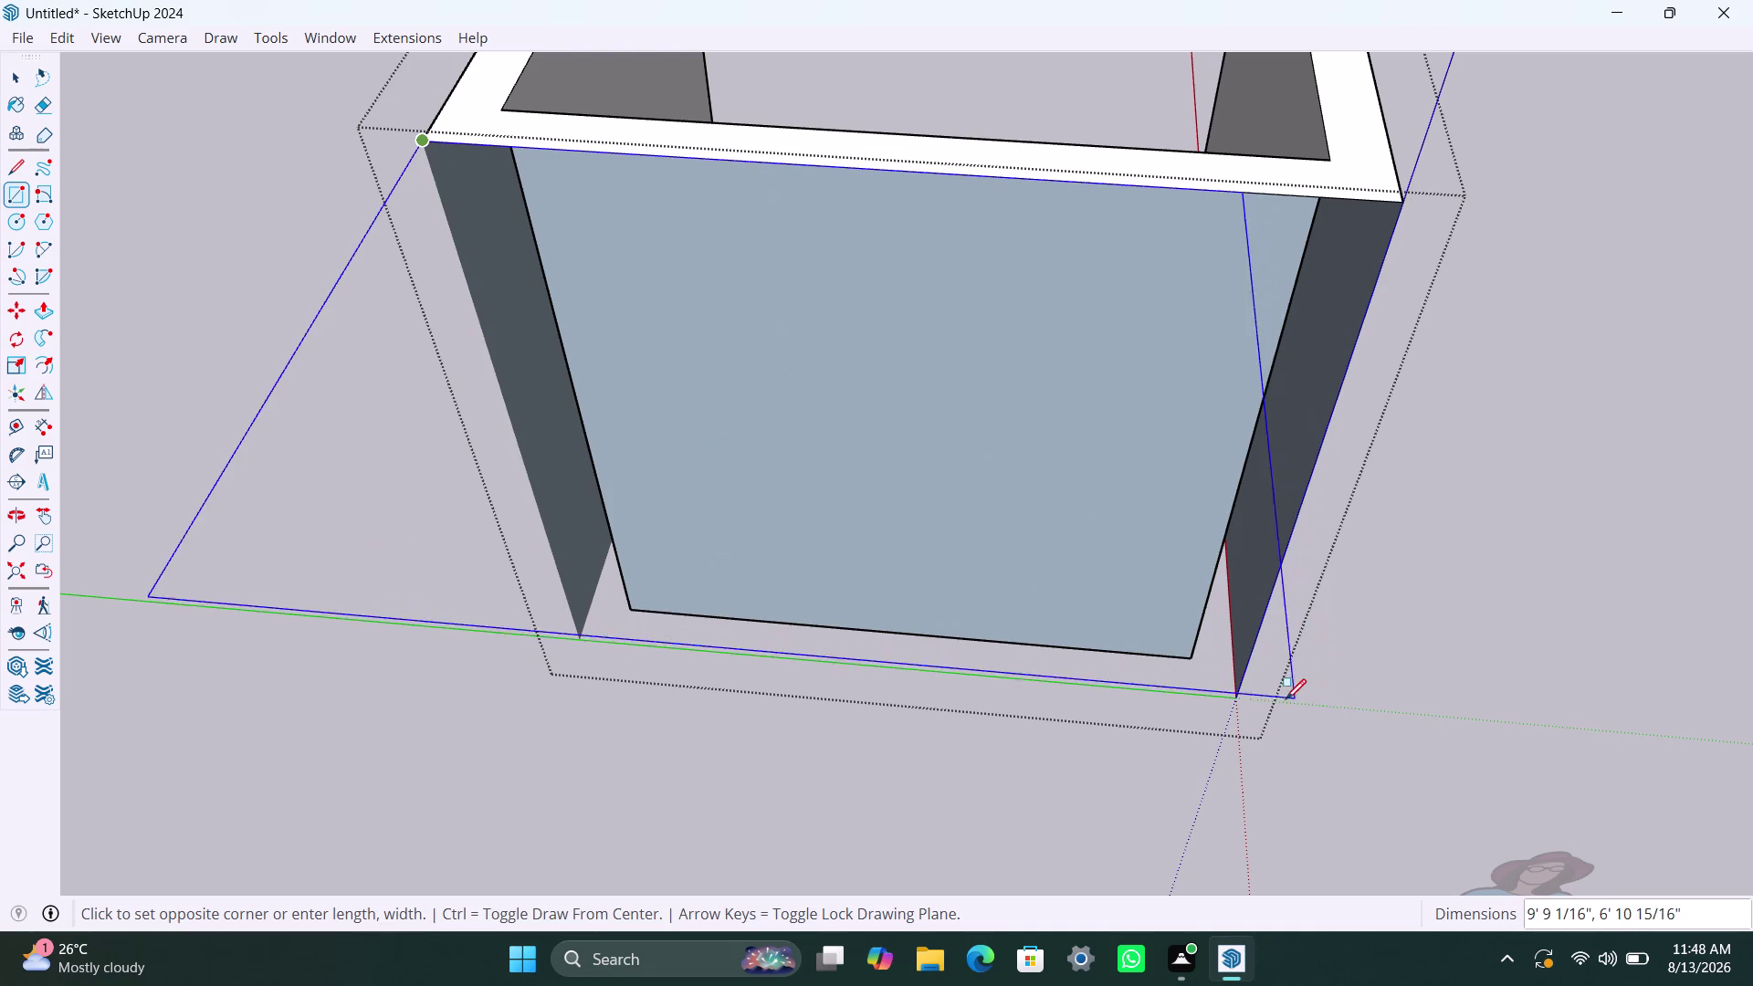
click(1239, 695)
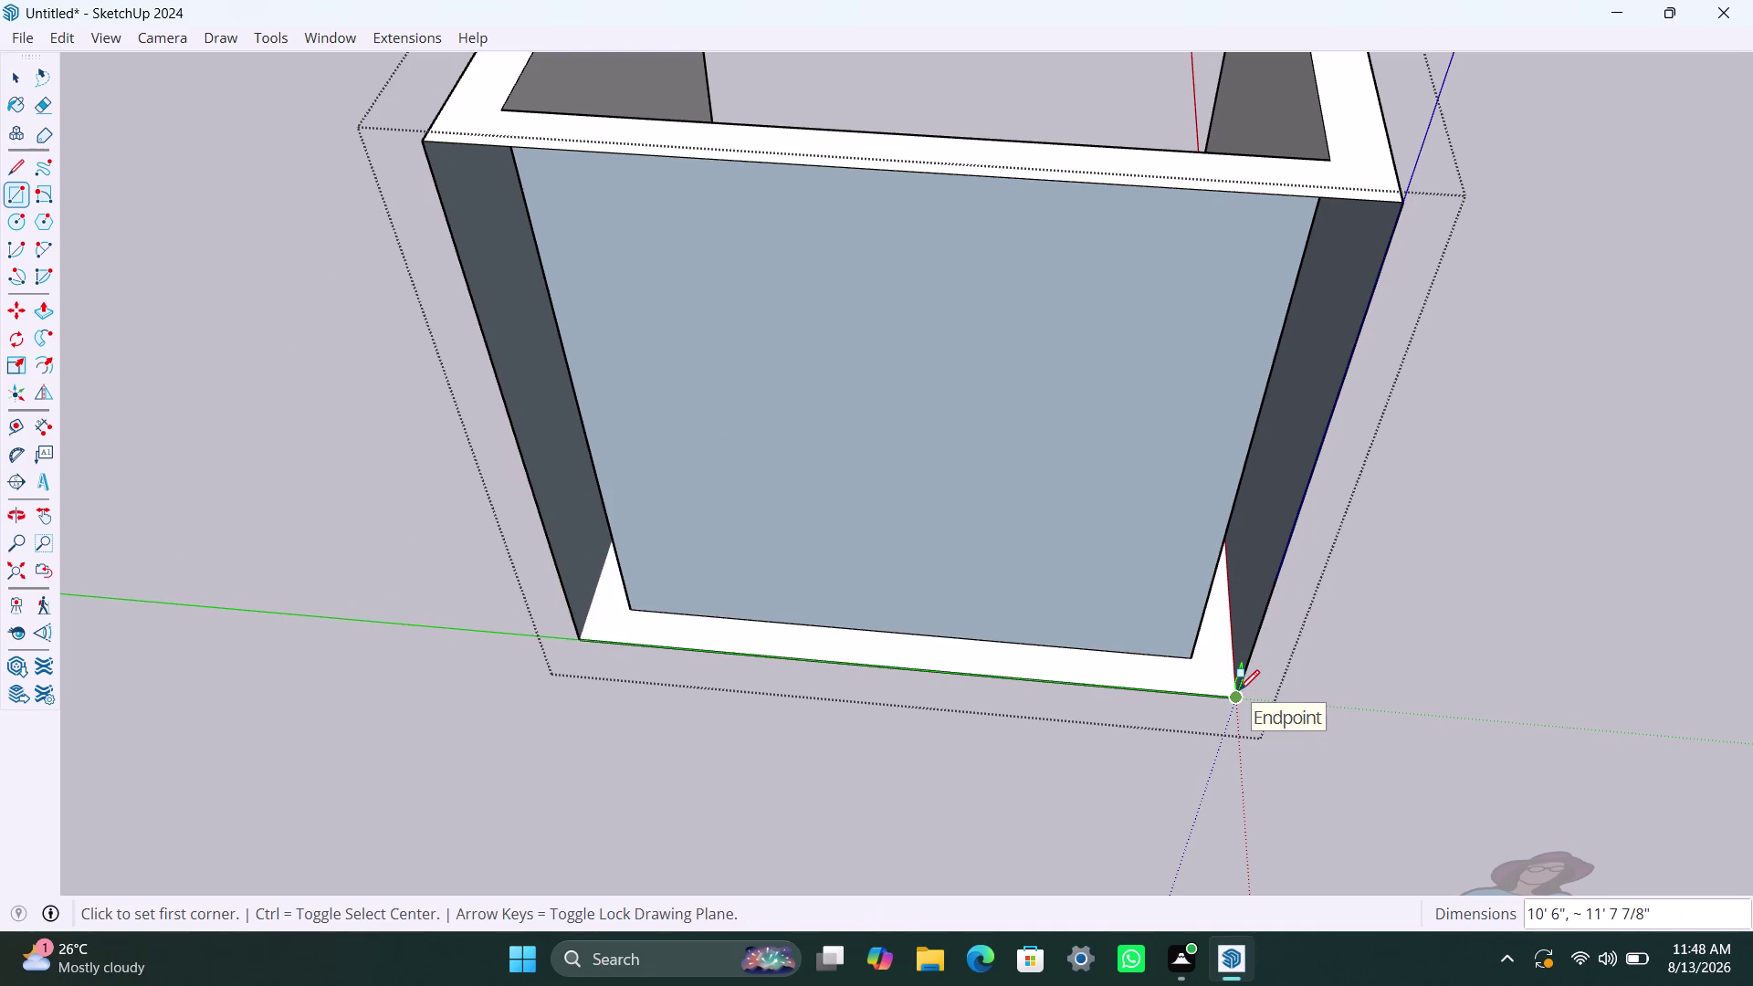
key(ctrl+z)
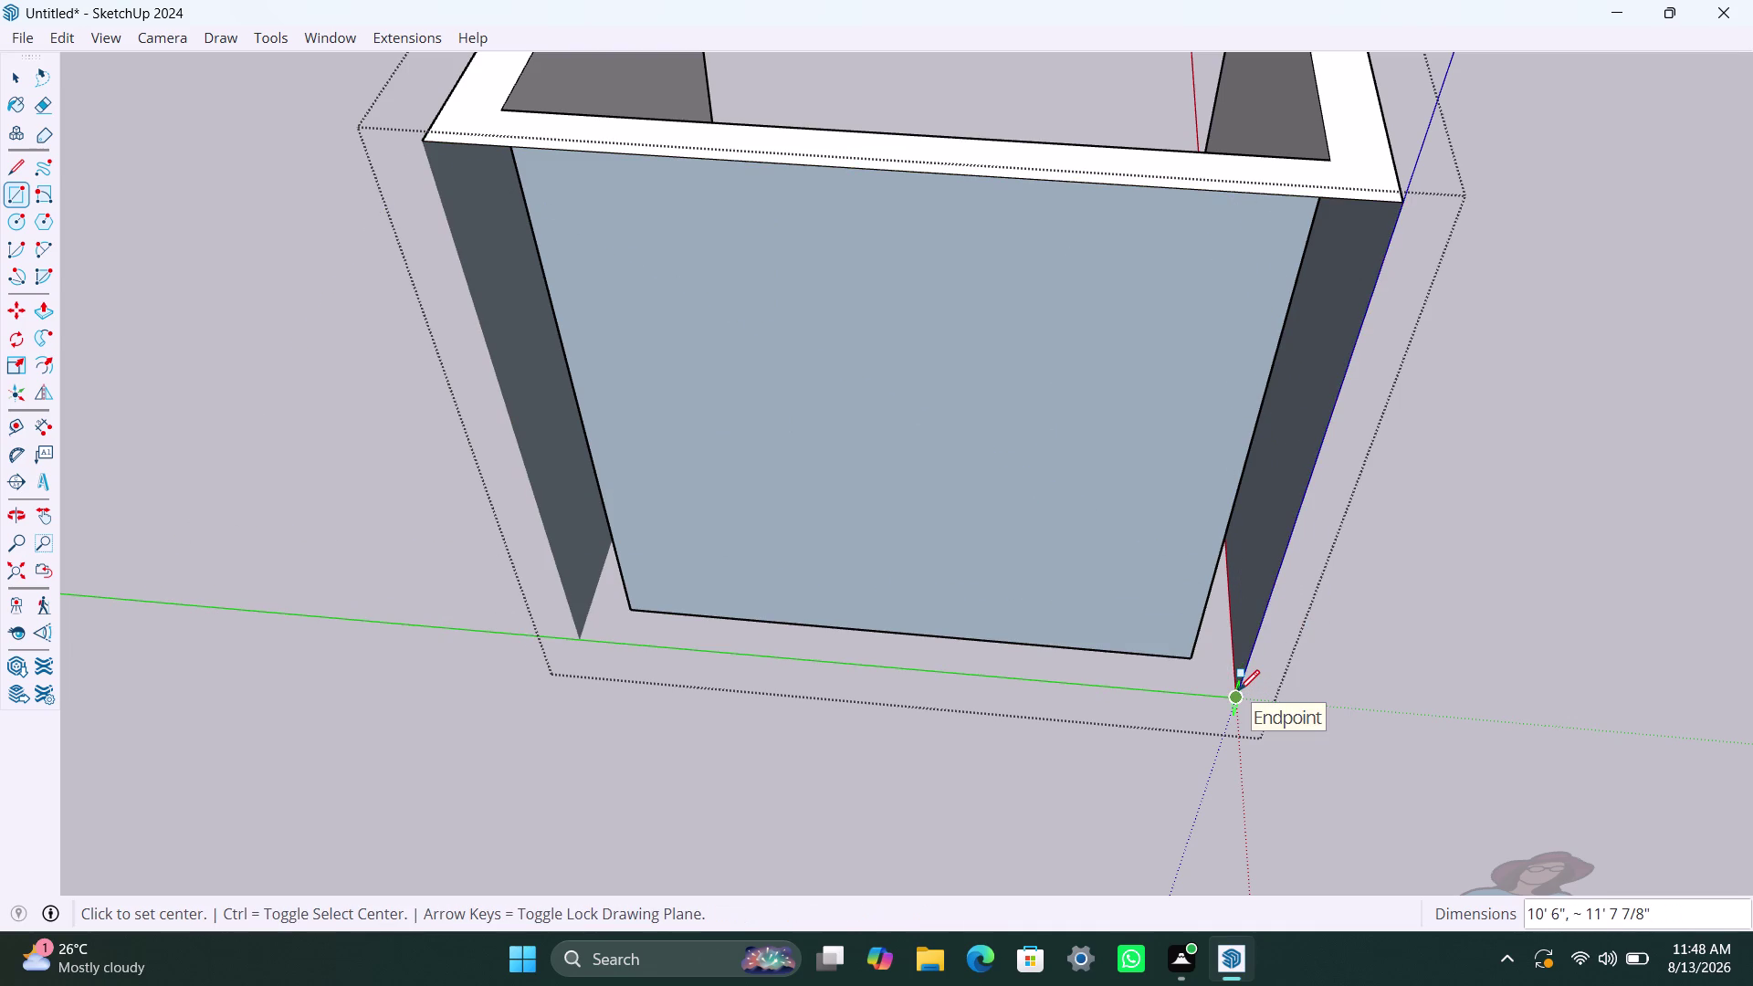
click(1239, 692)
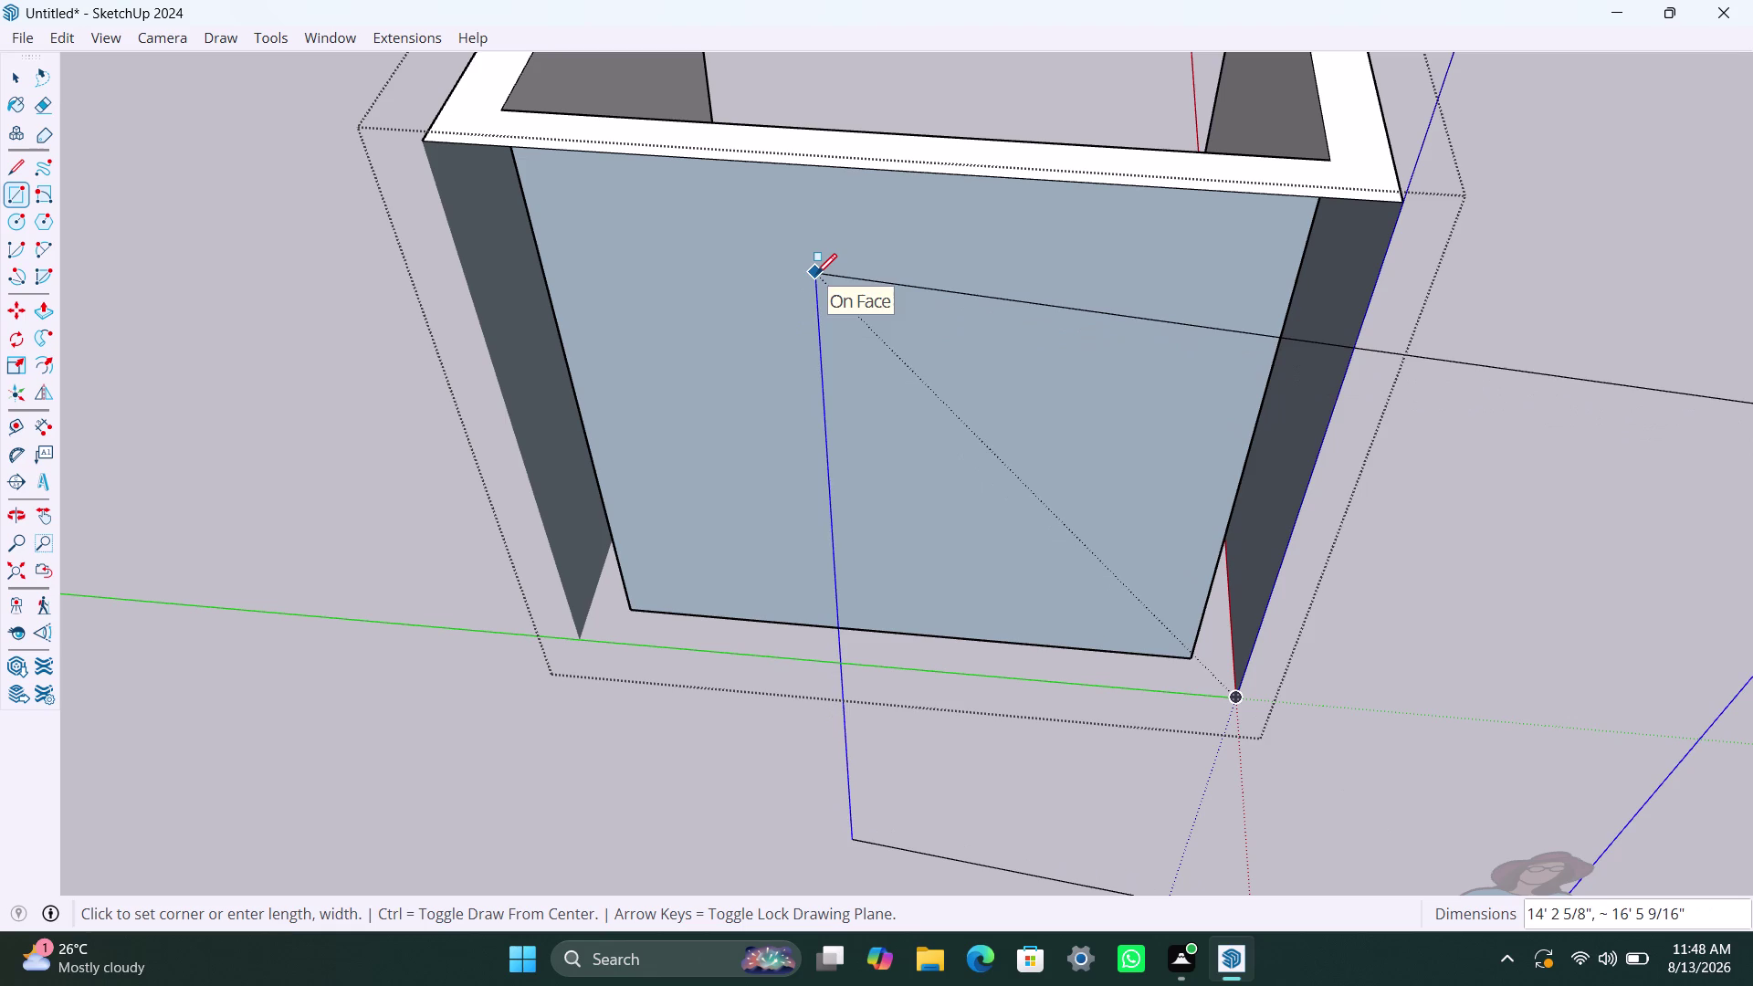
key(Up)
key(Up)
key(Left)
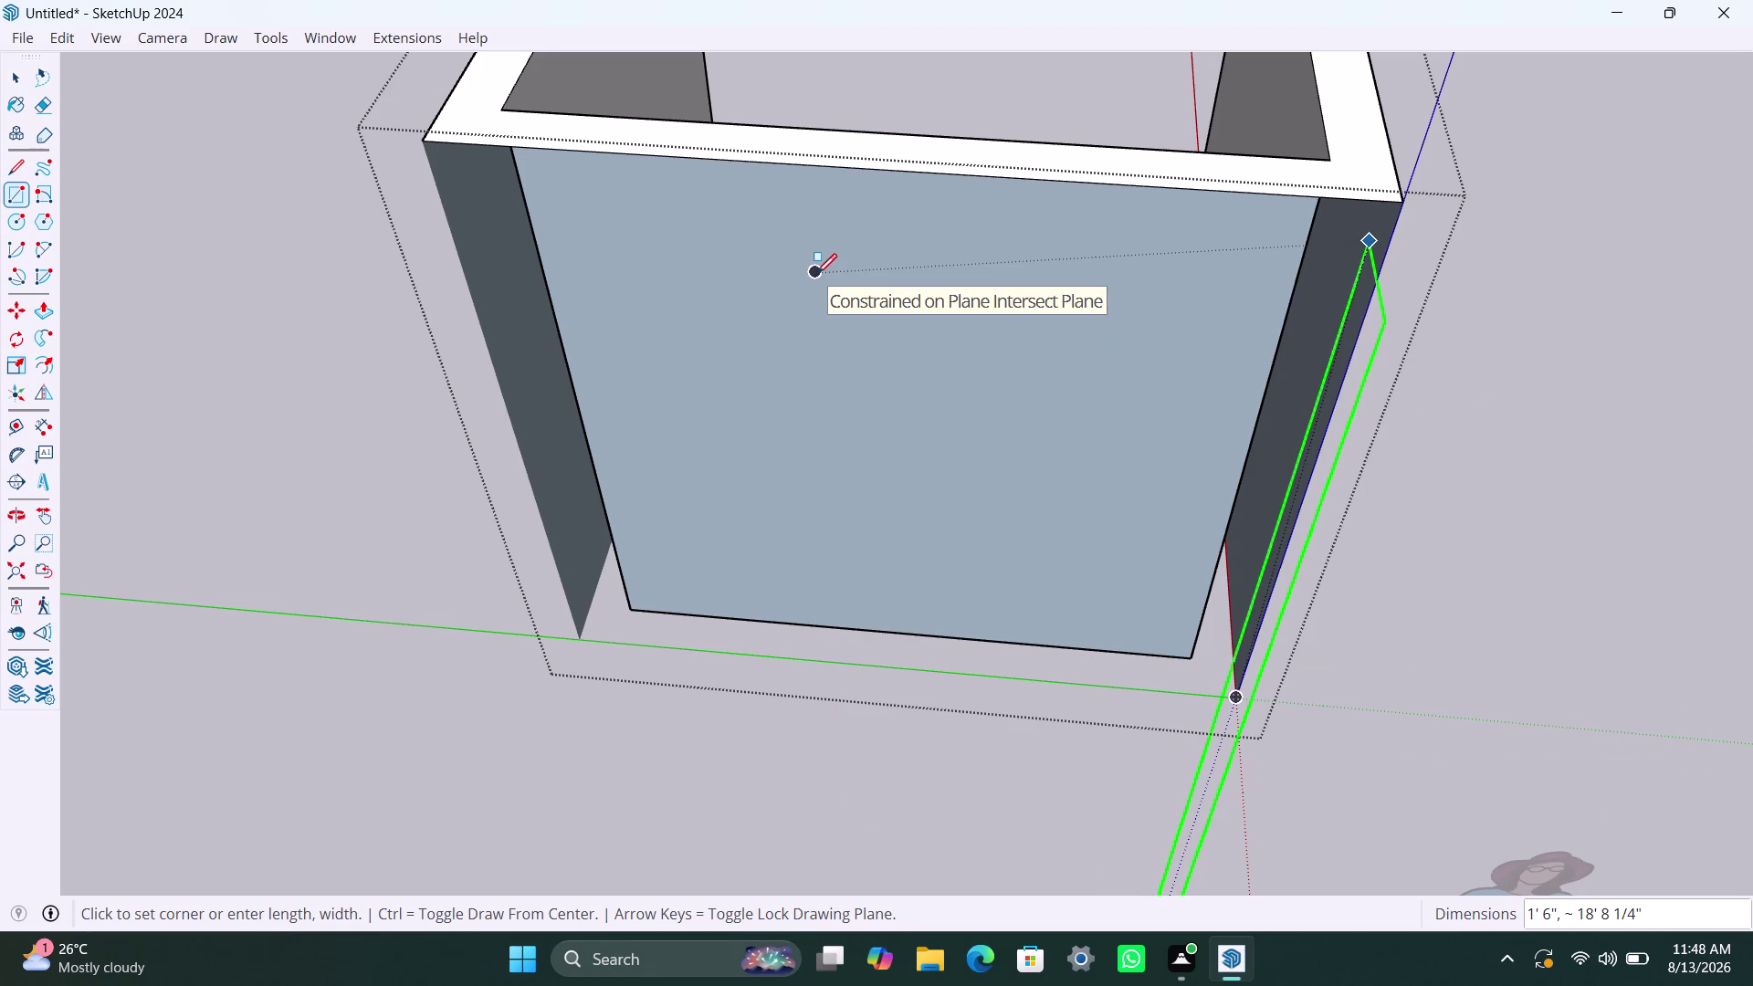
key(Right)
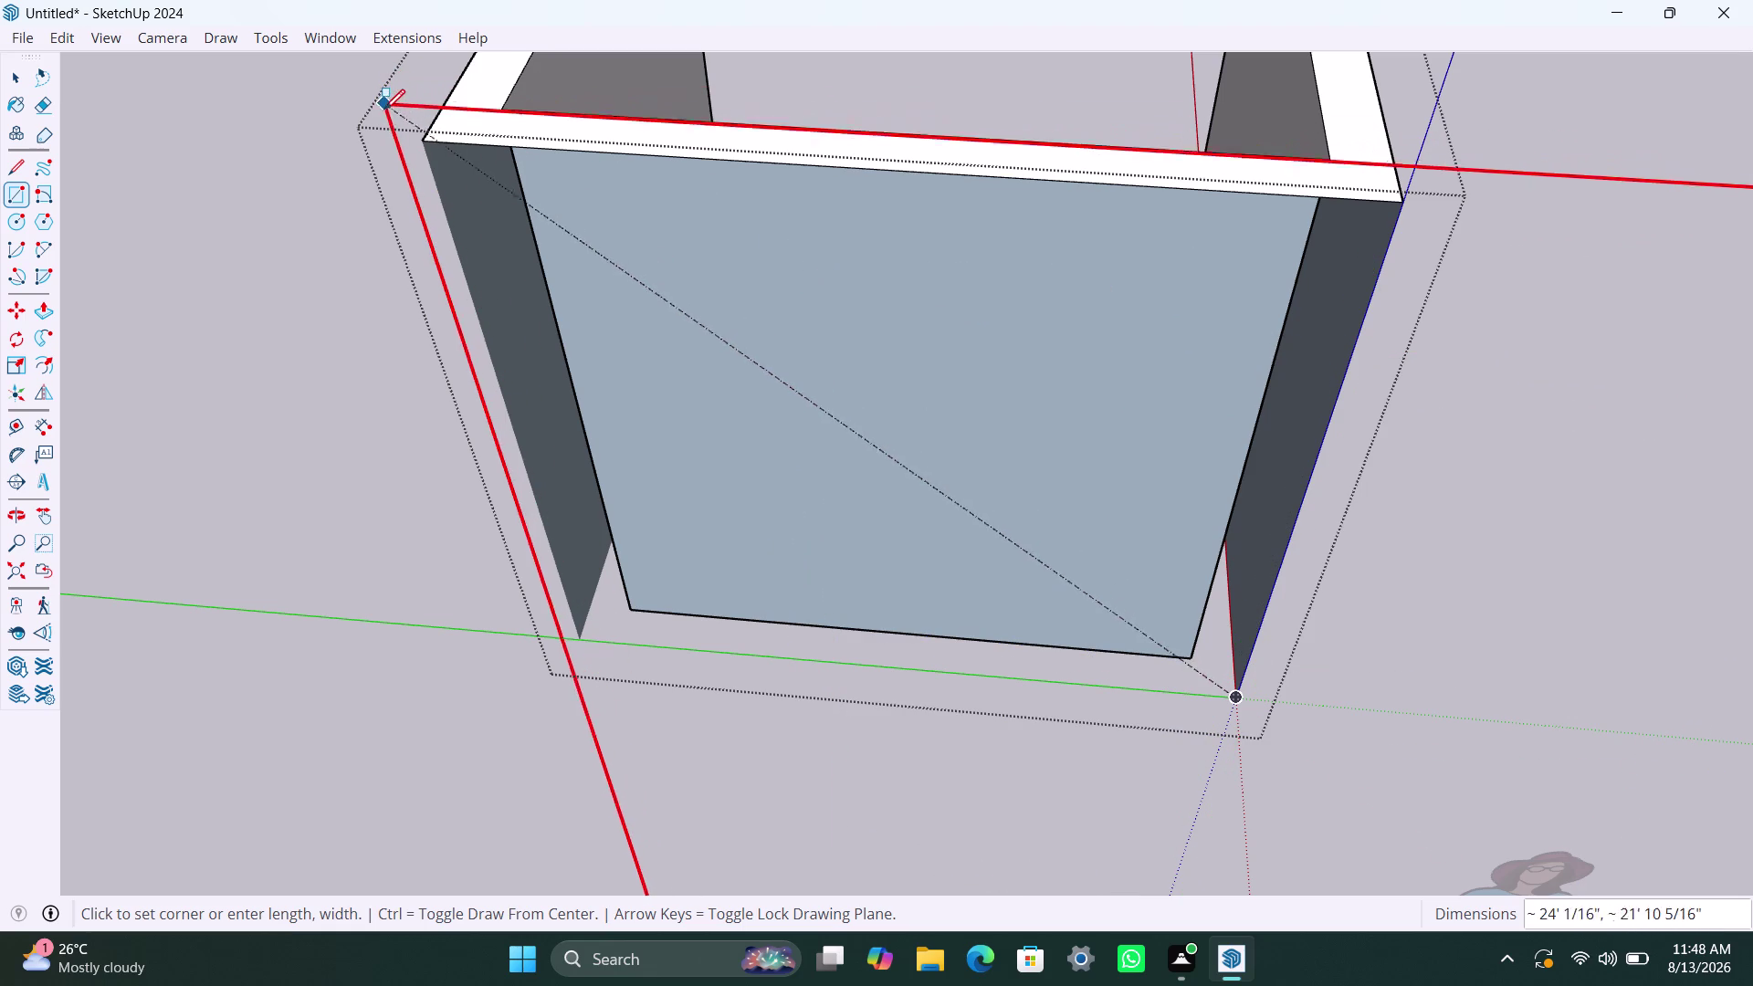
key(Escape)
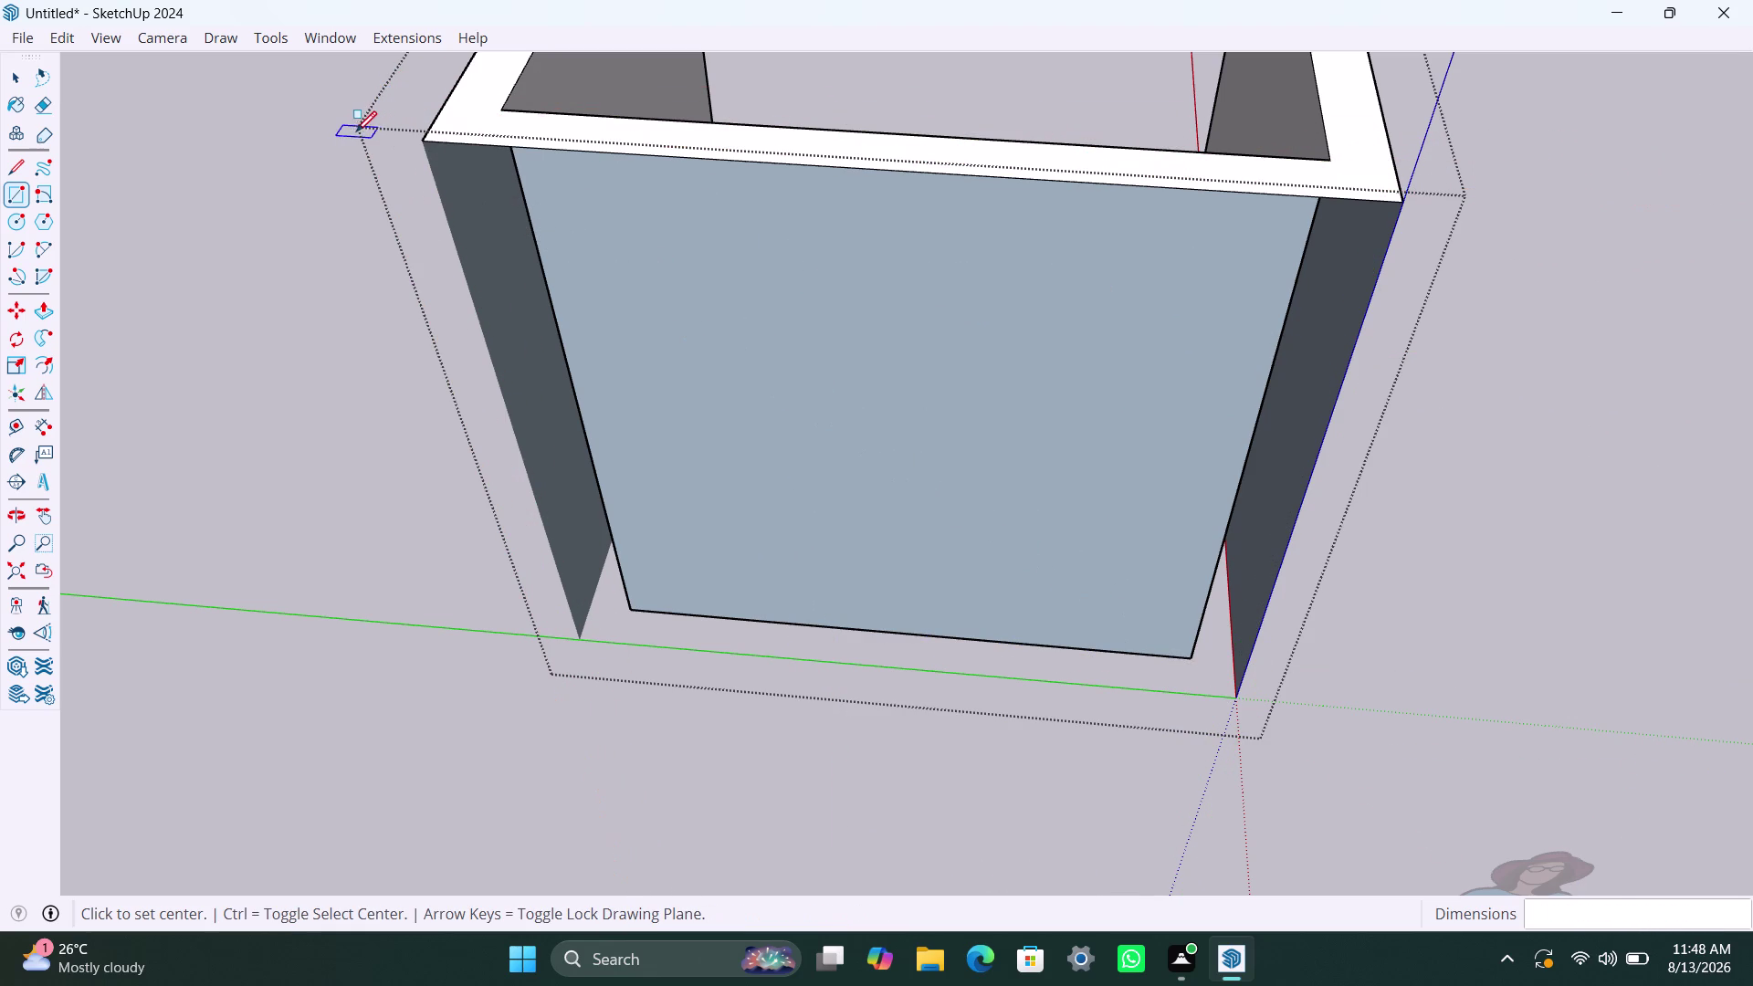
Draw rectangles between the slab's far and near corners locked to the floor plane.
key(r)
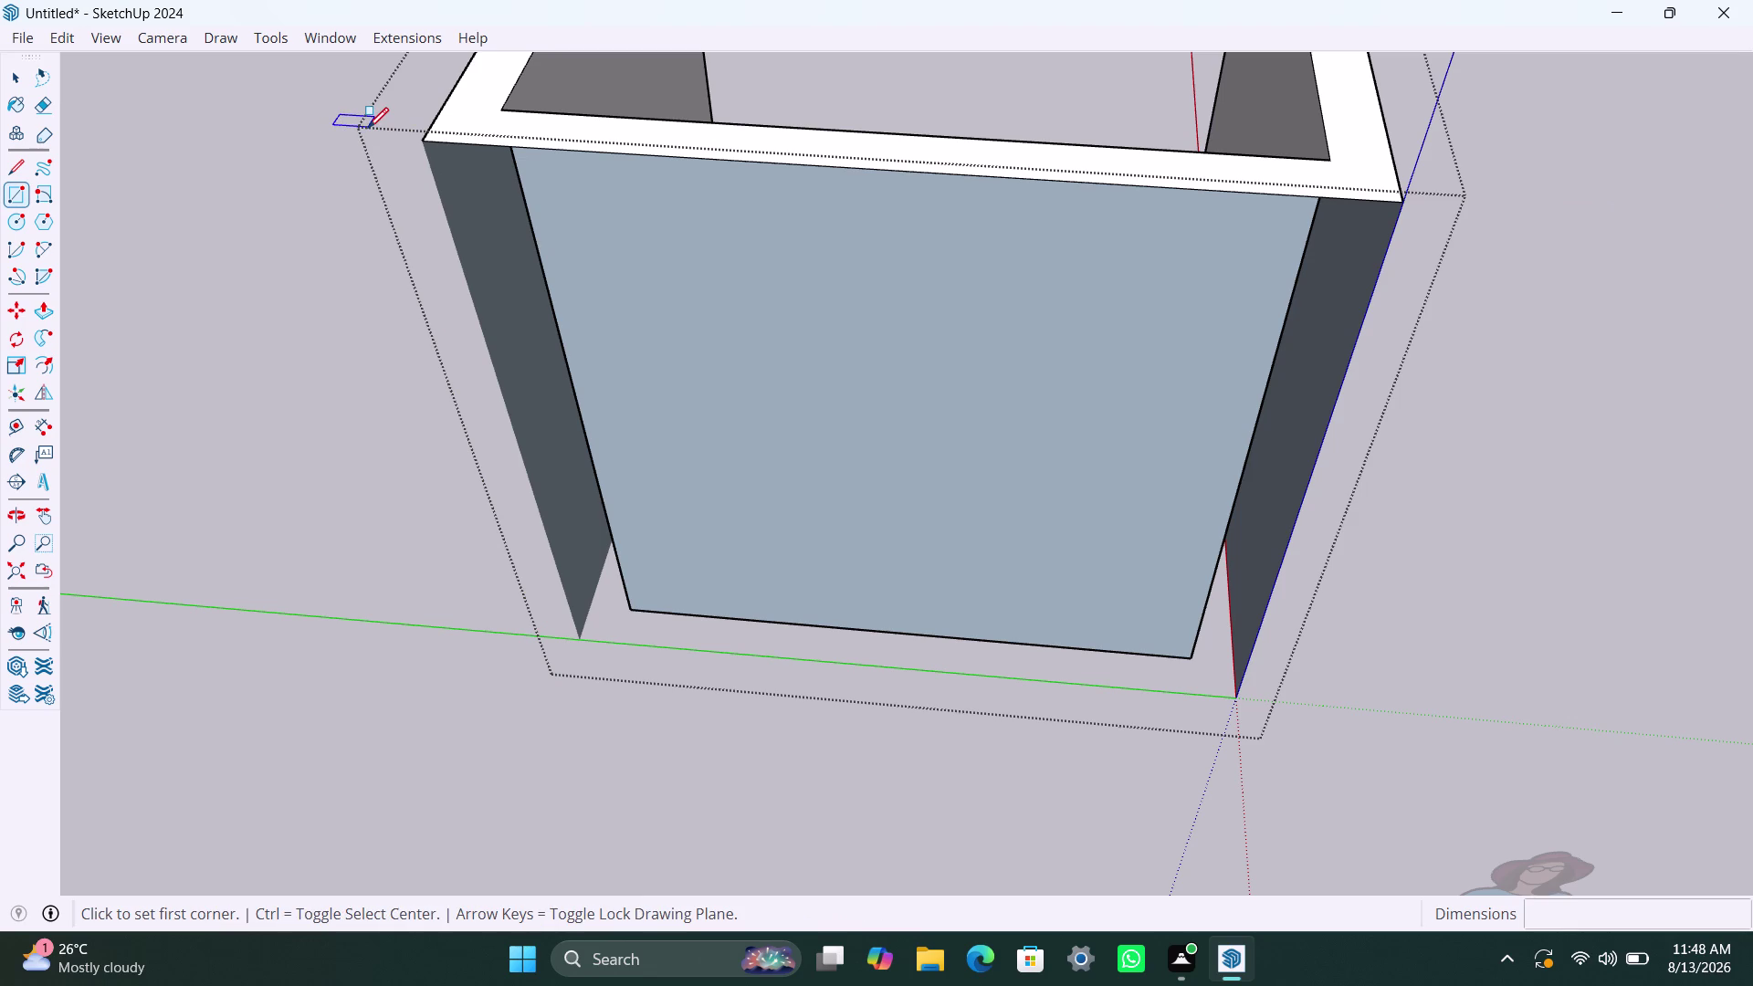
key(Down)
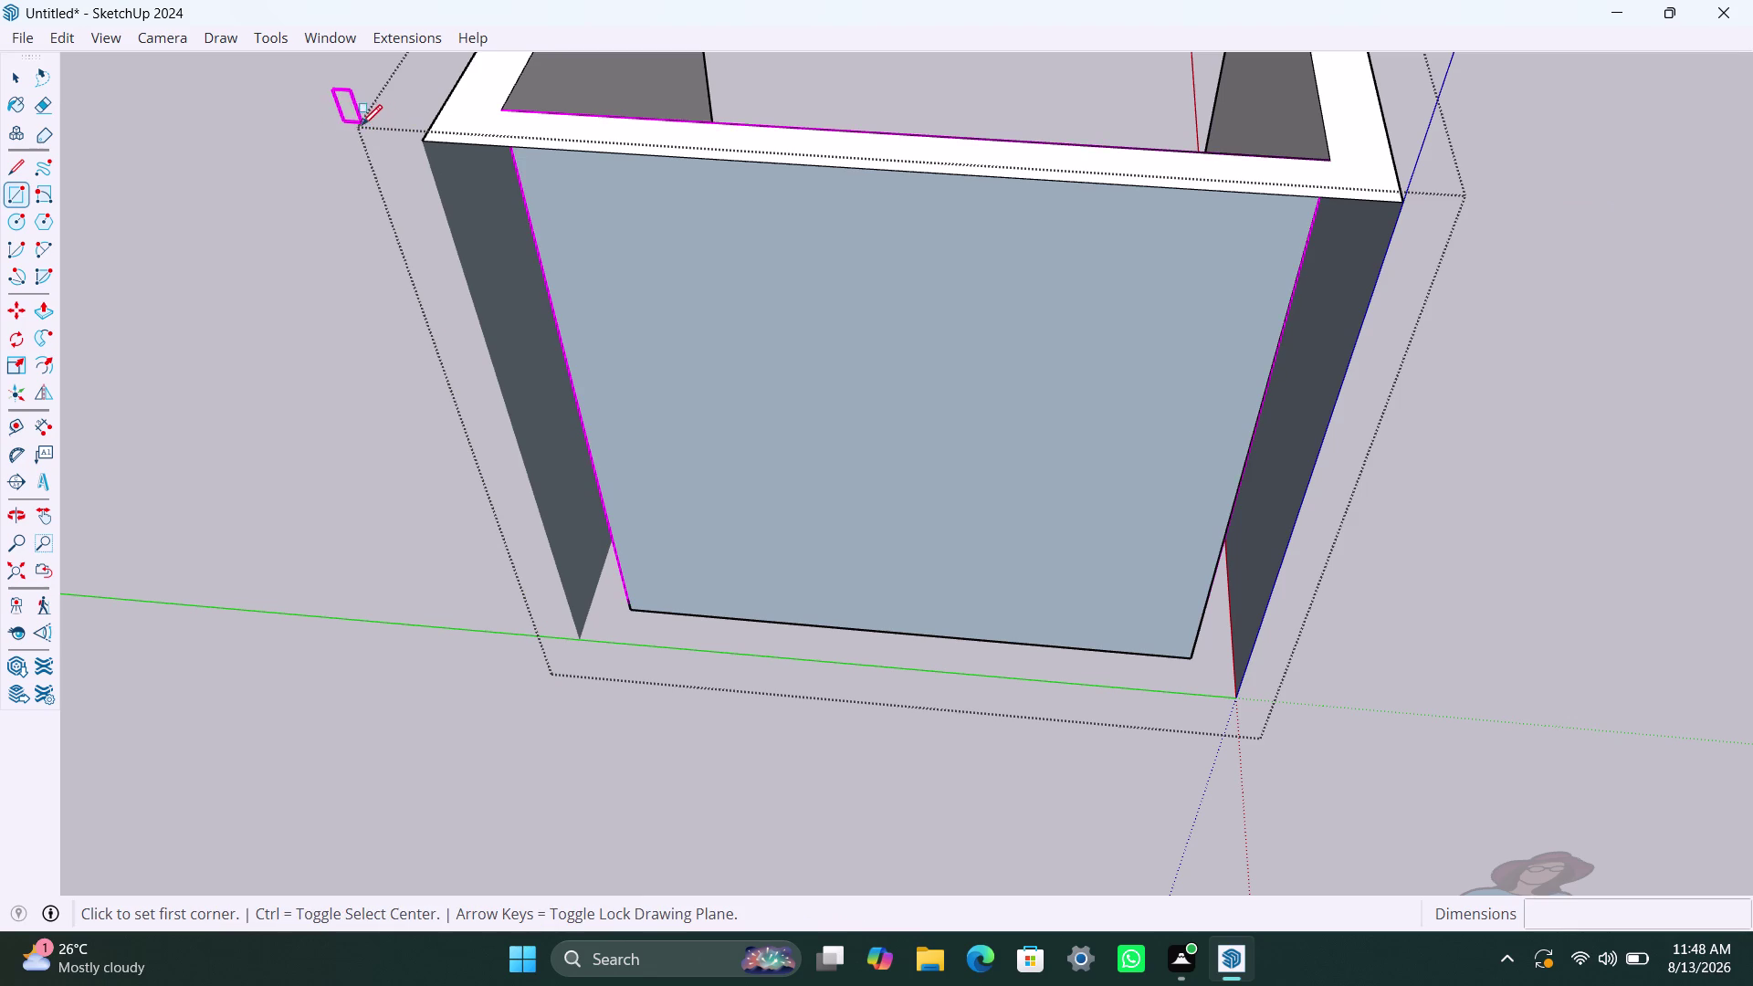
click(429, 142)
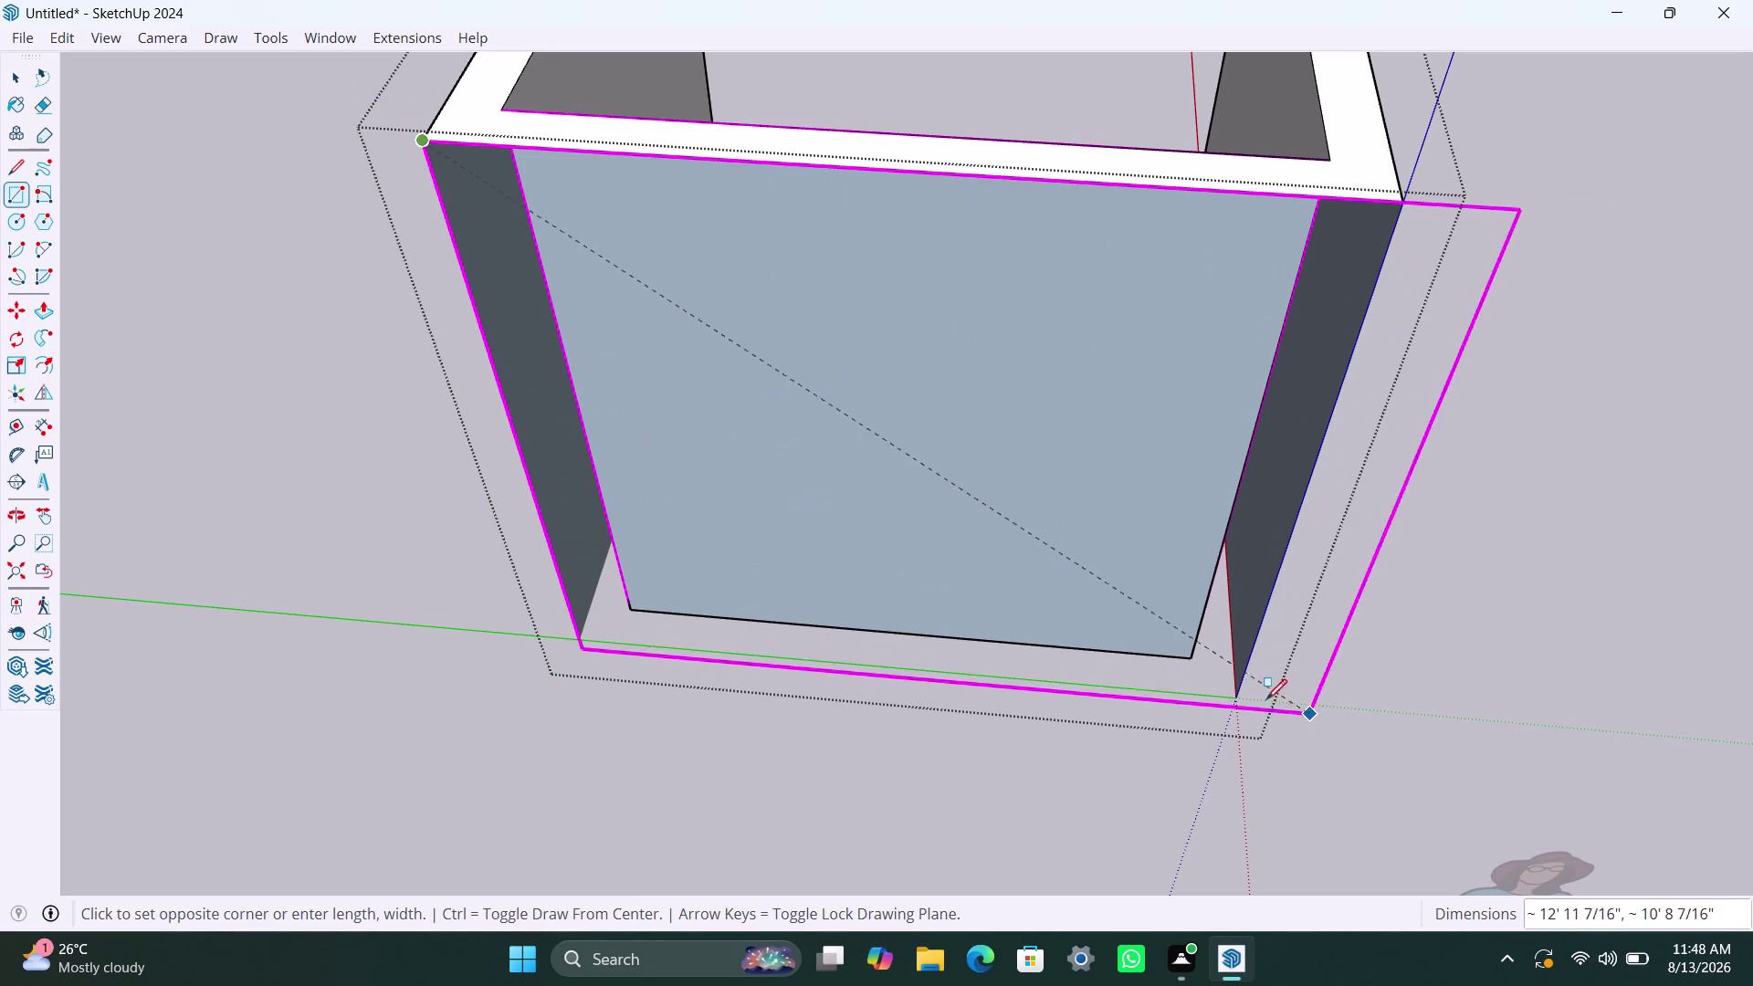
click(1243, 699)
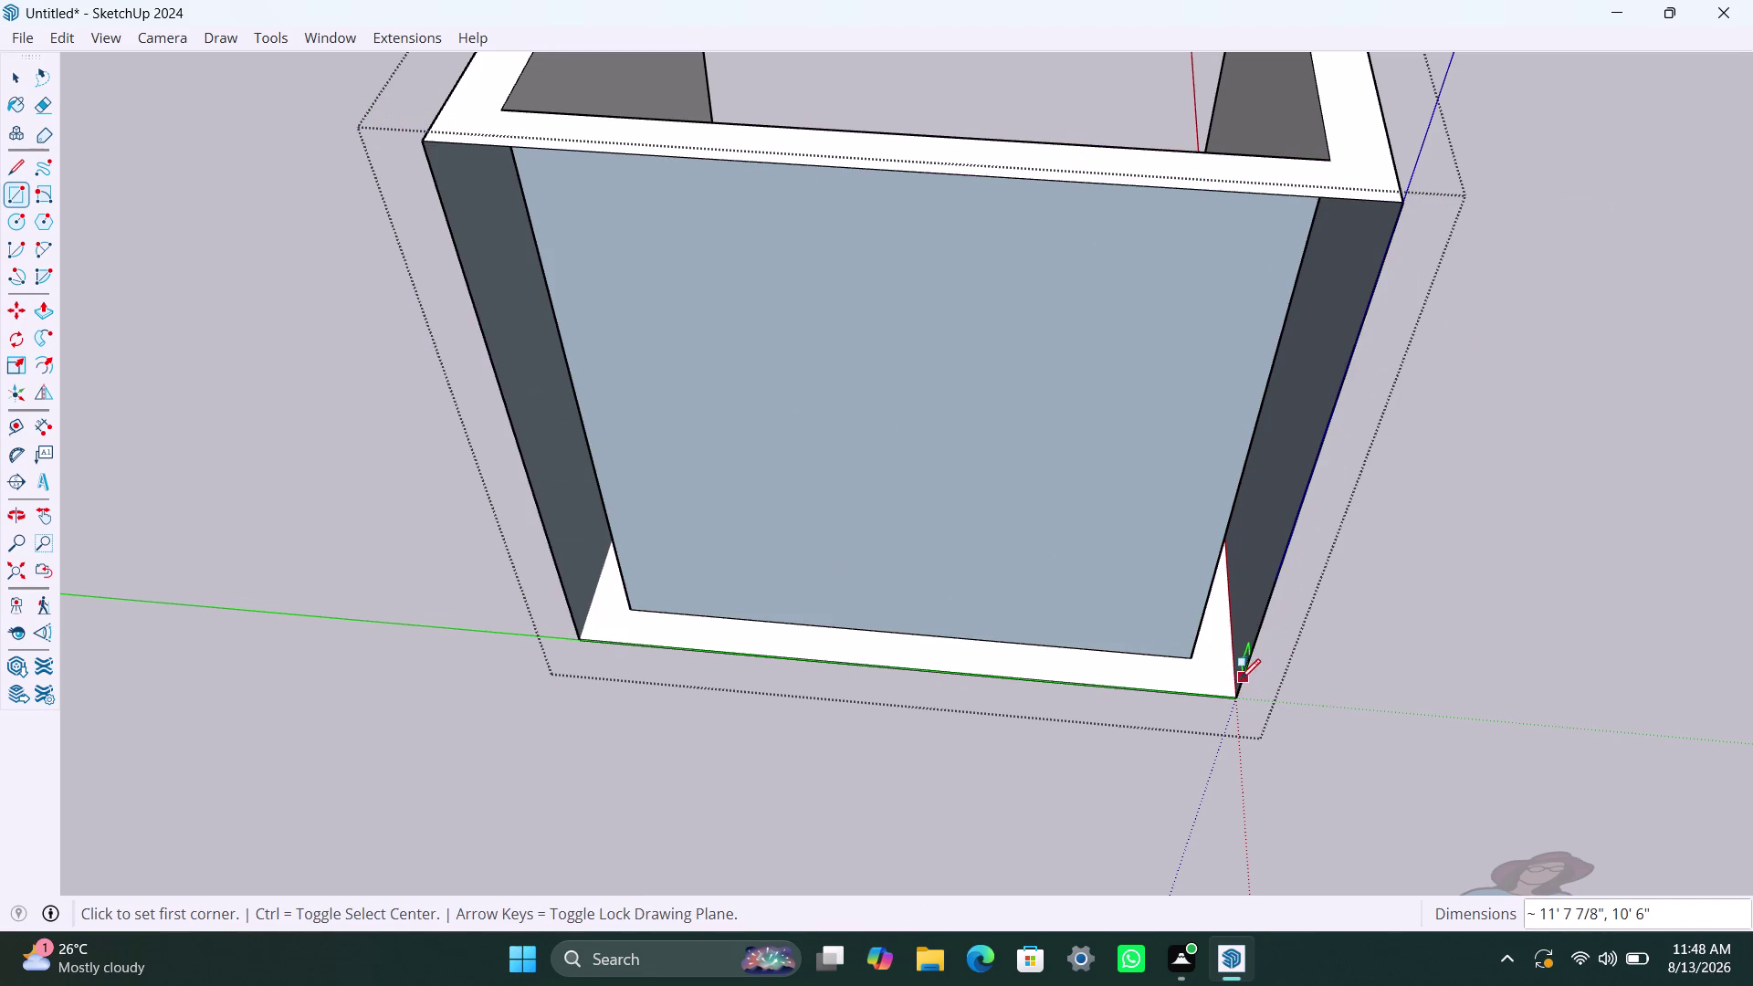
click(1240, 696)
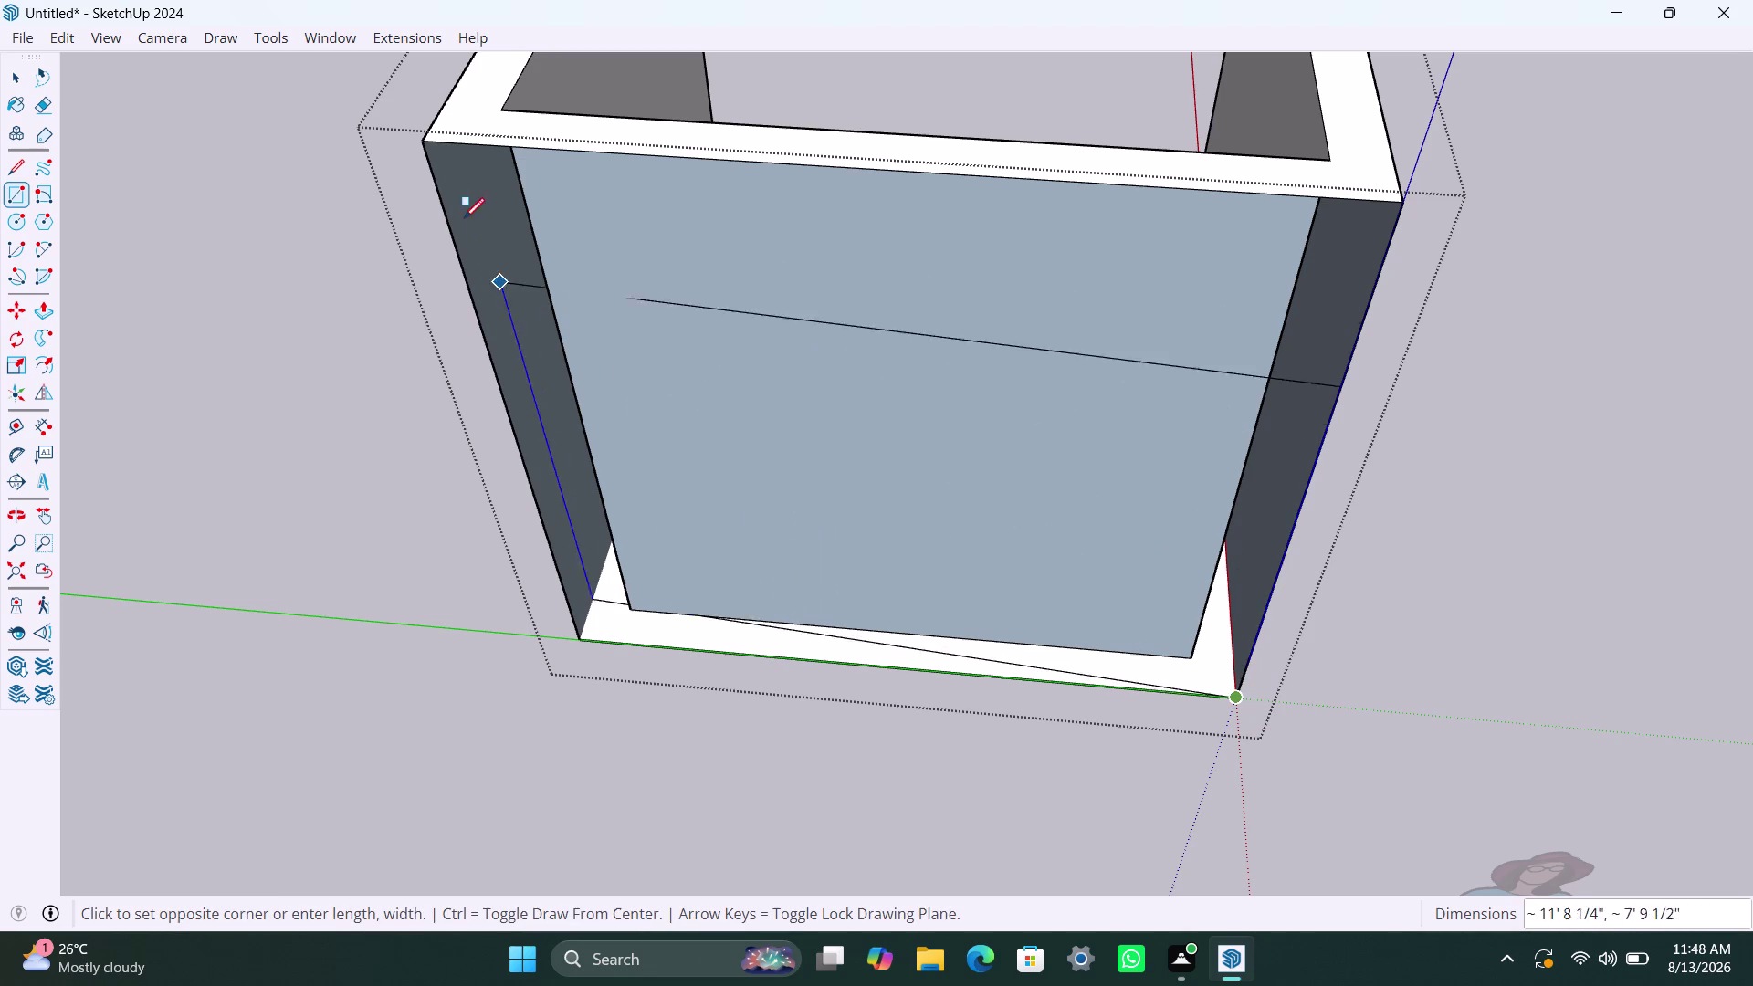
click(430, 139)
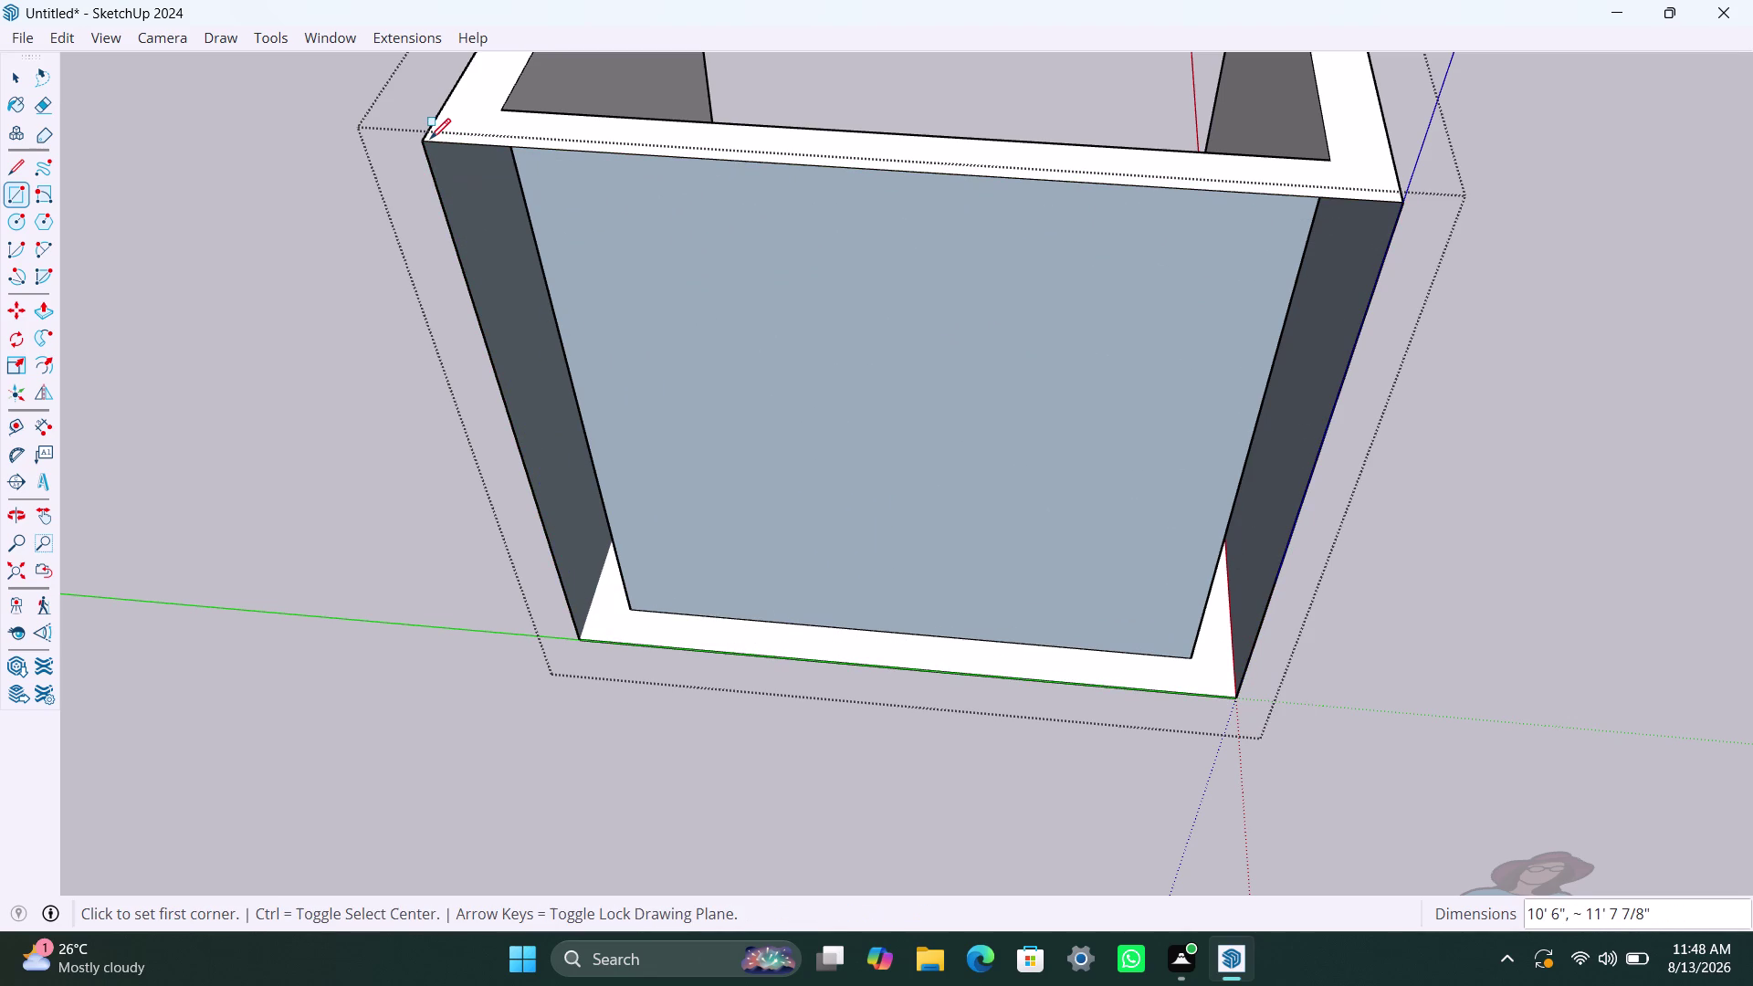
double_click(430, 139)
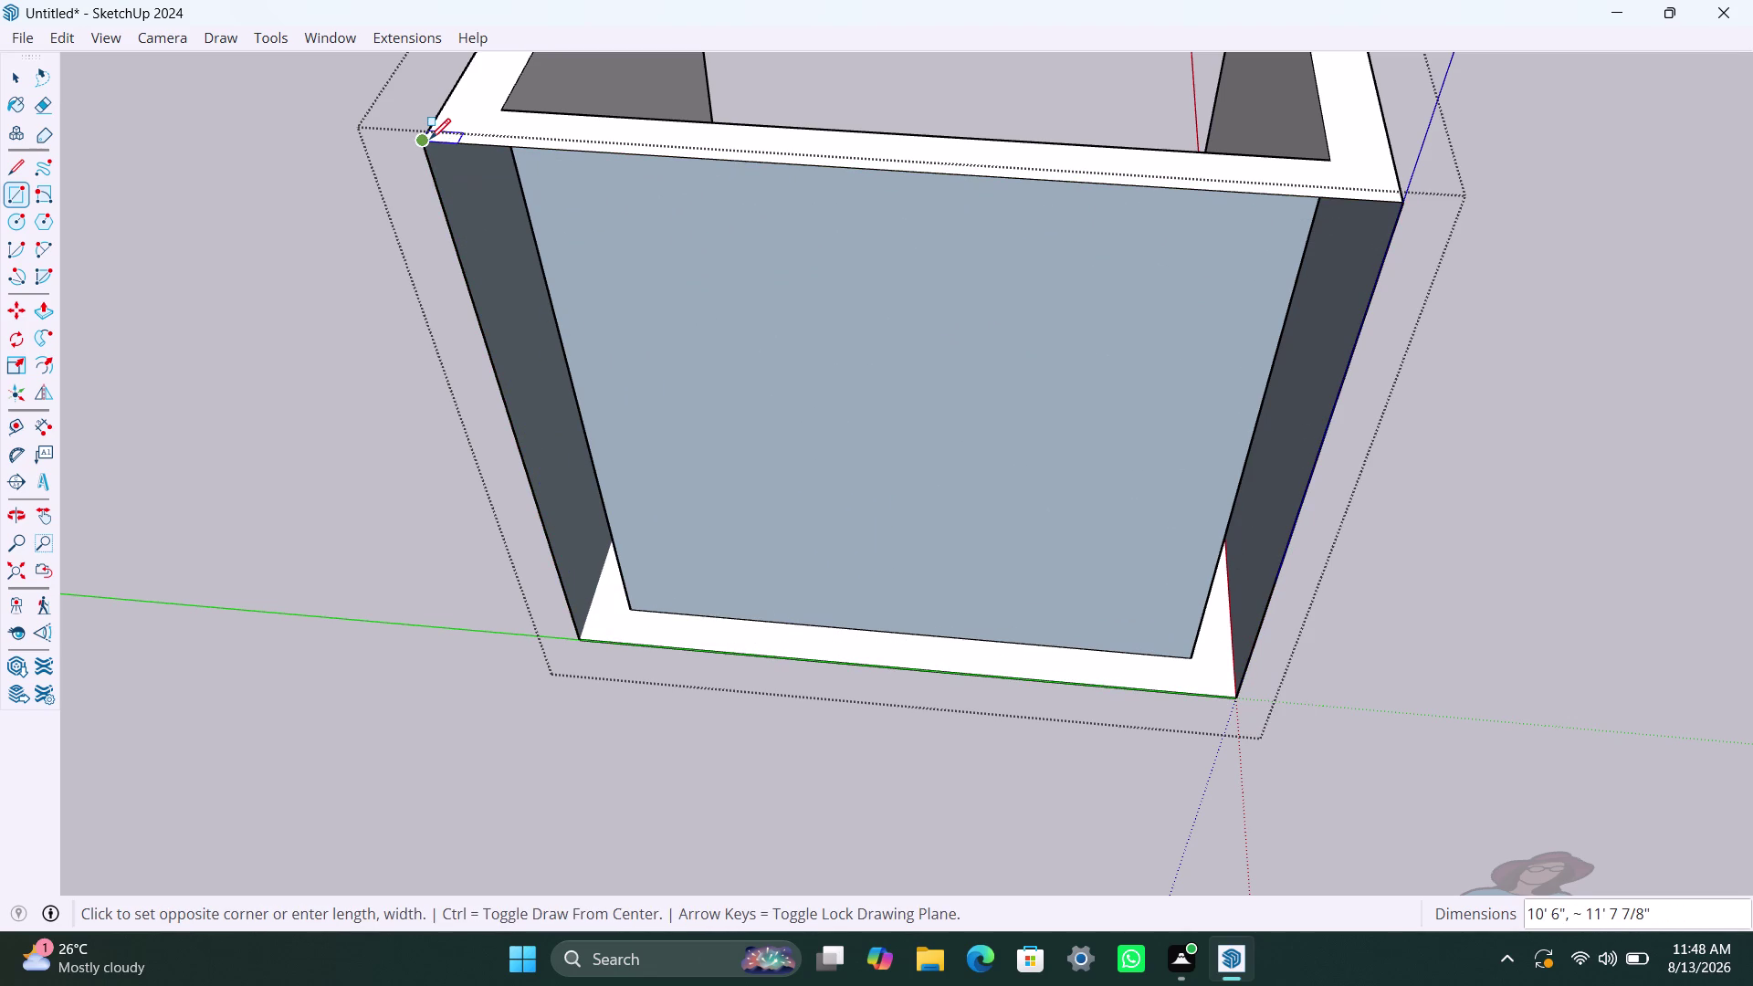
key(Escape)
key(Escape)
key(Escape)
key(Escape)
key(Escape)
key(Escape)
key(Escape)
key(Escape)
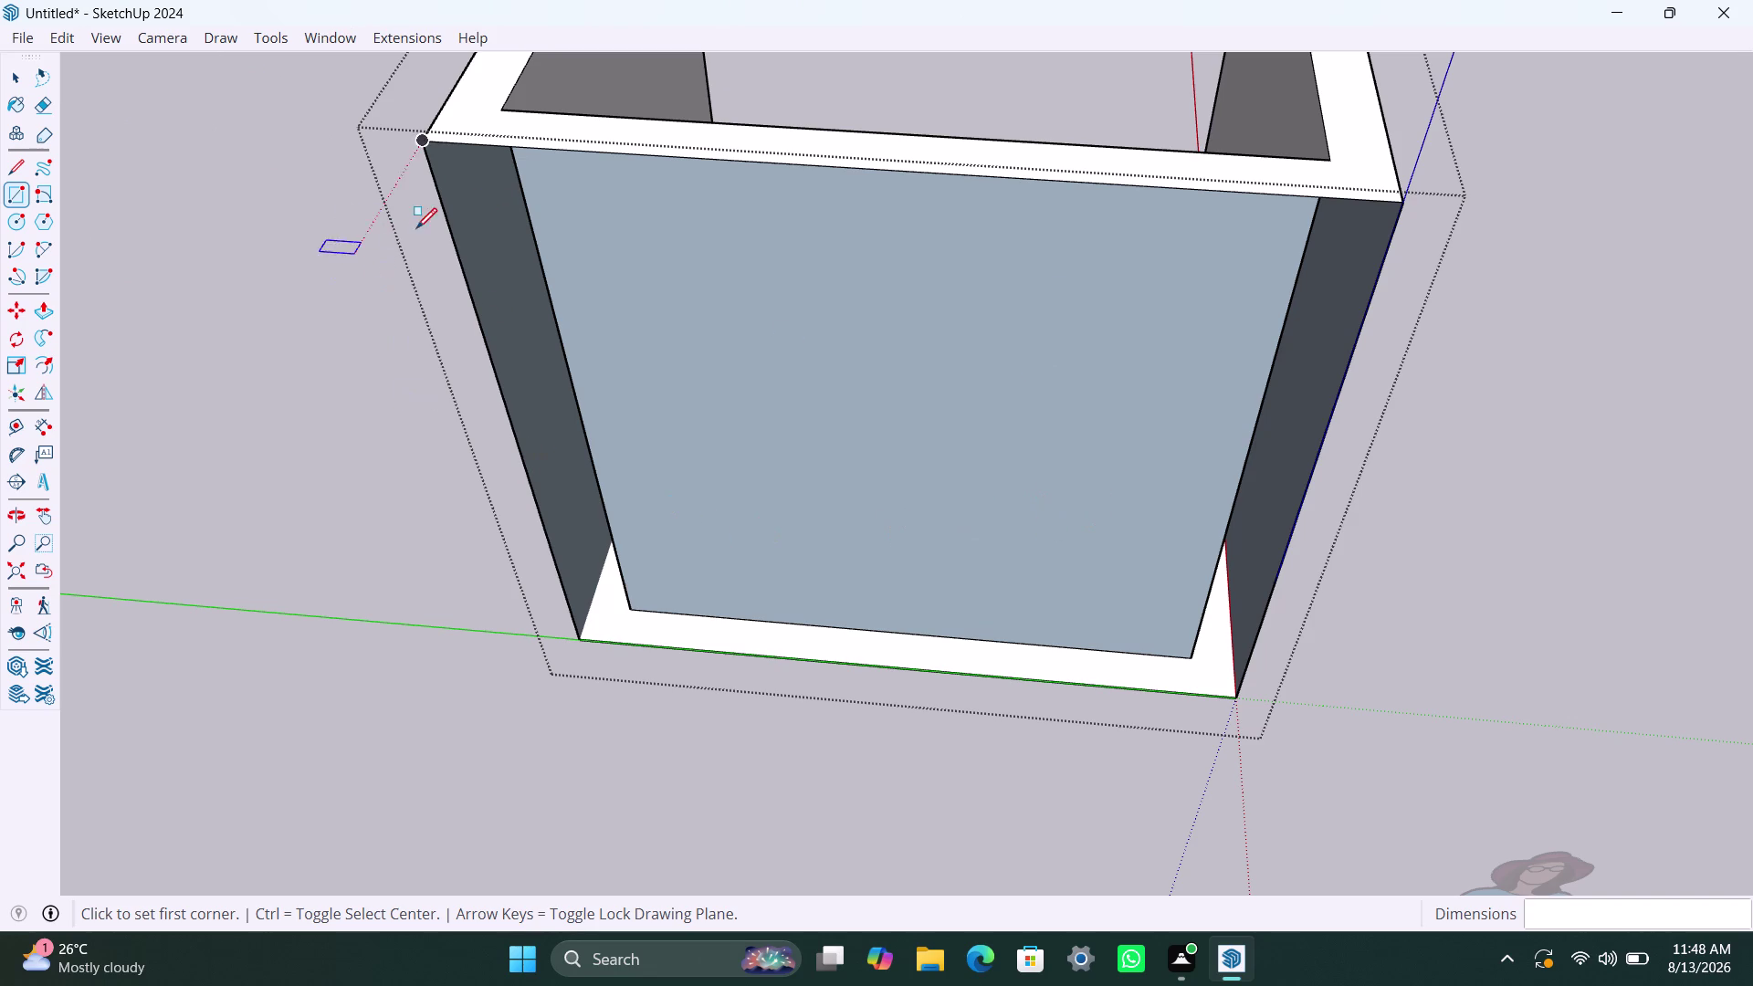
Orbit out to see the whole room and undo the last drawn rectangle.
scroll(down, 3)
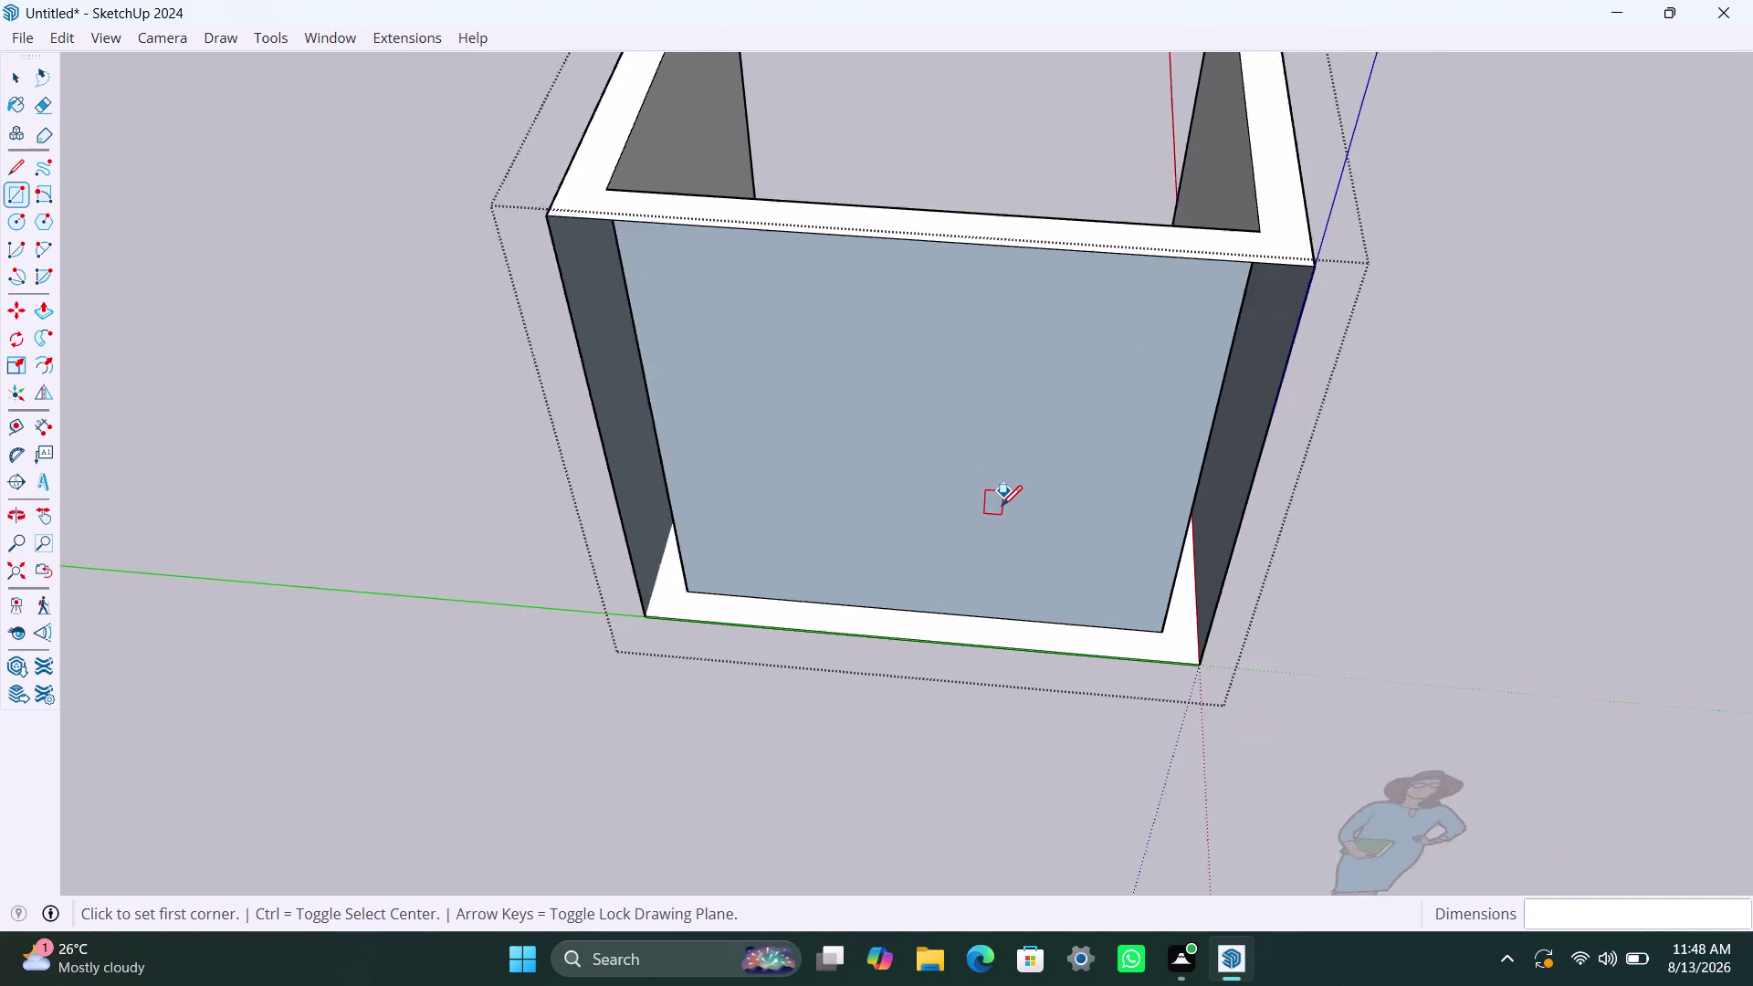
scroll(down, 3)
middle_drag(1009, 503, 889, 744)
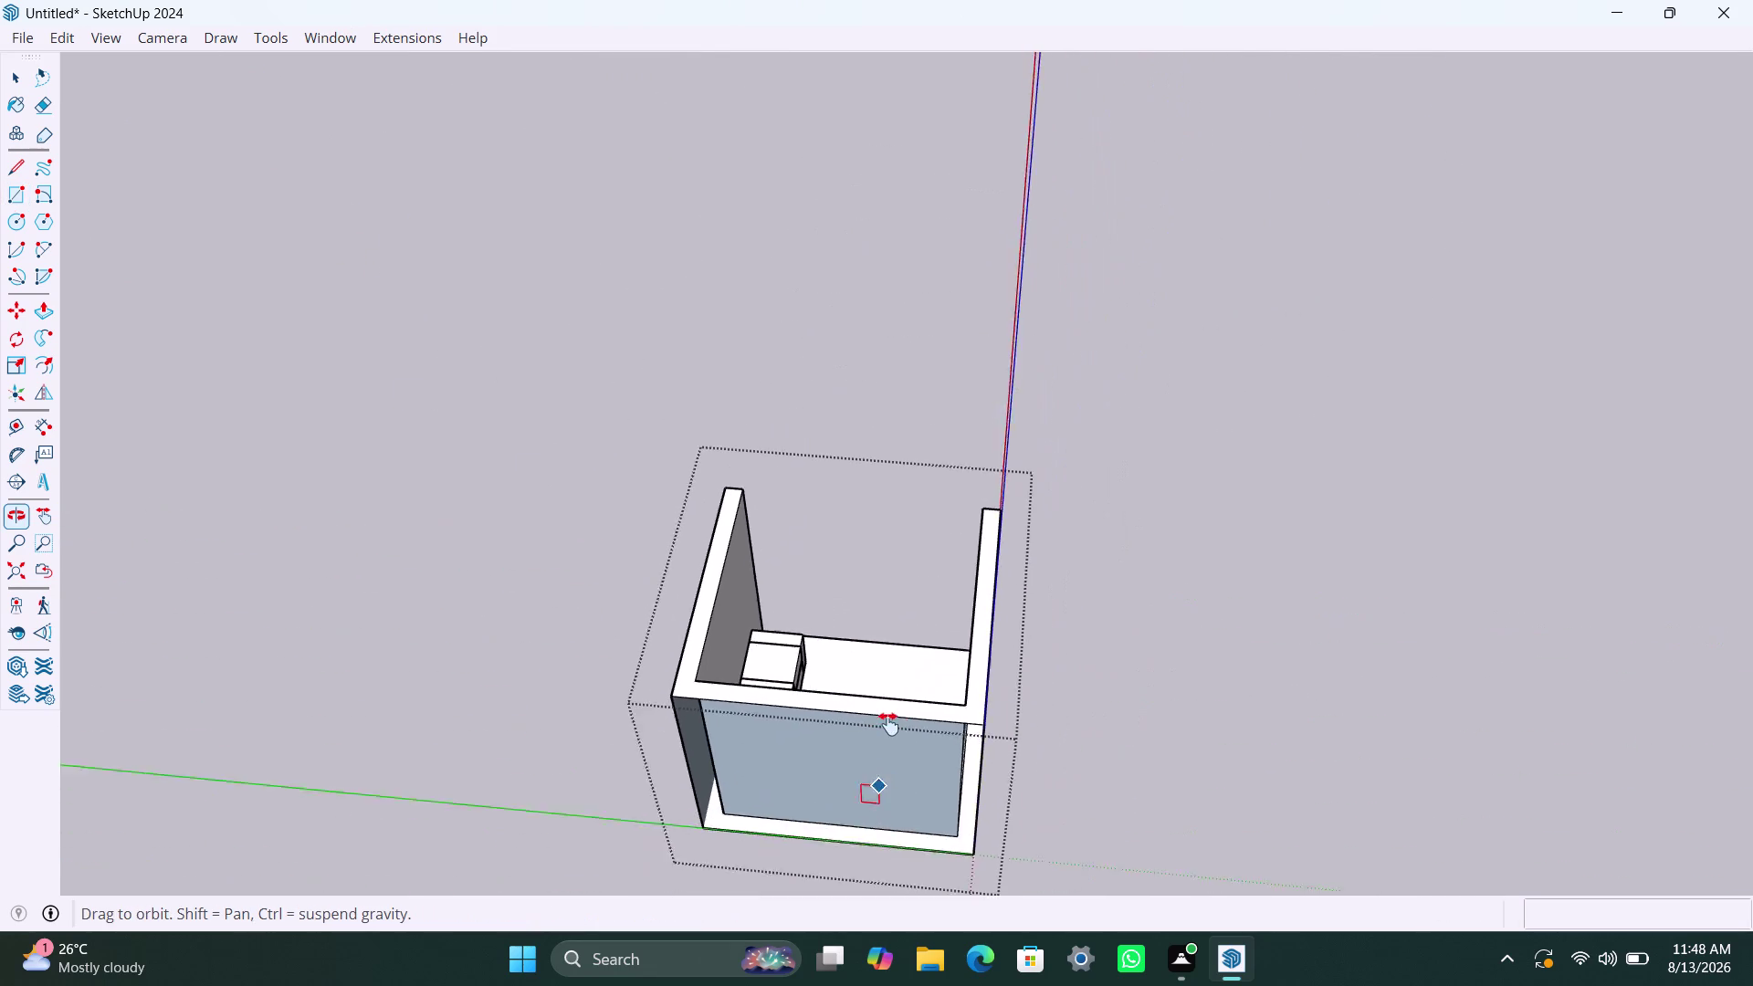
middle_drag(888, 743, 904, 546)
key(space)
key(space)
key(ctrl+z)
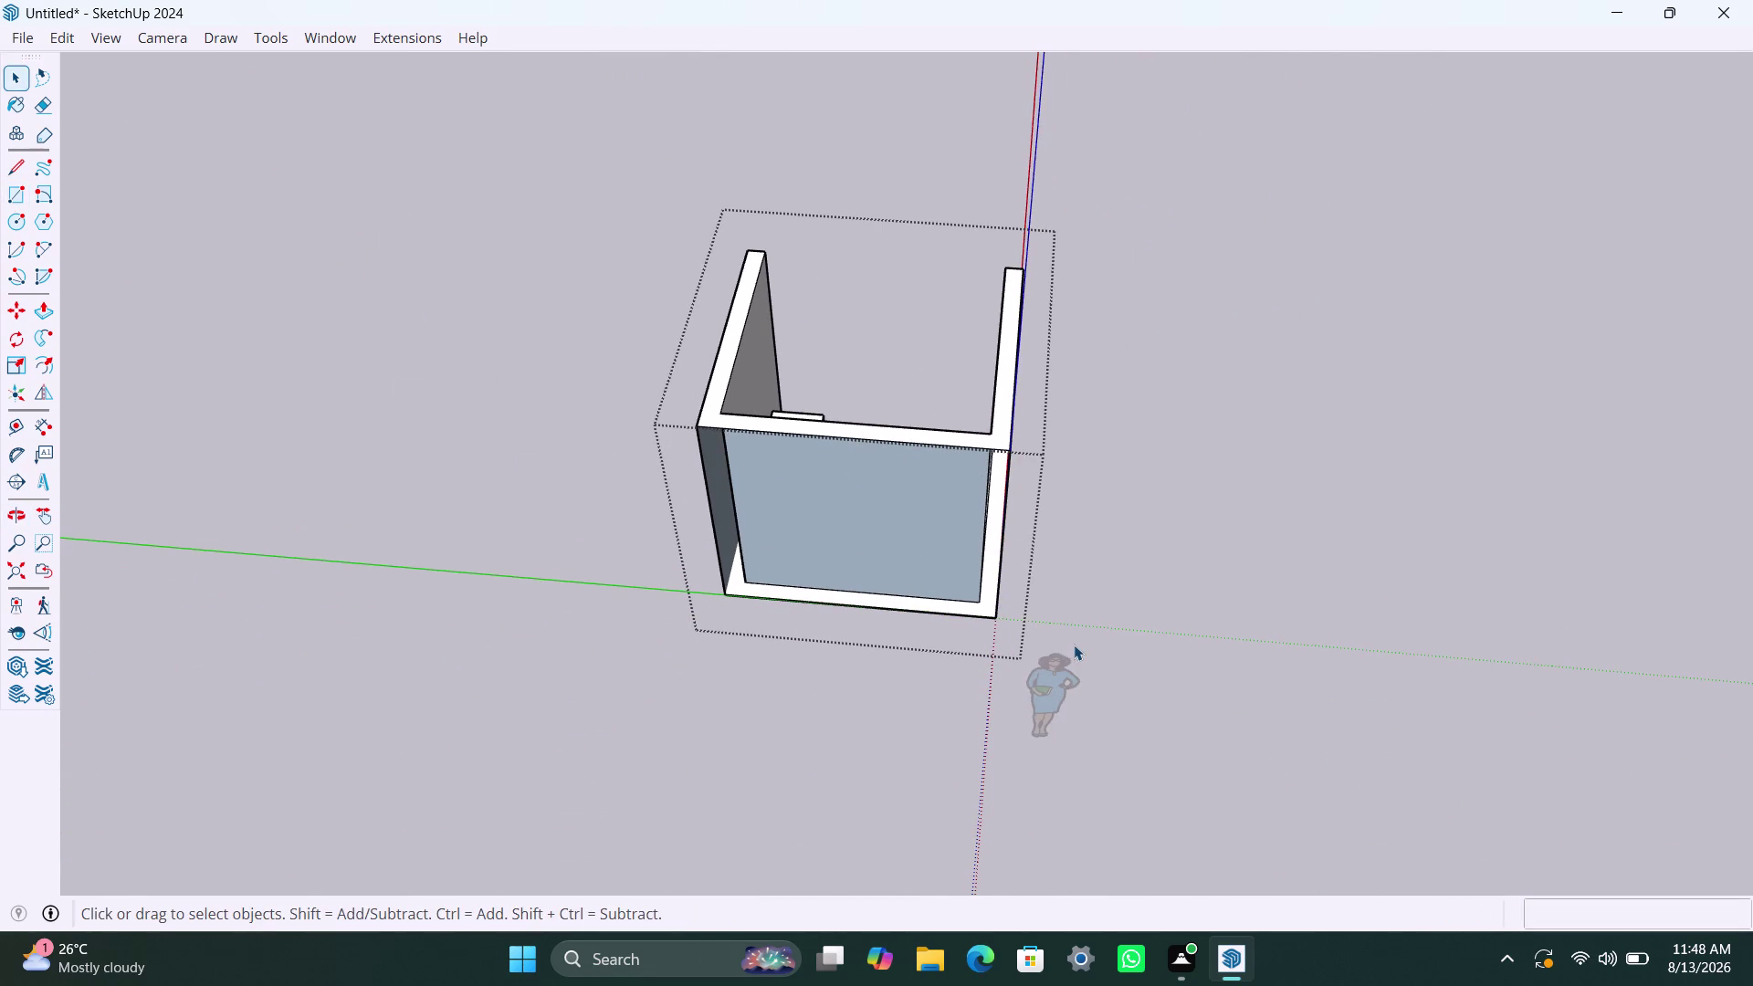
key(ctrl+z)
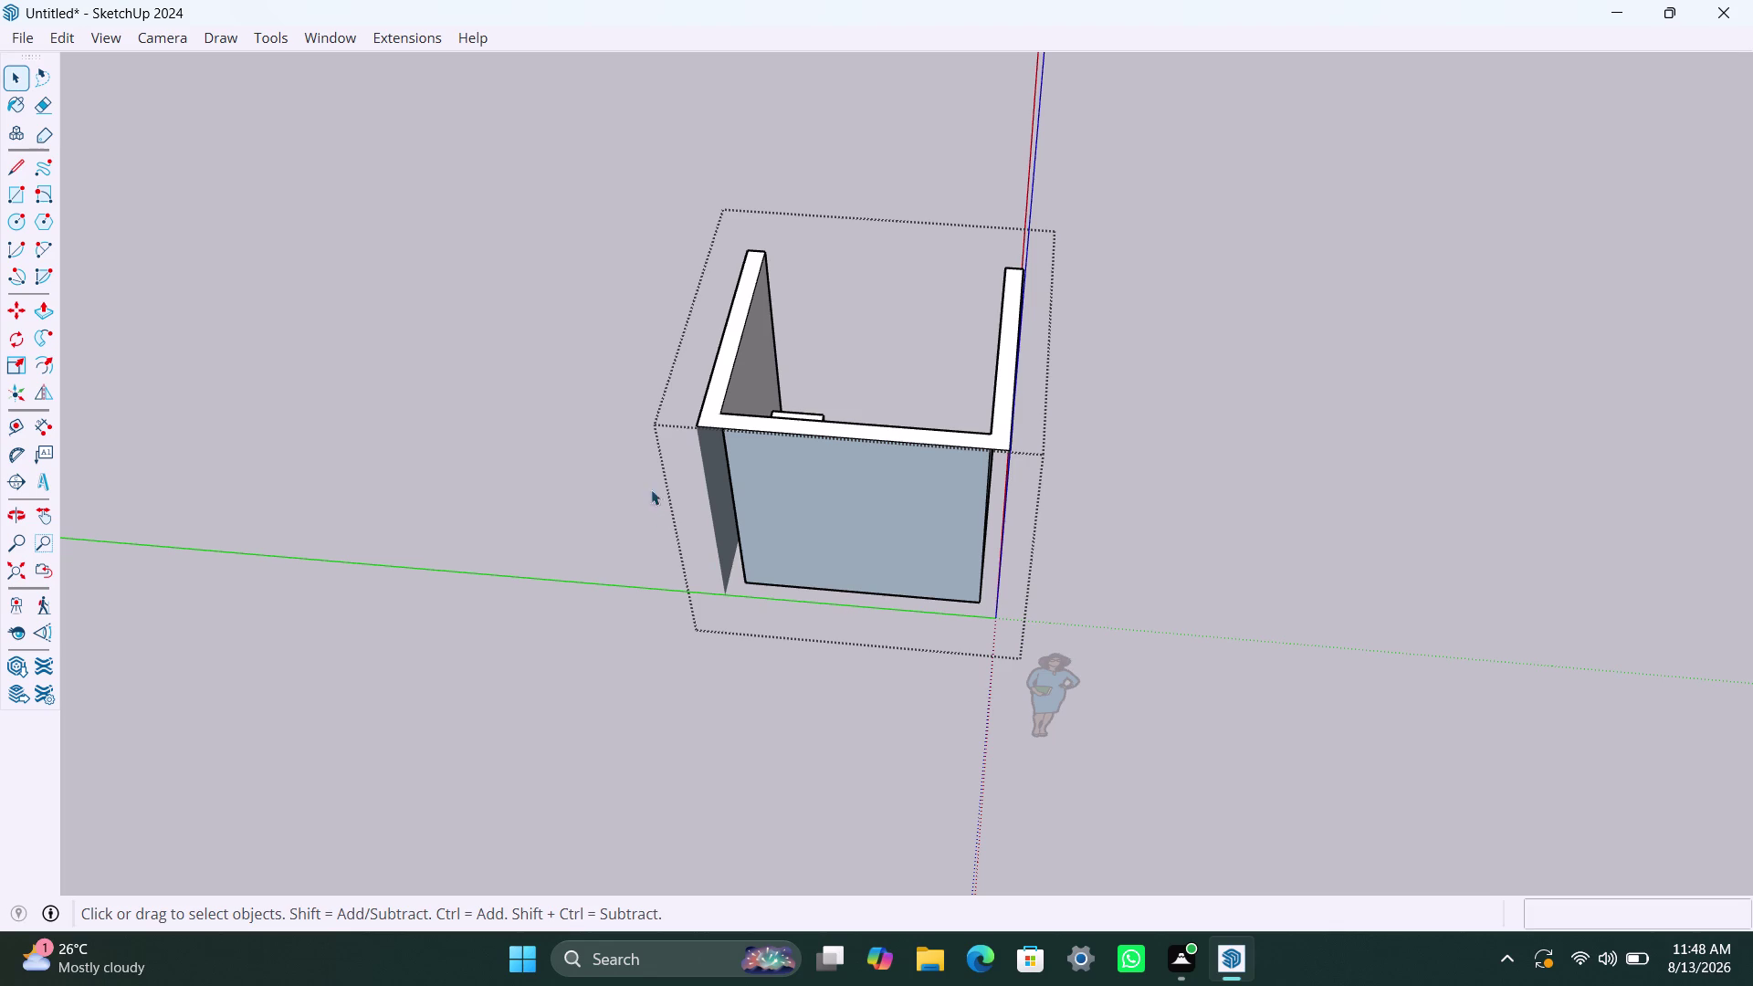
Orbit to the floor's underside and start a rectangle there, then cancel it.
scroll(down, 3)
middle_drag(1050, 527, 539, 710)
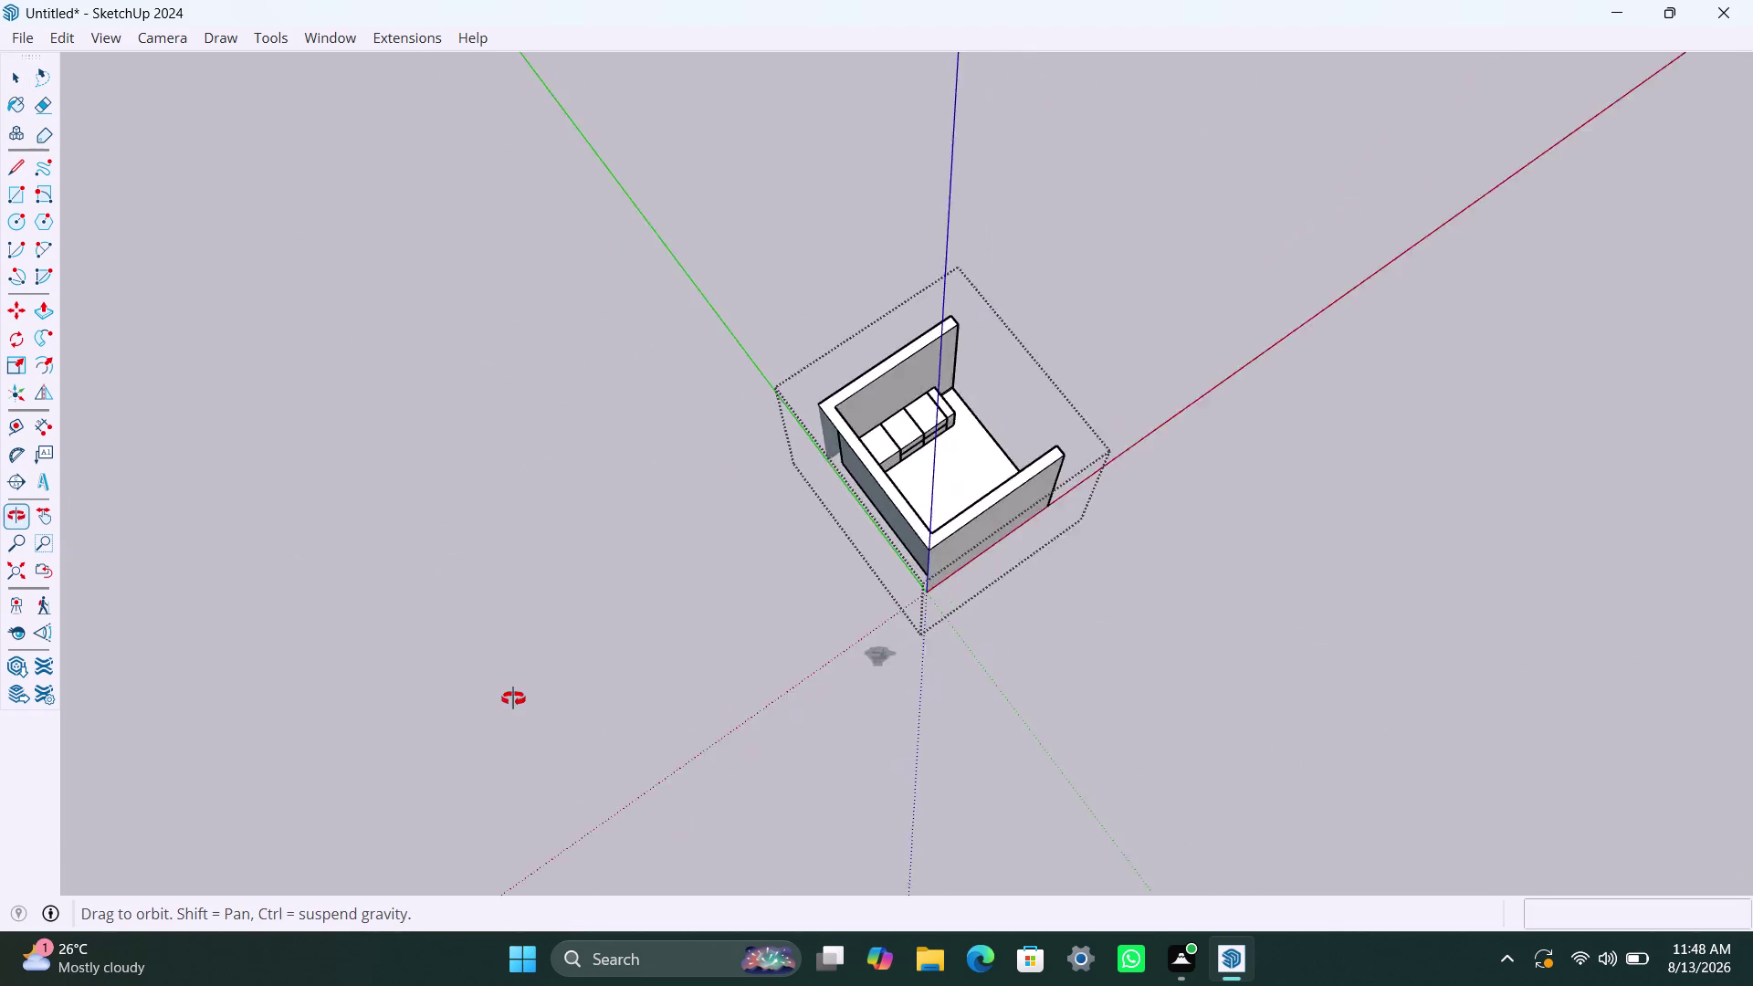
middle_drag(538, 710, 1103, 119)
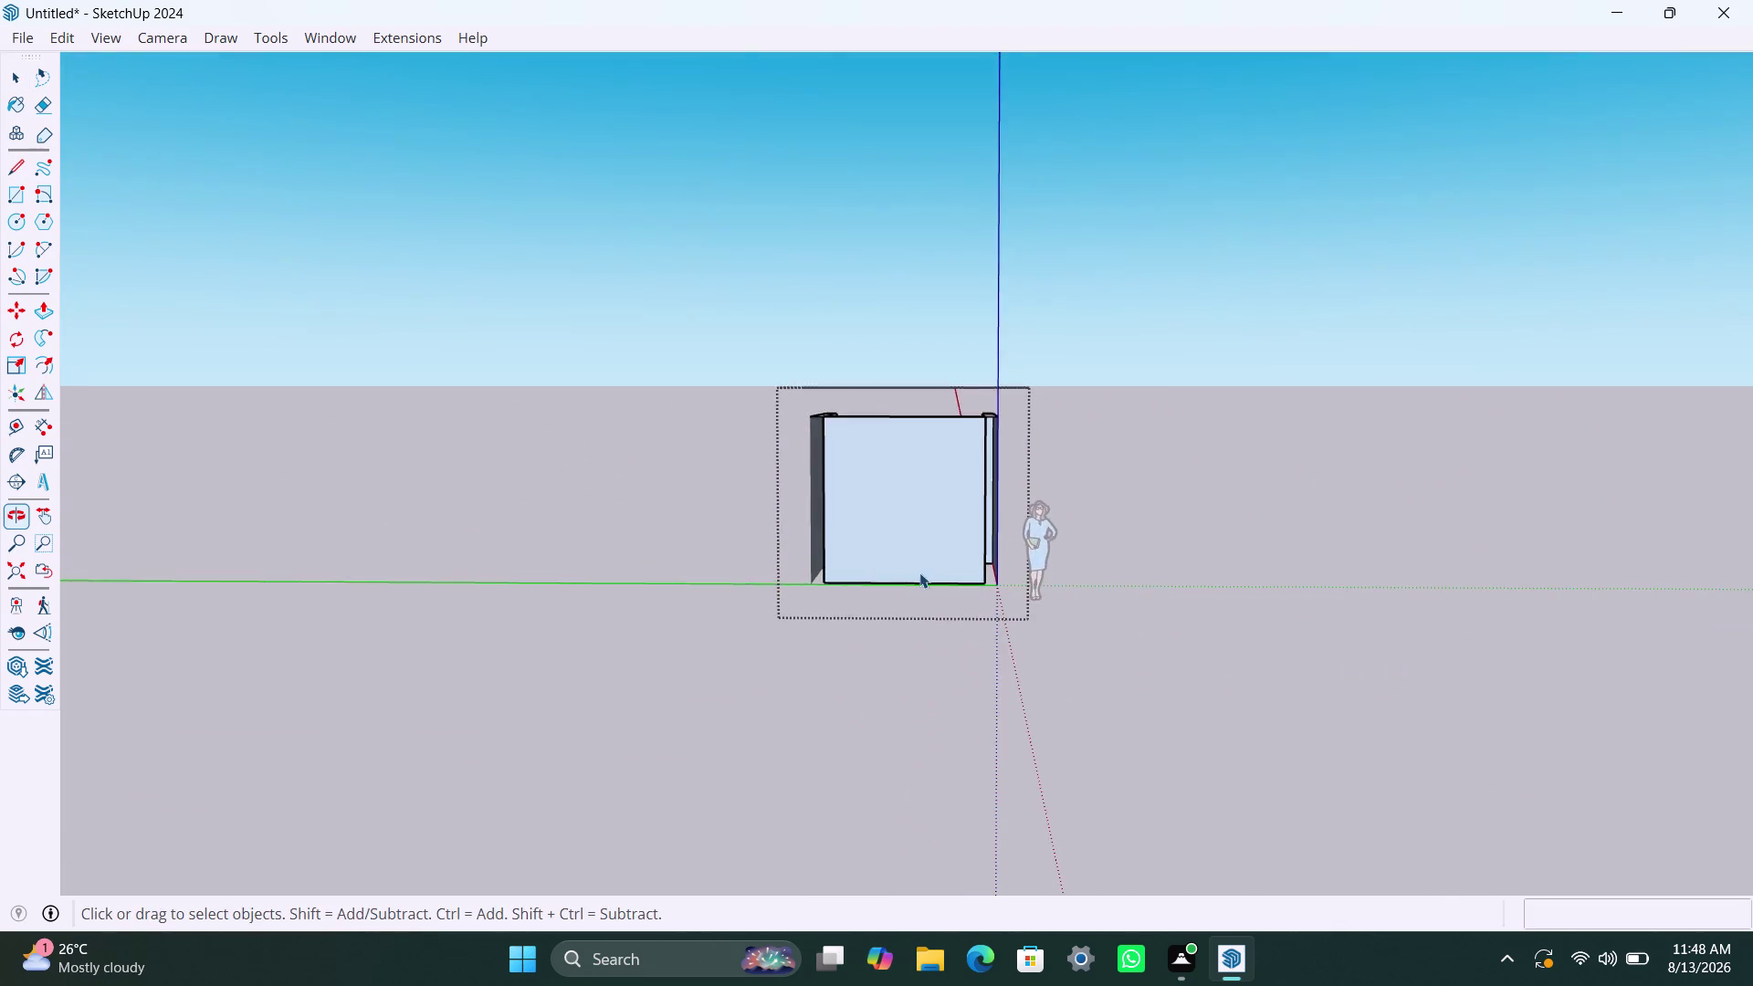
scroll(up, 3)
middle_drag(897, 572, 1040, 118)
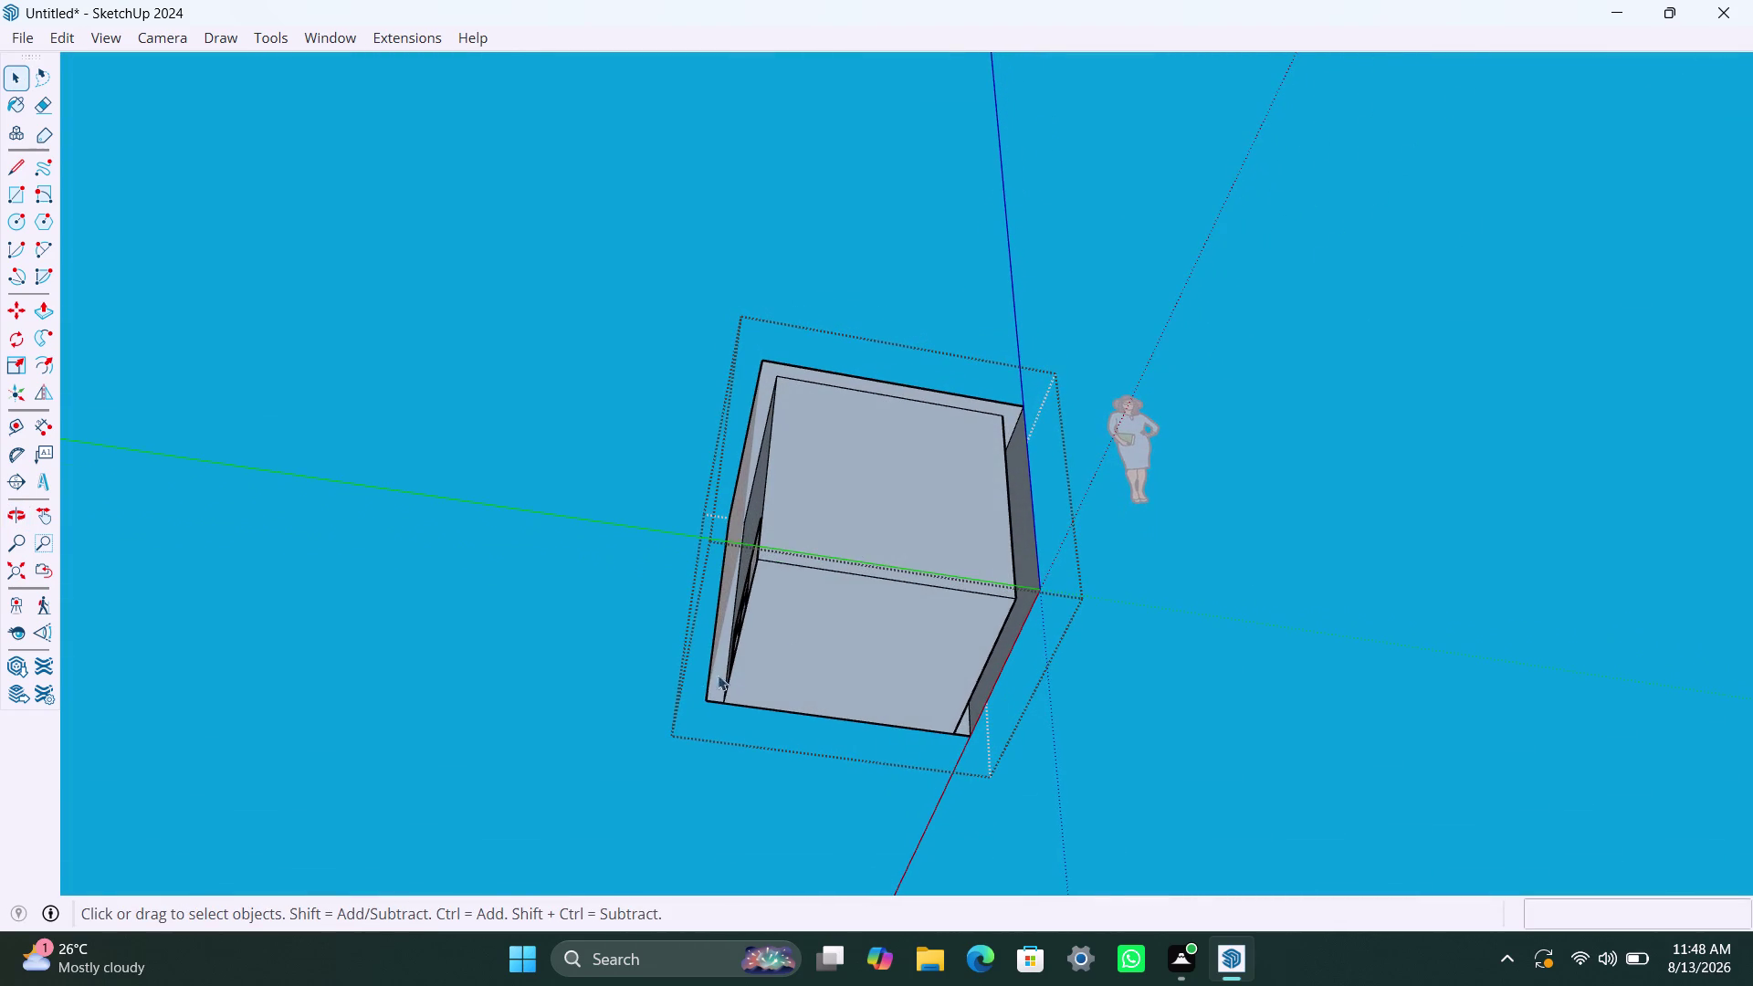
scroll(up, 3)
scroll(up, 3)
middle_drag(819, 658, 695, 615)
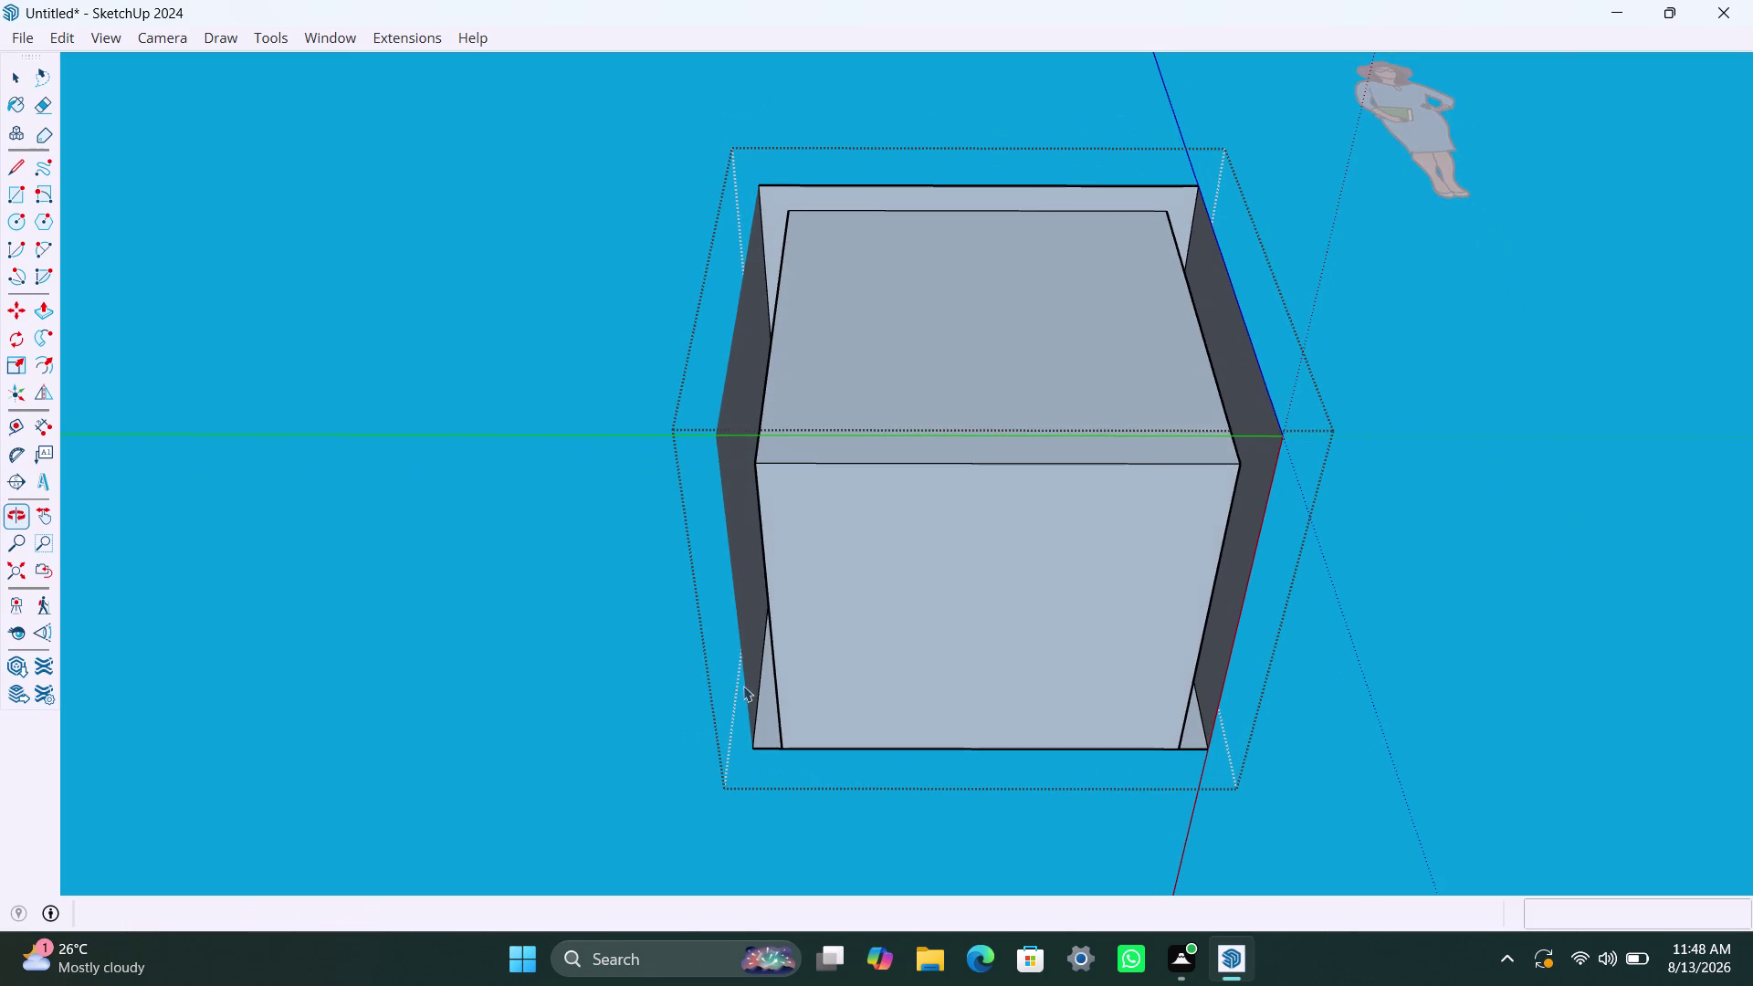
key(r)
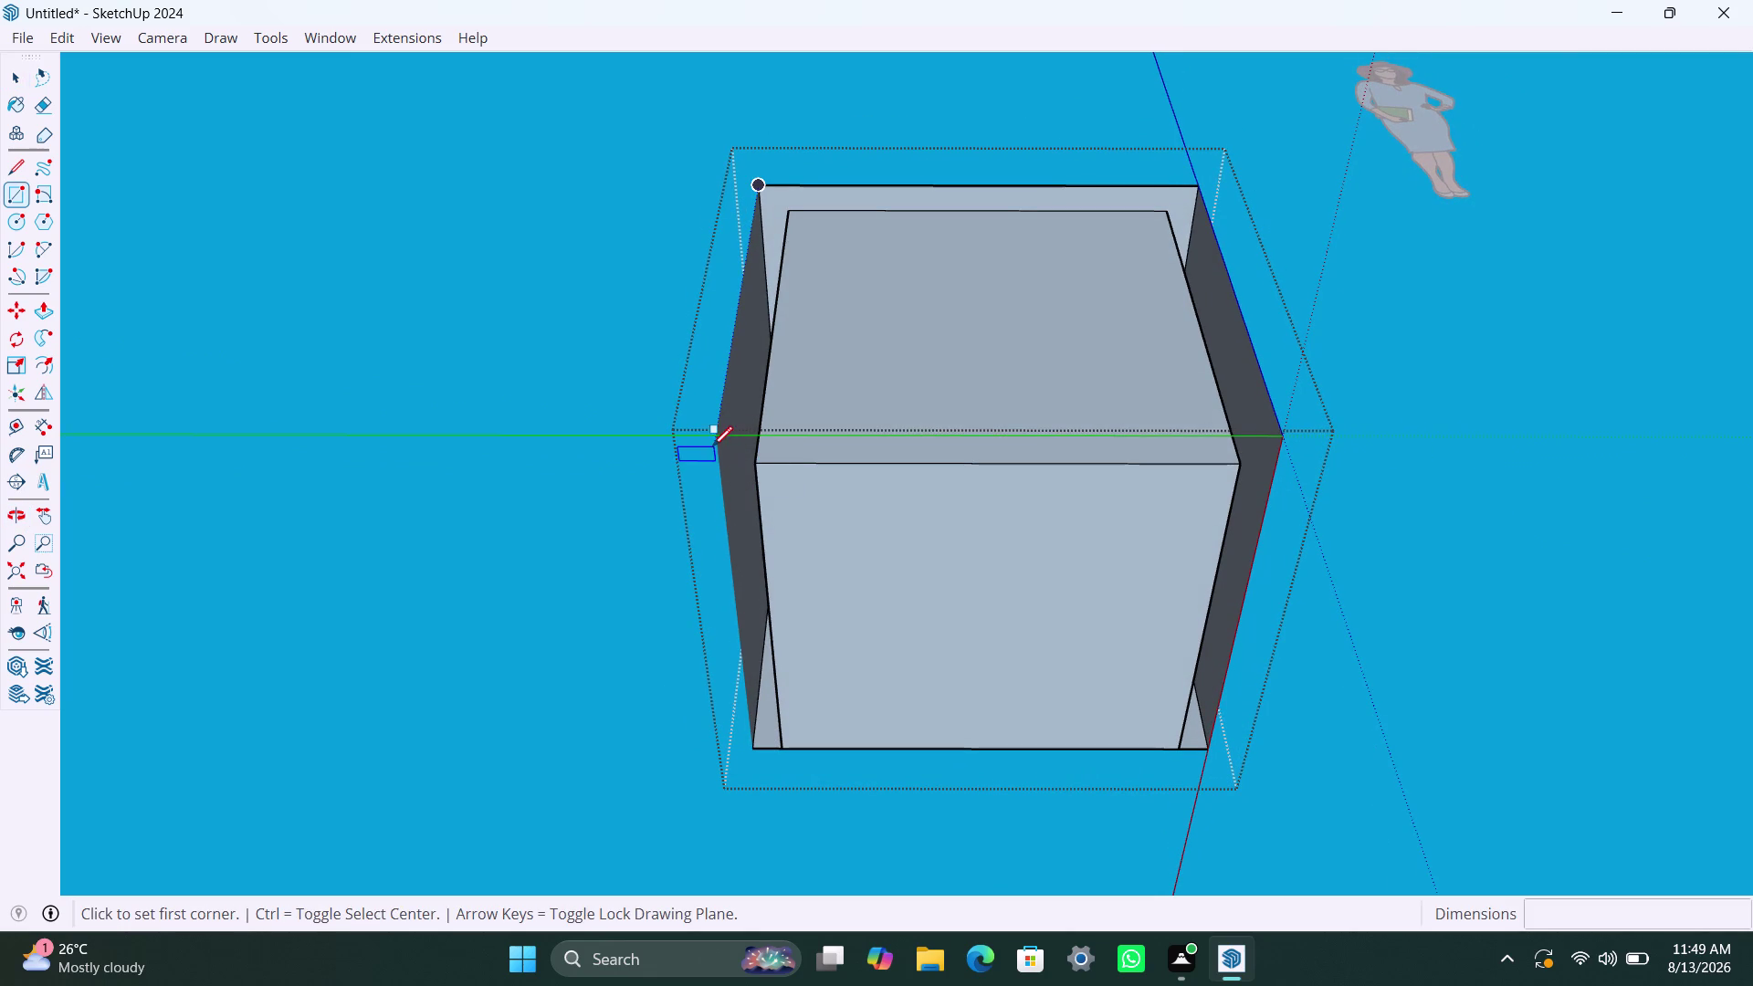
scroll(up, 3)
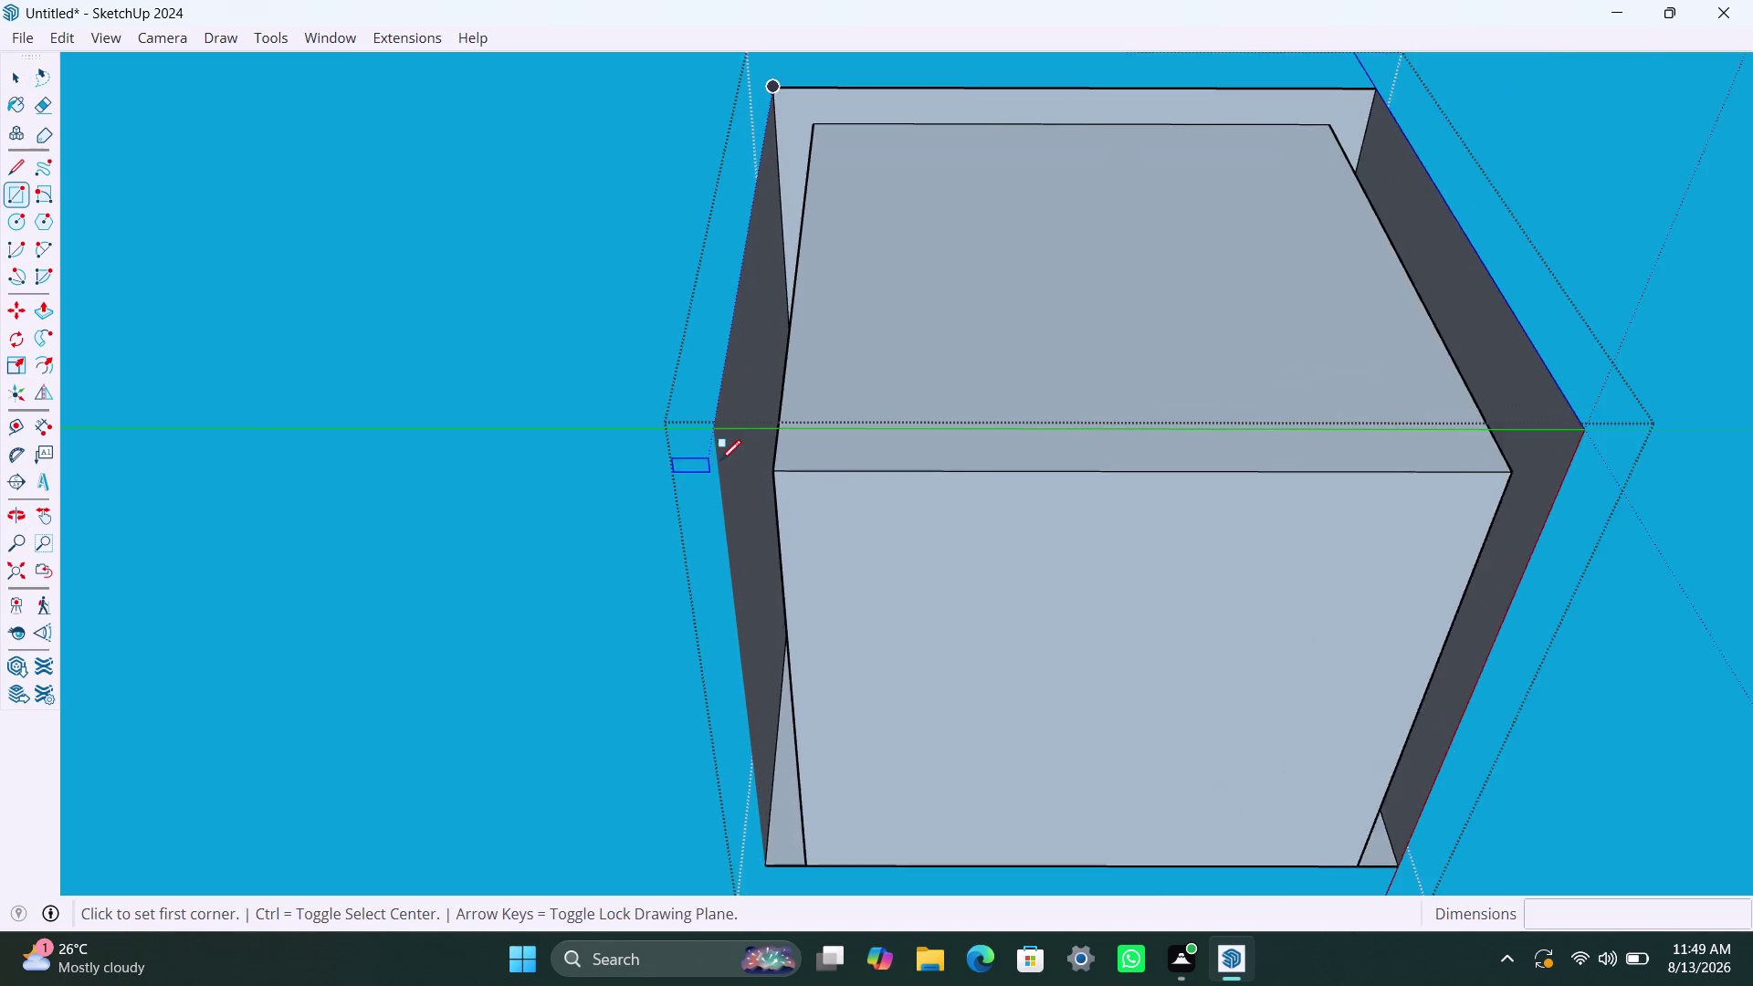
scroll(up, 3)
click(711, 401)
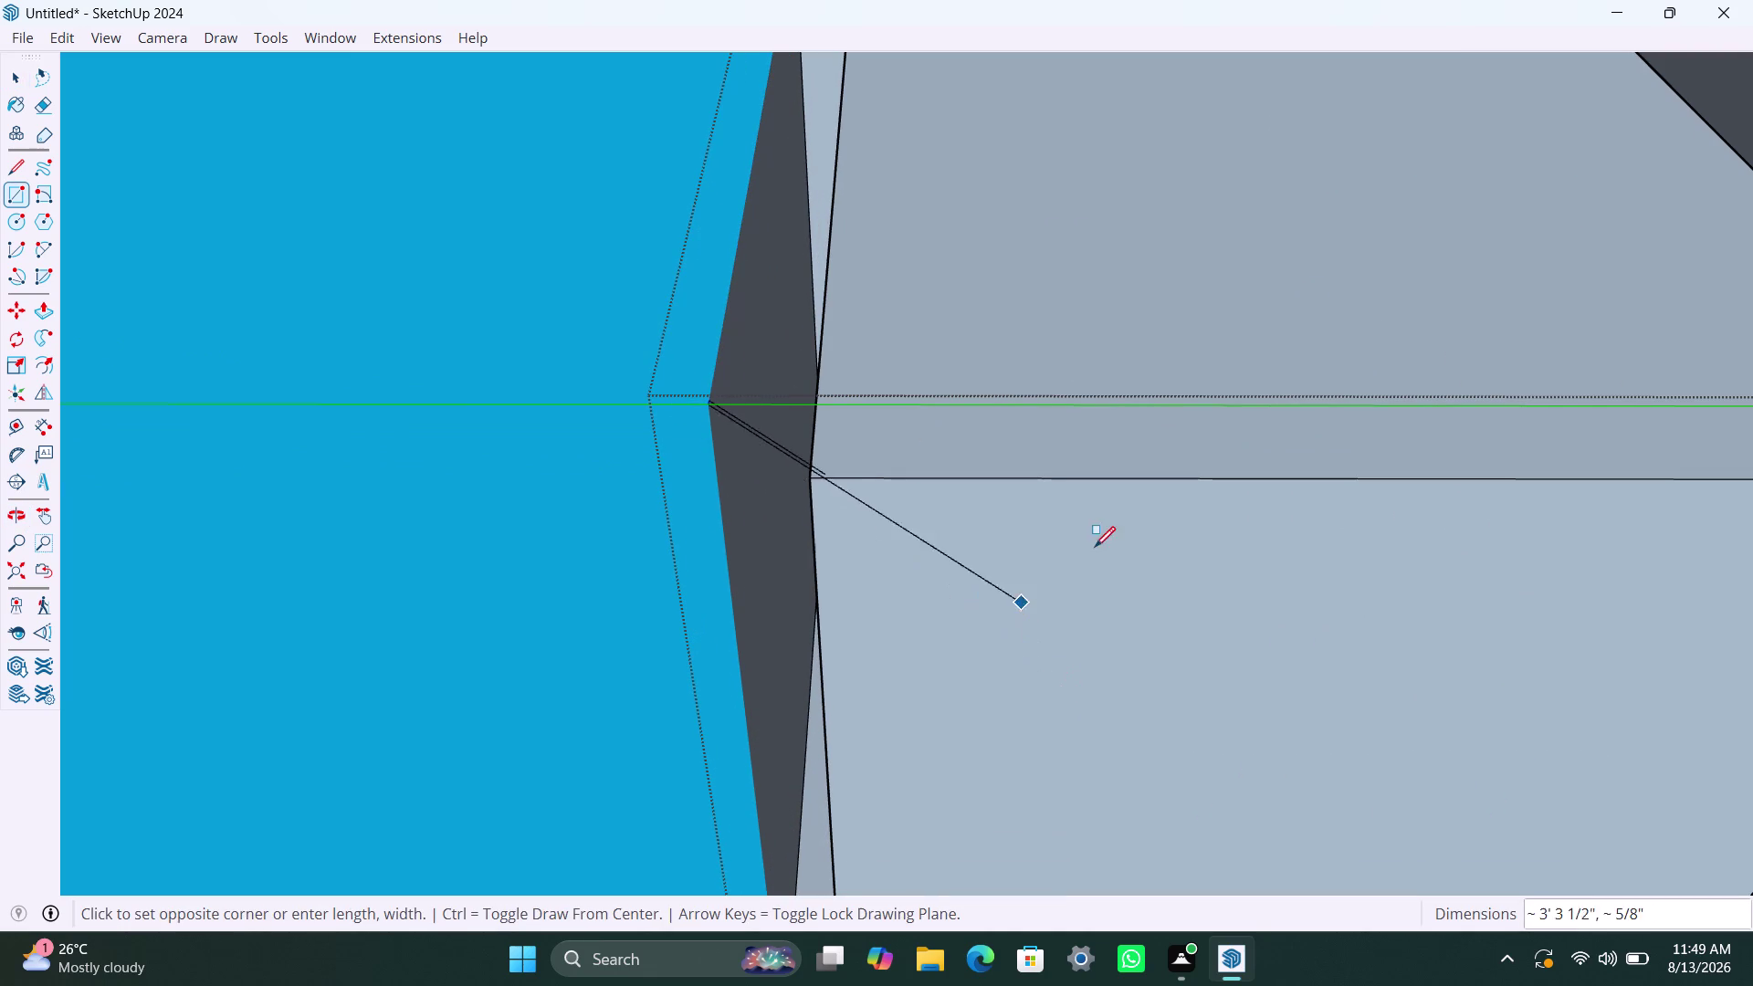
key(Escape)
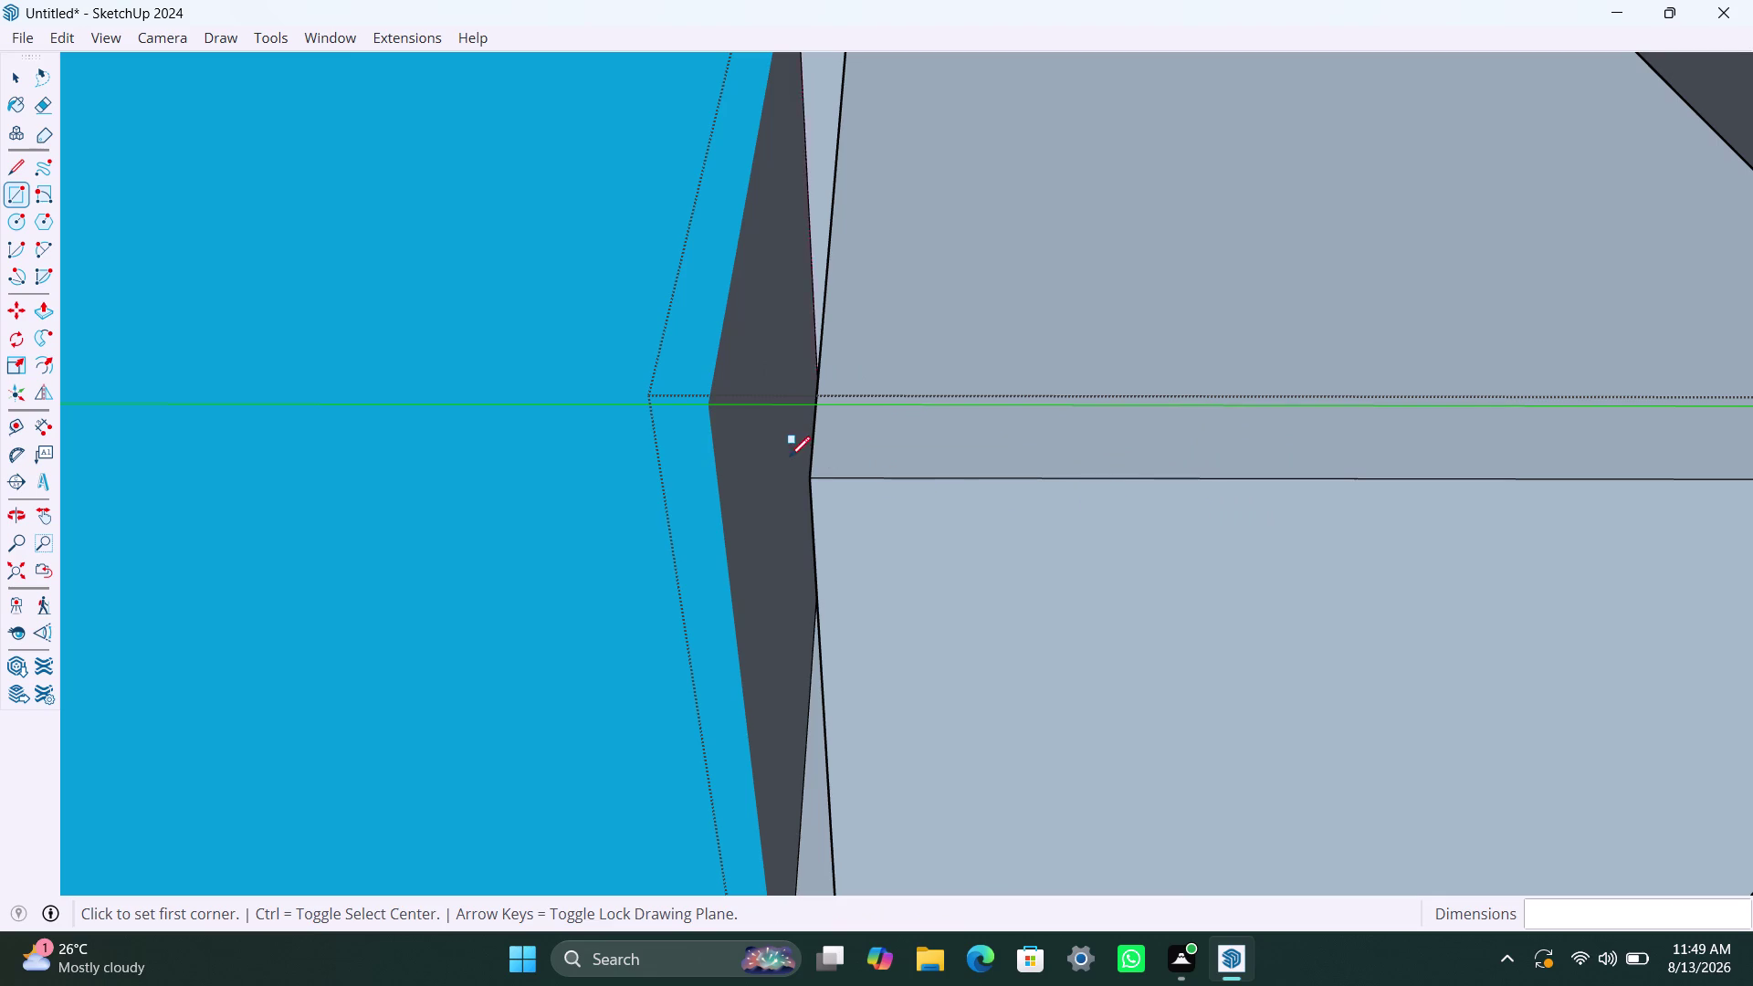
Orbit back to an upright view of the room's side.
scroll(down, 3)
middle_drag(905, 335, 851, 740)
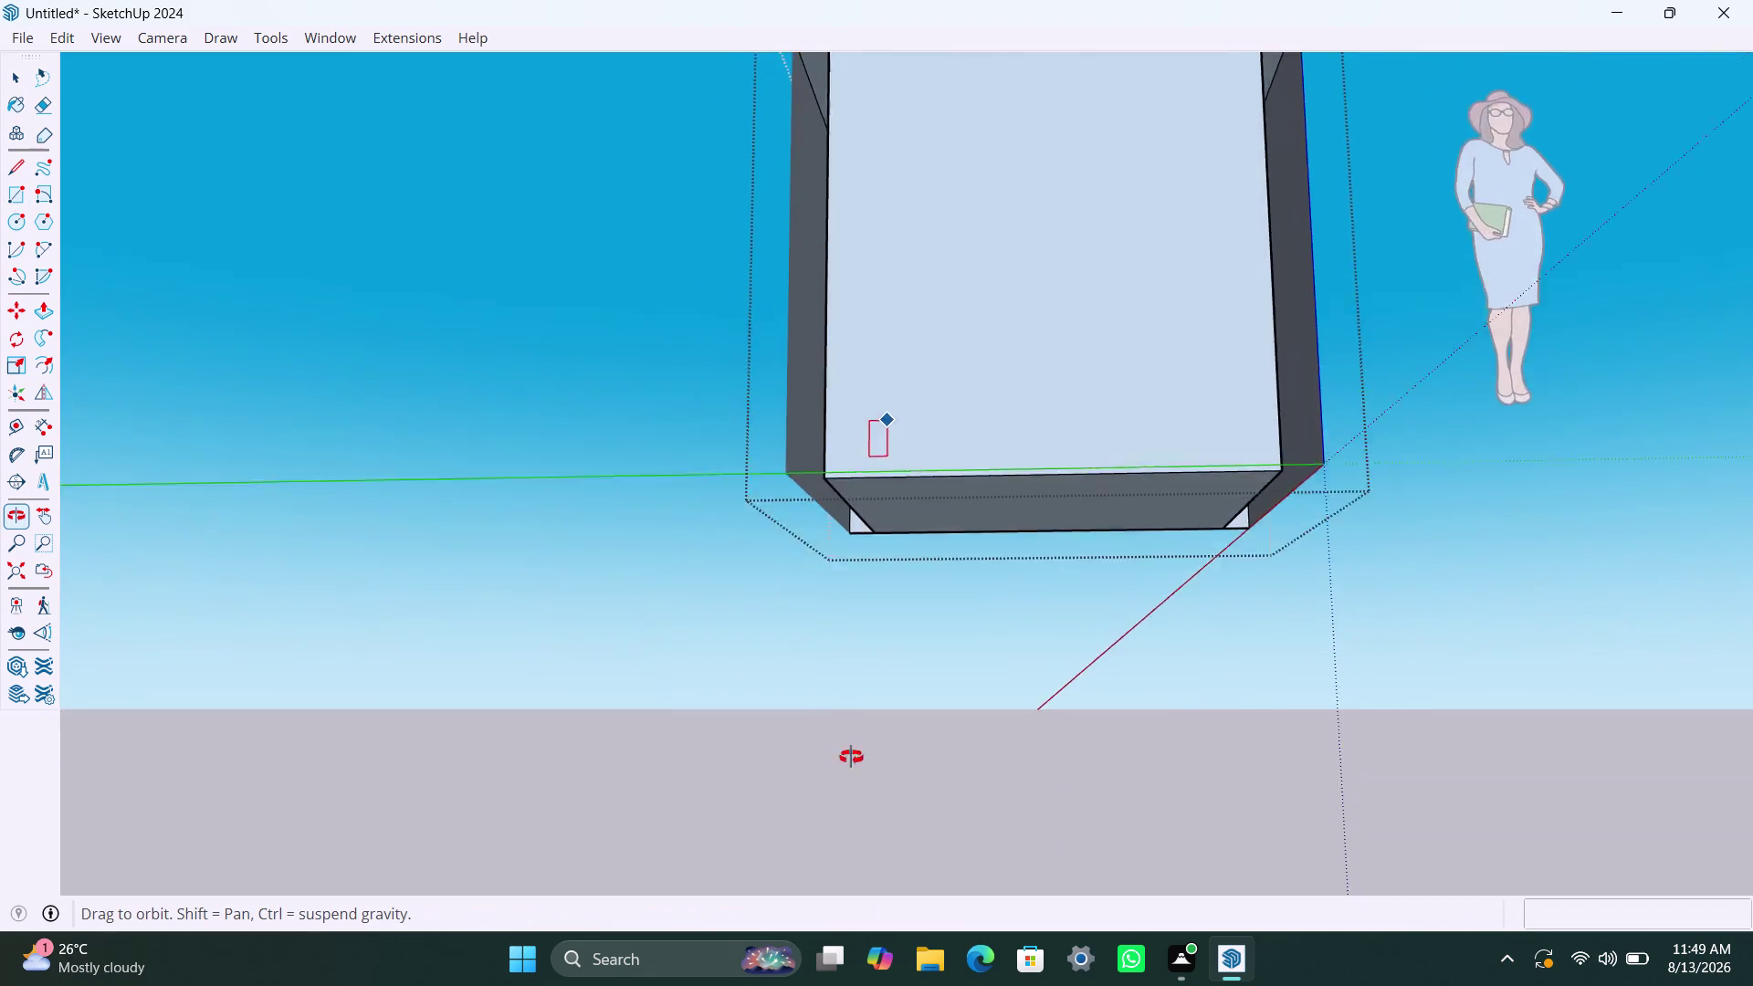
middle_drag(851, 740, 850, 985)
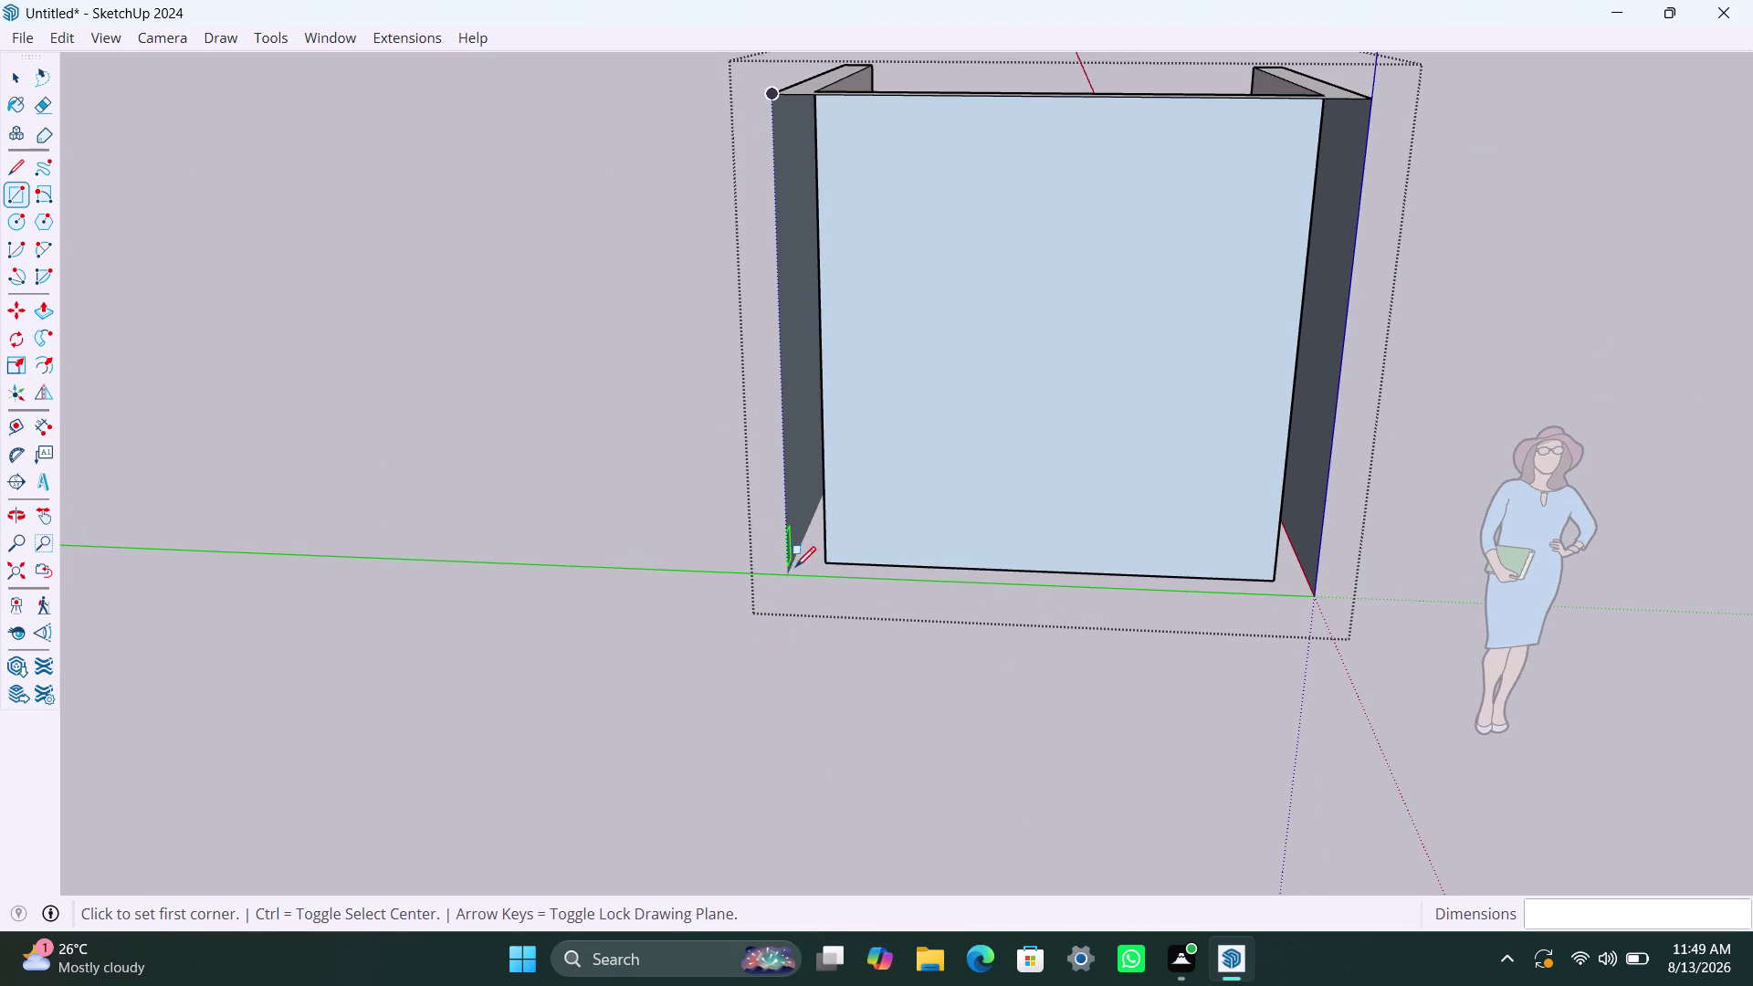
key(space)
Draw an edge along the front wall's base, dismiss the merge notice, and undo it.
key(l)
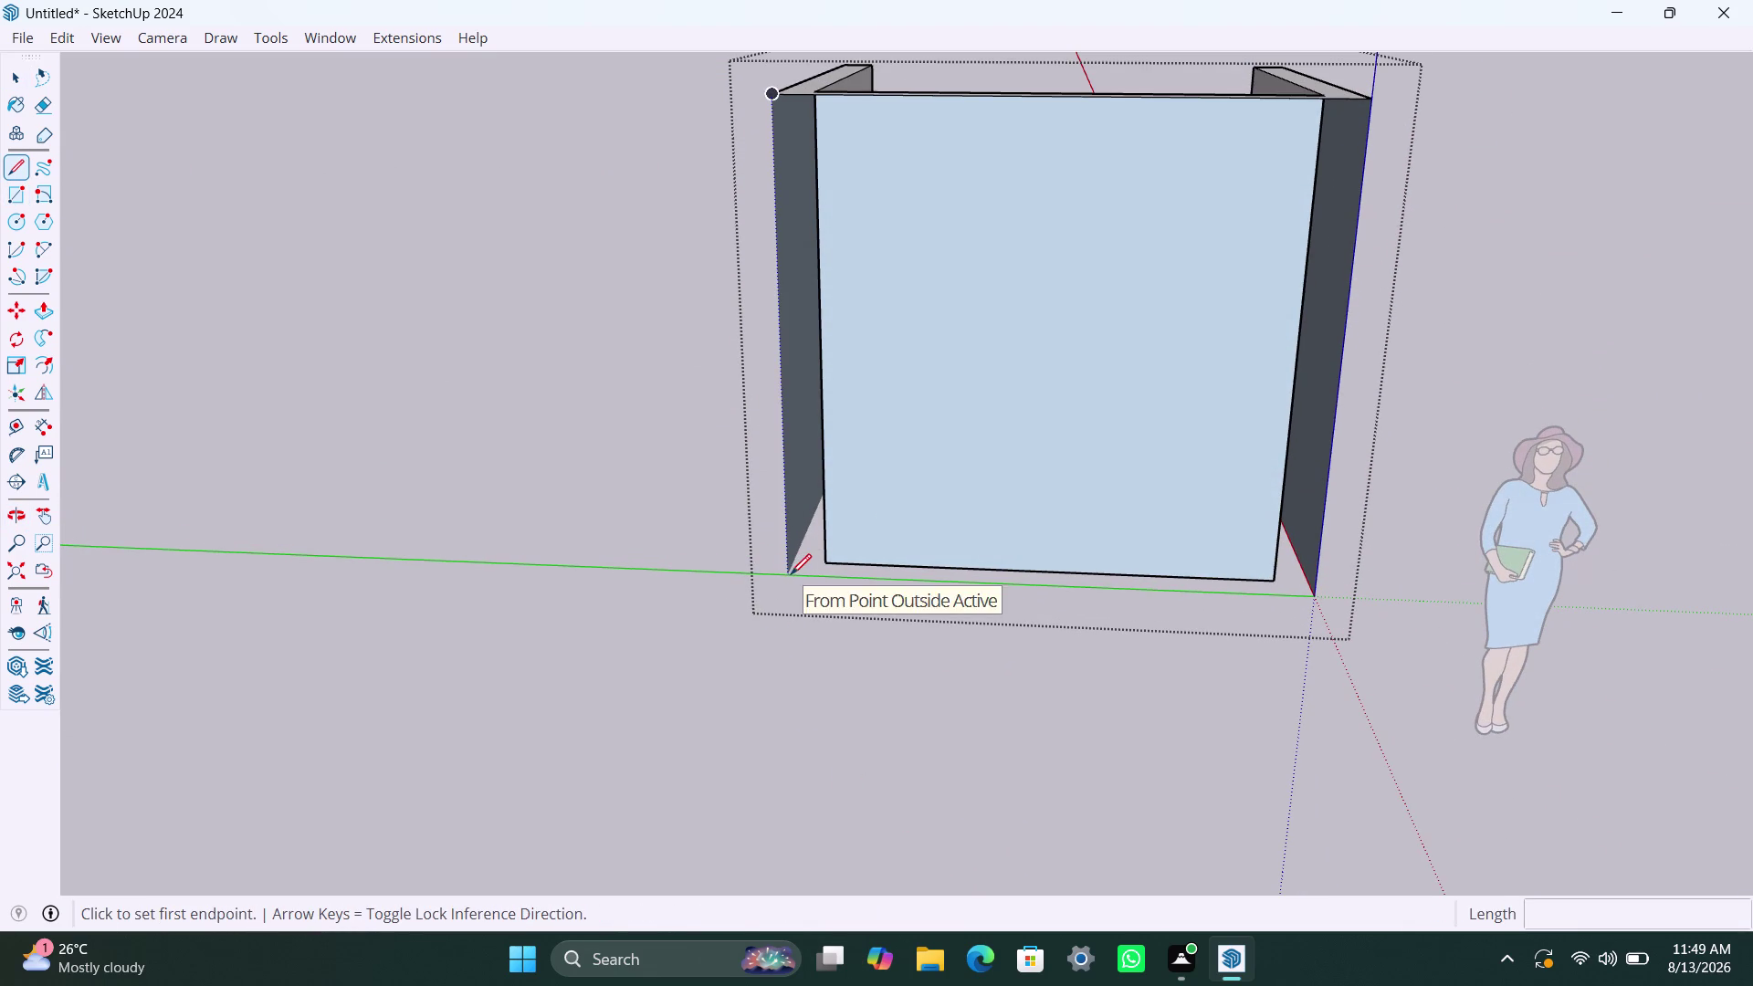
click(793, 574)
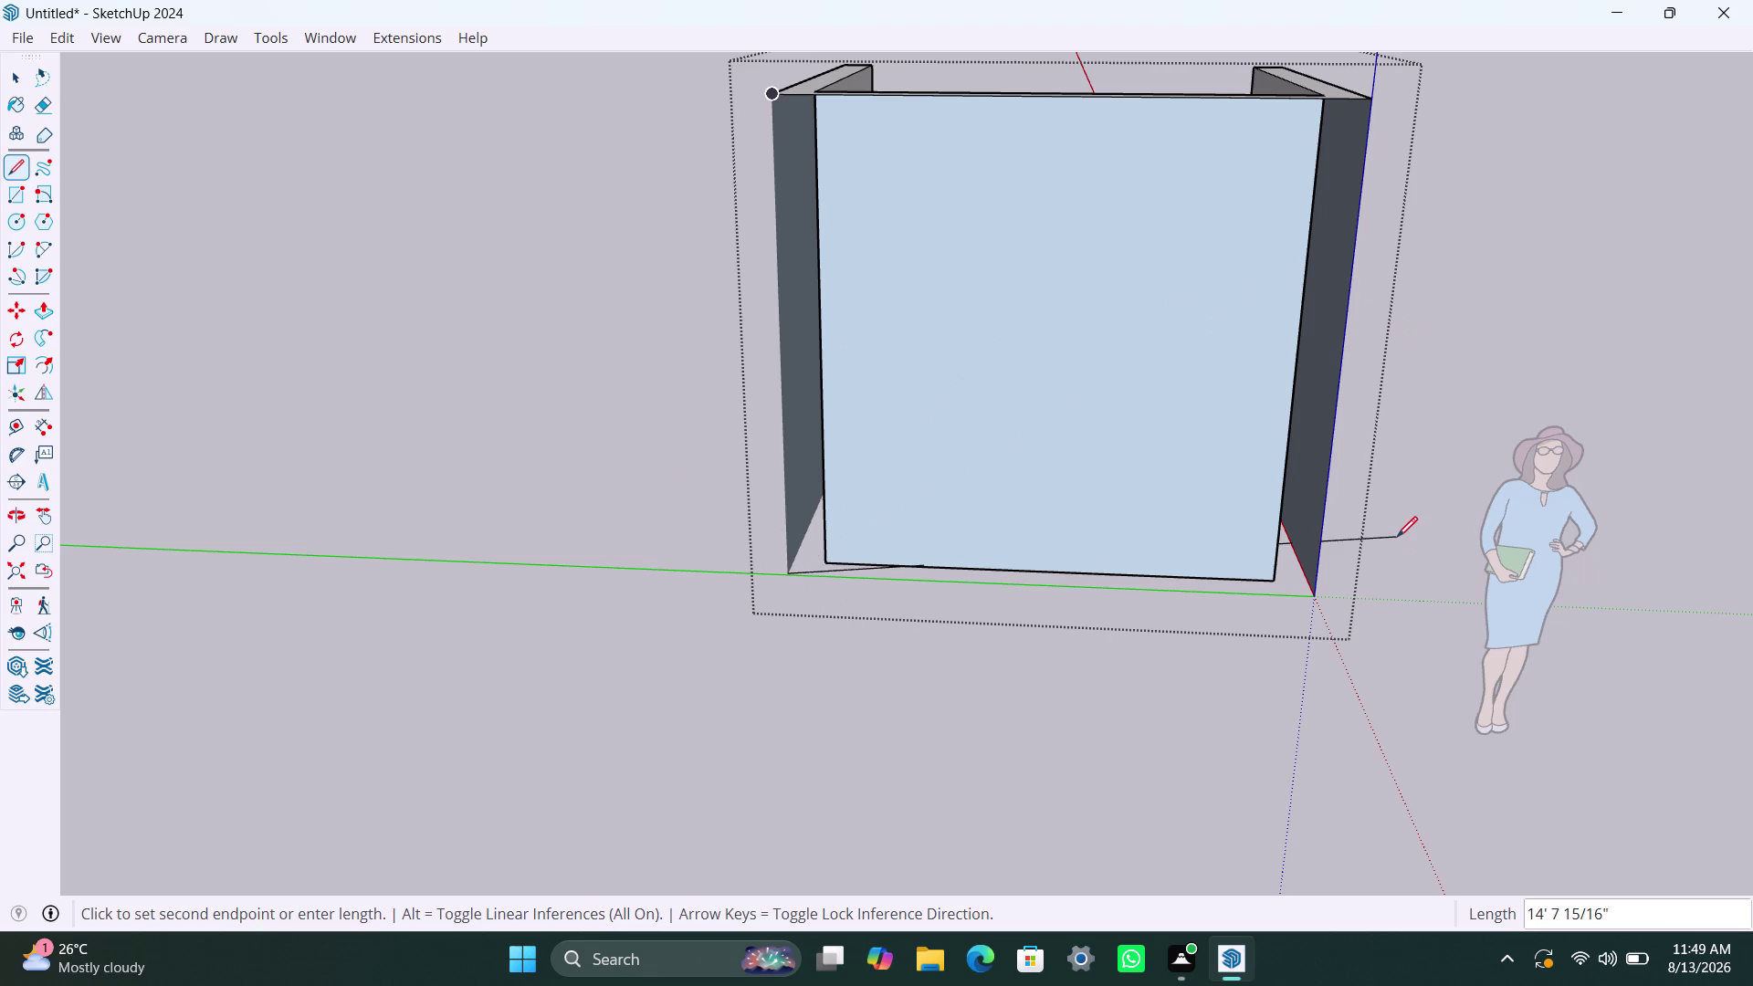
click(1324, 599)
scroll(up, 3)
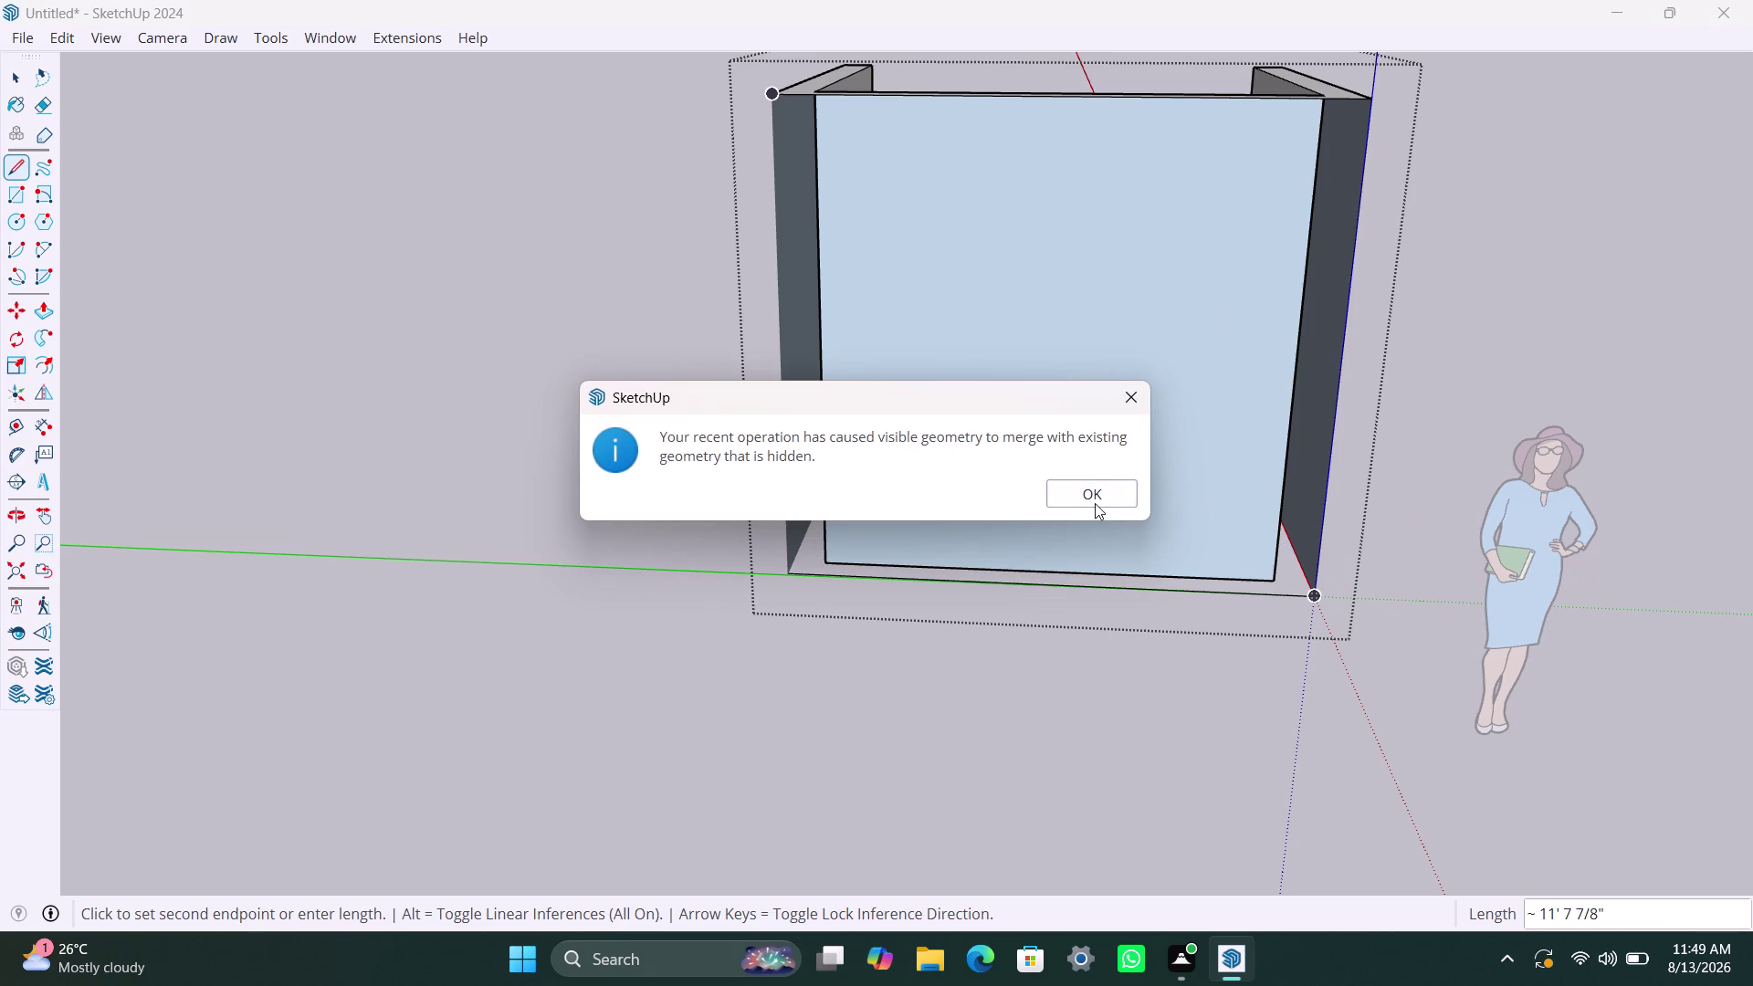
scroll(up, 3)
click(1087, 488)
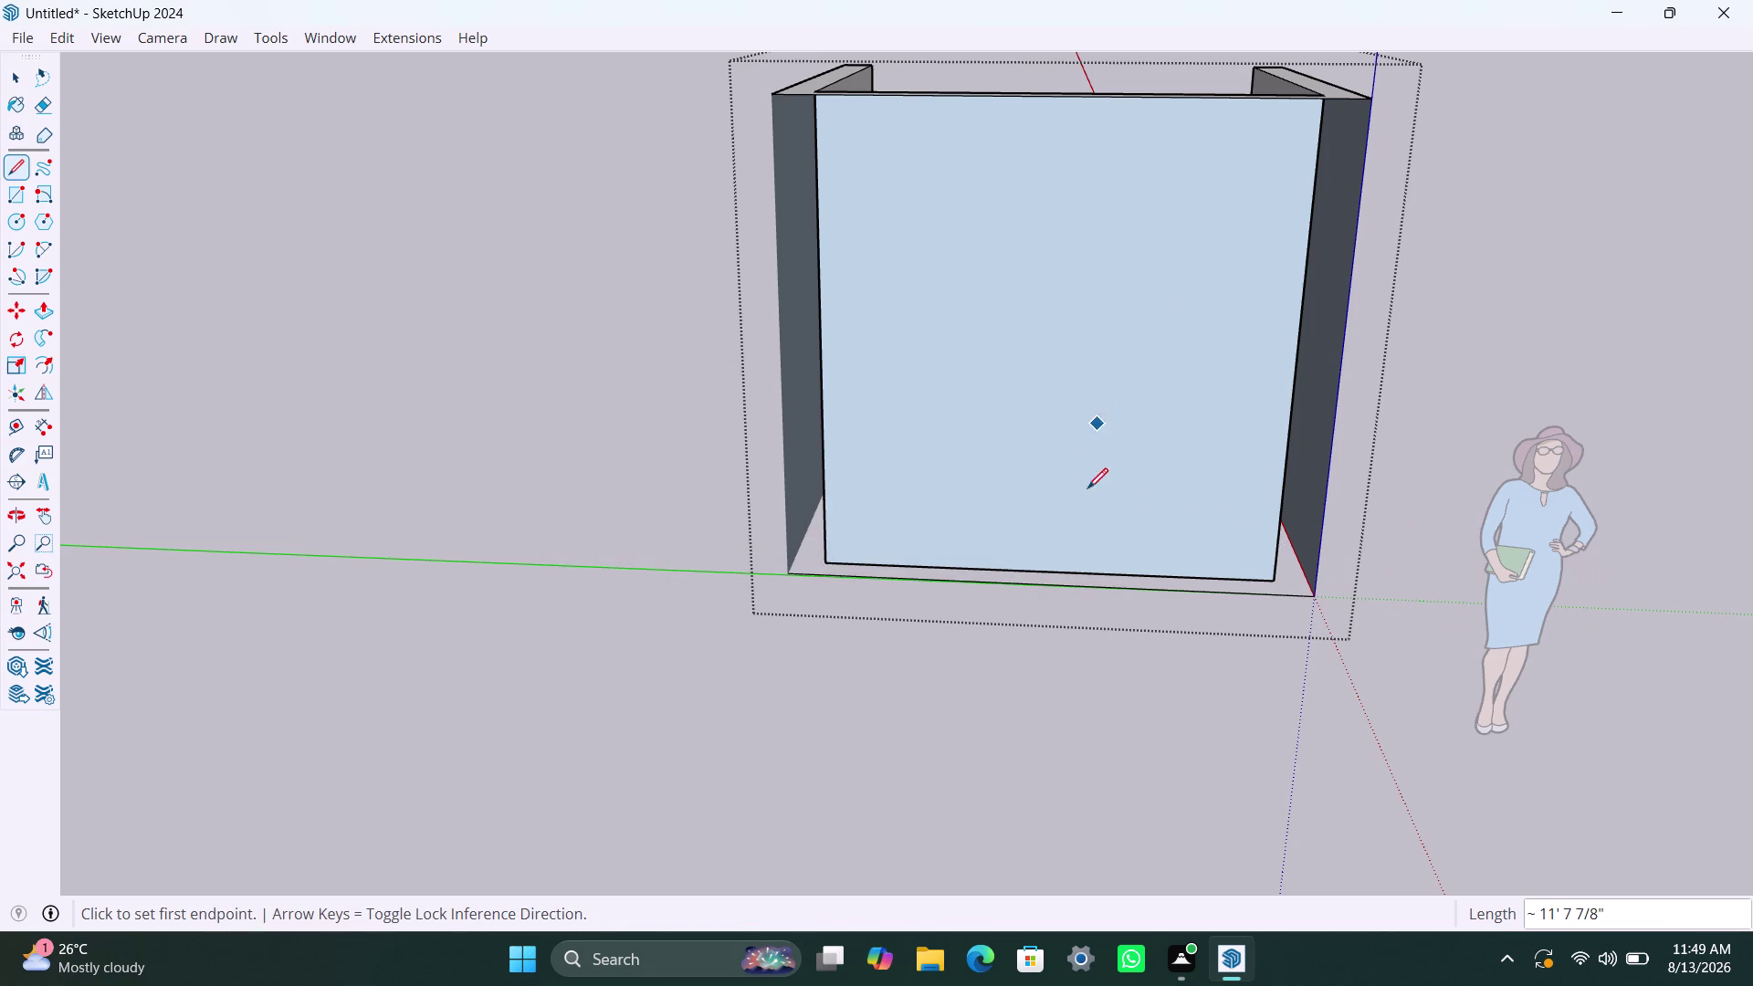
scroll(up, 3)
scroll(up, 3)
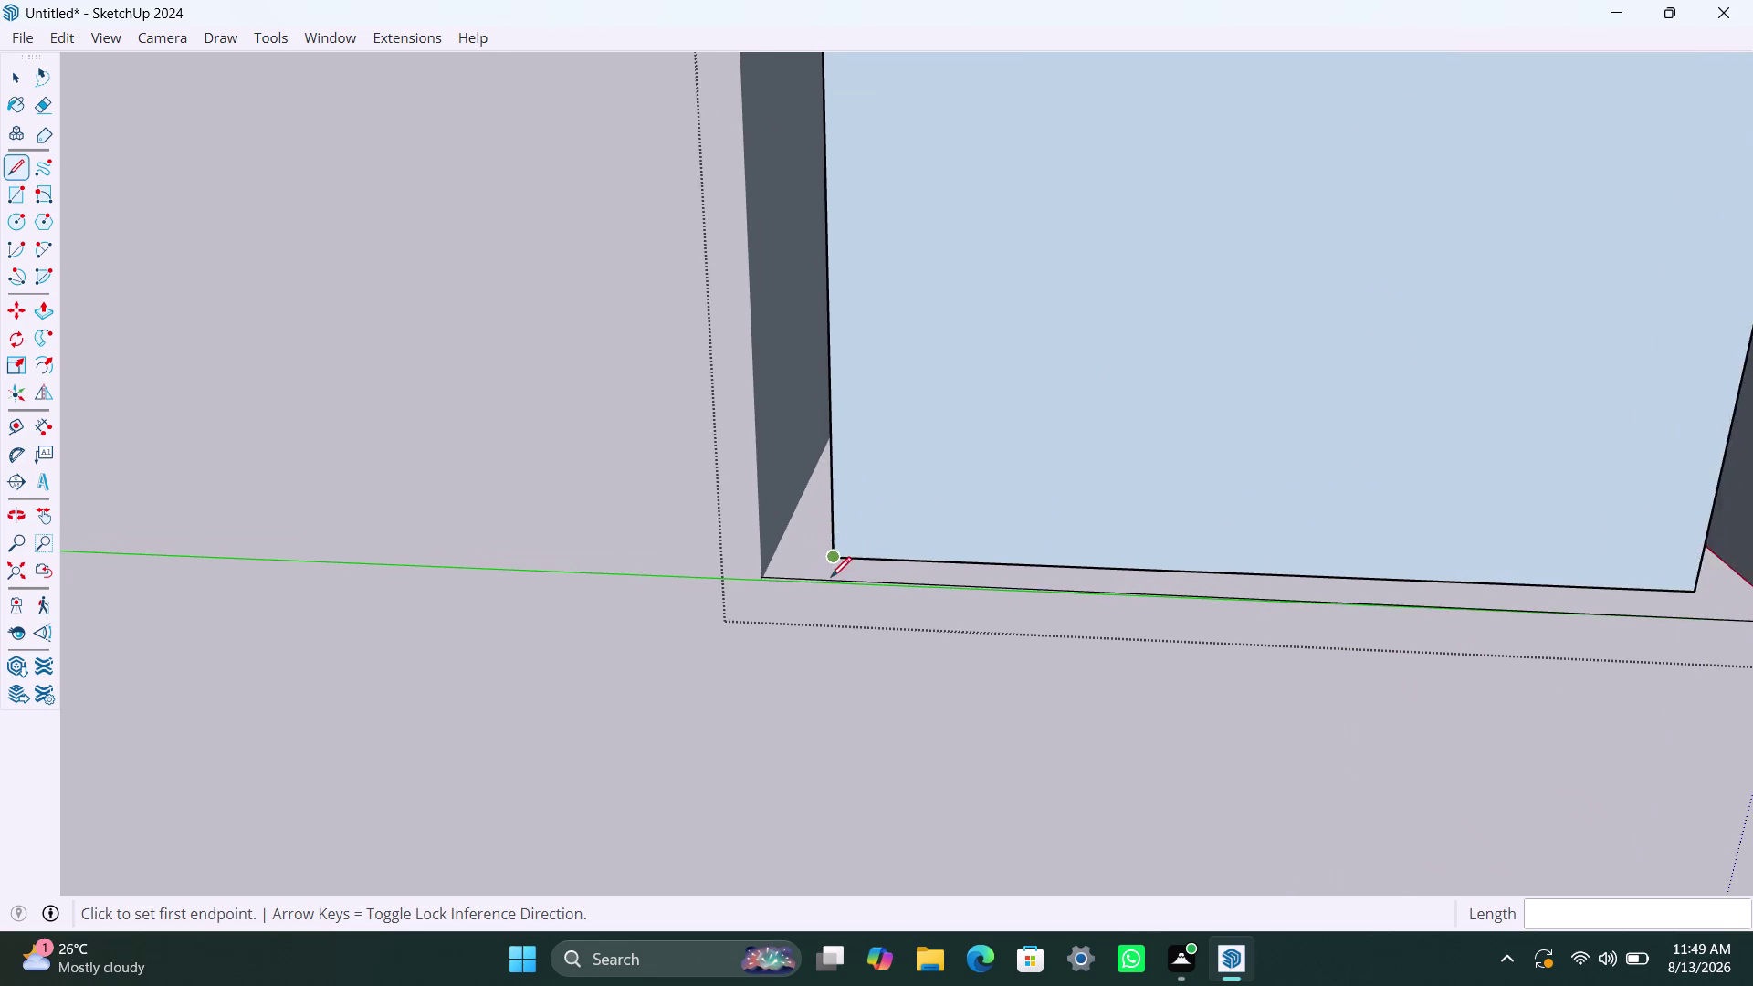
scroll(up, 3)
key(ctrl+z)
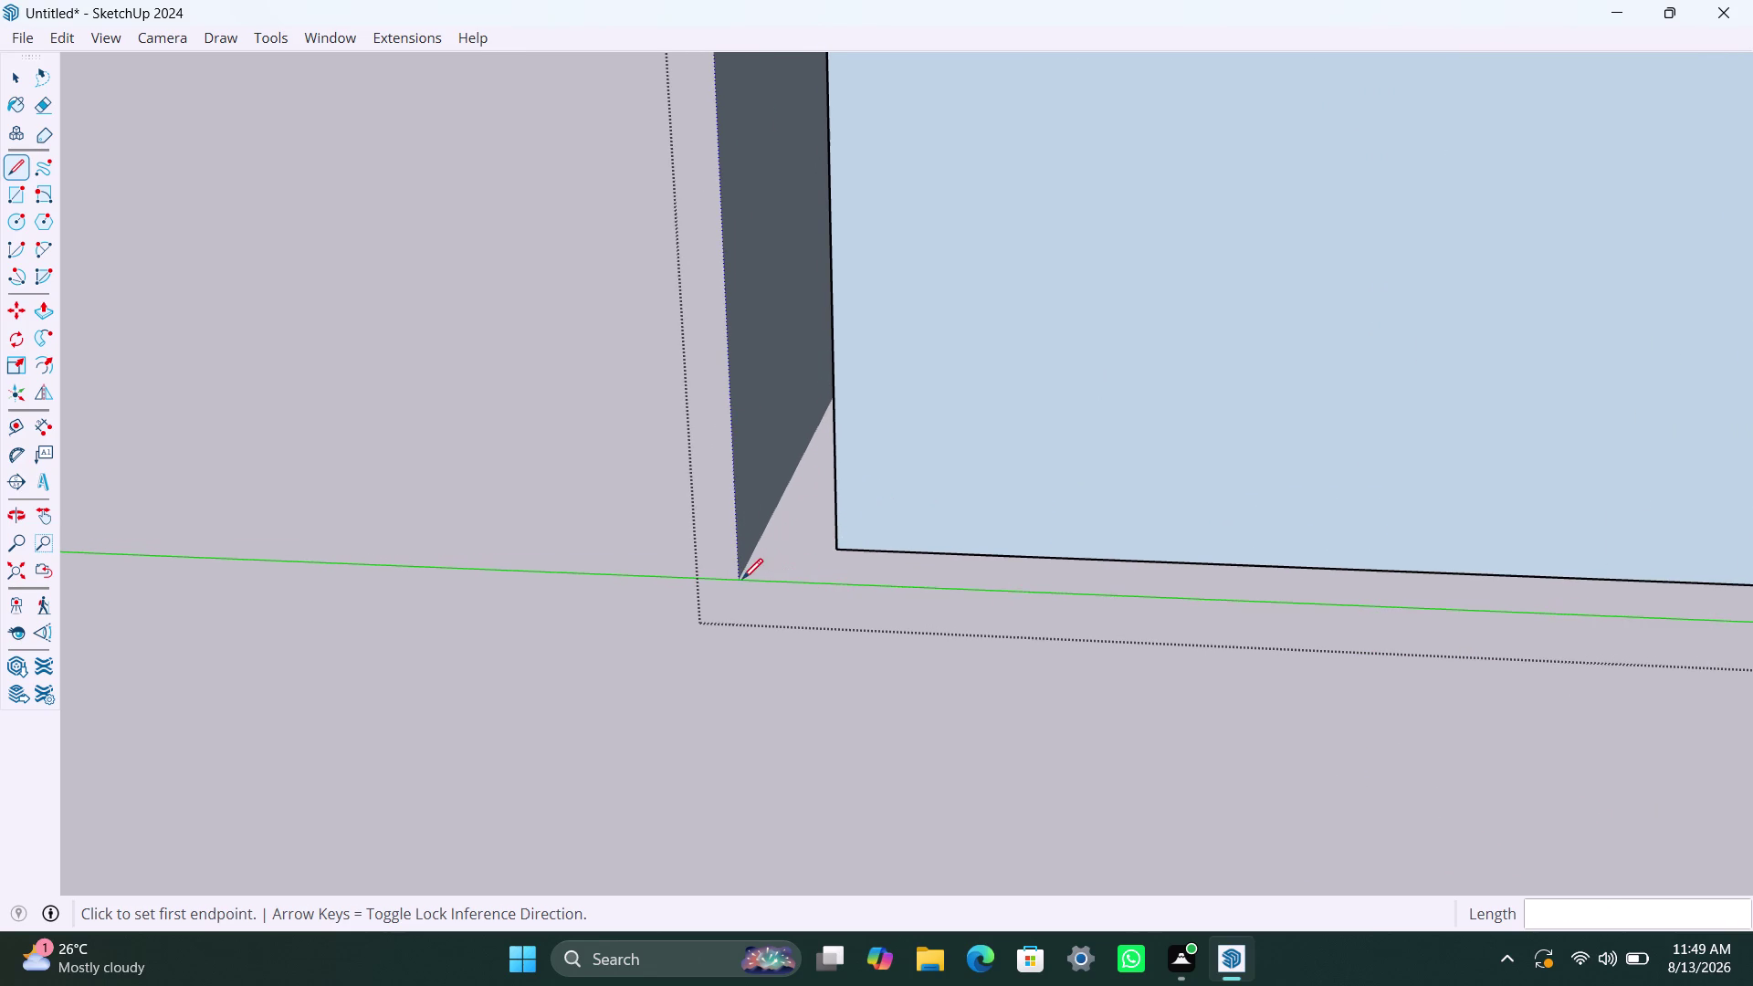
Draw an edge from the left wall's bottom corner and accept the merge notice.
click(738, 580)
scroll(down, 3)
middle_drag(1331, 613, 1262, 608)
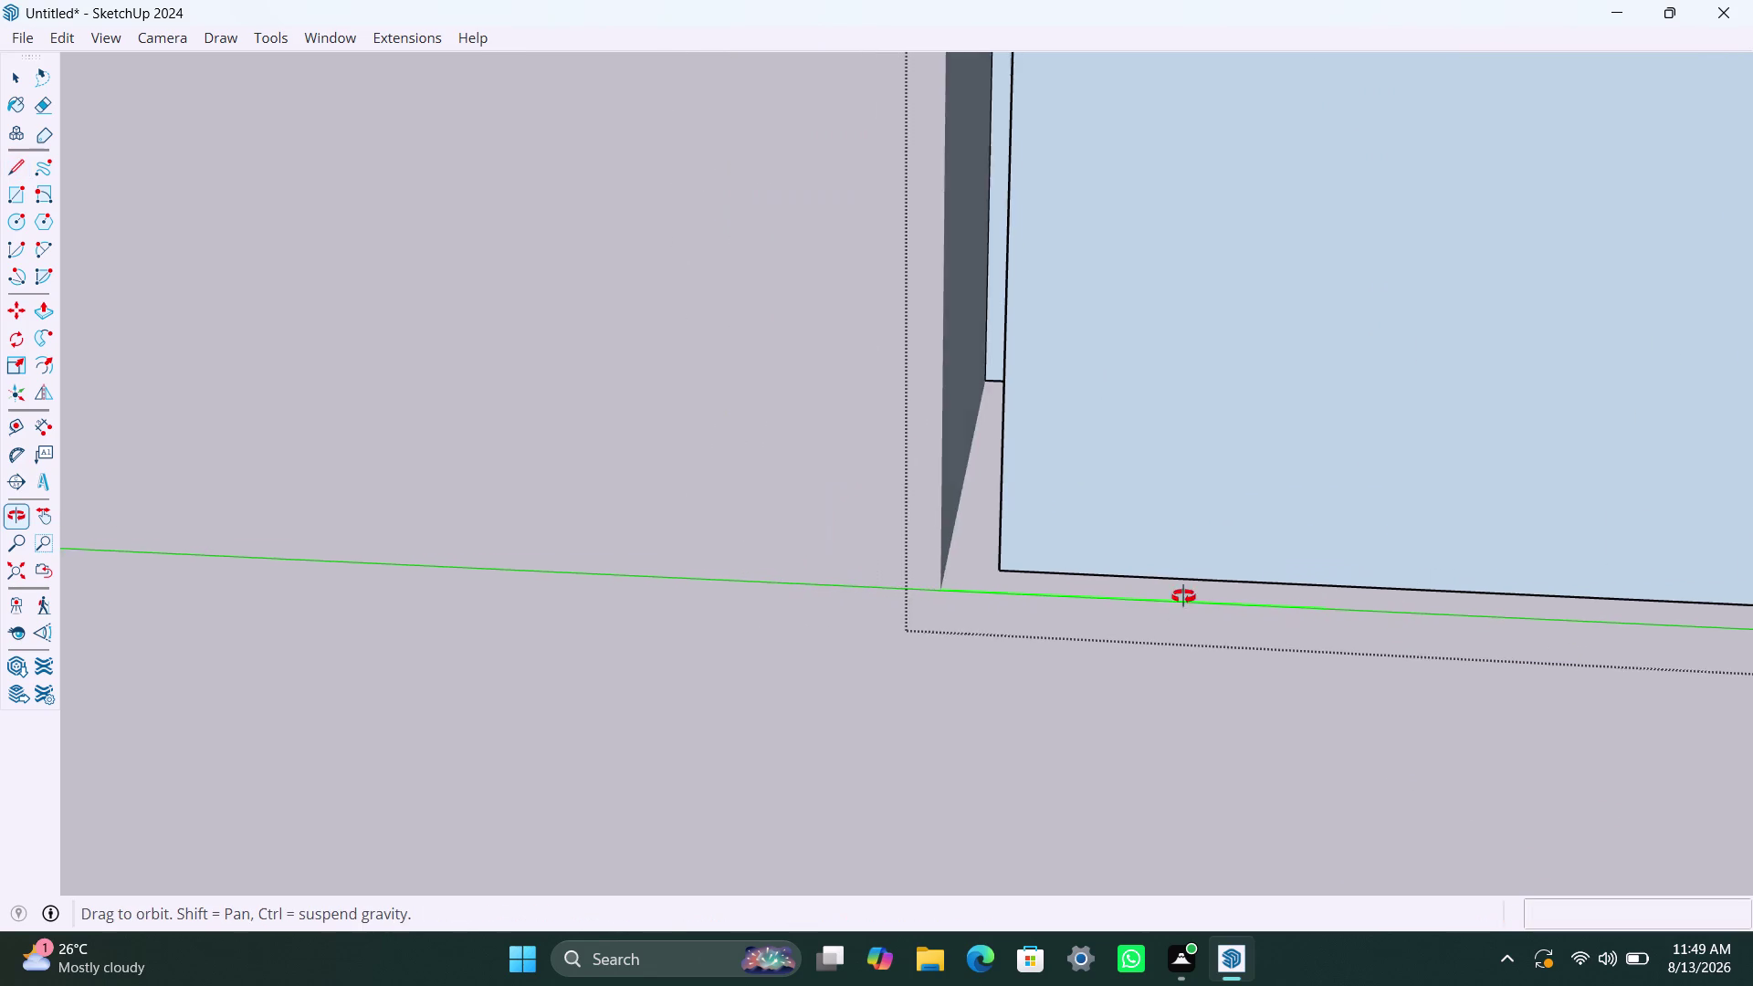
middle_drag(1262, 608, 872, 554)
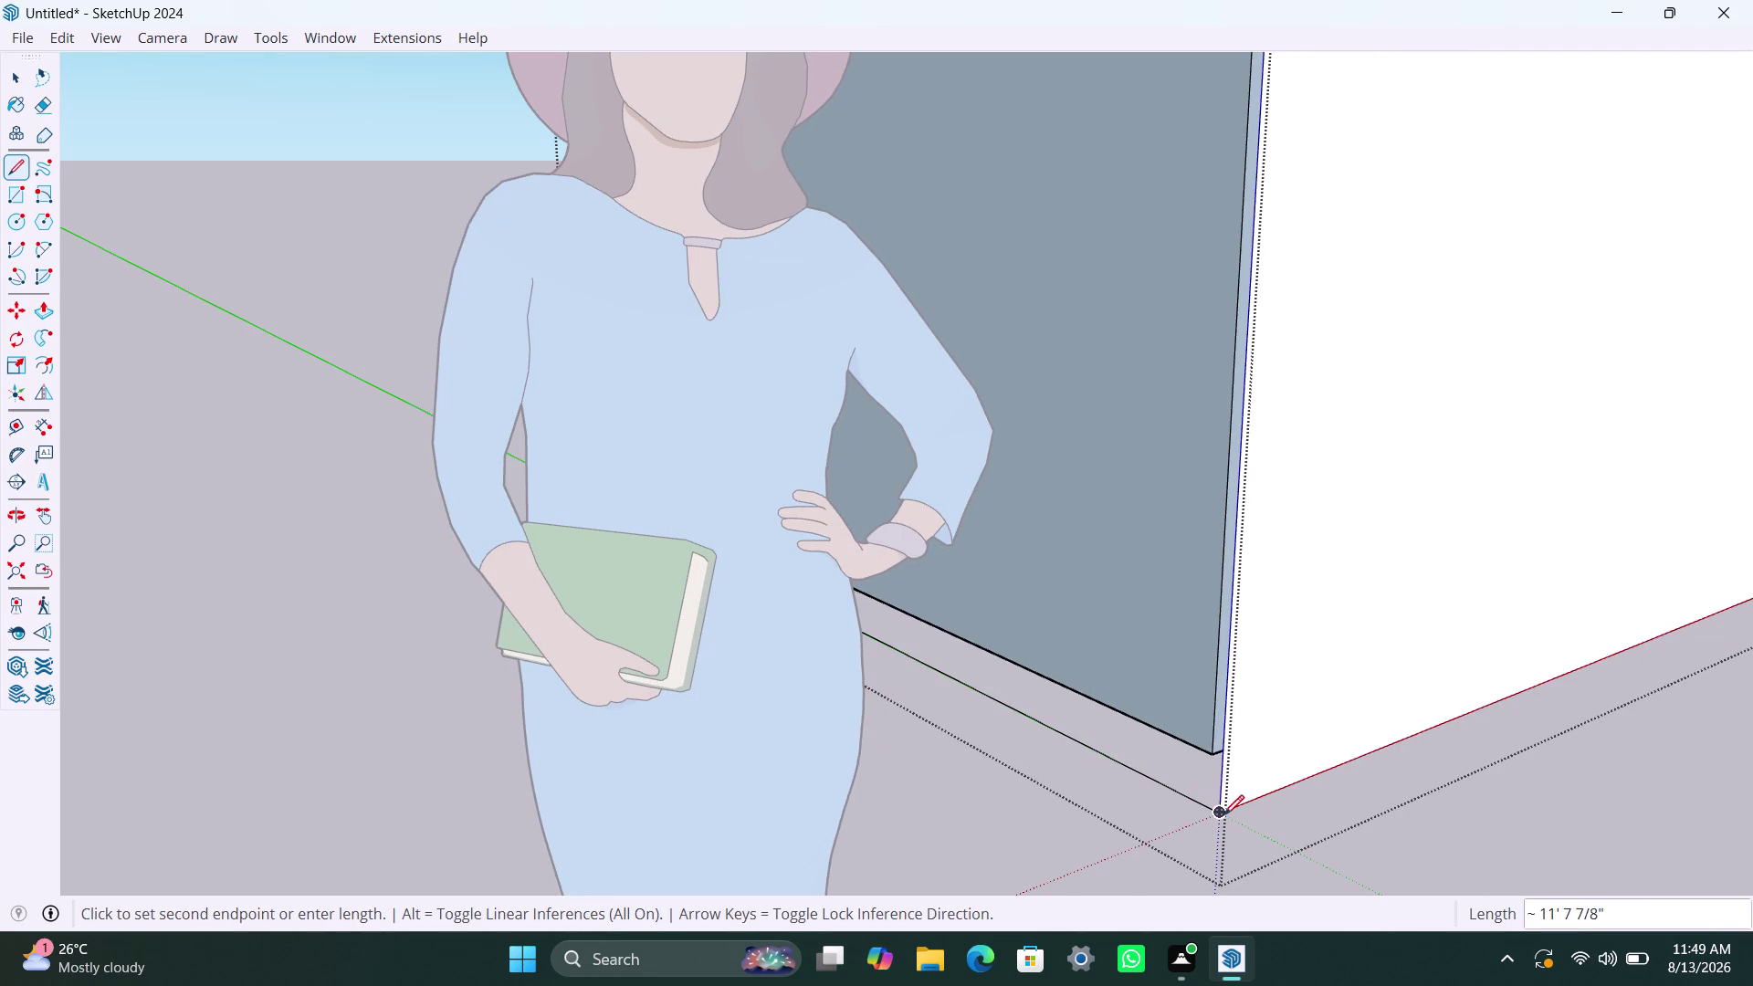
click(1223, 815)
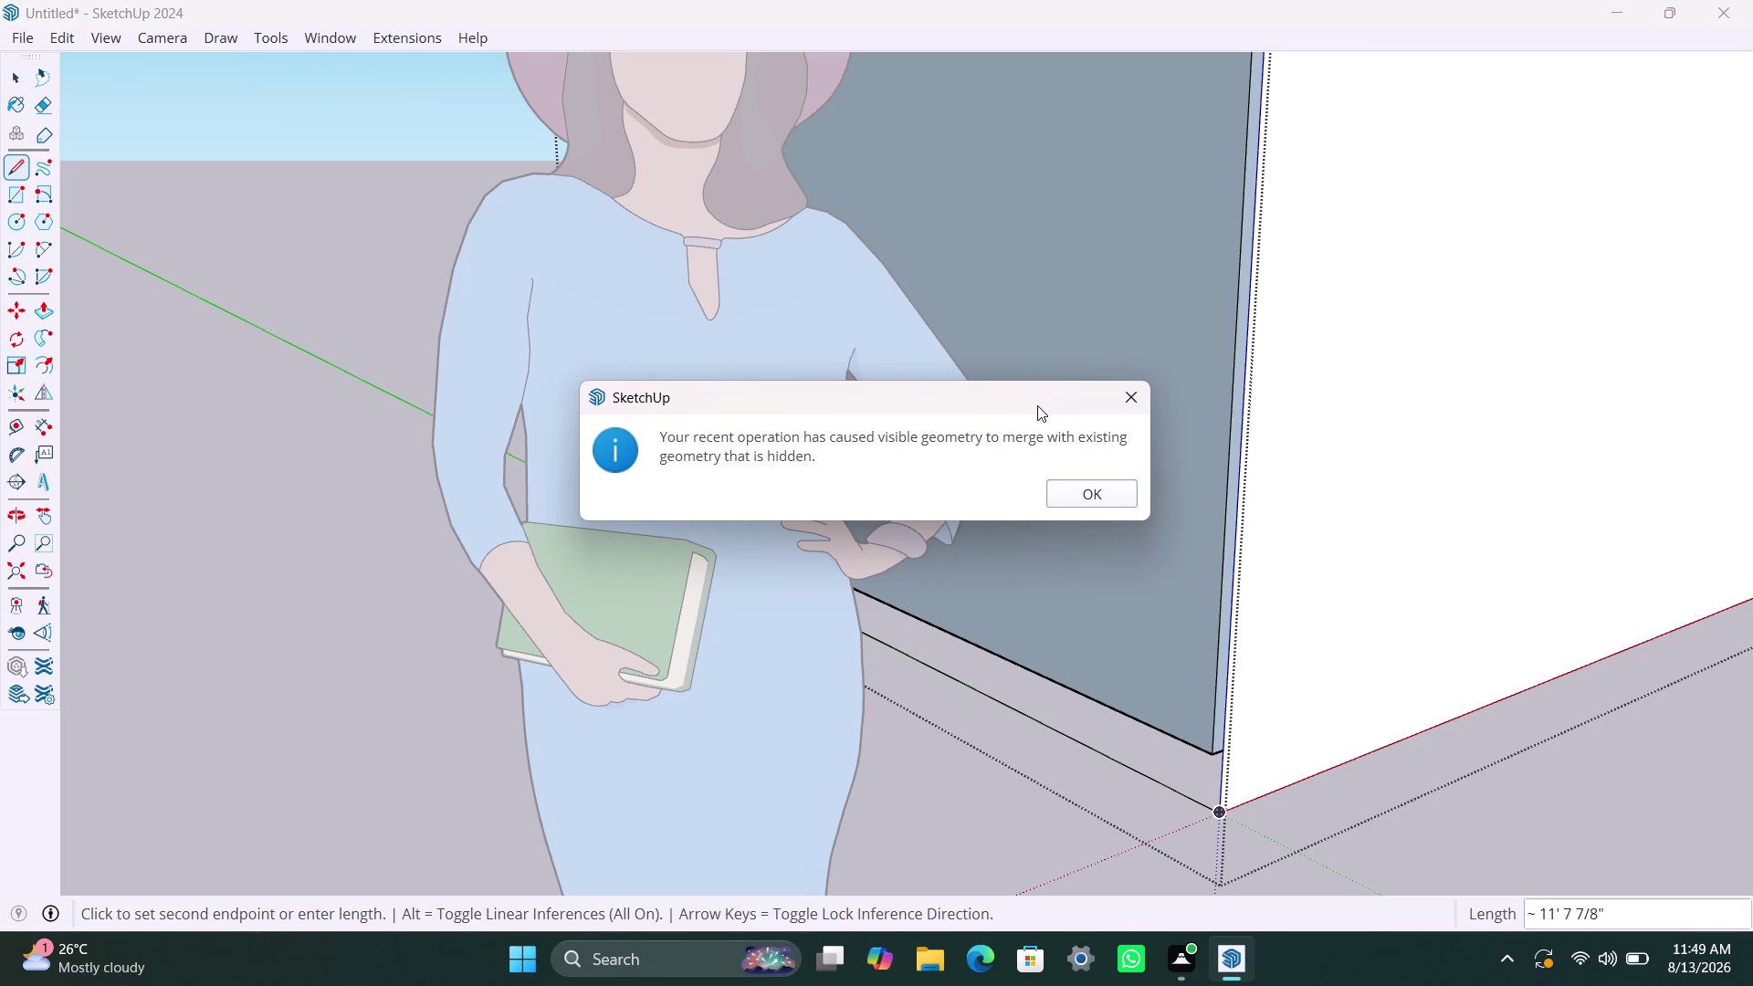
click(1100, 493)
click(118, 32)
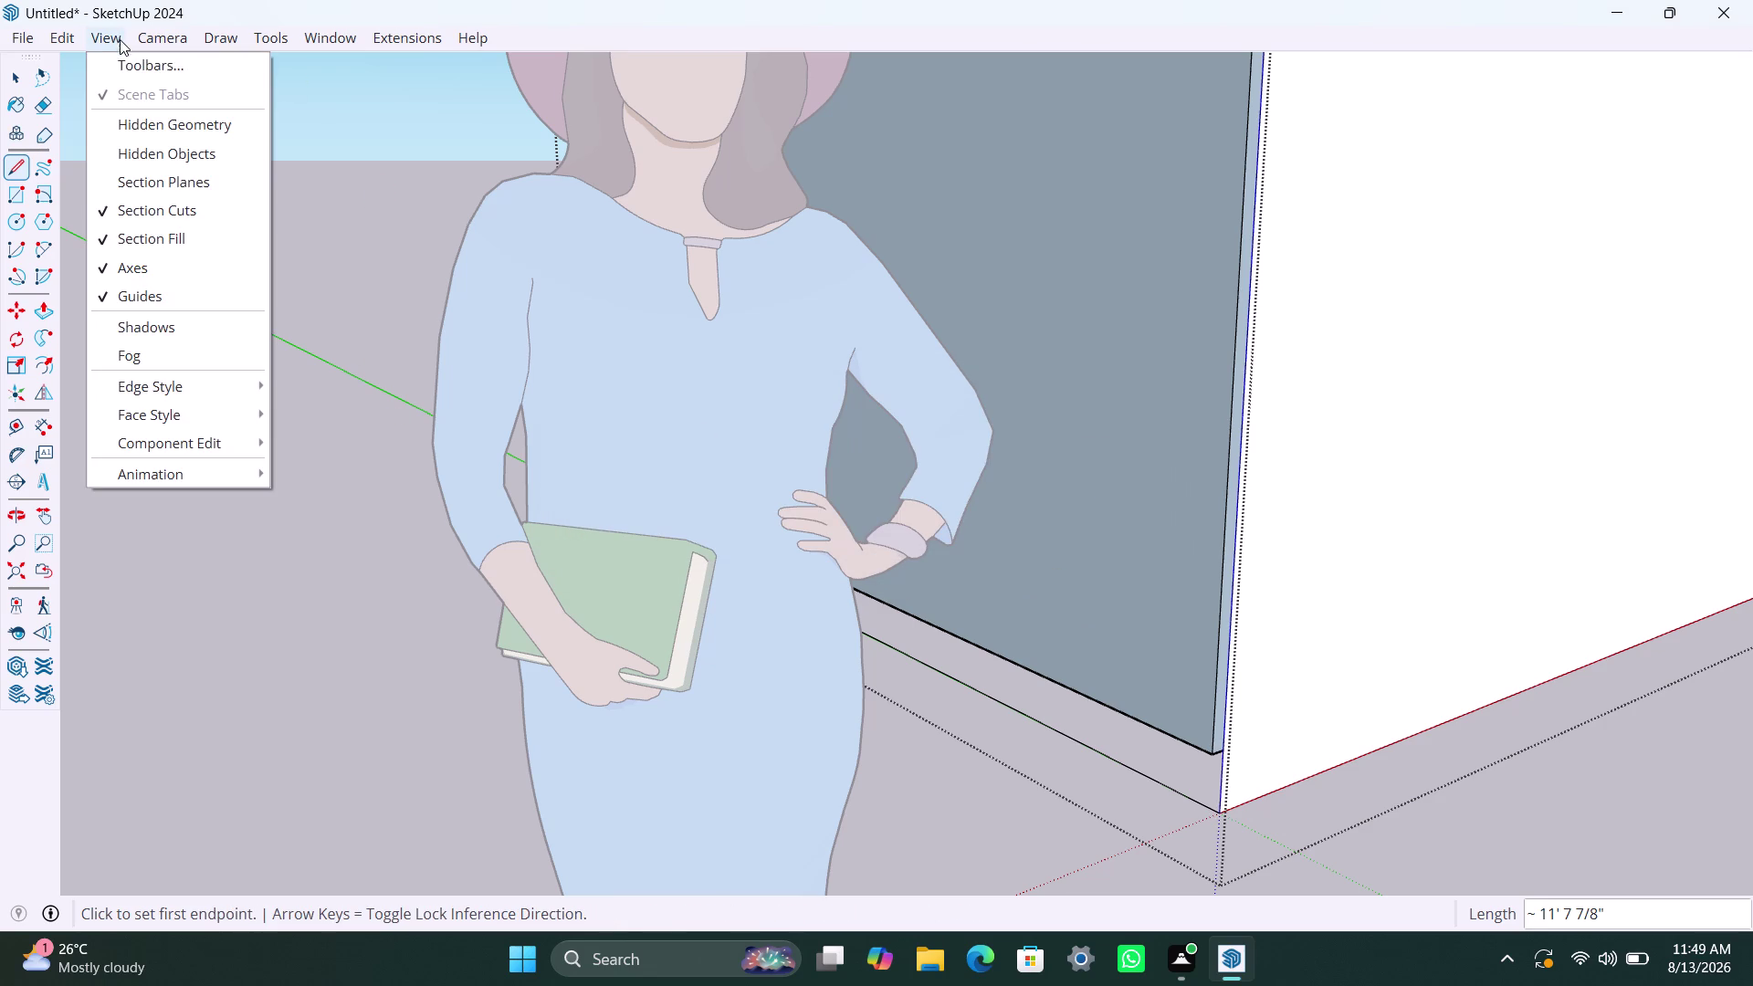
Show hidden geometry, select the front wall face with its edges, then hide it again.
click(154, 134)
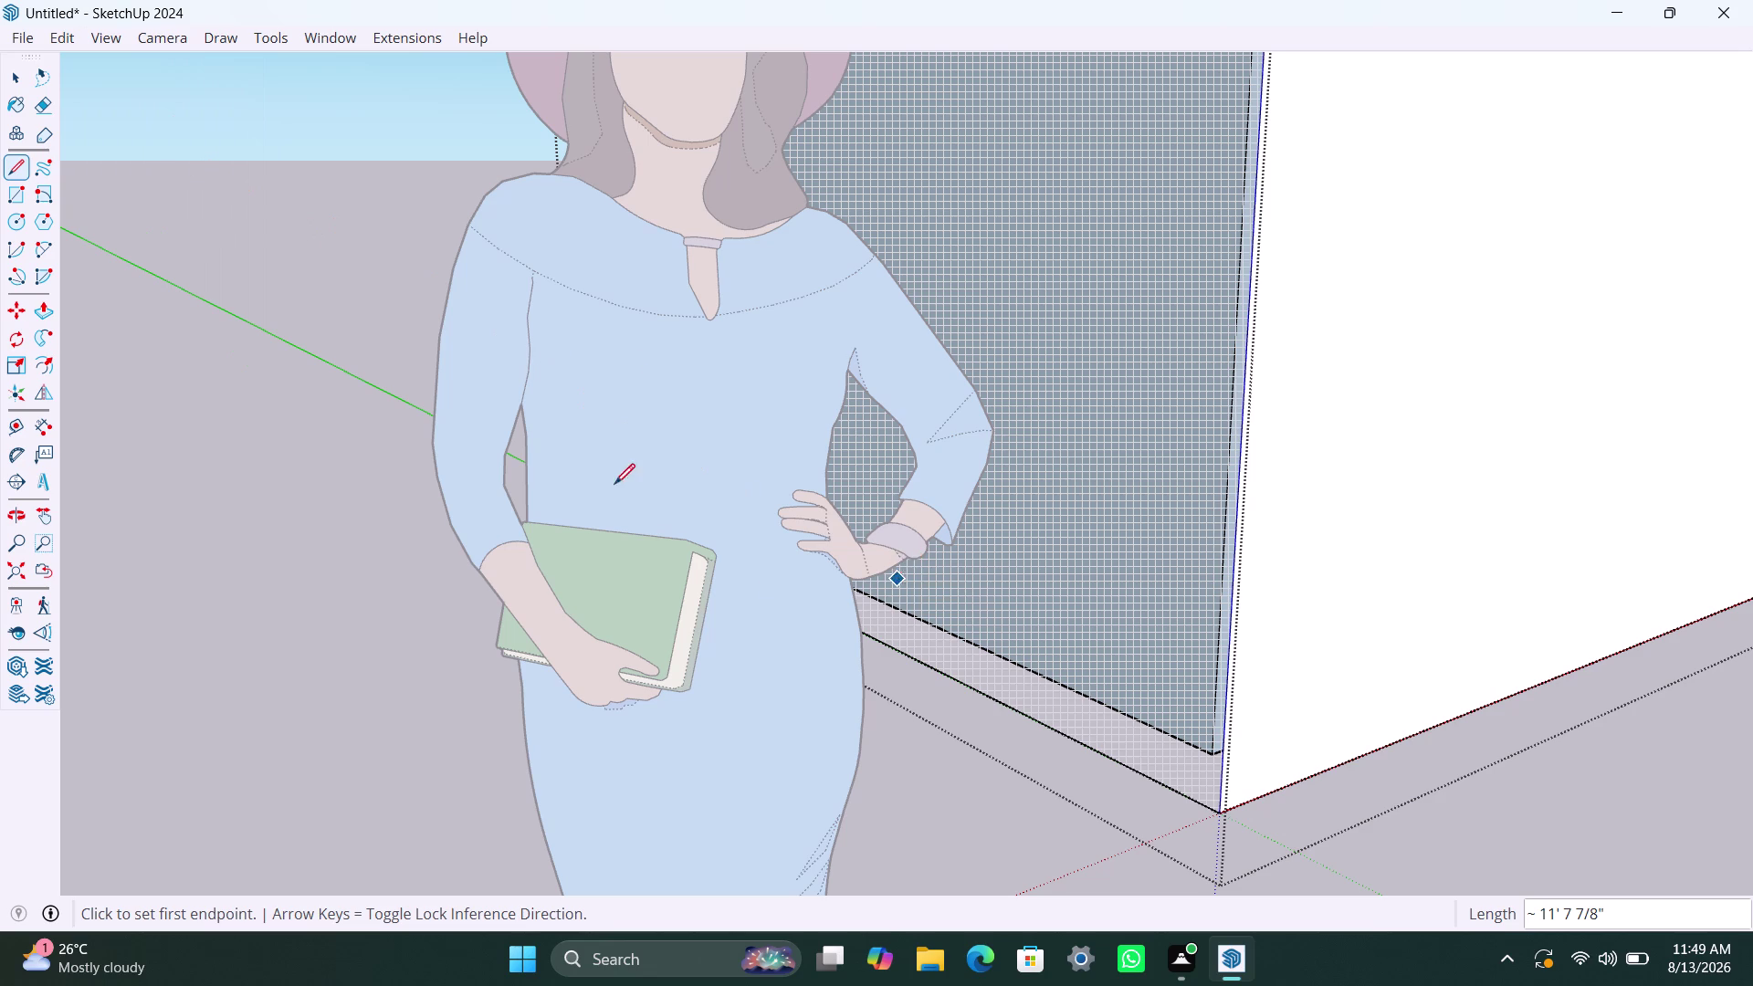
key(space)
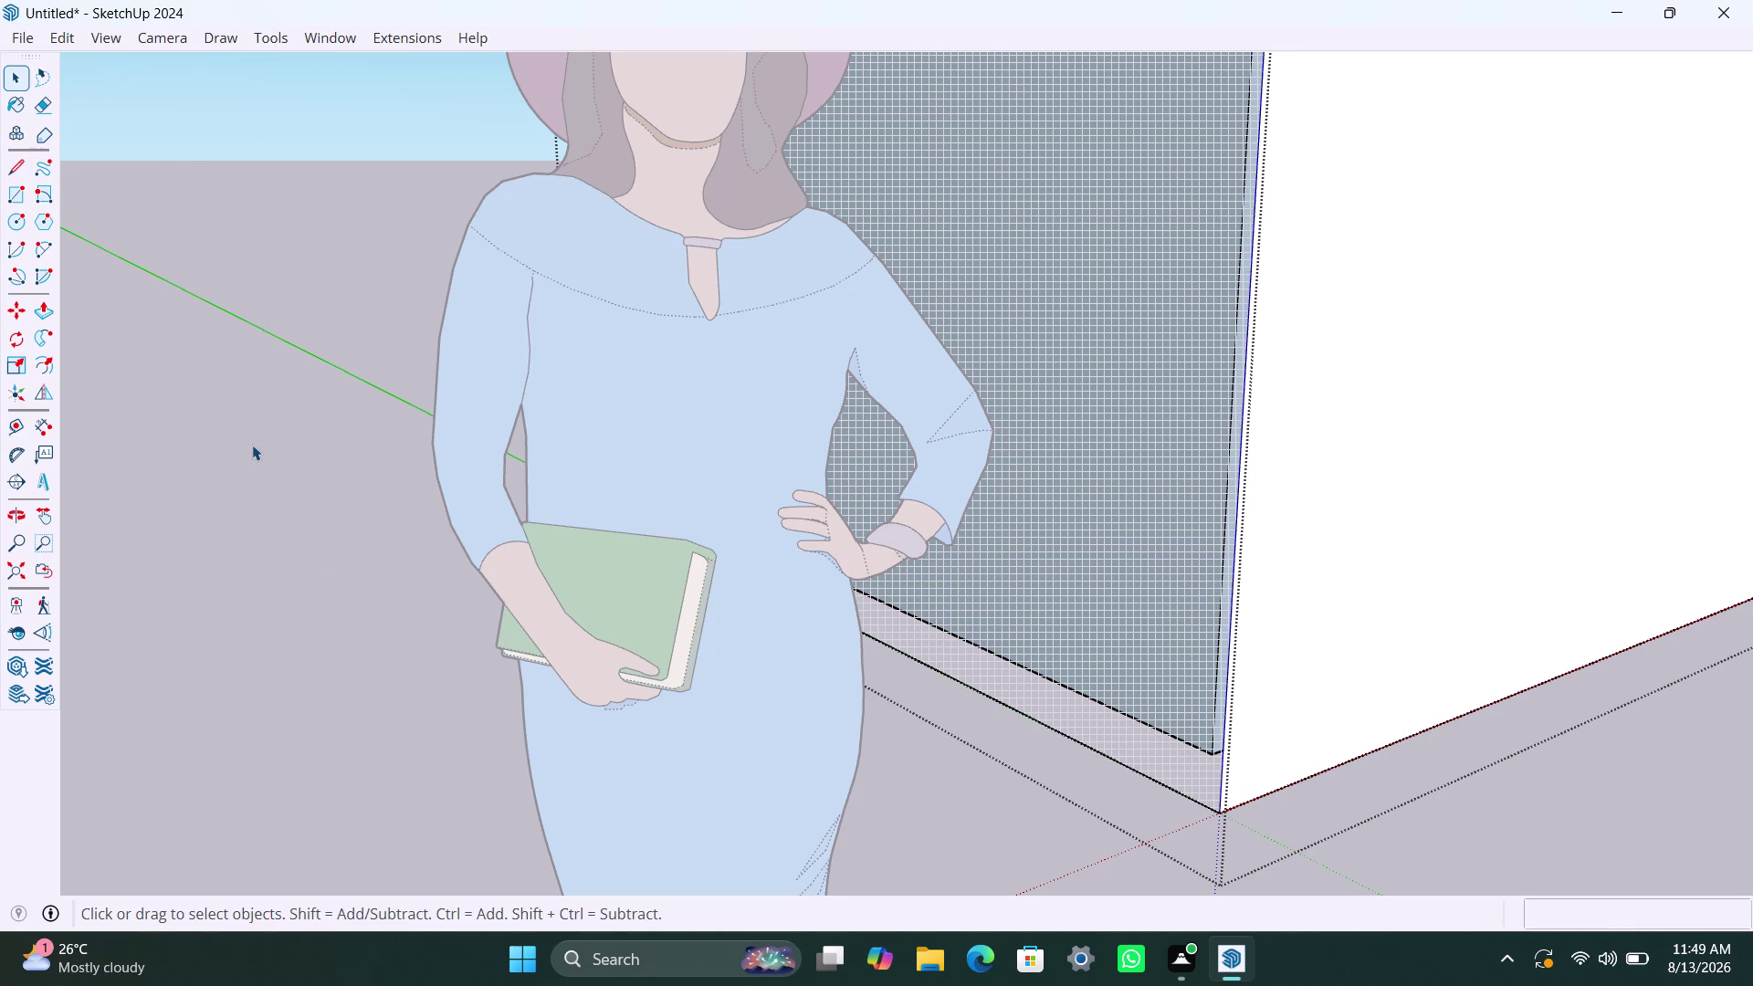
key(Escape)
scroll(down, 3)
scroll(down, 3)
scroll(down, 3)
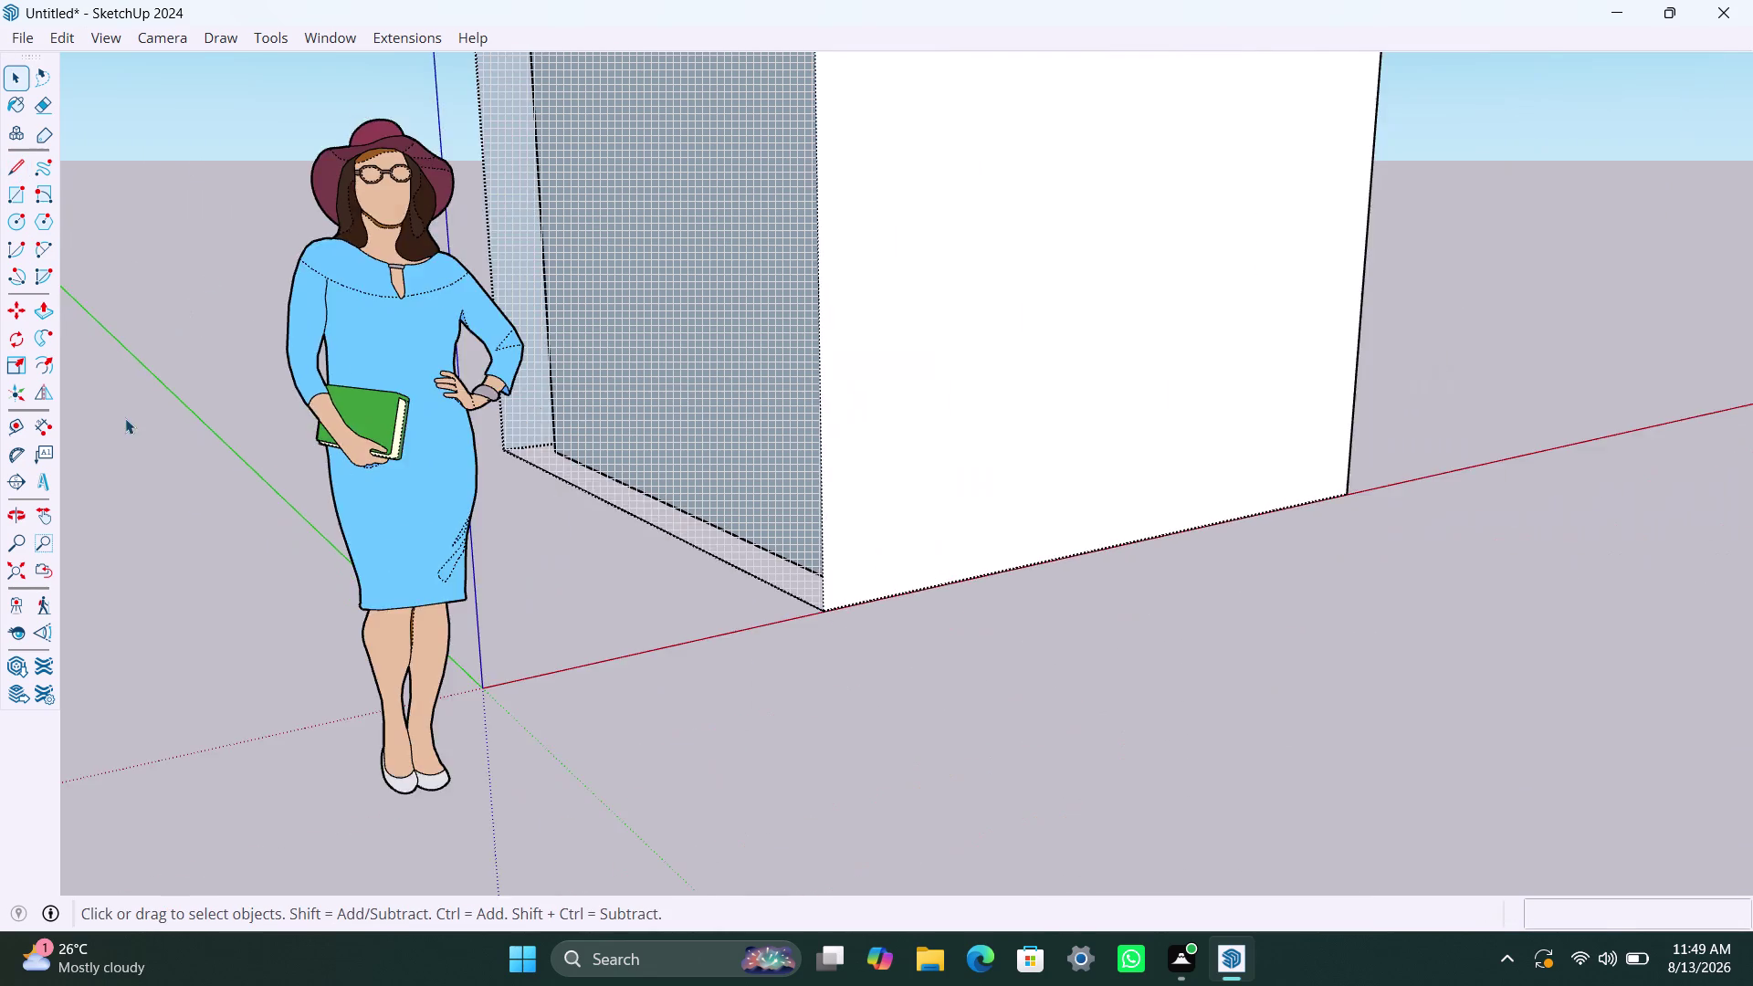
middle_drag(126, 425, 707, 572)
scroll(down, 3)
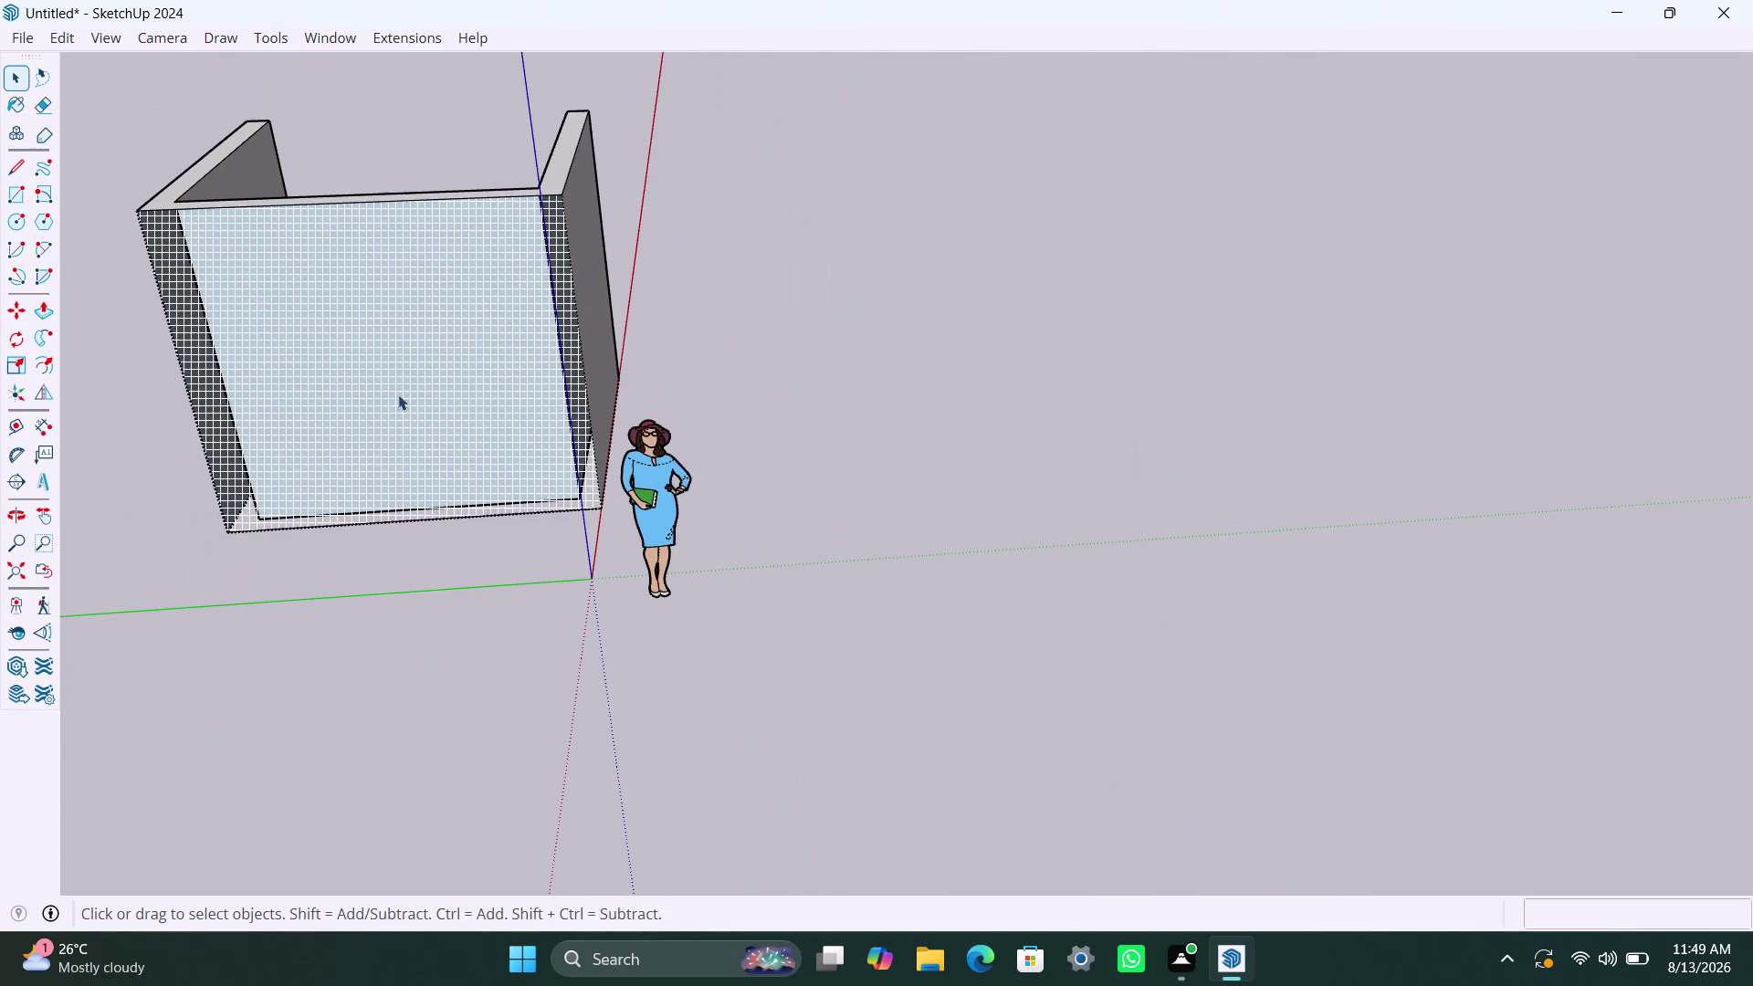
click(321, 262)
click(320, 259)
double_click(320, 260)
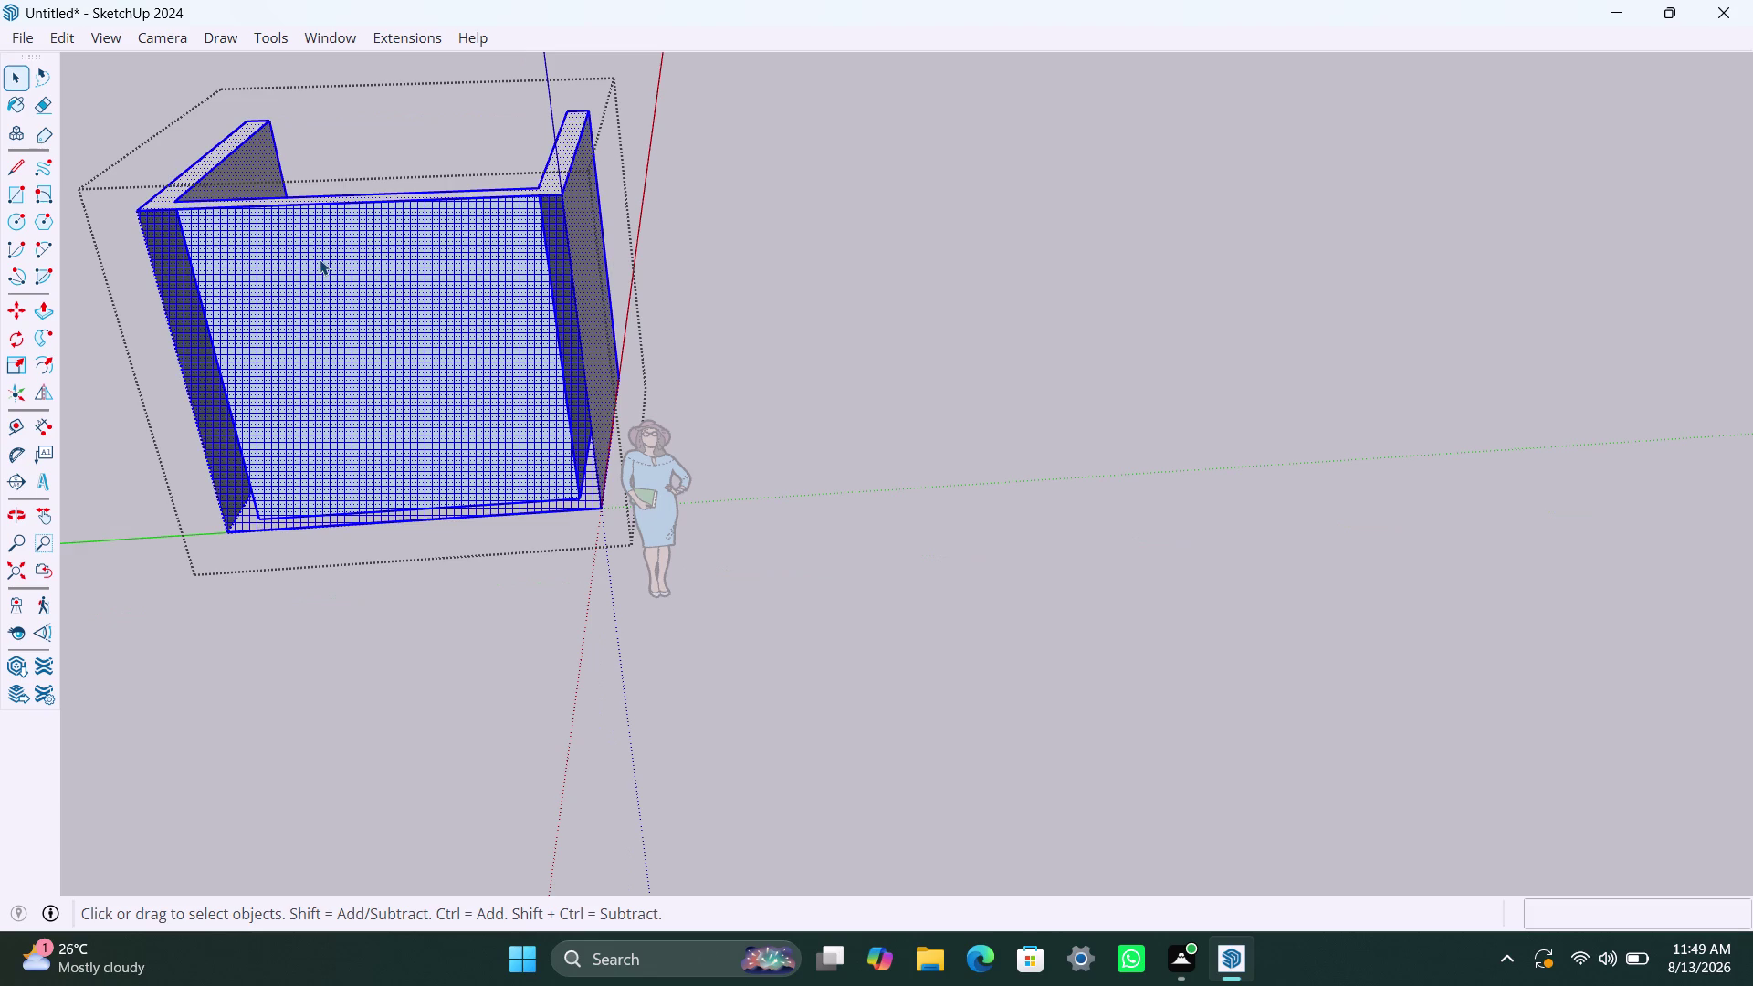
click(114, 40)
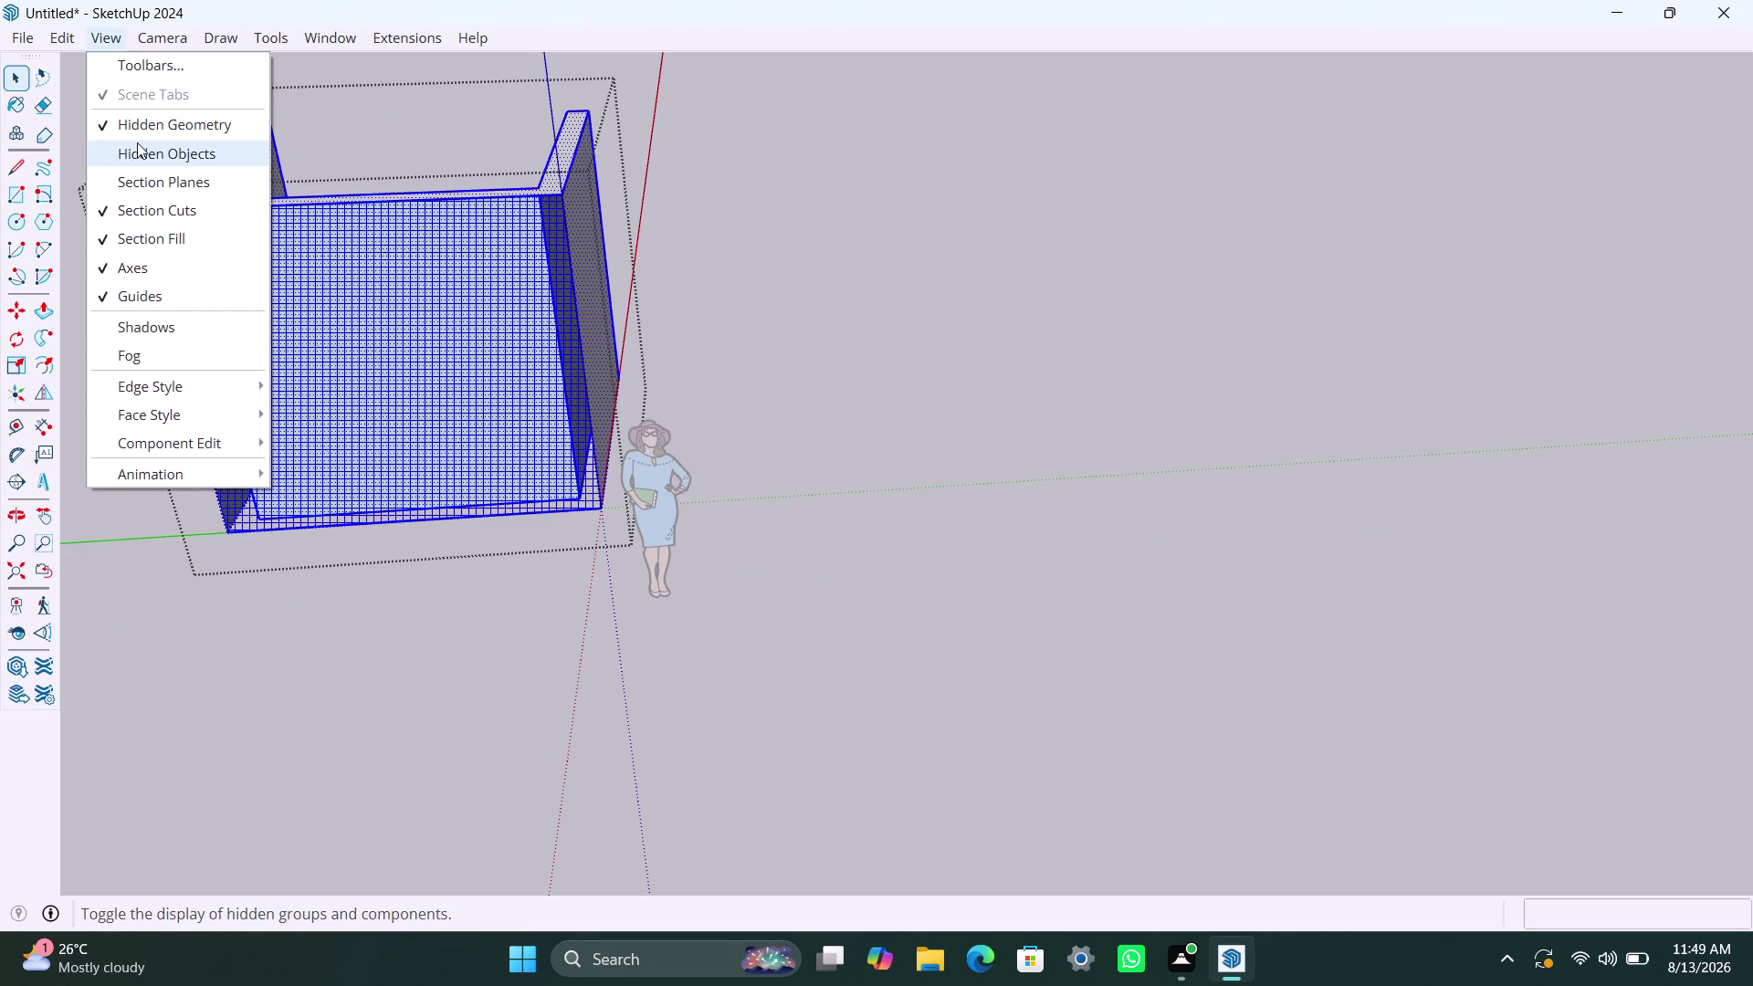
click(142, 134)
click(359, 290)
click(445, 608)
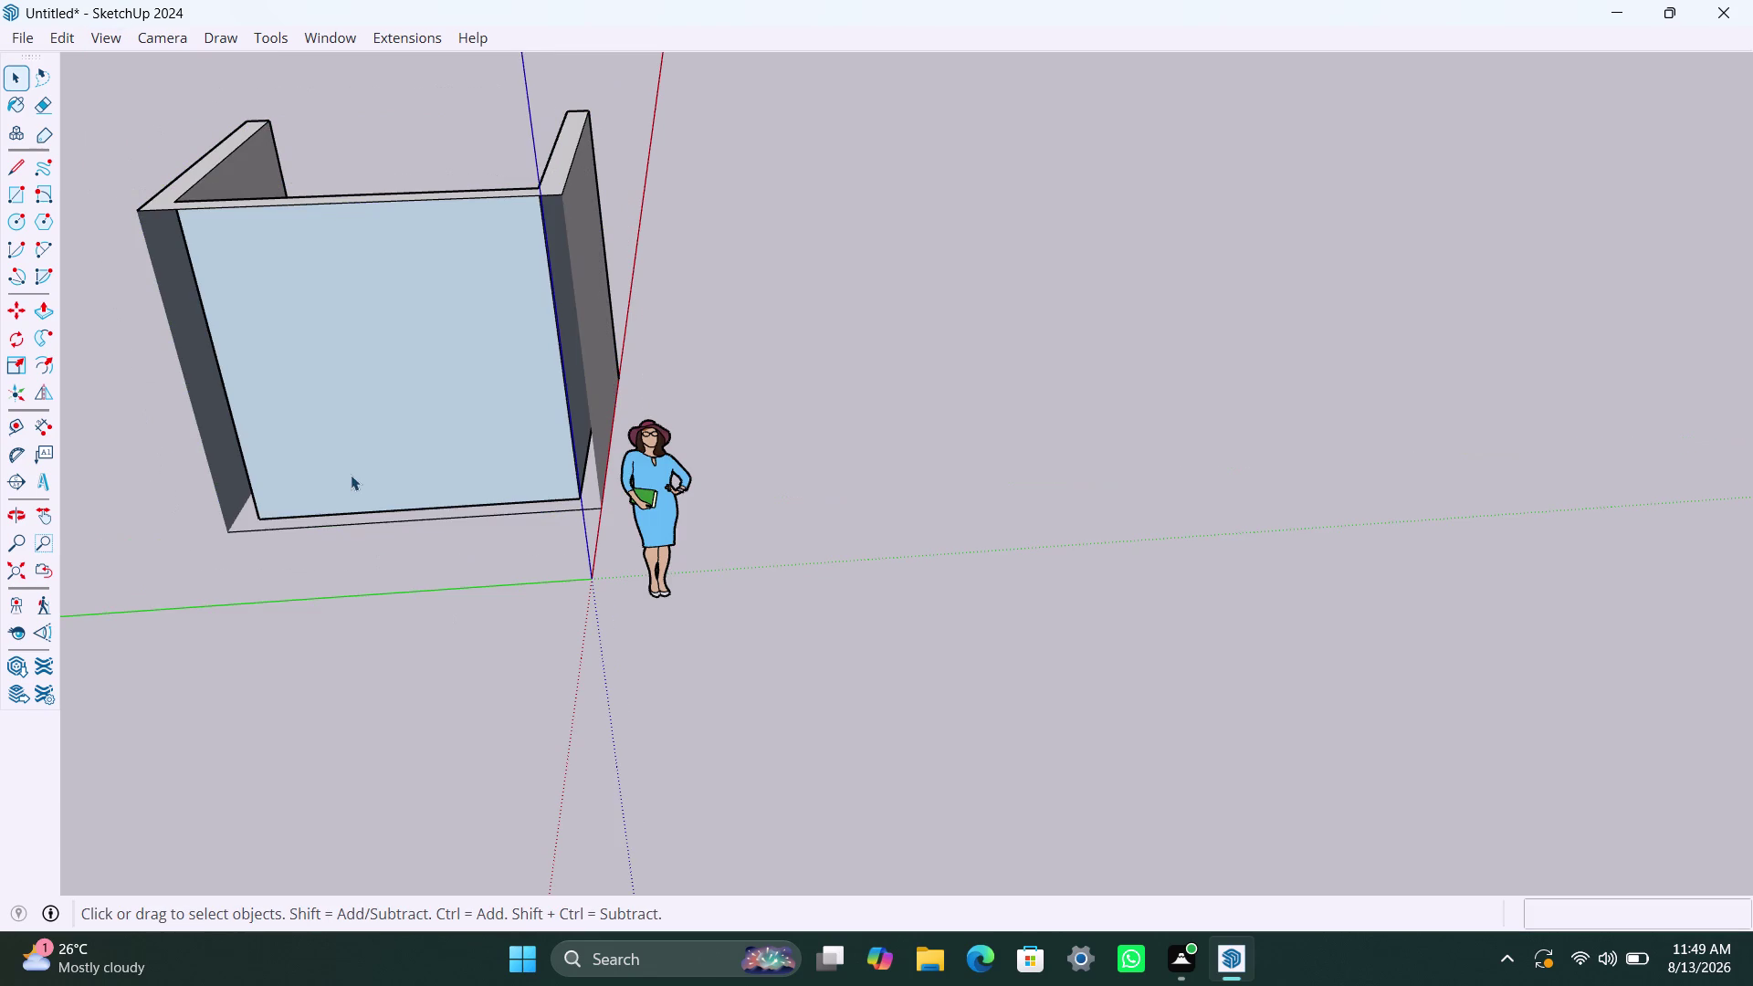
click(137, 210)
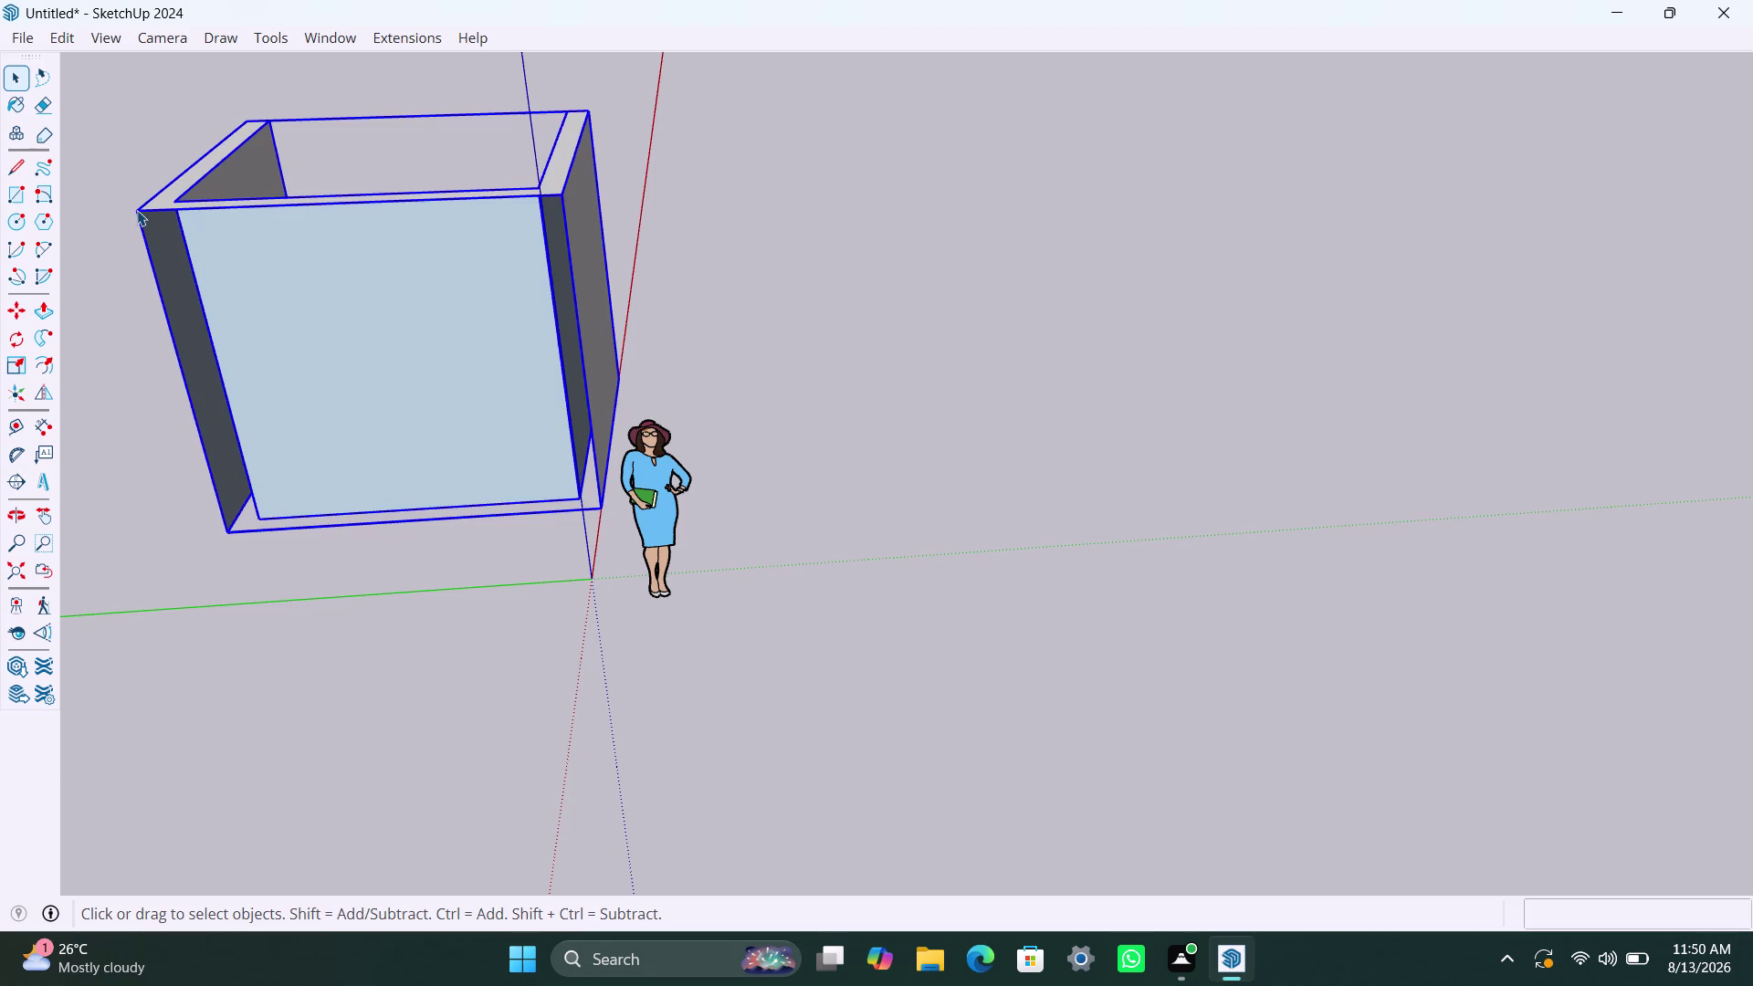
Draw a rectangle from the front wall's top-left to bottom-right corner as a solid face.
key(r)
click(139, 210)
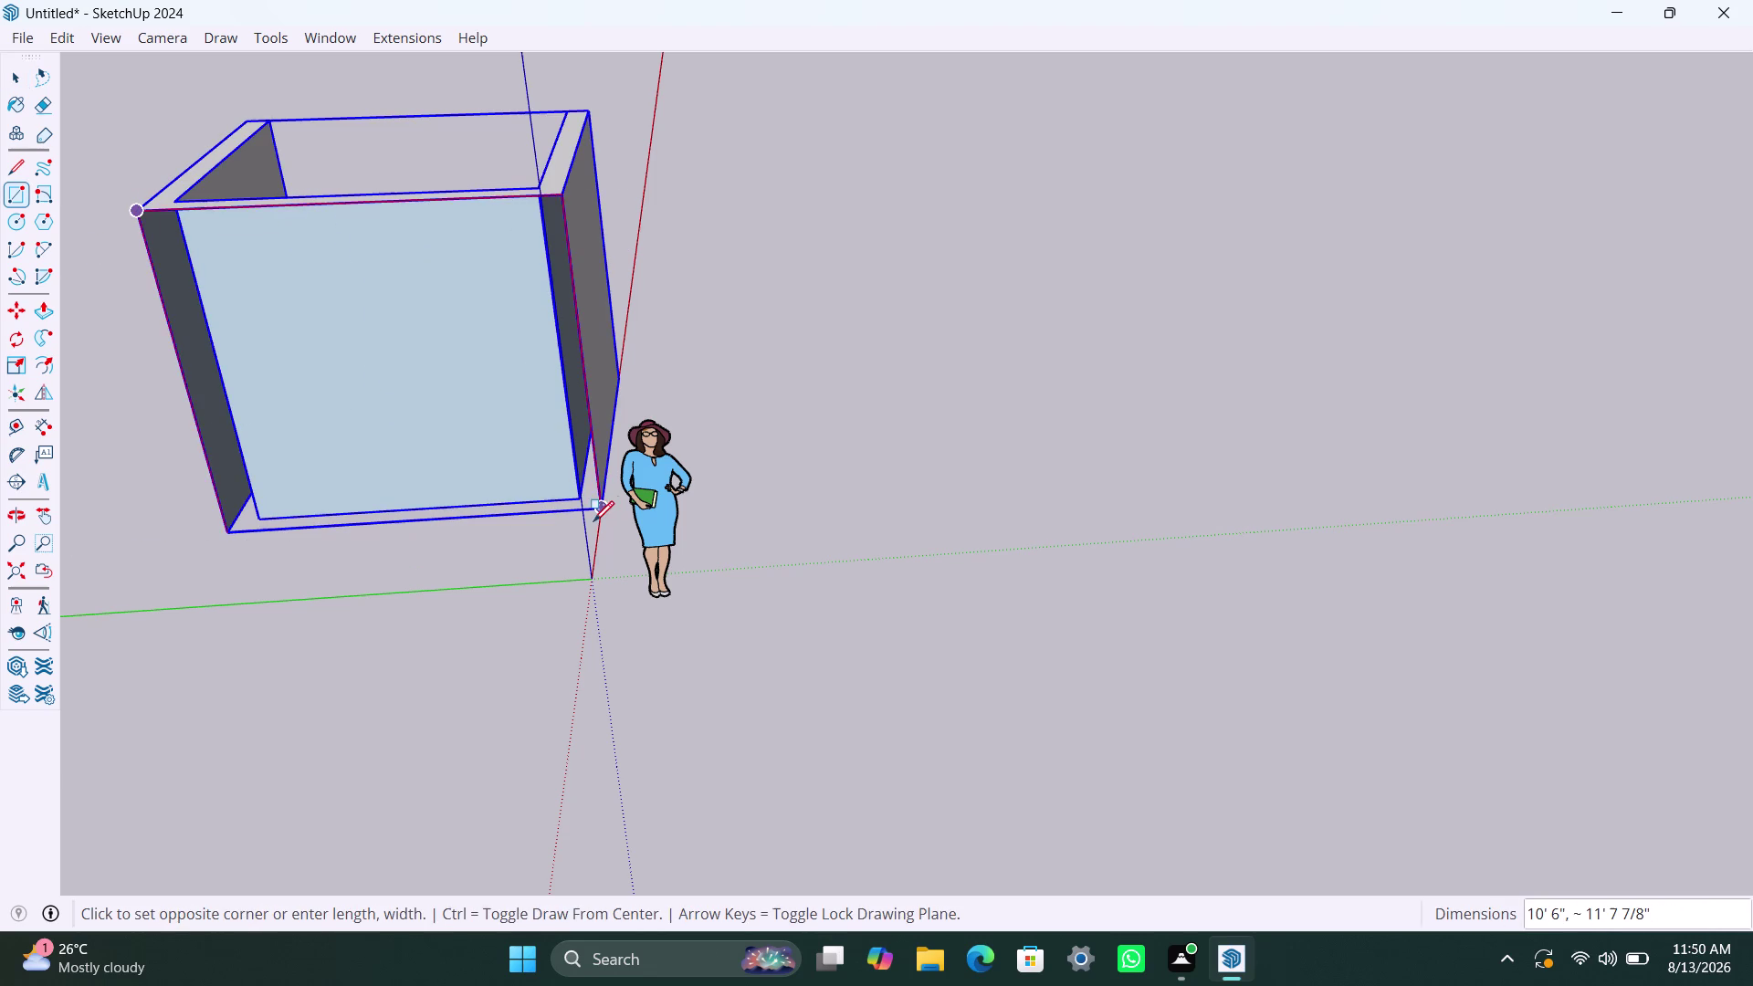
click(602, 512)
key(space)
click(403, 571)
scroll(down, 3)
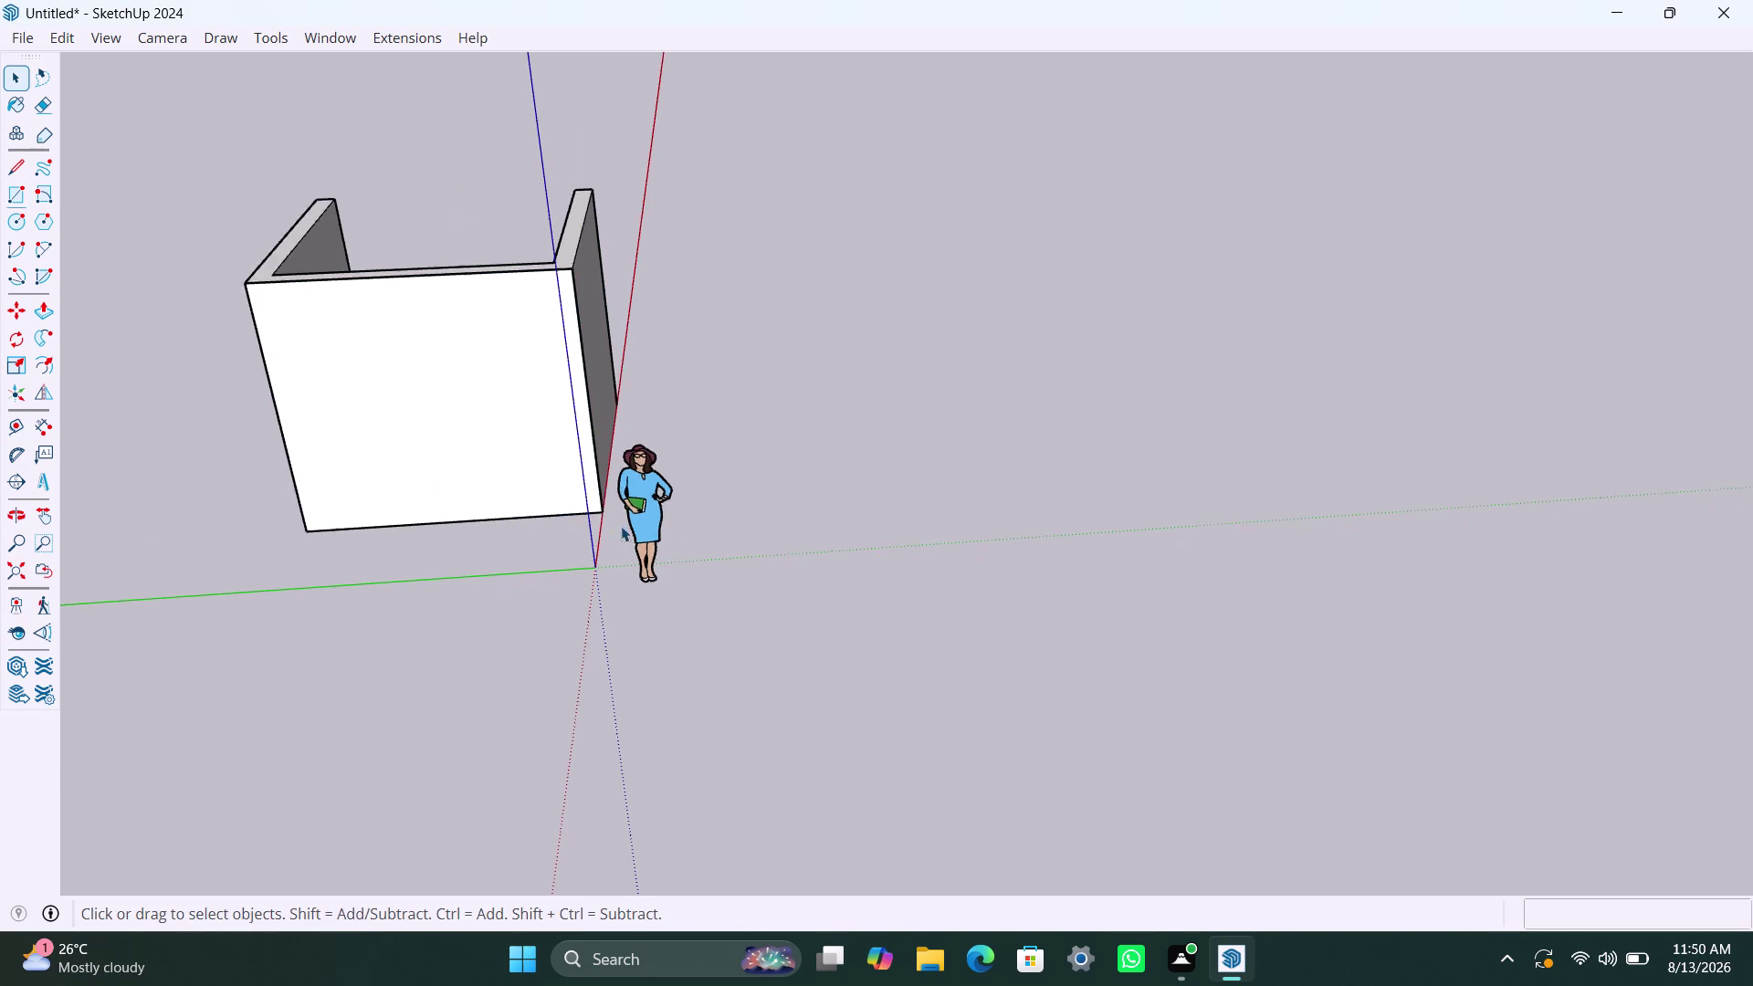
middle_drag(794, 486, 169, 486)
scroll(down, 3)
middle_drag(850, 580, 480, 600)
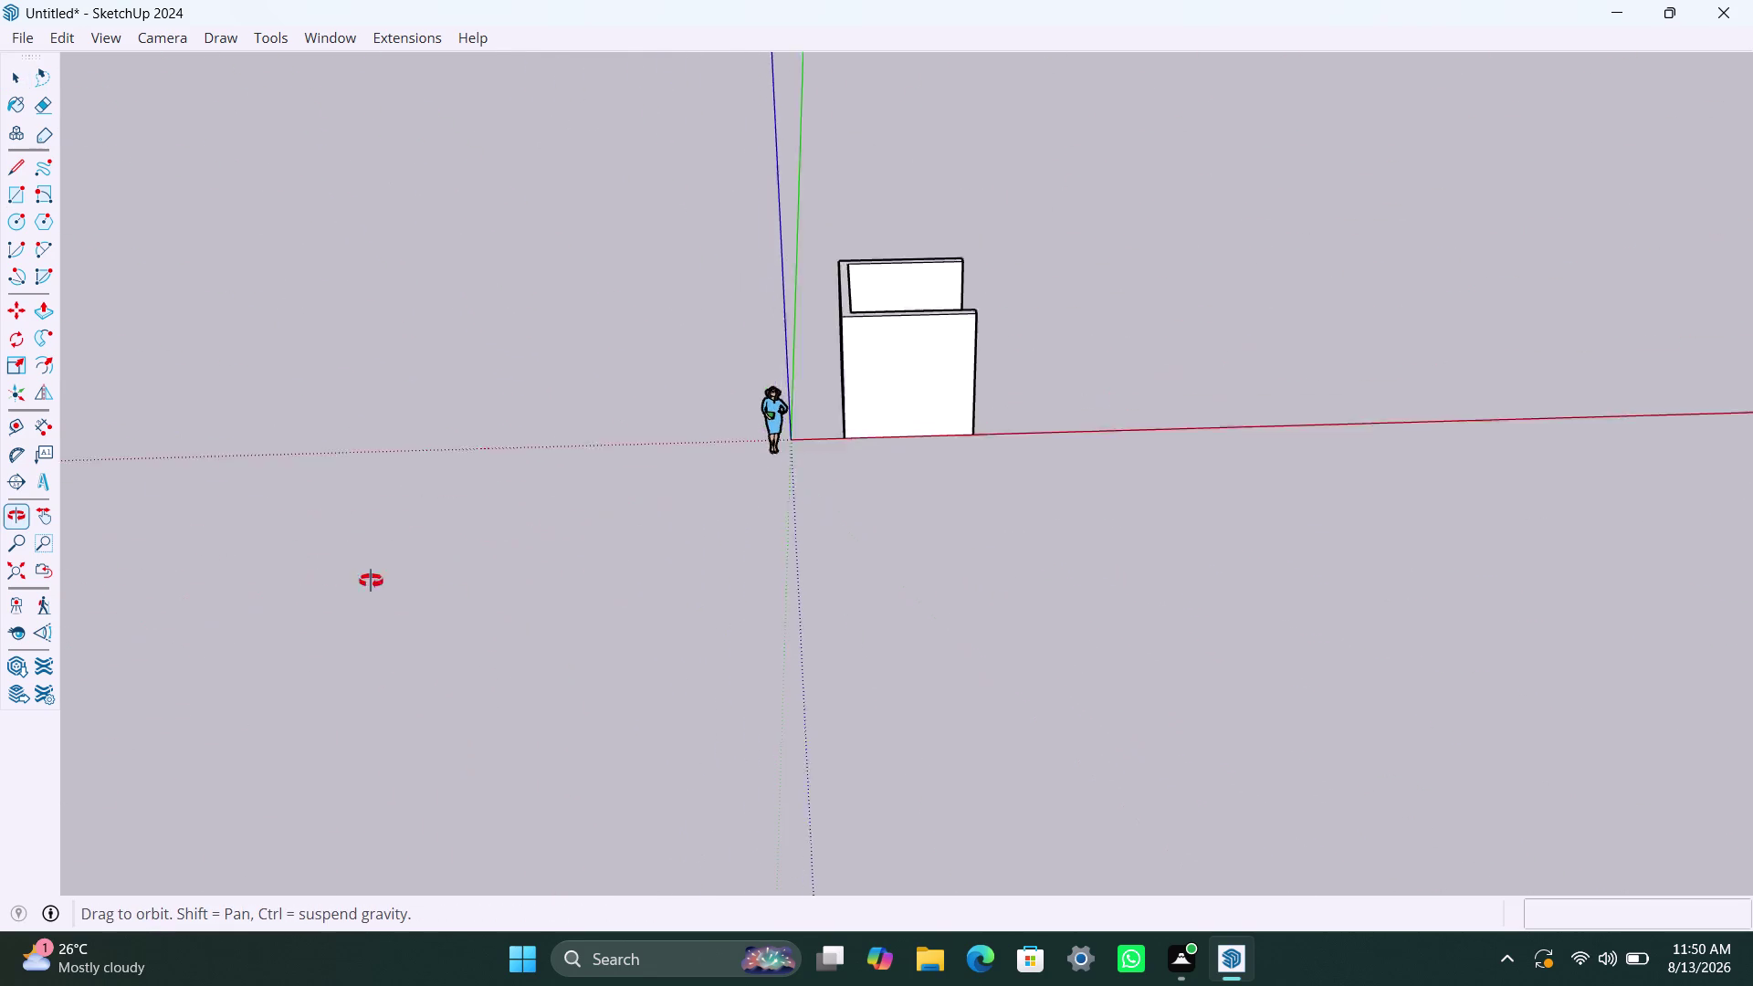
Look down onto the floor and select the sideboard's end block.
middle_drag(481, 601, 110, 481)
scroll(up, 3)
scroll(up, 3)
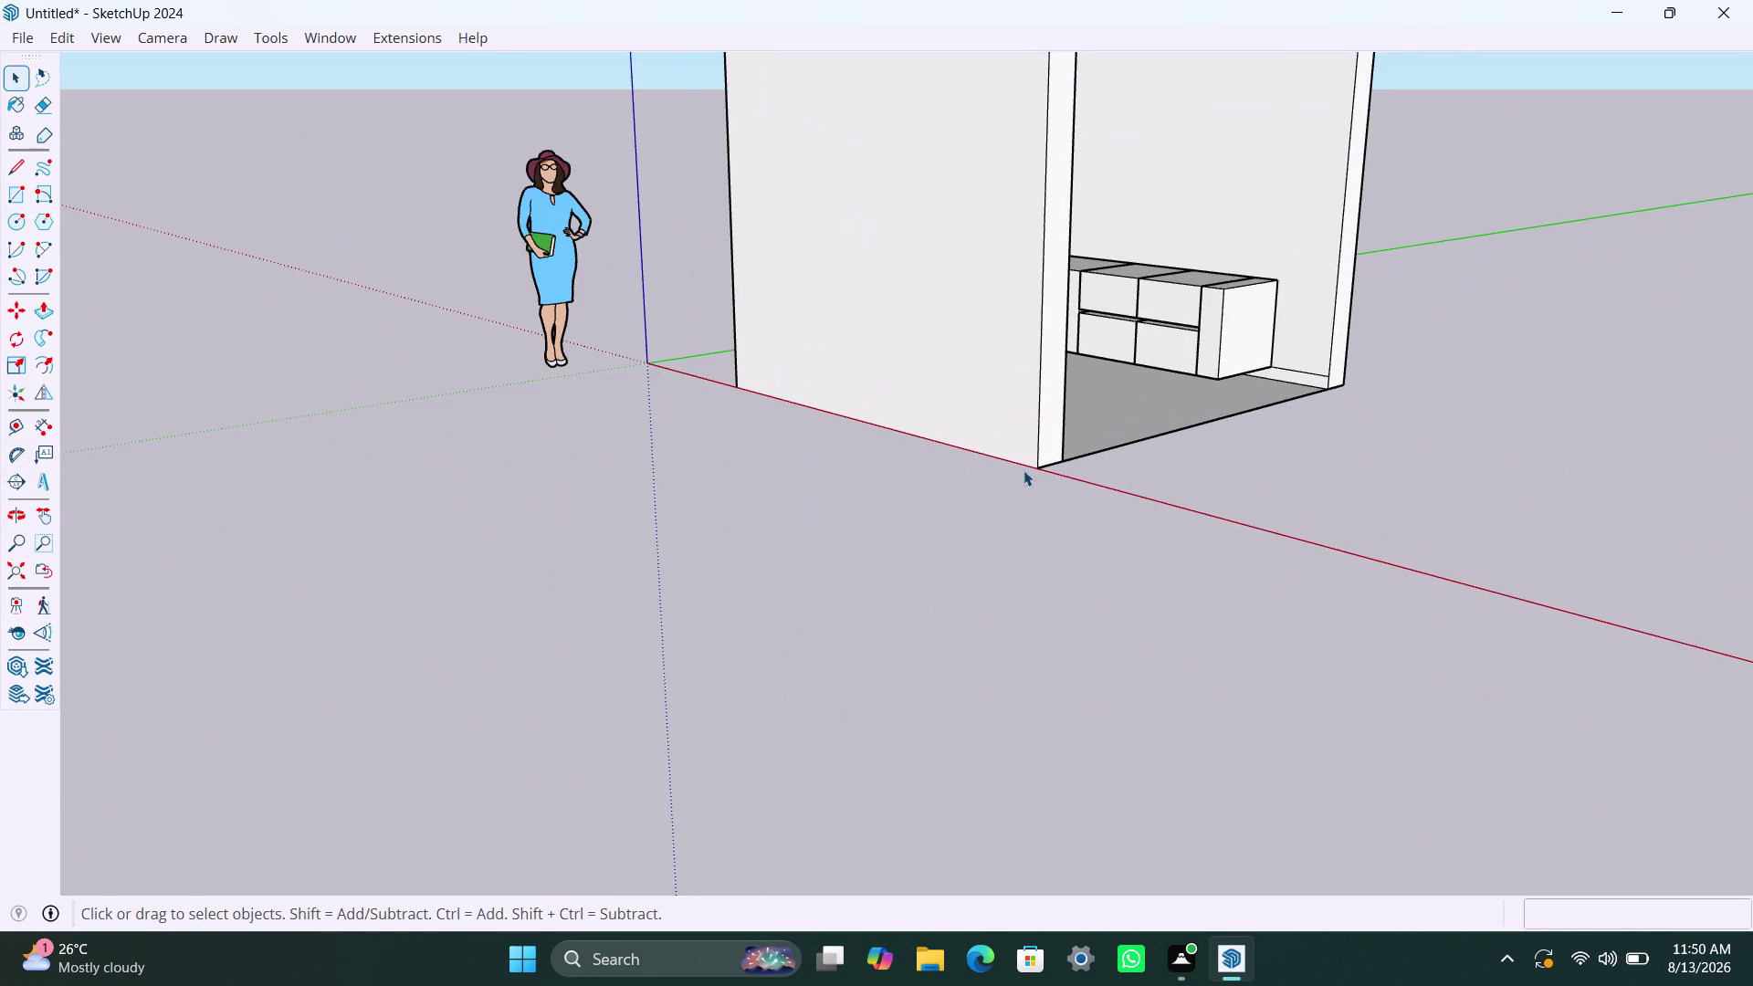
scroll(up, 3)
scroll(up, 3)
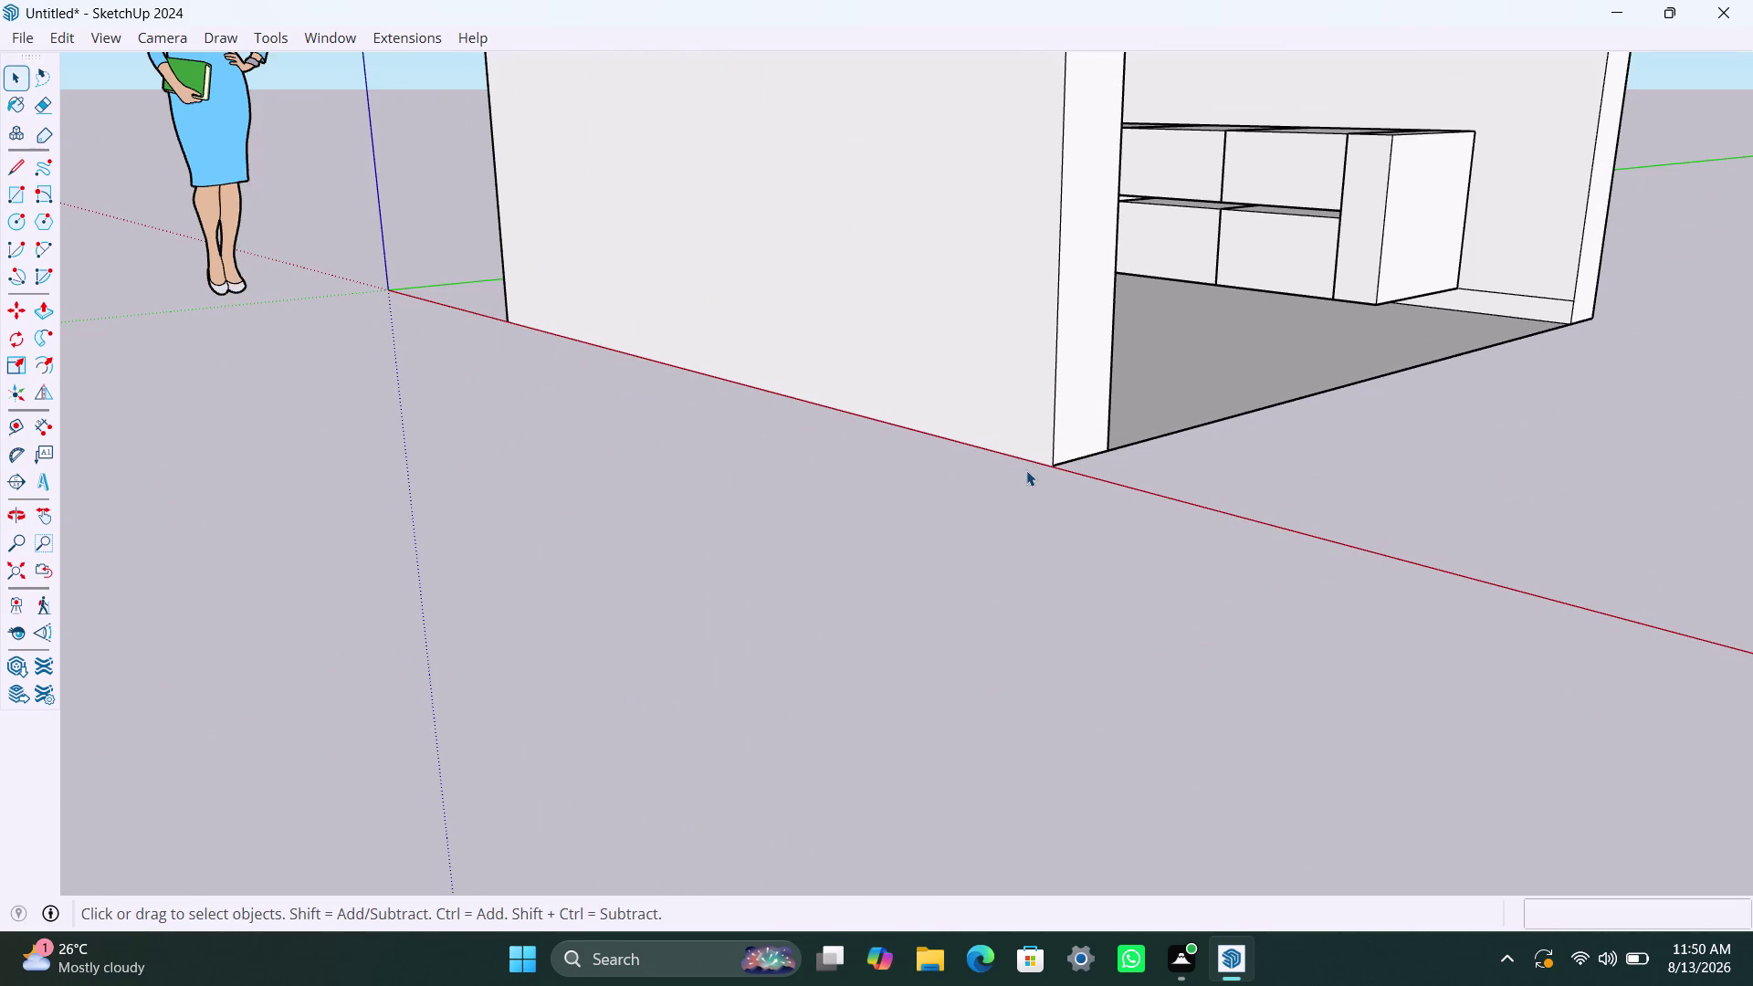
key(l)
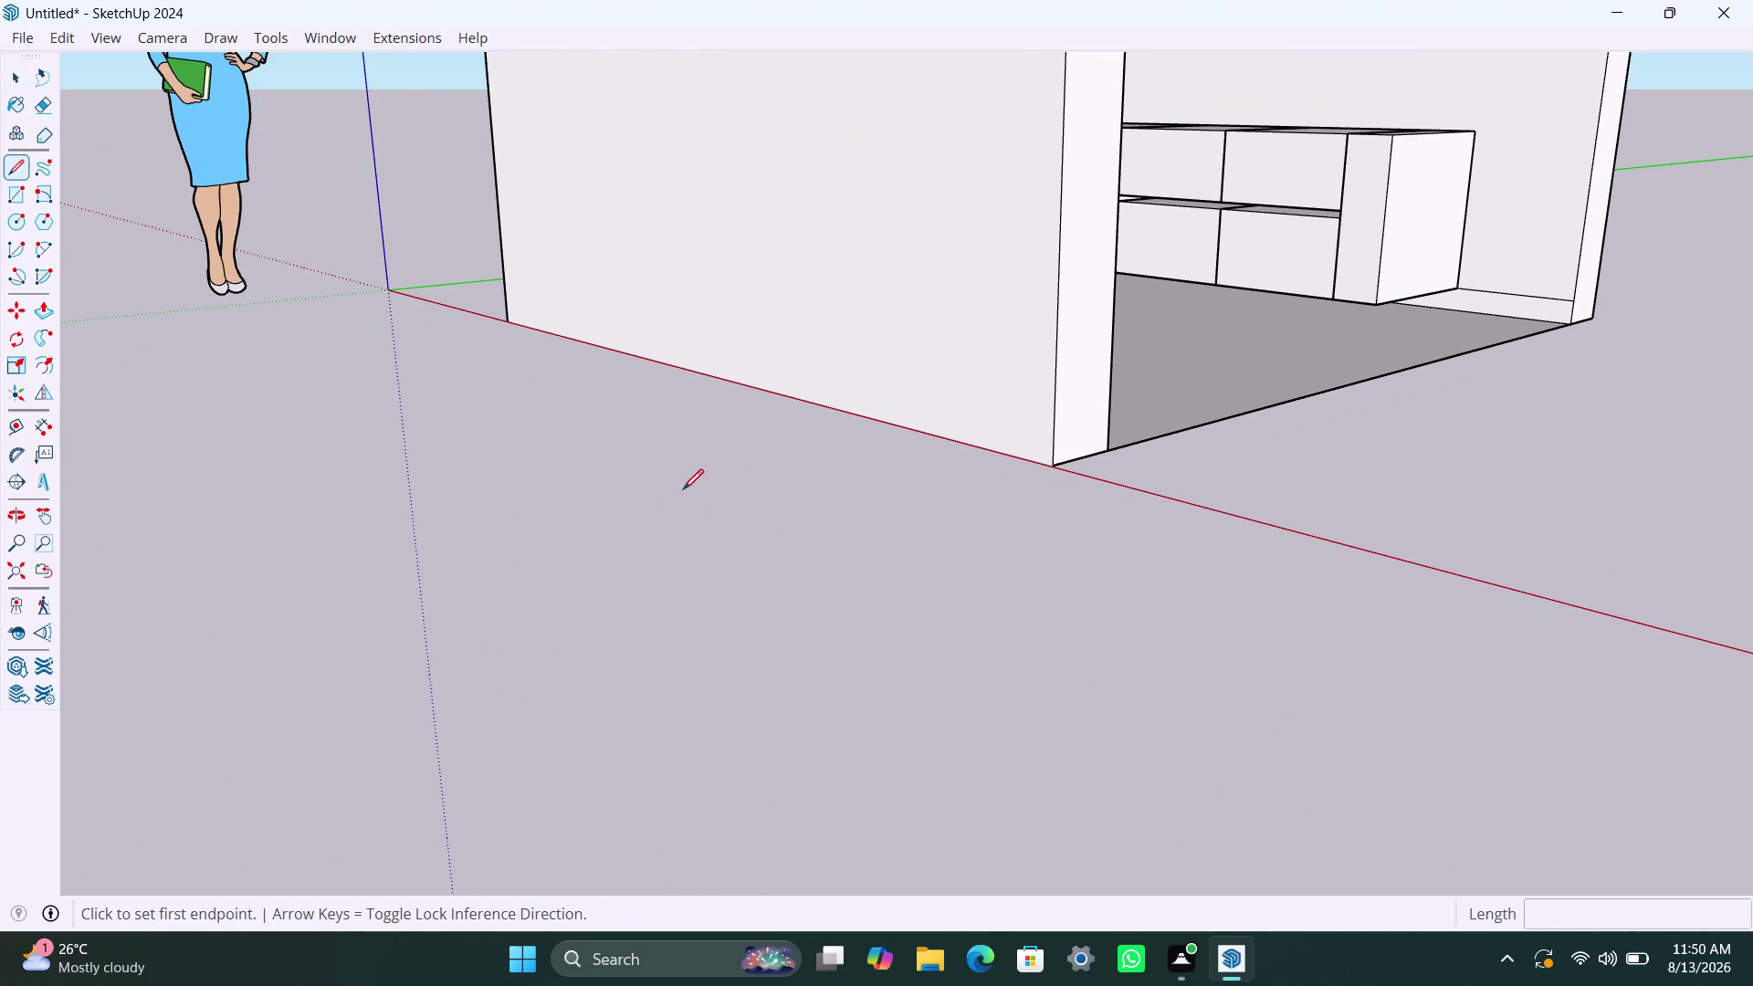
key(Escape)
key(space)
scroll(down, 3)
middle_drag(812, 545, 496, 757)
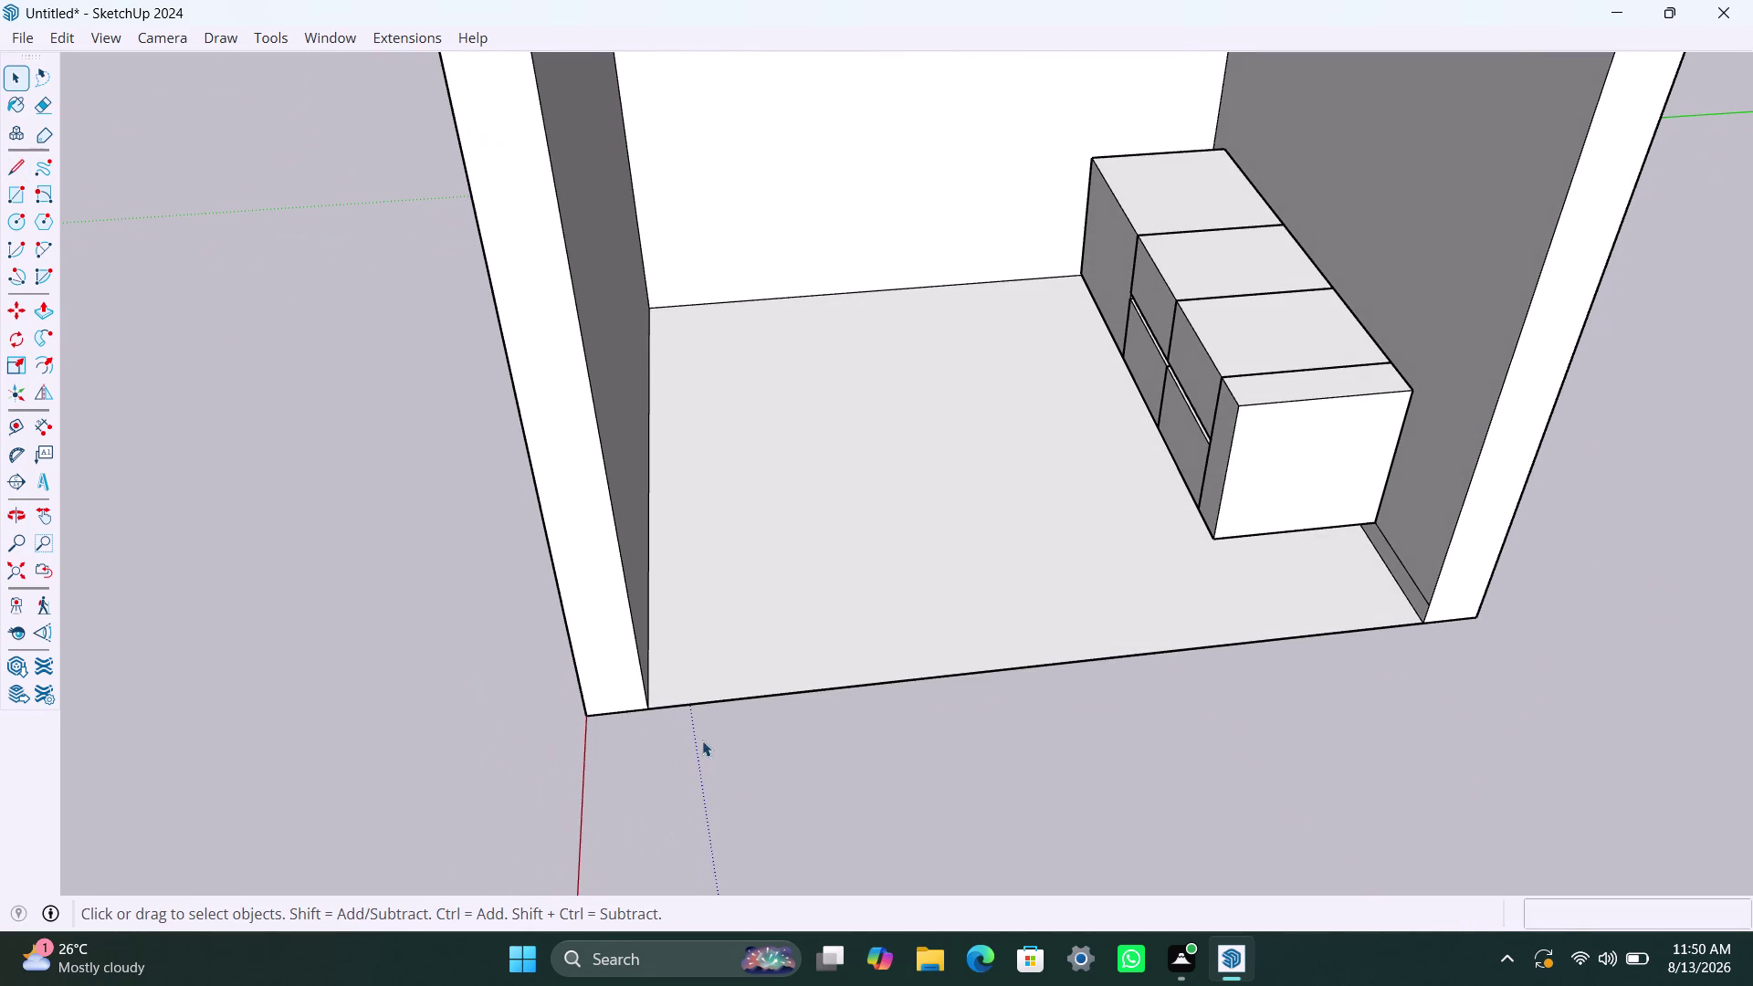
scroll(up, 3)
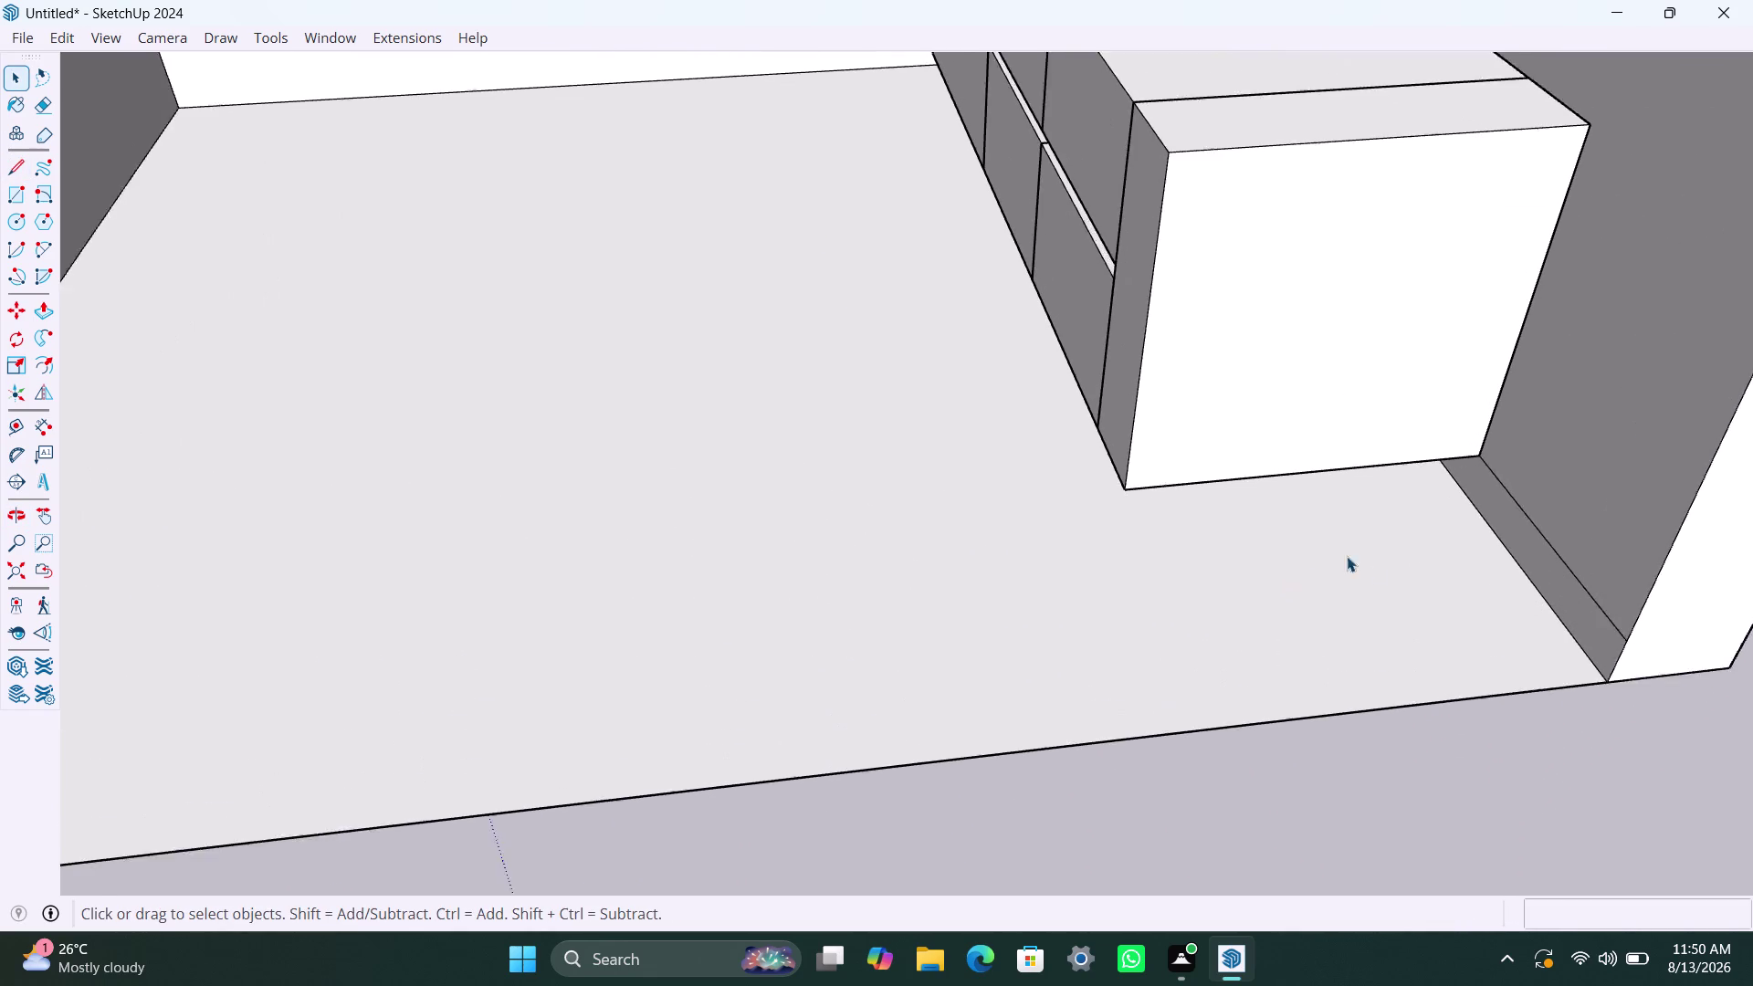
click(1556, 571)
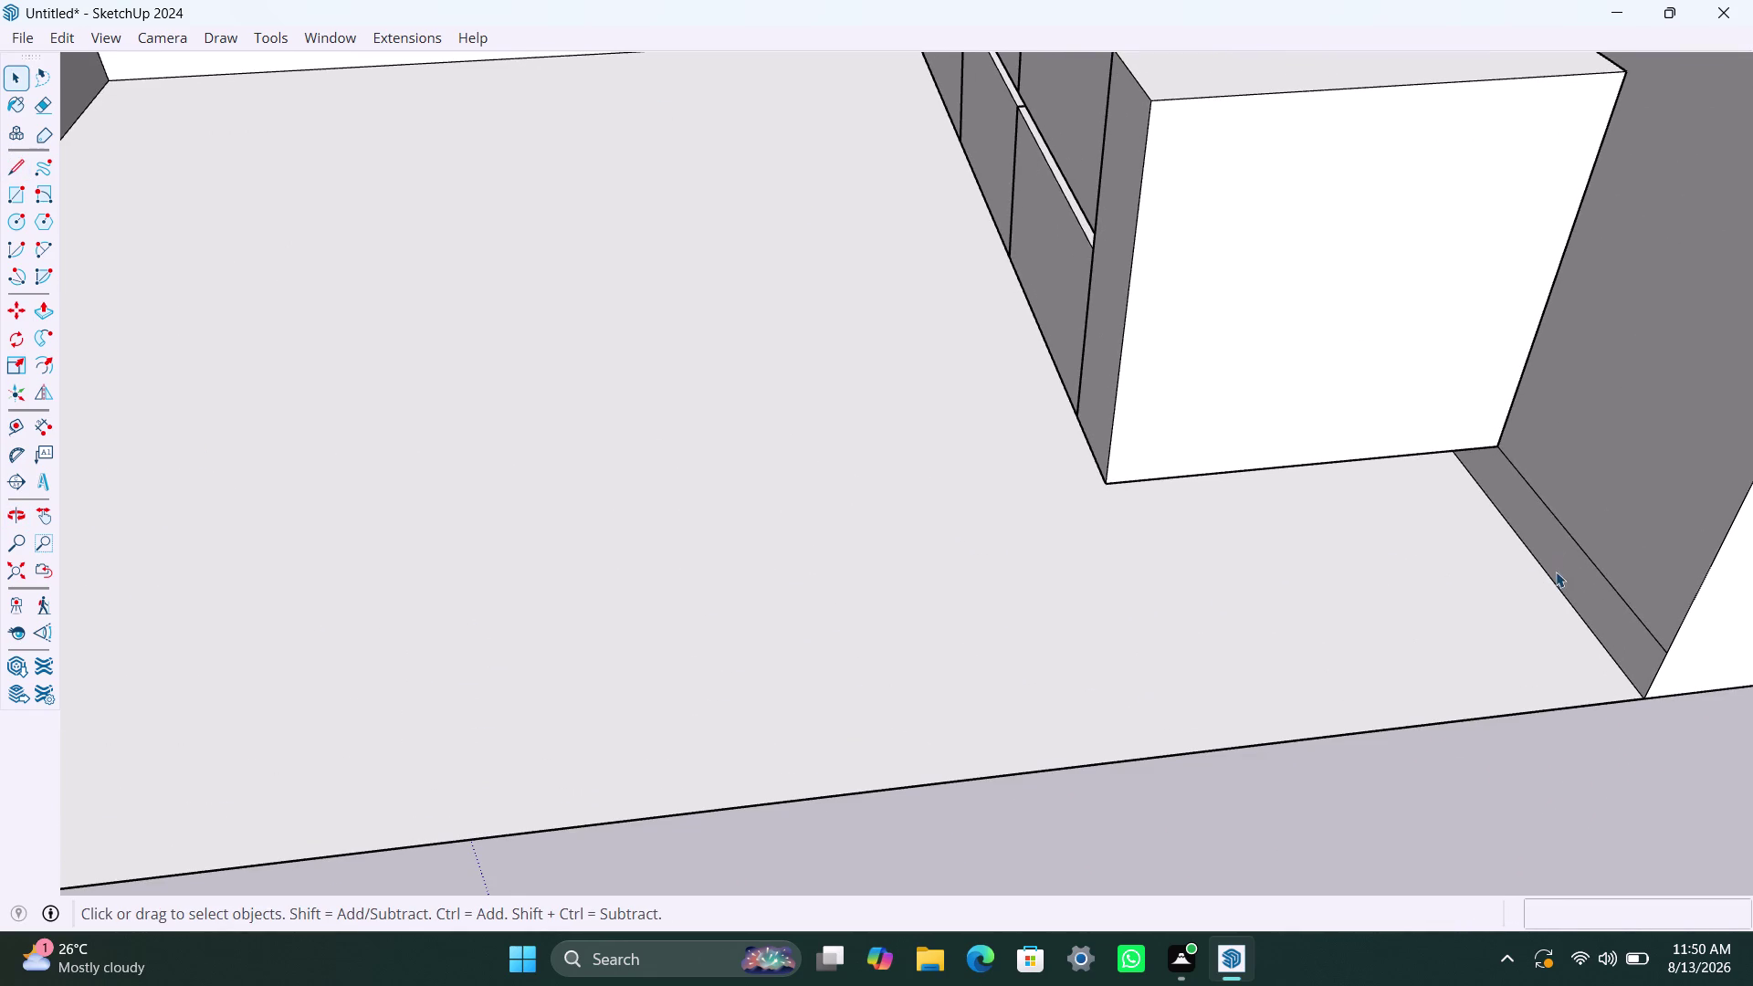
double_click(1573, 586)
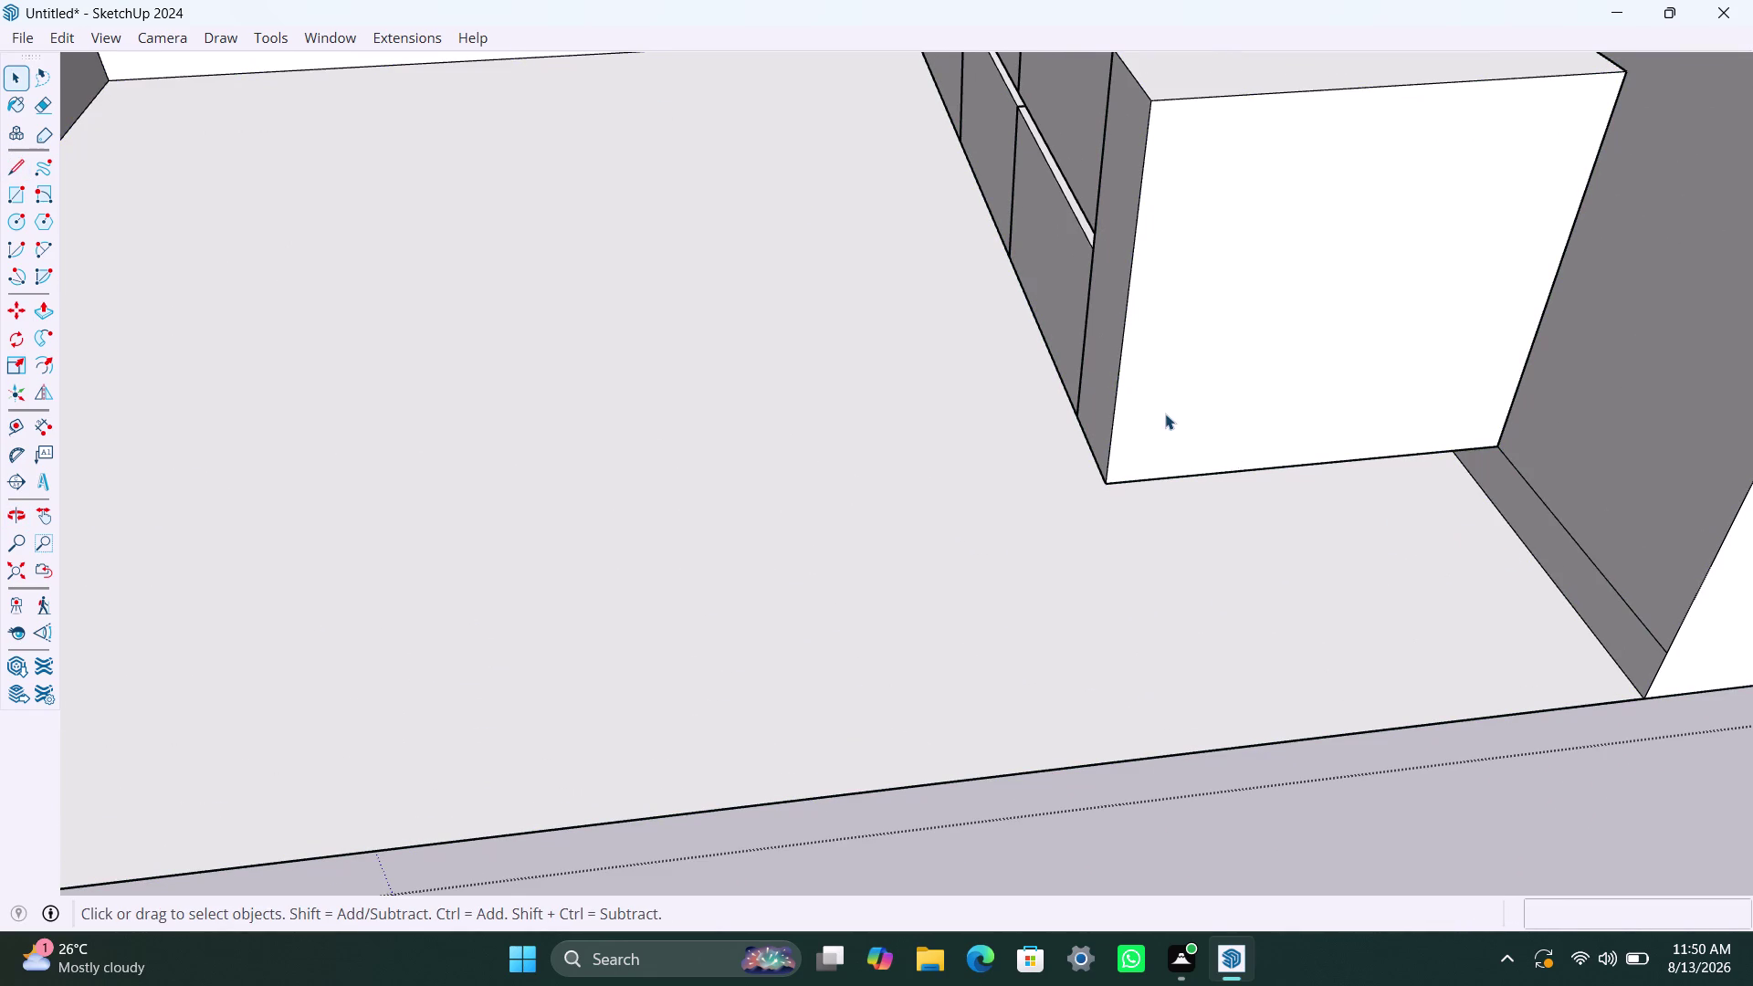
triple_click(1165, 413)
double_click(1164, 414)
scroll(down, 3)
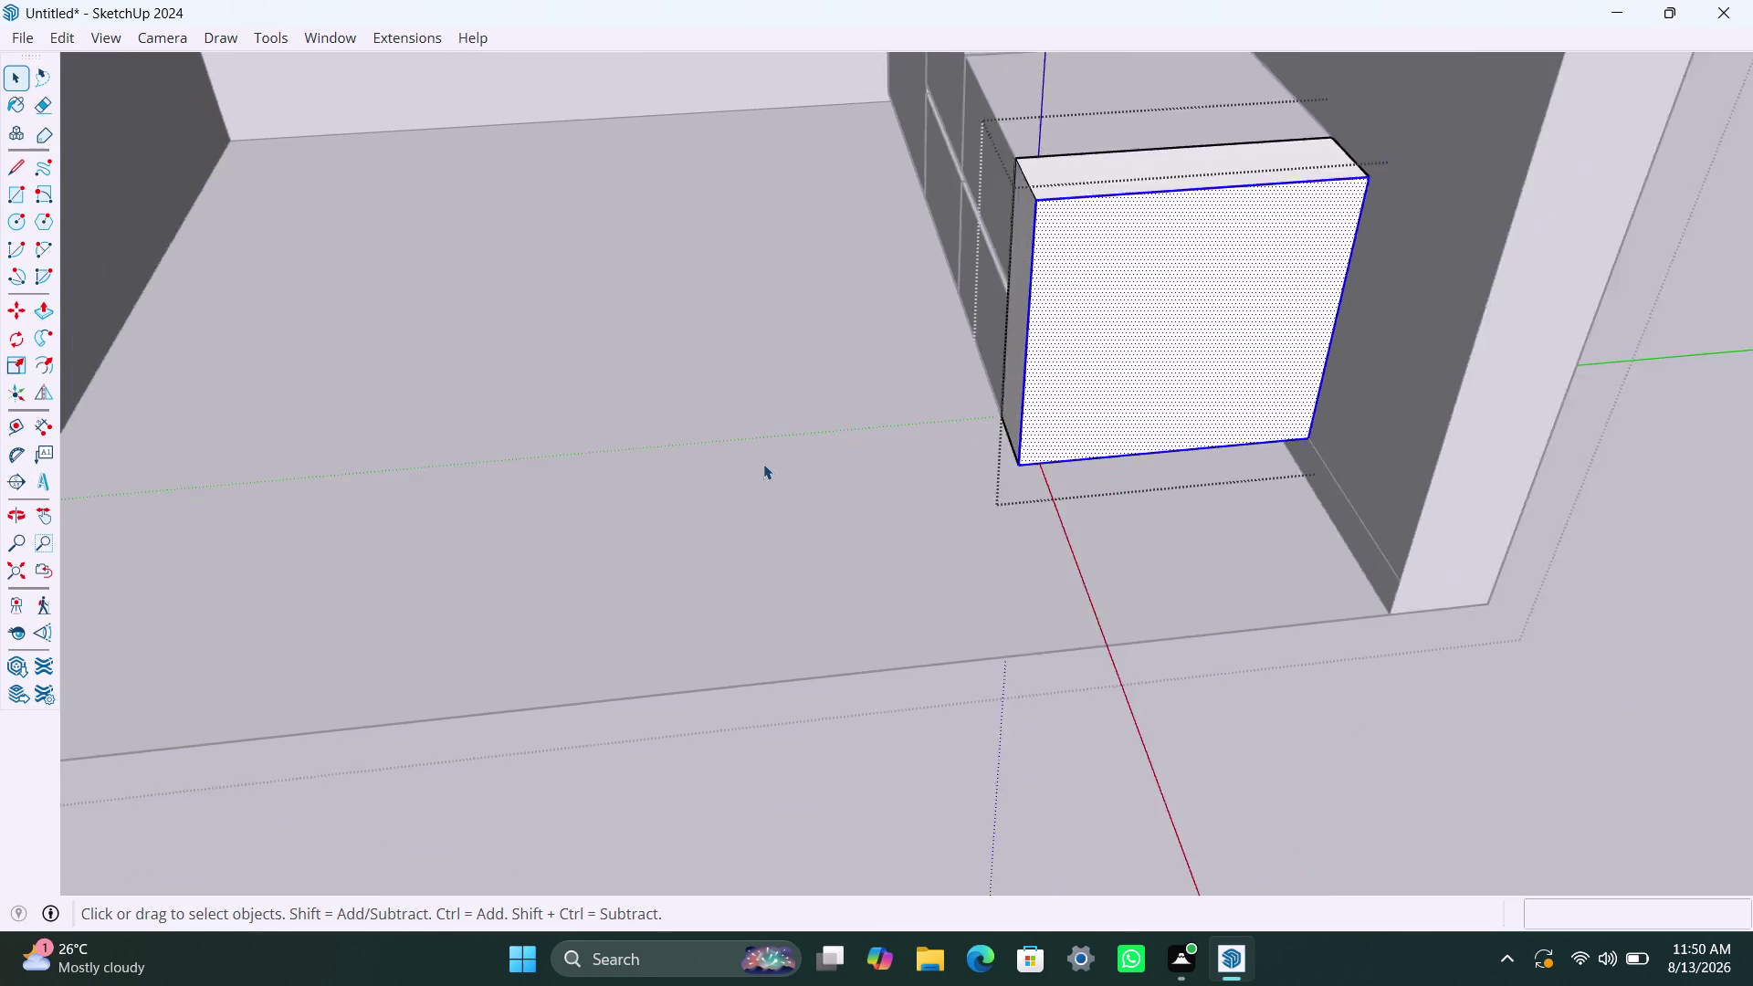
middle_drag(764, 482, 762, 577)
click(1303, 843)
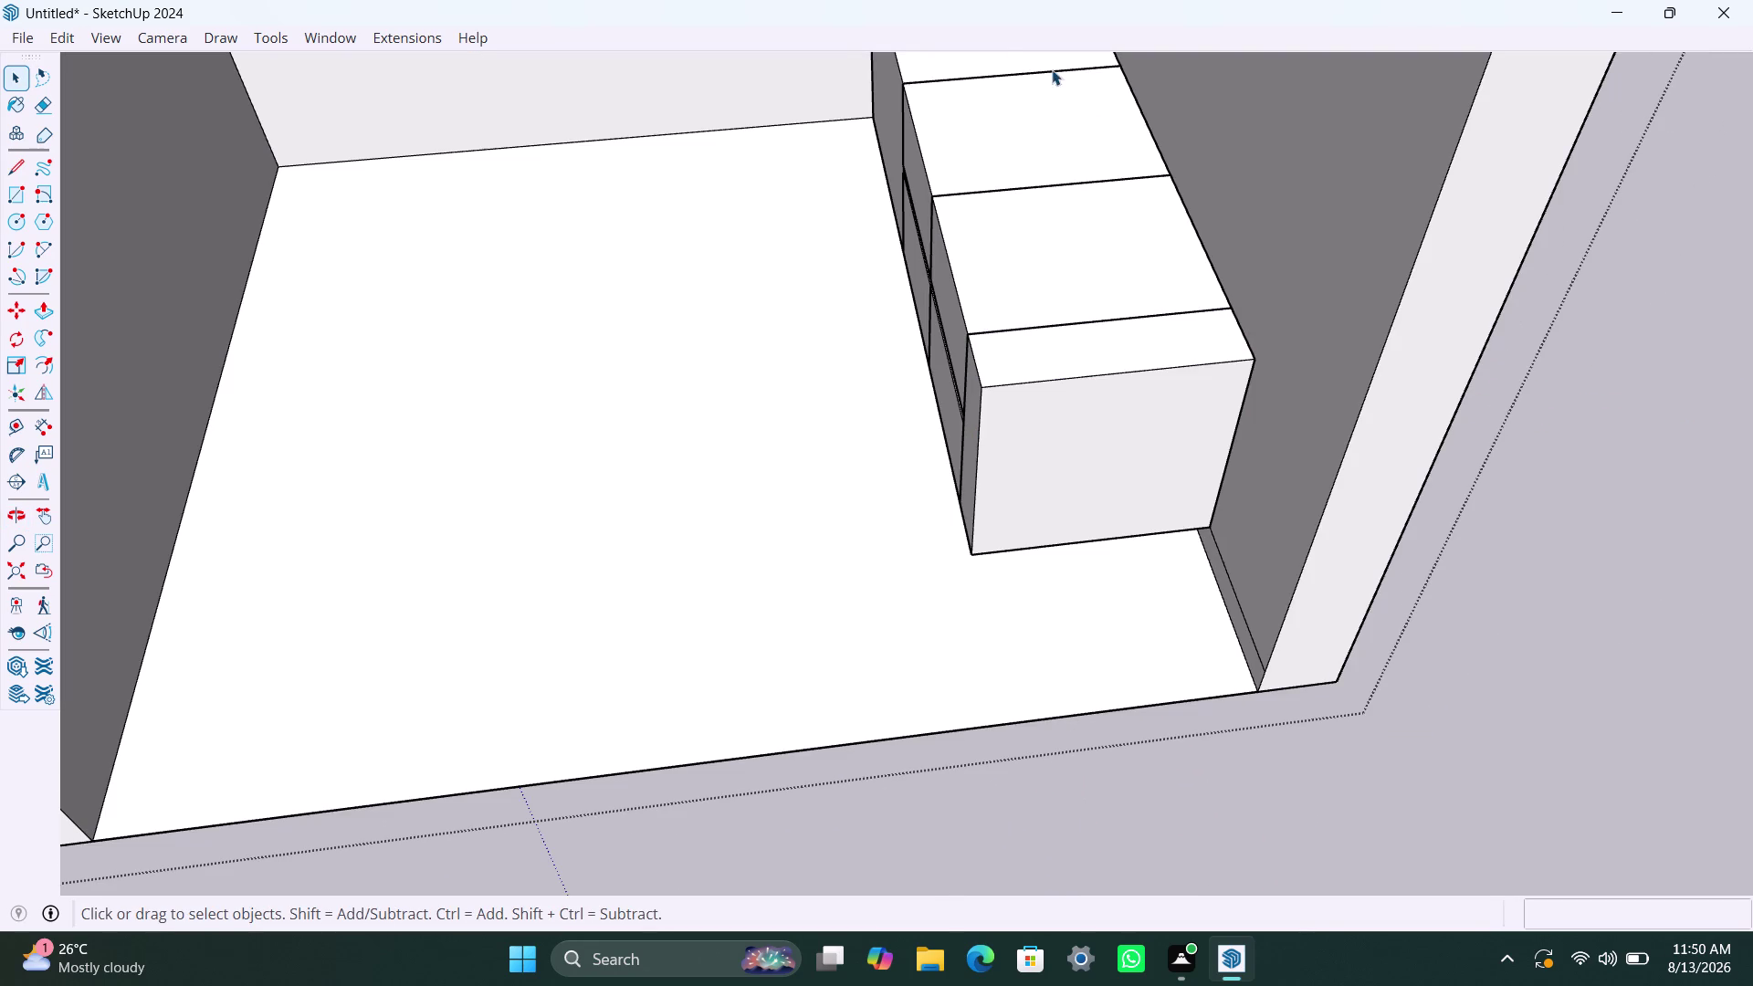
Select all the sideboard boxes, including the front box.
click(983, 60)
click(986, 173)
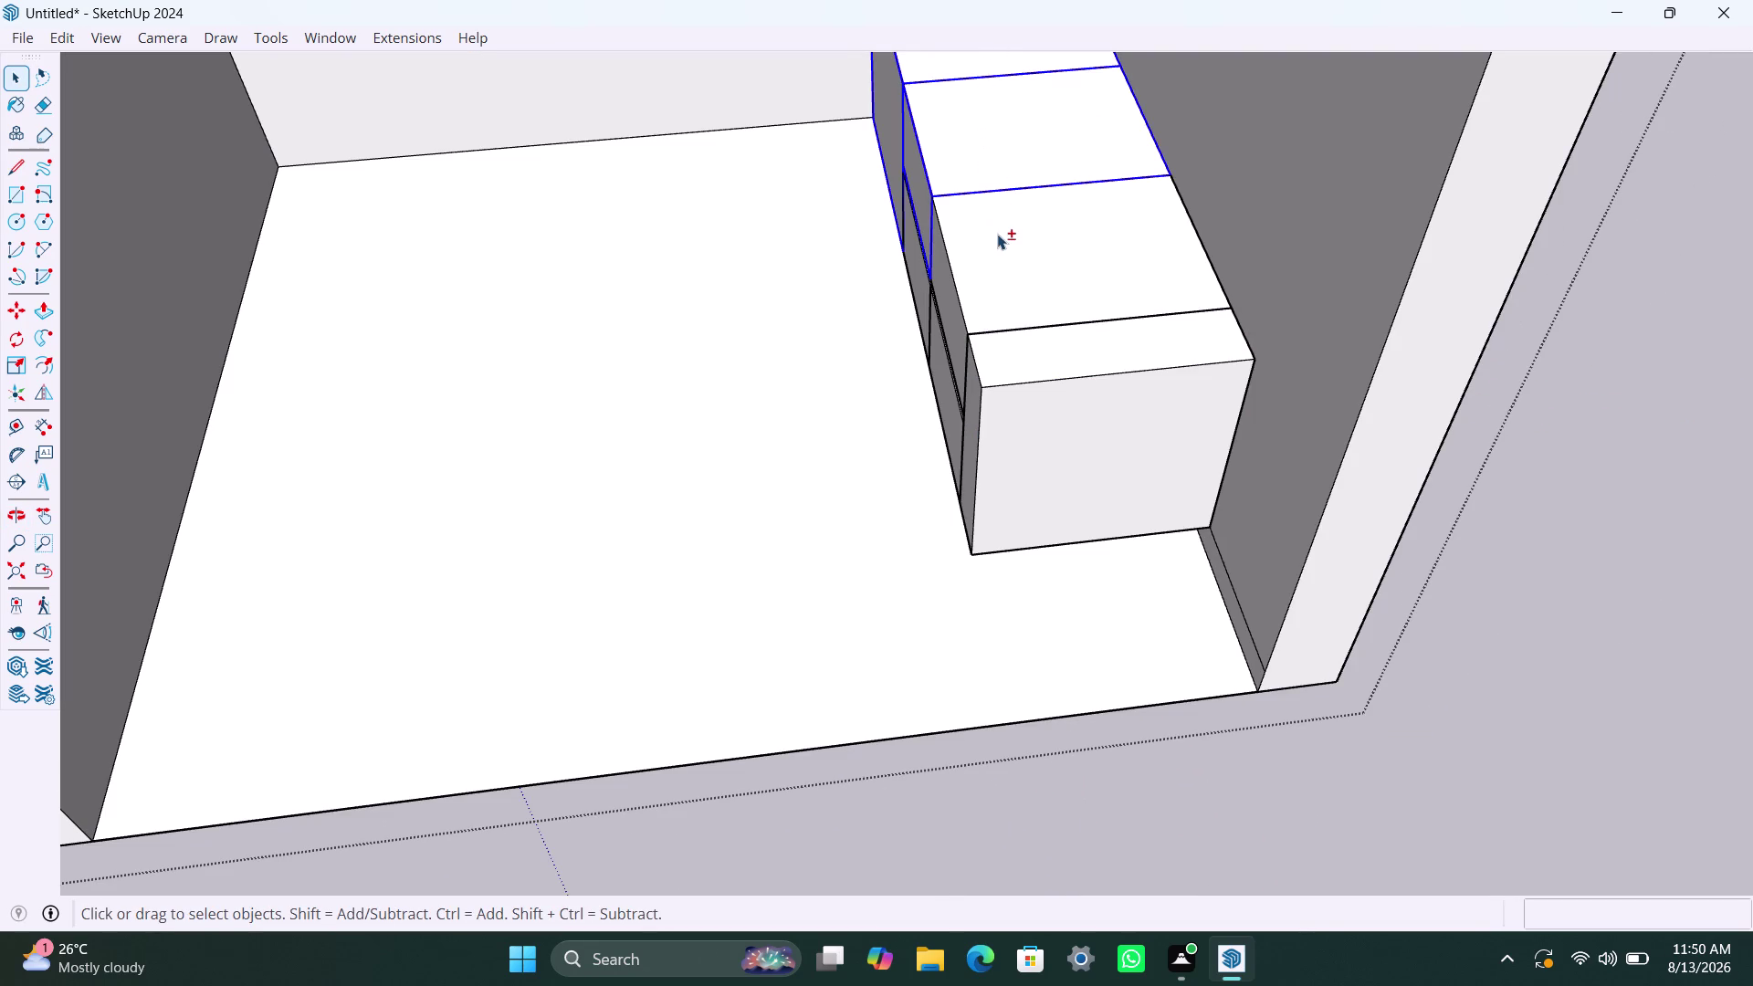
click(998, 238)
click(915, 272)
click(934, 358)
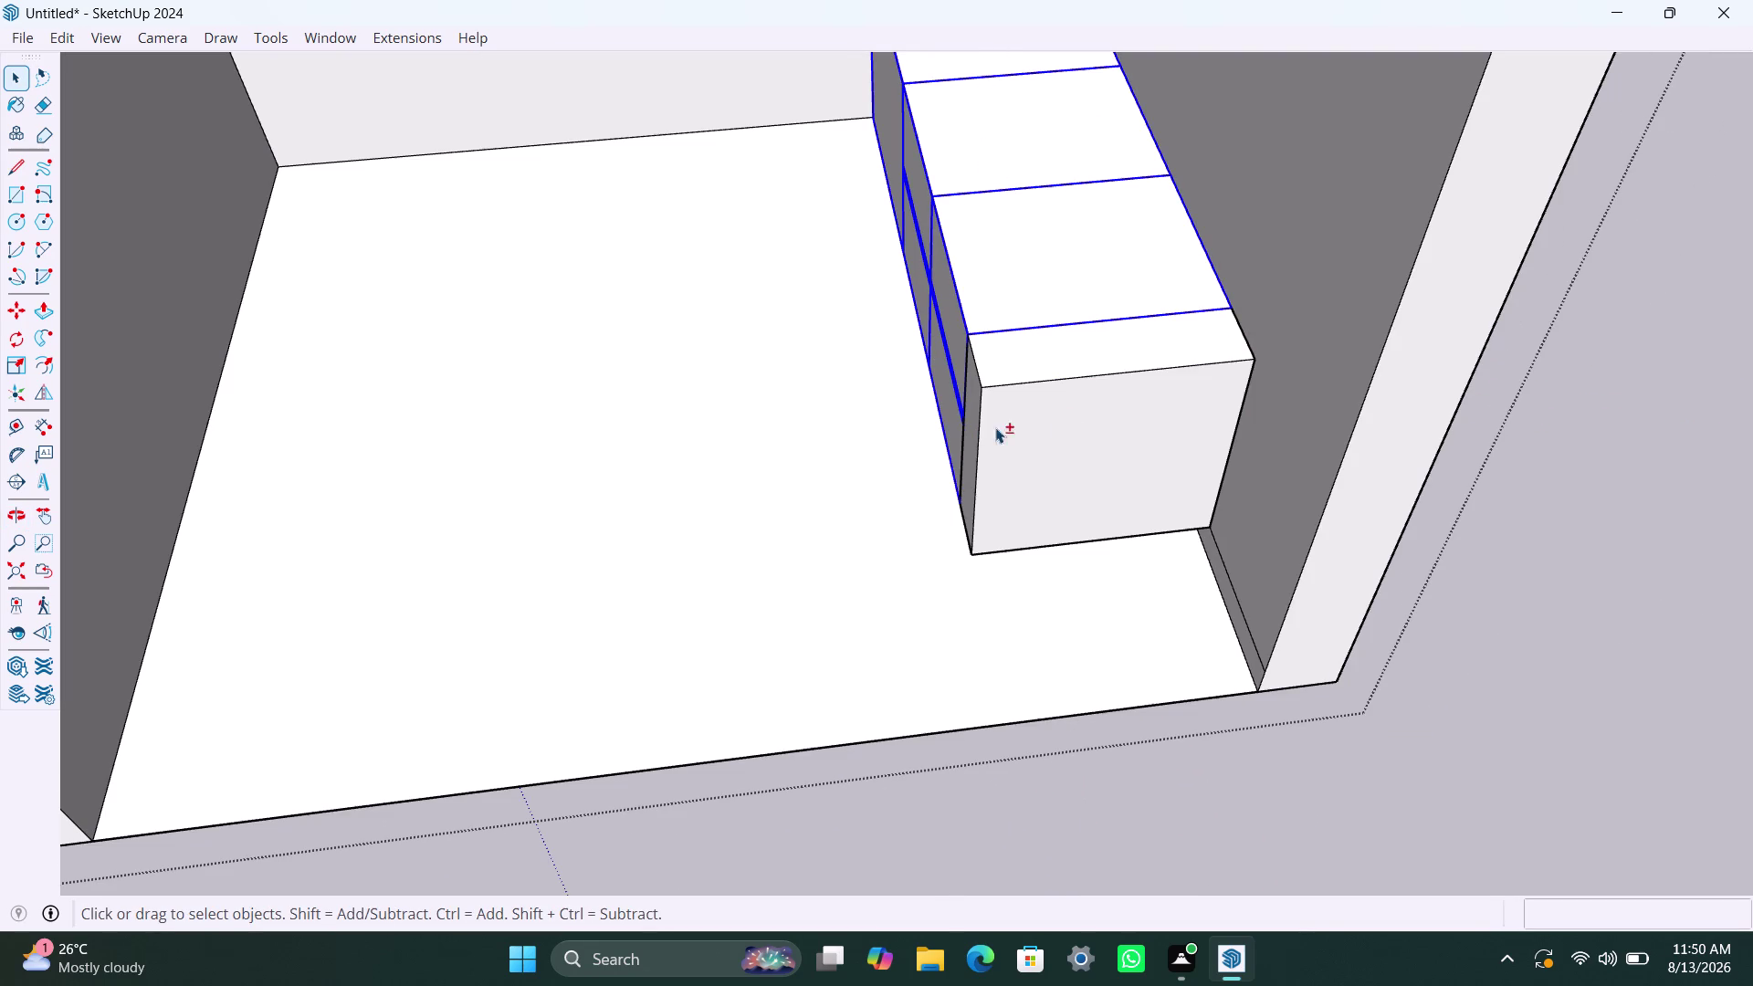
click(1080, 362)
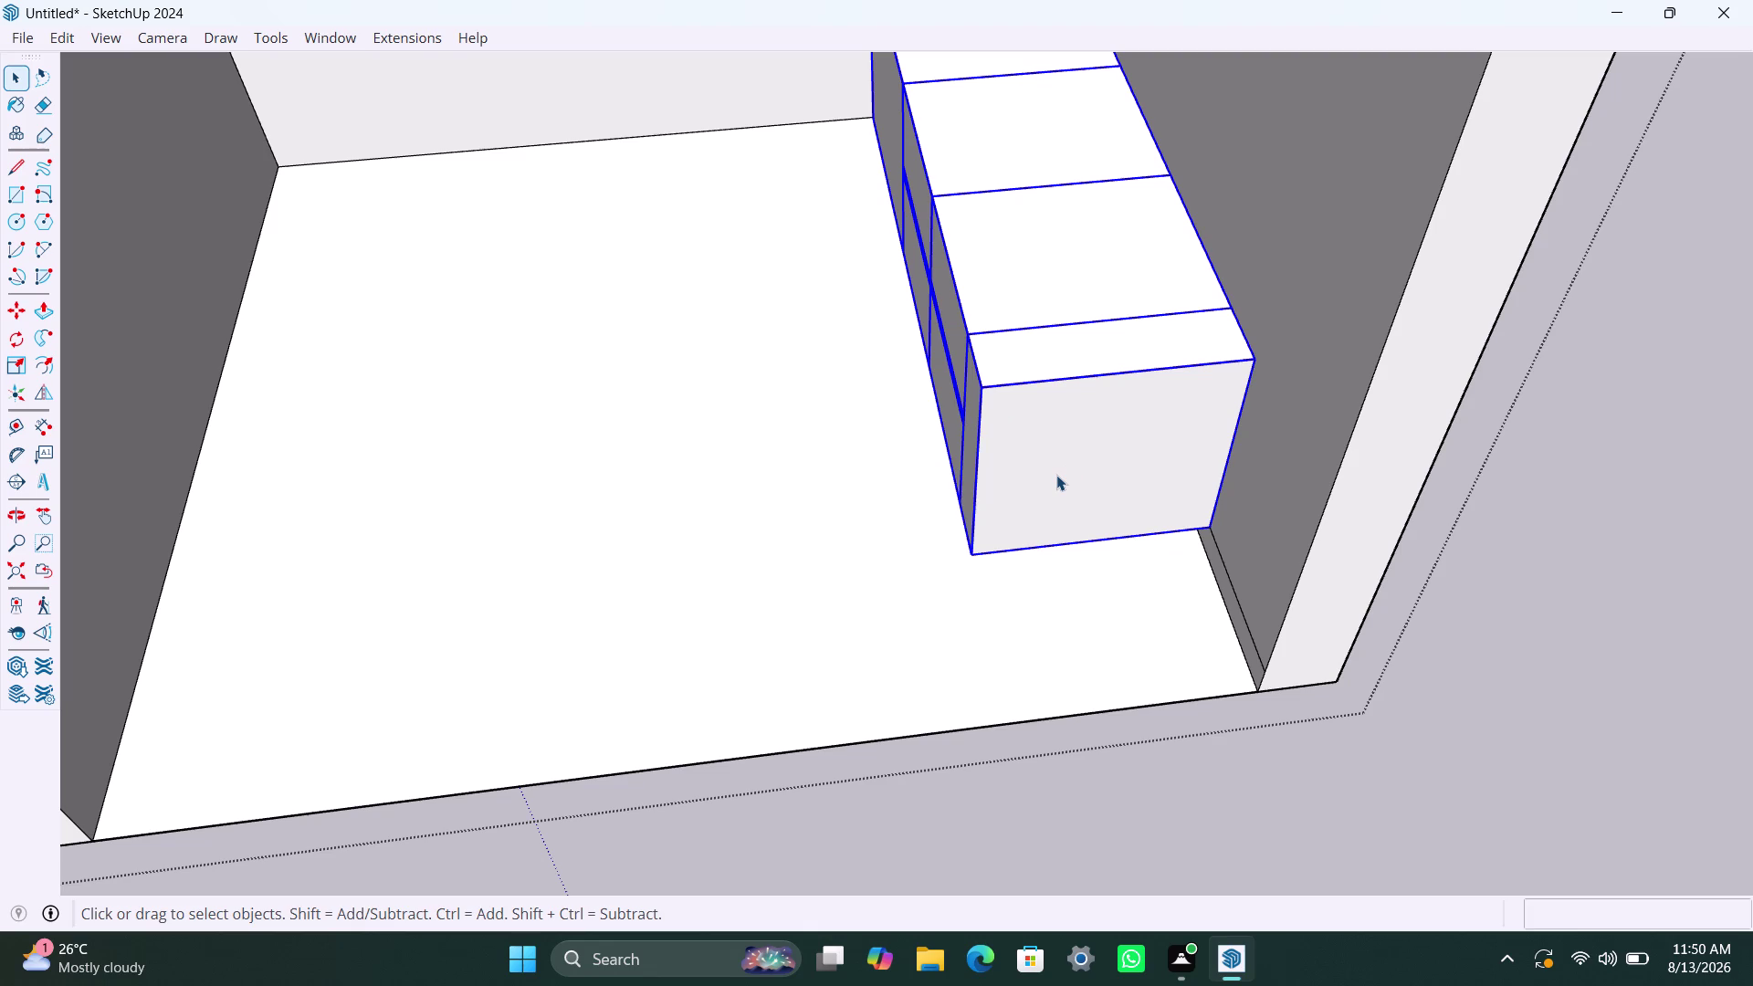
Move the selected sideboard across the floor against the left wall.
key(m)
click(1056, 475)
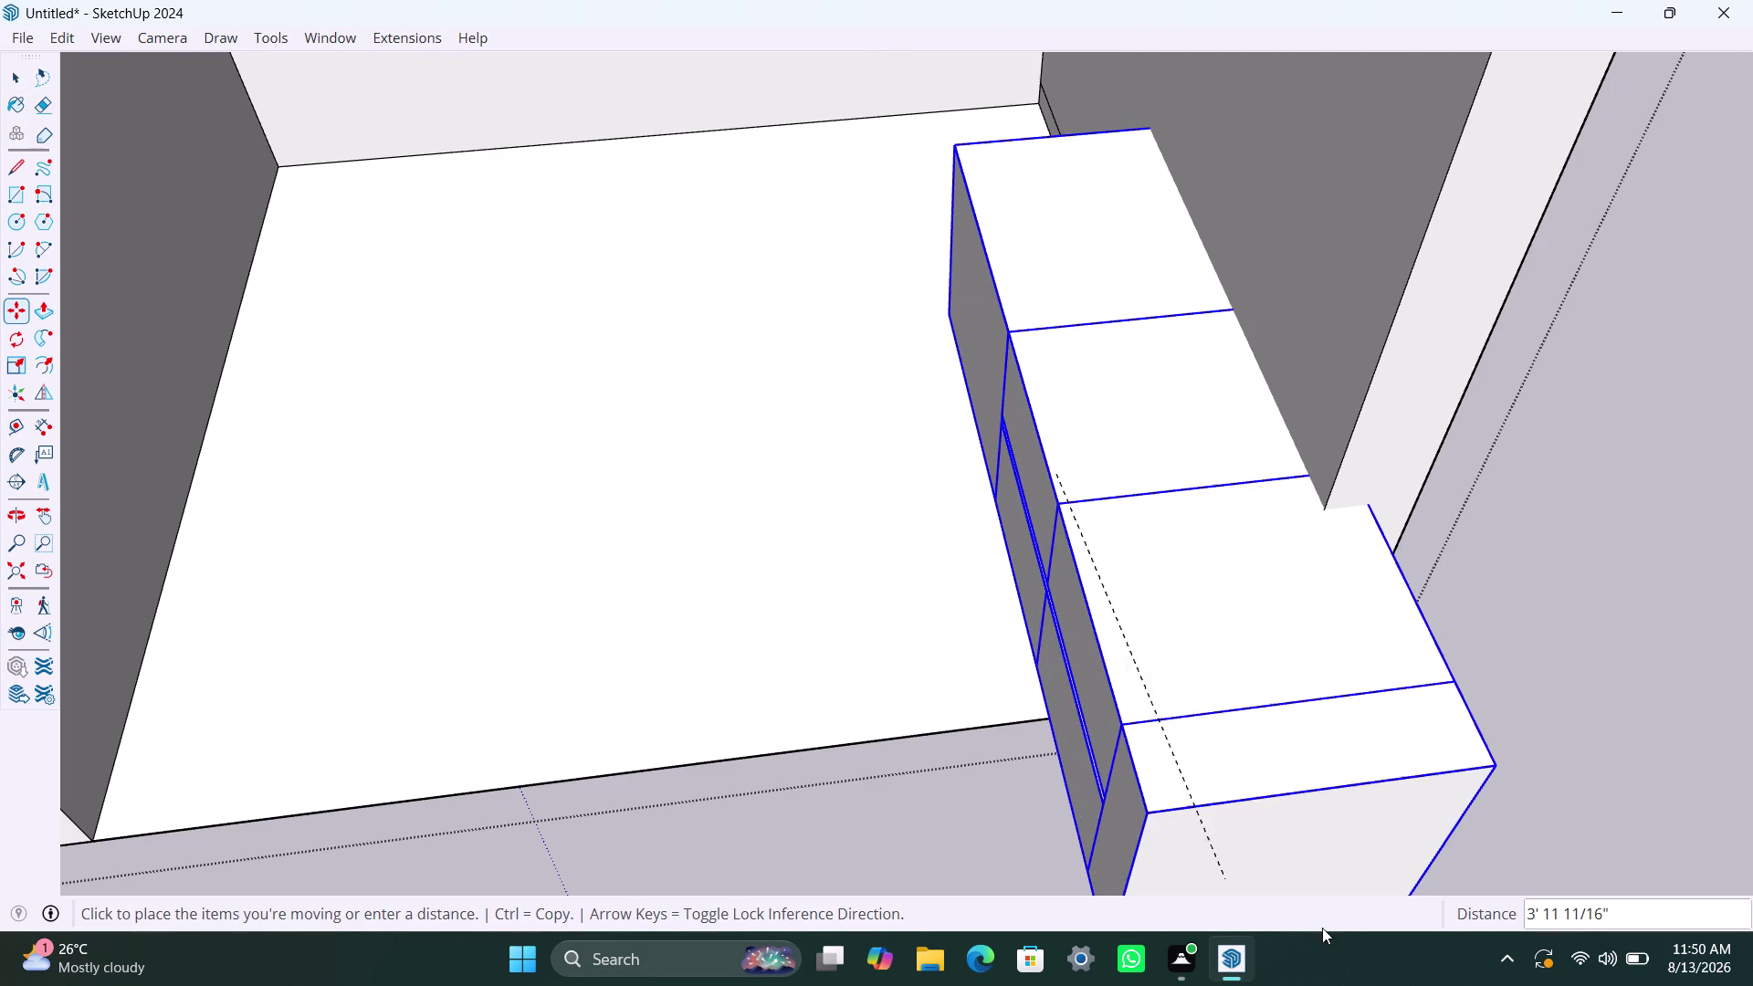
scroll(down, 3)
scroll(down, 3)
scroll(down, 3)
scroll(down, 3)
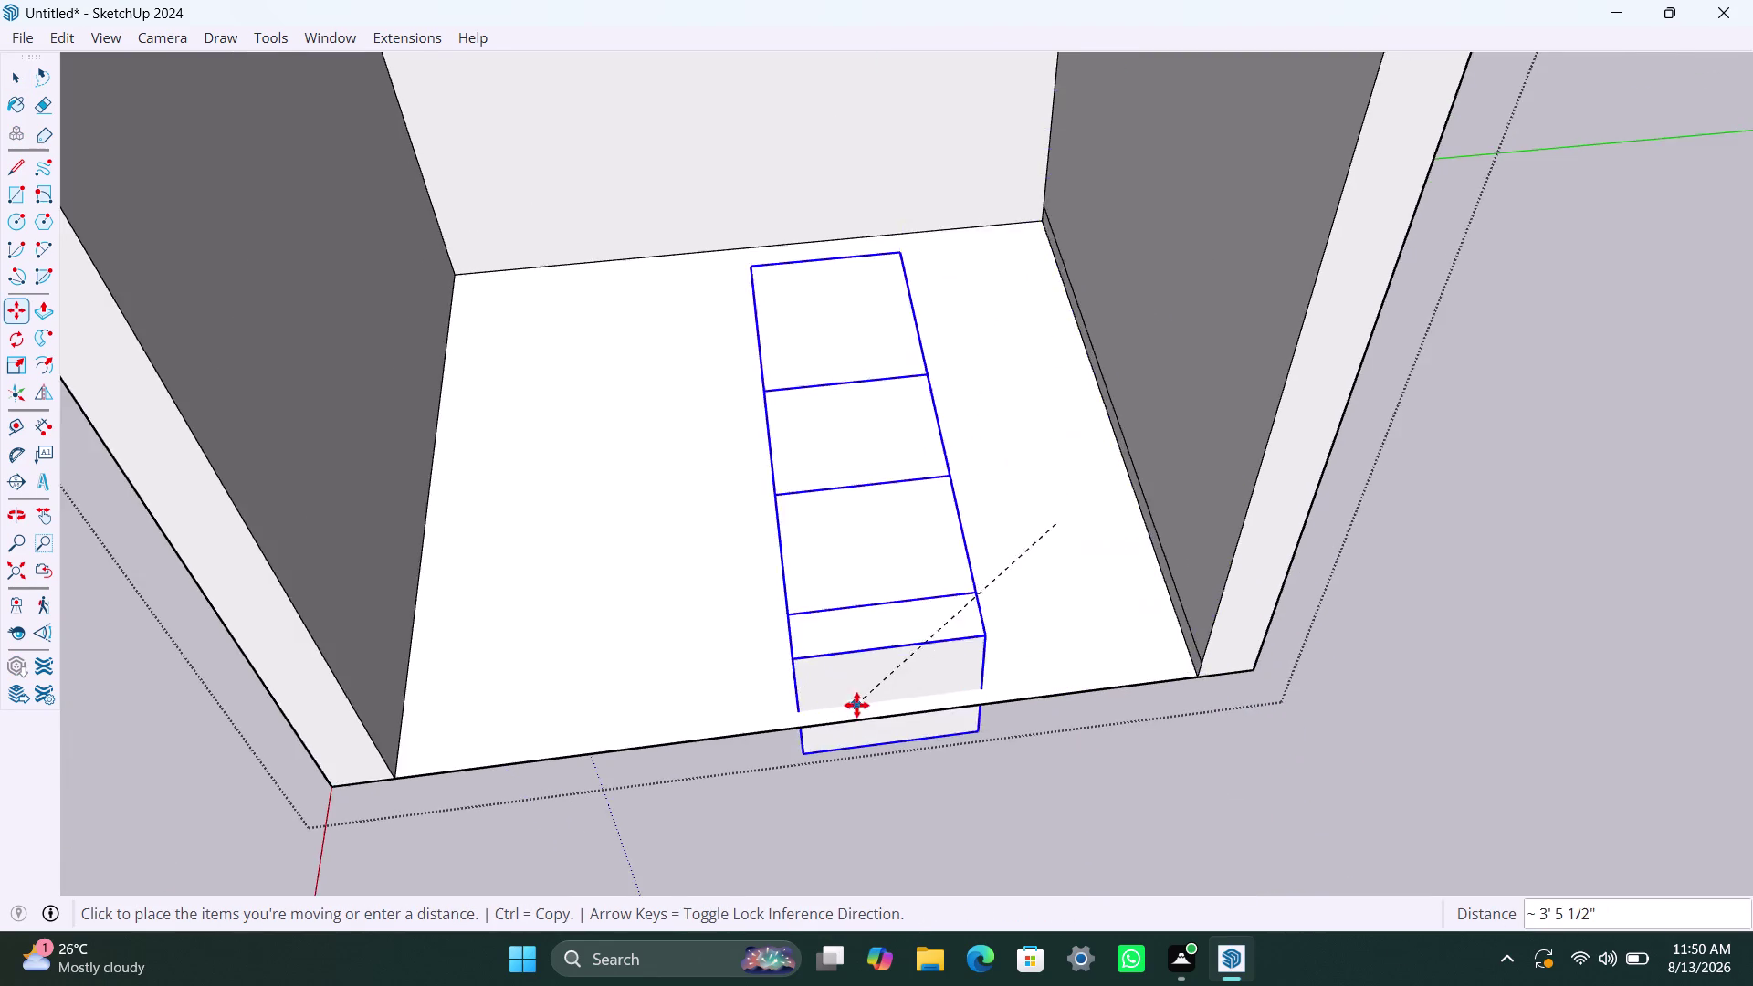
scroll(down, 3)
click(617, 667)
key(Escape)
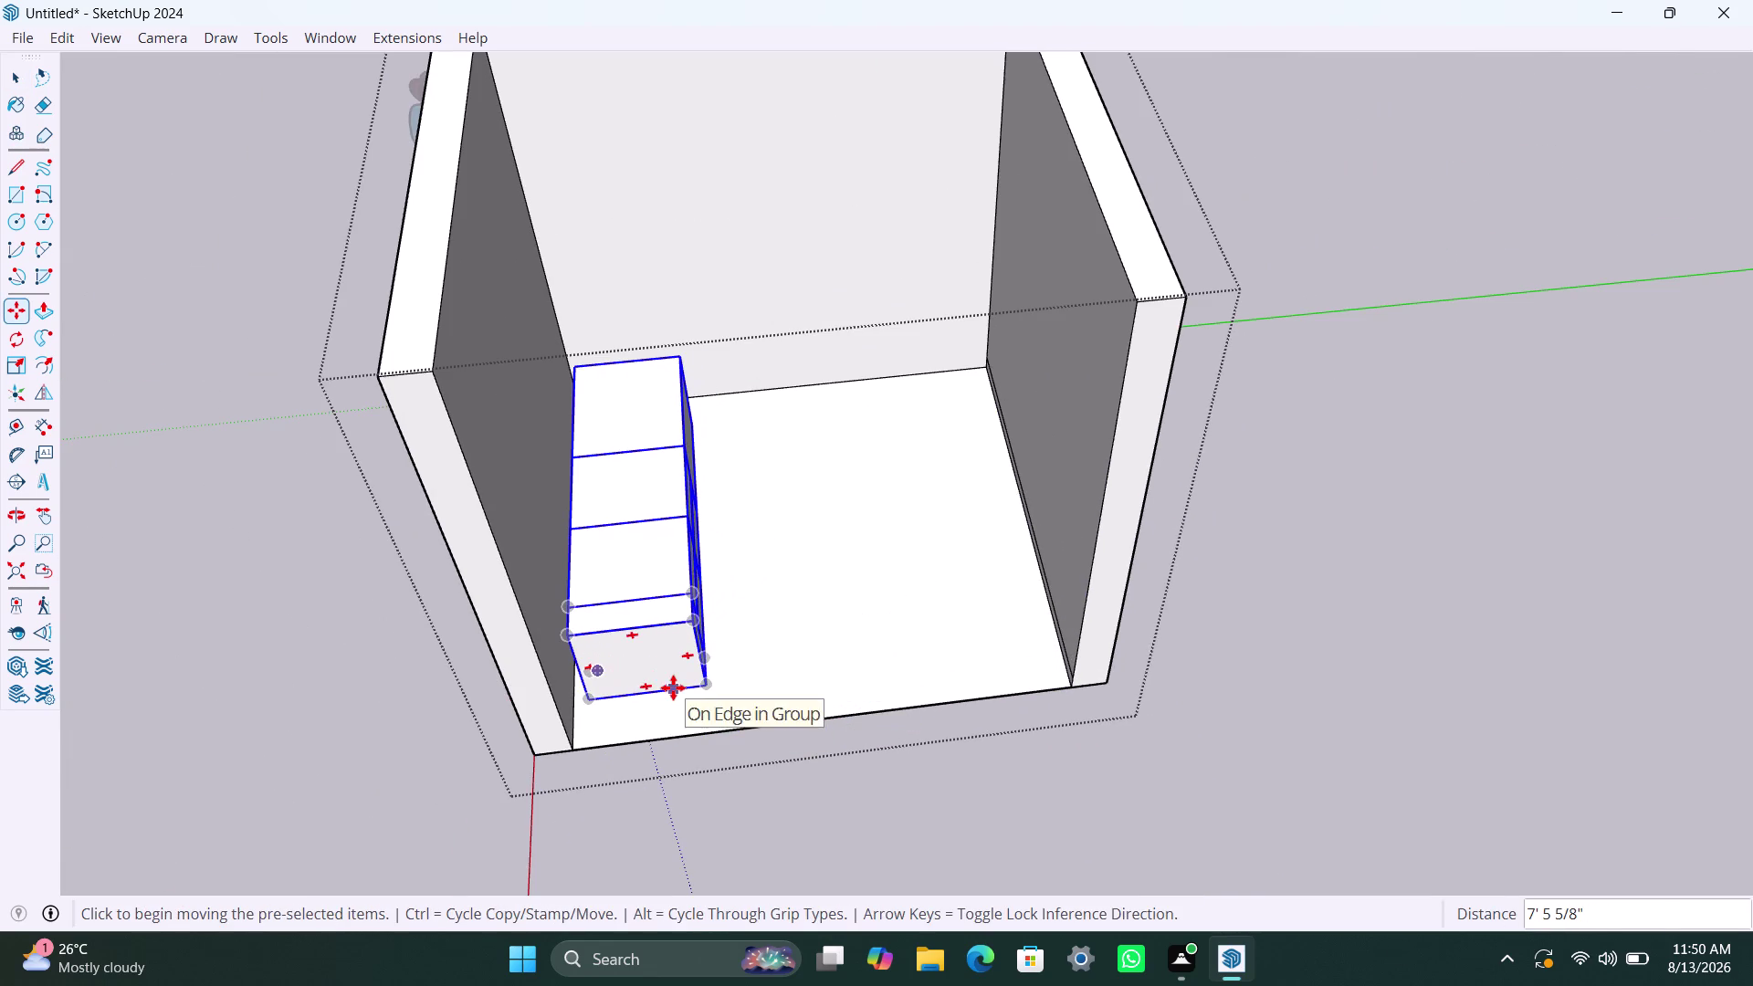
key(space)
key(space)
Draw a 949 mm floor rectangle along the right wall and make it a group.
key(r)
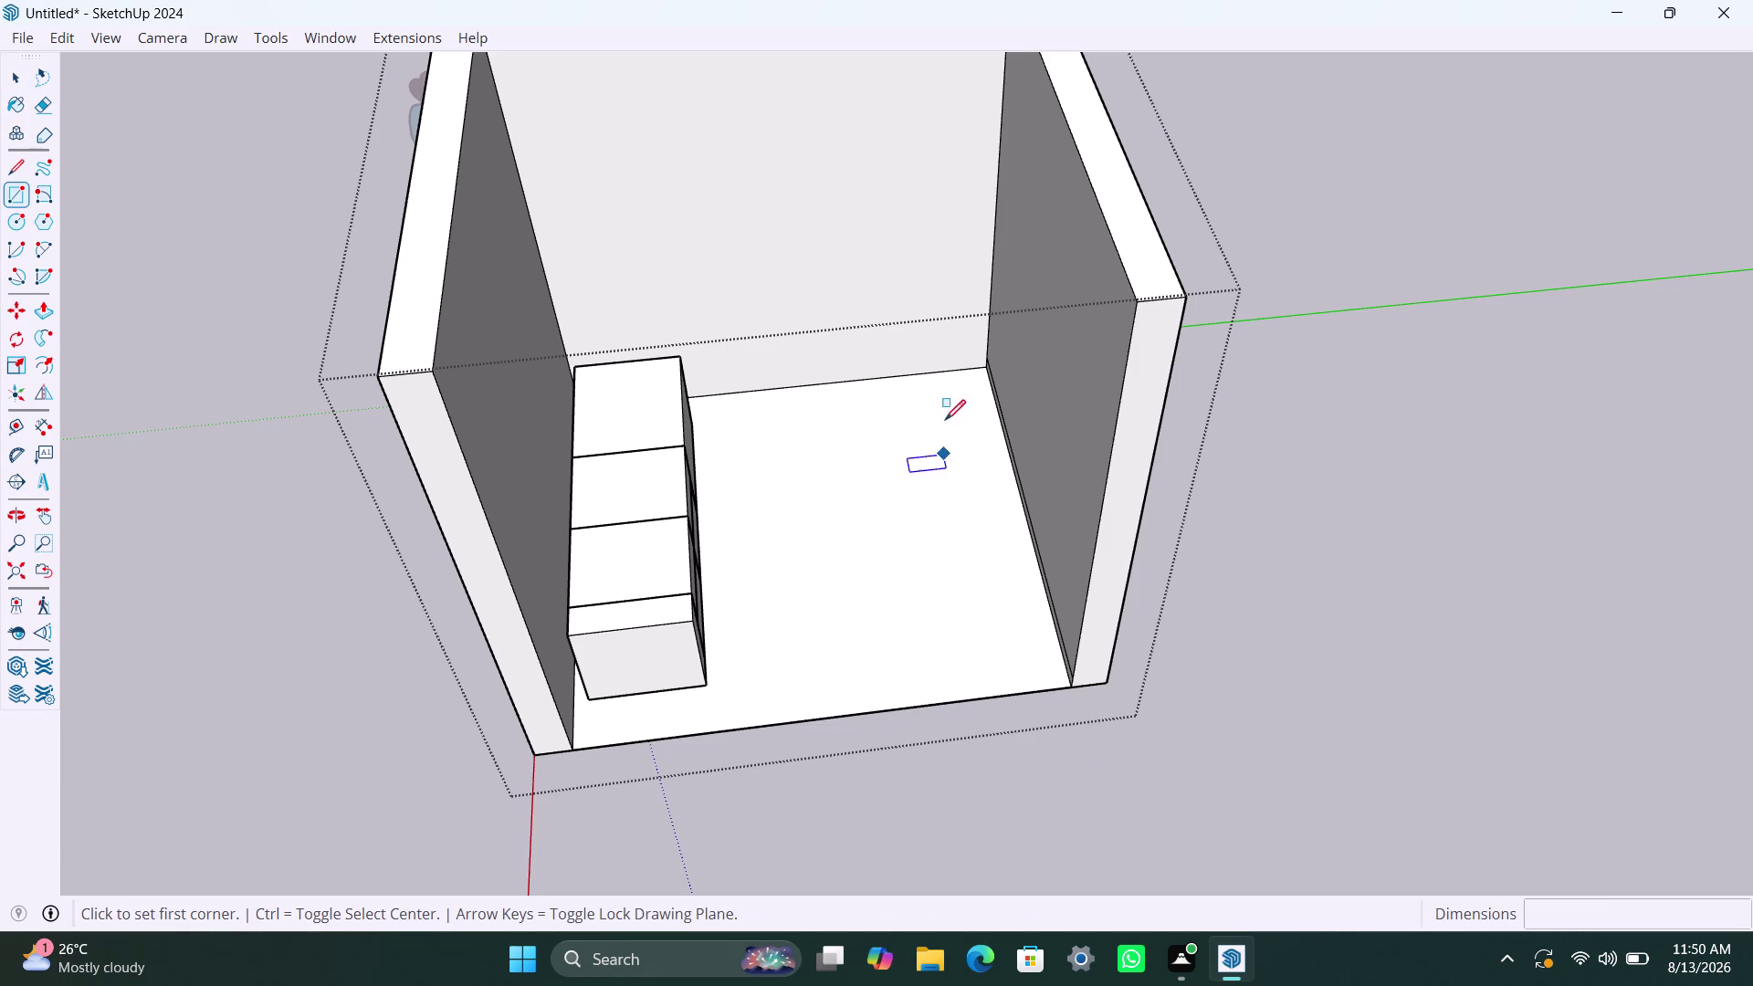
click(981, 364)
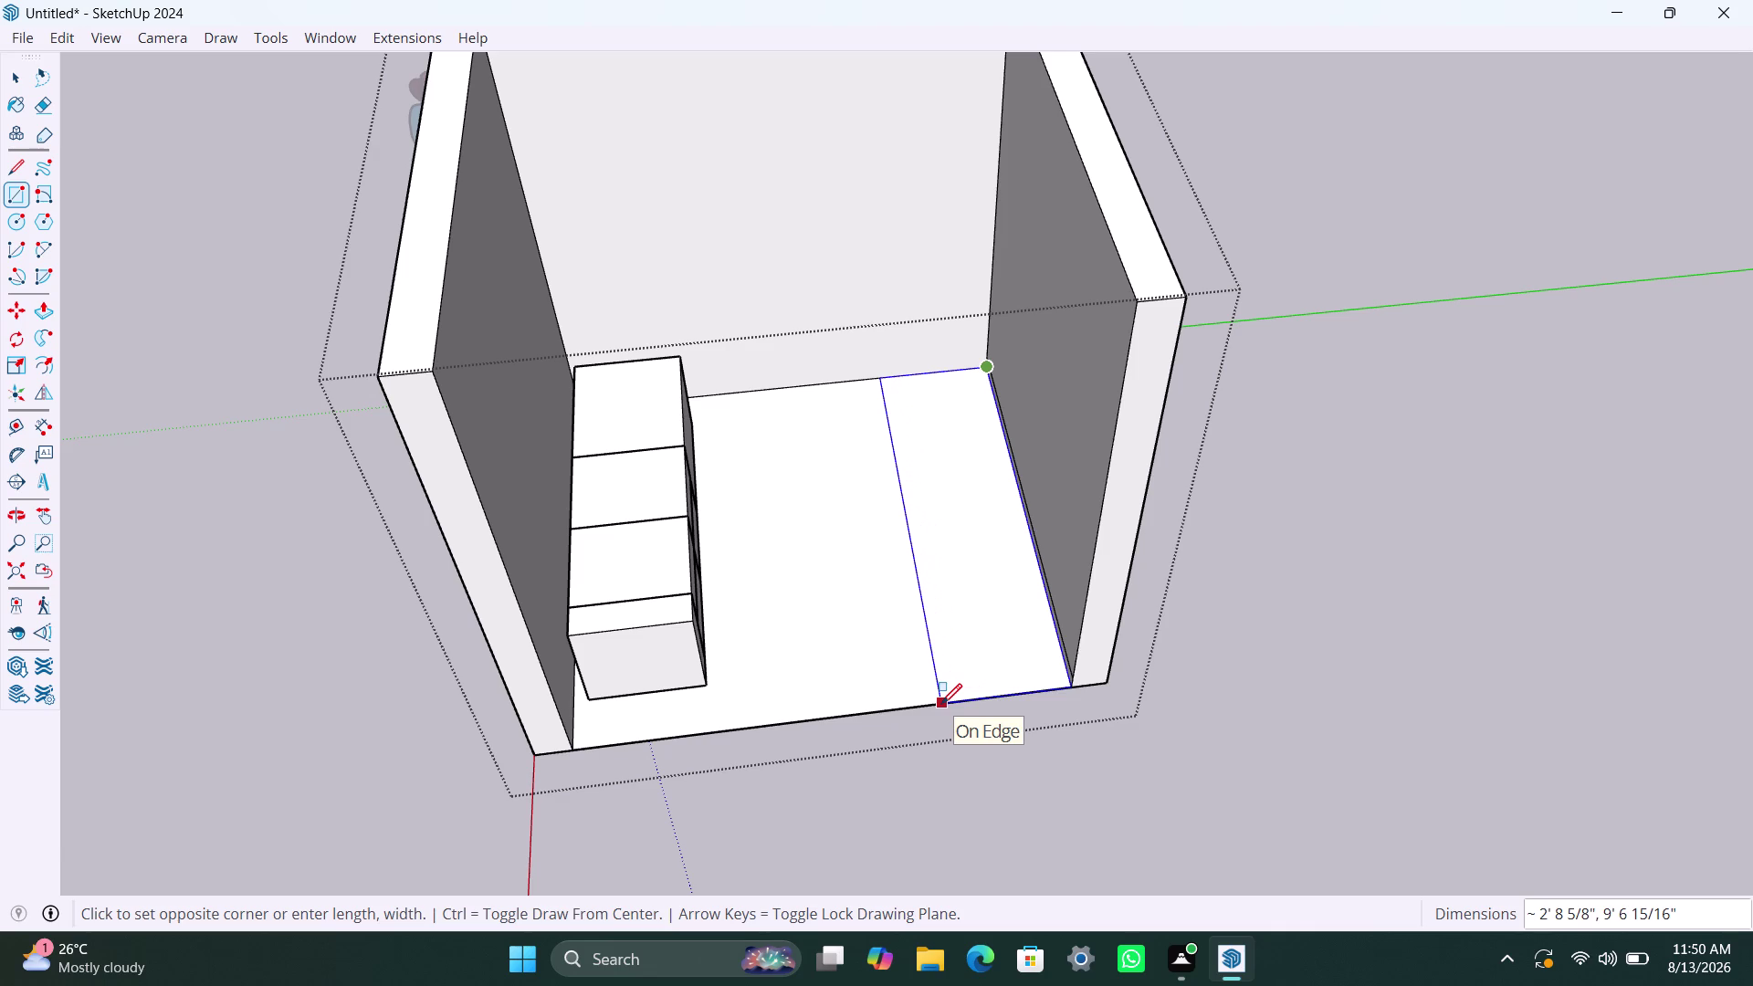
text(949mm)
key(Return)
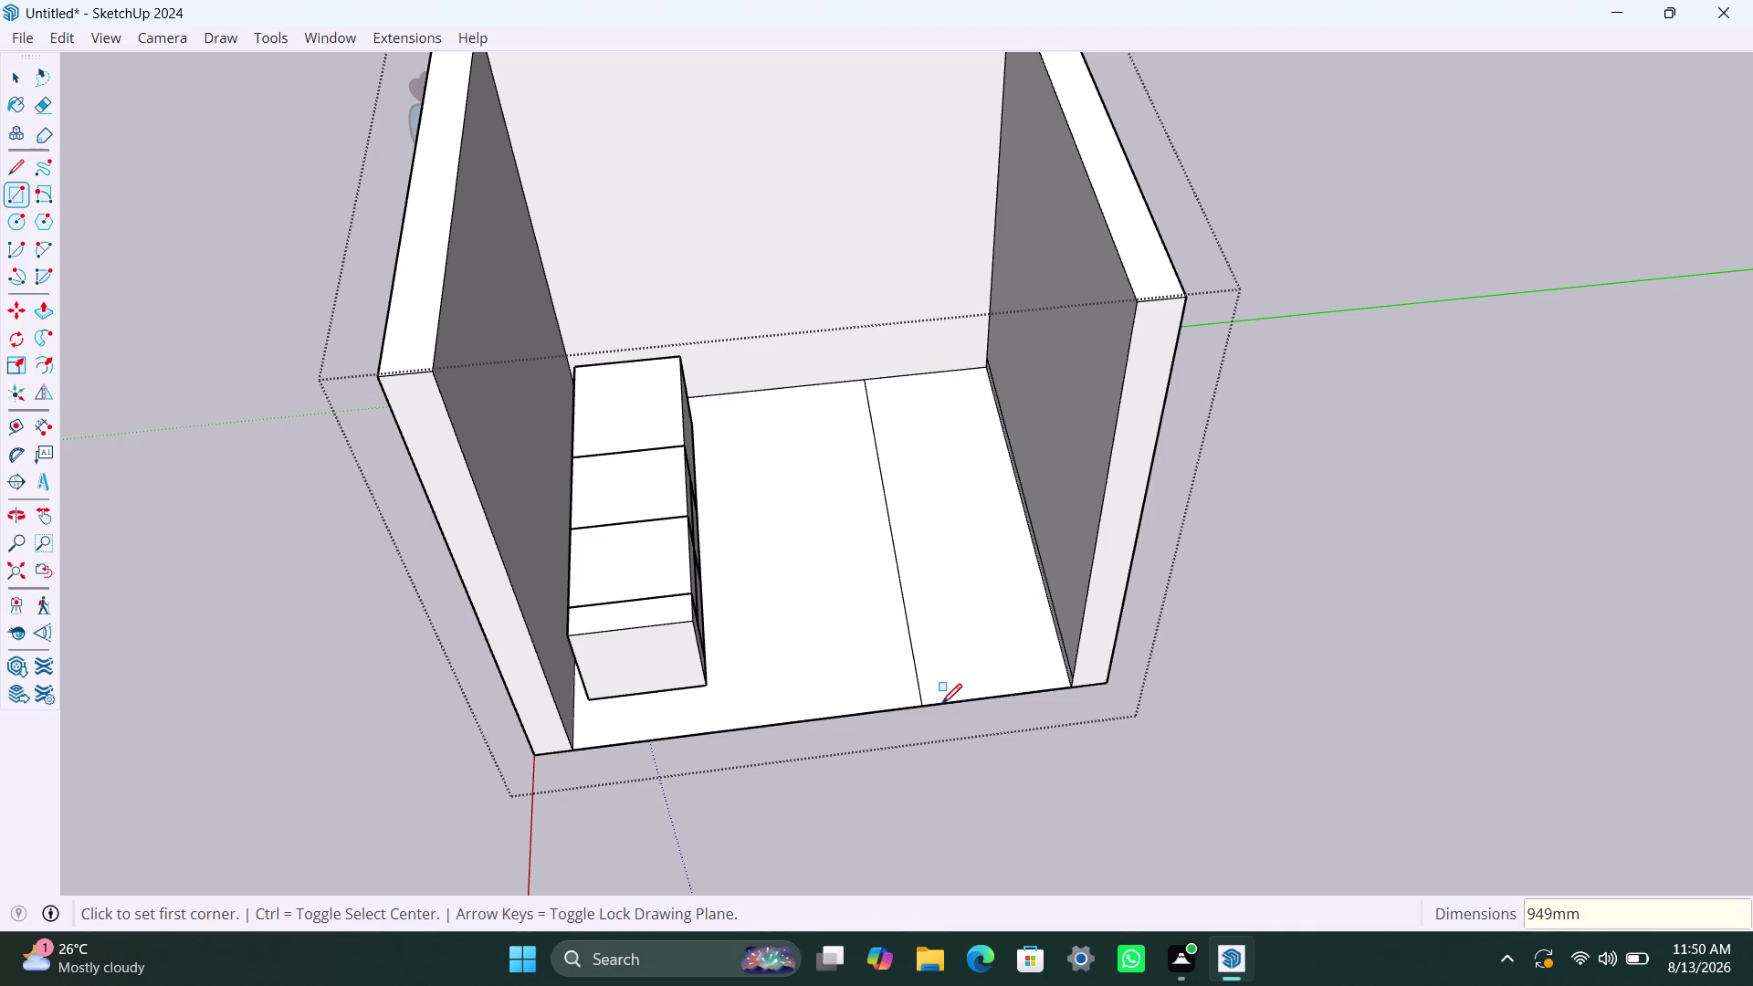
key(space)
click(953, 684)
double_click(953, 685)
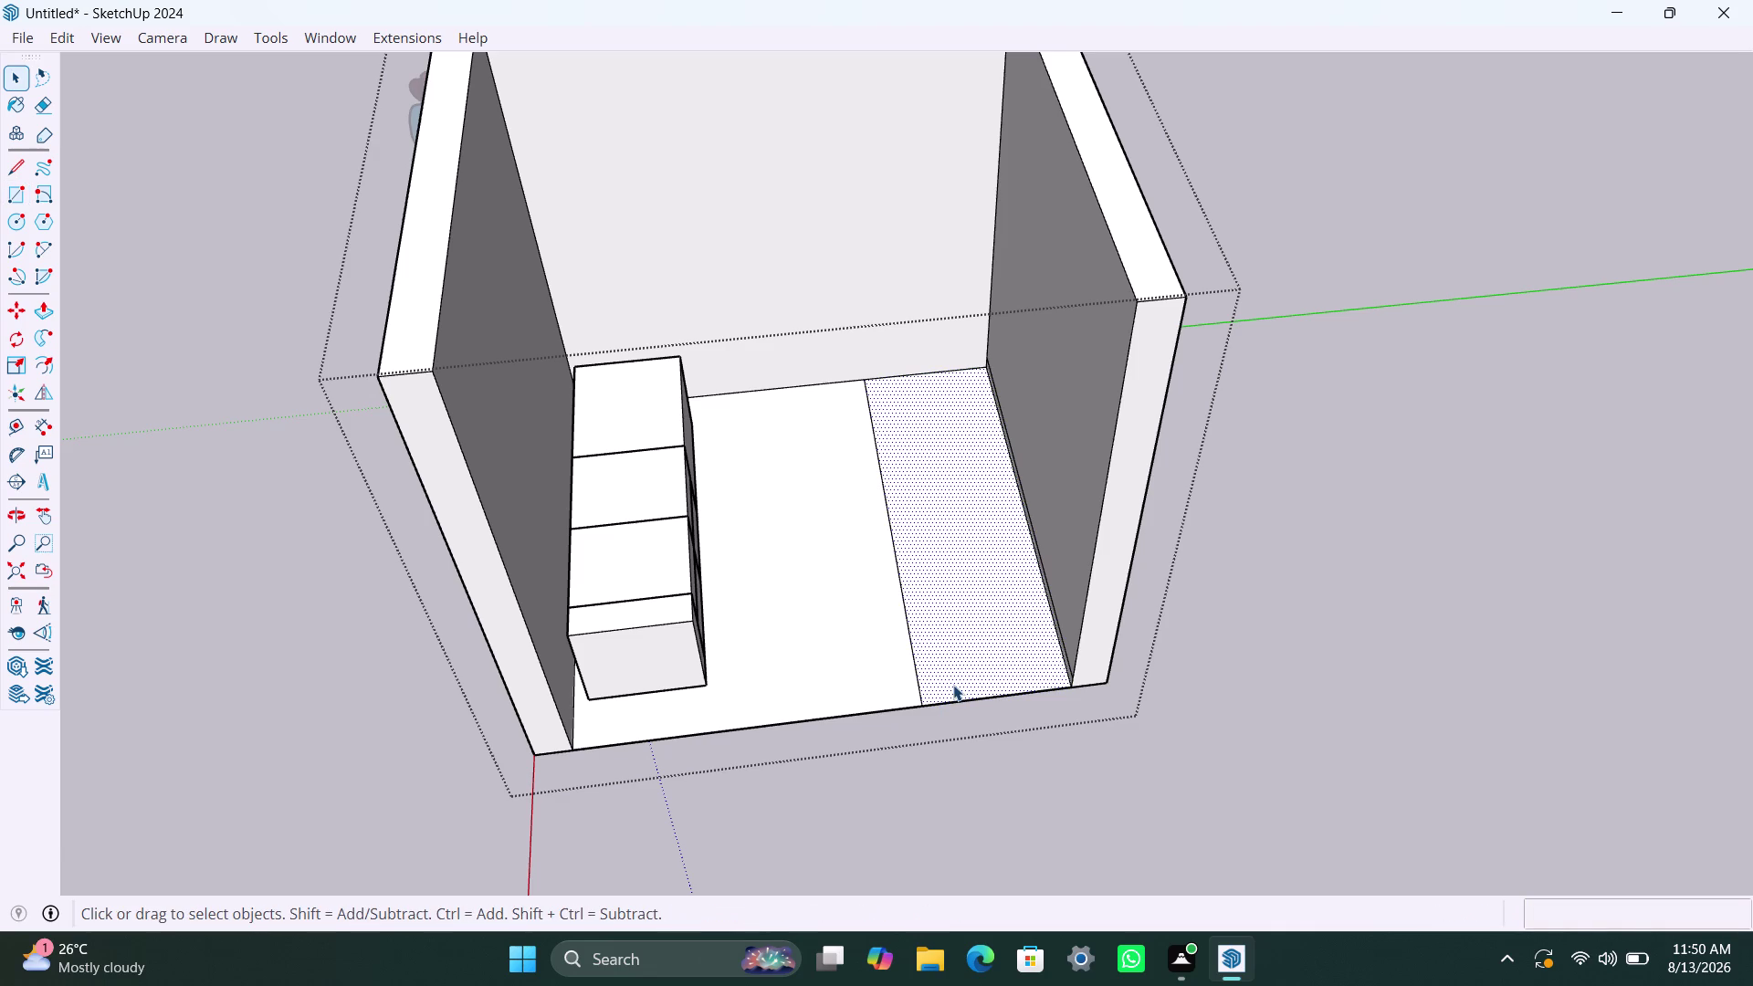
right_click(953, 685)
click(1041, 333)
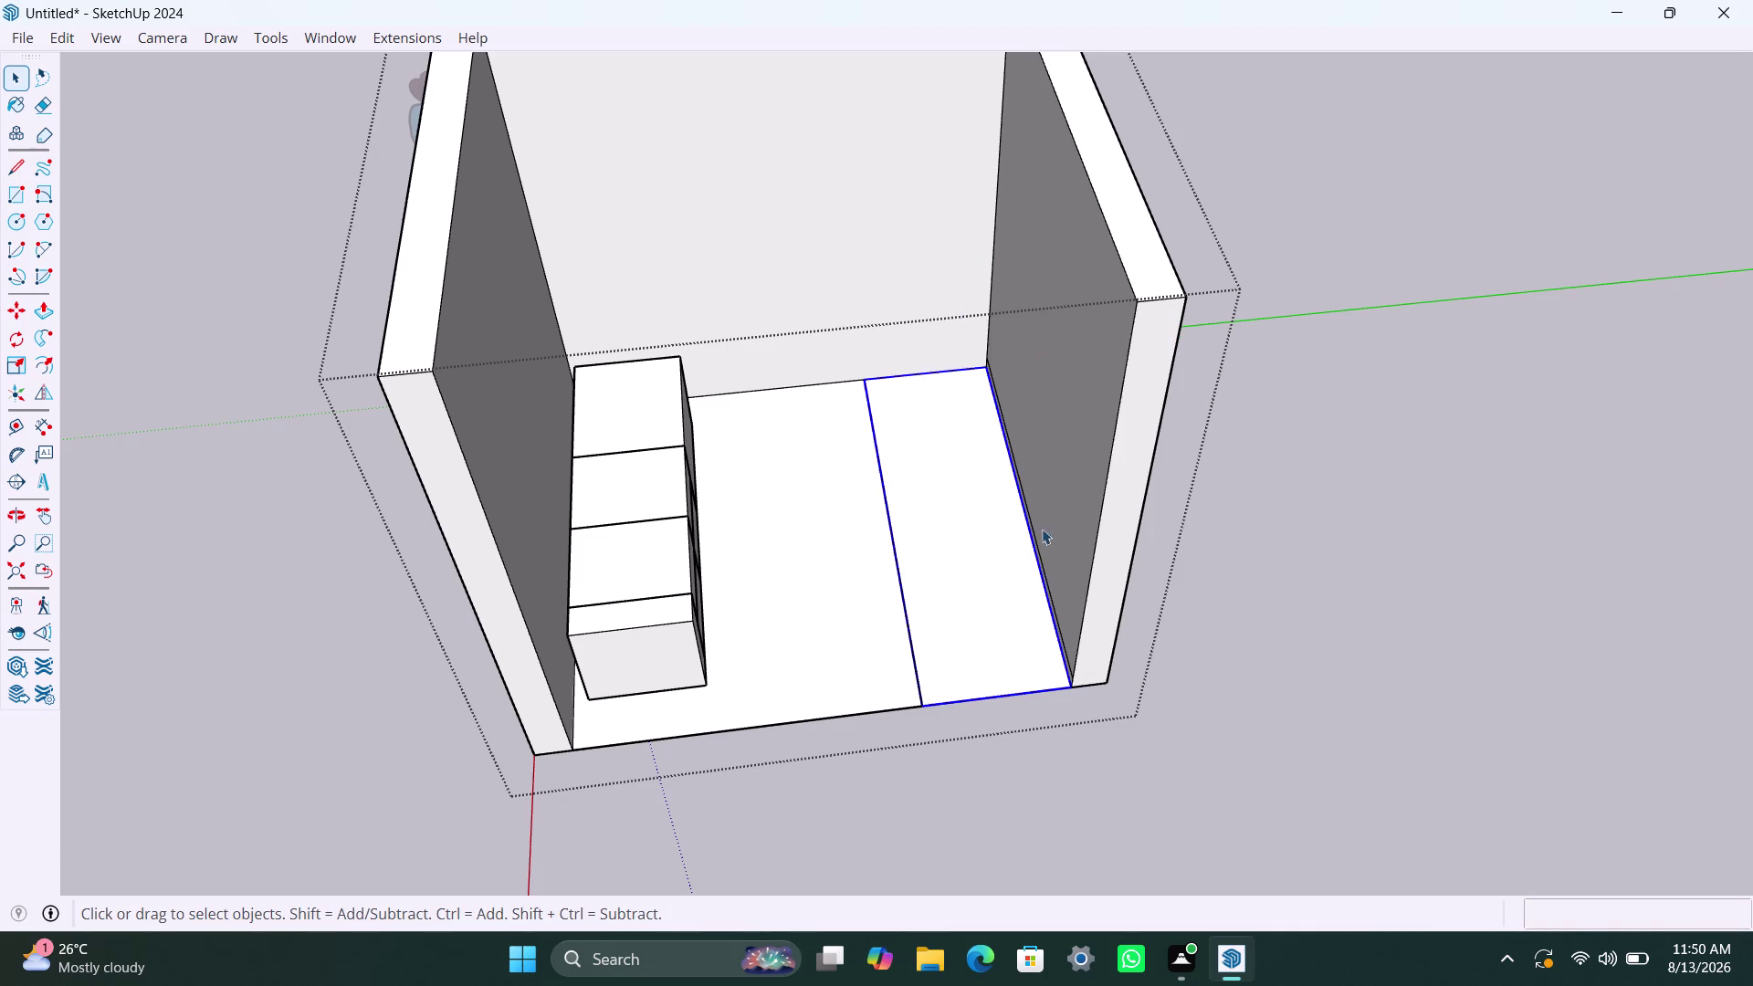
Inside the group, push the strip face up 100 mm into a platform.
click(977, 607)
double_click(977, 608)
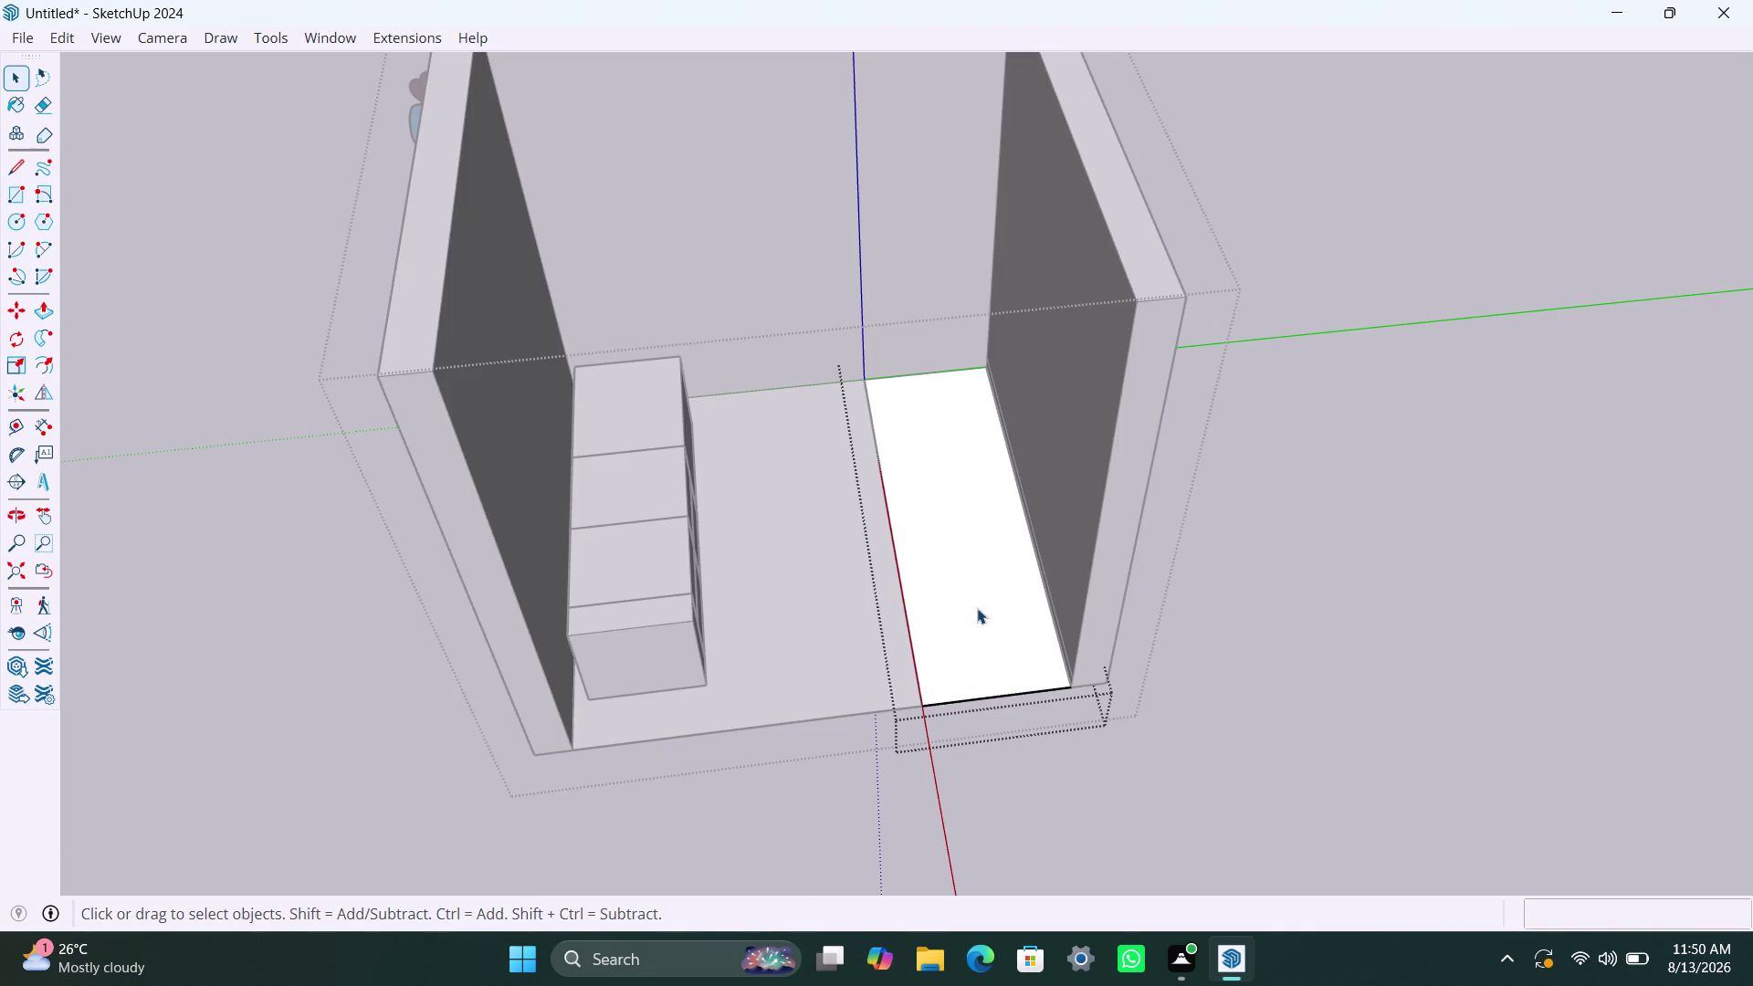
click(977, 608)
key(p)
click(977, 610)
text(1)
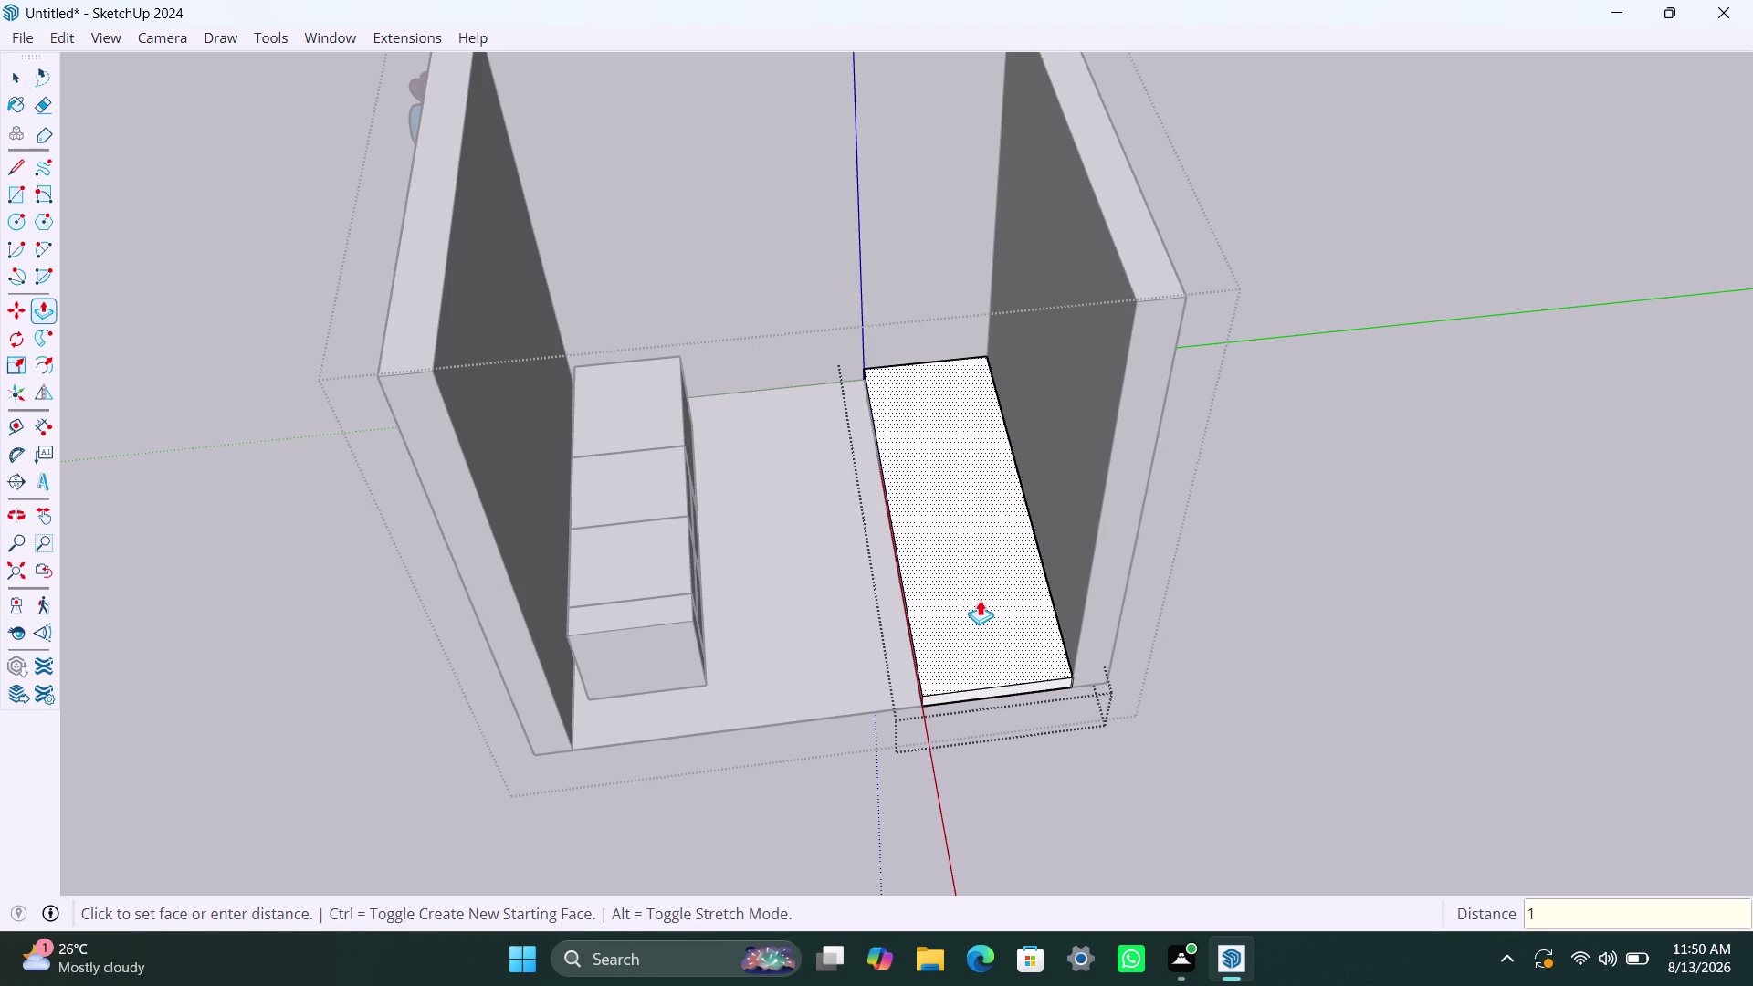
text(00mm)
key(Return)
key(space)
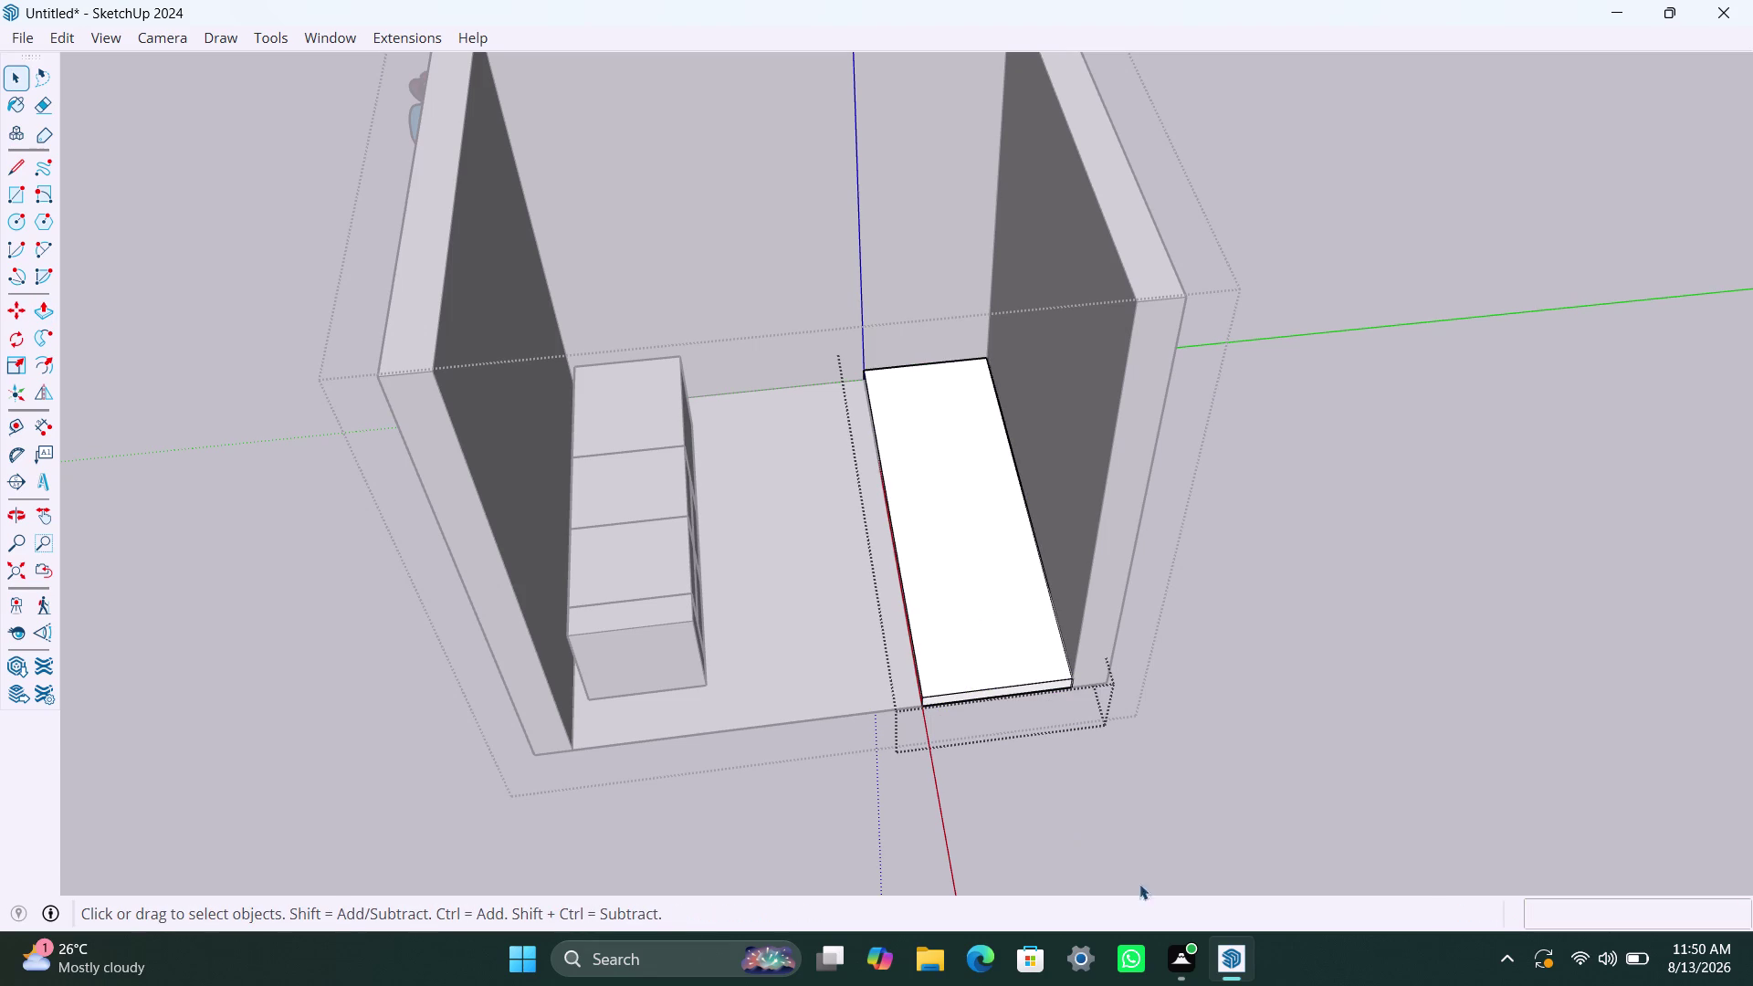
click(1178, 813)
Select all the sideboard boxes plus its side pieces.
click(660, 612)
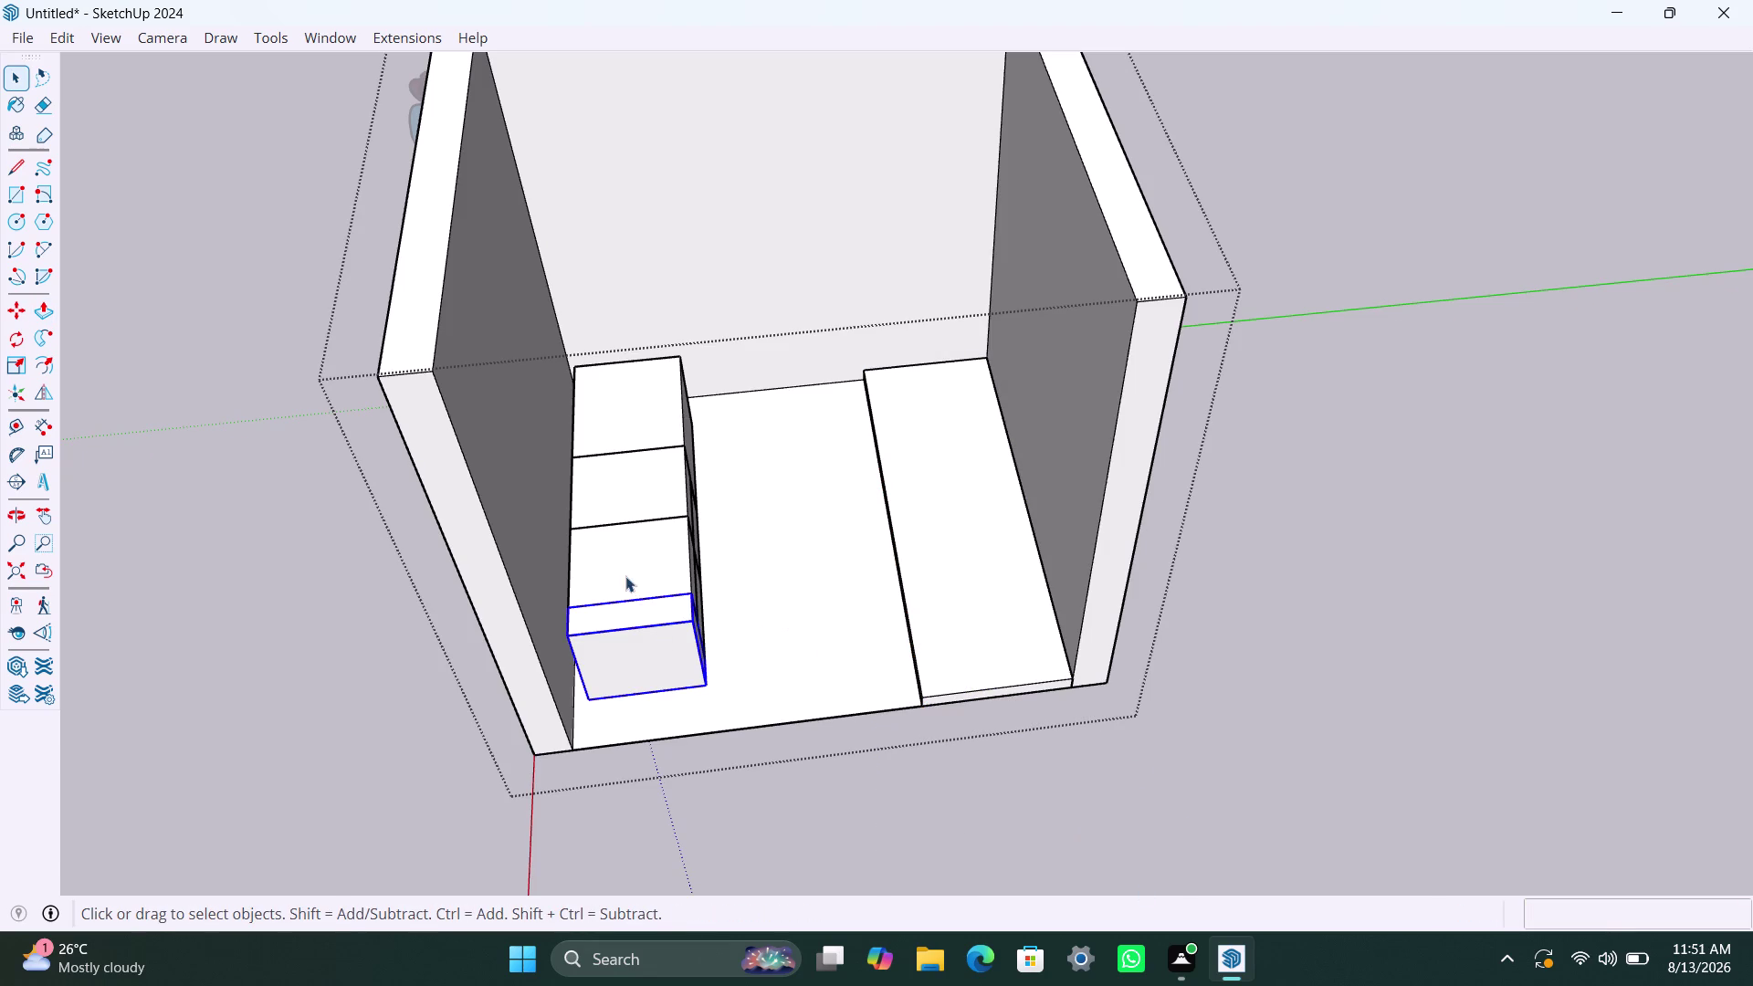
click(621, 555)
click(627, 647)
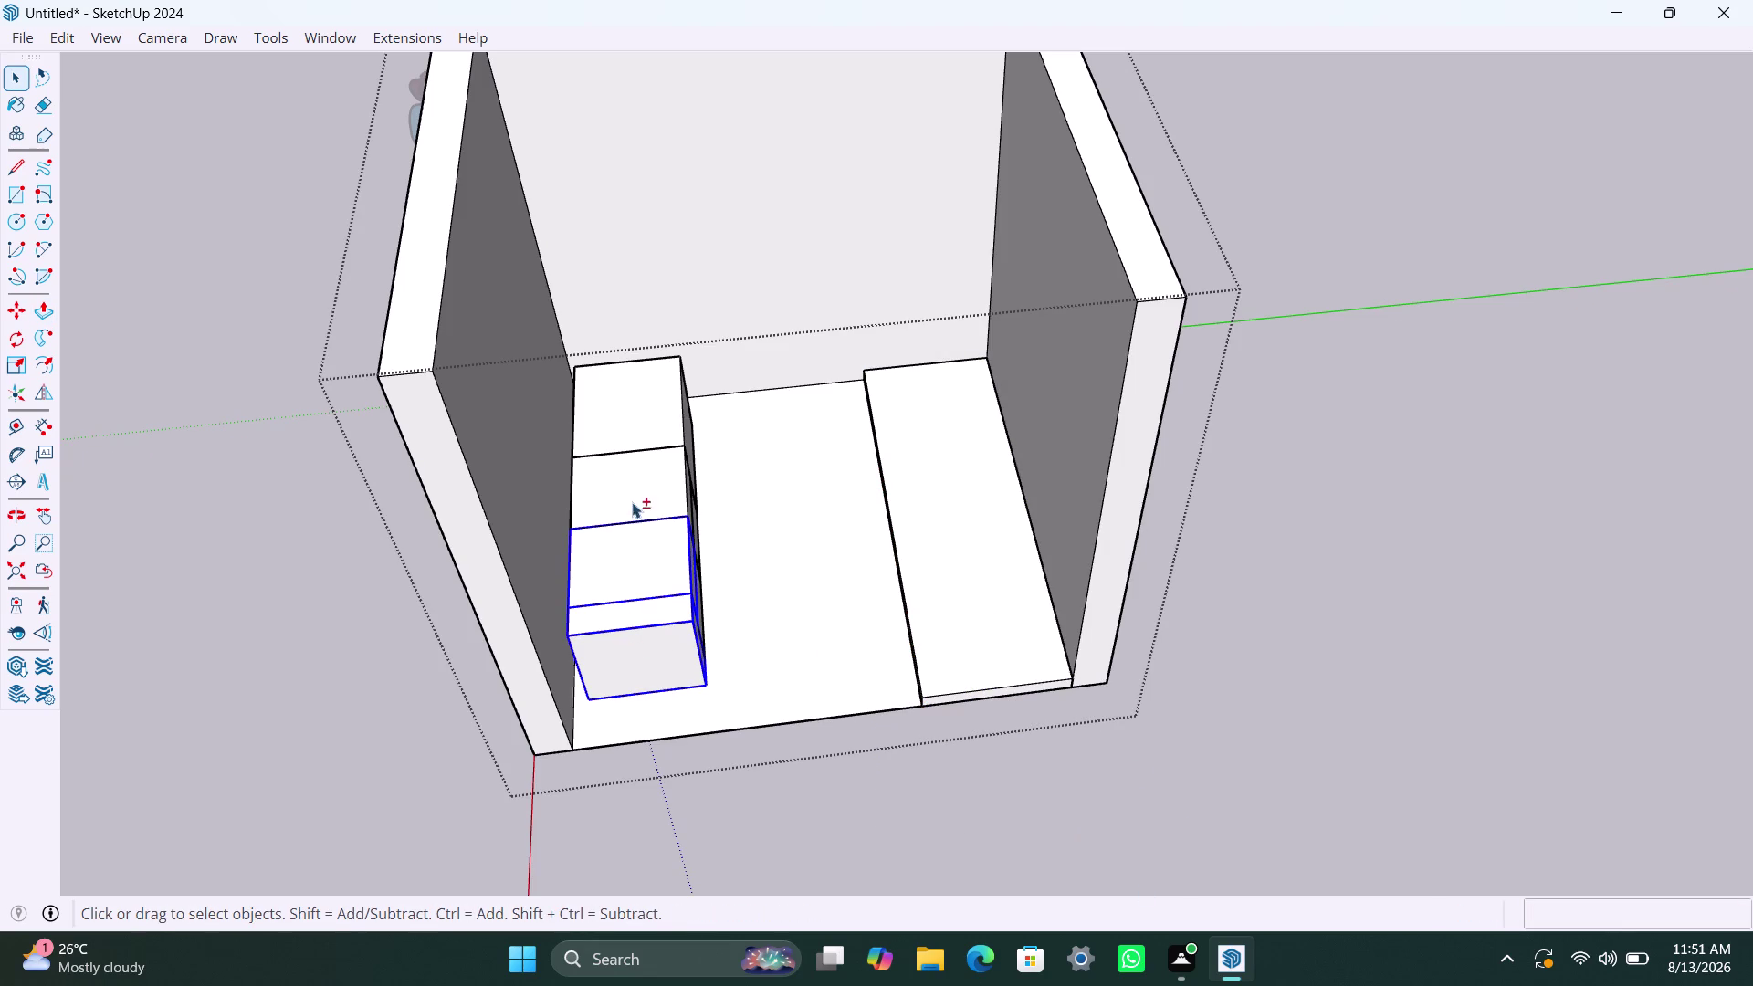
click(631, 502)
click(646, 416)
key(m)
click(648, 451)
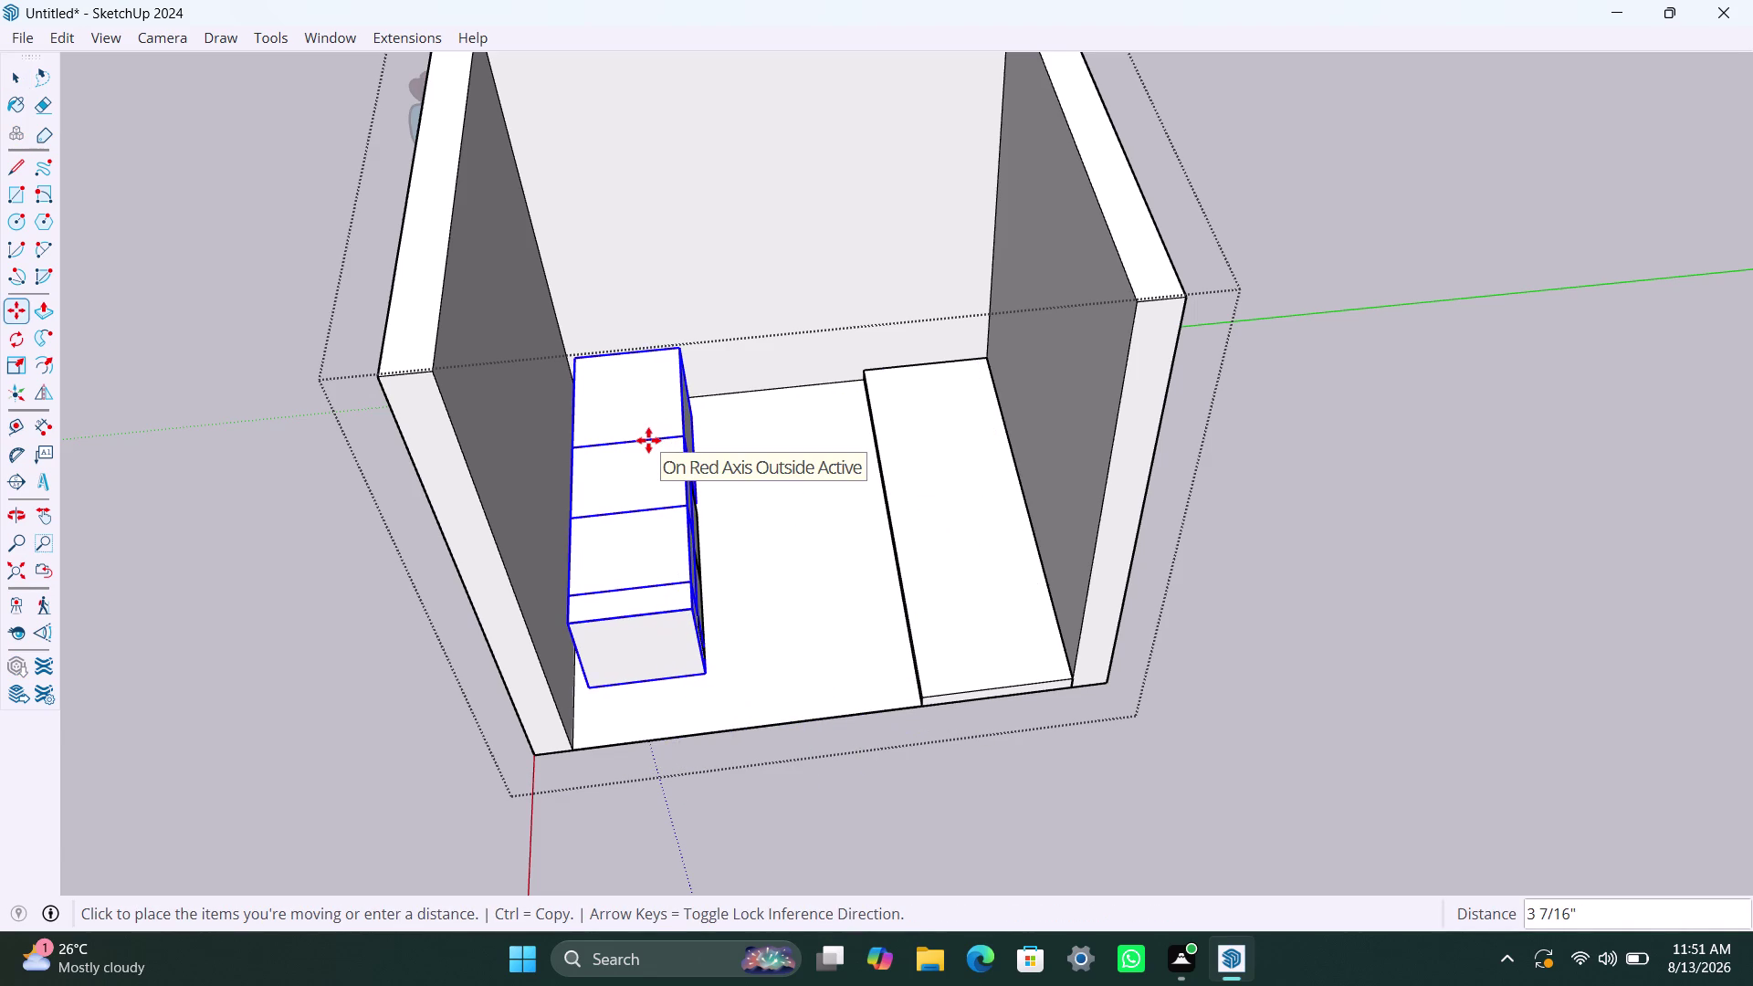
key(Escape)
scroll(up, 3)
key(space)
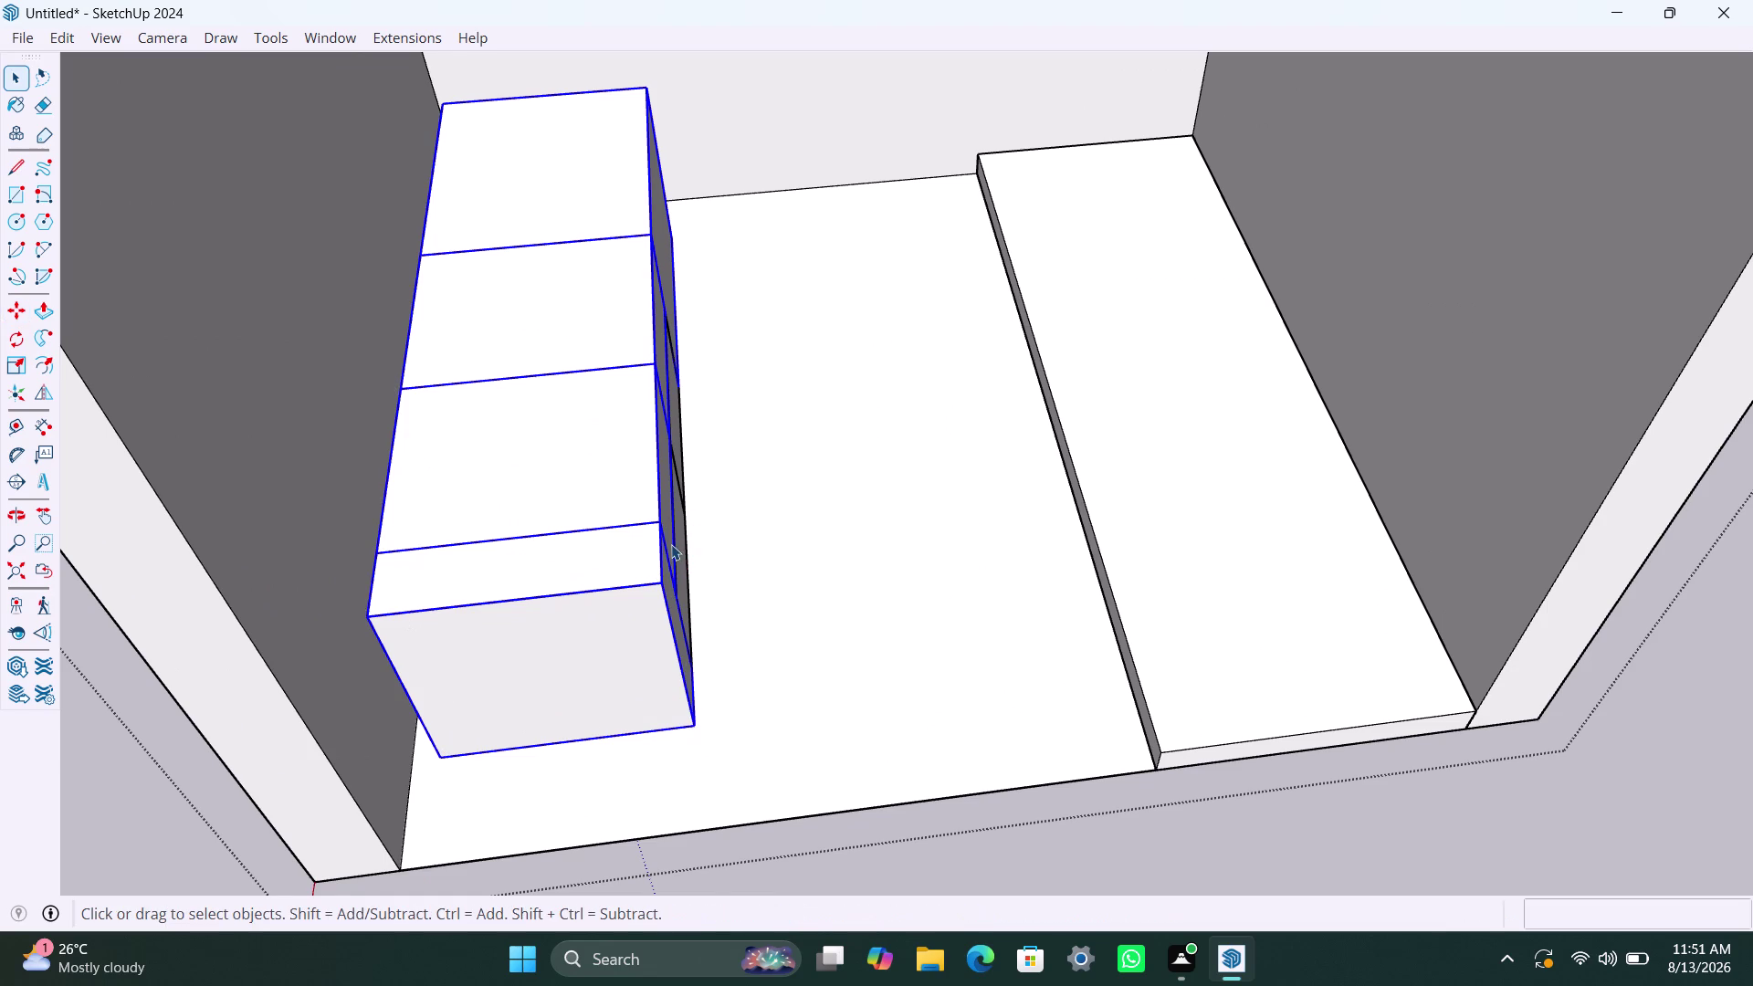
scroll(up, 3)
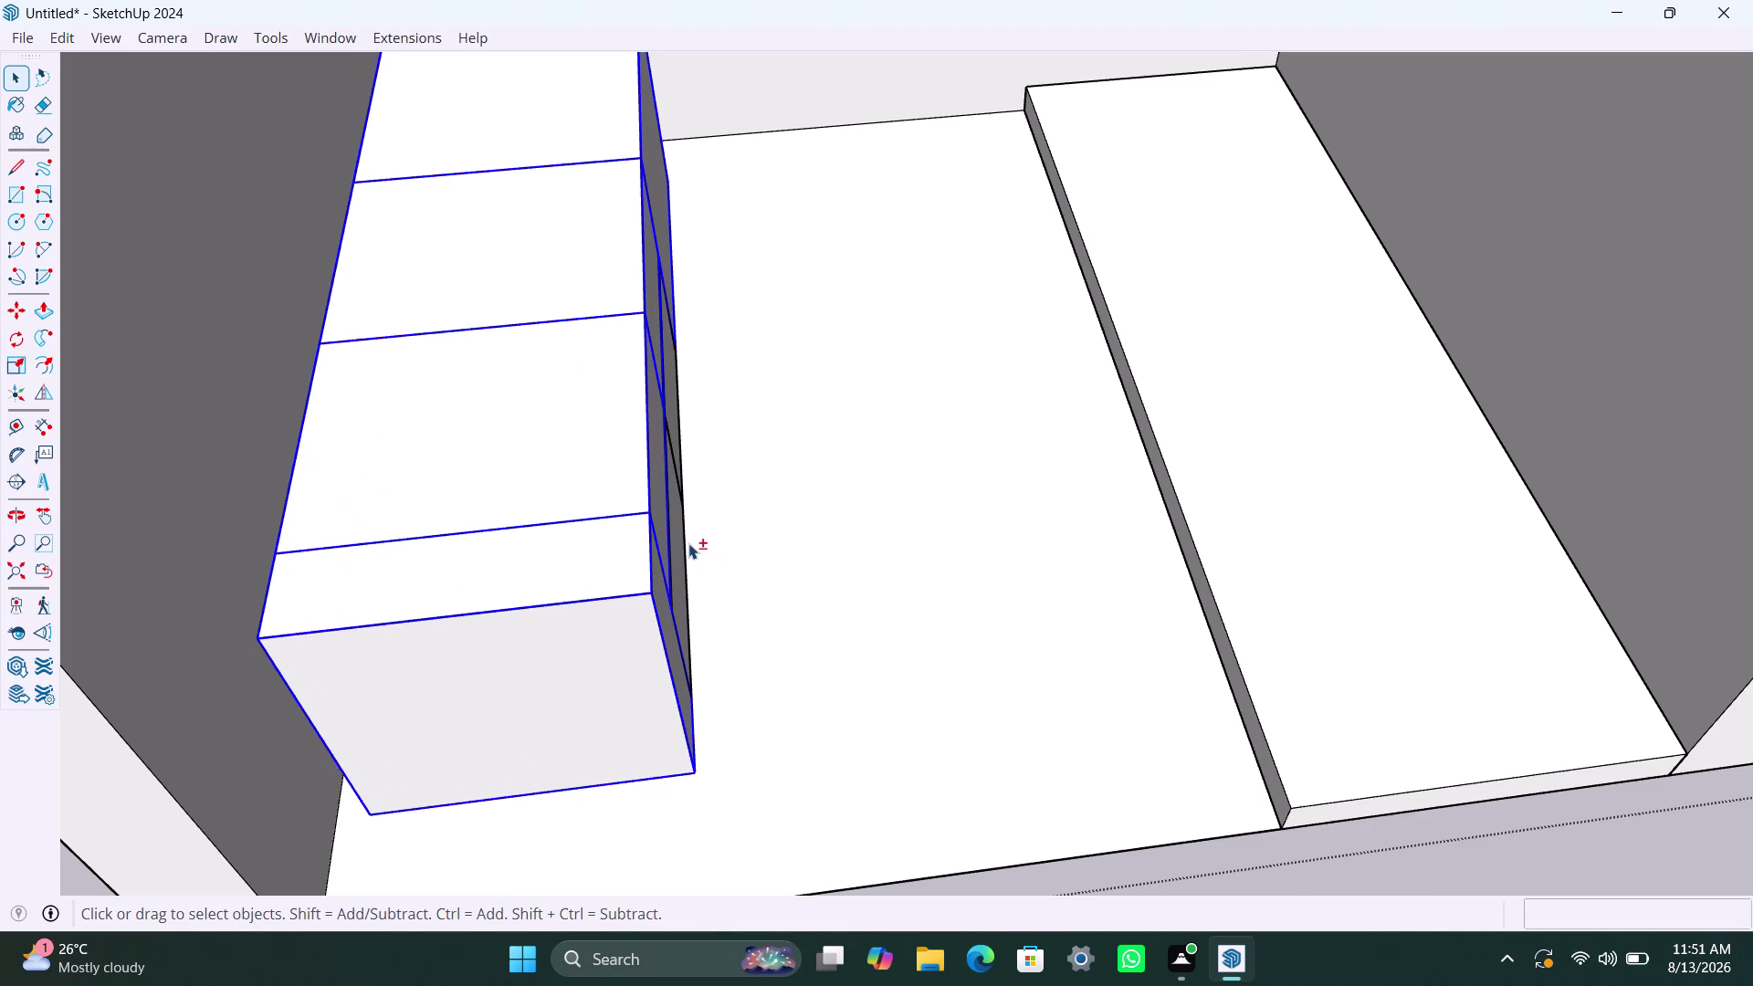
click(684, 542)
click(672, 385)
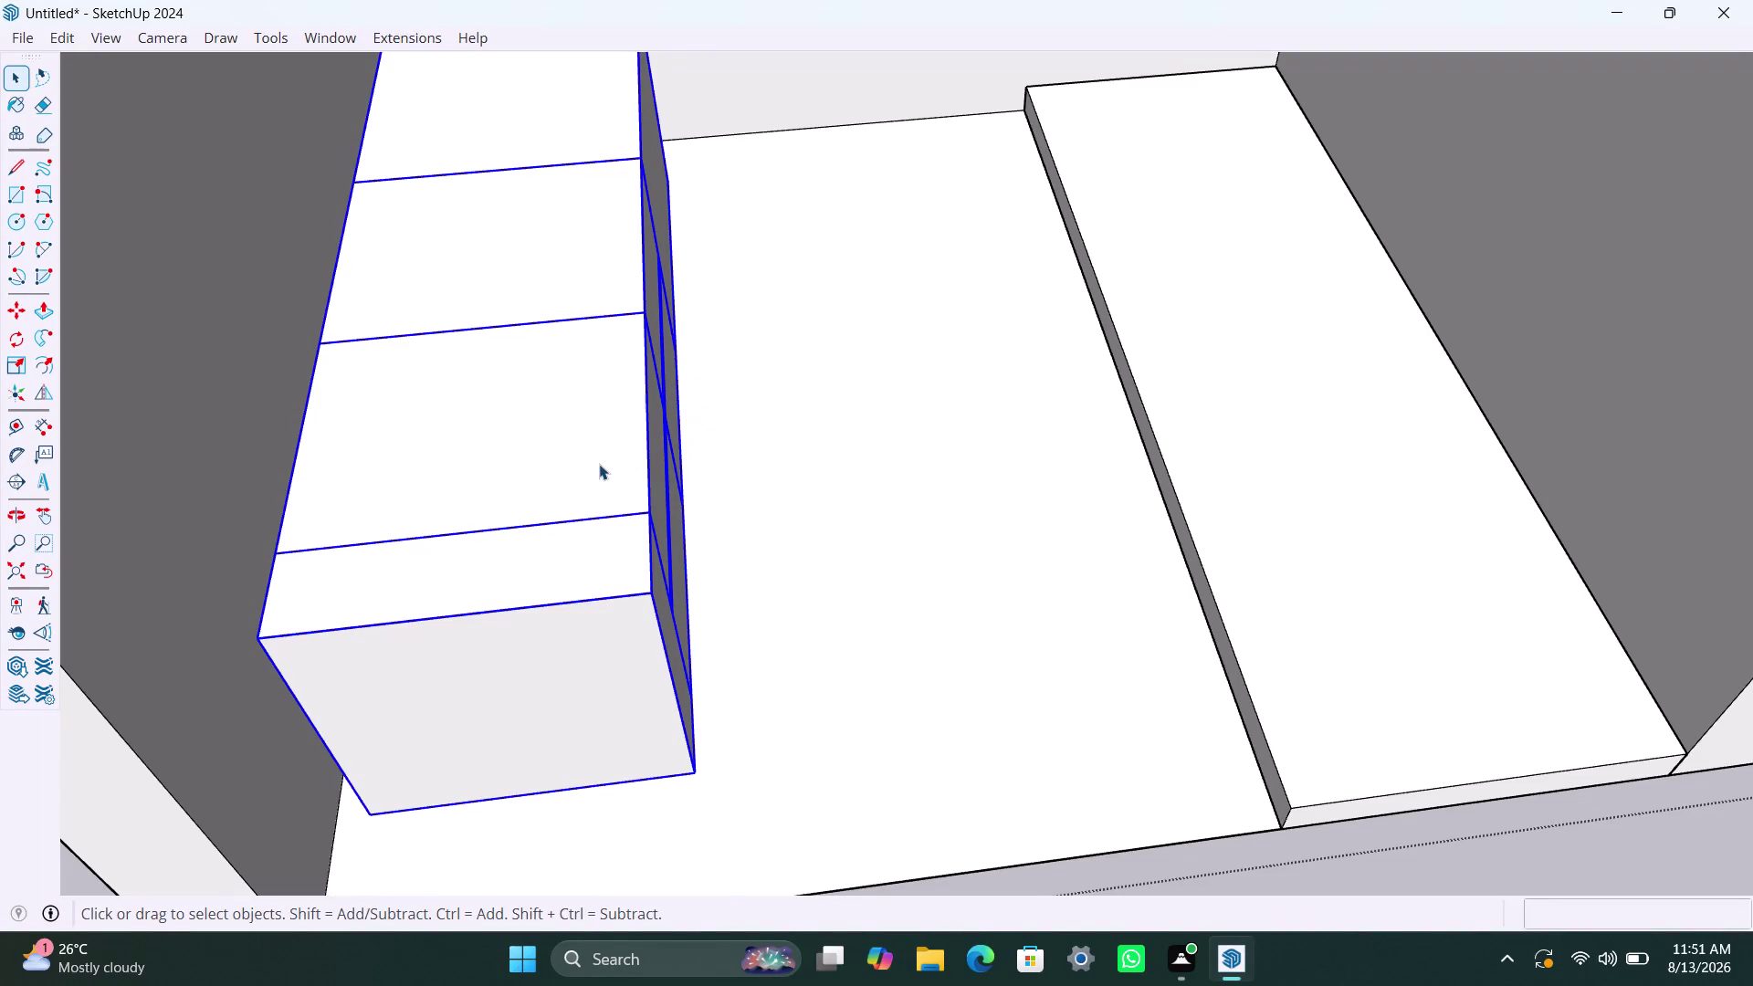
Move the selected sideboard onto the raised platform at the right wall.
key(m)
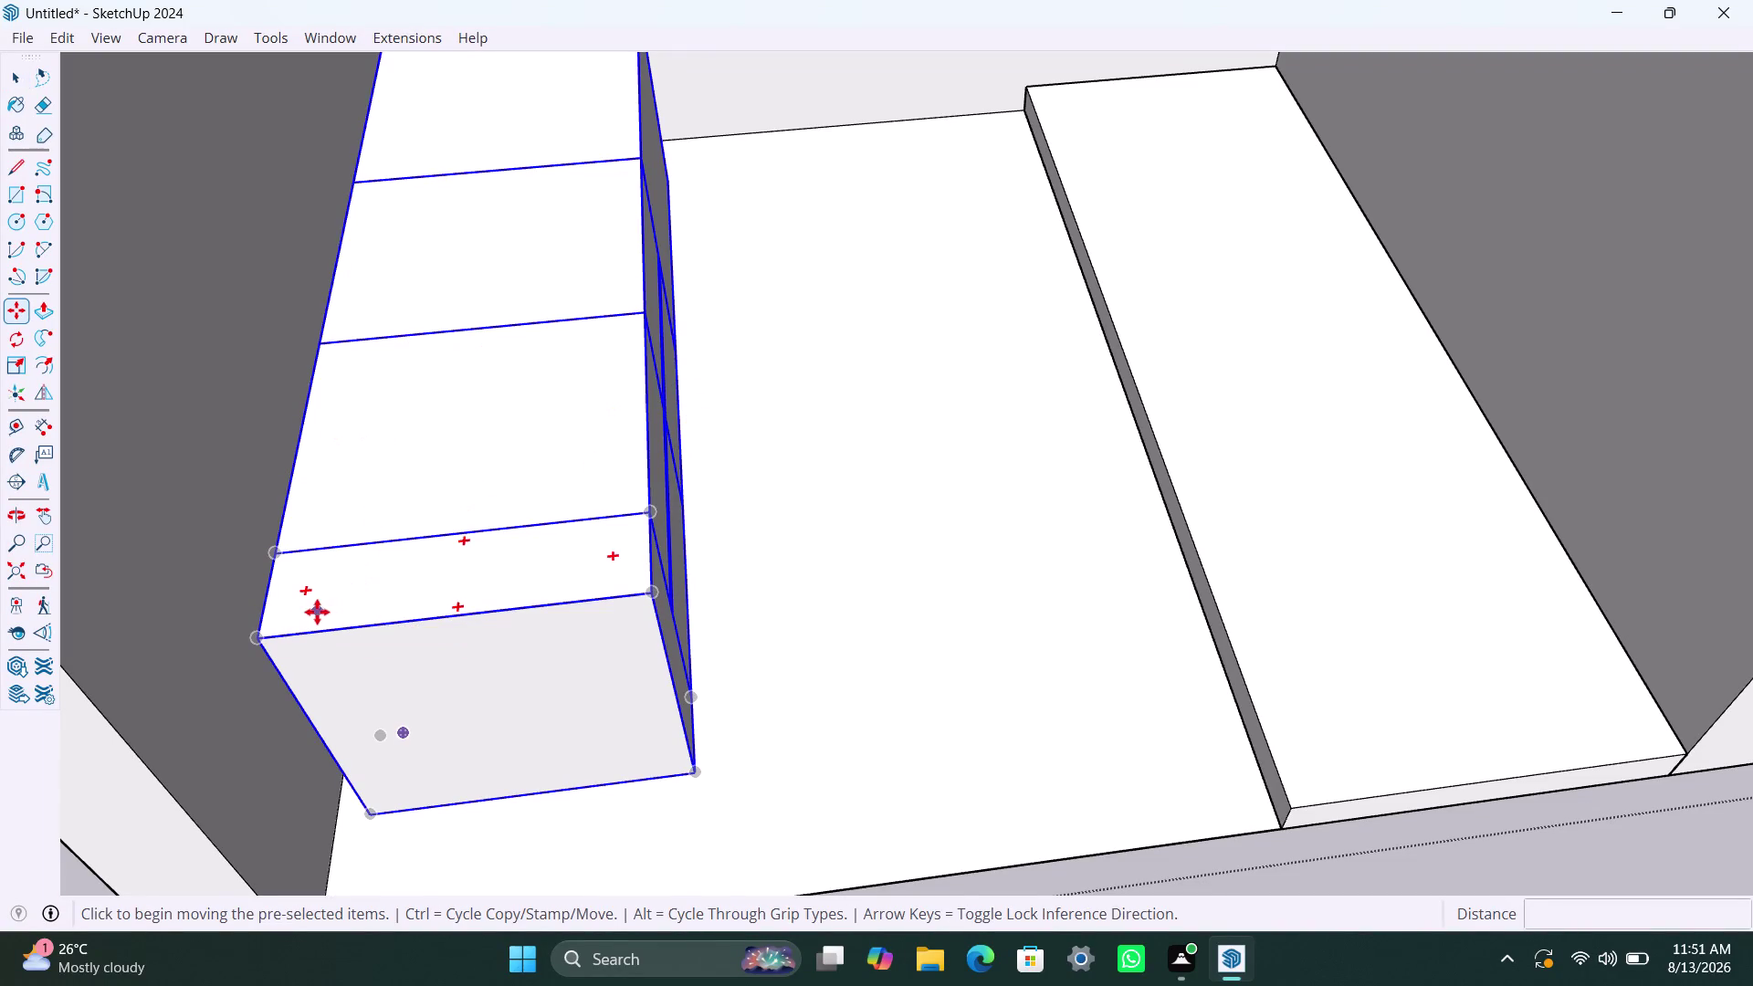
scroll(down, 3)
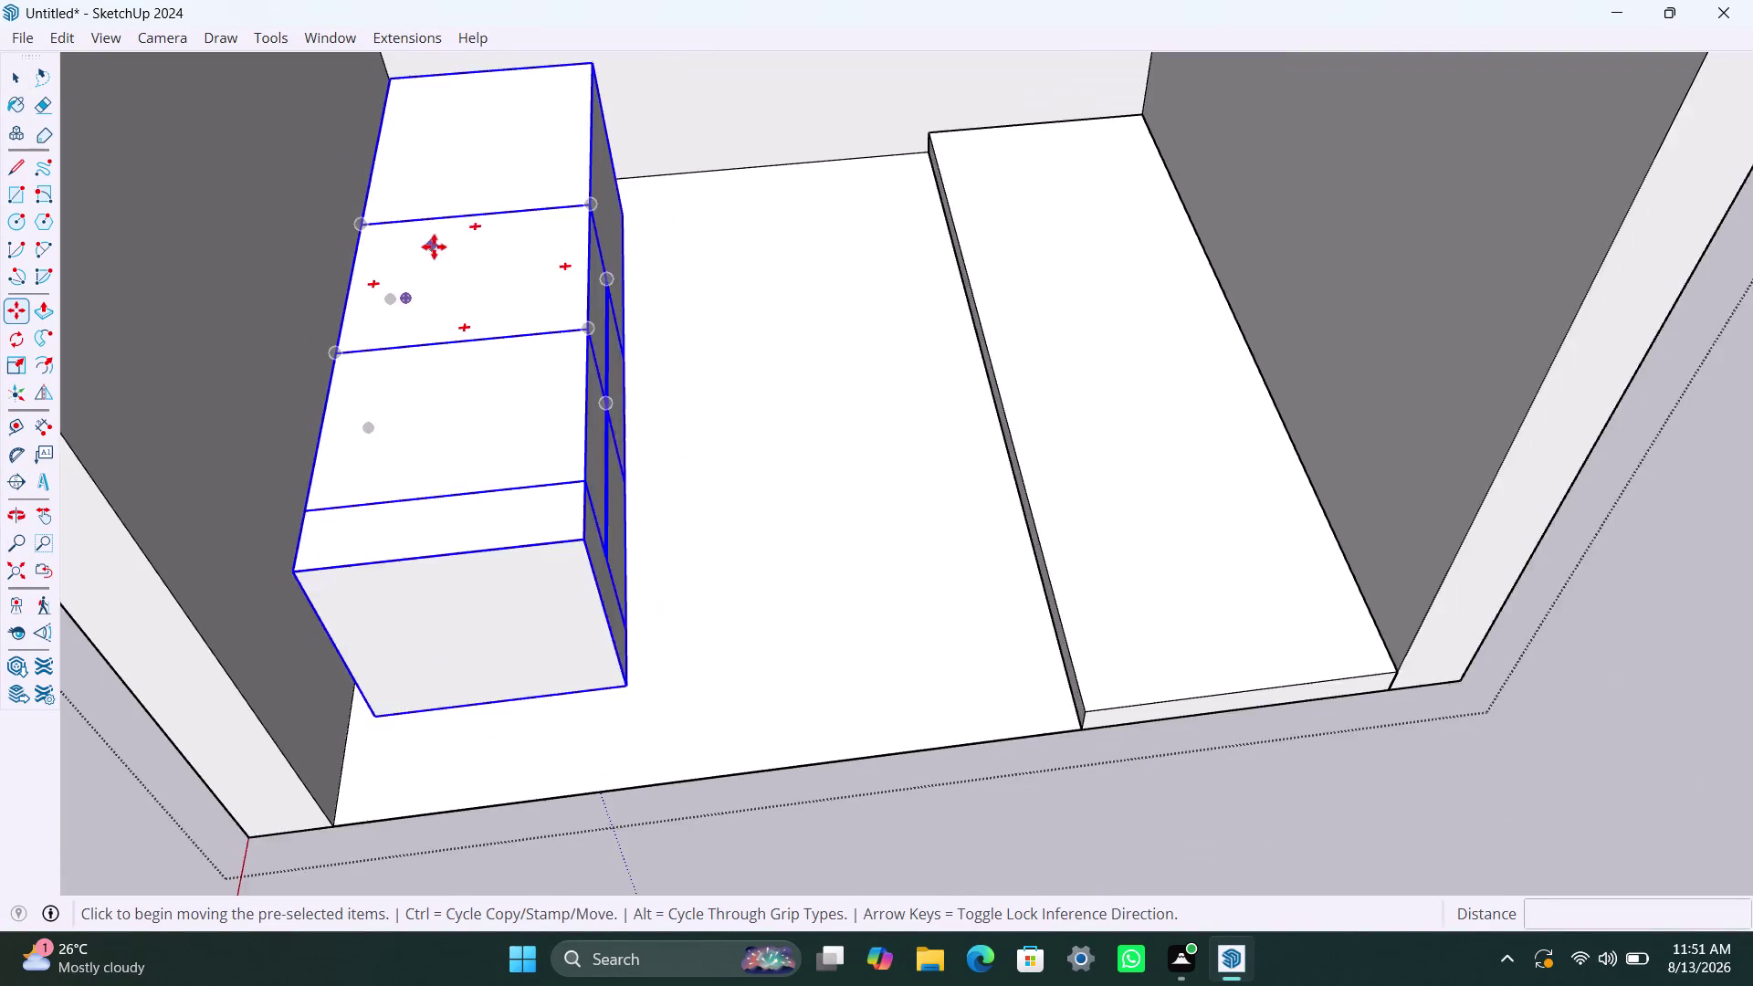
scroll(down, 3)
click(398, 108)
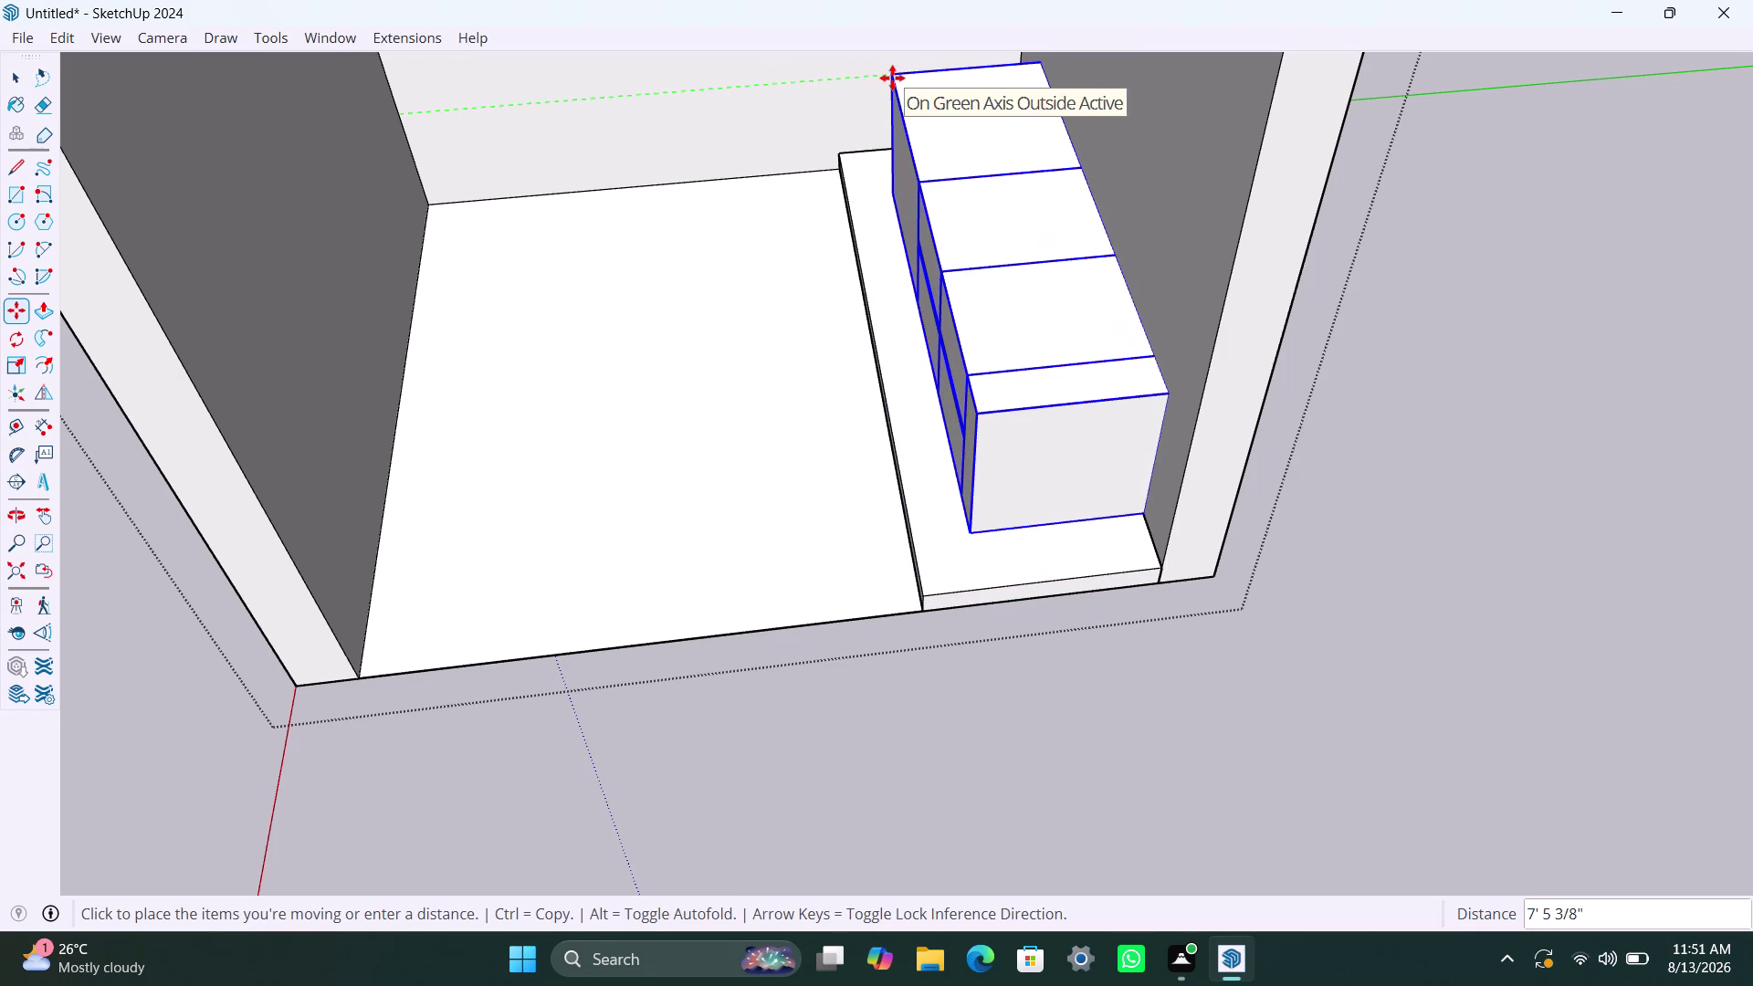
click(892, 77)
key(Escape)
key(Escape)
key(Escape)
key(Escape)
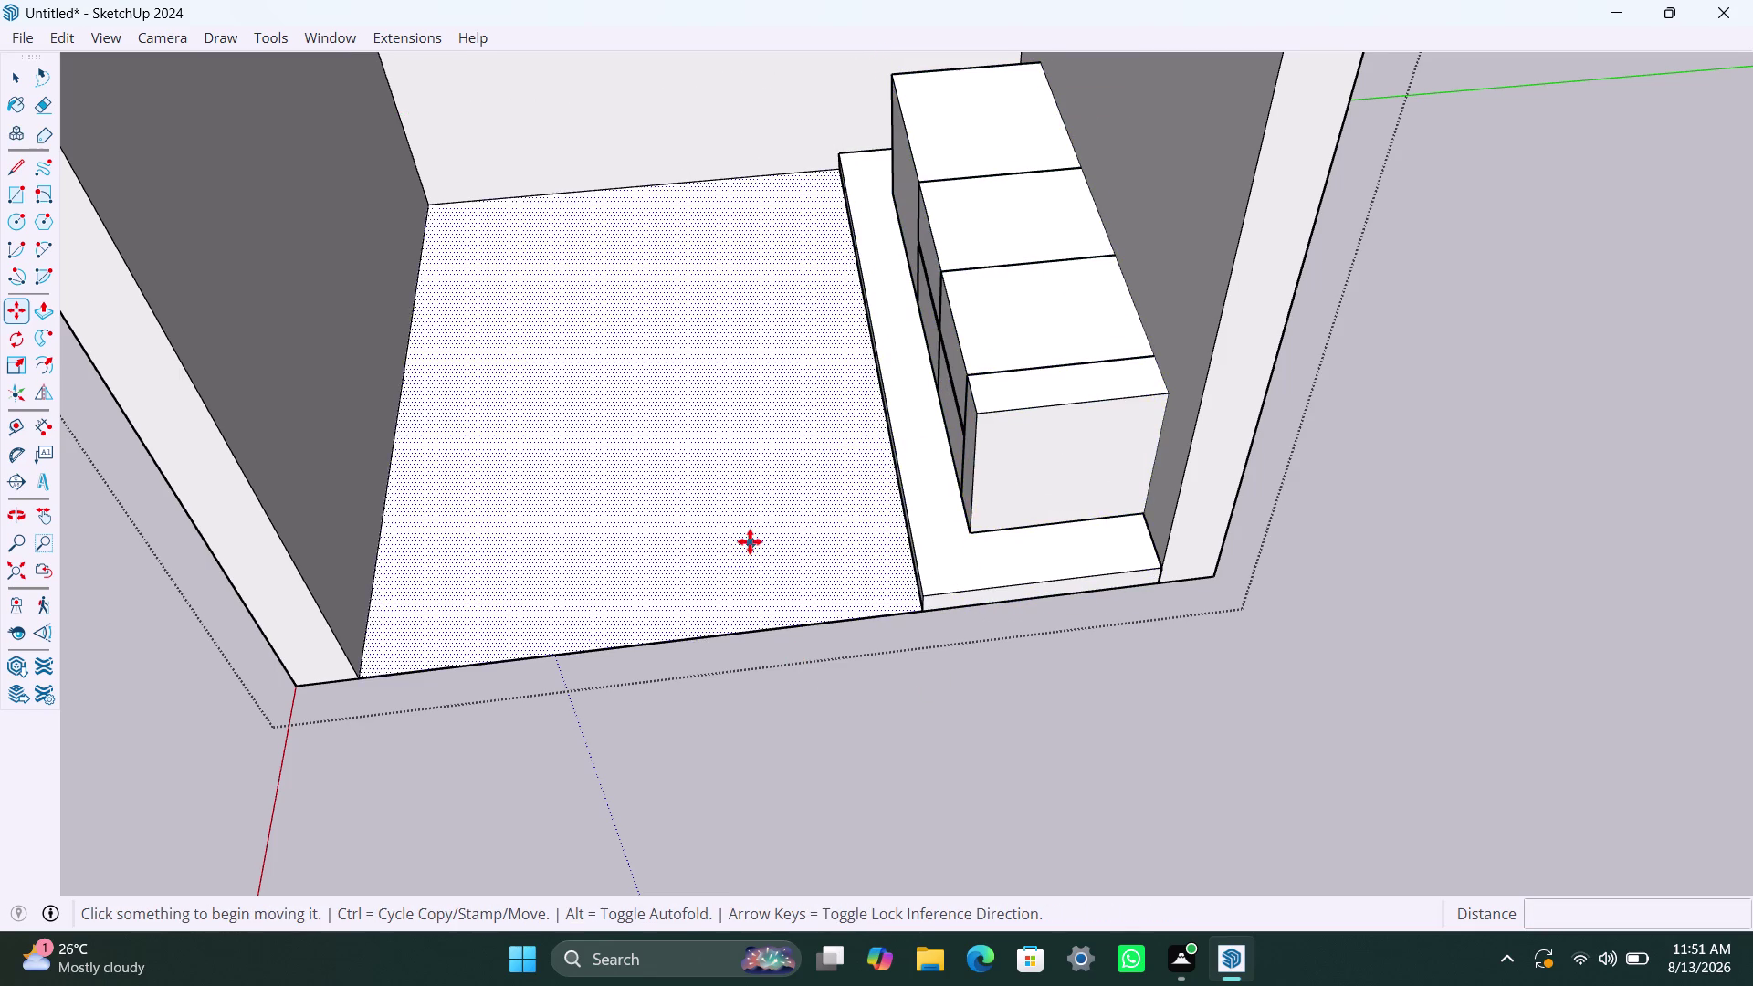
scroll(down, 3)
scroll(down, 3)
middle_drag(703, 629, 1404, 665)
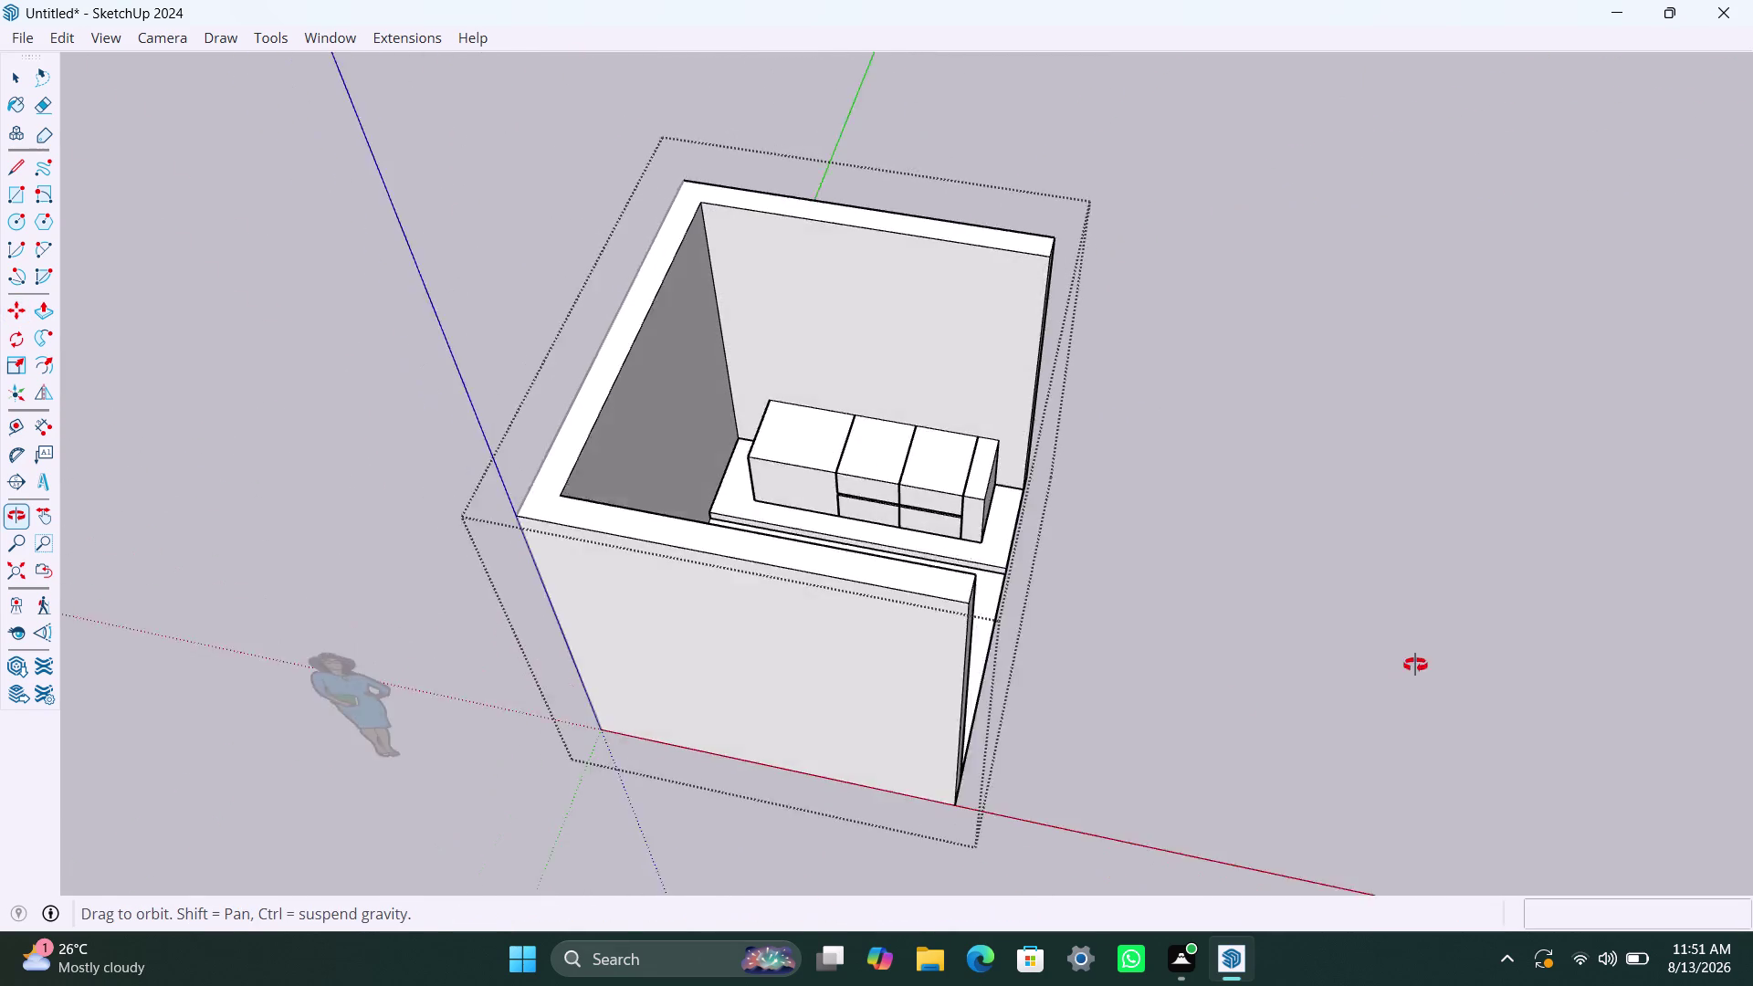
middle_drag(1404, 665, 1416, 665)
scroll(up, 3)
scroll(up, 3)
middle_drag(780, 530, 797, 679)
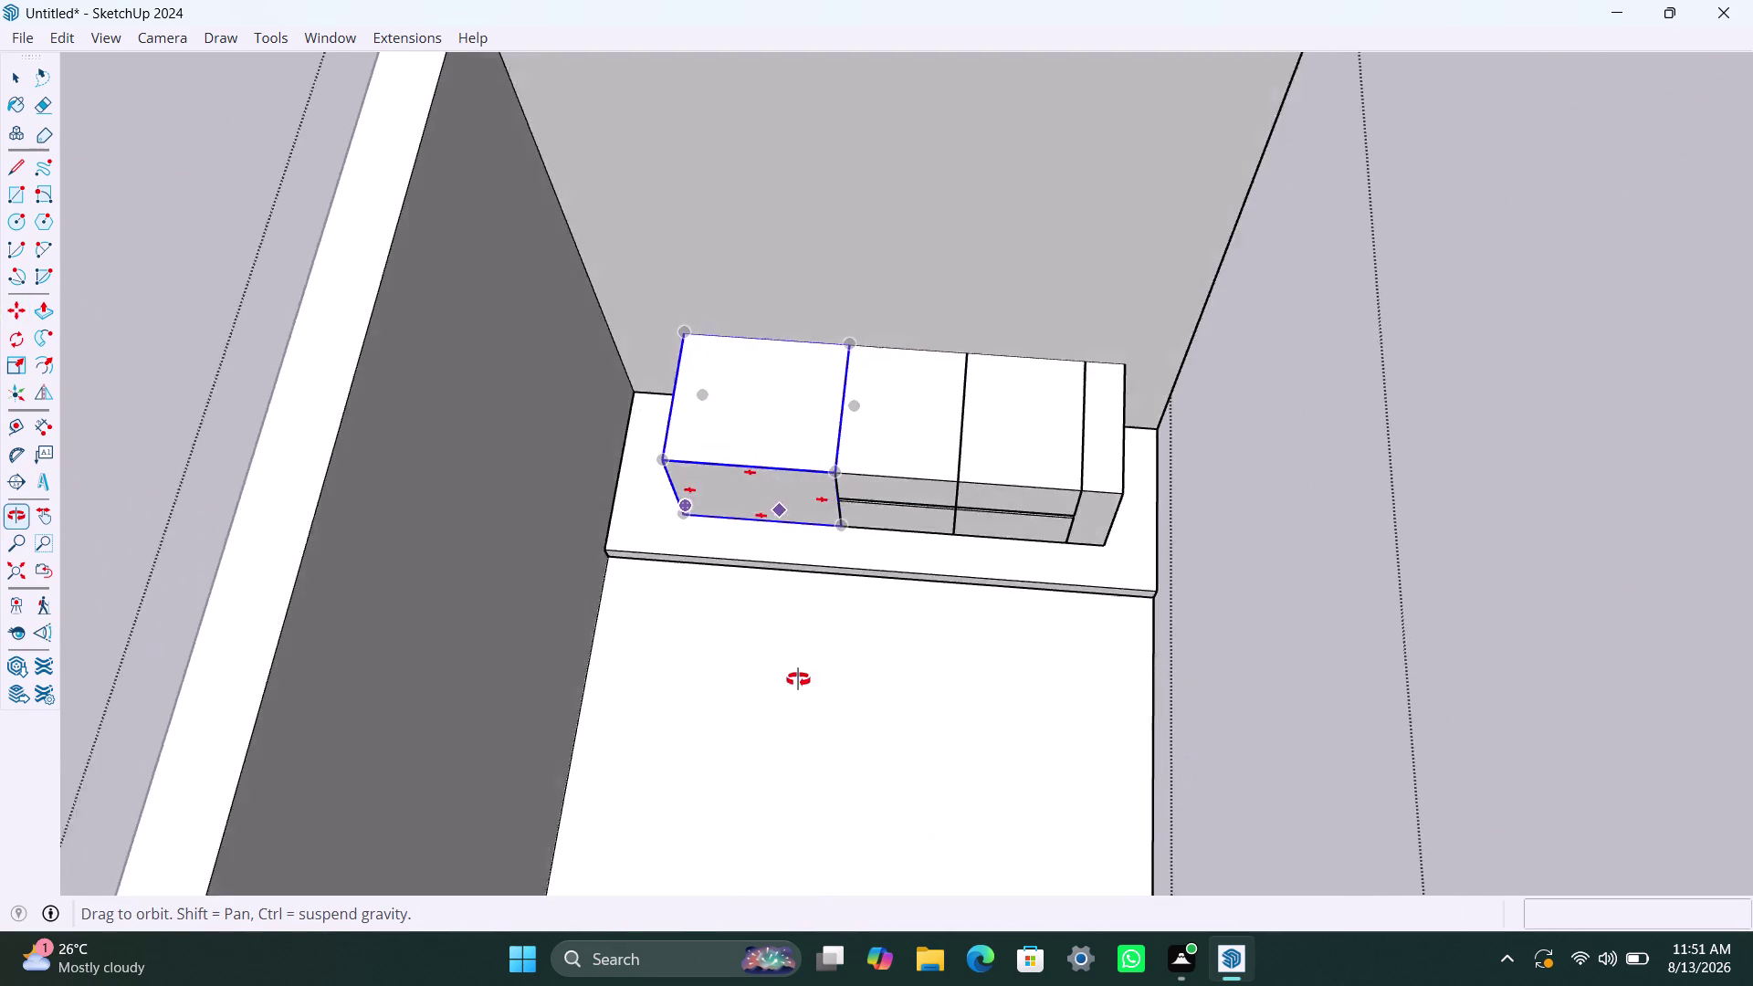
middle_drag(797, 678, 904, 707)
scroll(up, 3)
click(574, 497)
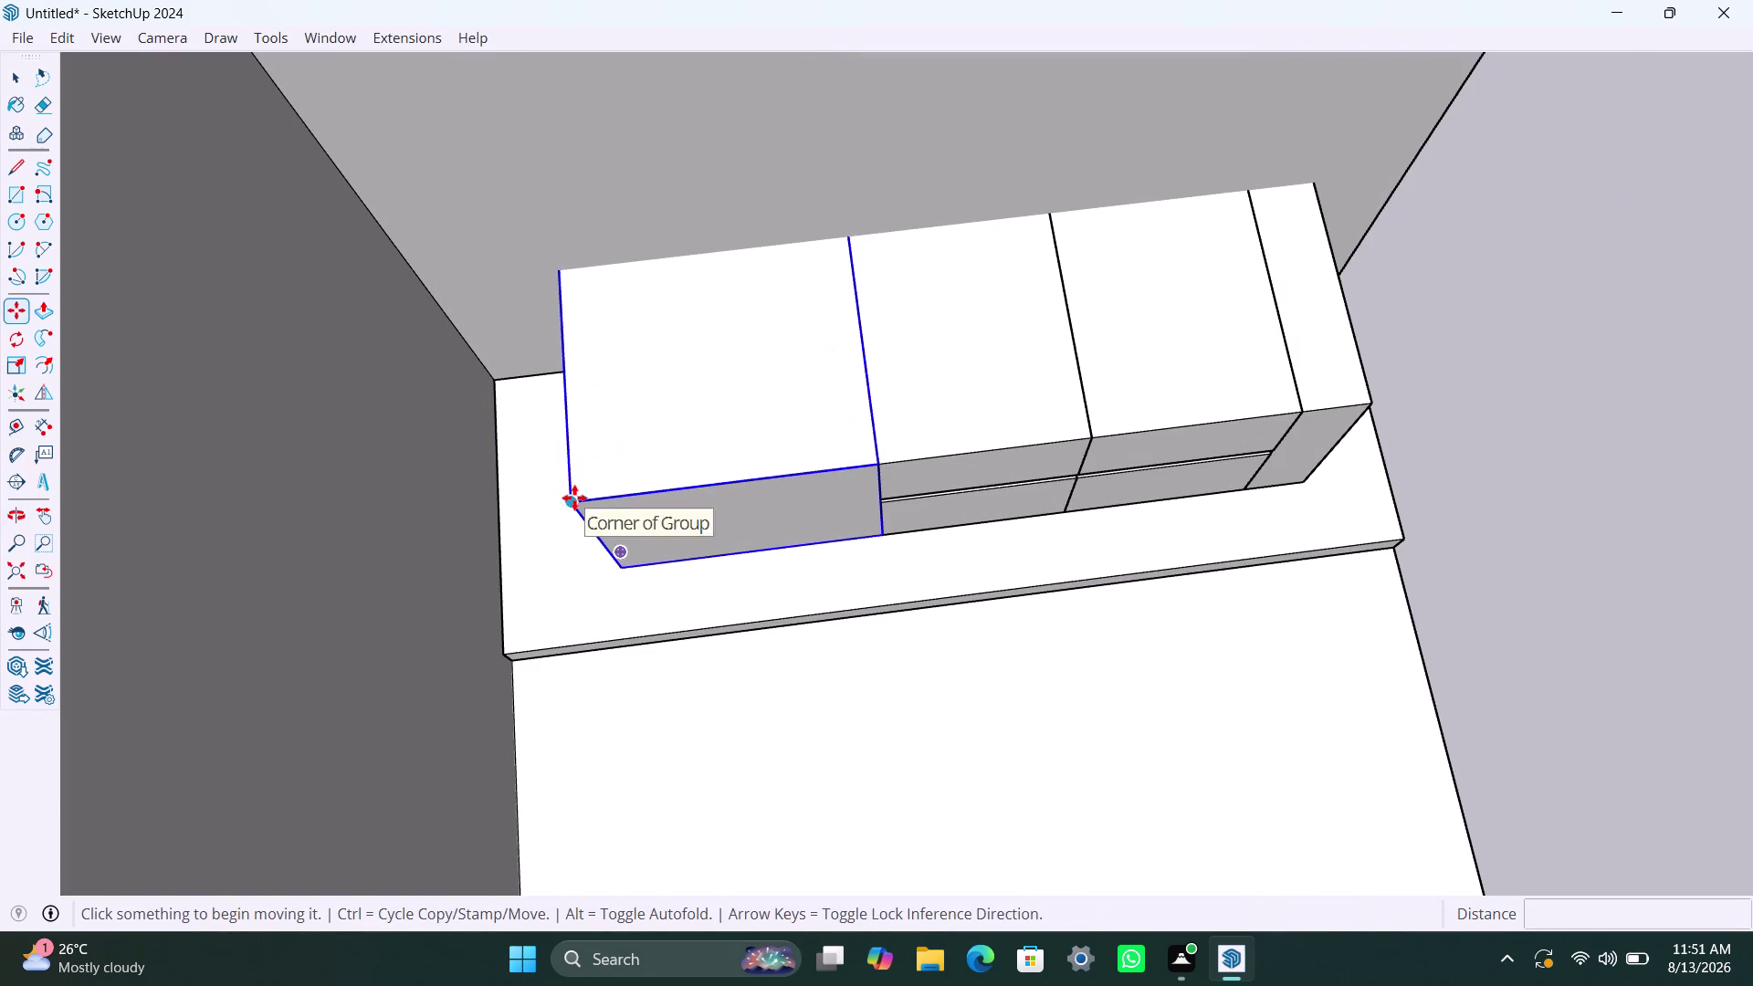
key(Escape)
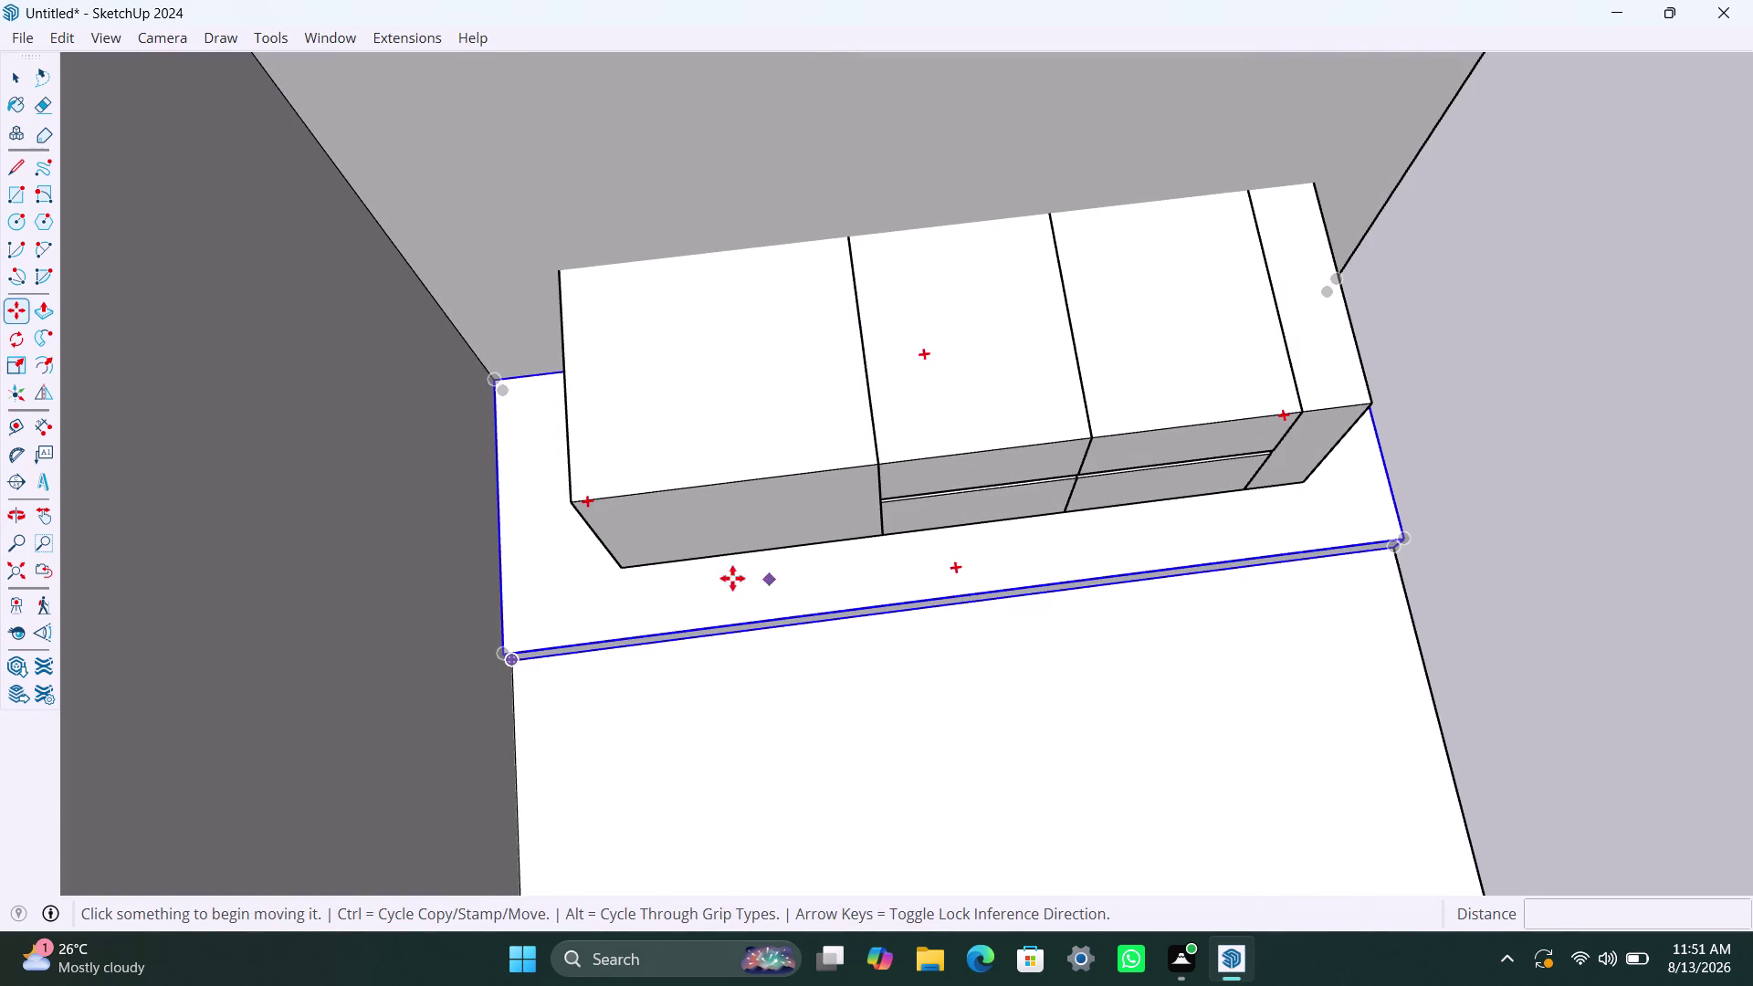
key(Escape)
key(Escape)
key(Escape)
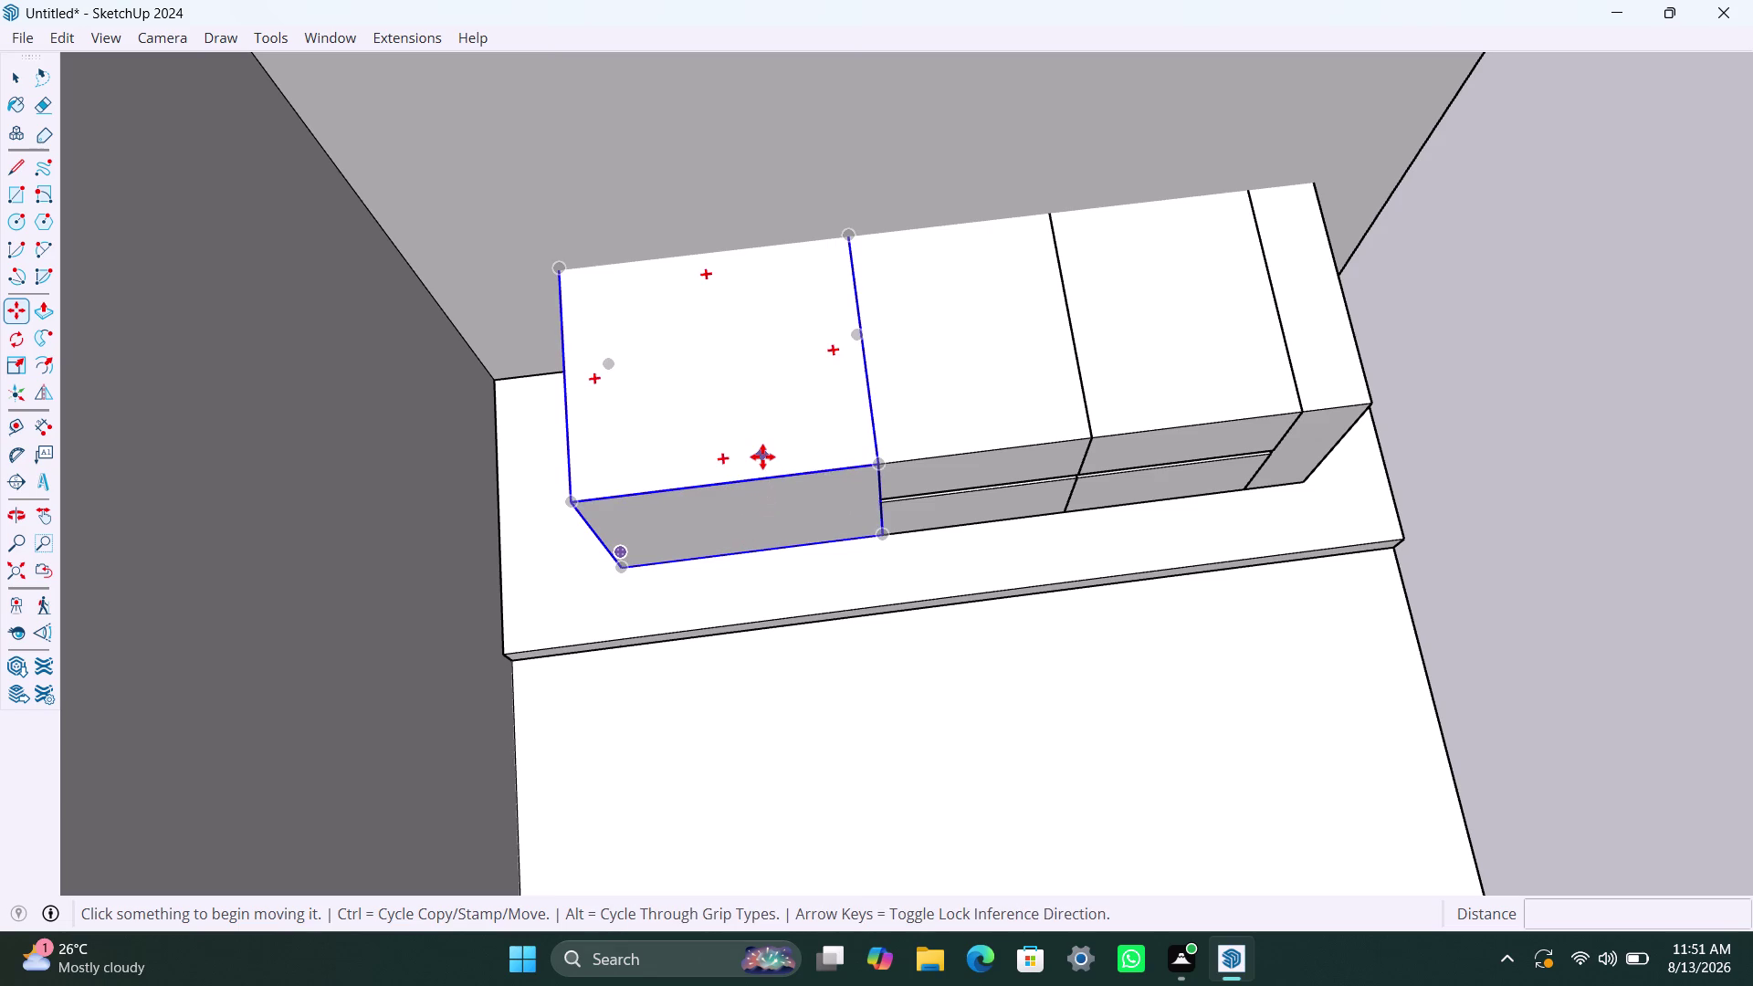
key(space)
click(757, 453)
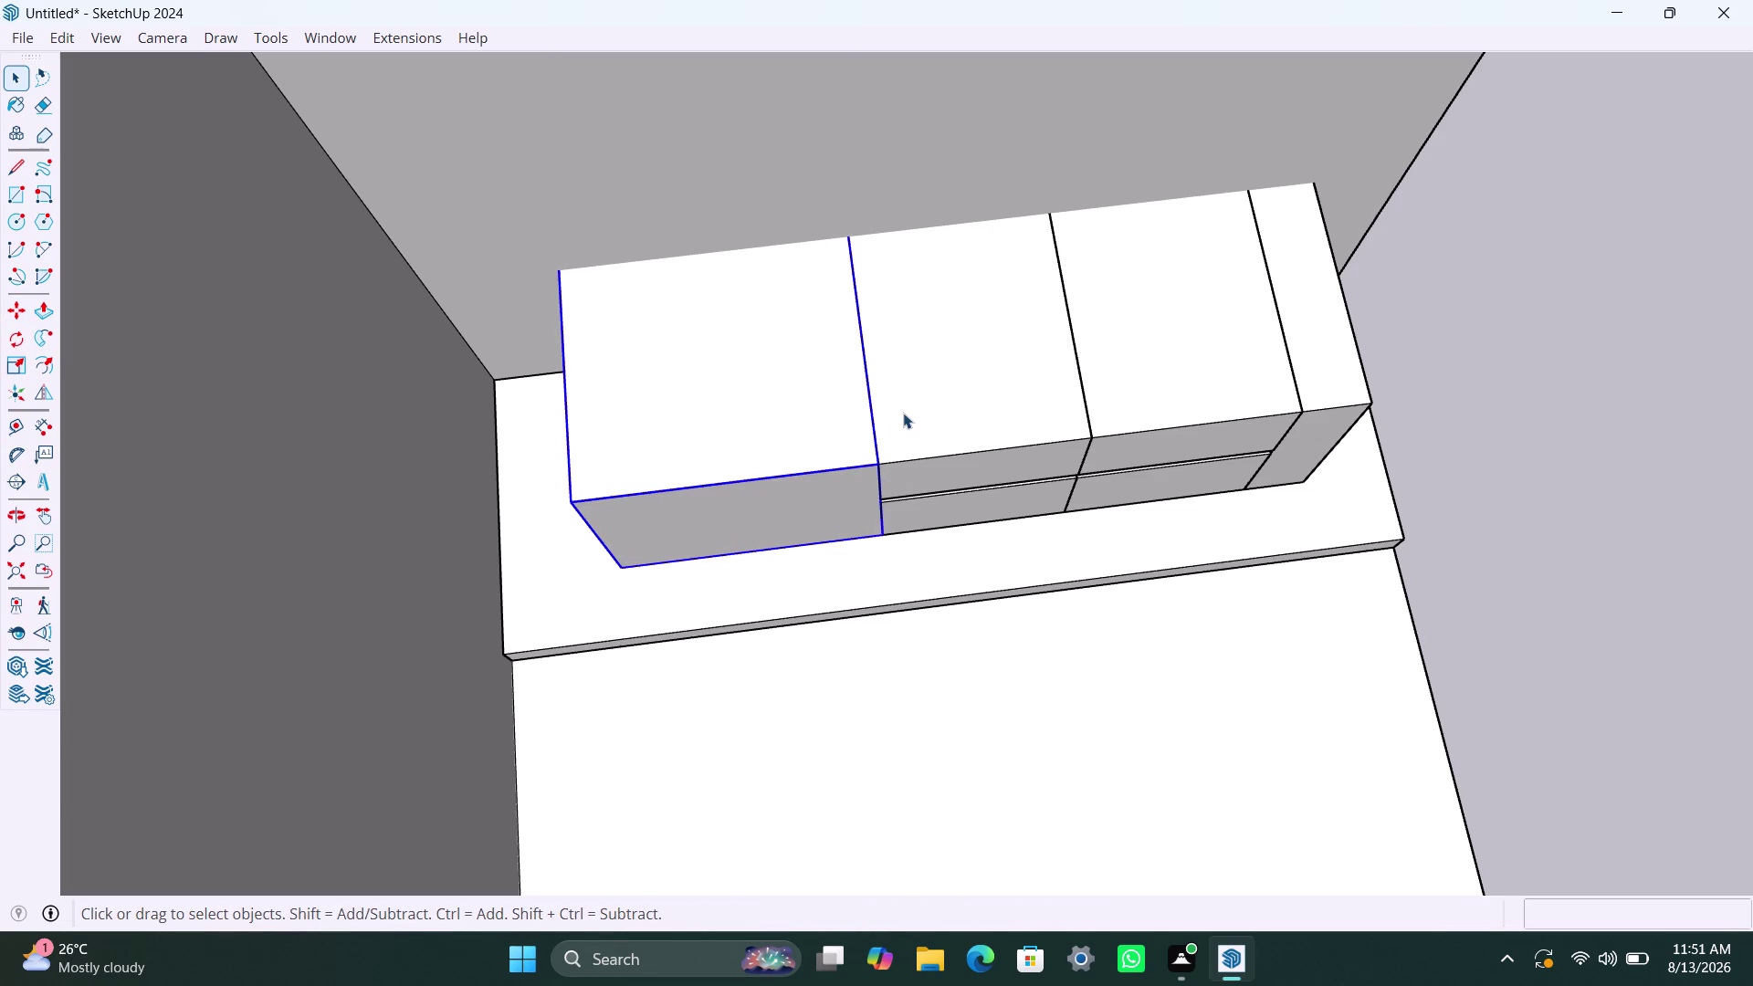
click(904, 412)
click(957, 507)
click(1167, 370)
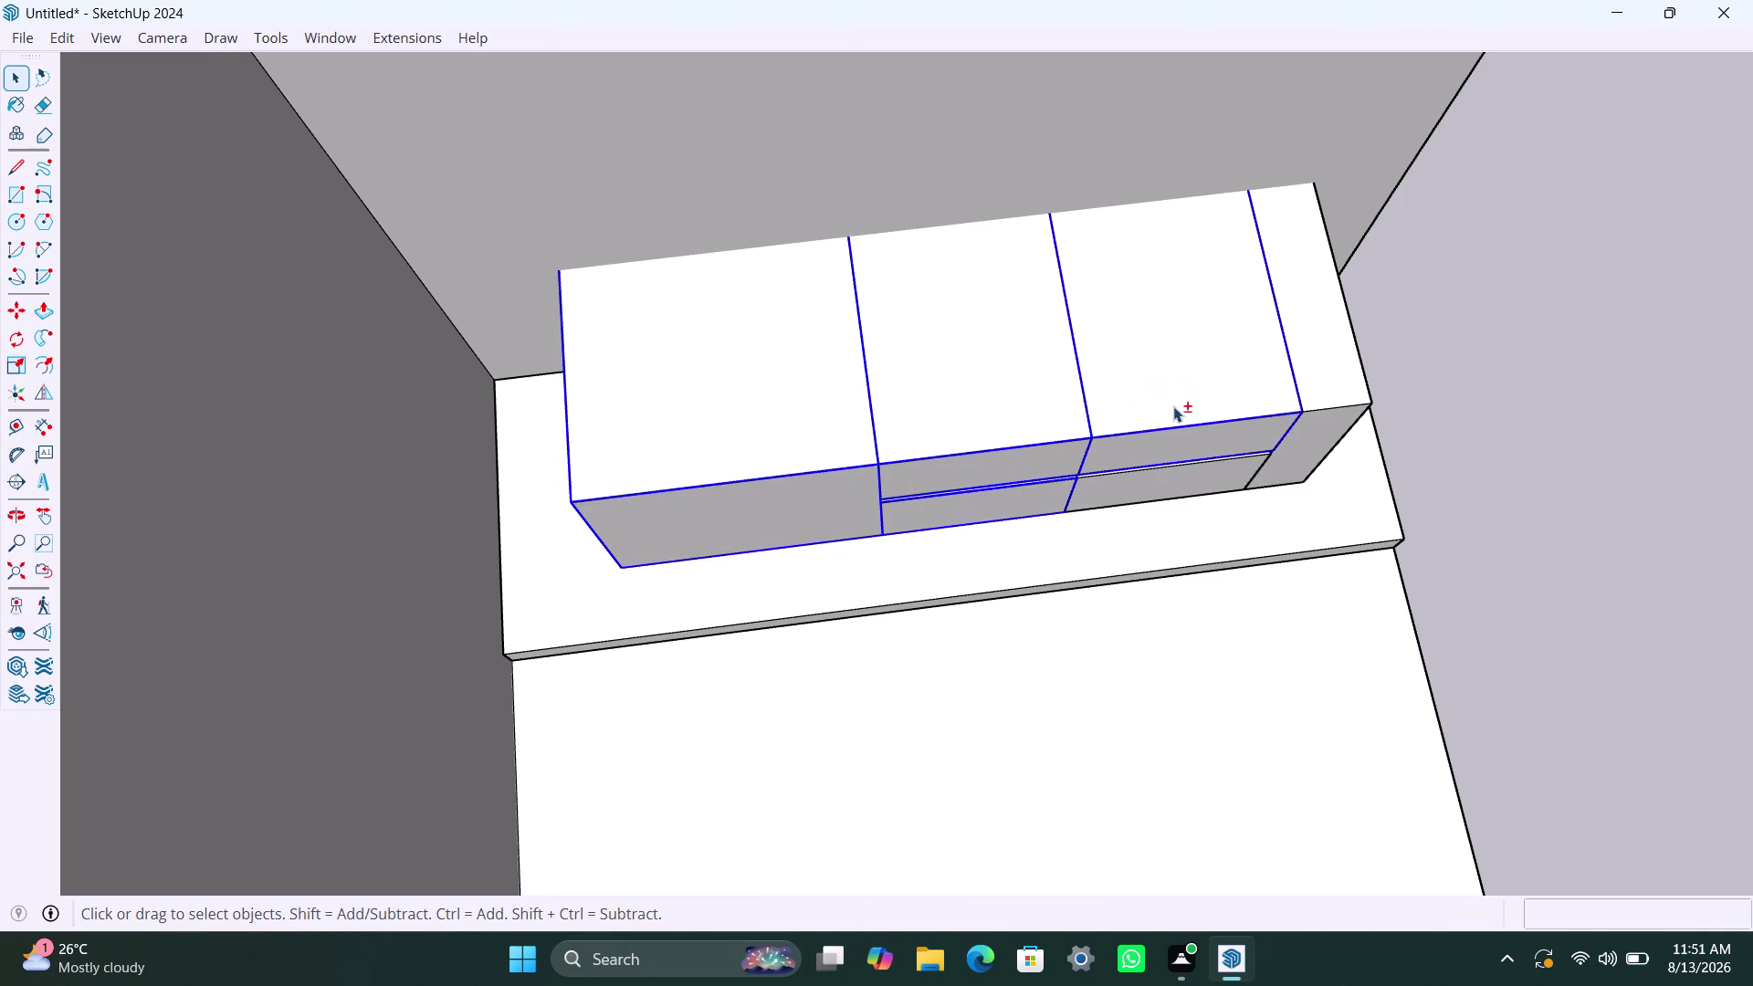
click(1178, 497)
click(1319, 357)
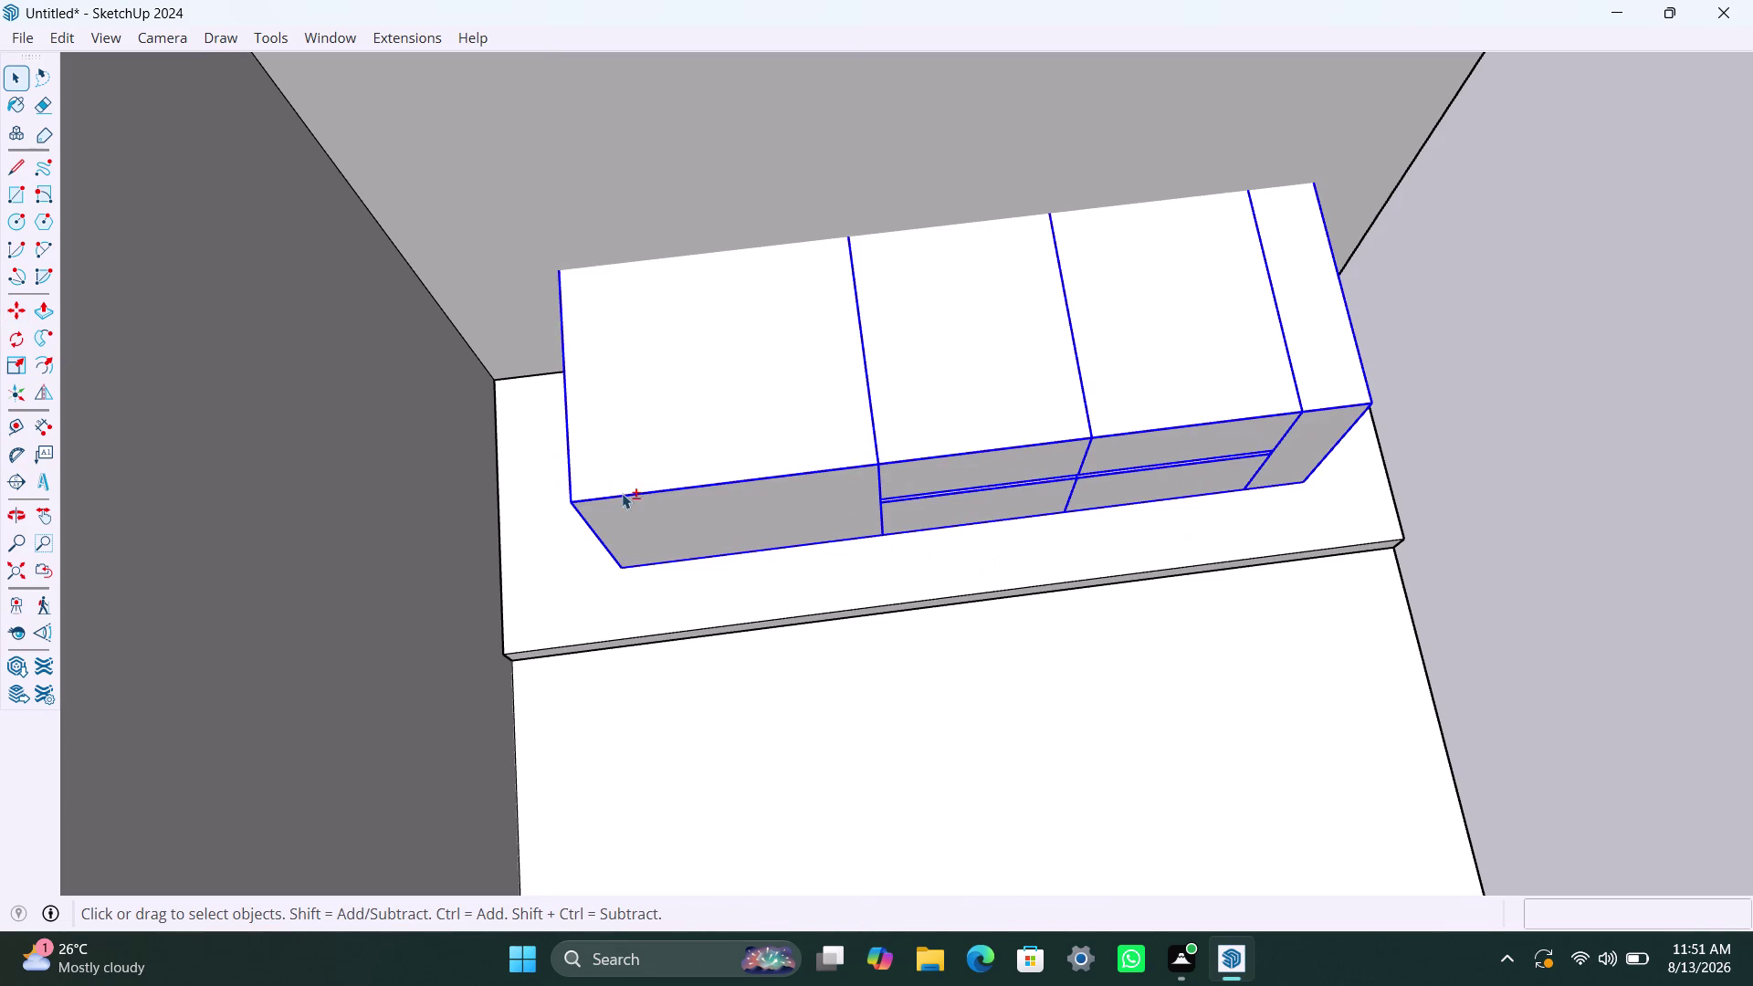
key(m)
click(573, 507)
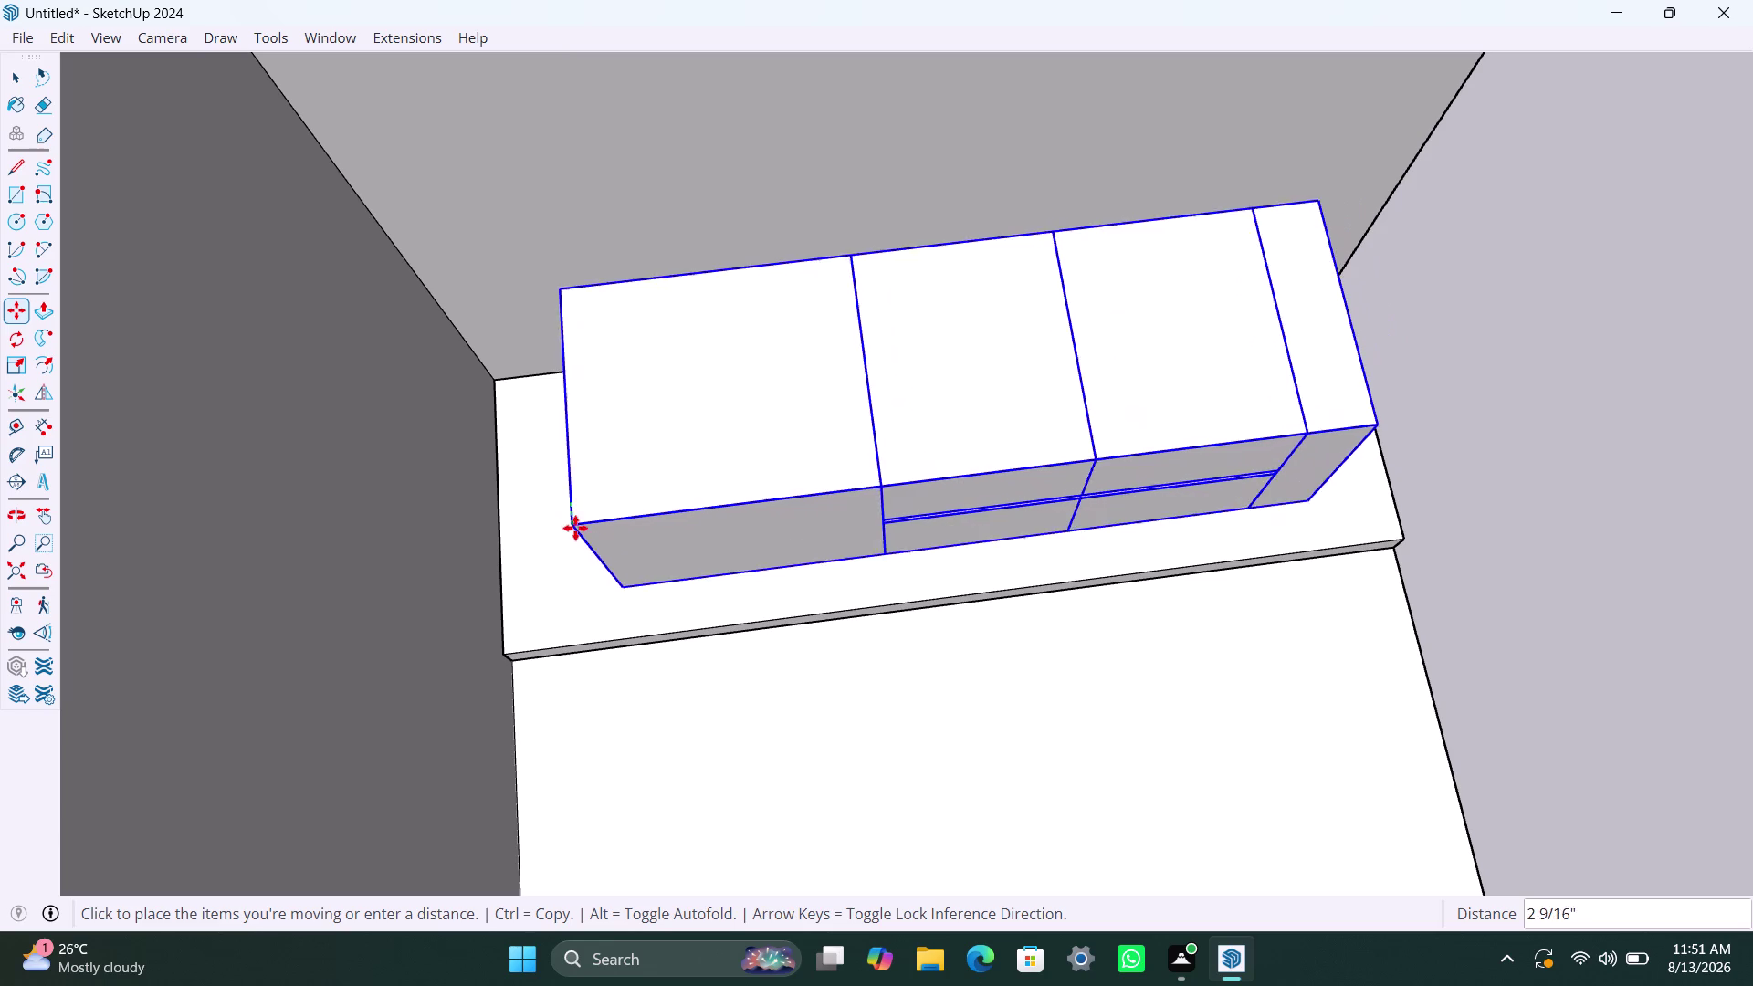
key(Escape)
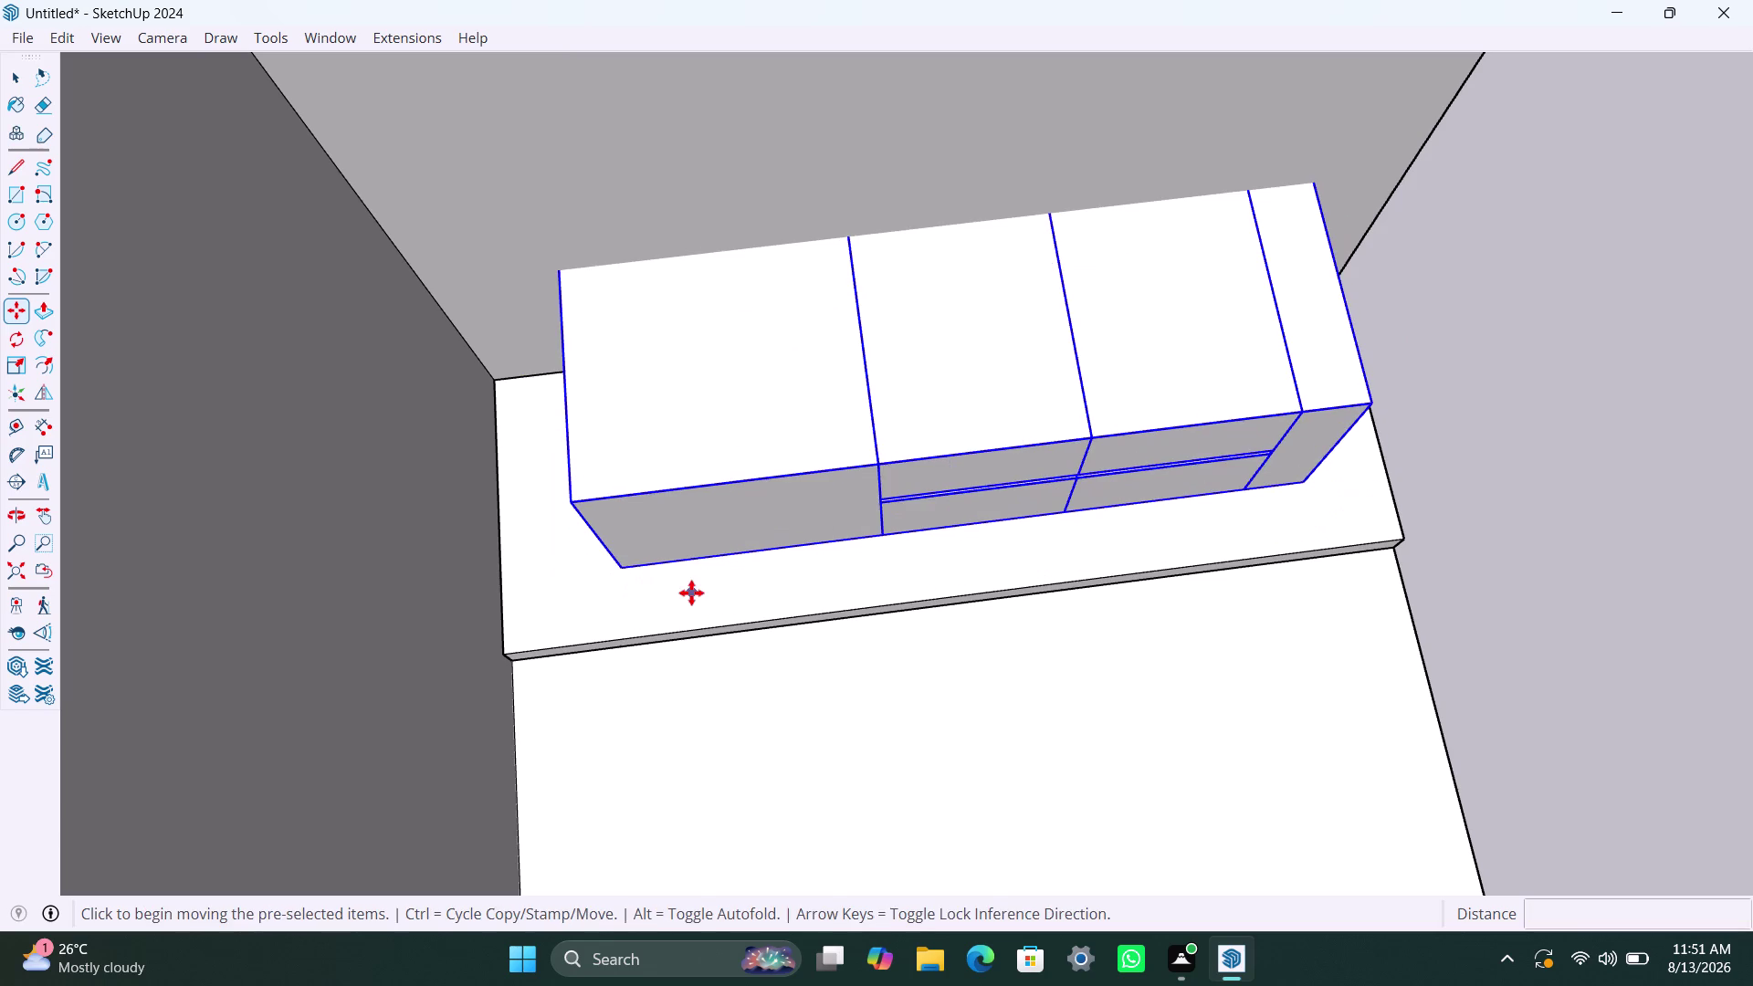
key(Escape)
key(Escape)
key(space)
key(space)
key(space)
click(642, 629)
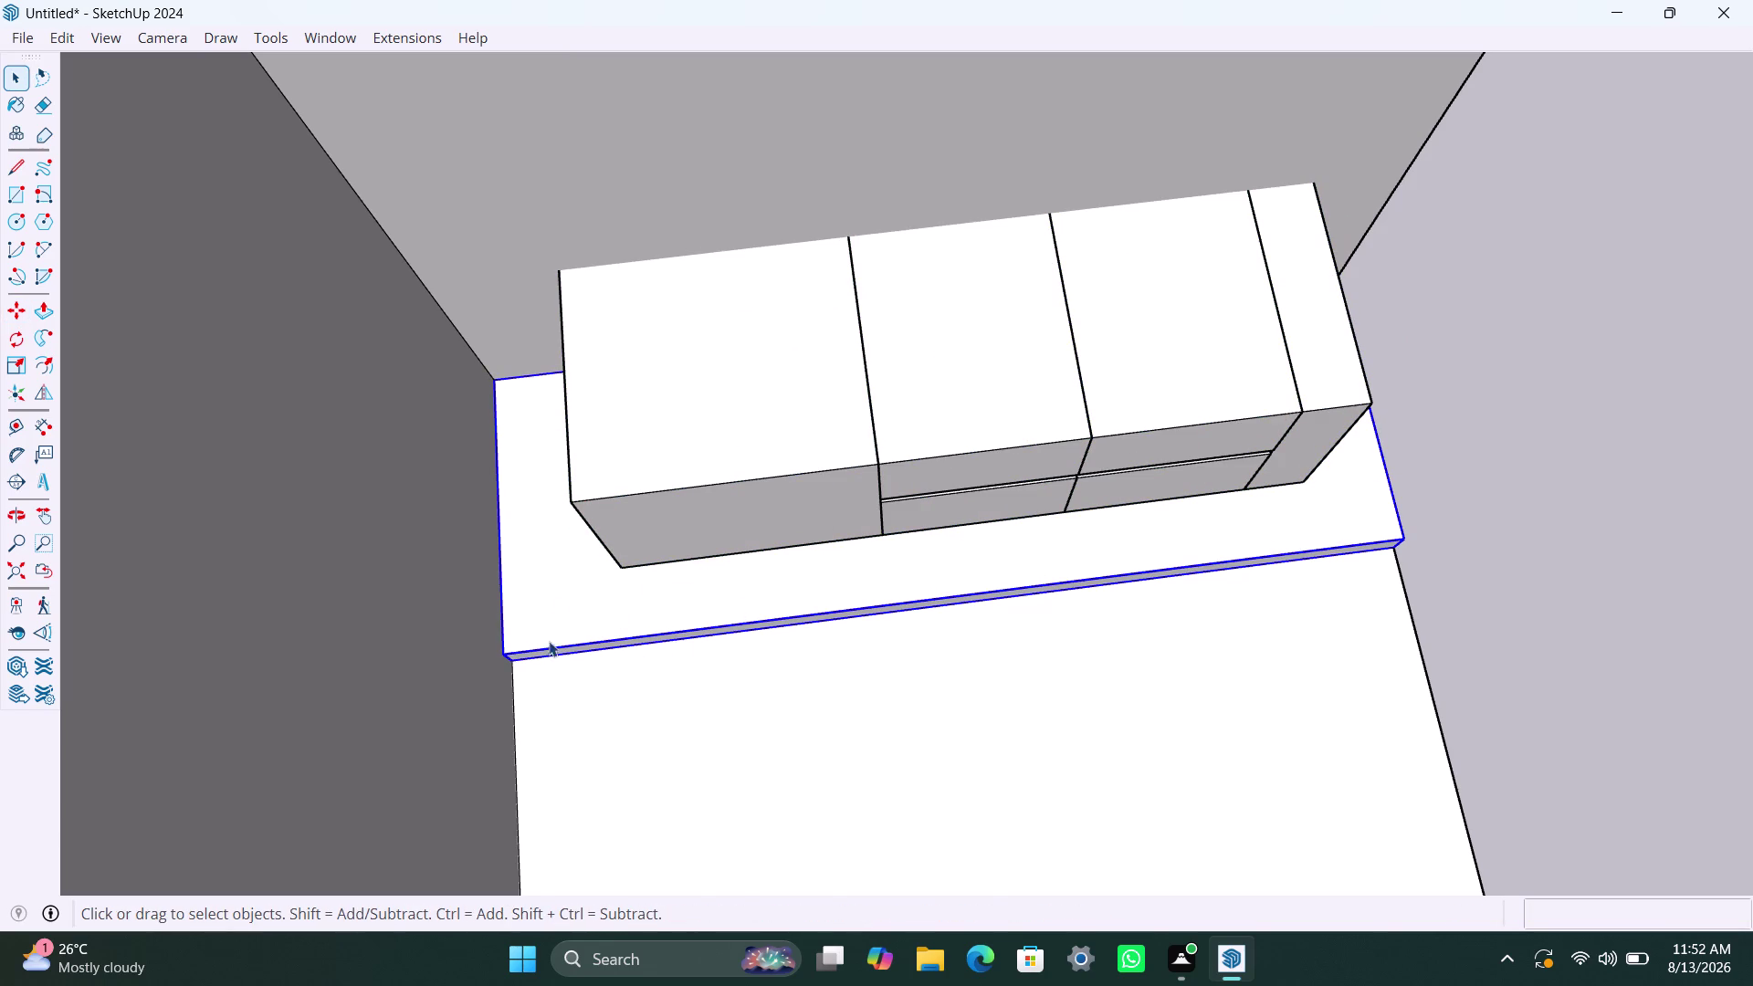
Push/Pull the platform's thin front face down to reach the floor.
scroll(up, 3)
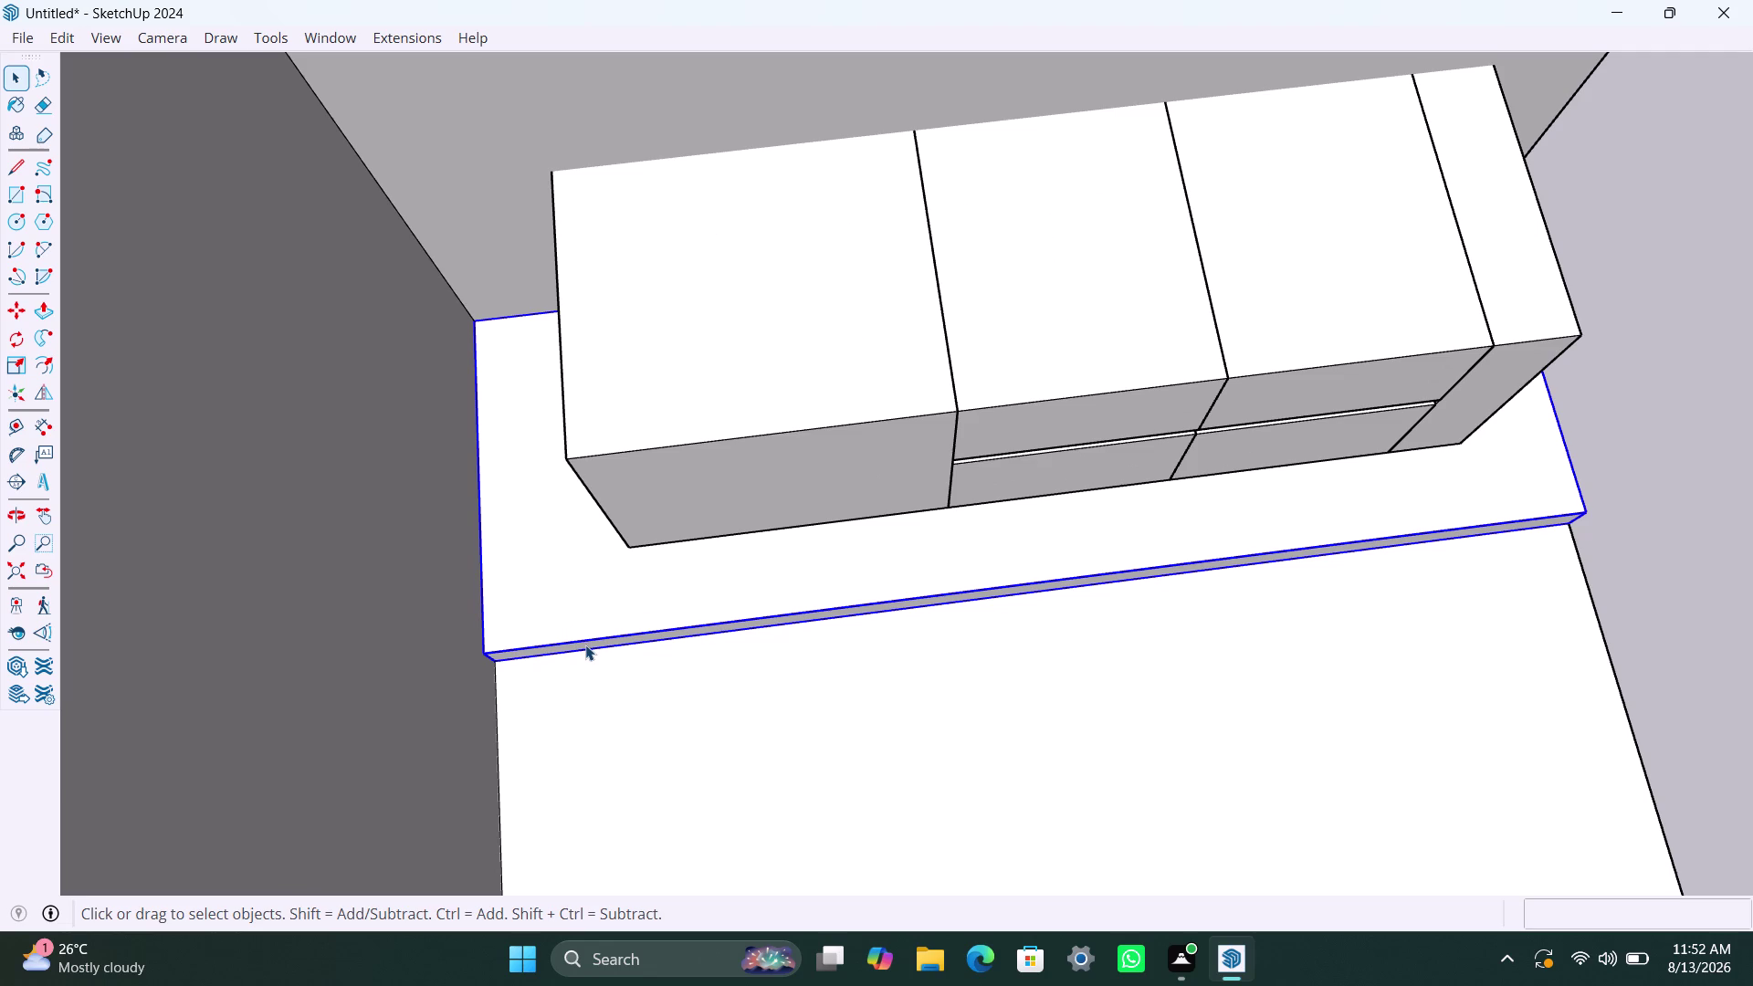
click(585, 644)
click(586, 644)
scroll(up, 3)
click(594, 644)
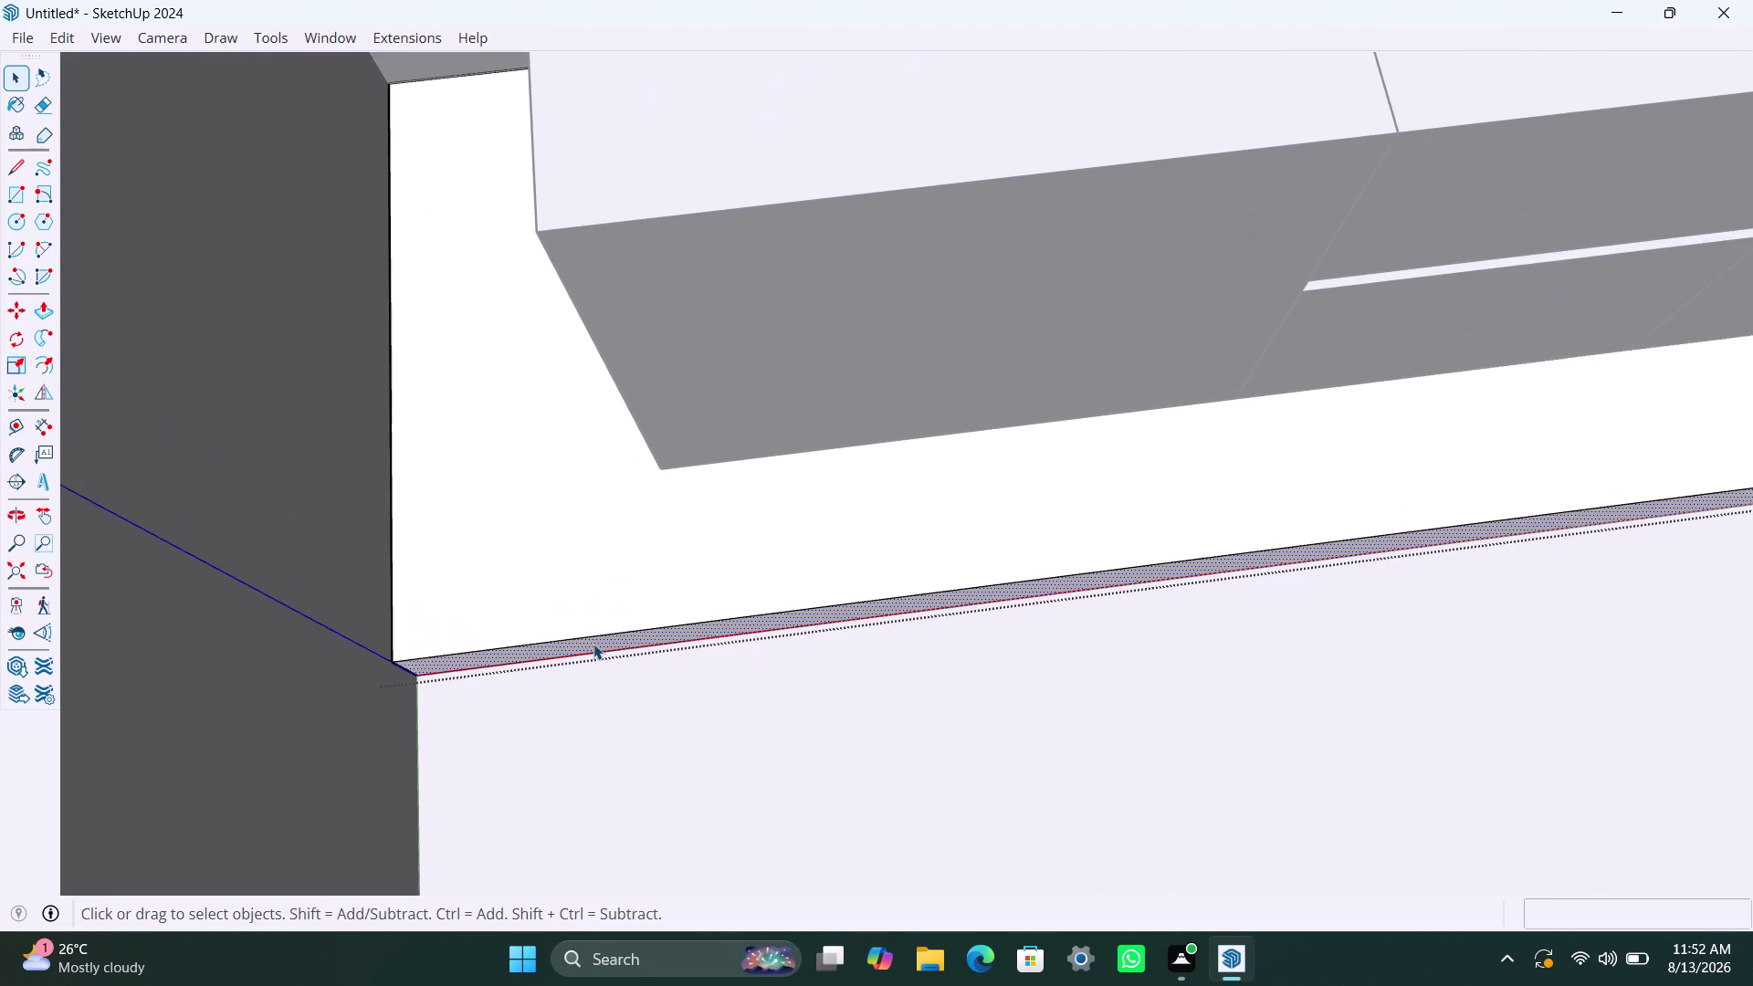
key(p)
click(597, 646)
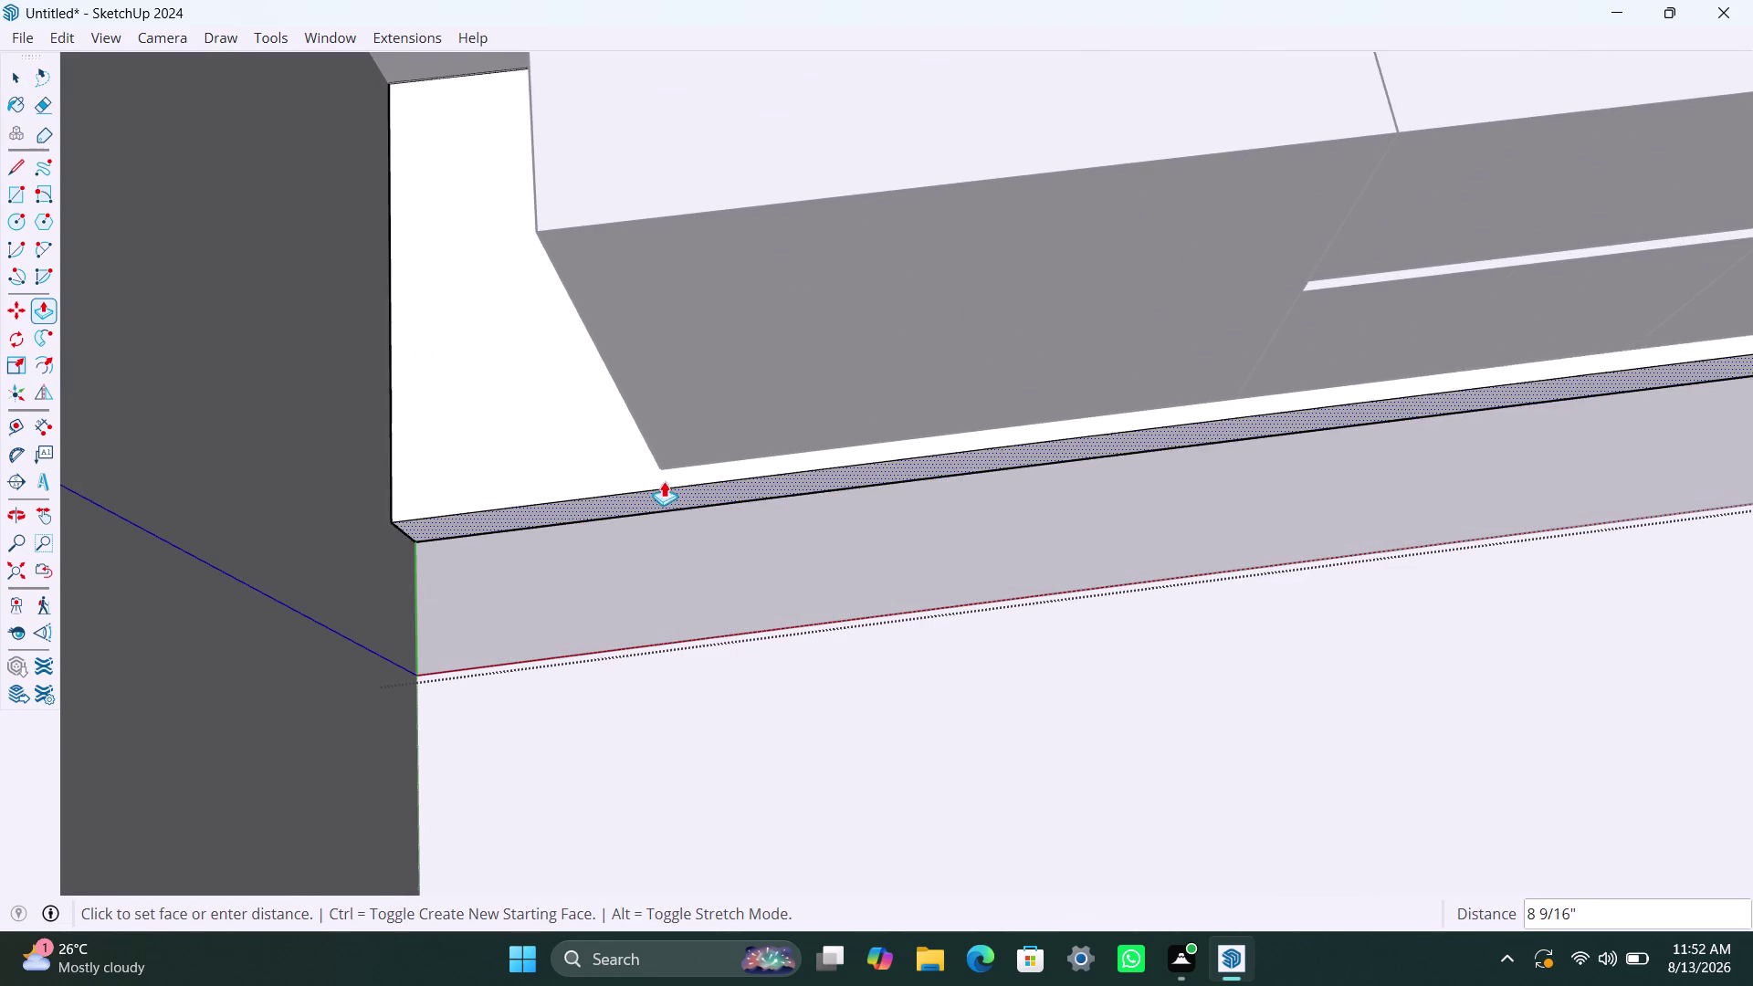
click(672, 462)
key(space)
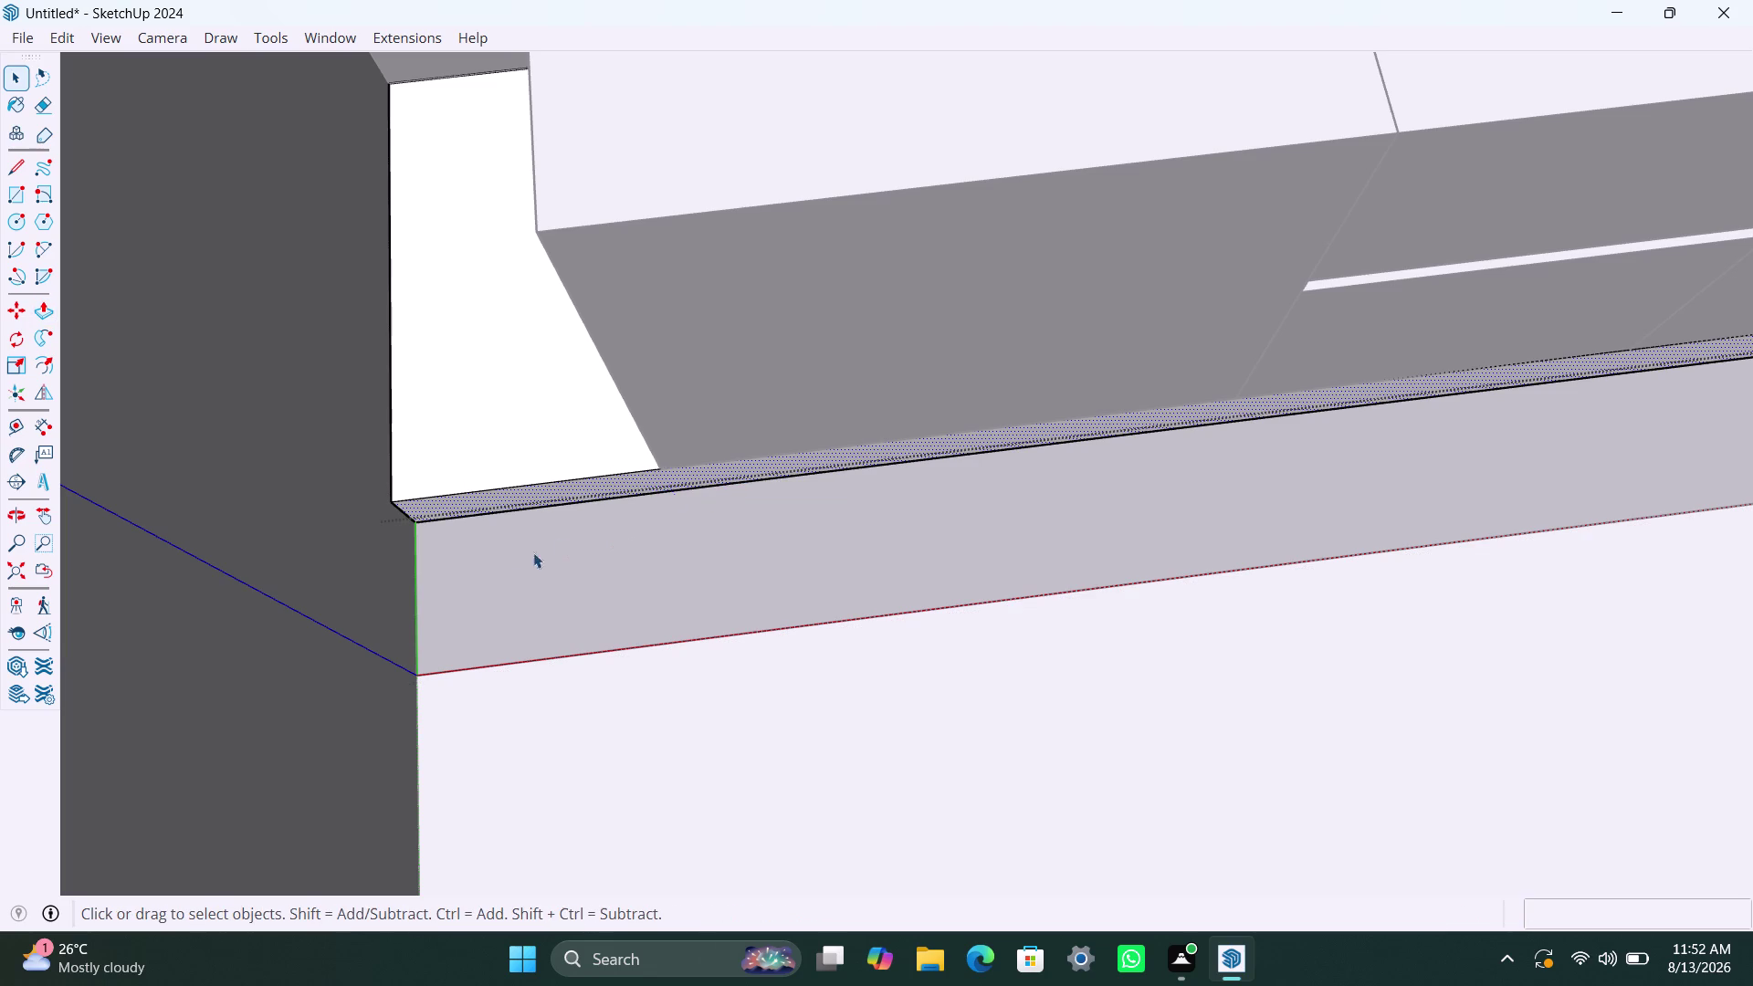
click(630, 752)
click(645, 649)
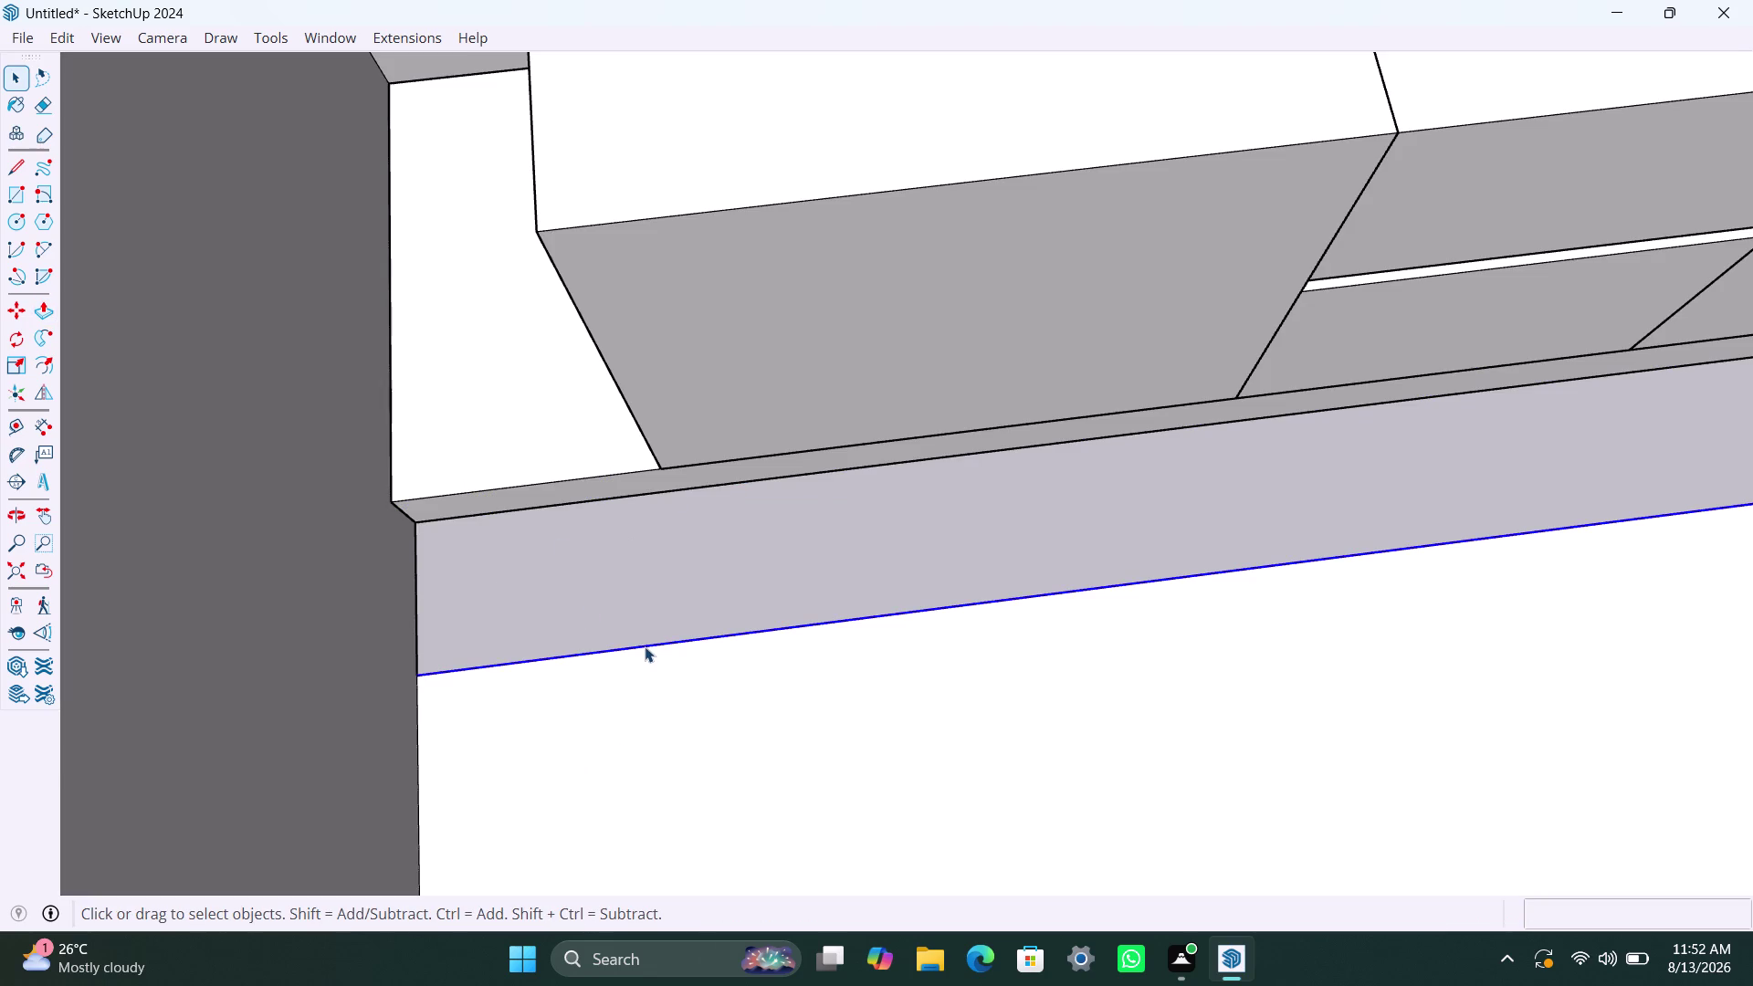
scroll(down, 3)
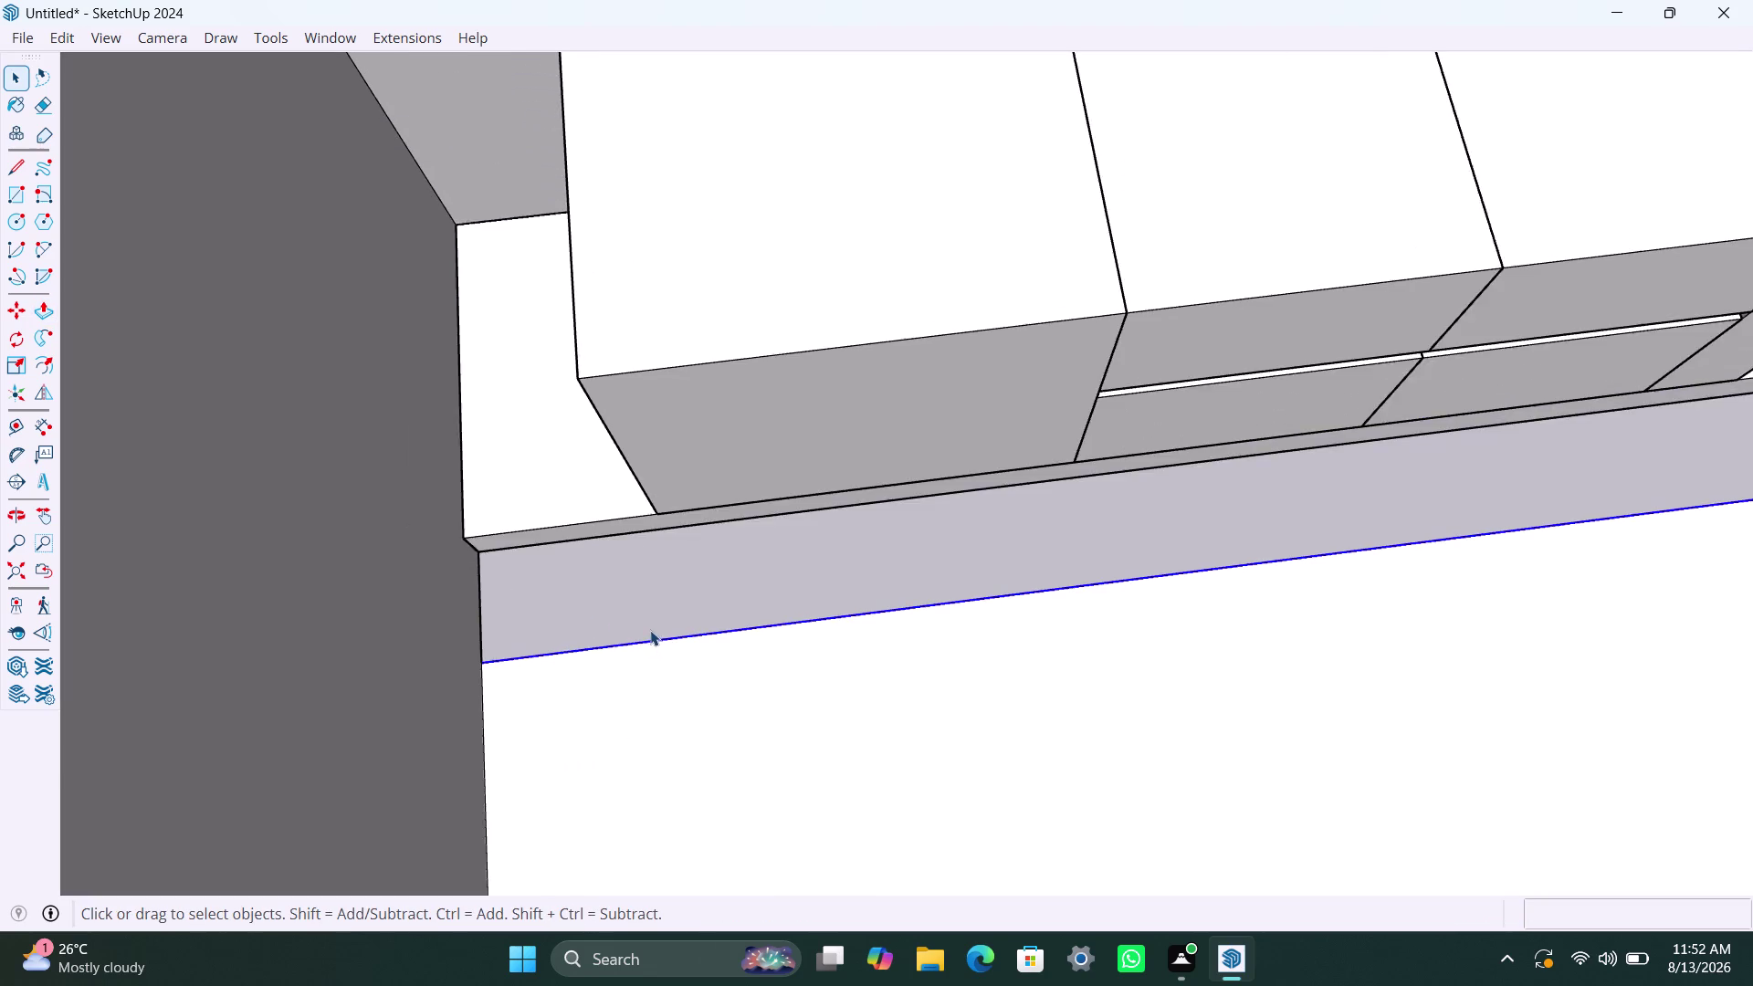
scroll(down, 3)
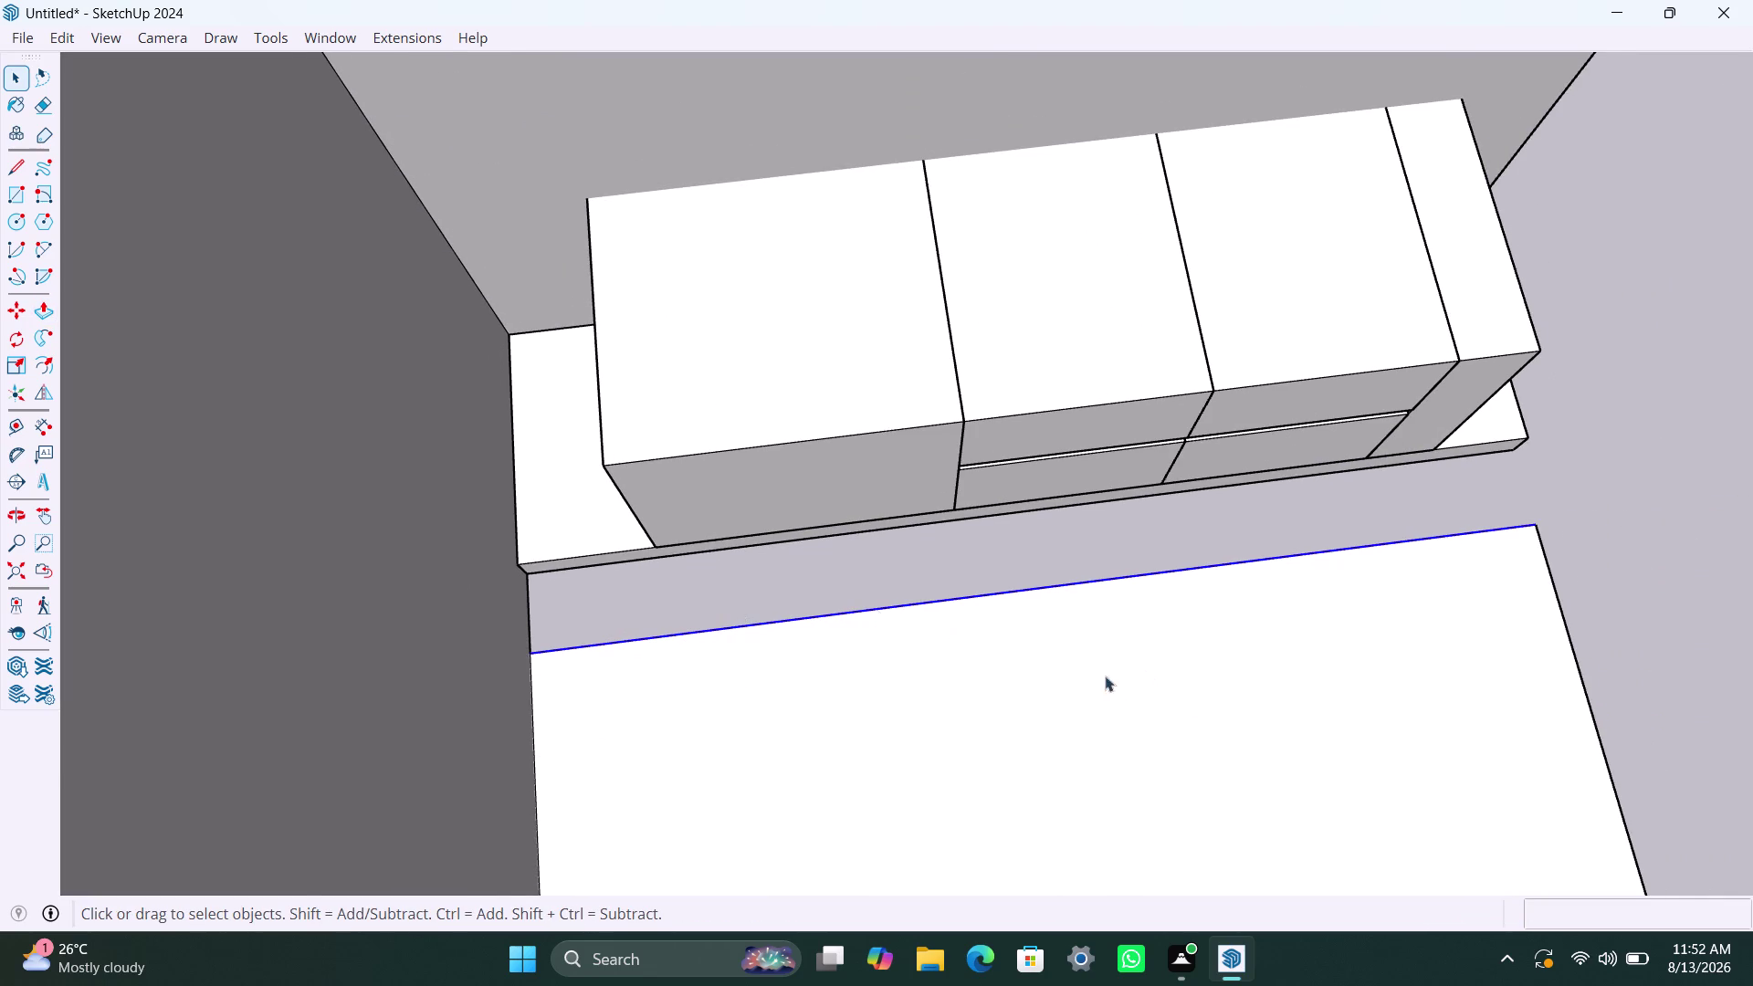
Orbit beneath the room and undo changes to remove the platform's bottom face.
scroll(down, 3)
middle_drag(1143, 706, 700, 645)
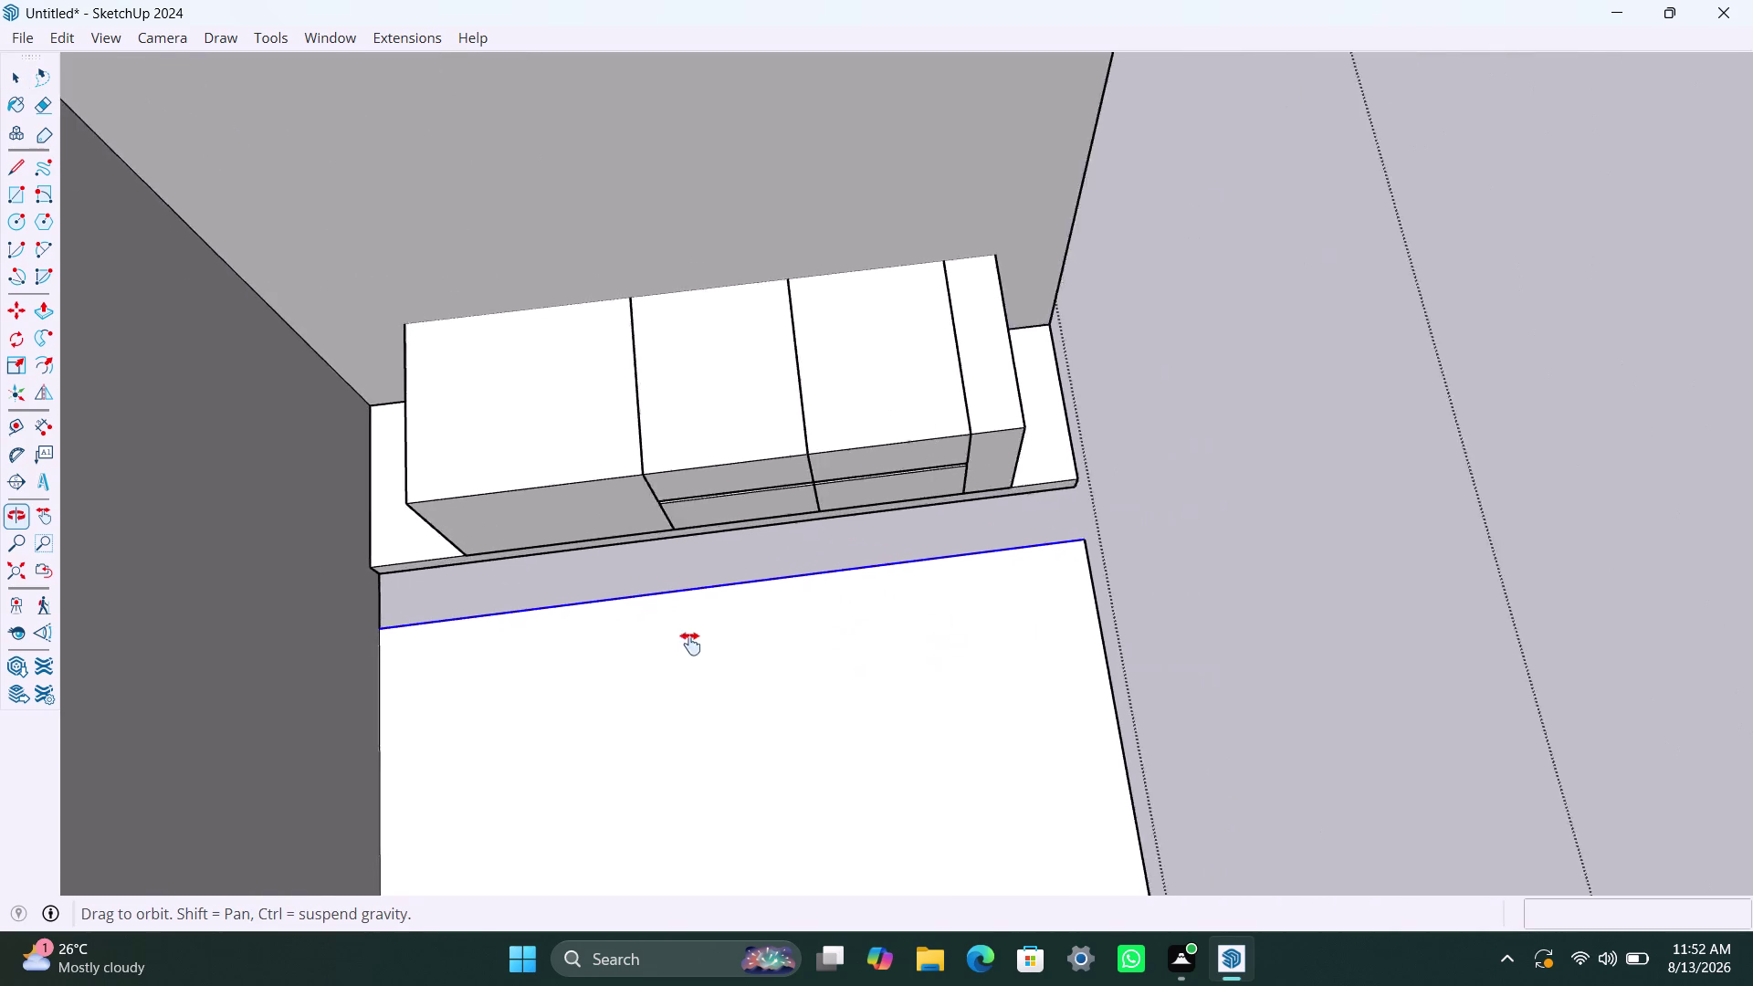
middle_drag(700, 645, 629, 640)
key(ctrl+z)
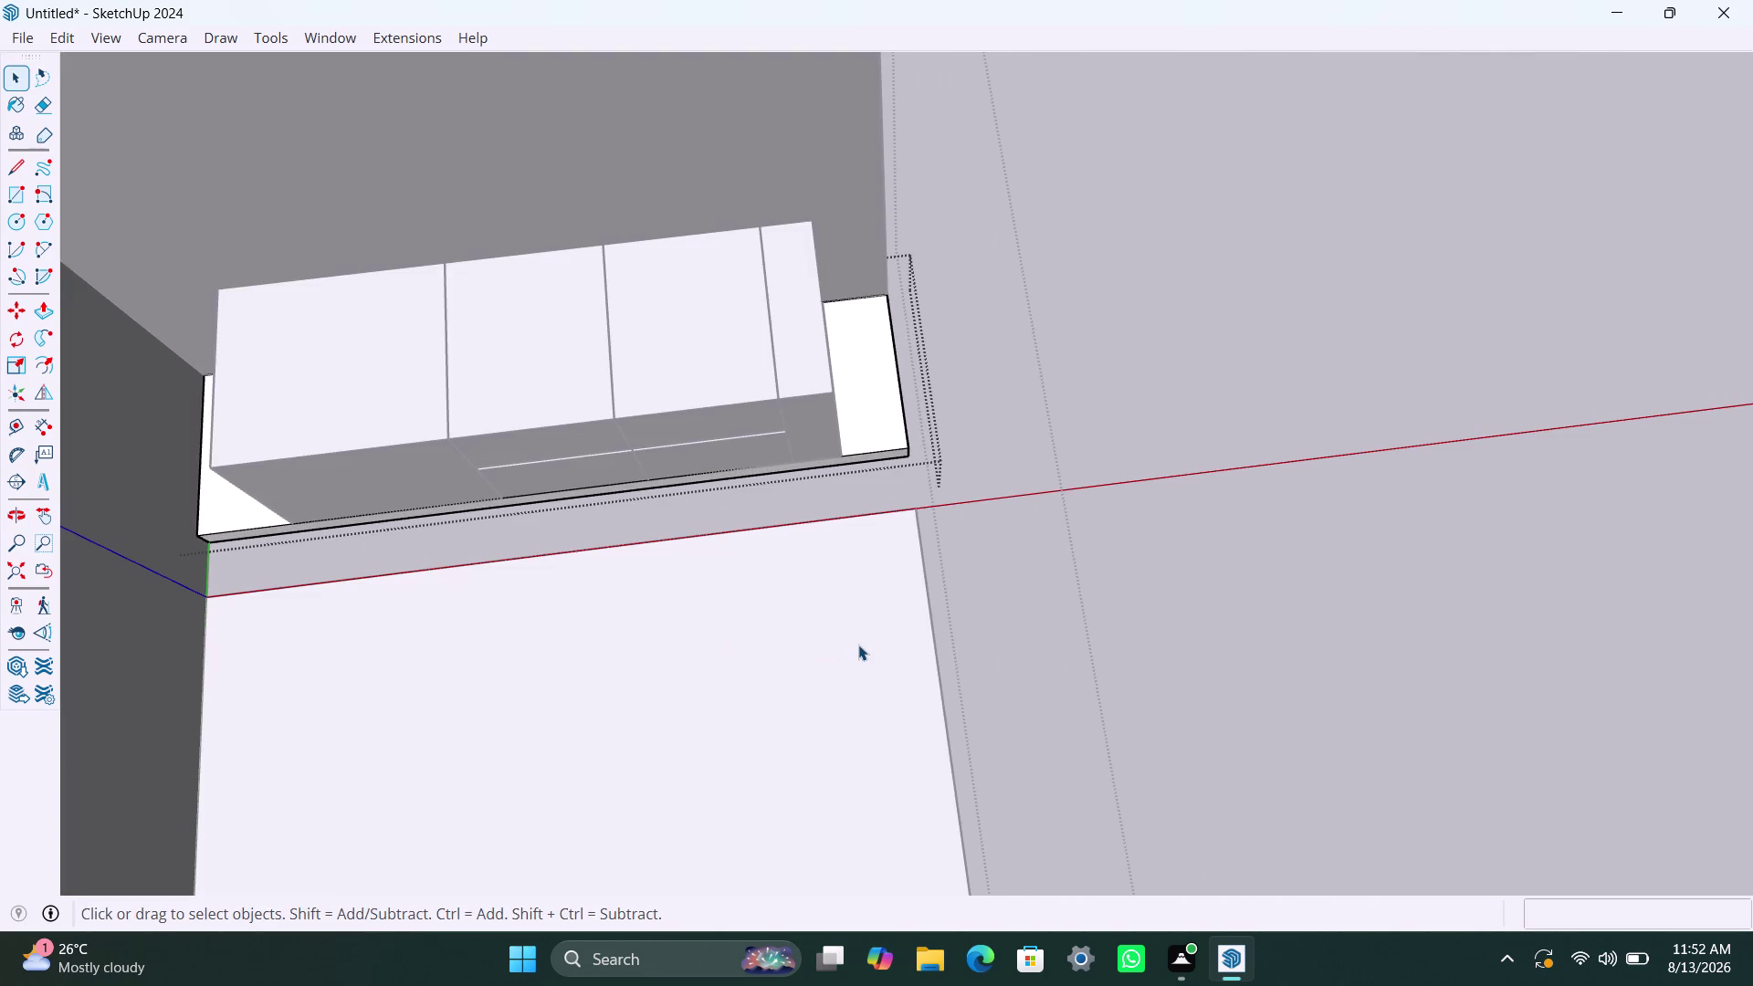
key(ctrl+z)
scroll(down, 3)
middle_drag(915, 731, 244, 194)
scroll(up, 3)
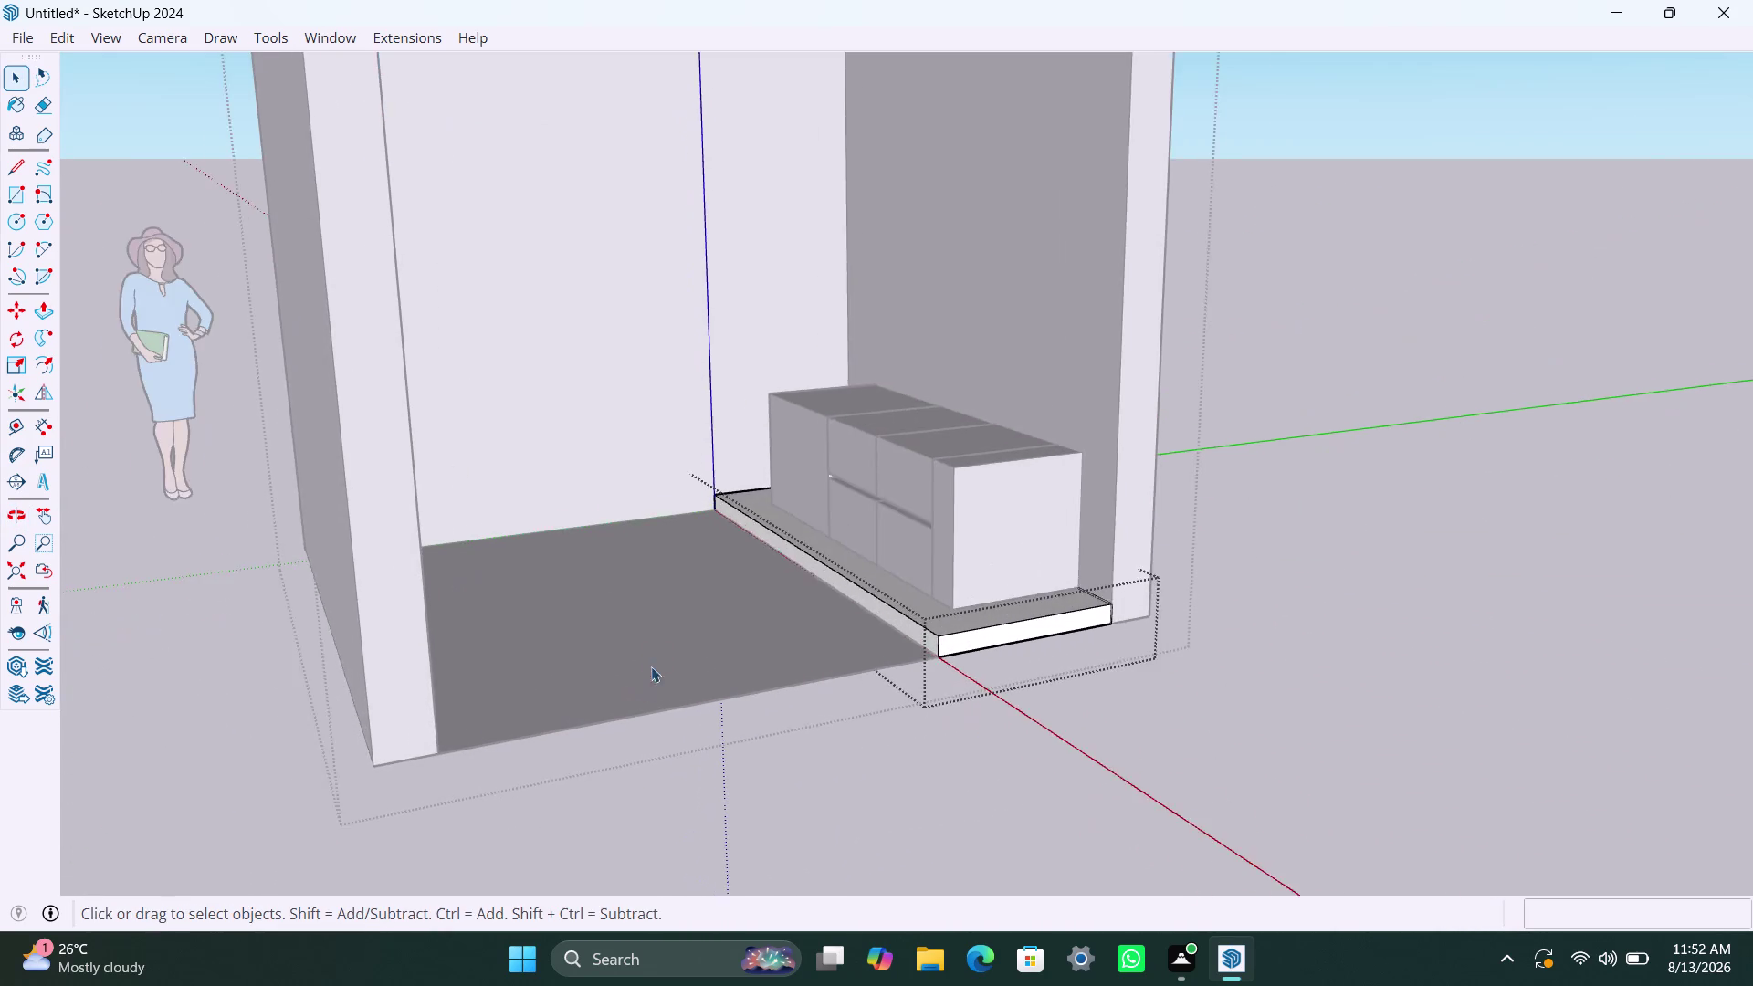
middle_drag(651, 665, 454, 281)
key(ctrl+z)
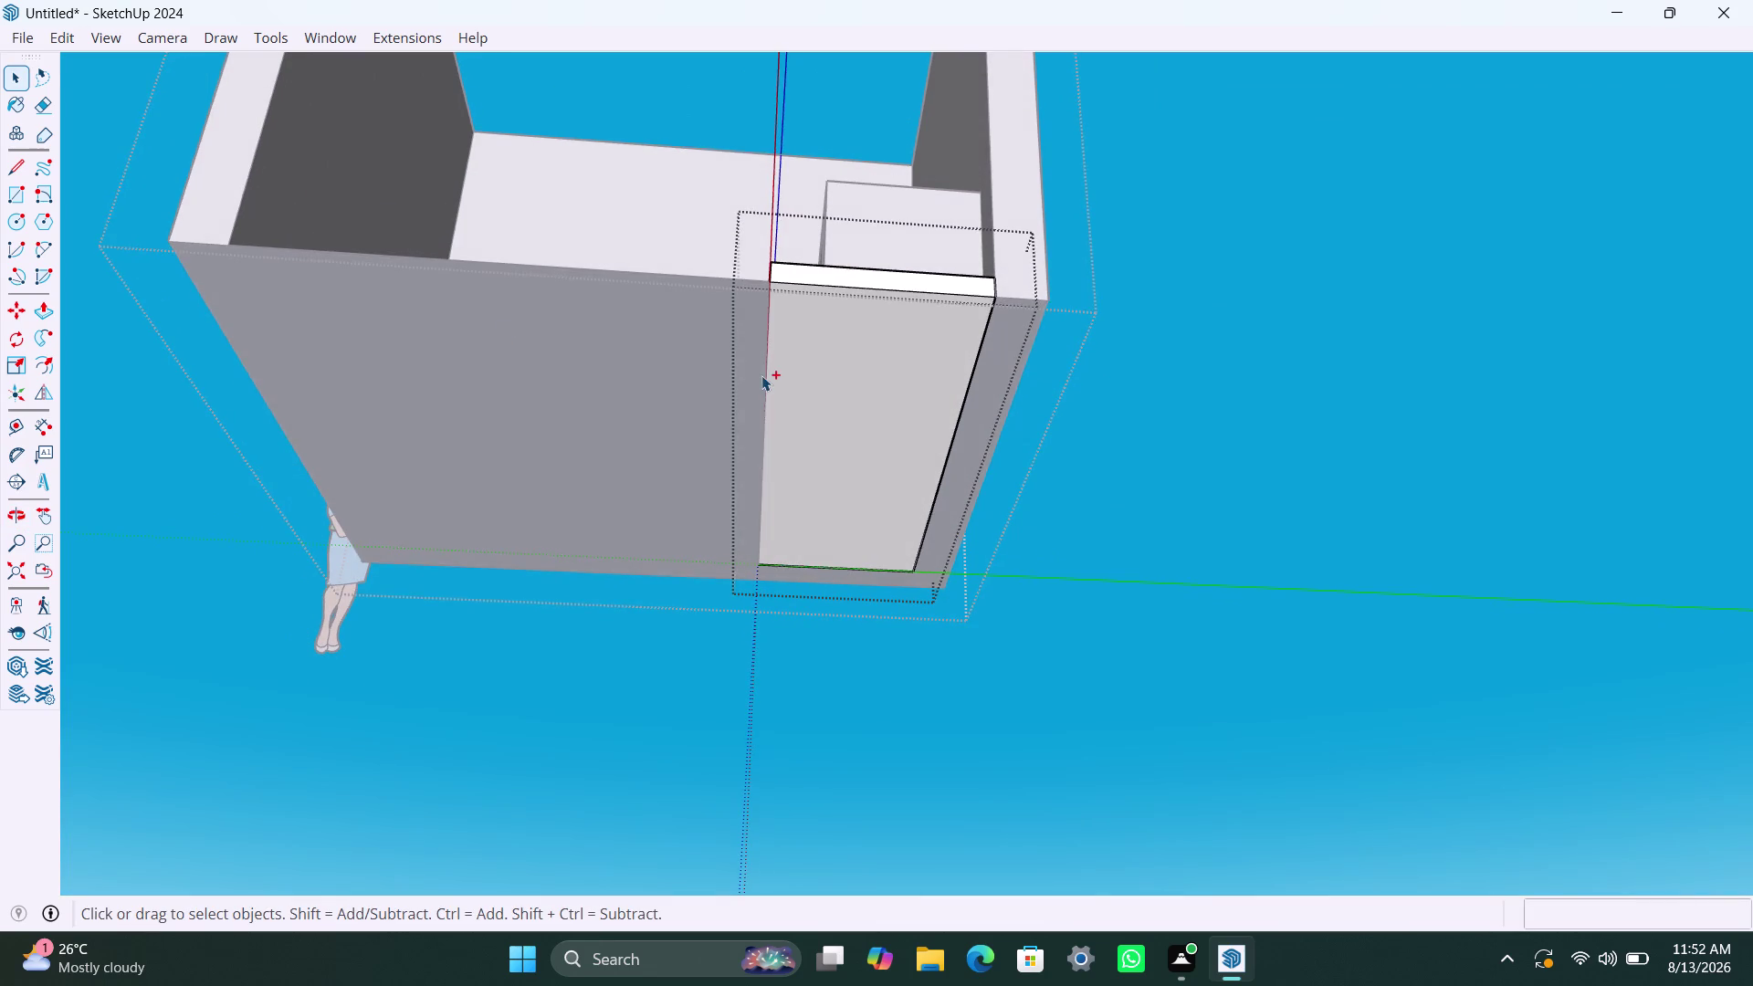
key(ctrl+z)
key(ctrl+z)
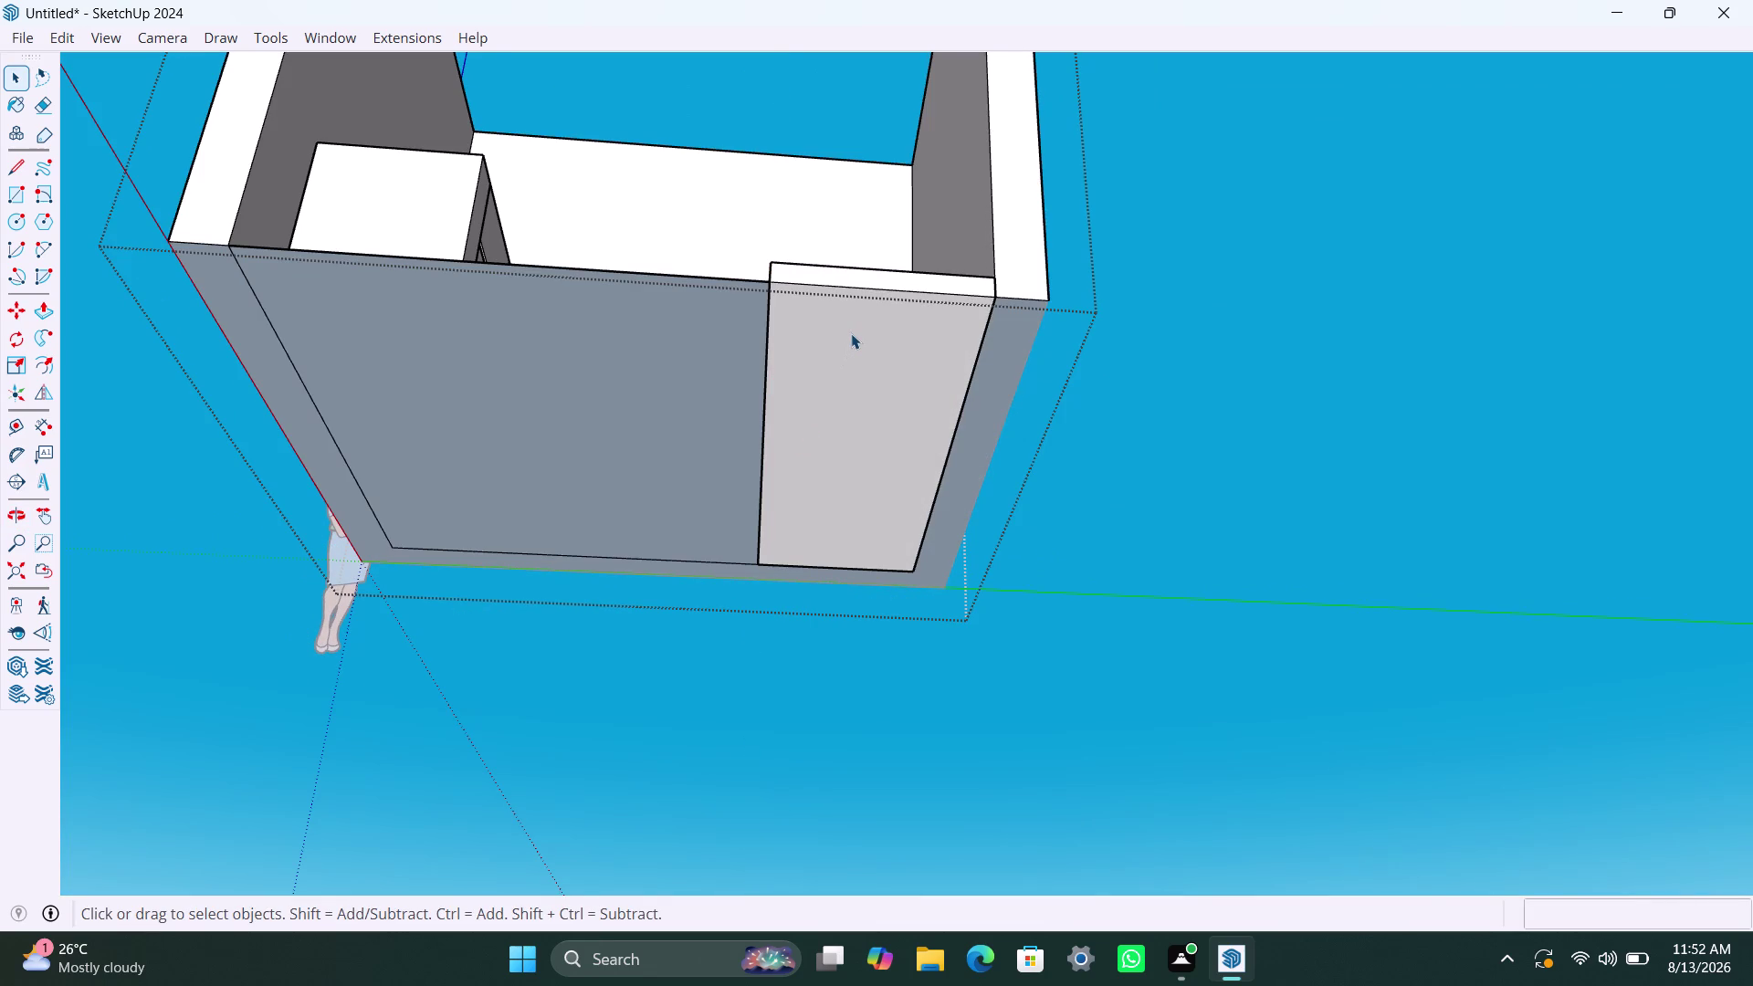
key(ctrl+z)
key(ctrl+z)
Undo to remove the leftover platform outline edges.
key(ctrl+z)
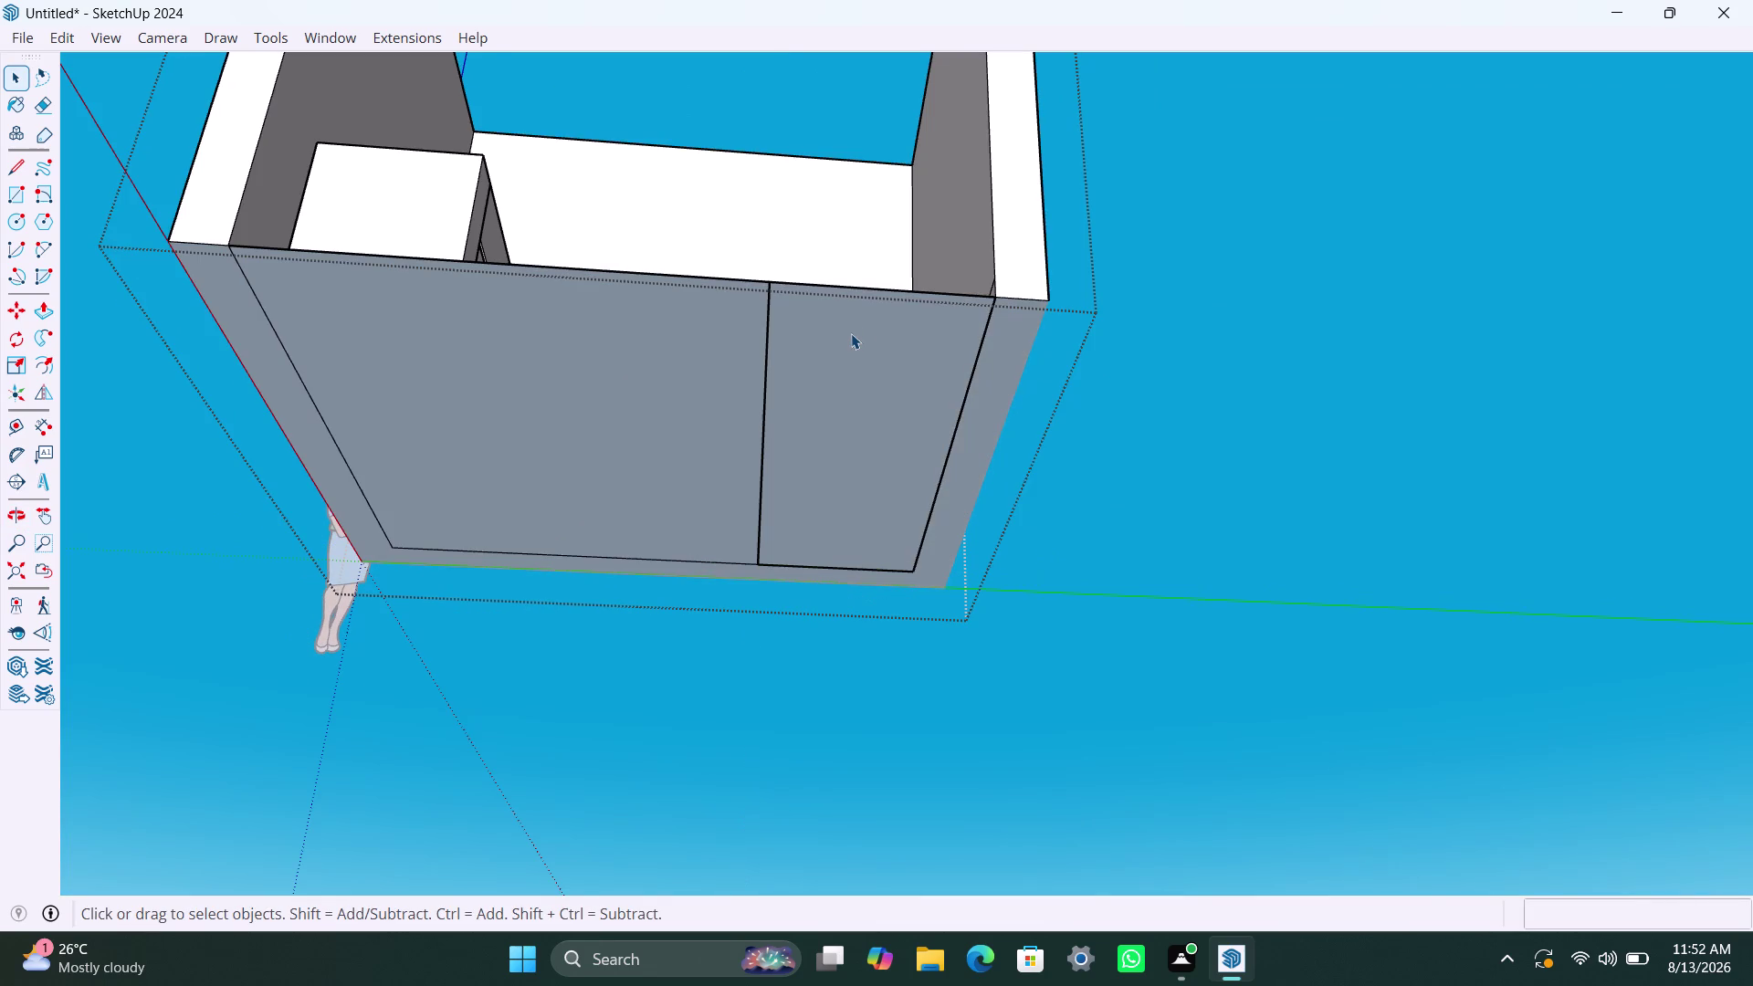
key(ctrl+z)
key(ctrl+z)
scroll(down, 3)
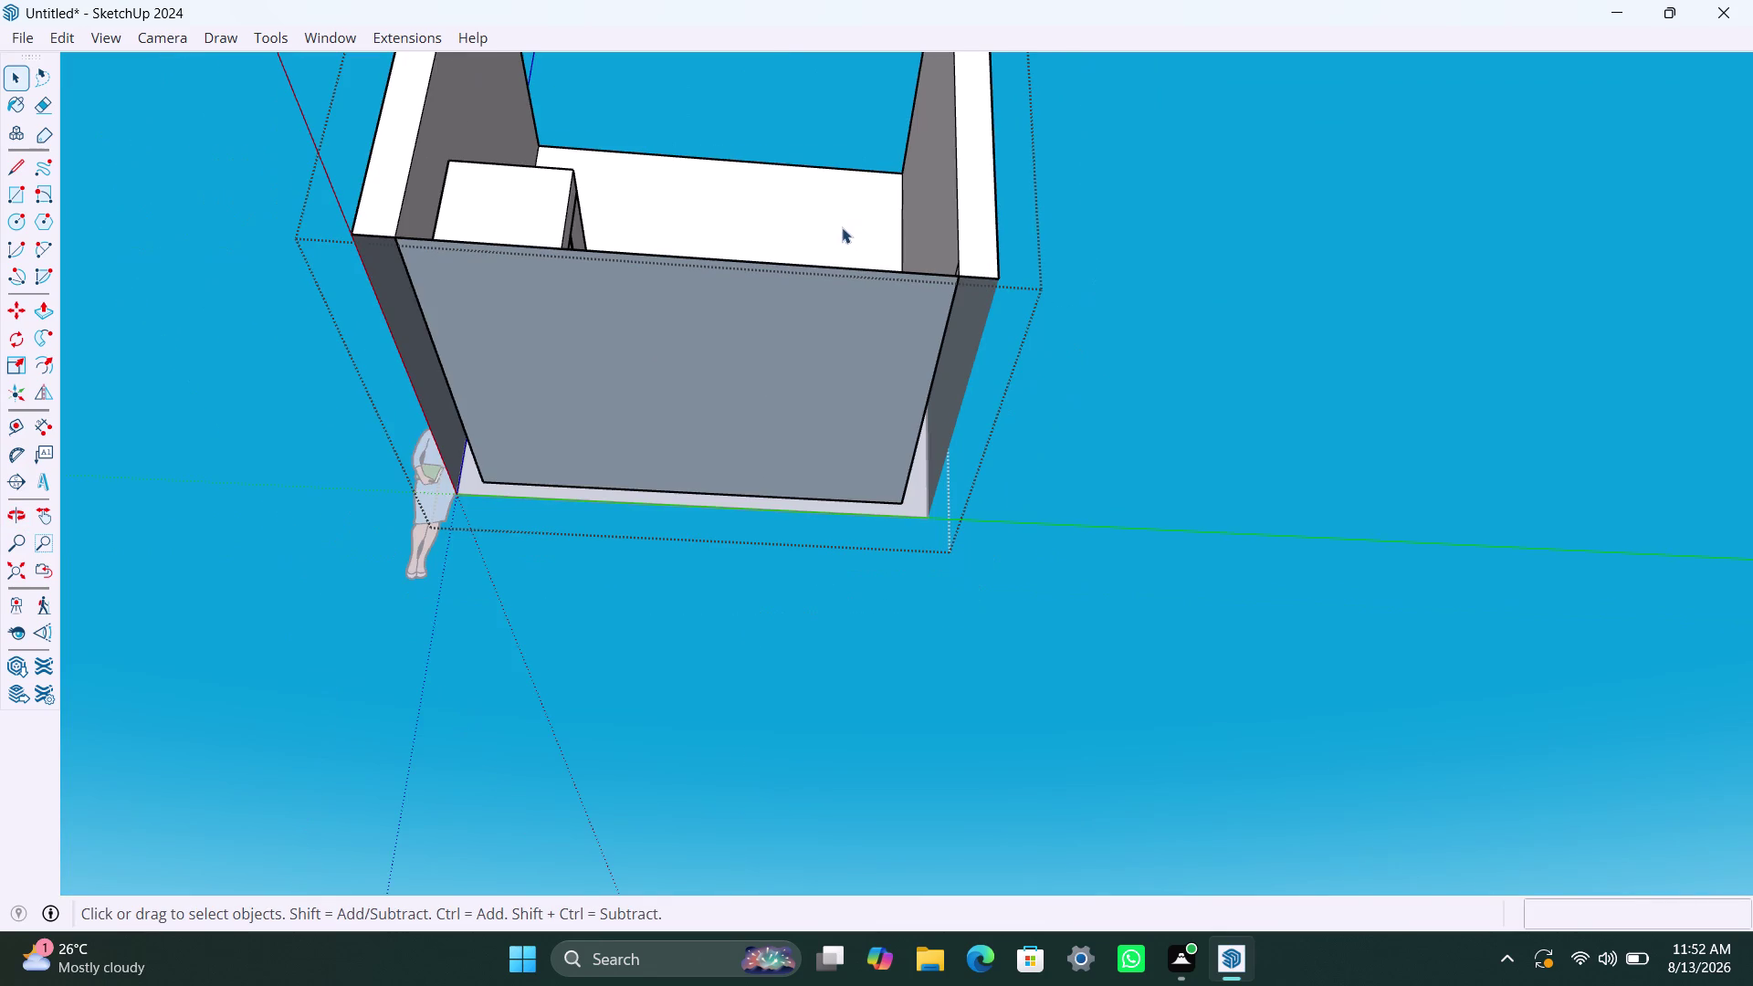
Draw a rectangle spanning the floor's underside.
key(r)
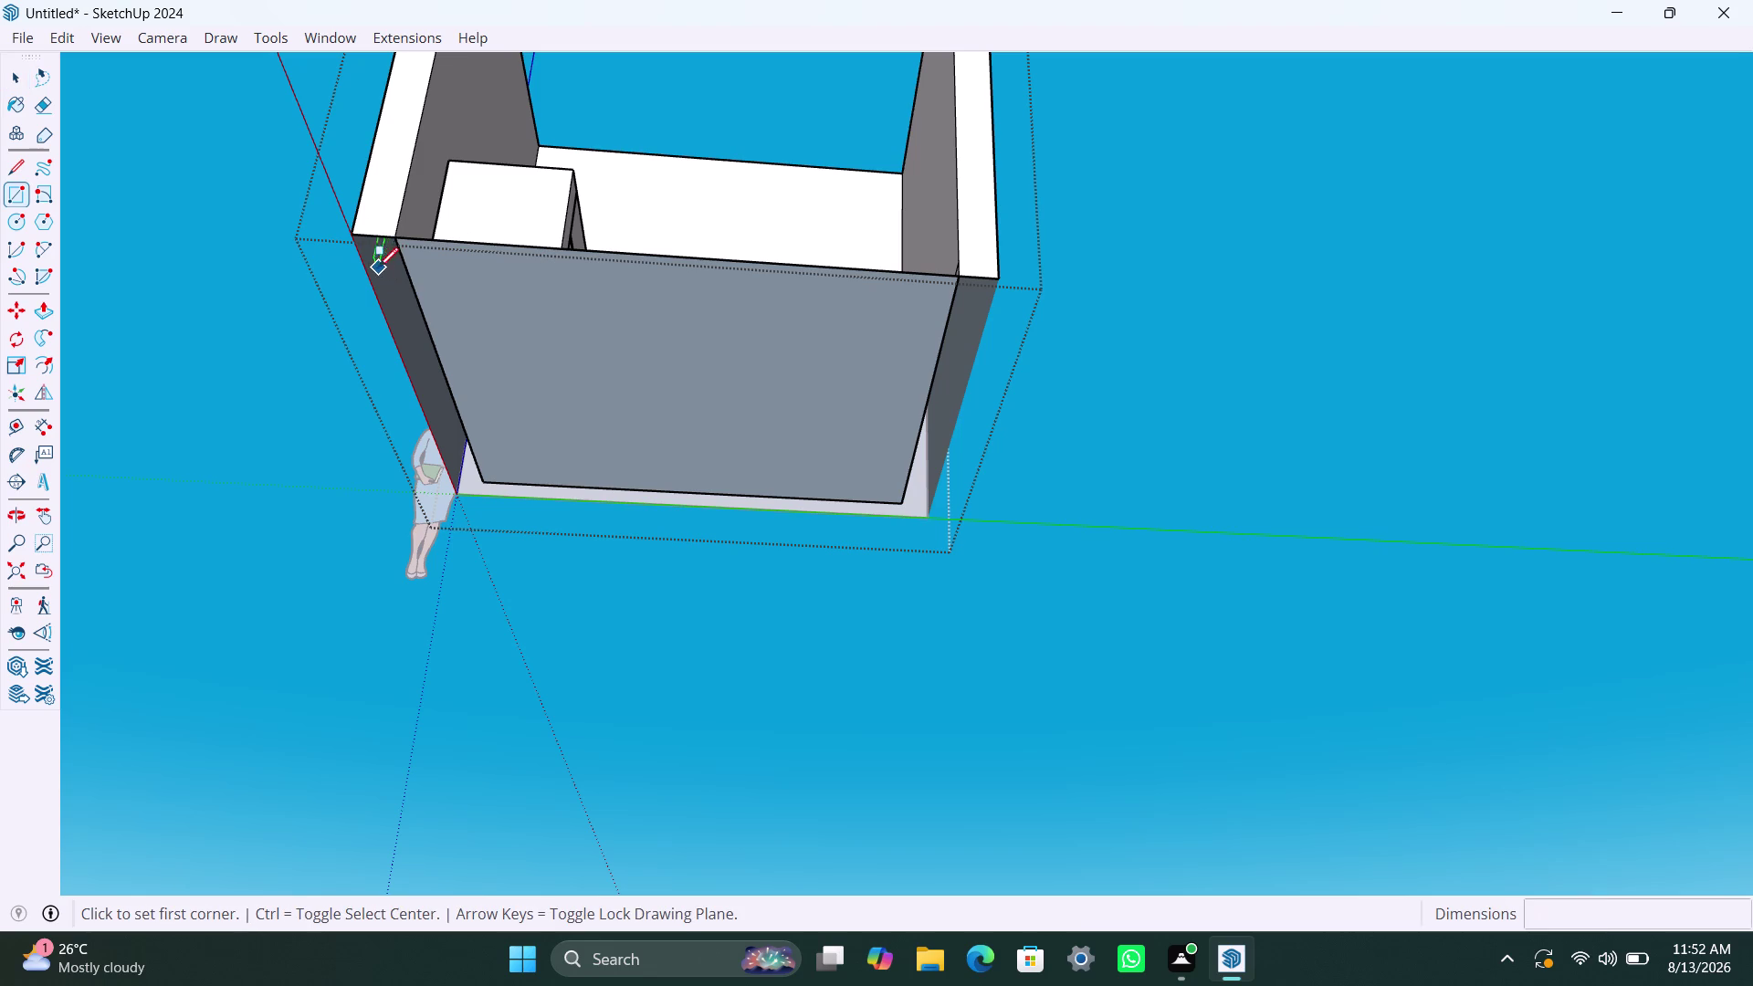
click(353, 236)
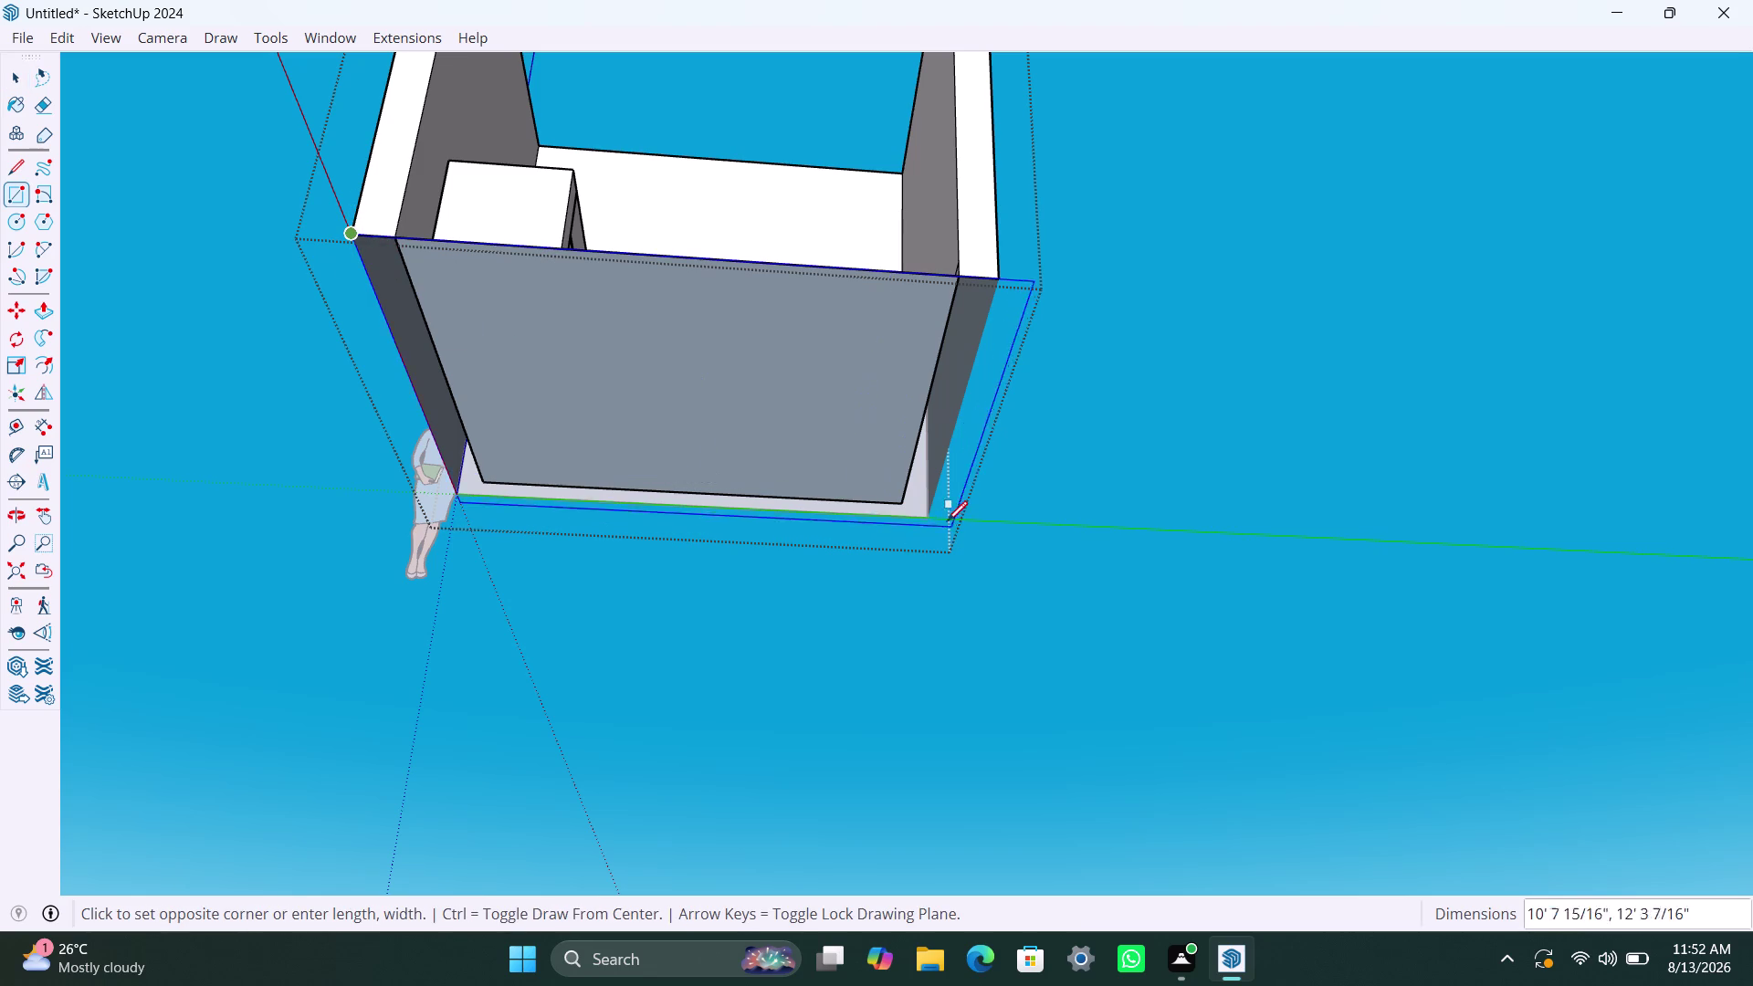
click(927, 521)
key(space)
click(1171, 448)
scroll(down, 3)
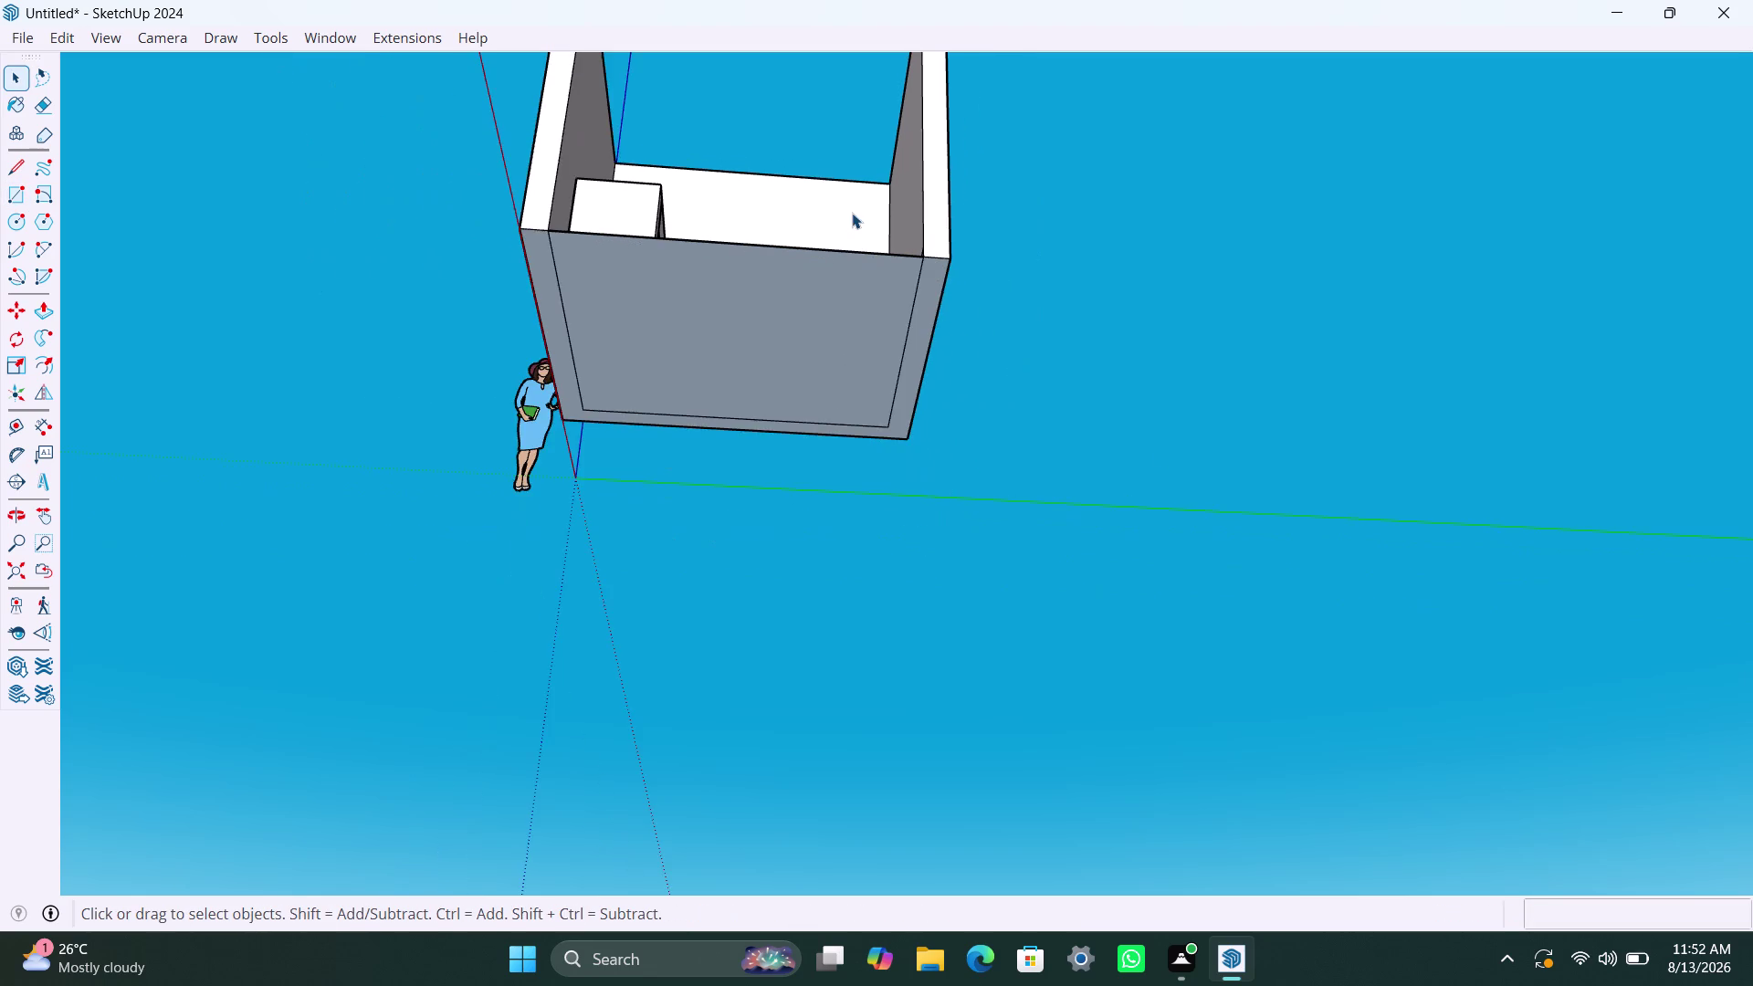
Push/Pull the underside rectangle down 6 inches.
middle_drag(852, 213, 915, 339)
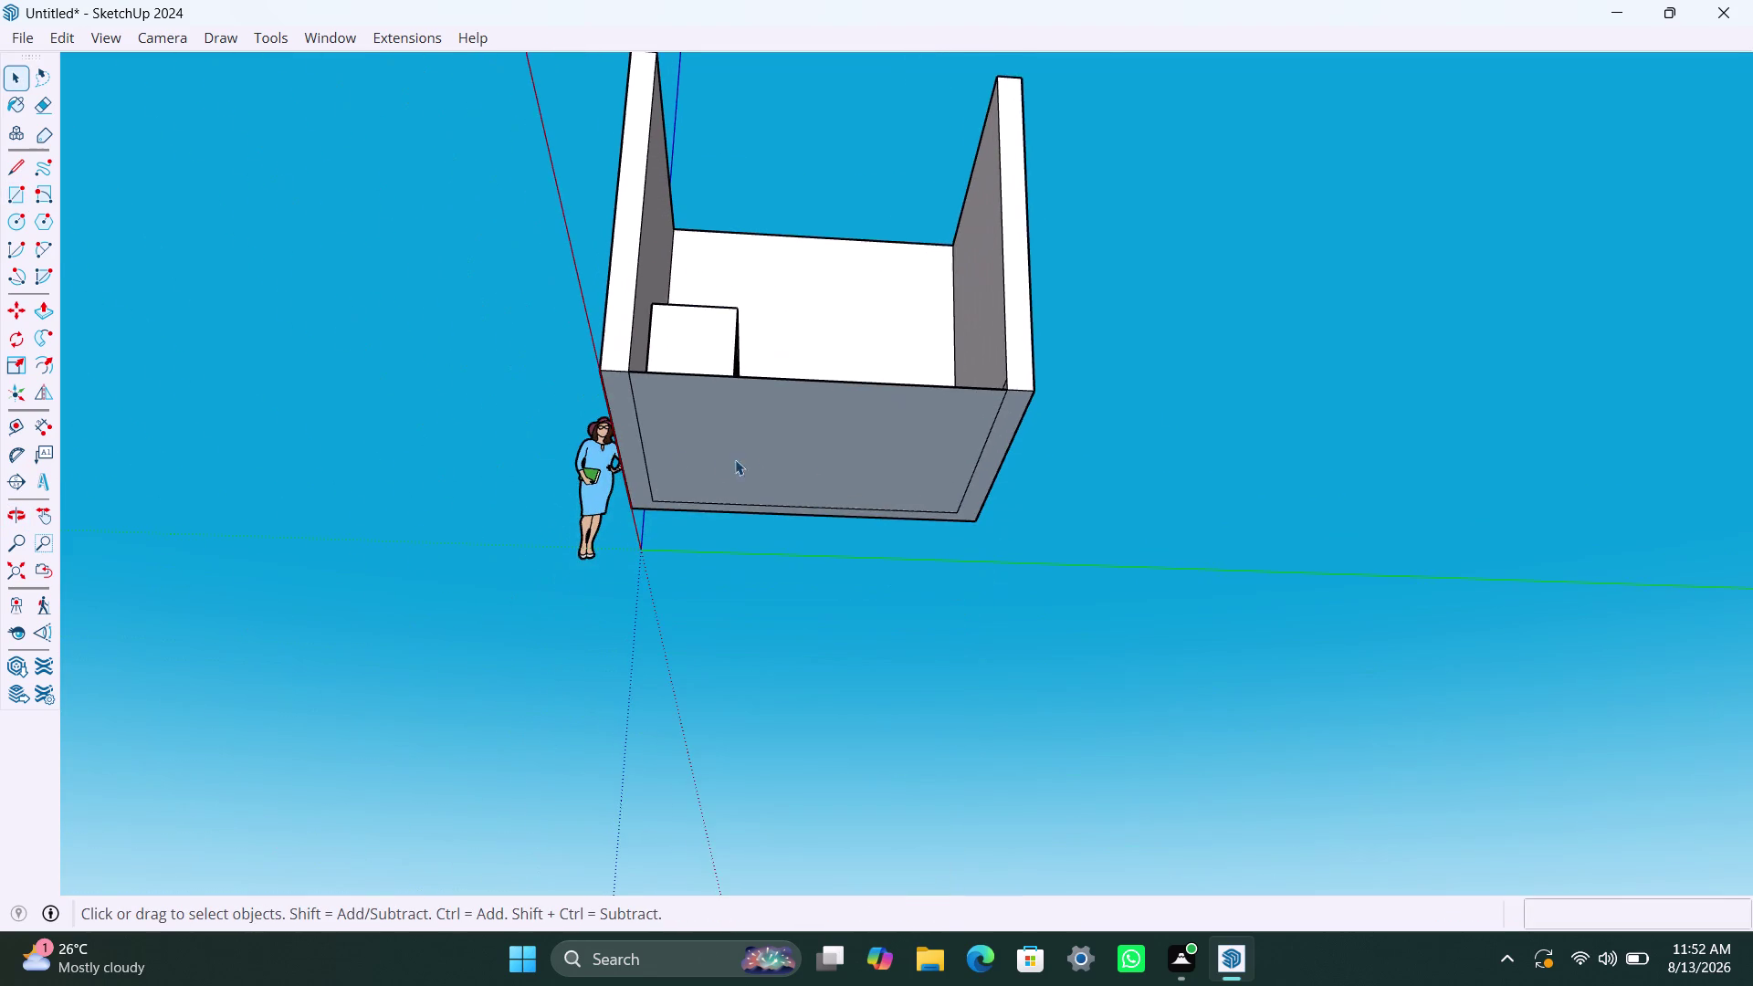
scroll(up, 3)
click(620, 429)
double_click(720, 407)
click(721, 406)
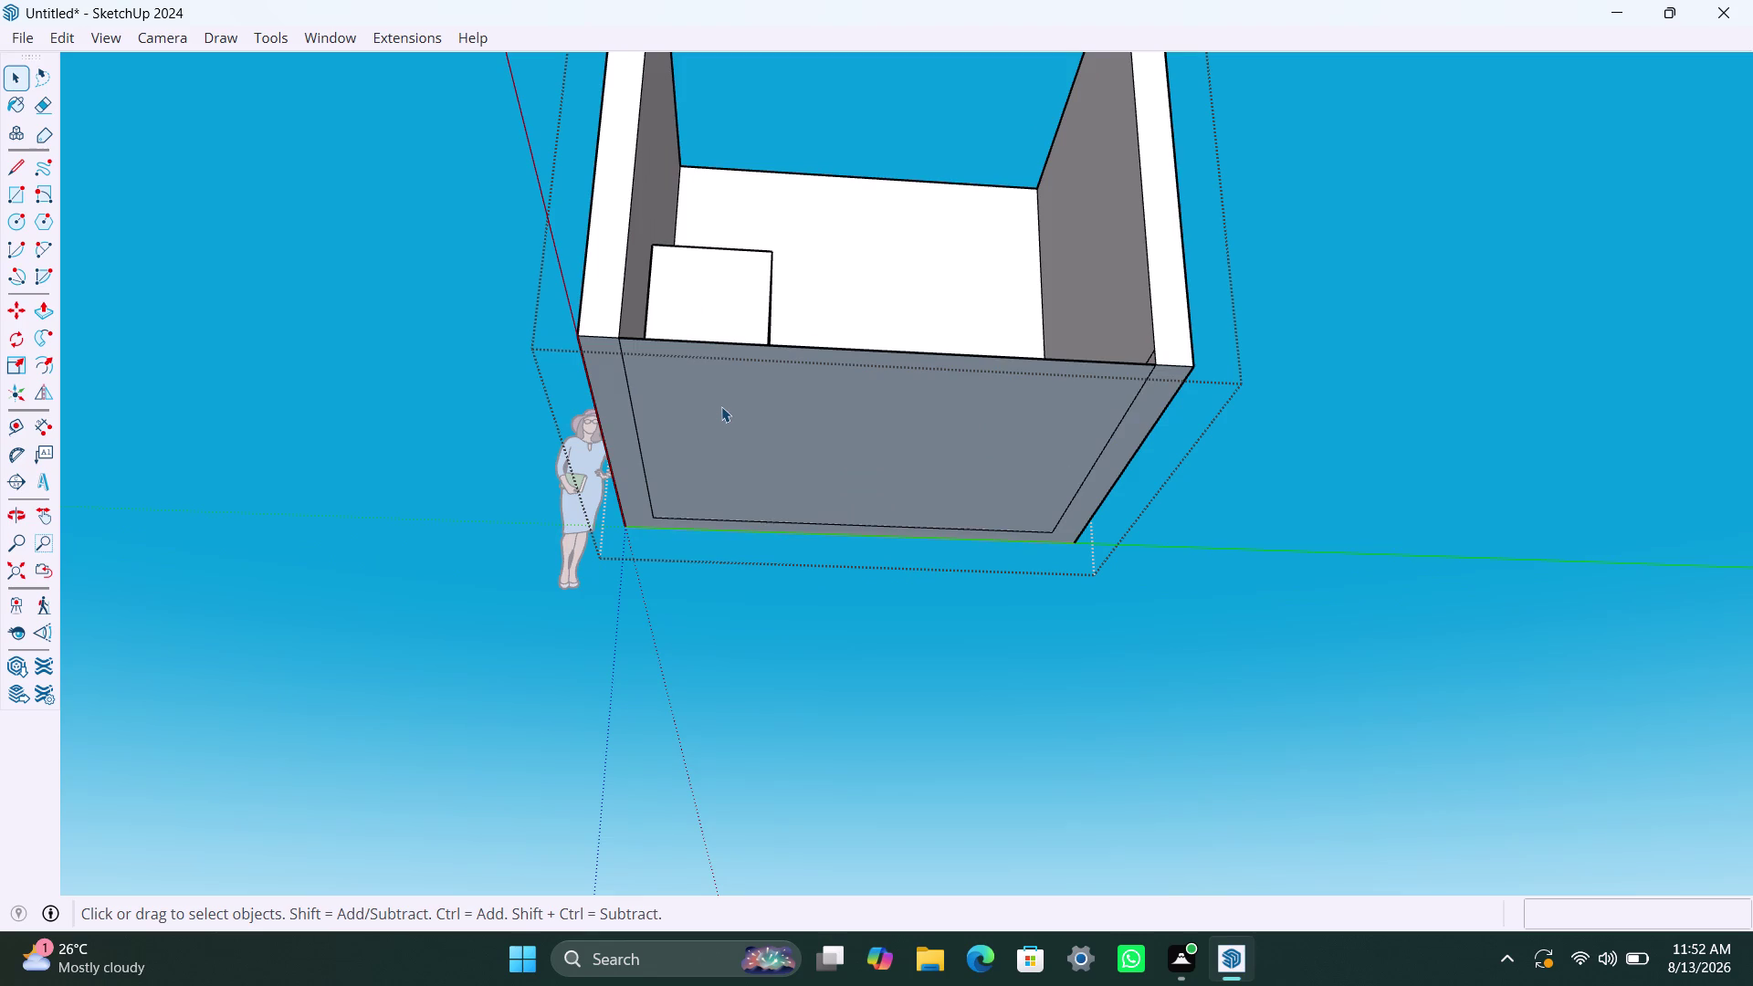
click(722, 407)
click(721, 406)
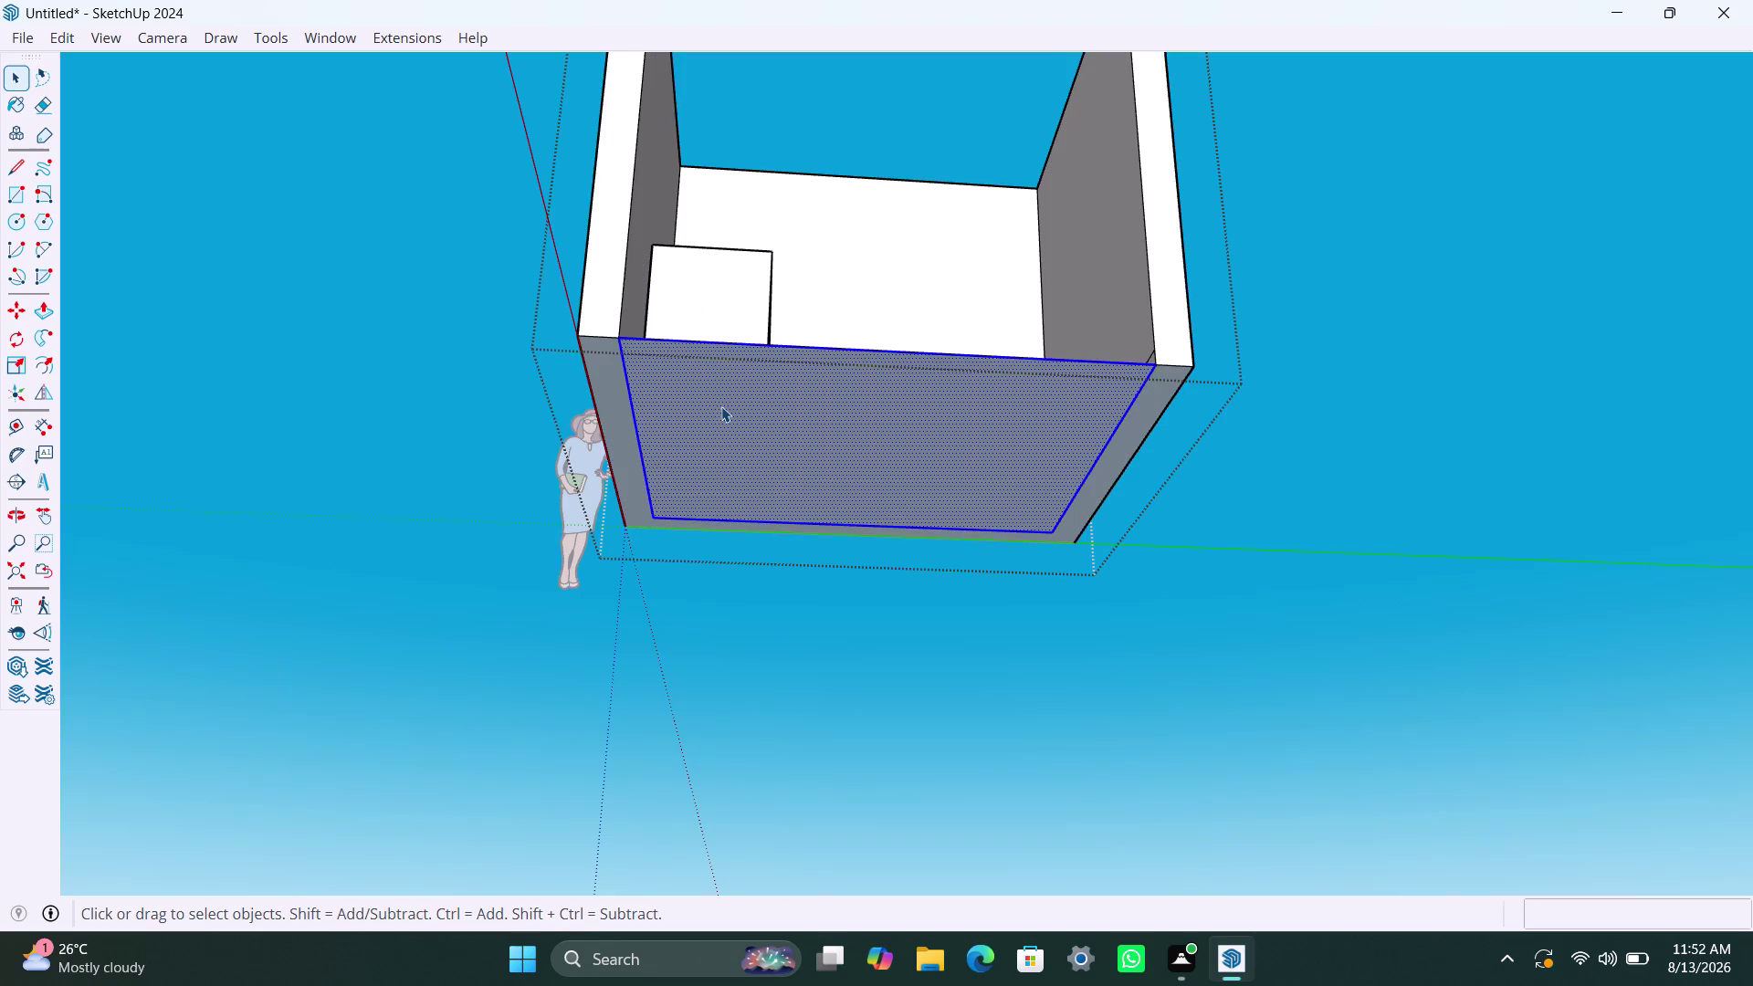
key(p)
click(721, 406)
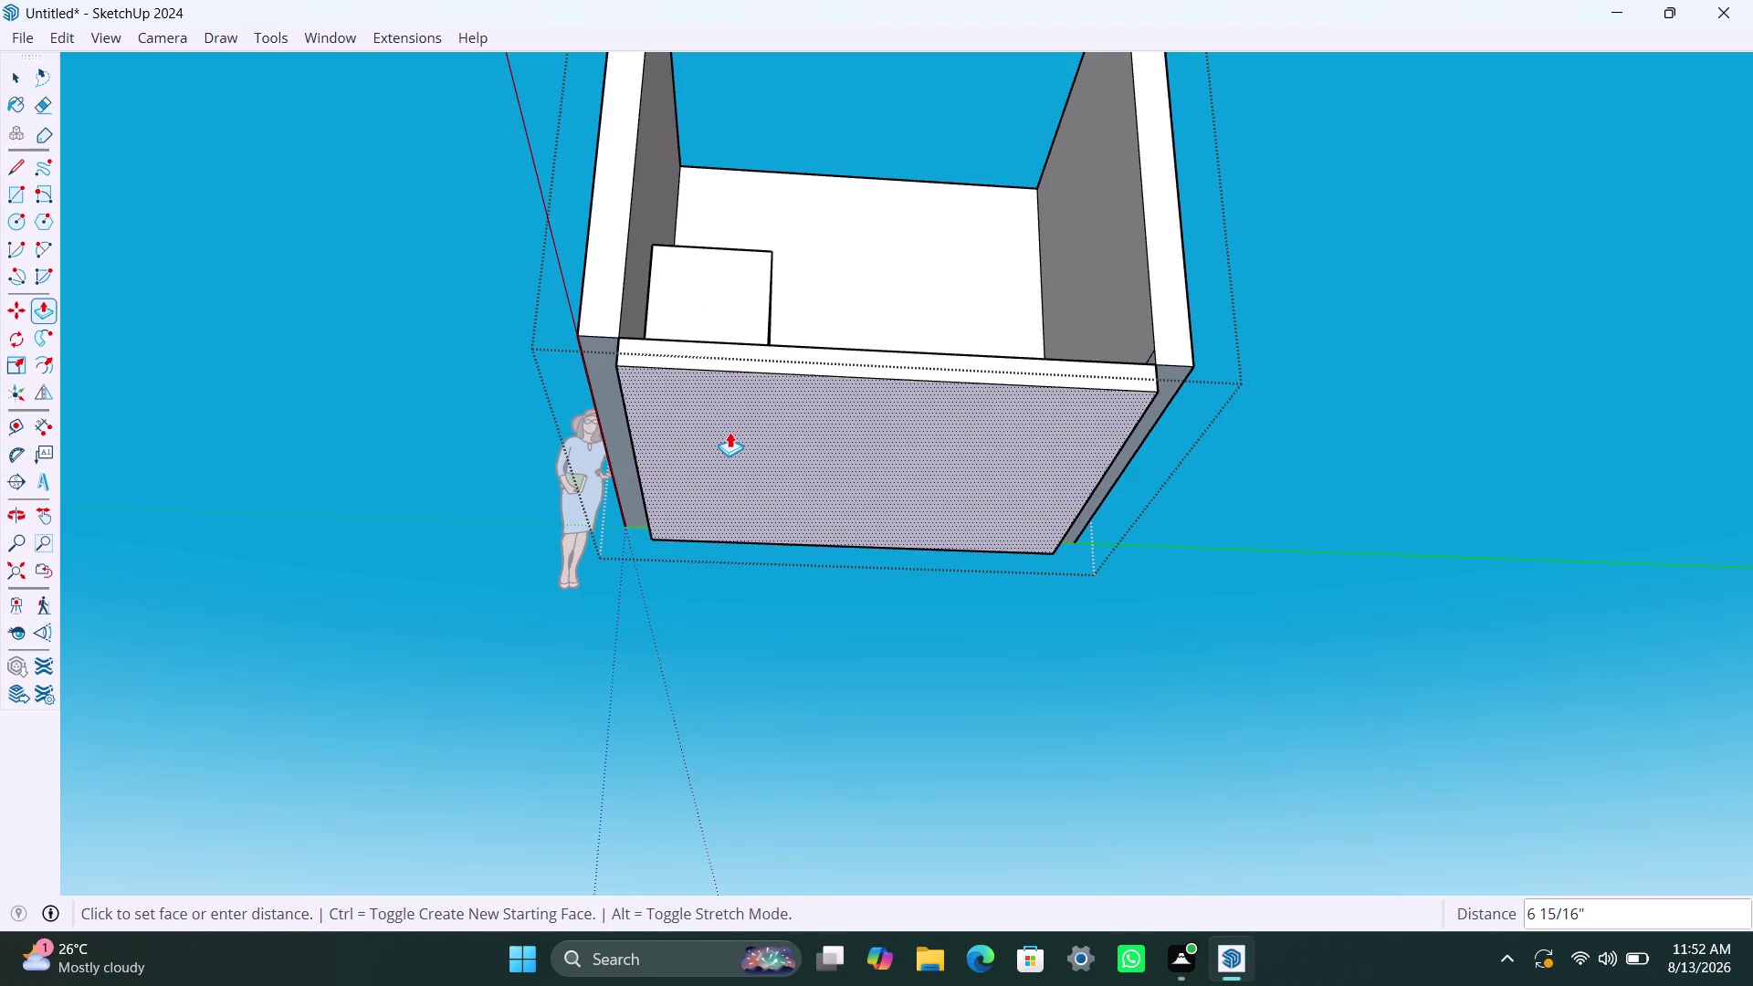
key(6)
key(shift+quotedbl)
key(Return)
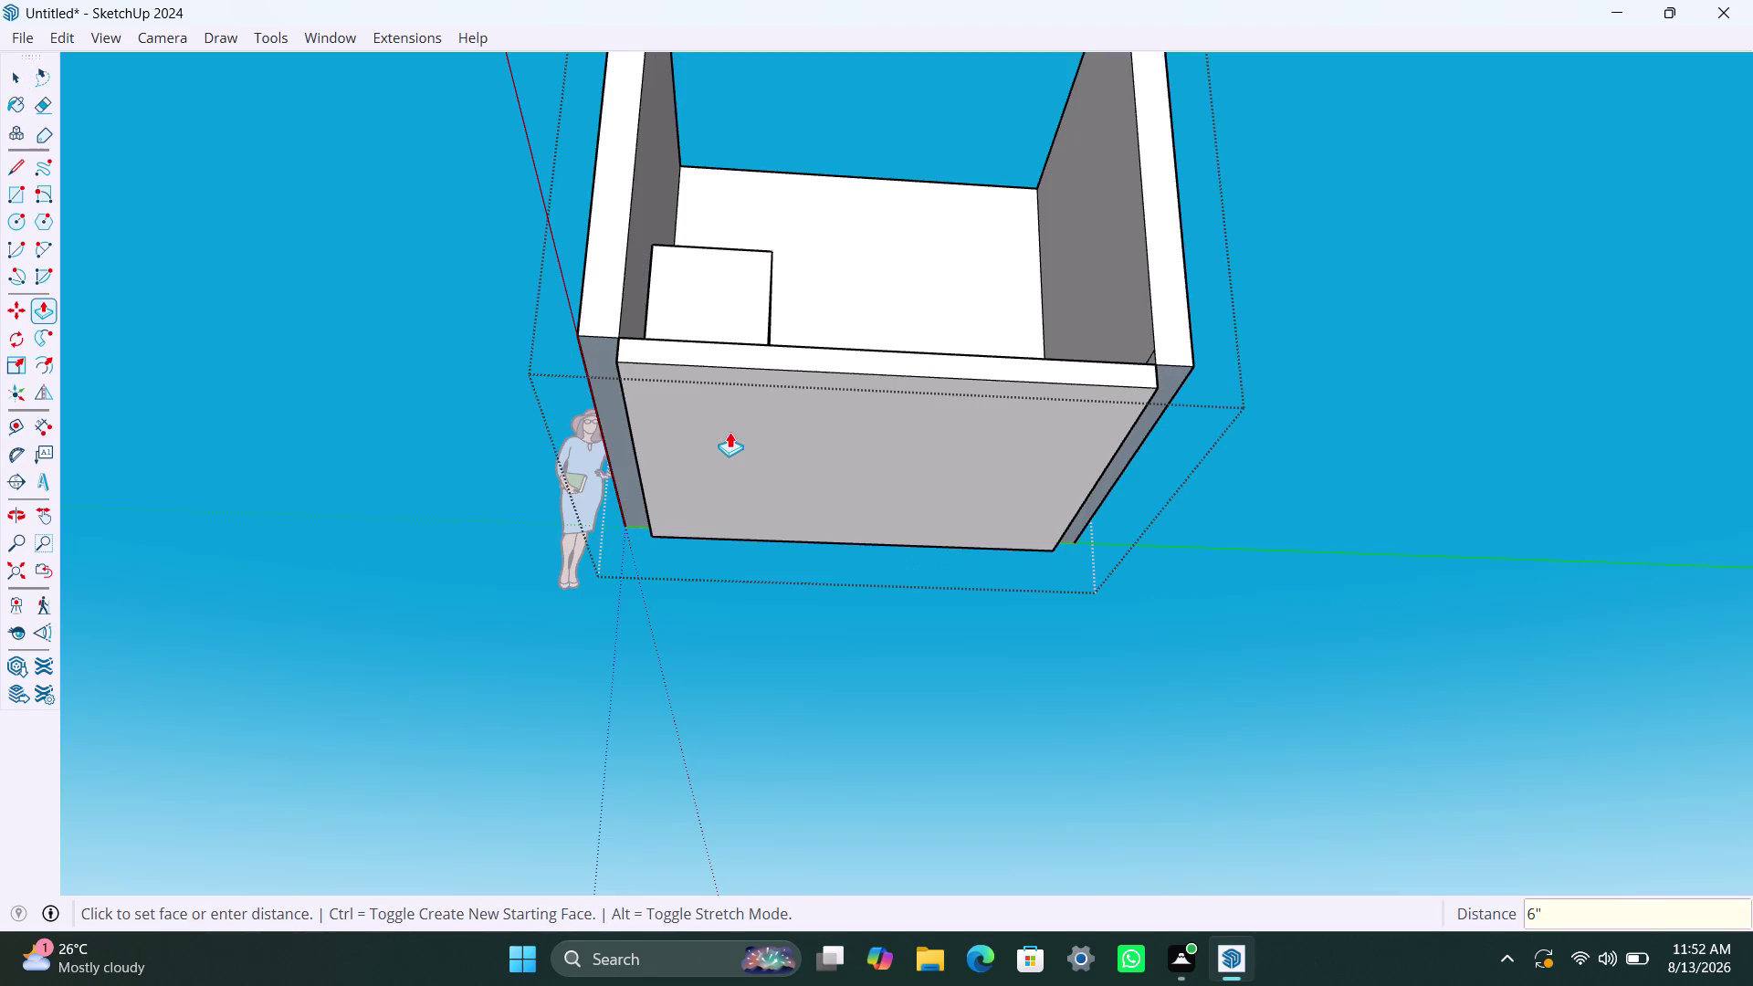
Pull the slab's outer underside rim to match the thicker base.
click(604, 366)
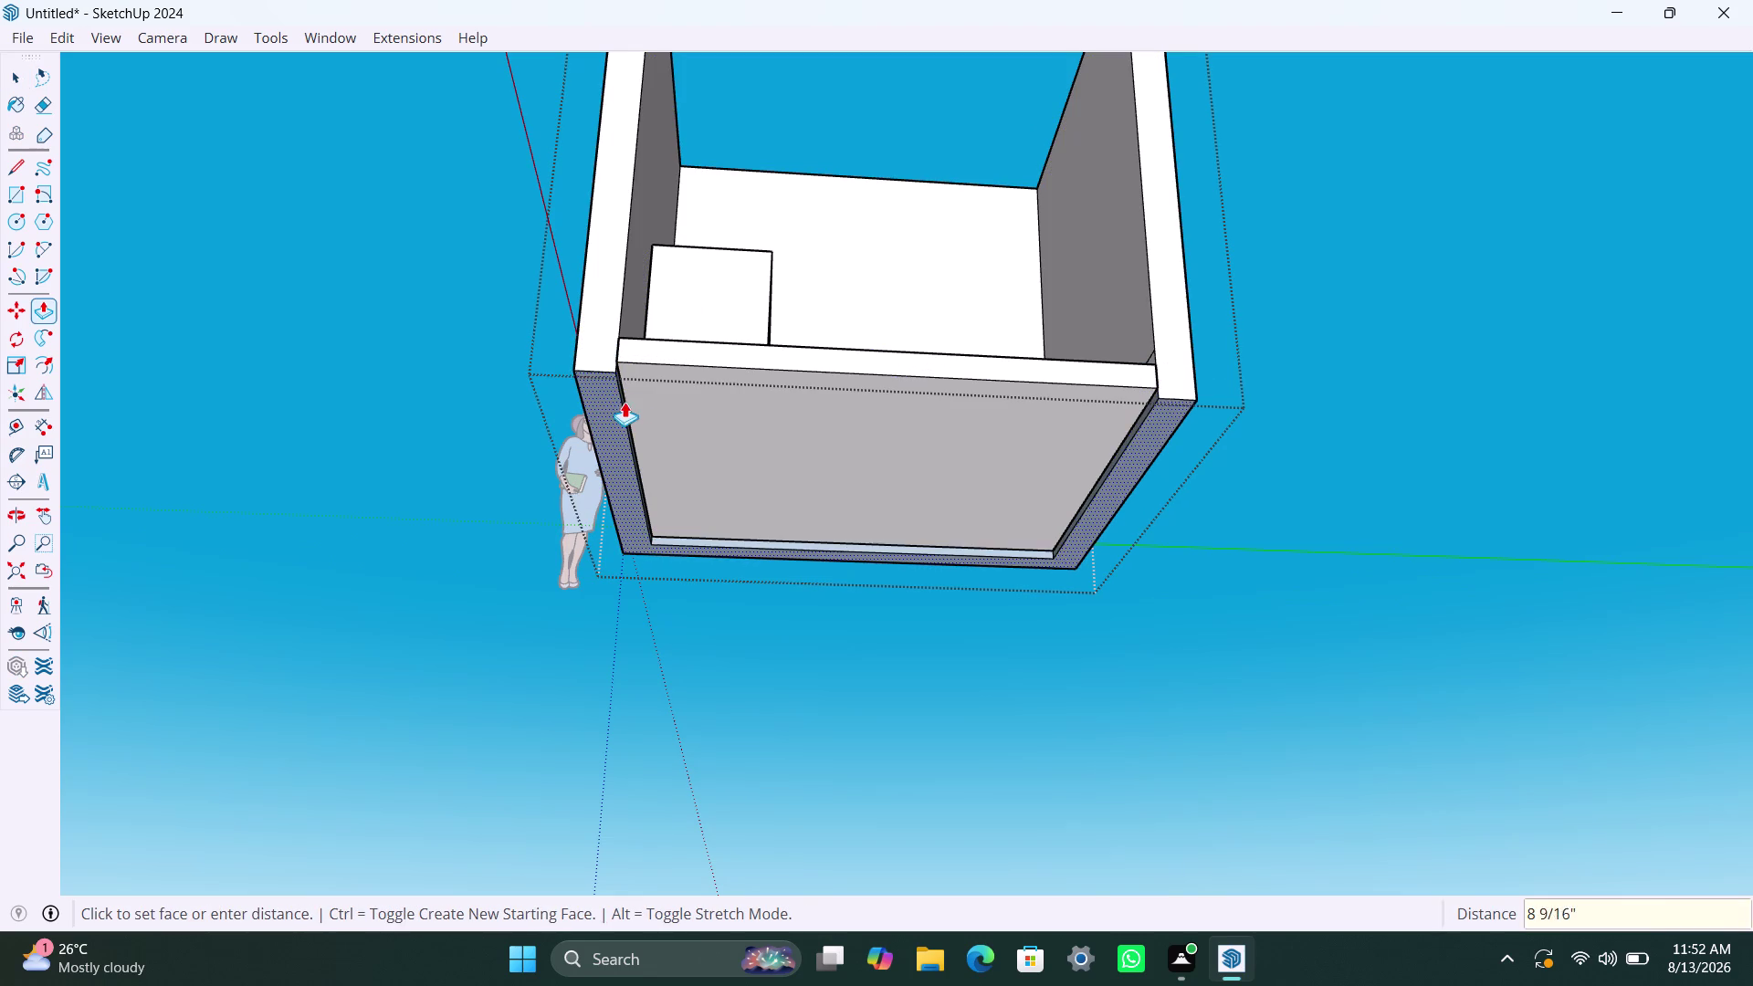
click(641, 399)
key(space)
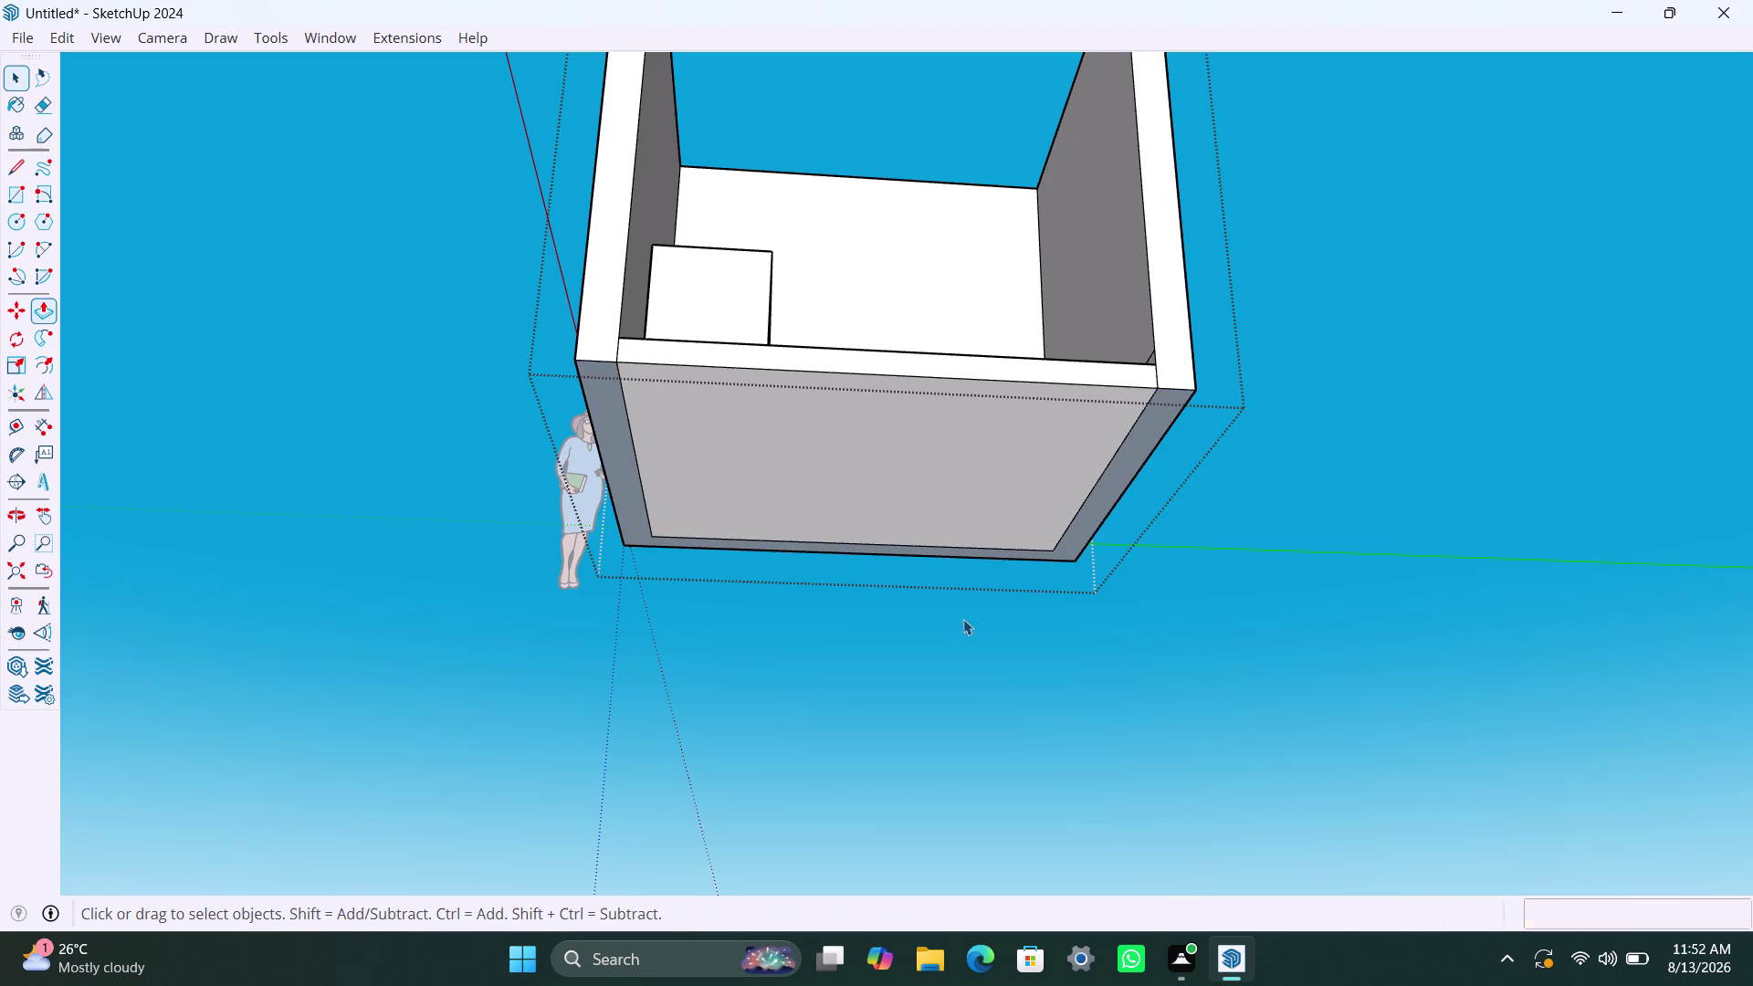
click(963, 619)
scroll(down, 3)
Orbit to view the room from above and clear the selection.
middle_drag(954, 335, 952, 573)
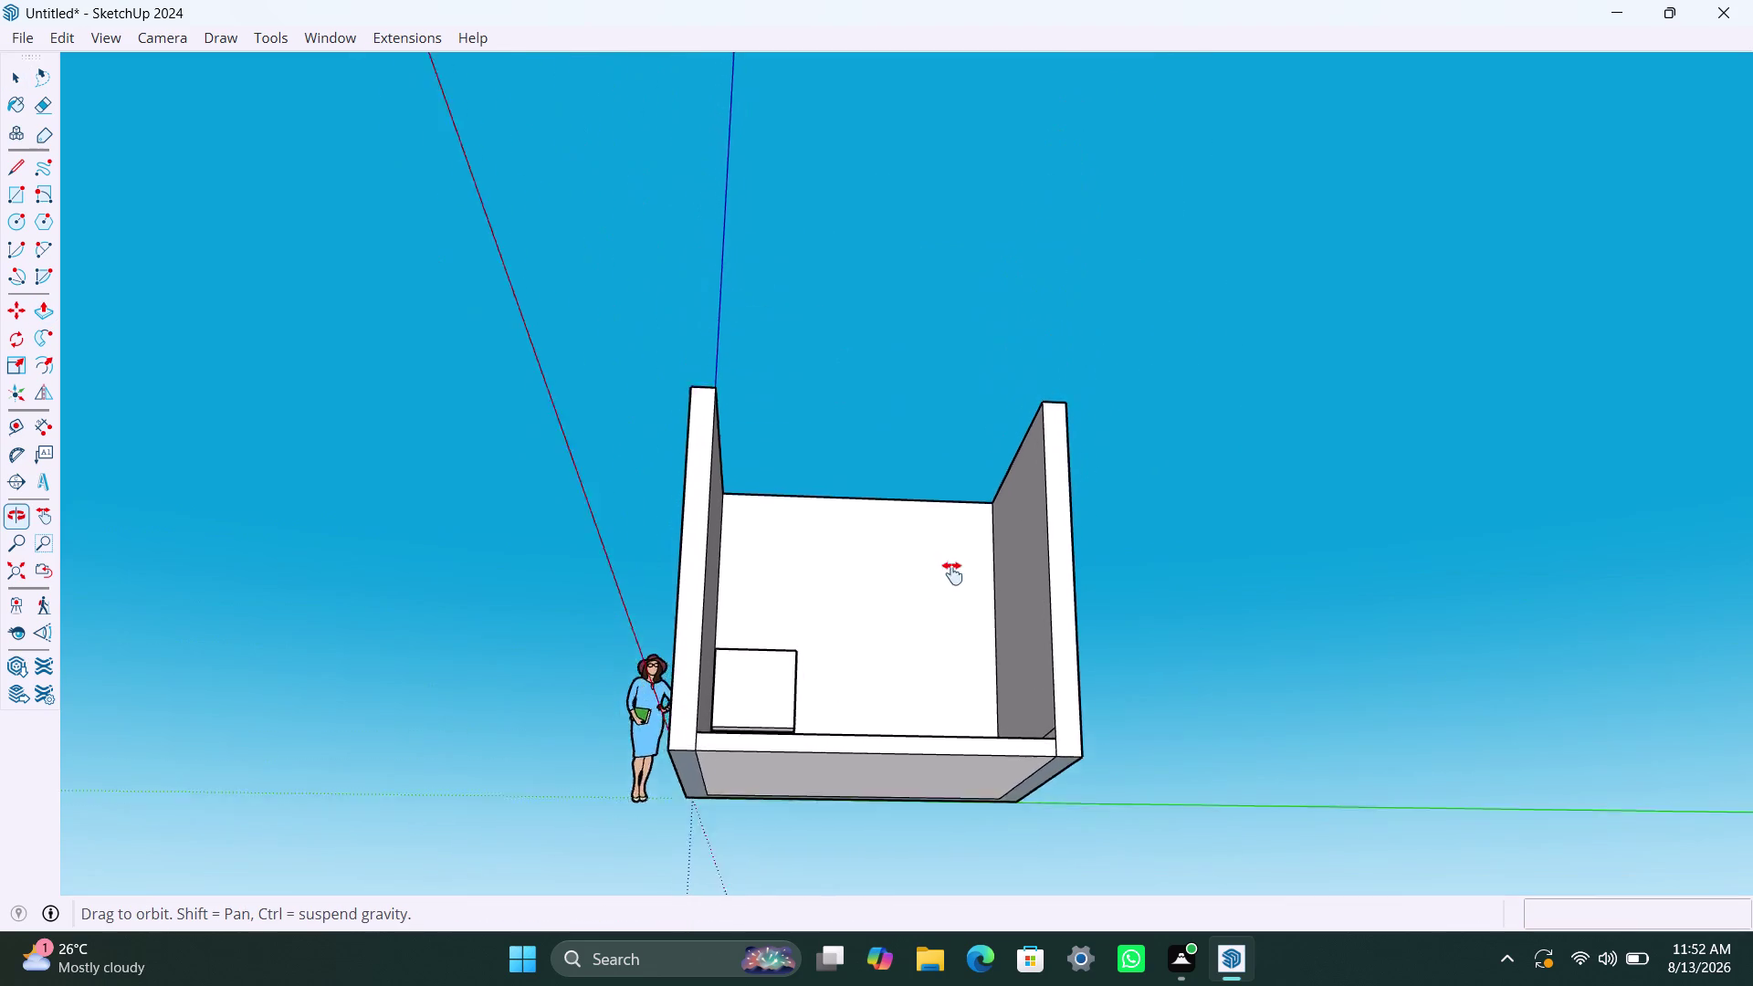
middle_drag(952, 573, 913, 981)
scroll(up, 3)
key(space)
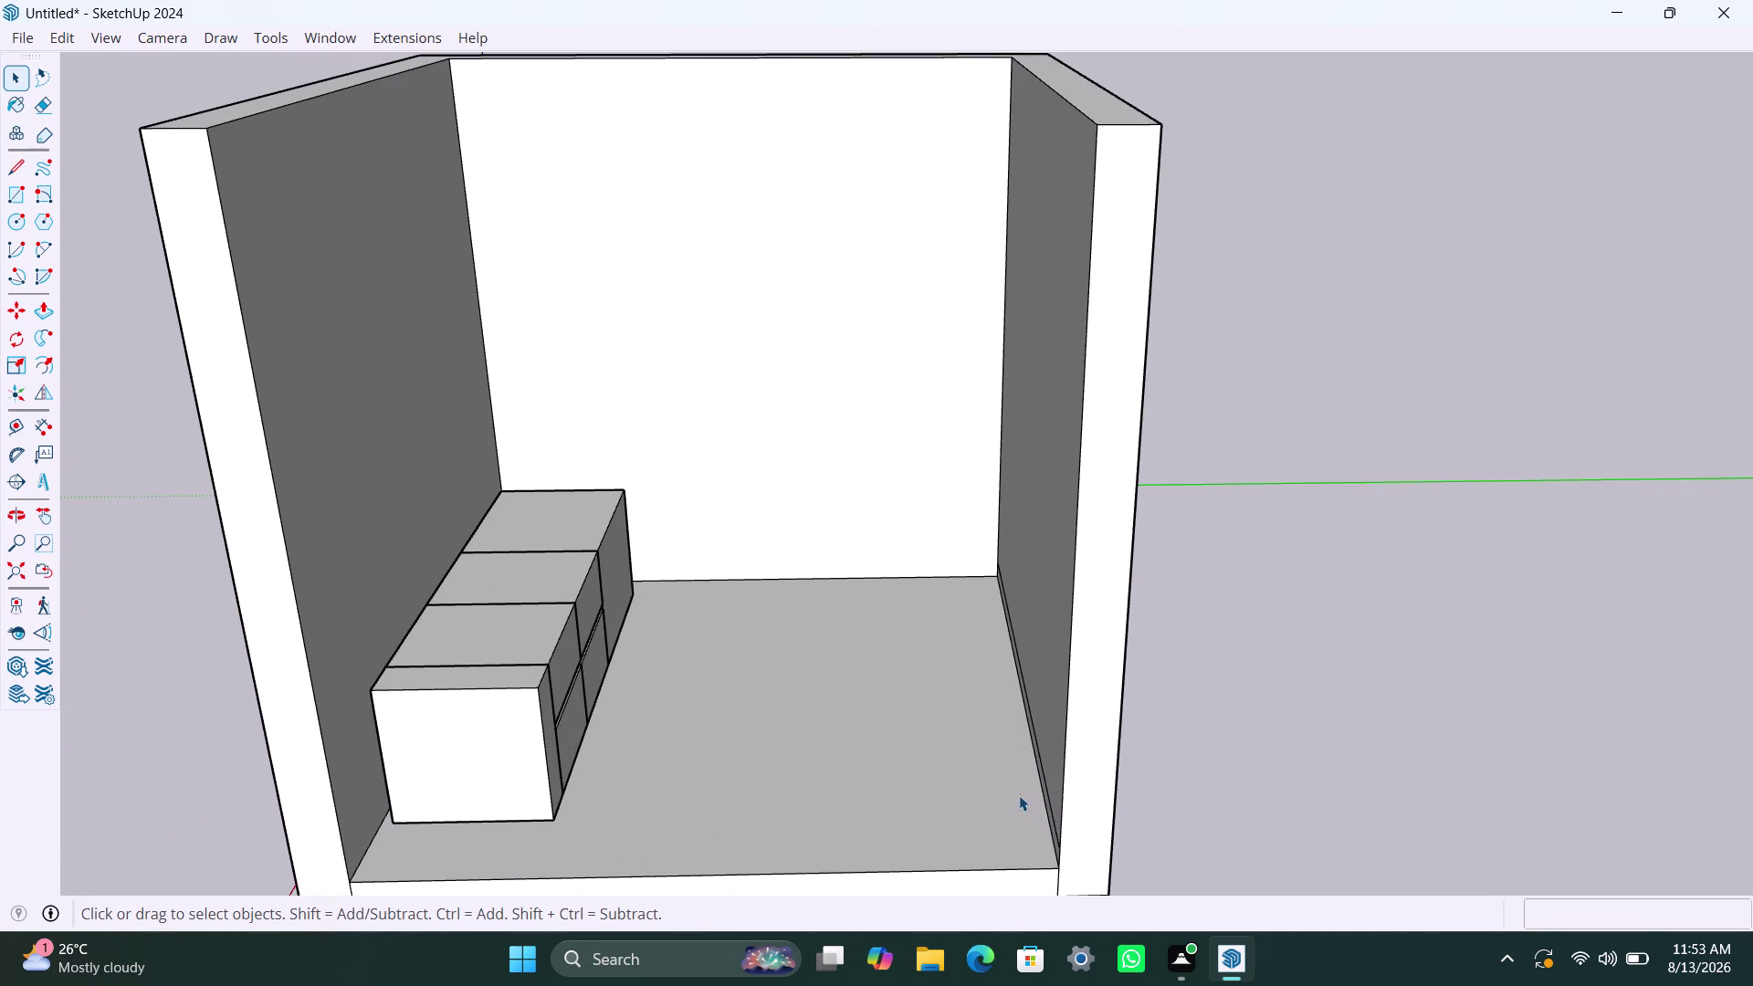
click(1017, 796)
click(1001, 803)
key(space)
key(r)
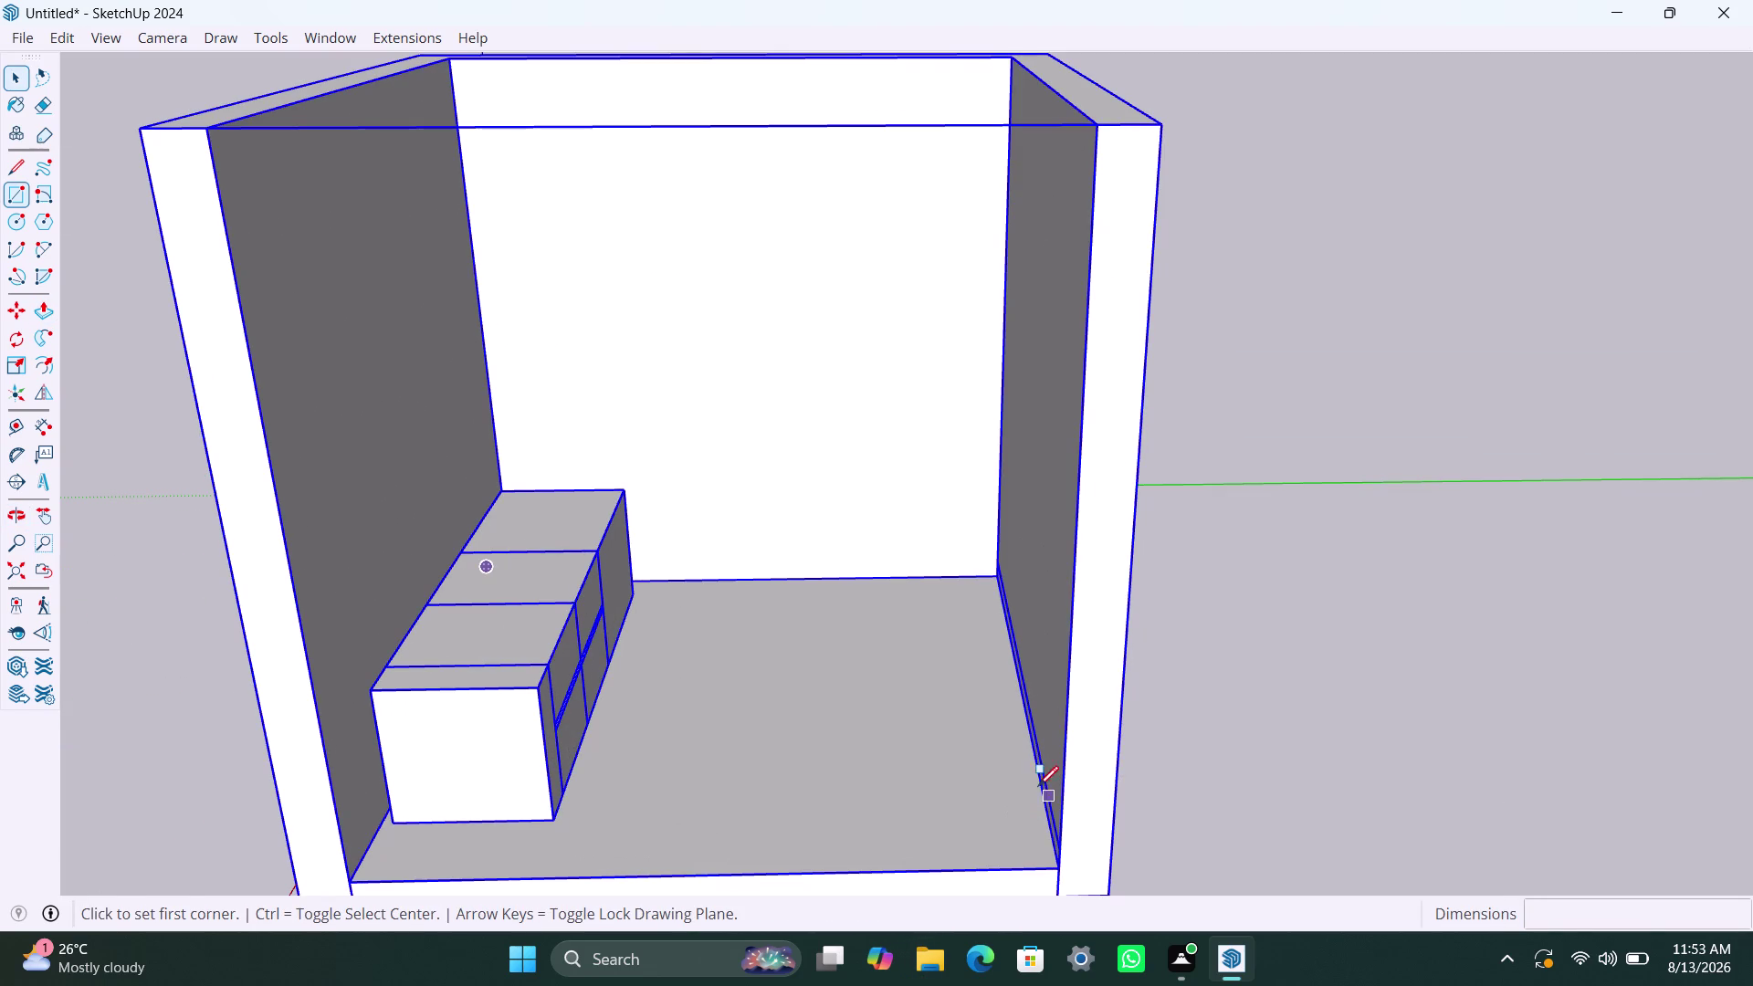
key(space)
key(Escape)
key(Escape)
key(Escape)
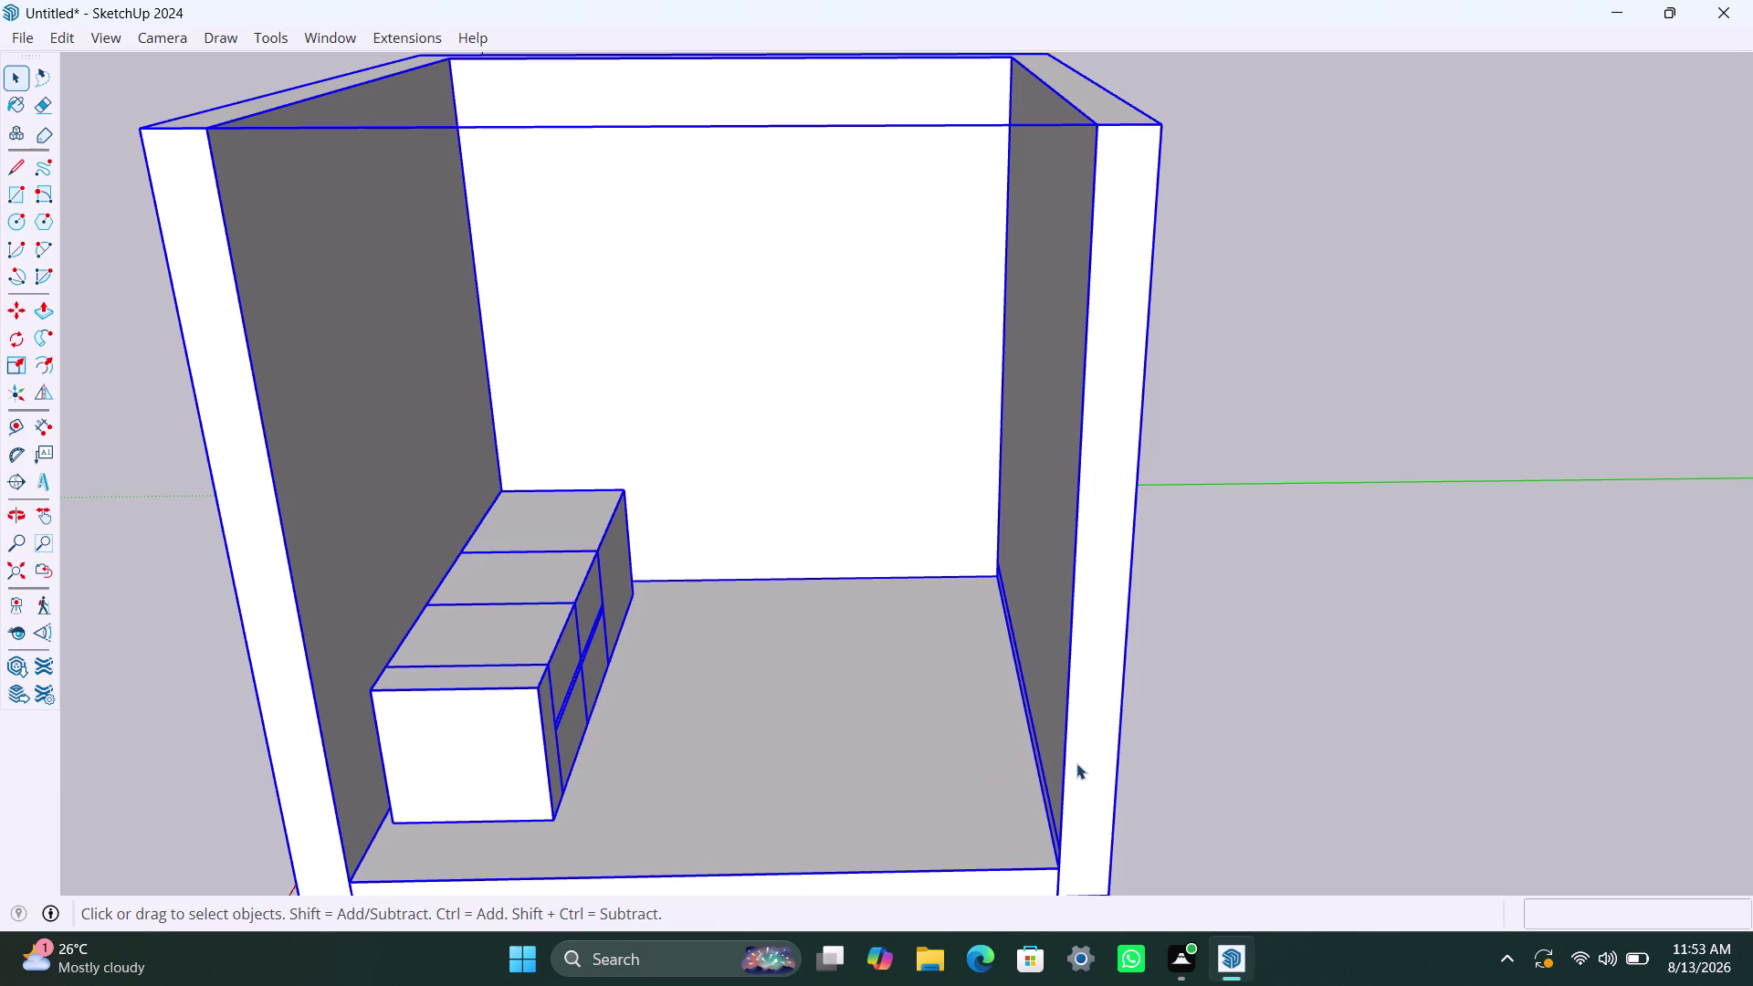
click(1076, 763)
key(space)
click(1255, 639)
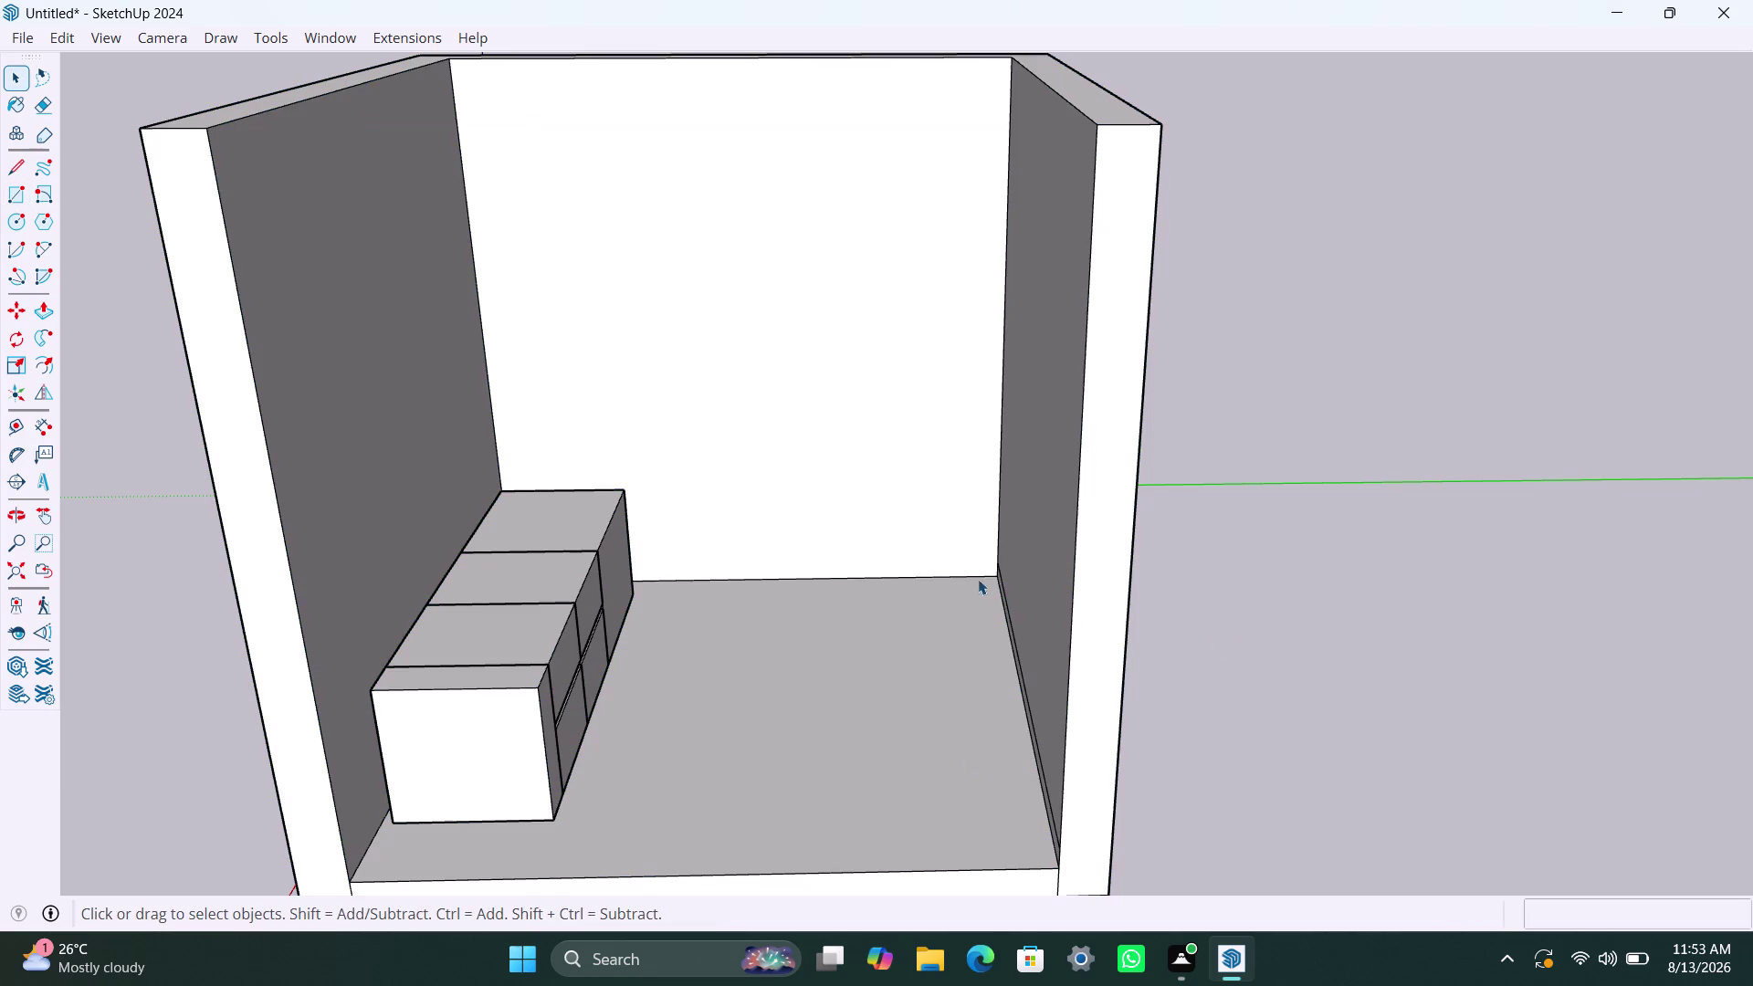
Draw a 949mm-wide rectangle from the floor's back-right corner.
key(r)
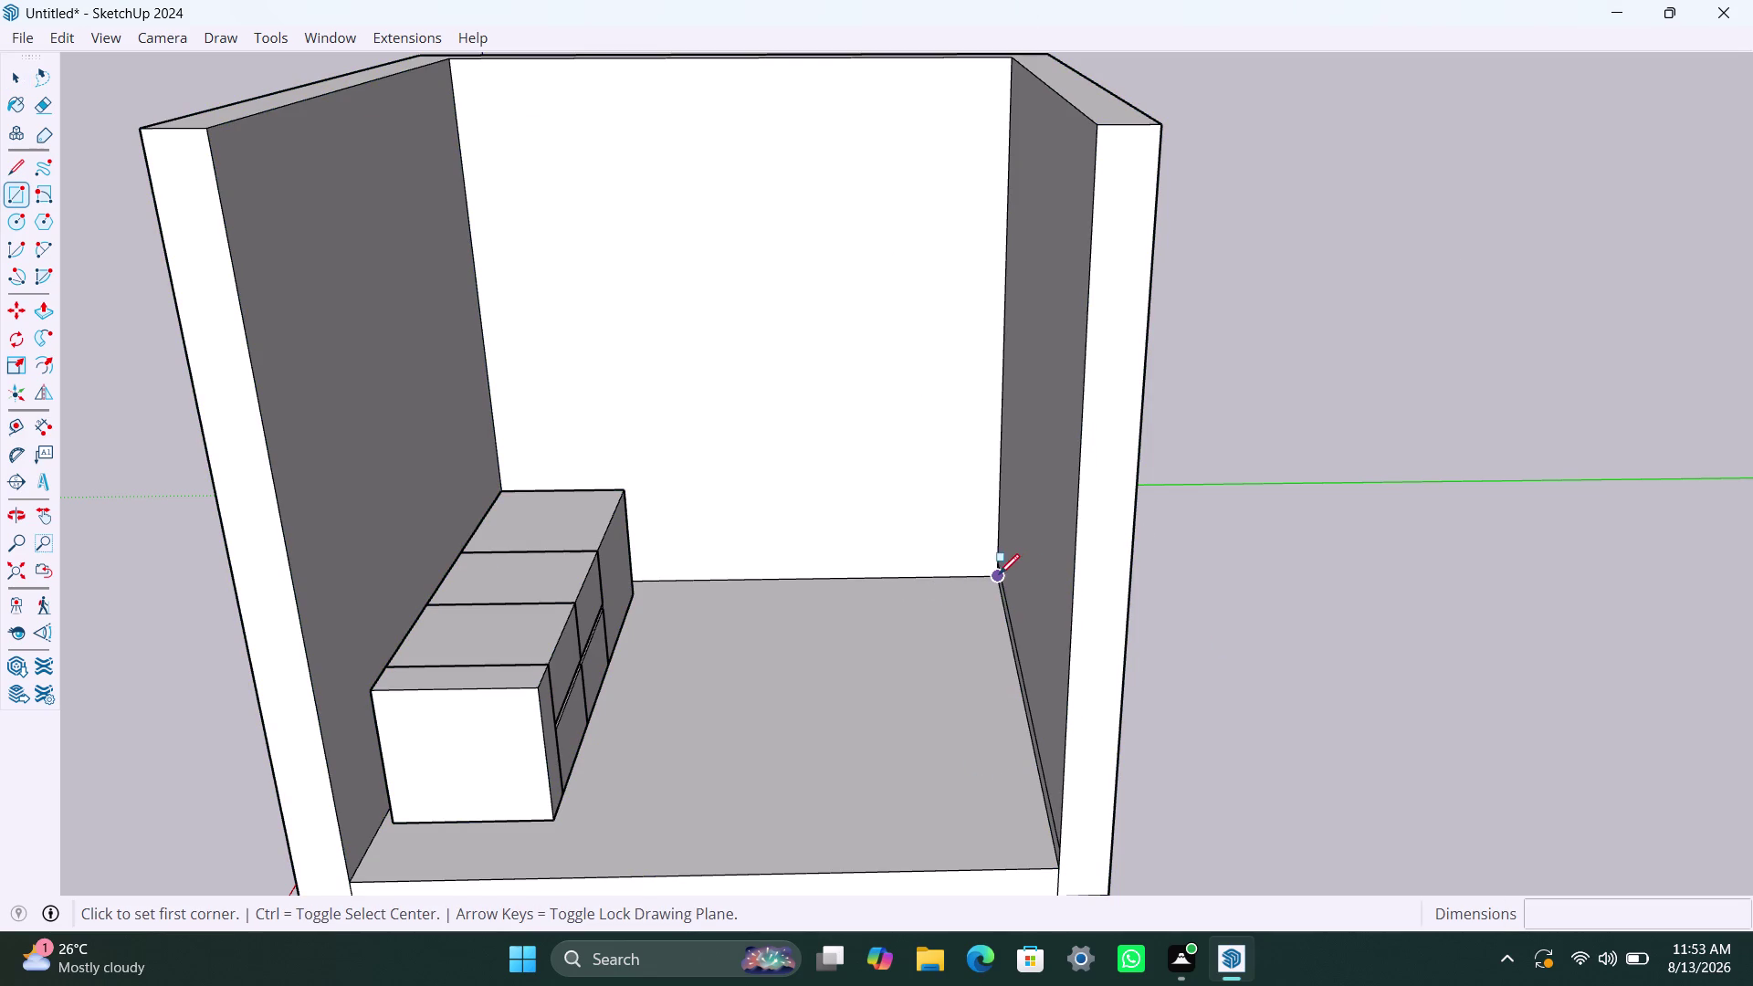
click(994, 576)
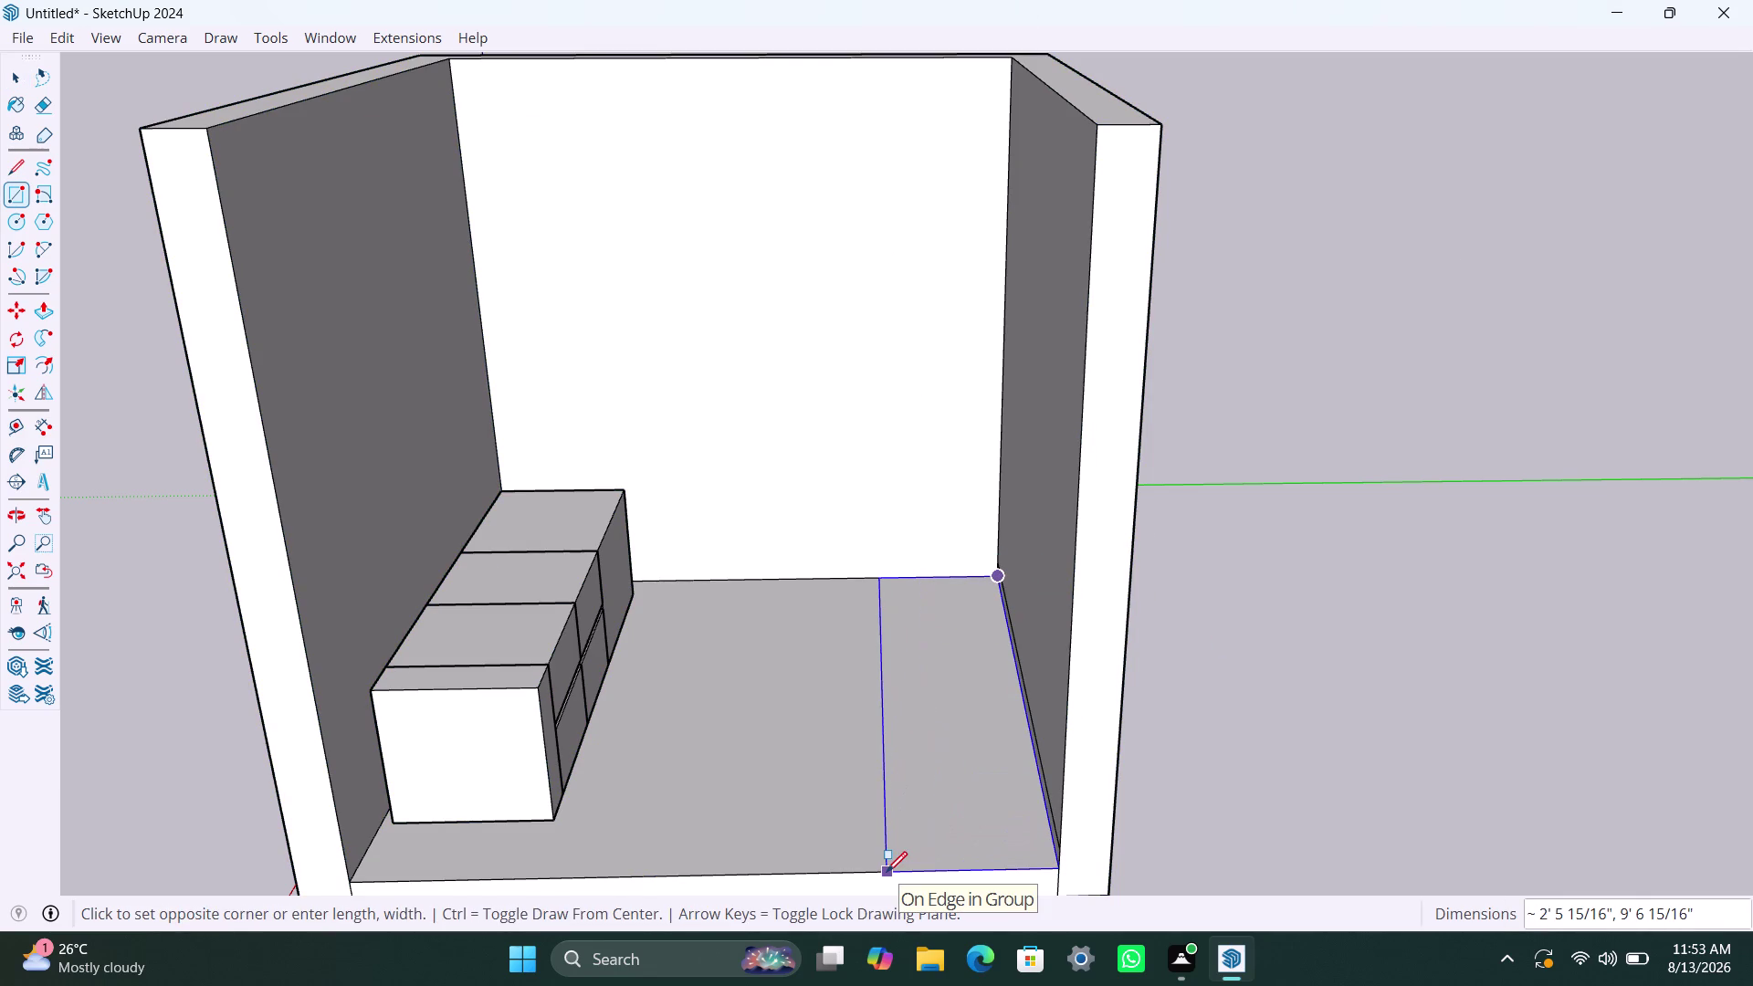
text(949)
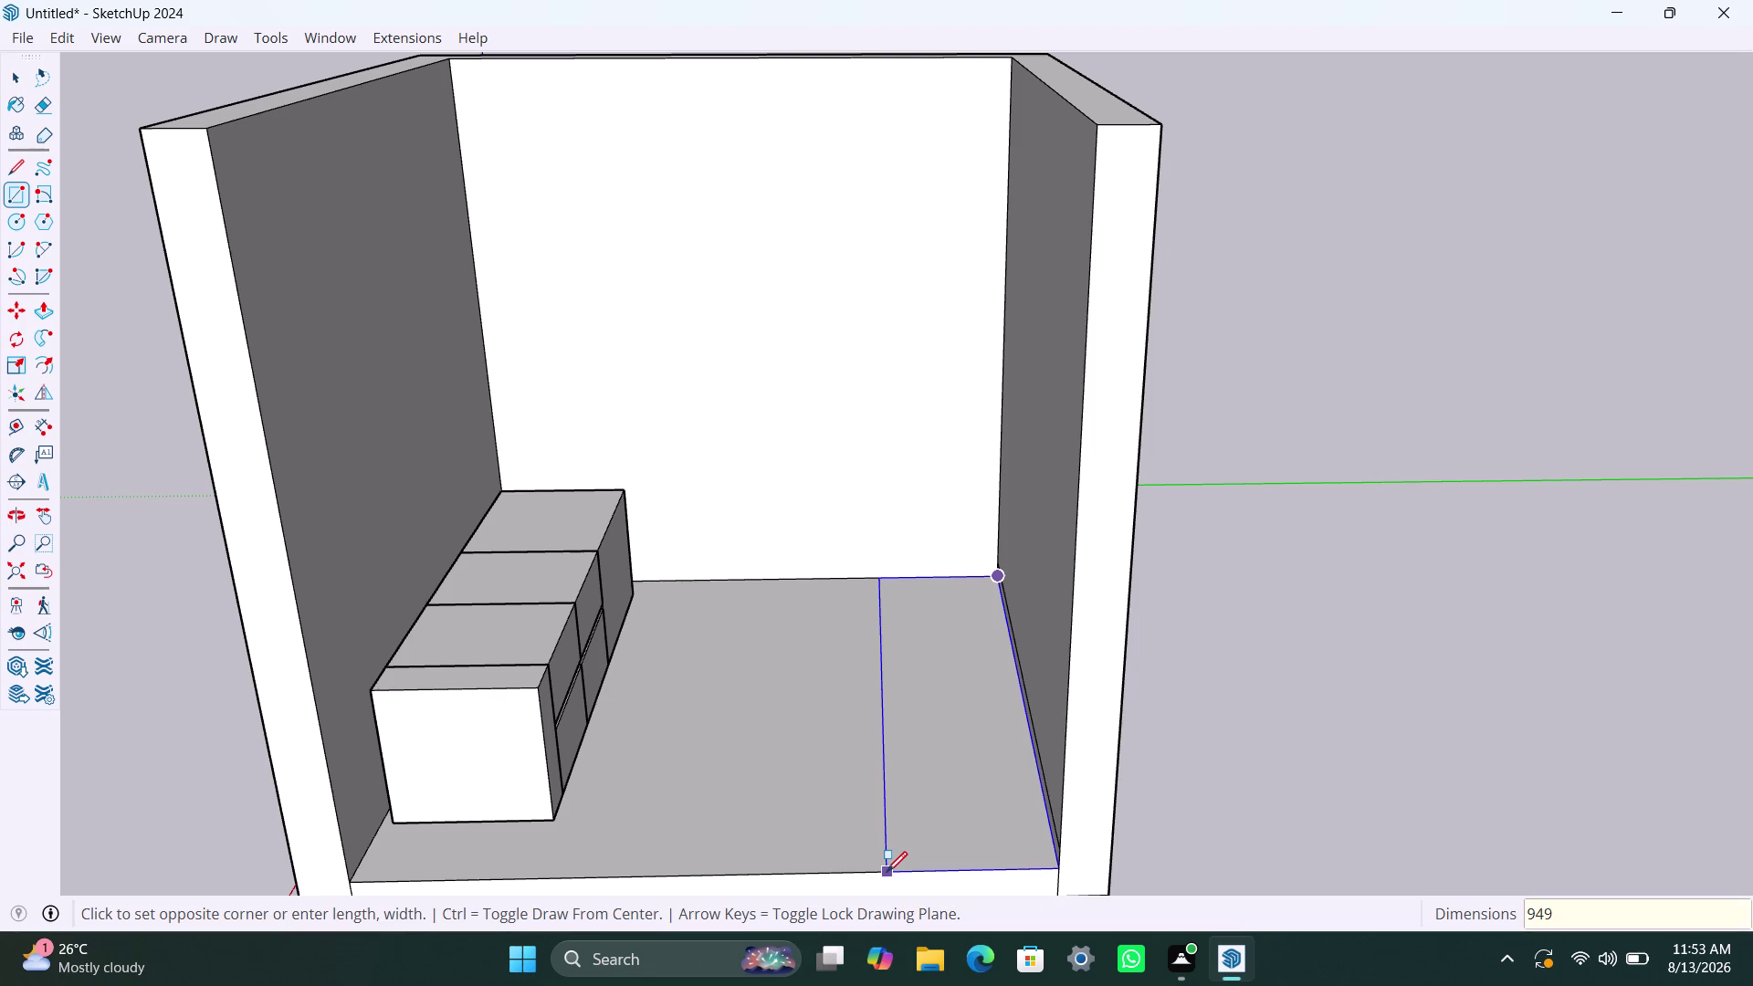
text(mm)
key(Return)
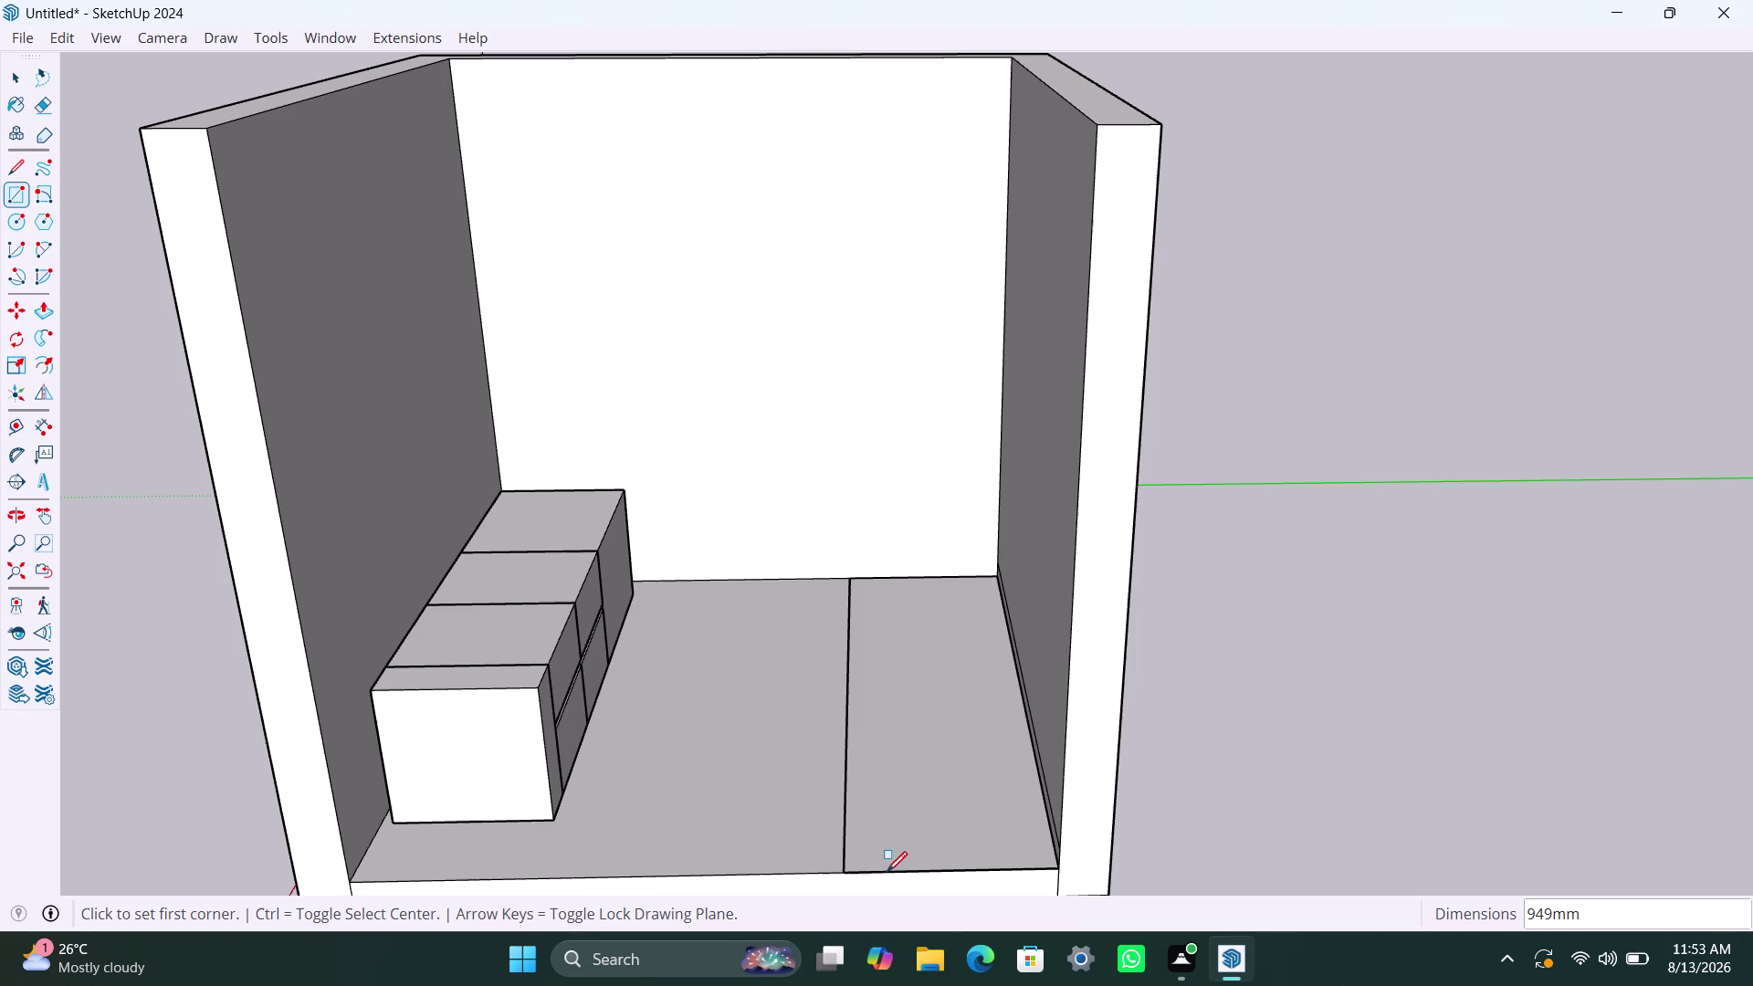
key(space)
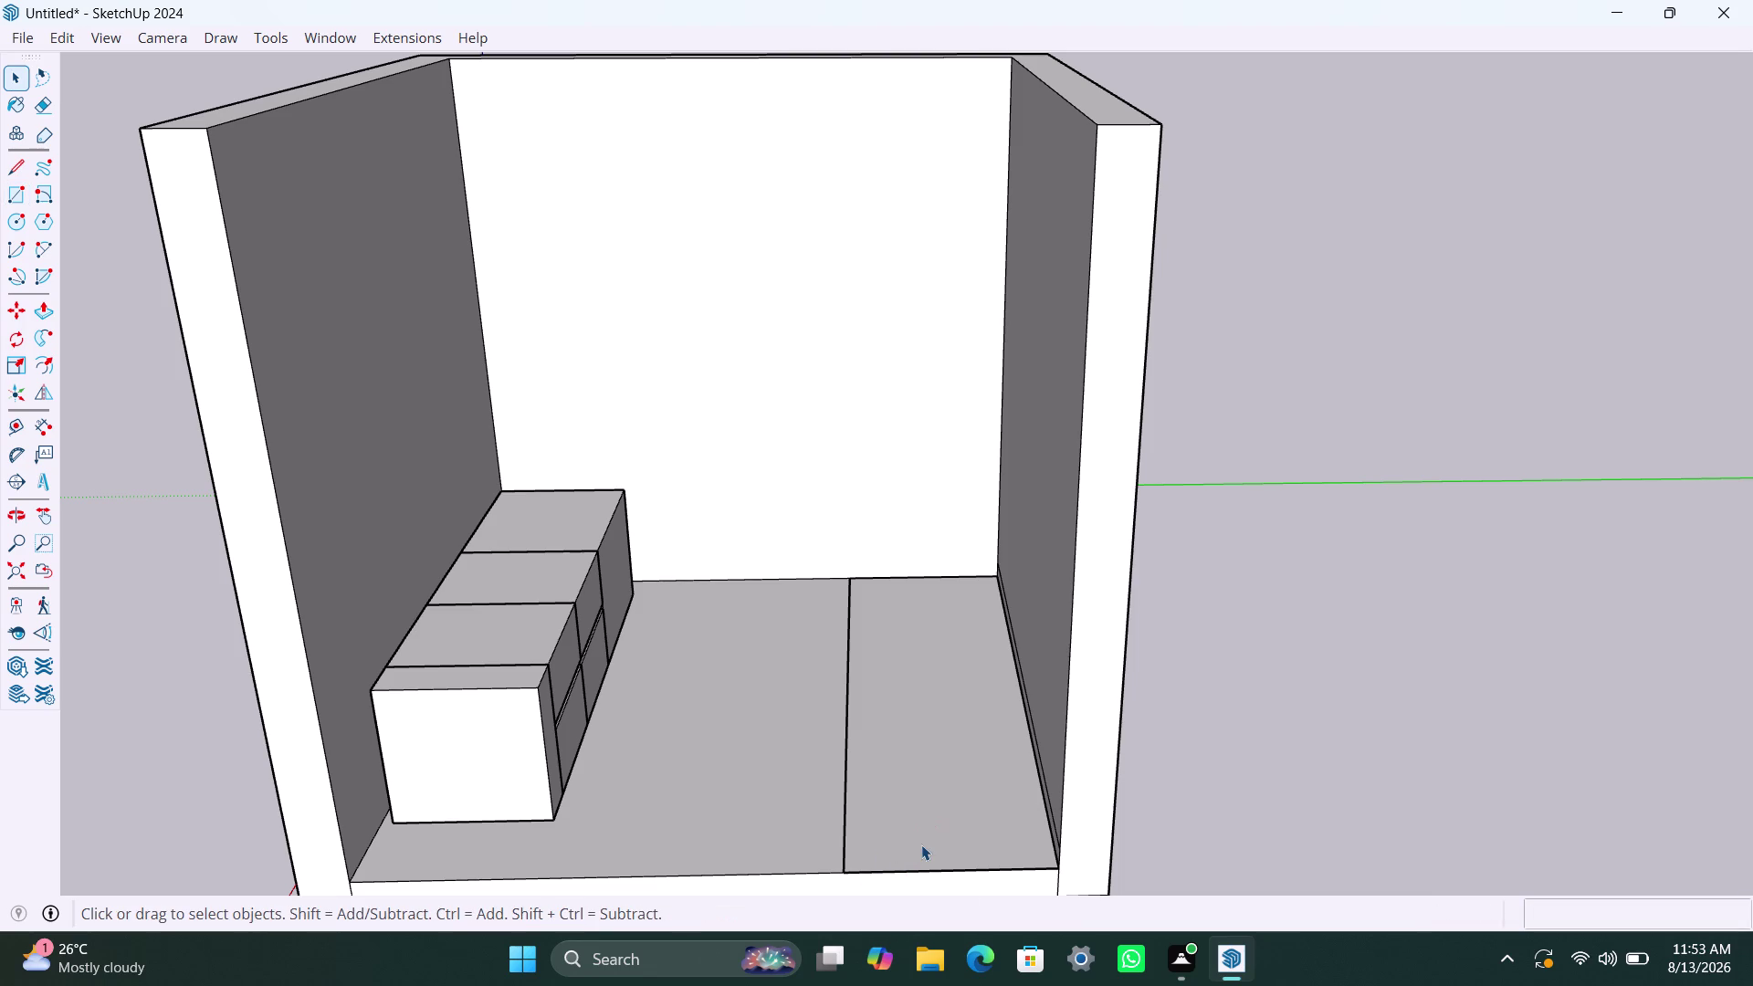
Make the new floor rectangle into its own group.
click(922, 845)
click(921, 845)
double_click(921, 843)
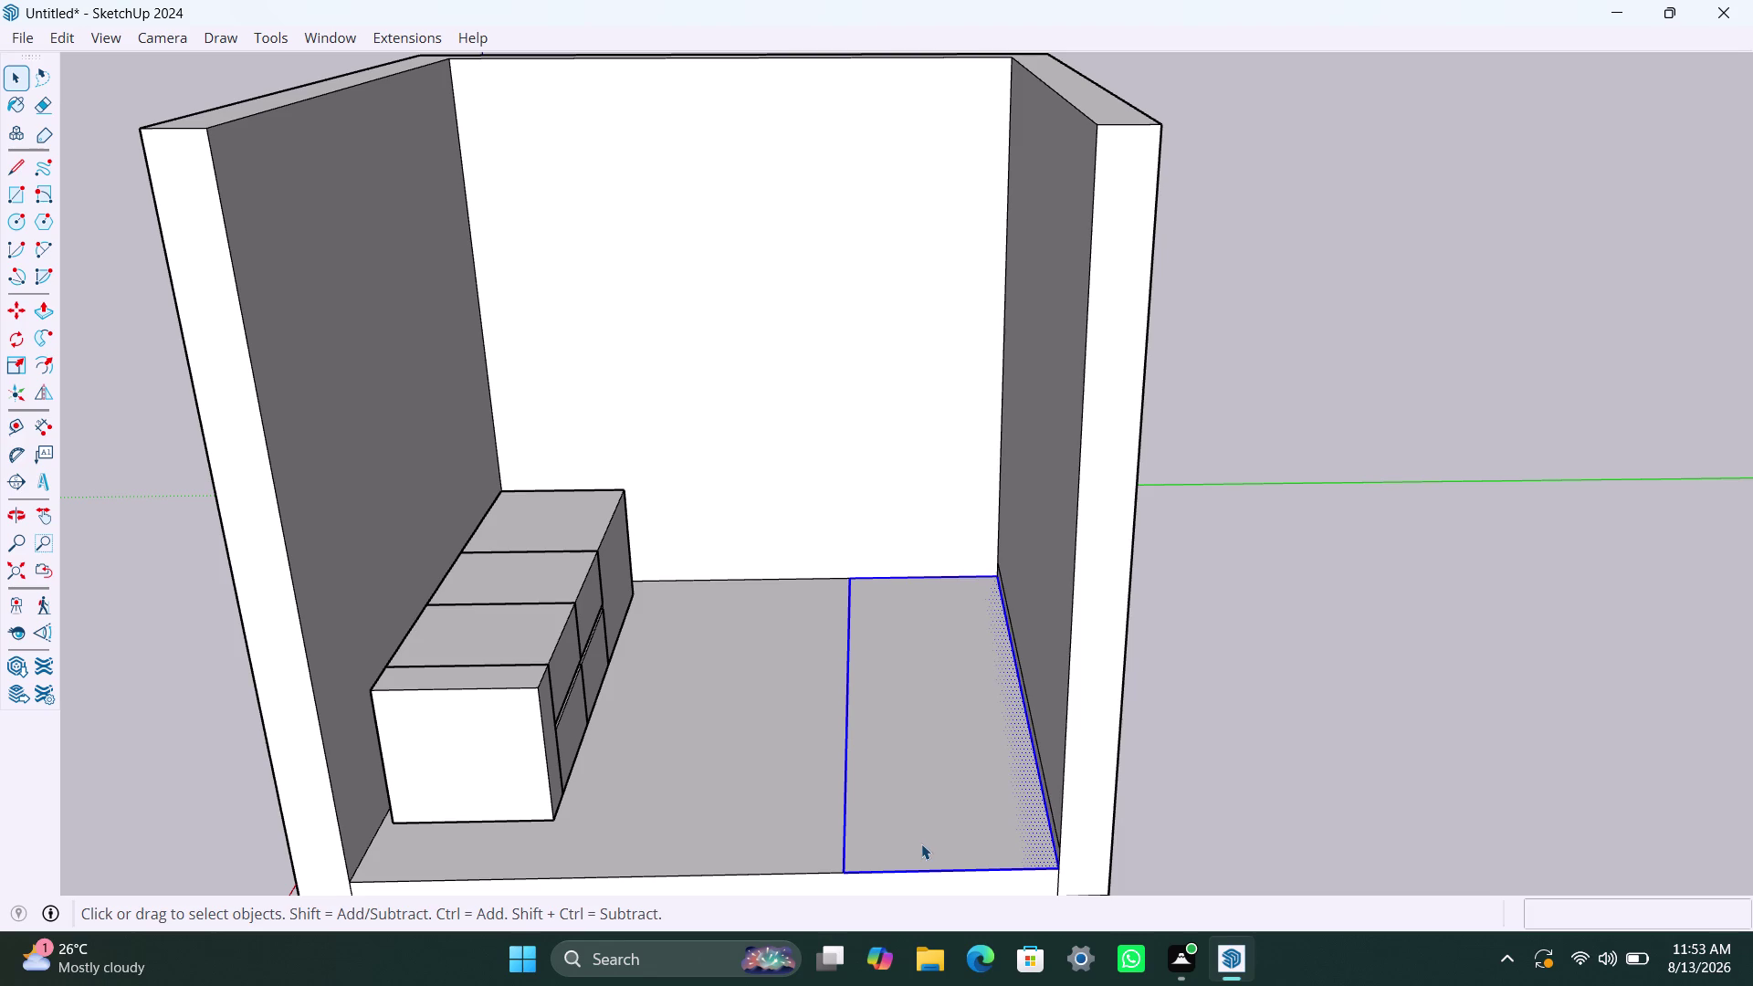
right_click(921, 843)
click(1032, 545)
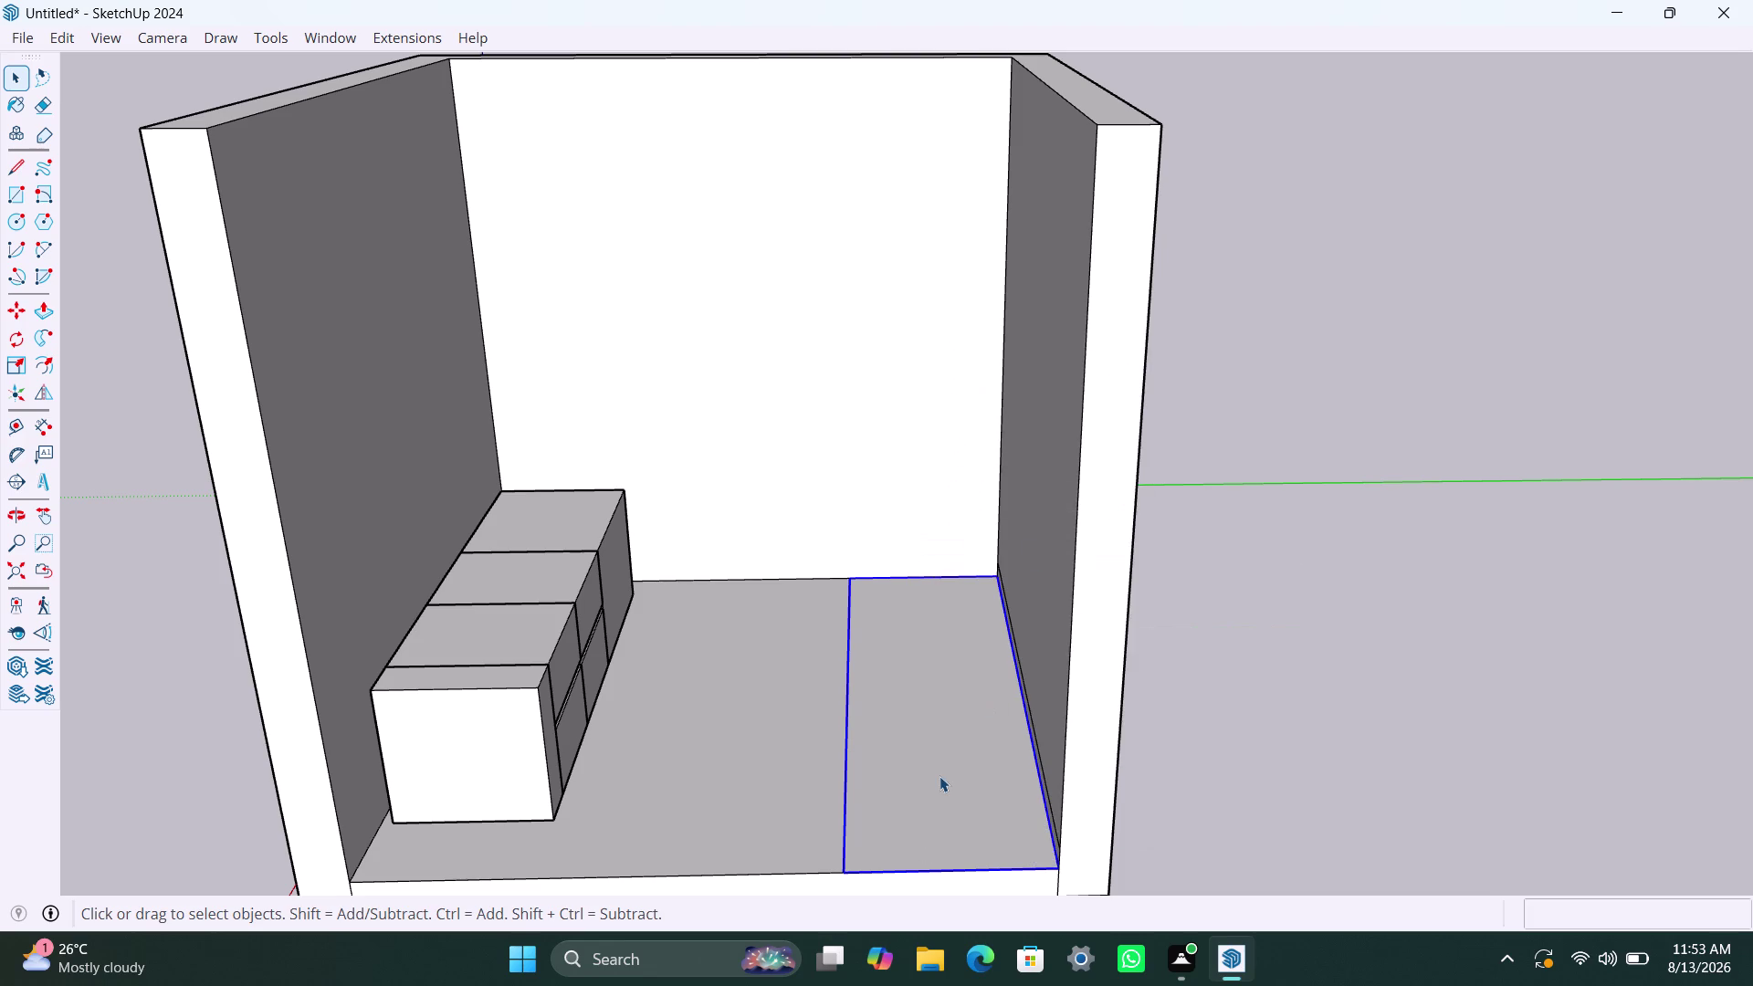
Inside the group, Push/Pull the rectangle up 100mm into a platform.
double_click(939, 776)
click(940, 777)
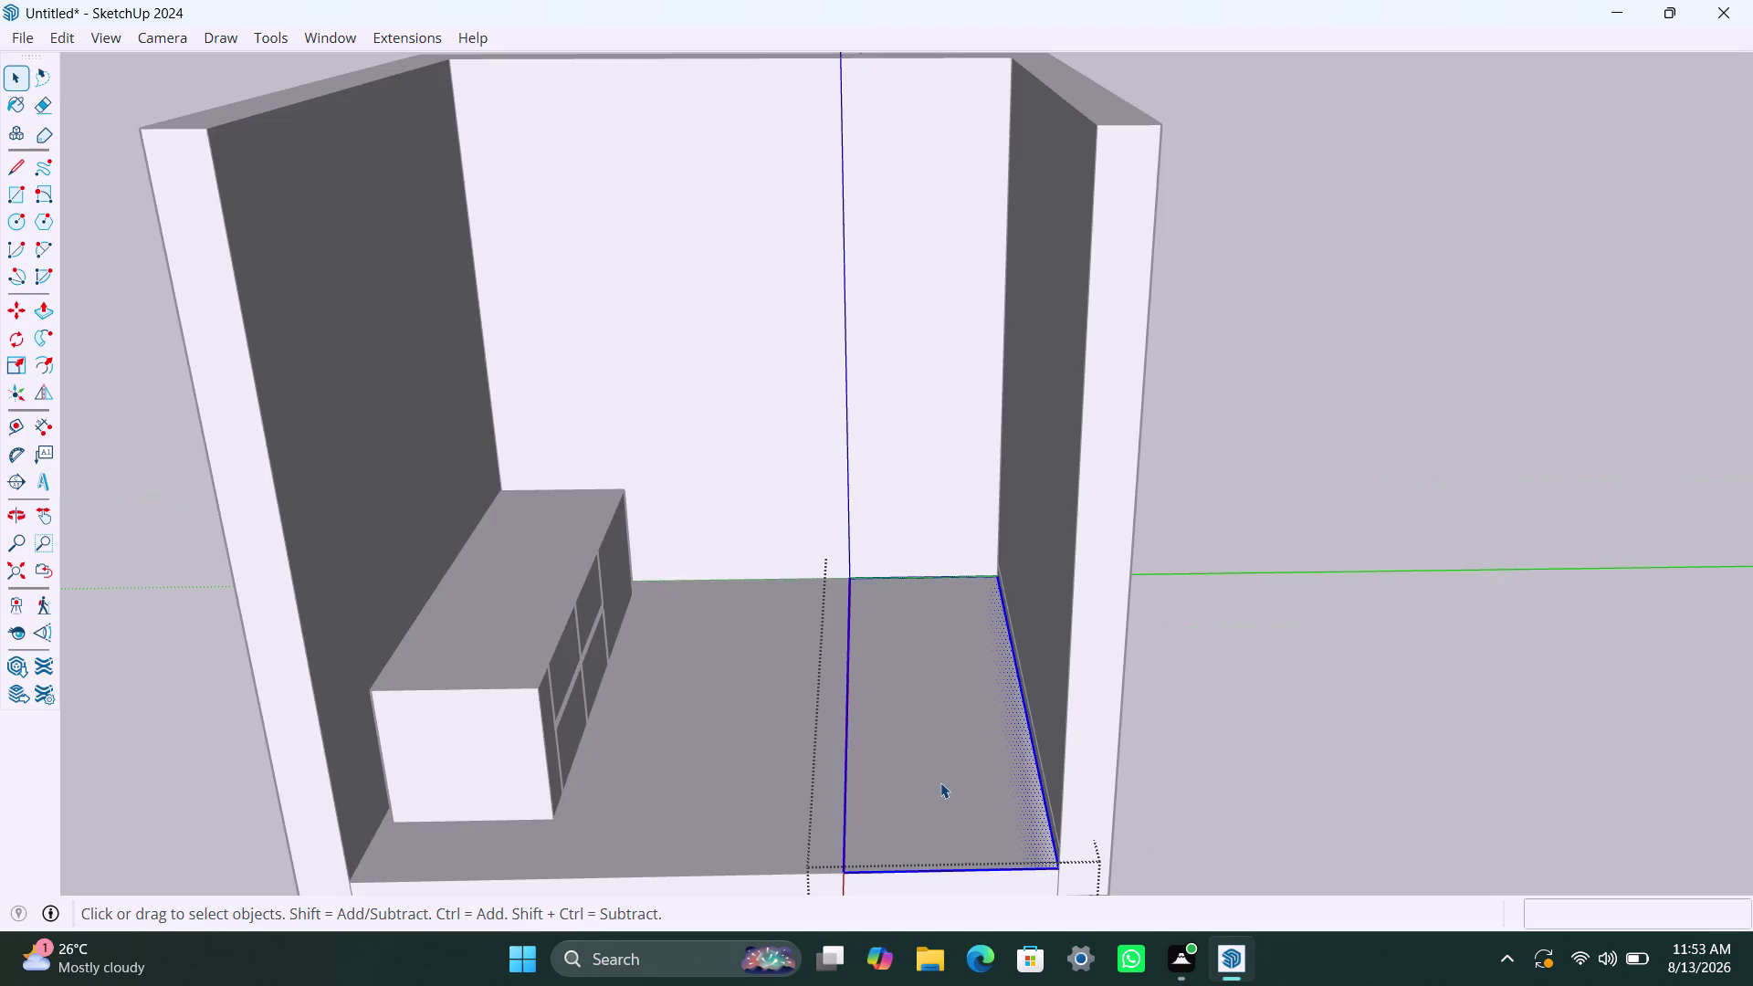
key(p)
click(940, 783)
text(10)
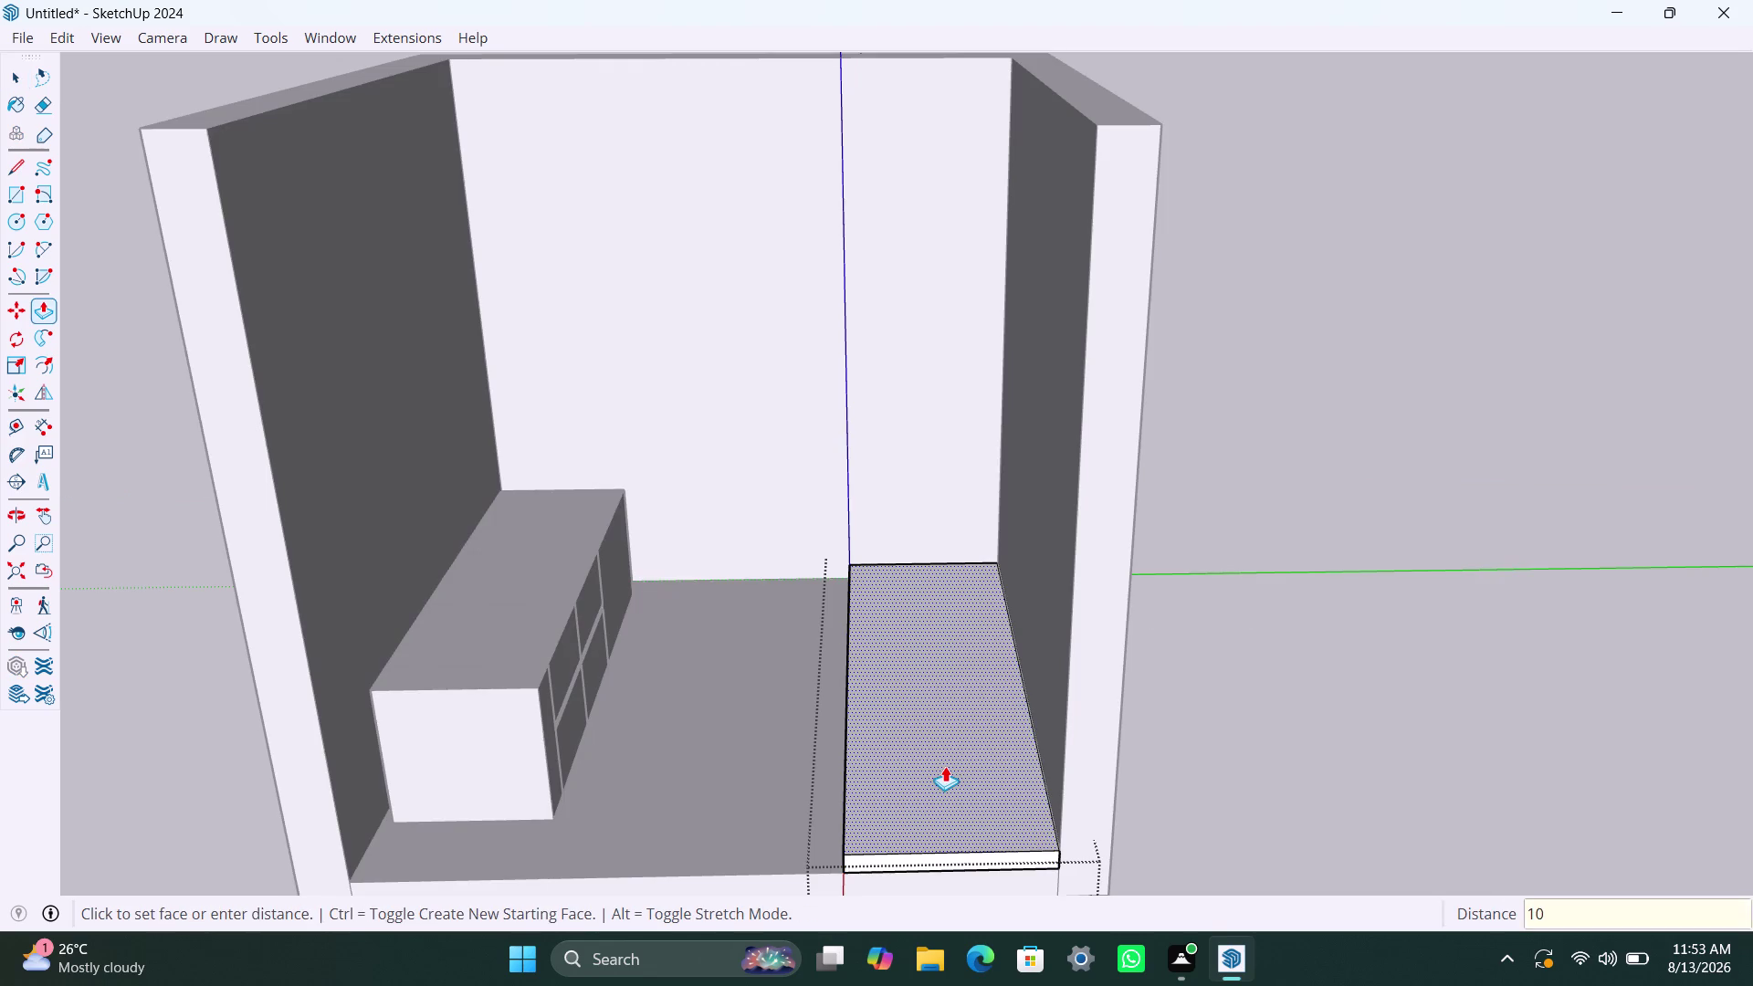
text(0mm)
key(Return)
key(space)
click(1312, 793)
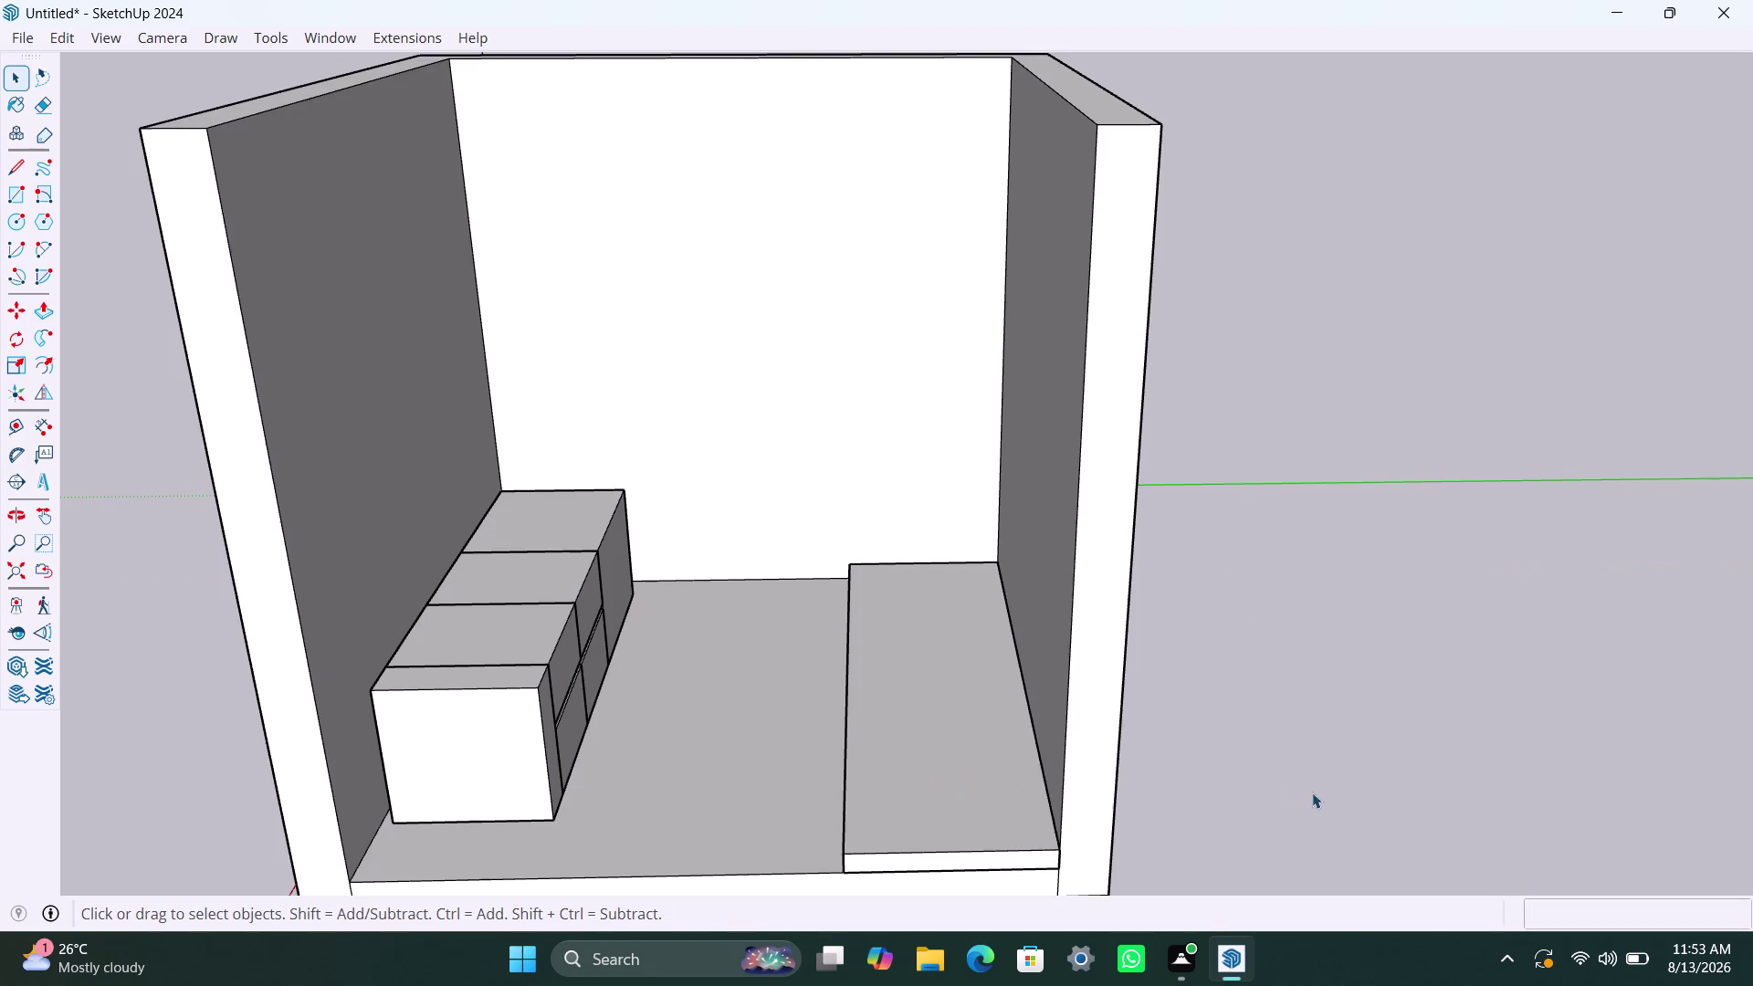
click(480, 693)
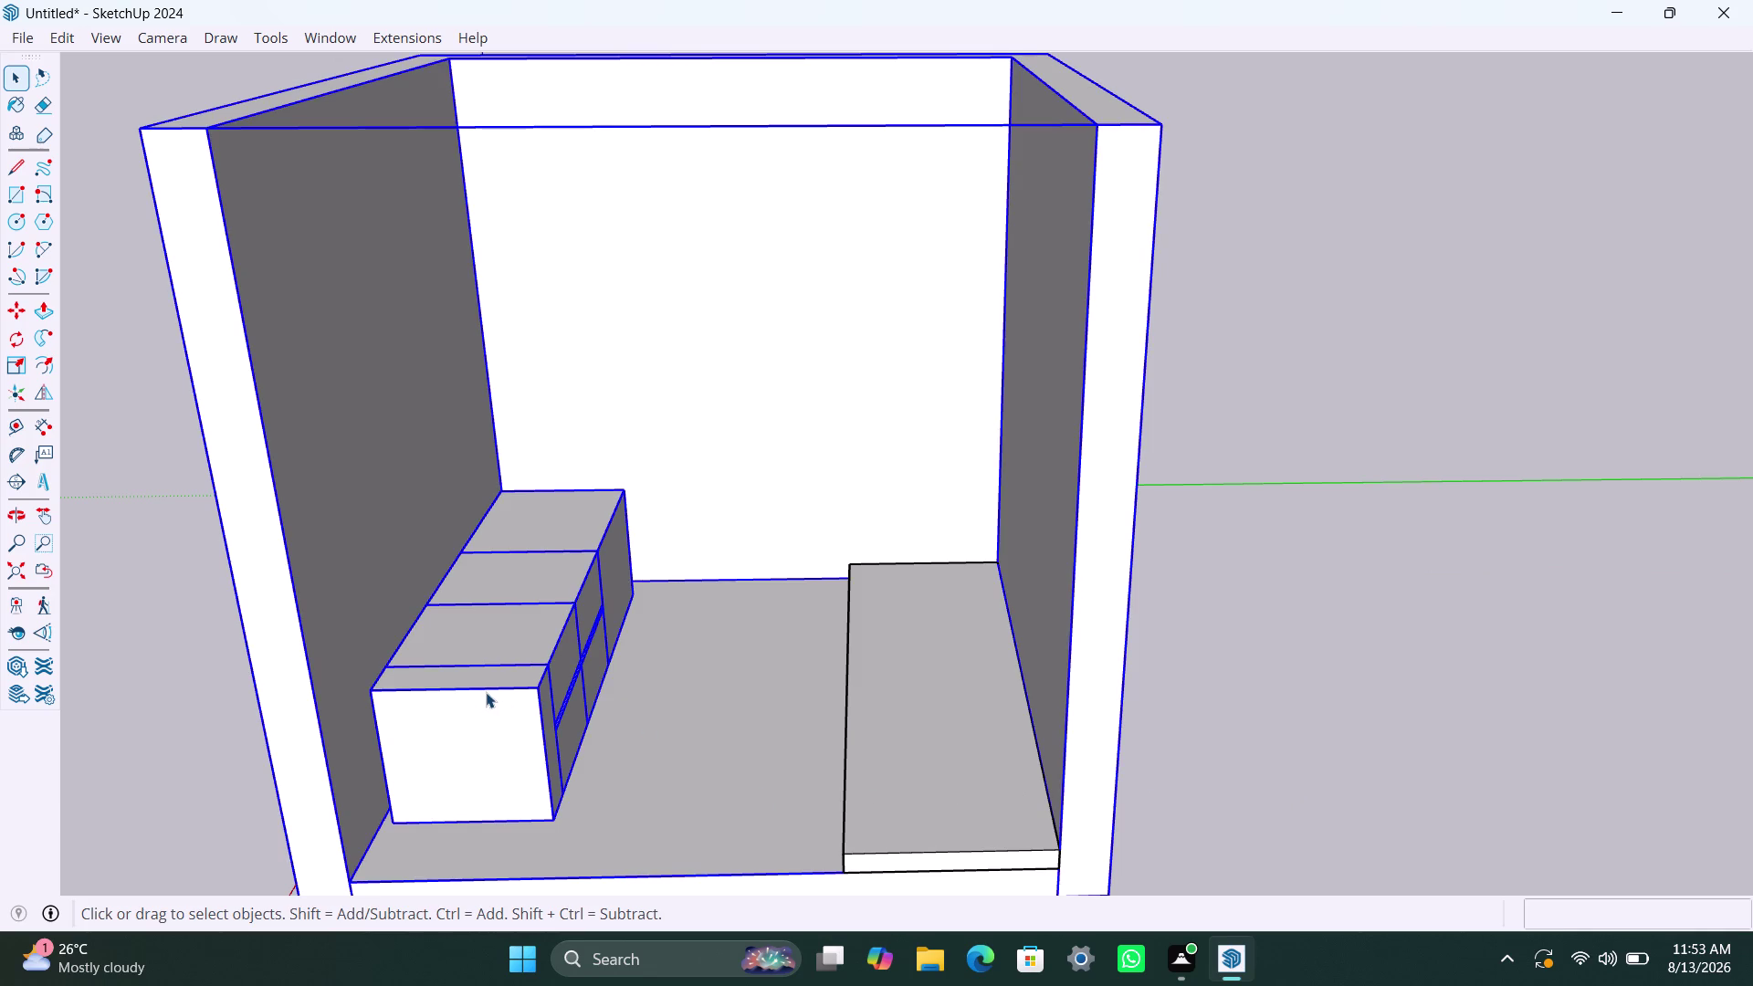
Cancel the accidental move of the whole room and clear the selection.
key(m)
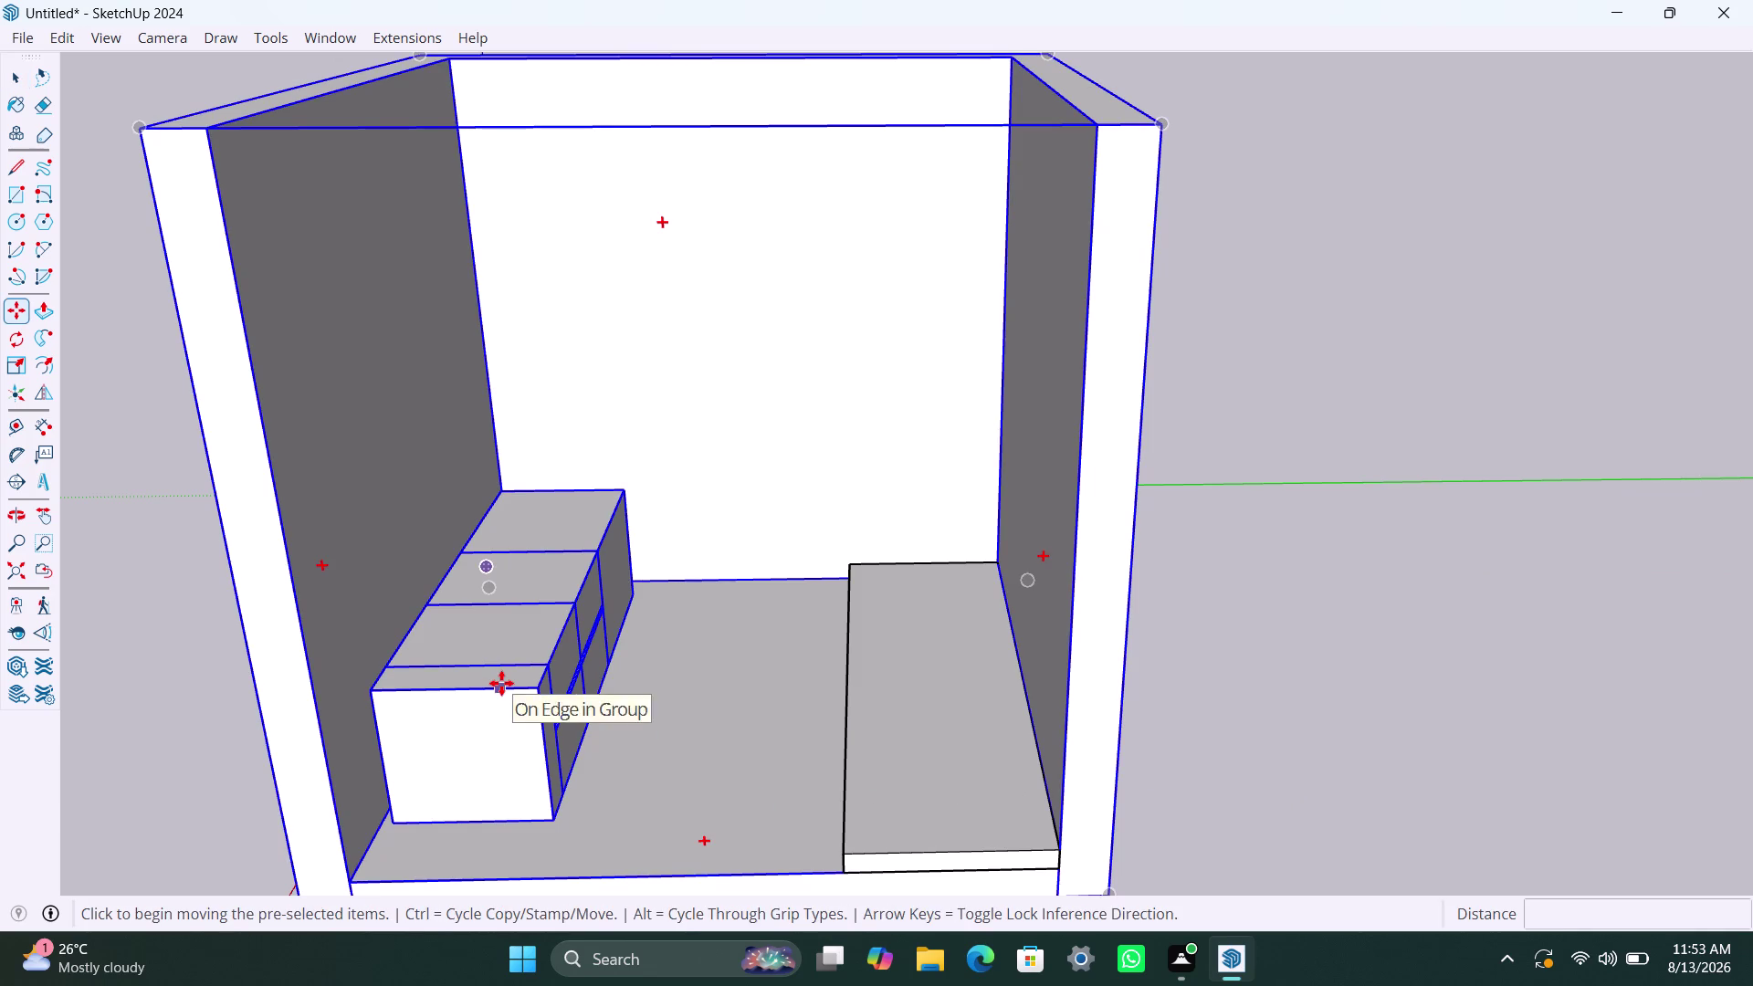
key(Escape)
key(Escape)
key(Escape)
key(Escape)
key(space)
key(space)
click(1217, 693)
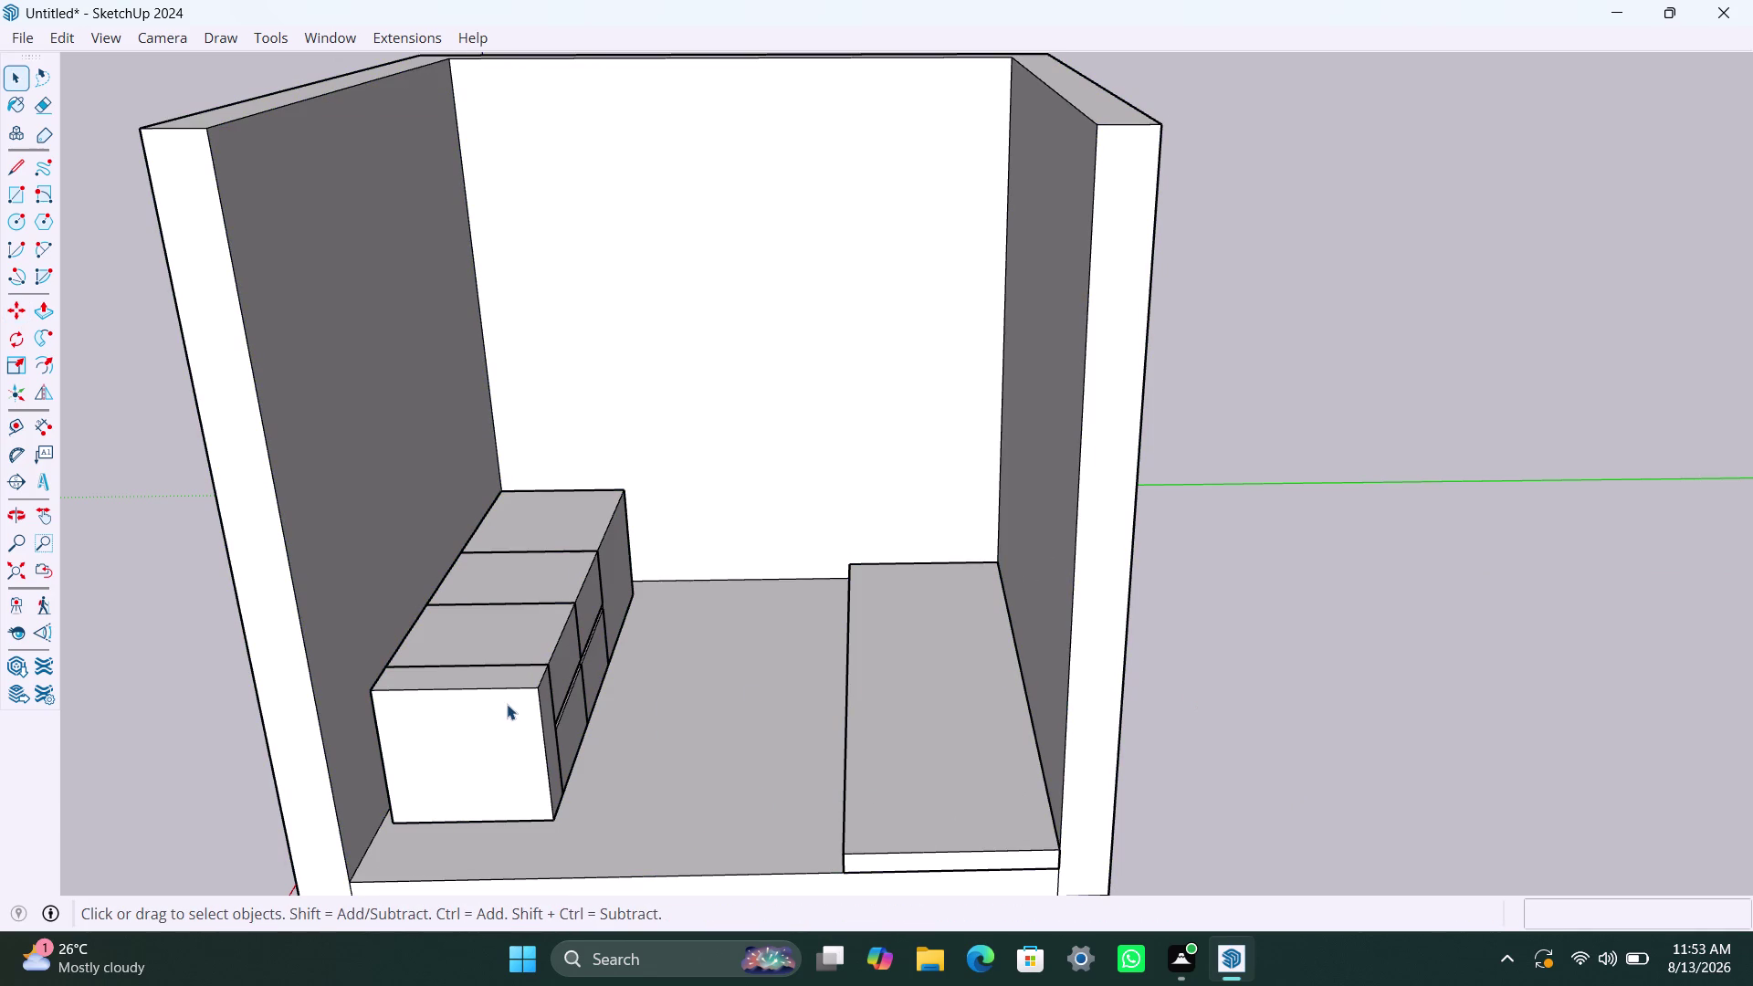
Enter the room group and select all the sideboard boxes.
triple_click(507, 704)
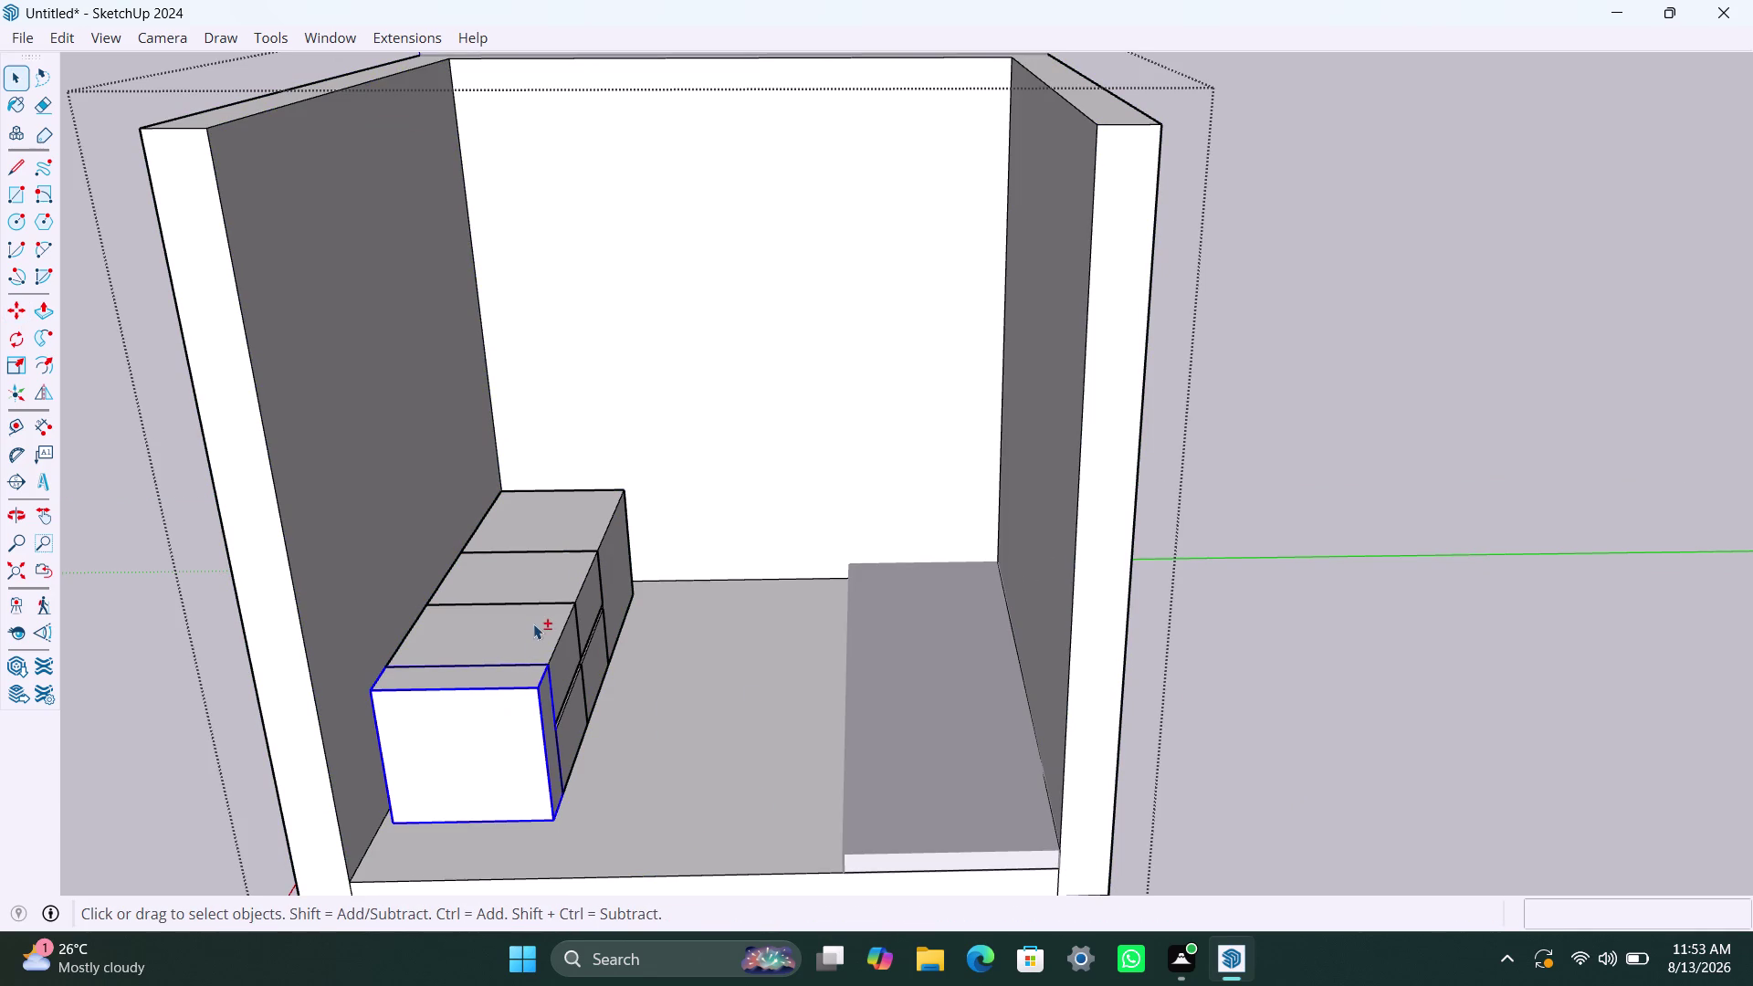
click(534, 620)
click(569, 668)
click(578, 703)
click(571, 659)
click(596, 605)
click(610, 656)
click(628, 596)
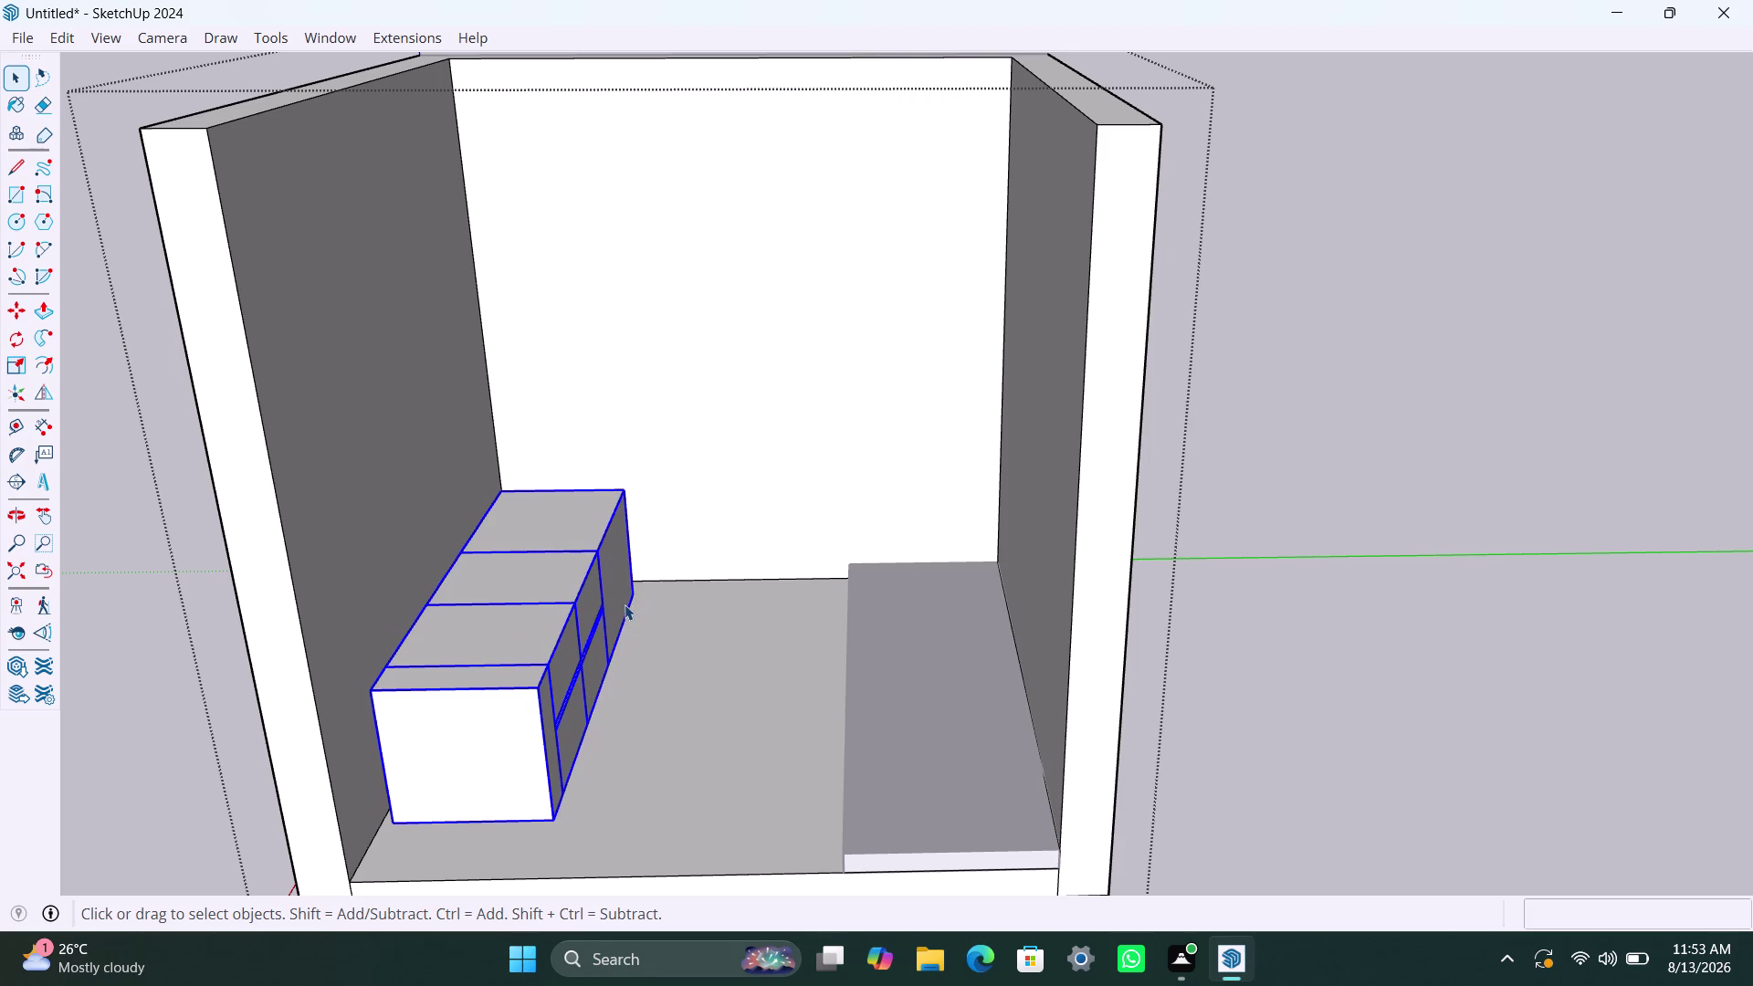
Move the sideboard onto the platform at the right wall.
key(m)
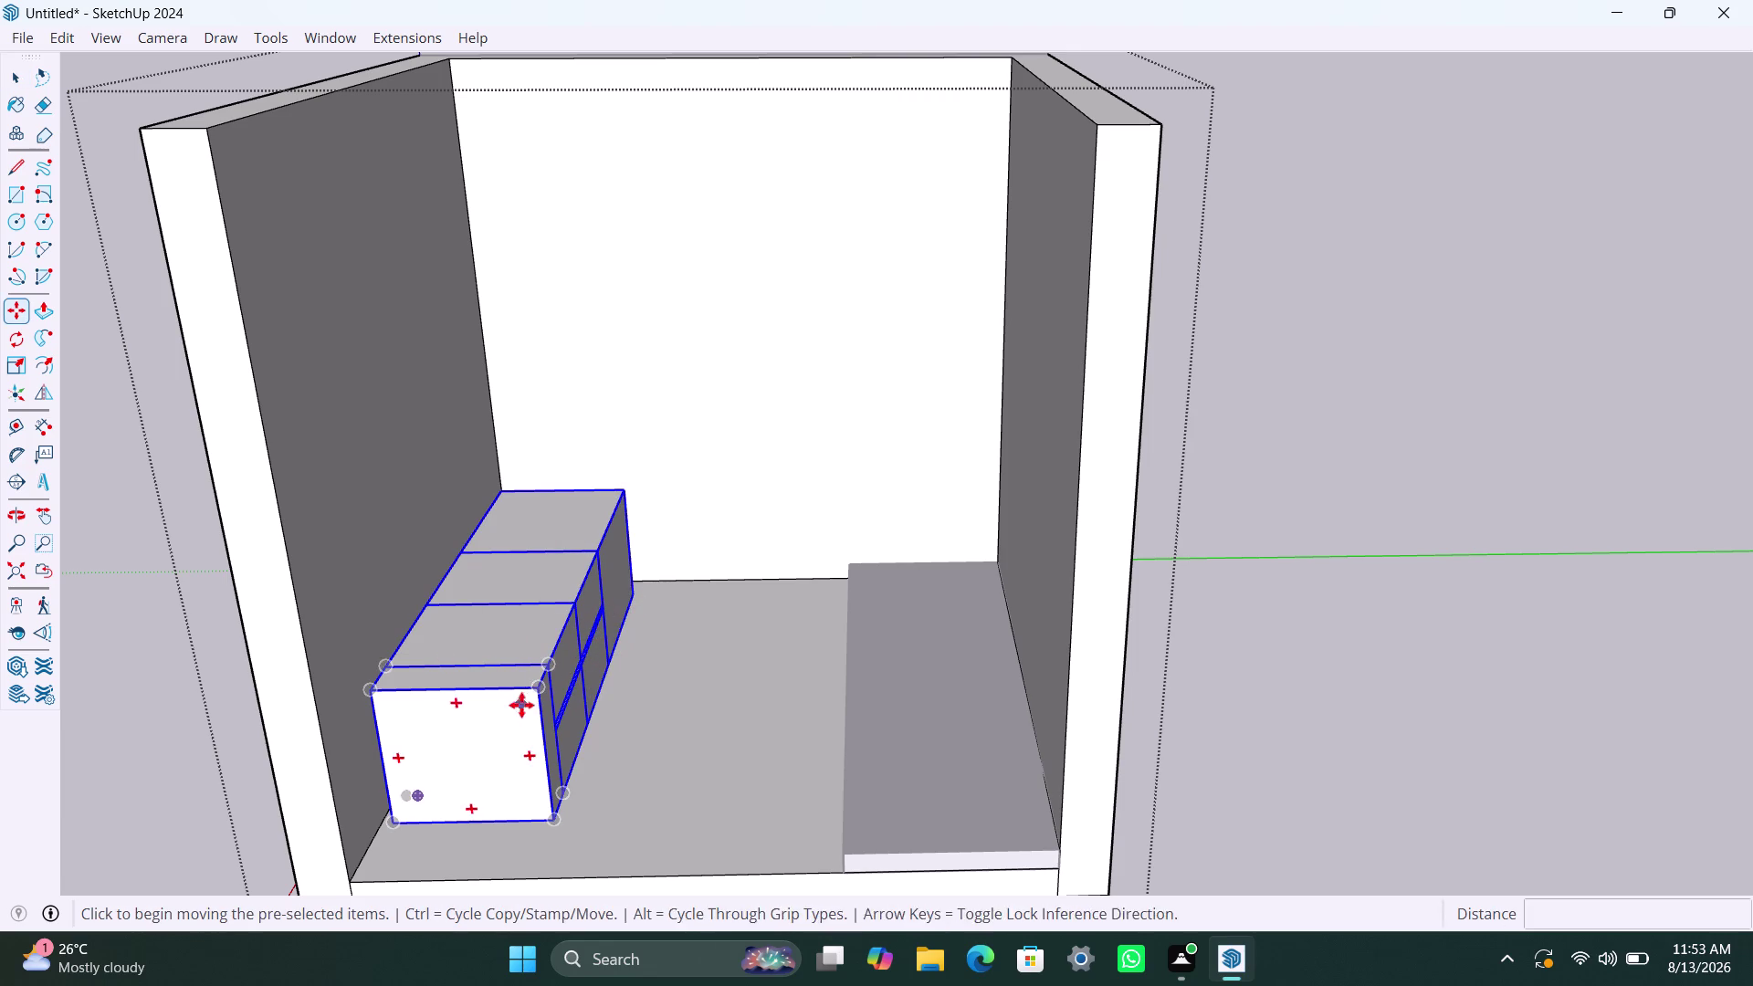
click(537, 694)
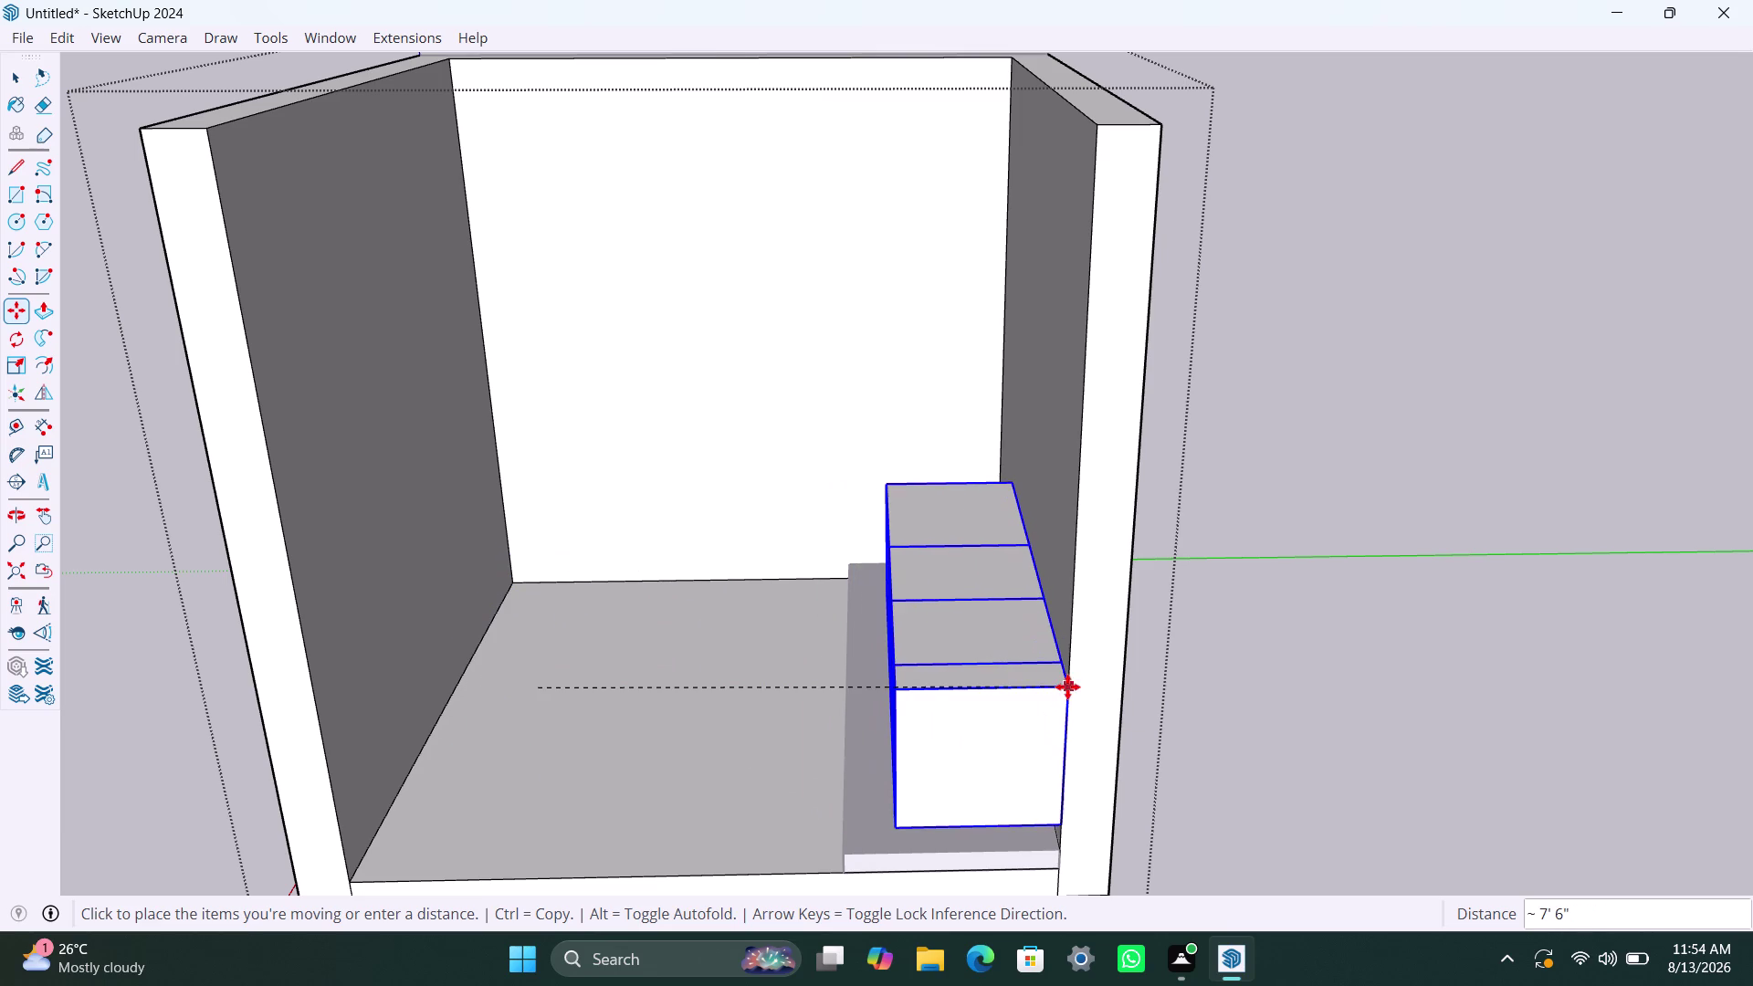
click(1071, 686)
key(space)
click(1194, 754)
scroll(down, 3)
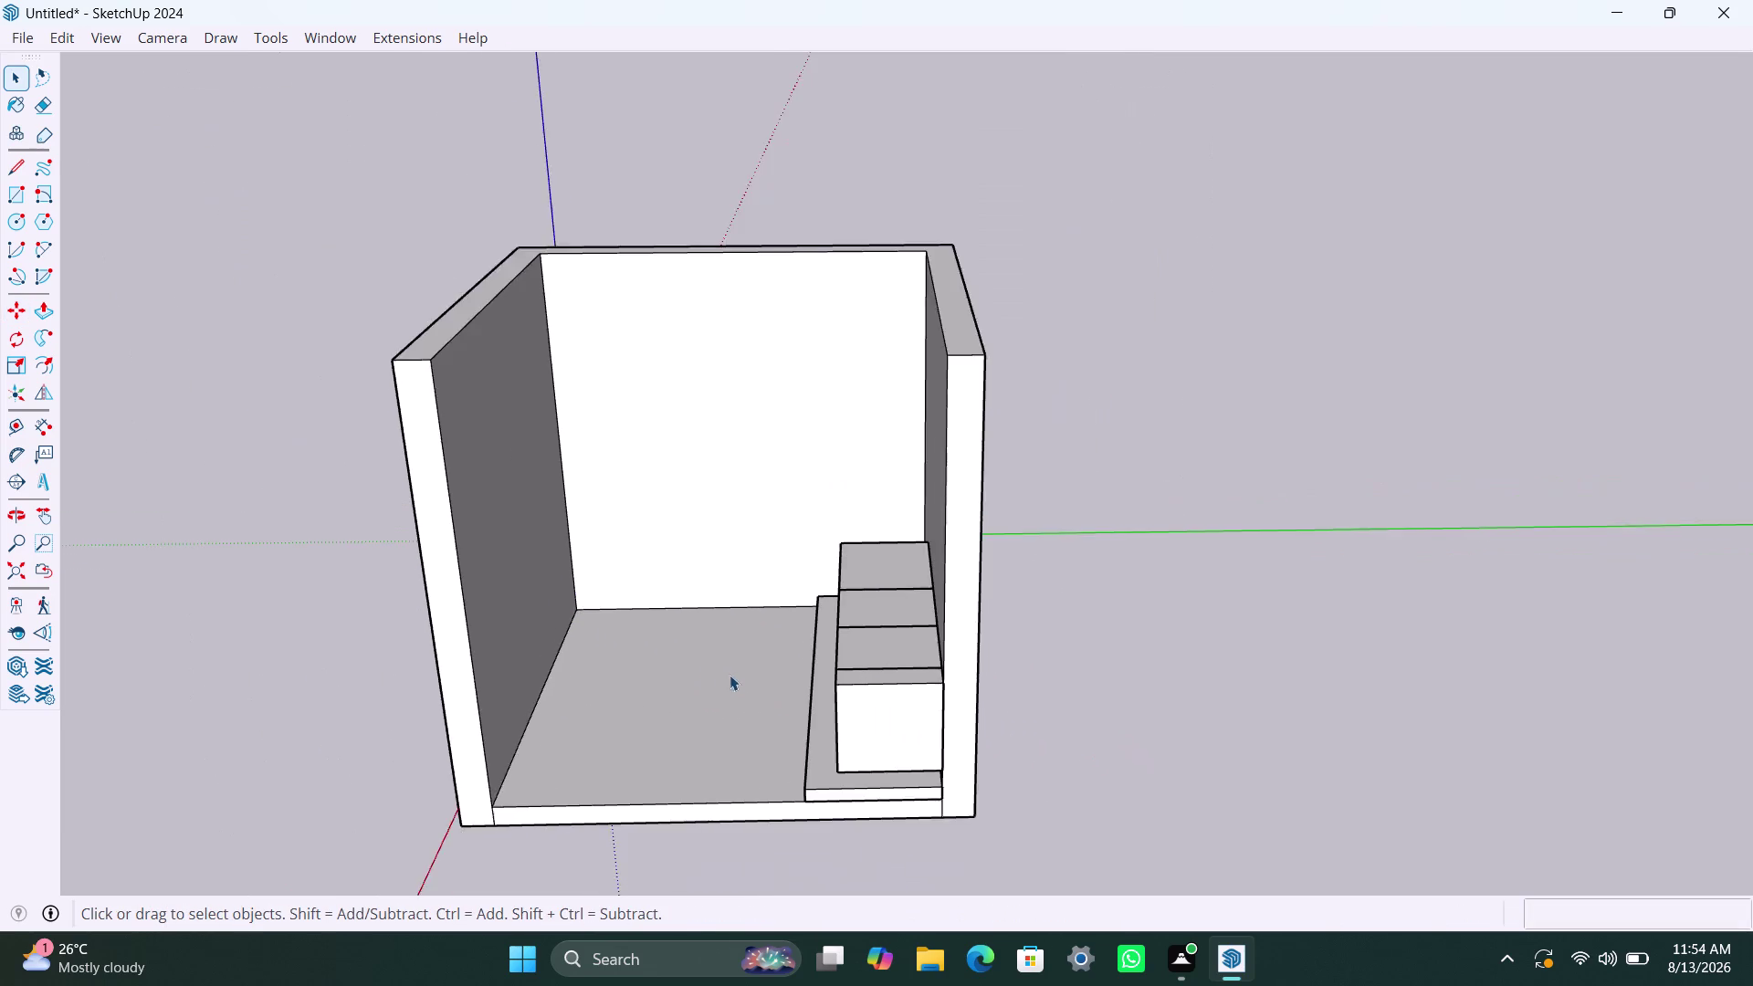
Draw a 155mm rectangle at the platform's corner by the wall.
middle_drag(713, 691, 1344, 823)
scroll(up, 3)
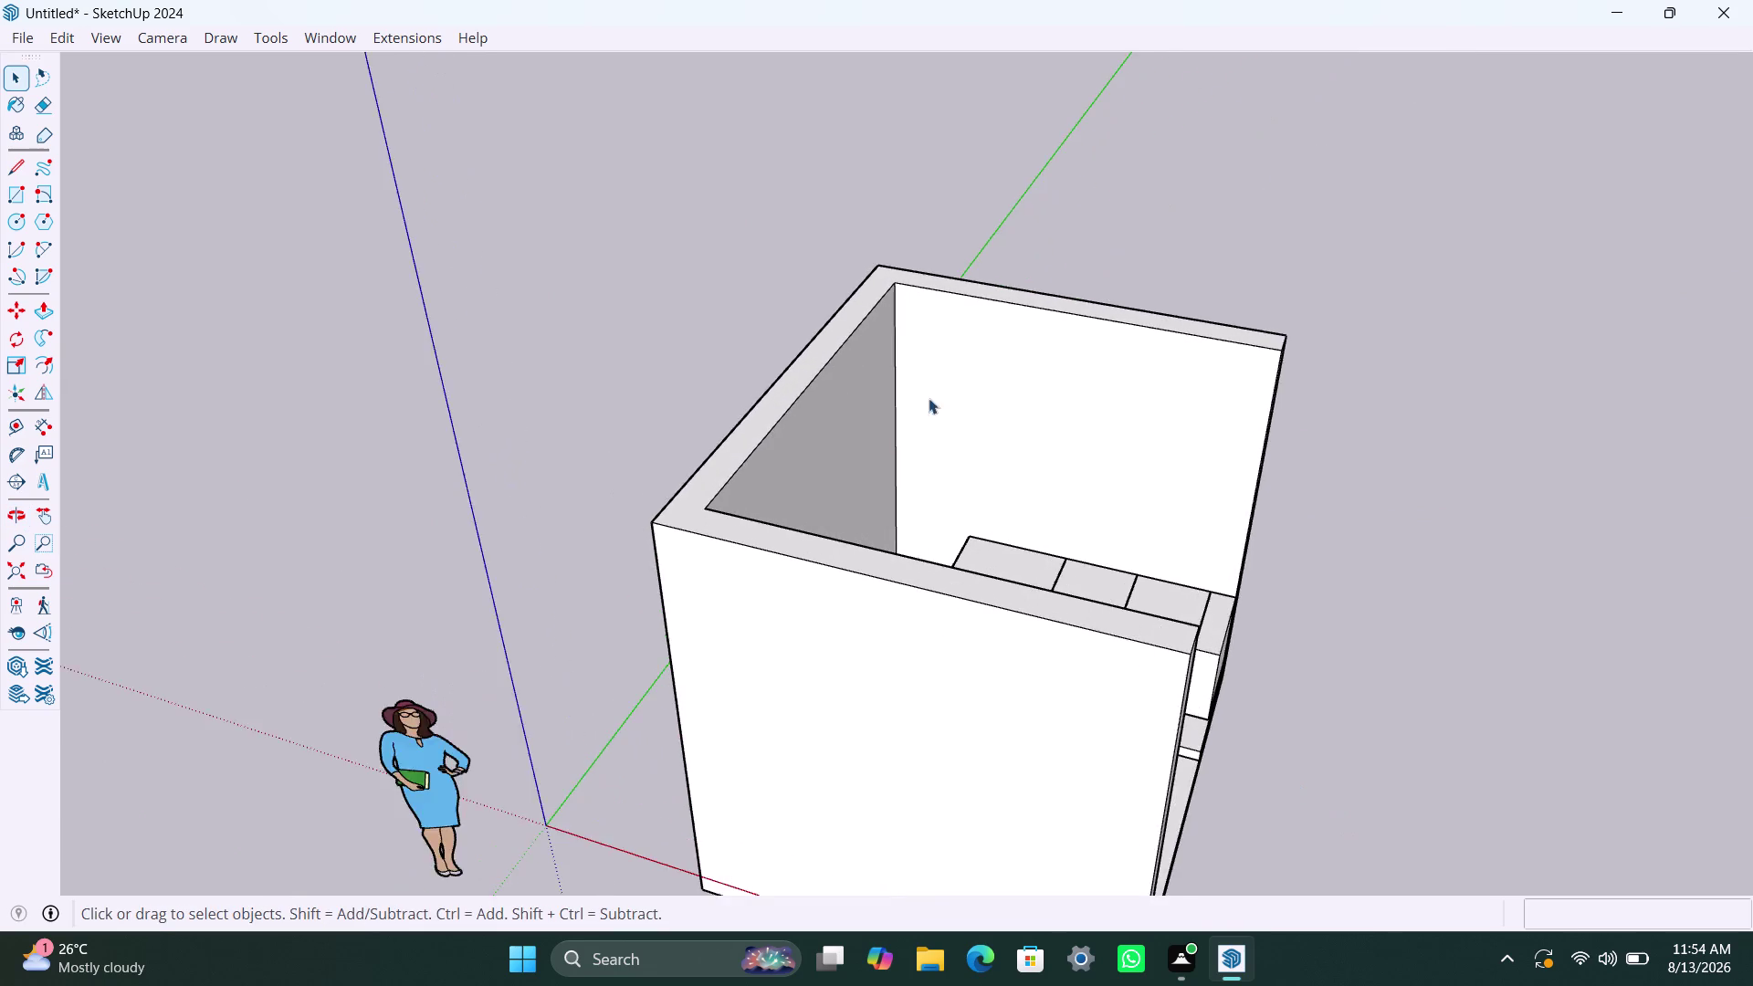
middle_drag(879, 514, 1046, 707)
scroll(up, 3)
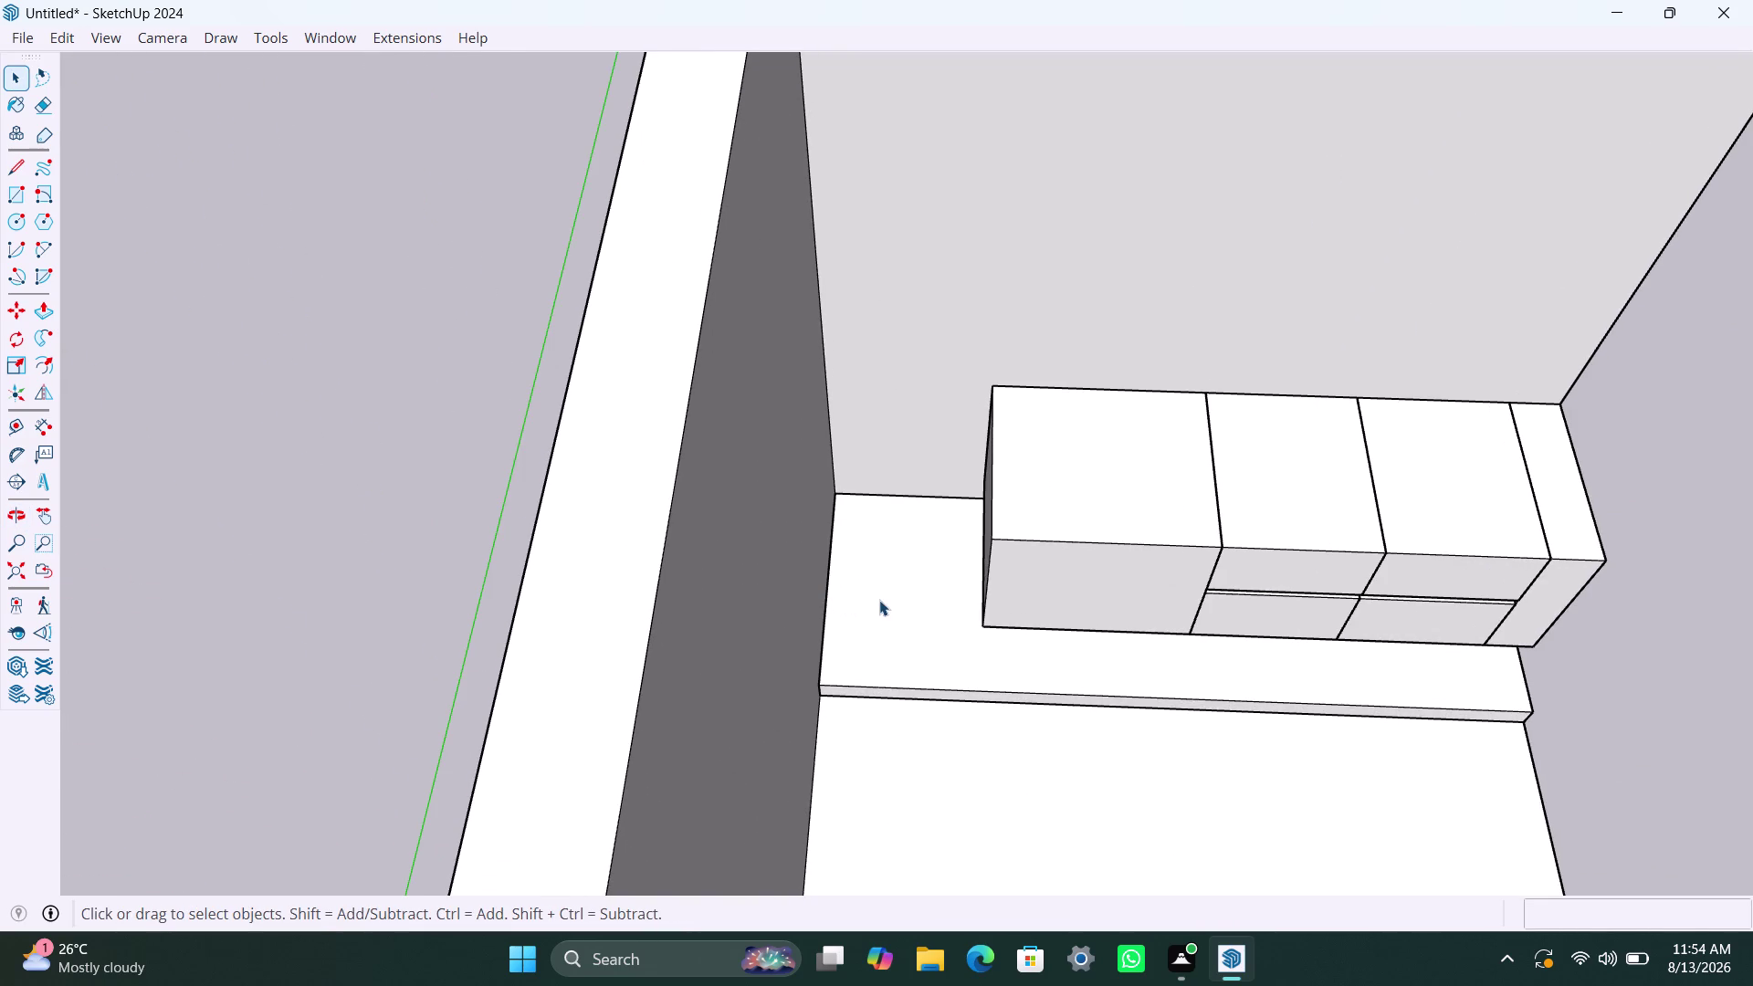
key(r)
click(836, 488)
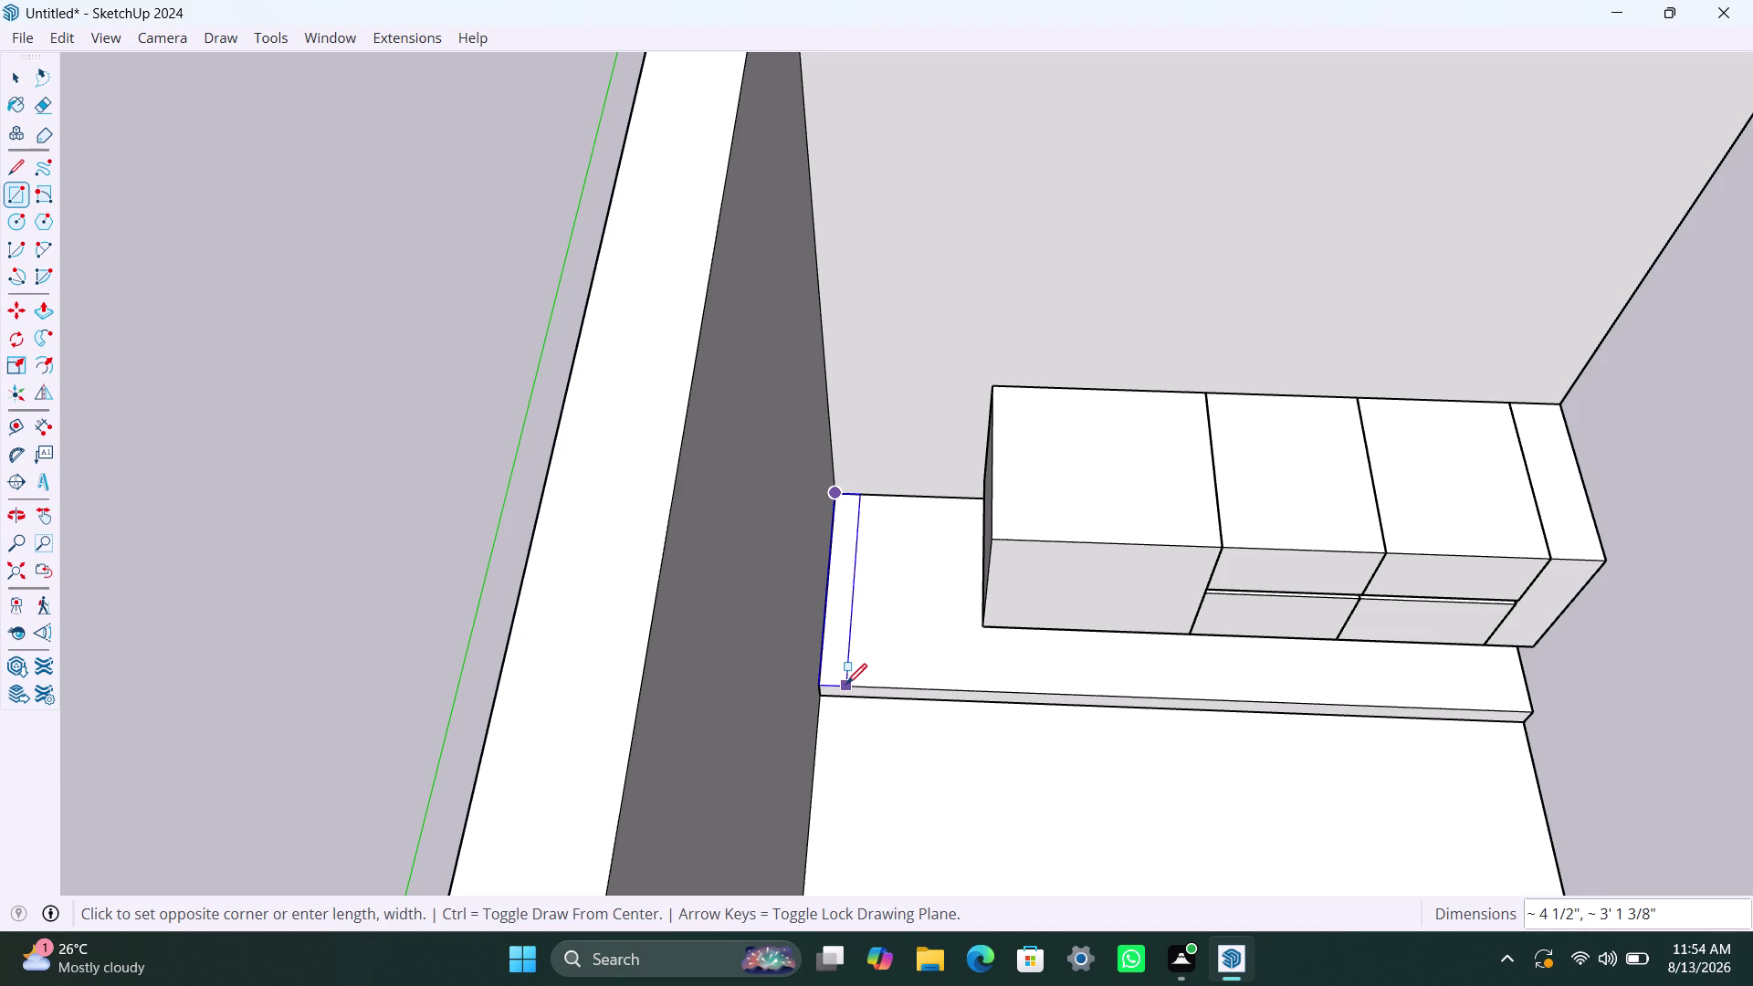
text(155)
text(mm)
key(Return)
Select the new narrow strip face, then the room model.
key(space)
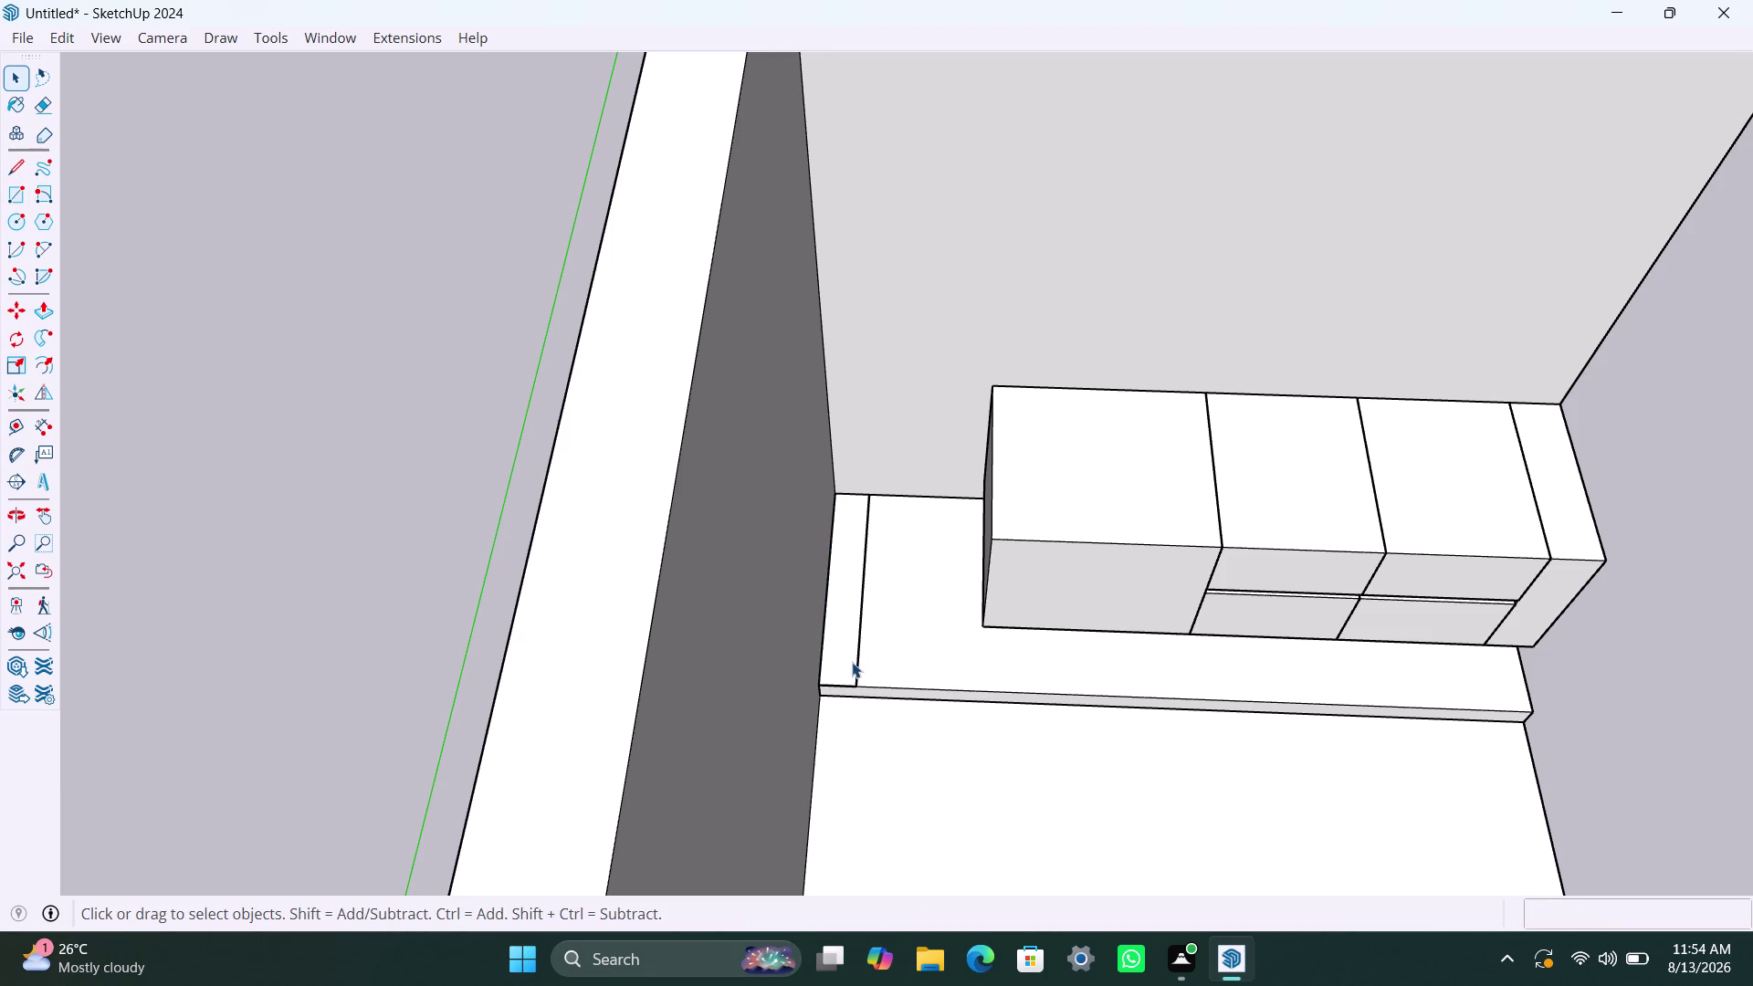
click(851, 662)
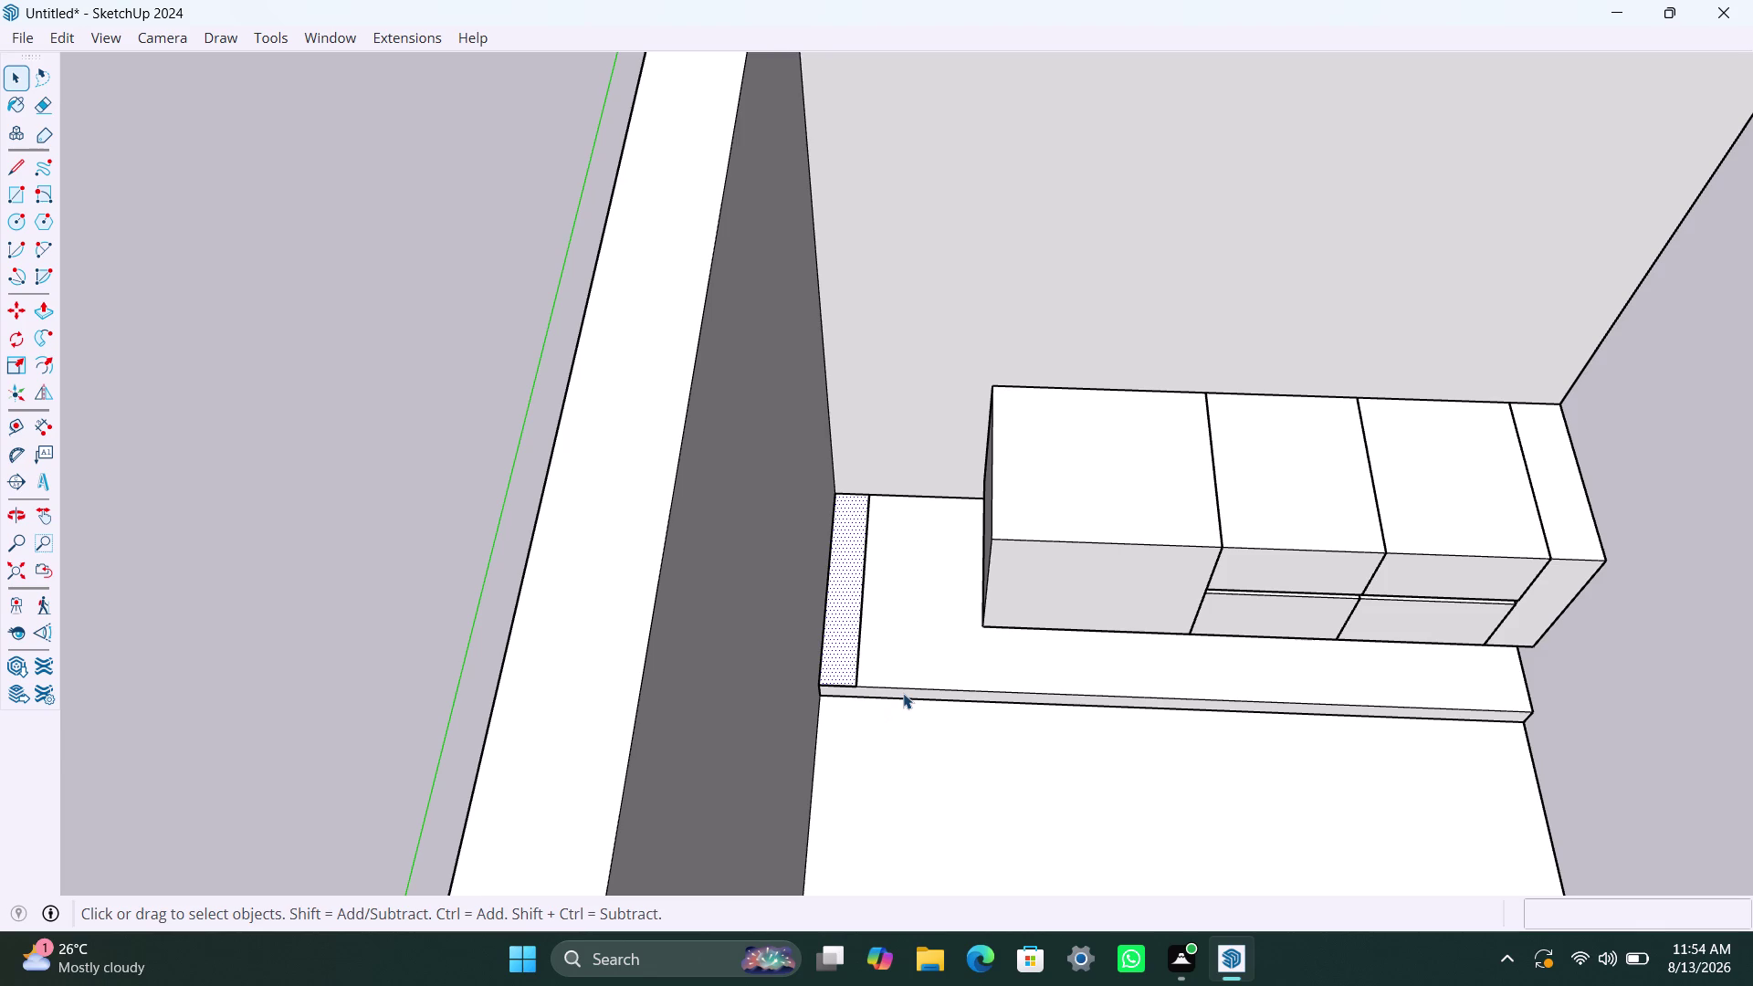
click(903, 693)
click(1080, 566)
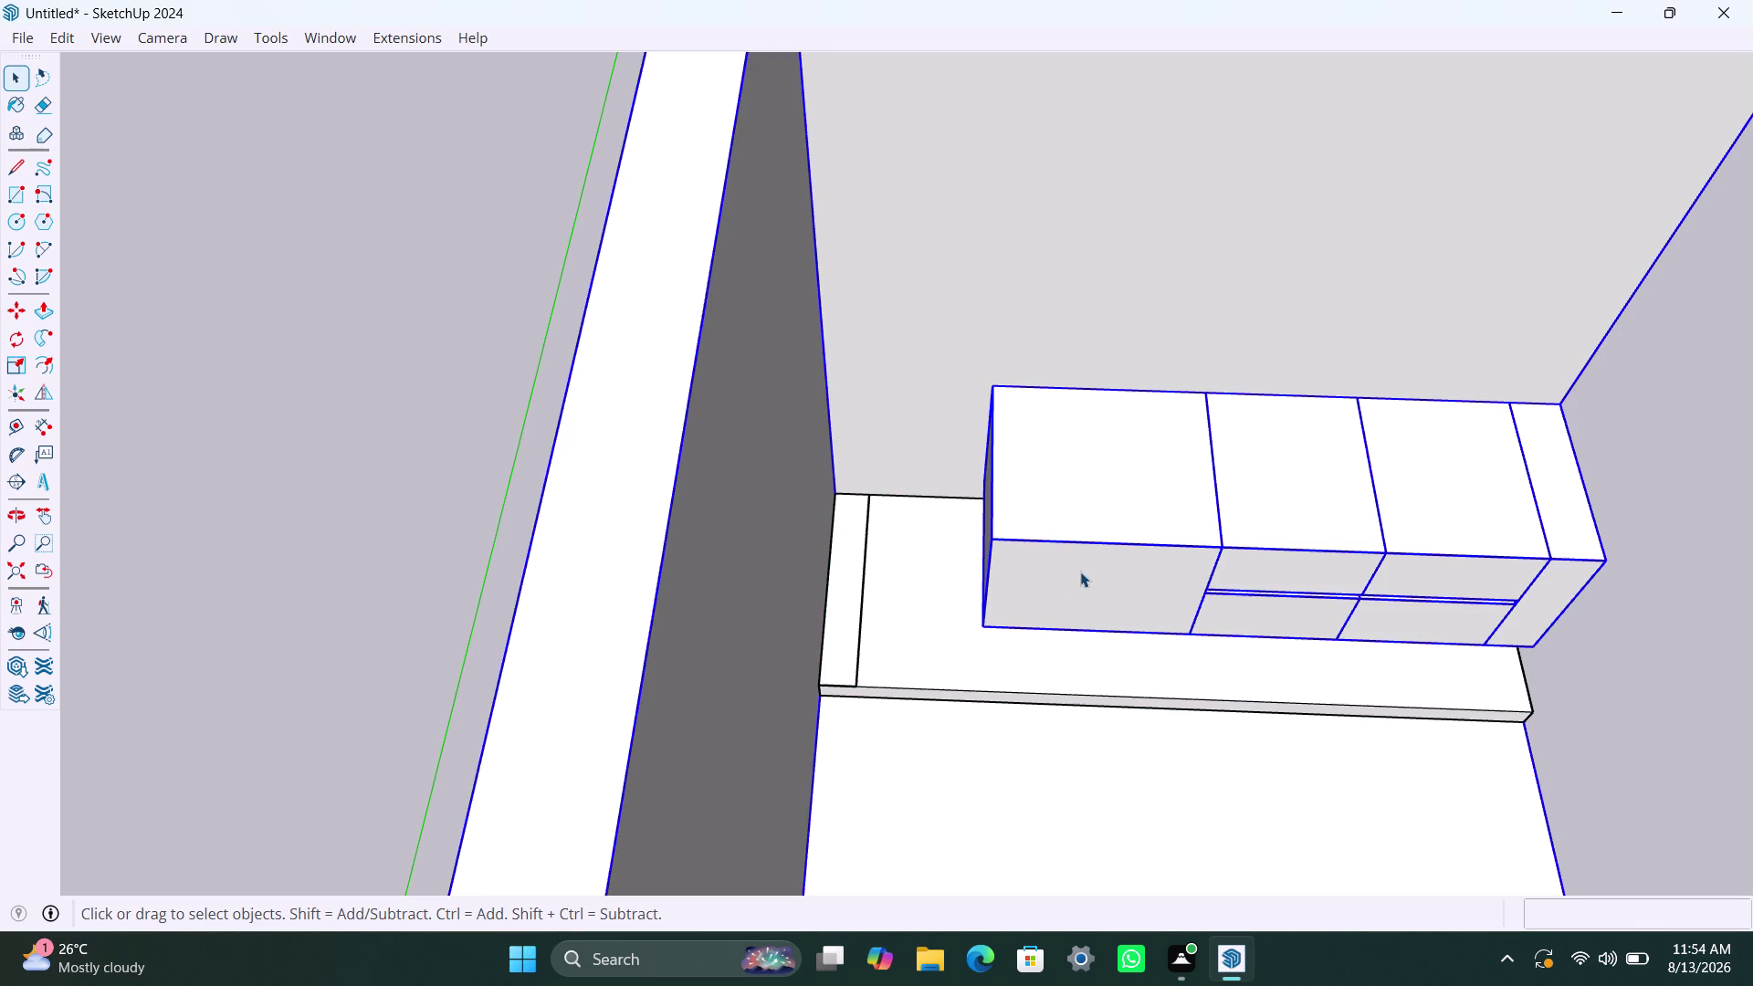